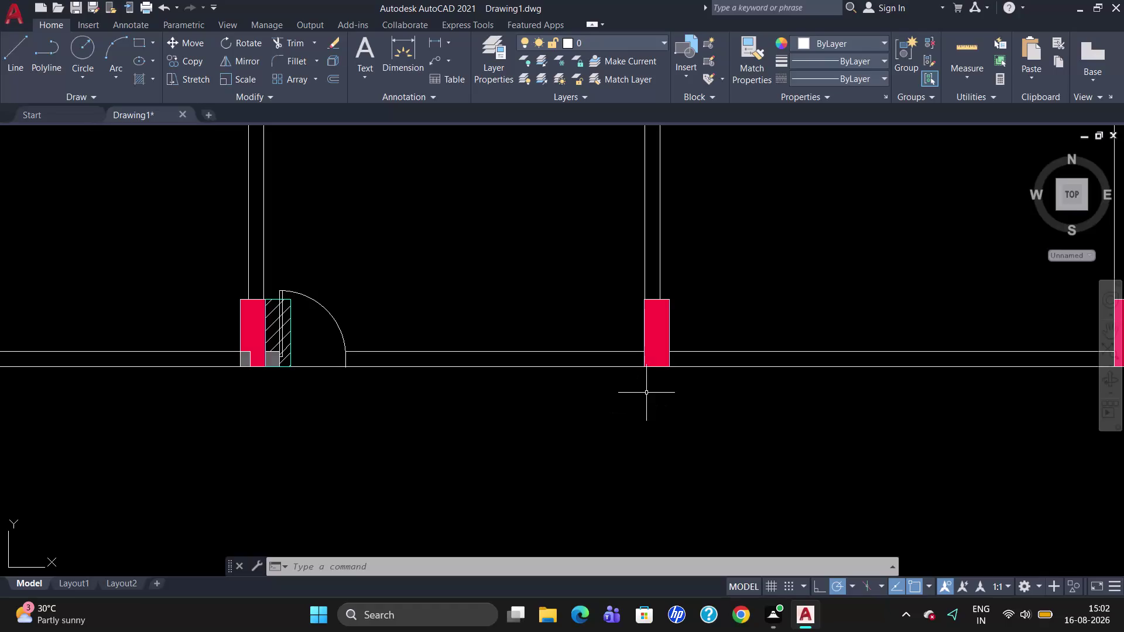
Explode the red column's hatch and break its left edge at the corner point.
scroll(up, 3)
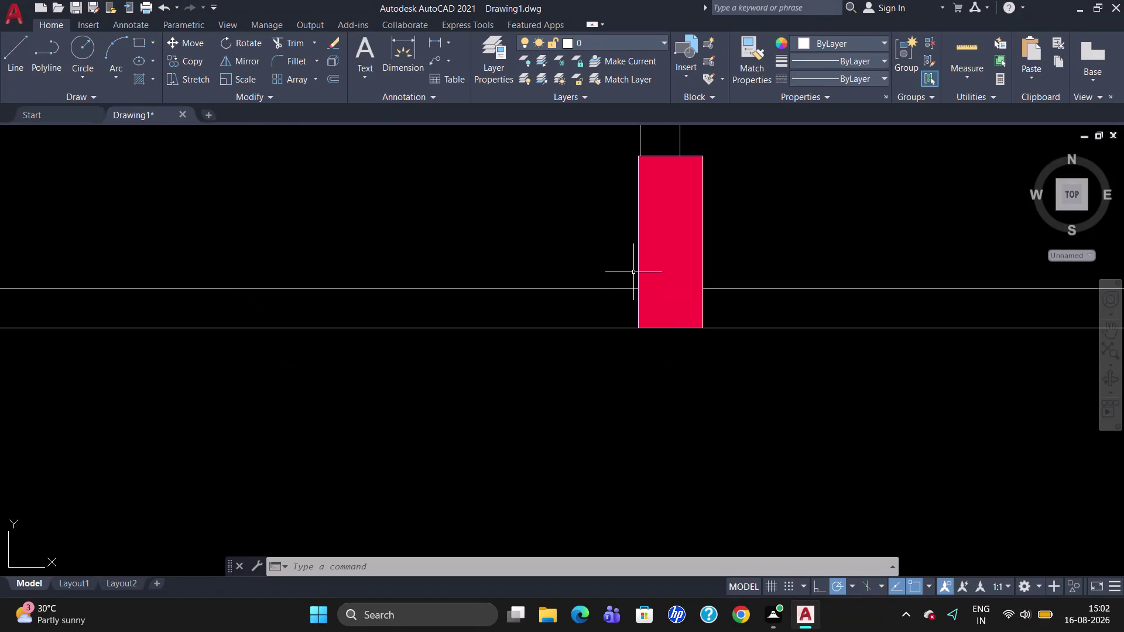
click(639, 272)
key(x)
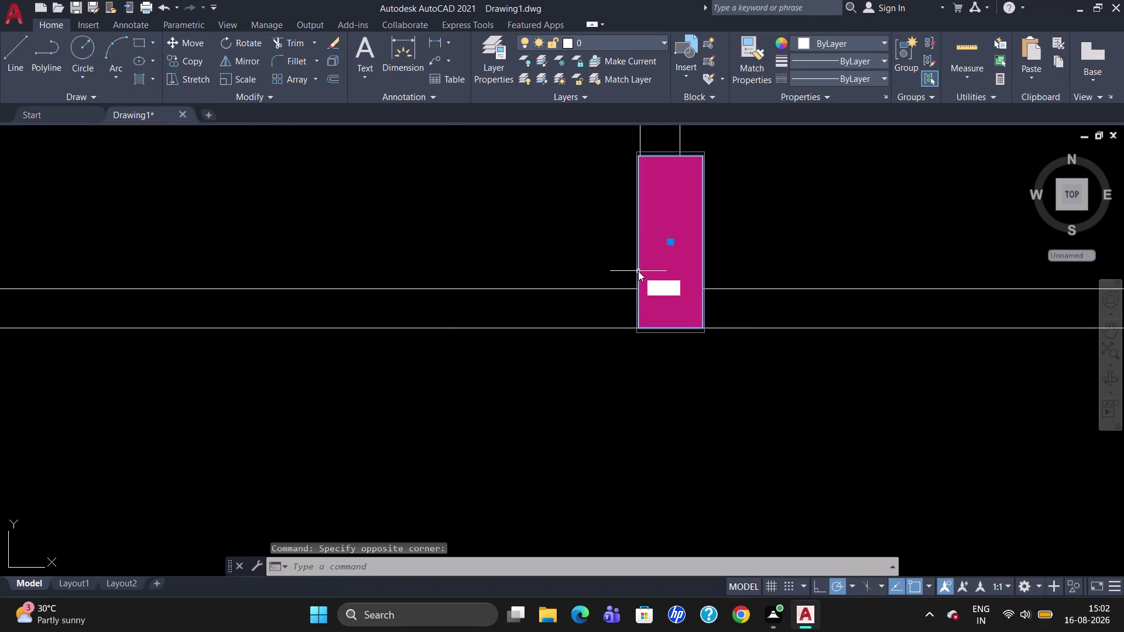
key(Return)
click(638, 268)
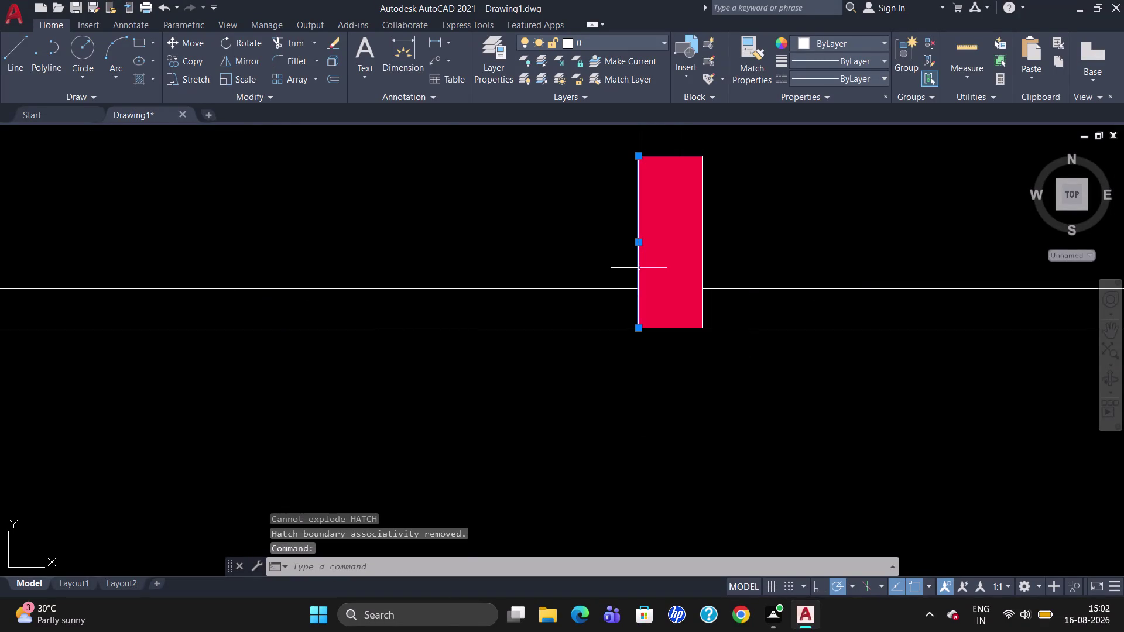
key(Escape)
text(BR)
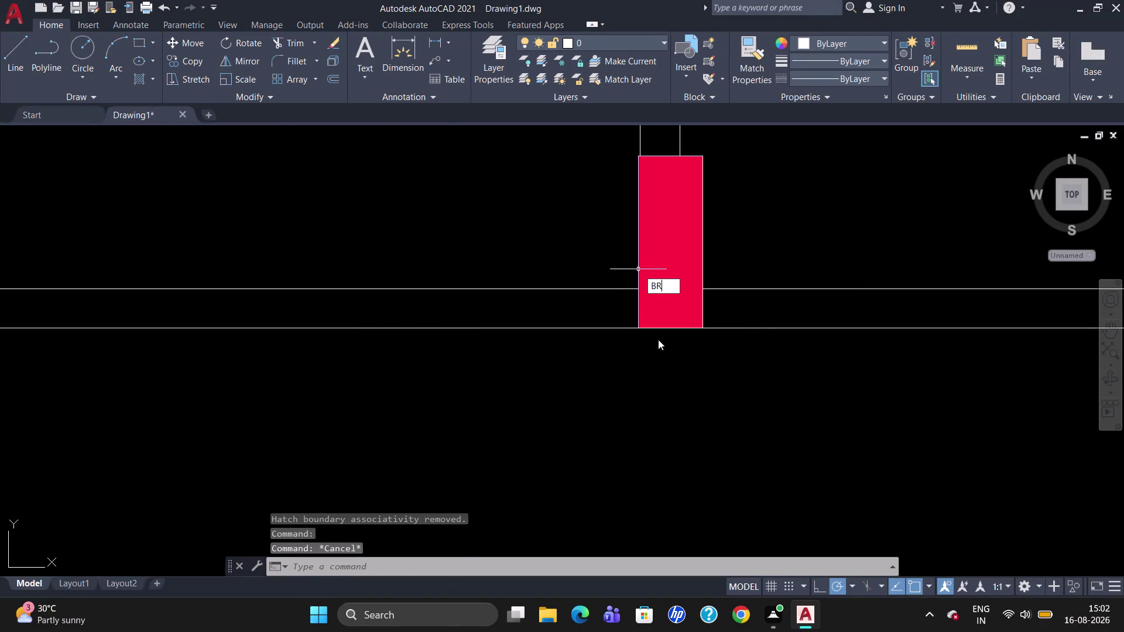
click(662, 316)
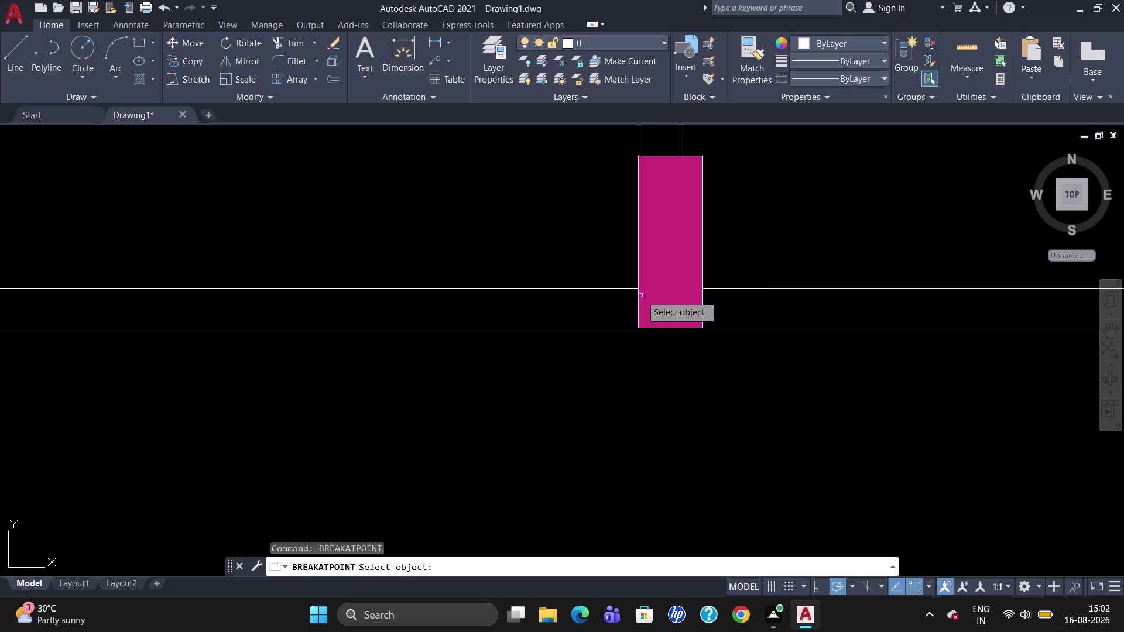
click(638, 283)
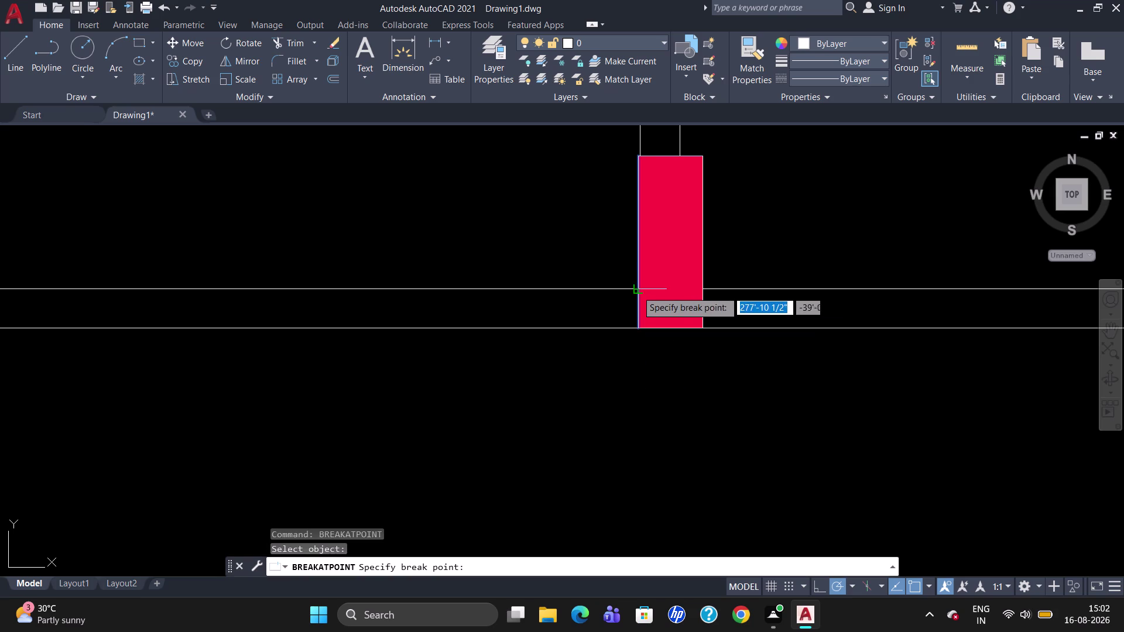
click(637, 291)
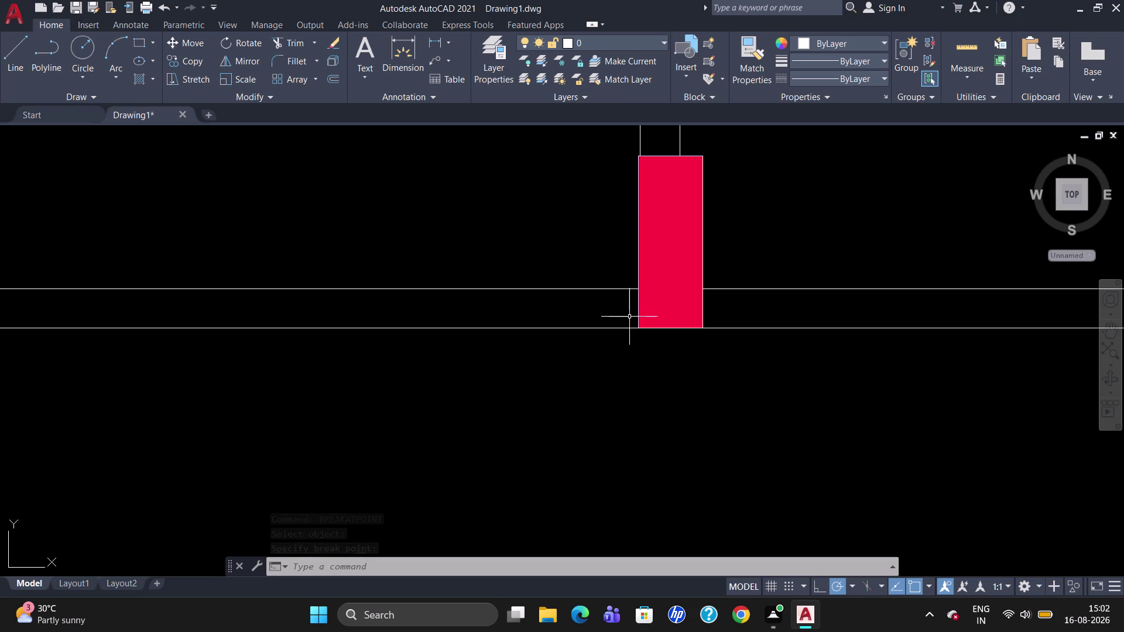
Offset the column's left edge 5.5 inches inward.
key(o)
key(Return)
text(5.5)
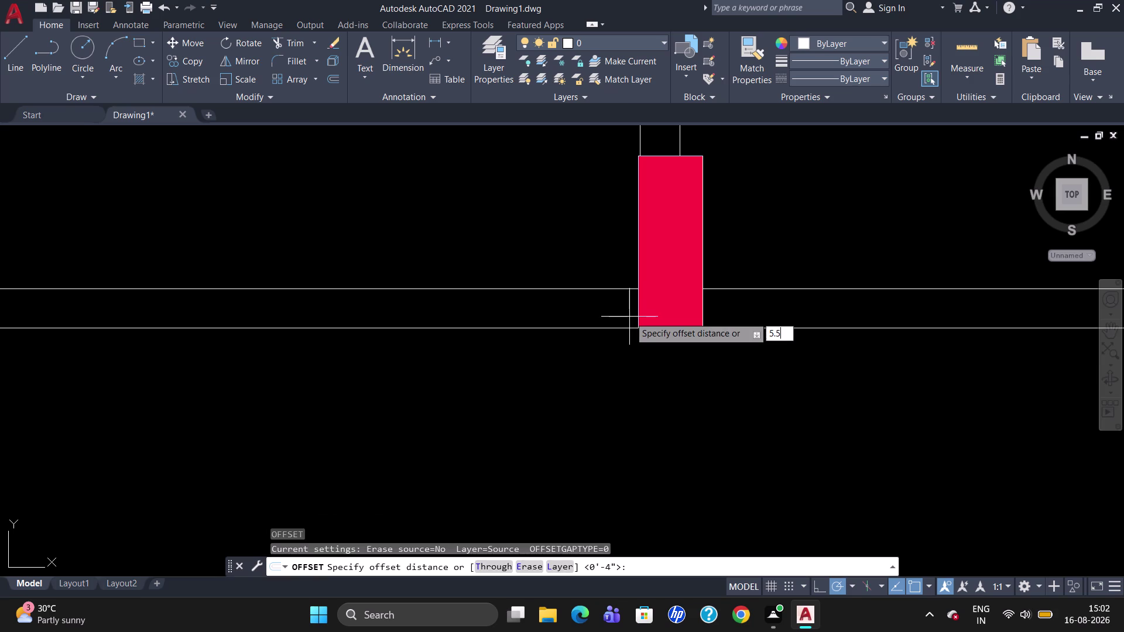
text(")
key(Return)
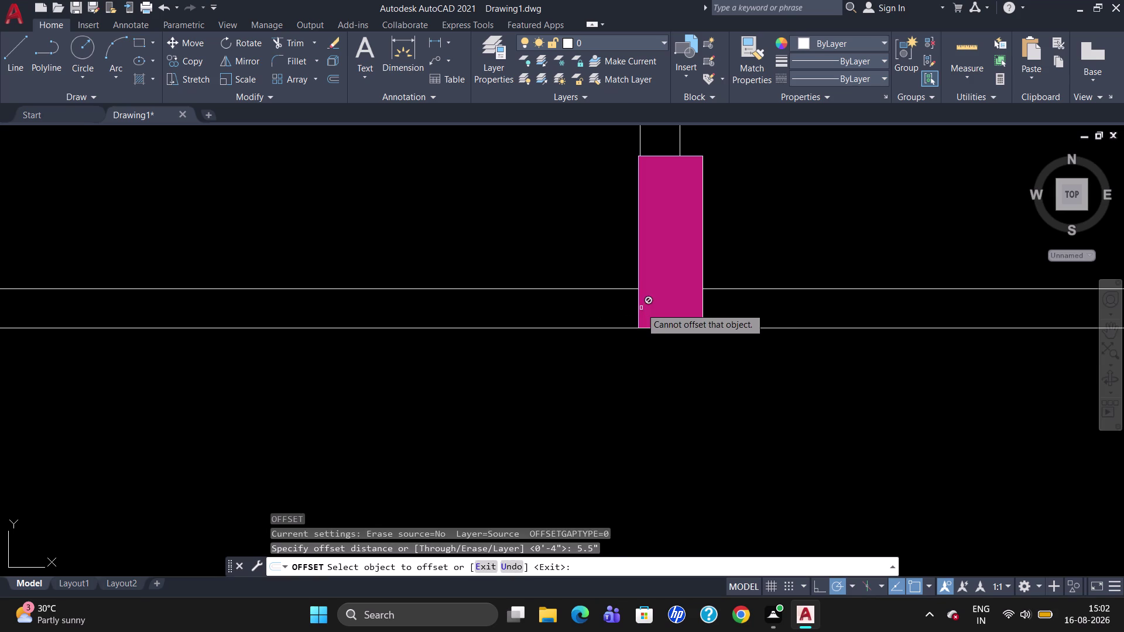
click(638, 308)
drag(638, 308, 662, 308)
double_click(662, 309)
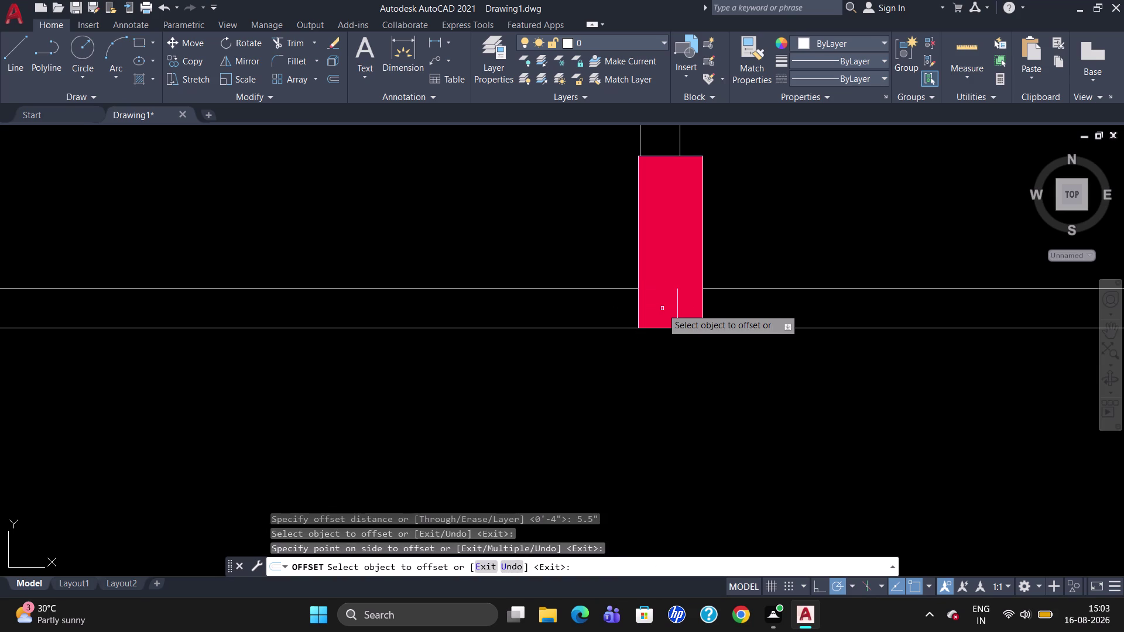
key(Escape)
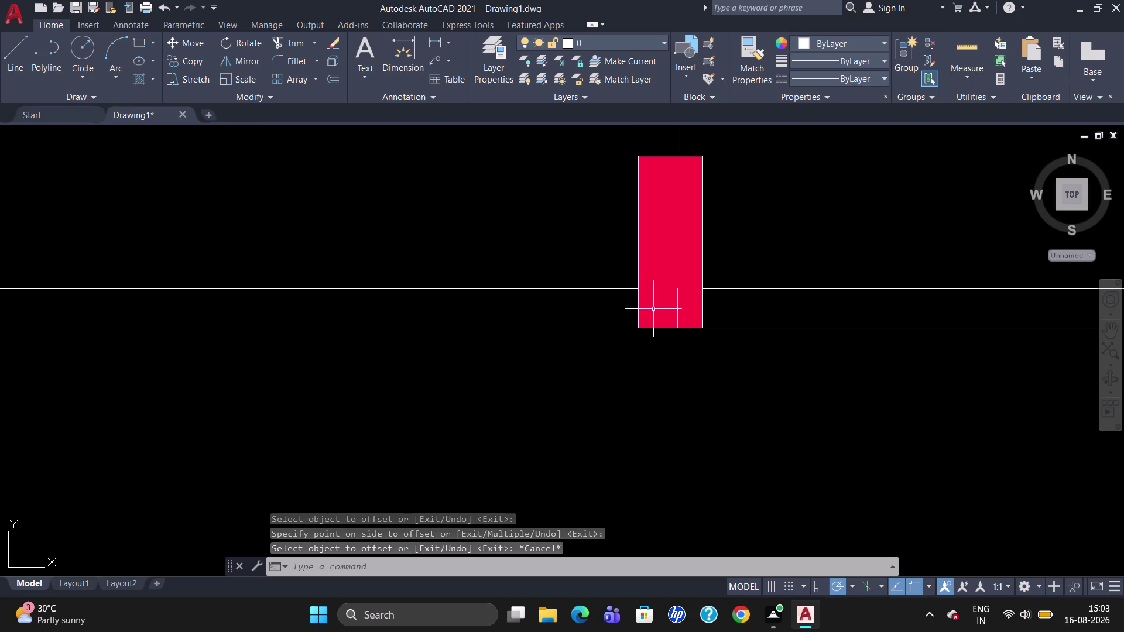
Draw a line from the left-edge break point across to the offset line.
key(l)
key(Return)
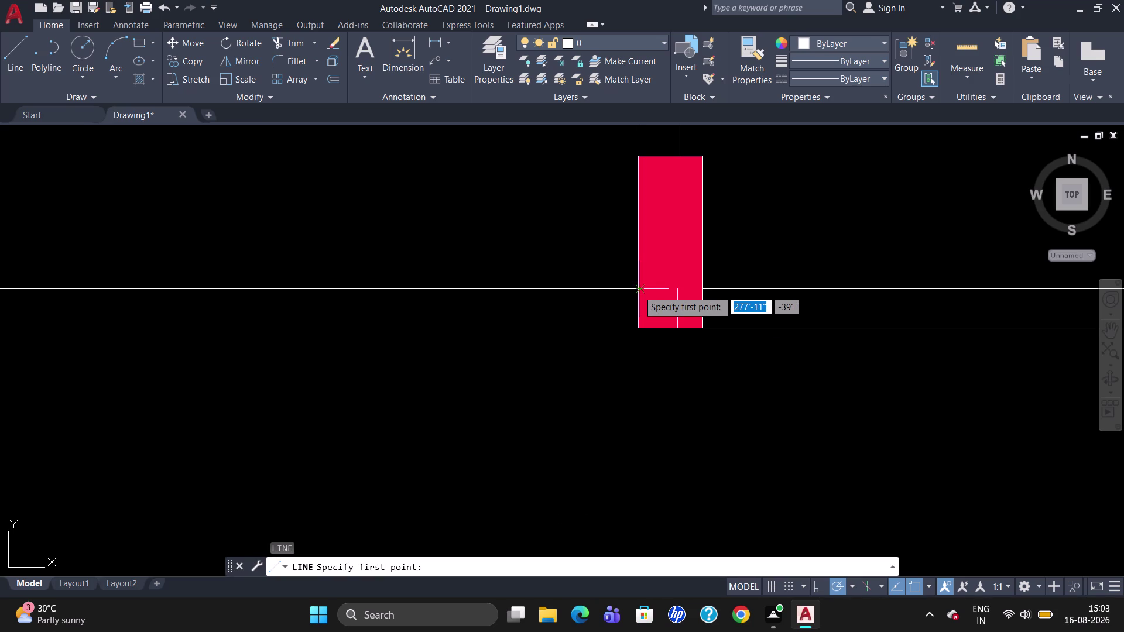
scroll(up, 3)
click(637, 290)
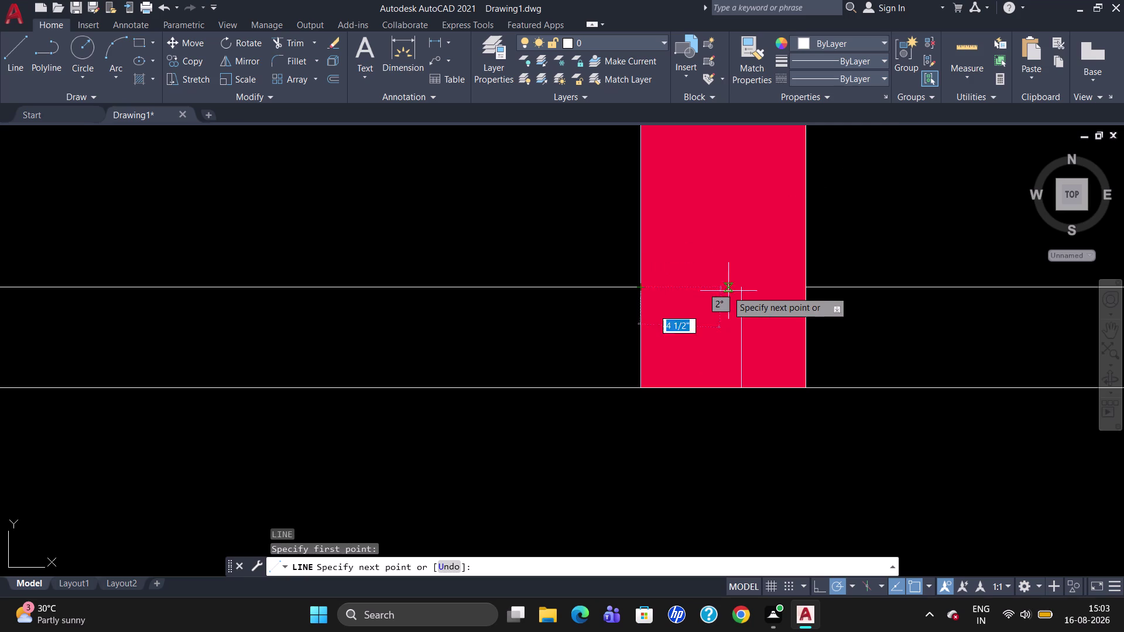
scroll(up, 3)
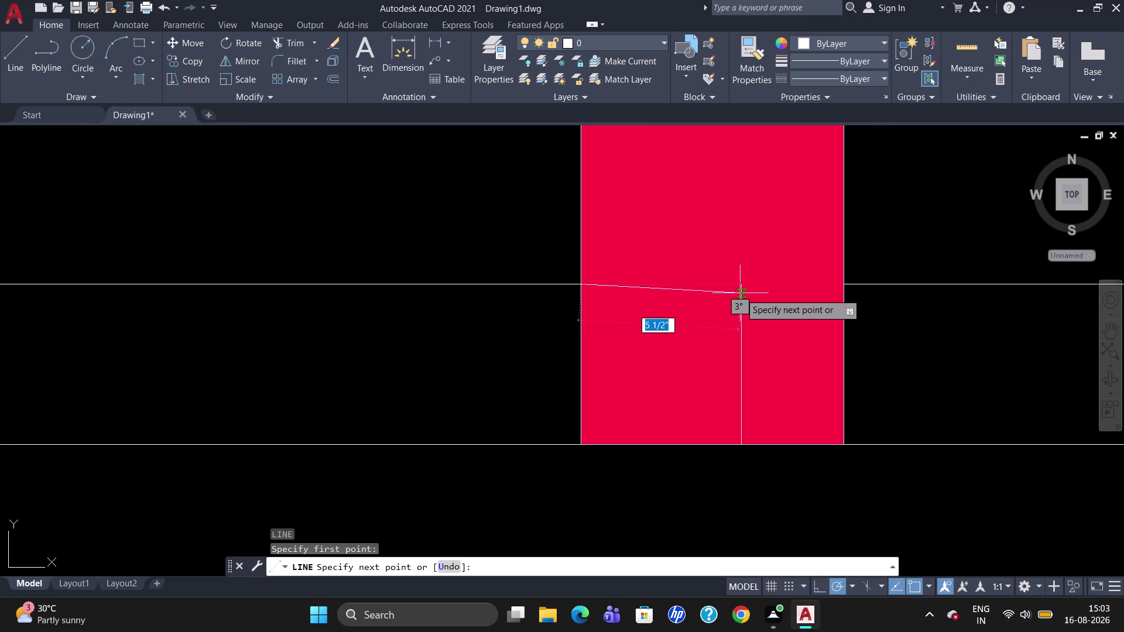
click(740, 288)
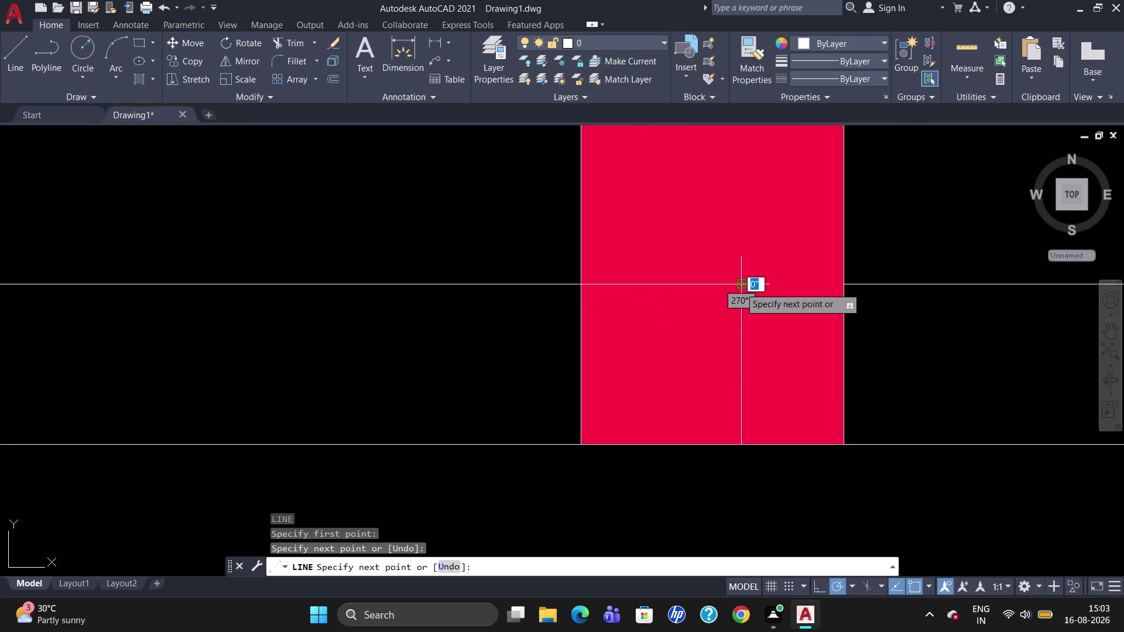
key(Escape)
scroll(down, 3)
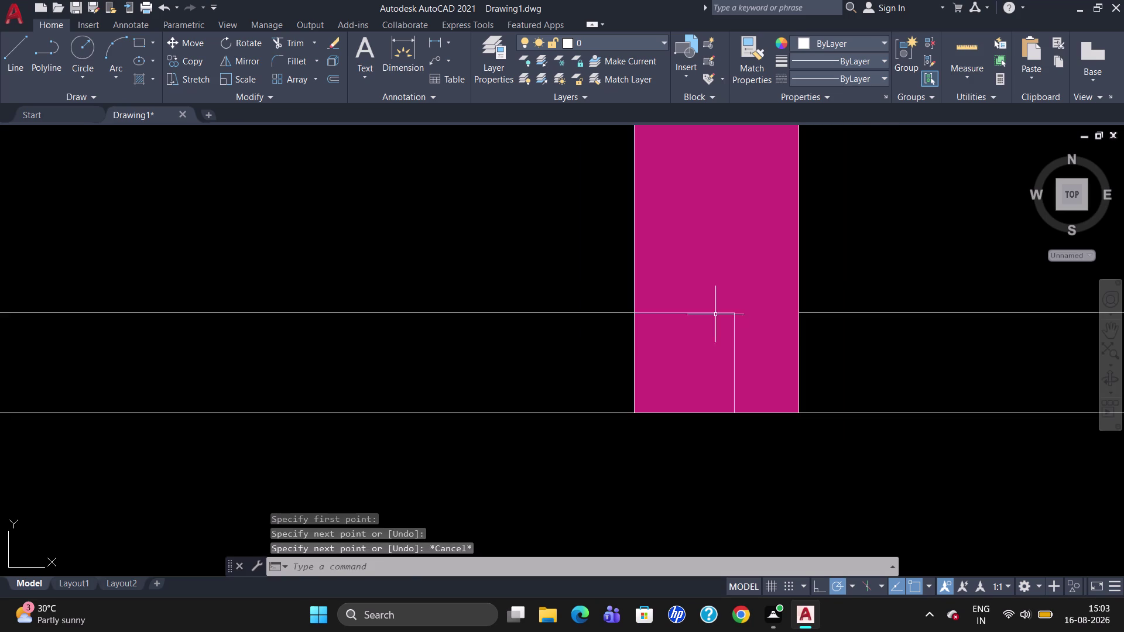
click(706, 277)
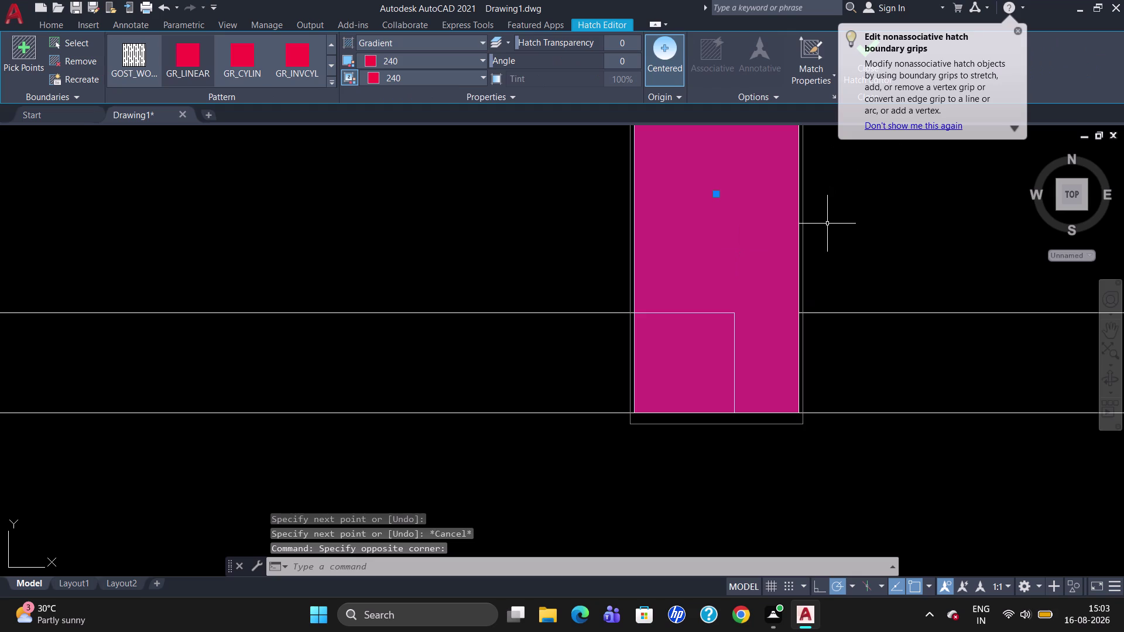
Ungroup the selected red column objects with UNG.
text(UNG)
key(Return)
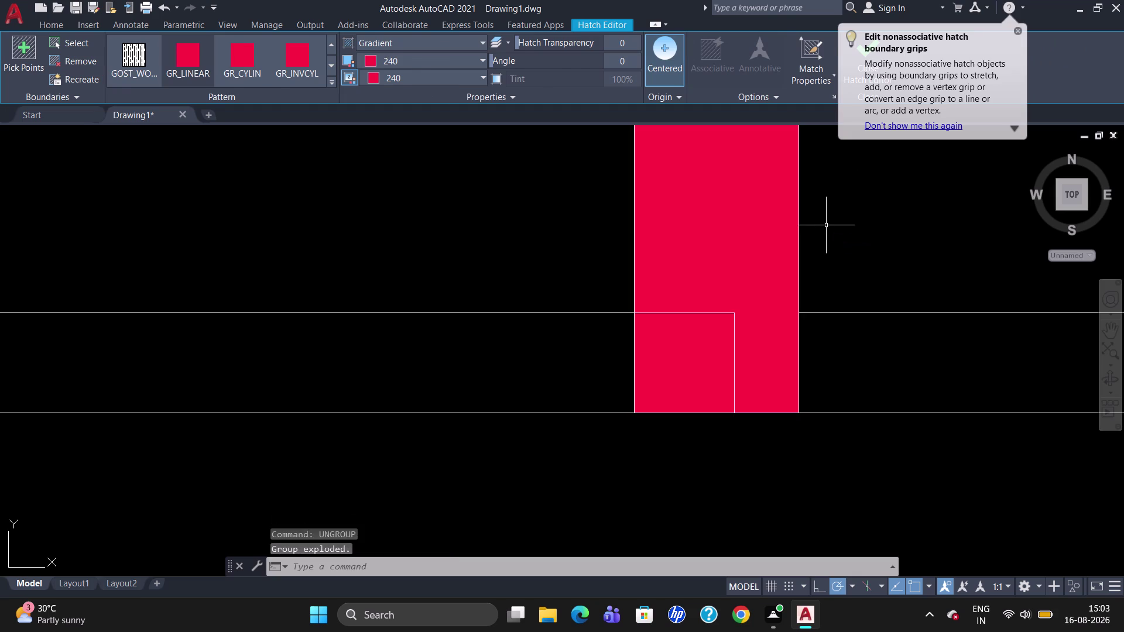
click(1020, 32)
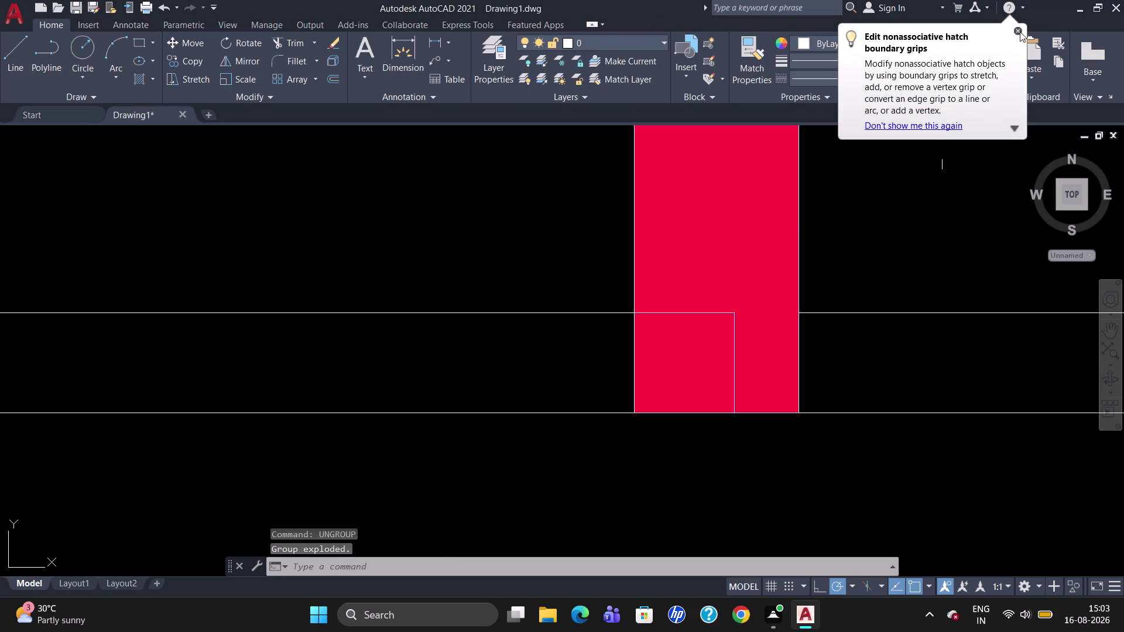
Fill the lower-left corner square with a grey Gradient hatch.
click(142, 85)
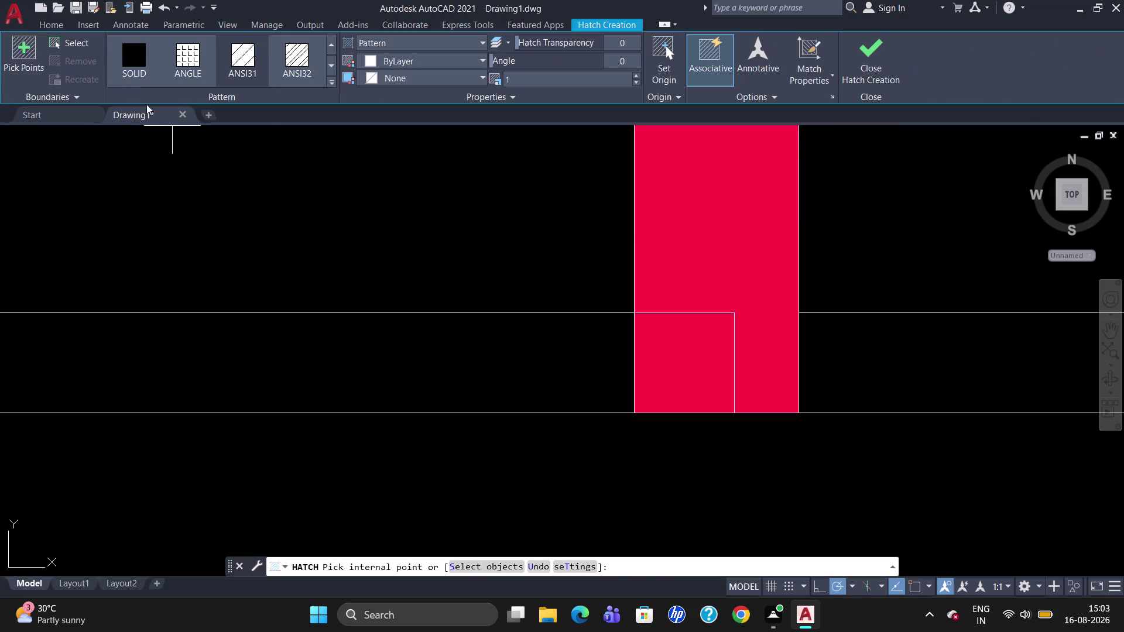
click(398, 45)
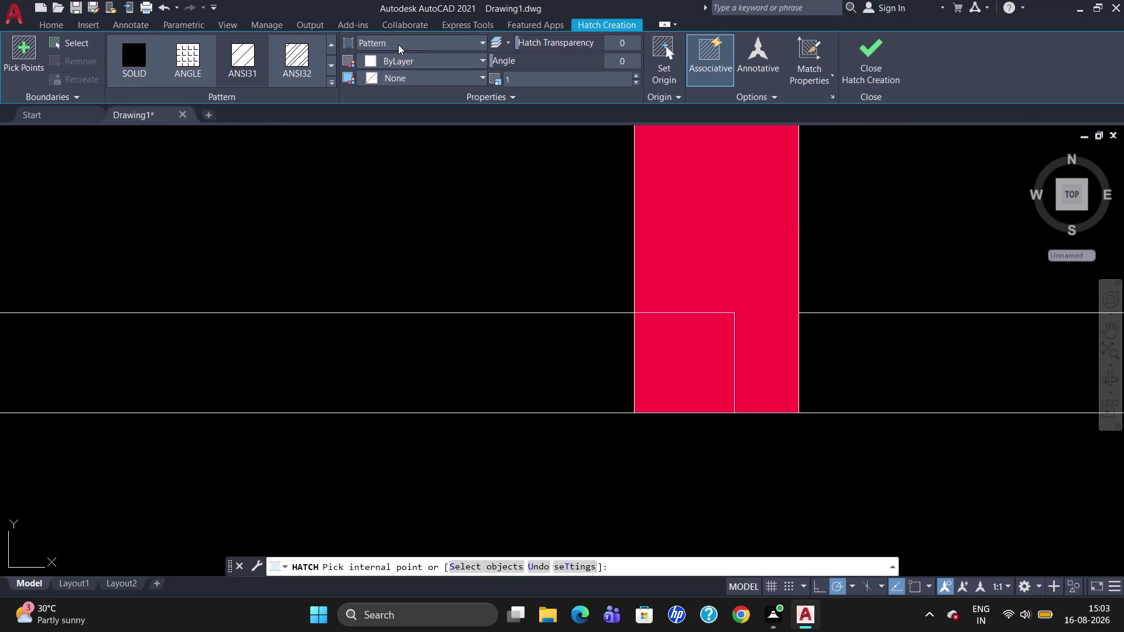
click(403, 66)
click(408, 41)
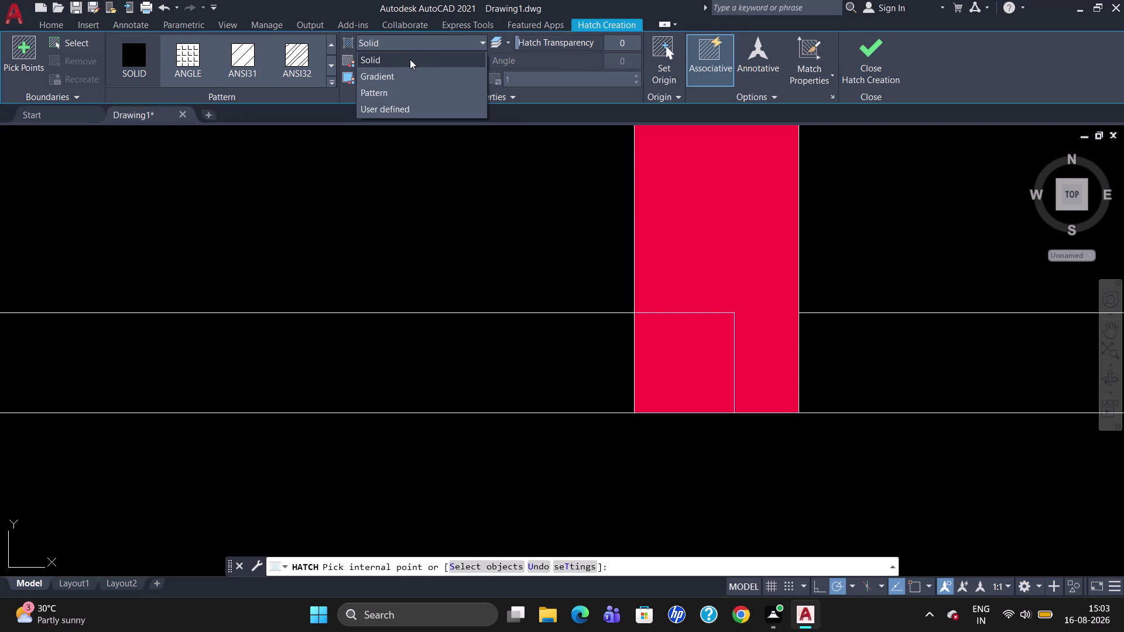
click(411, 77)
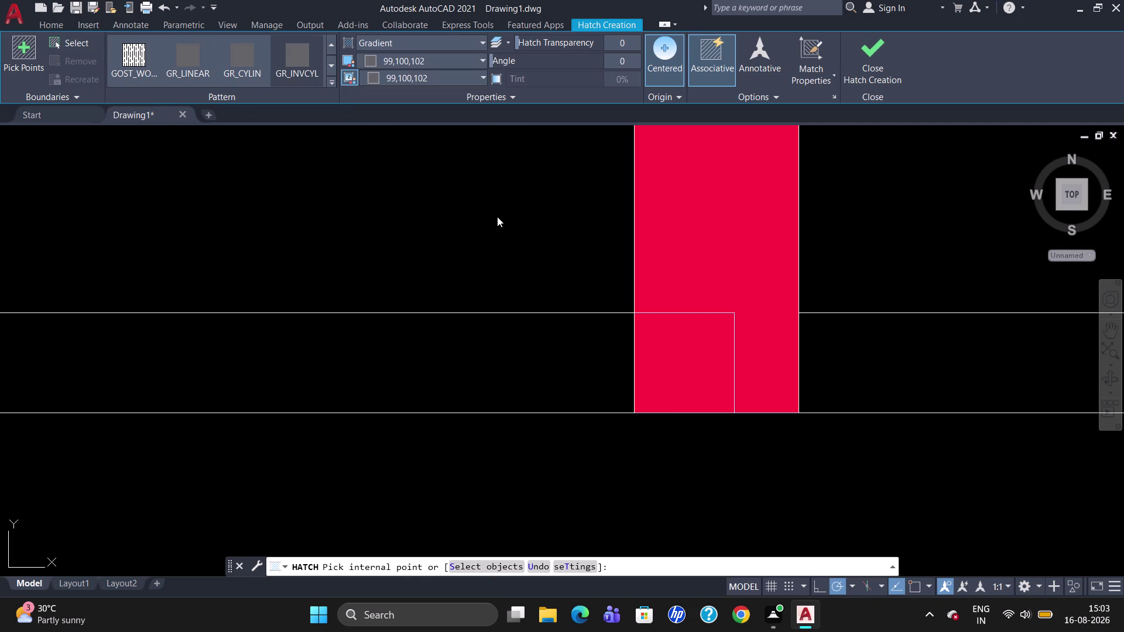
click(676, 360)
key(Escape)
scroll(down, 3)
scroll(up, 3)
scroll(down, 3)
scroll(up, 3)
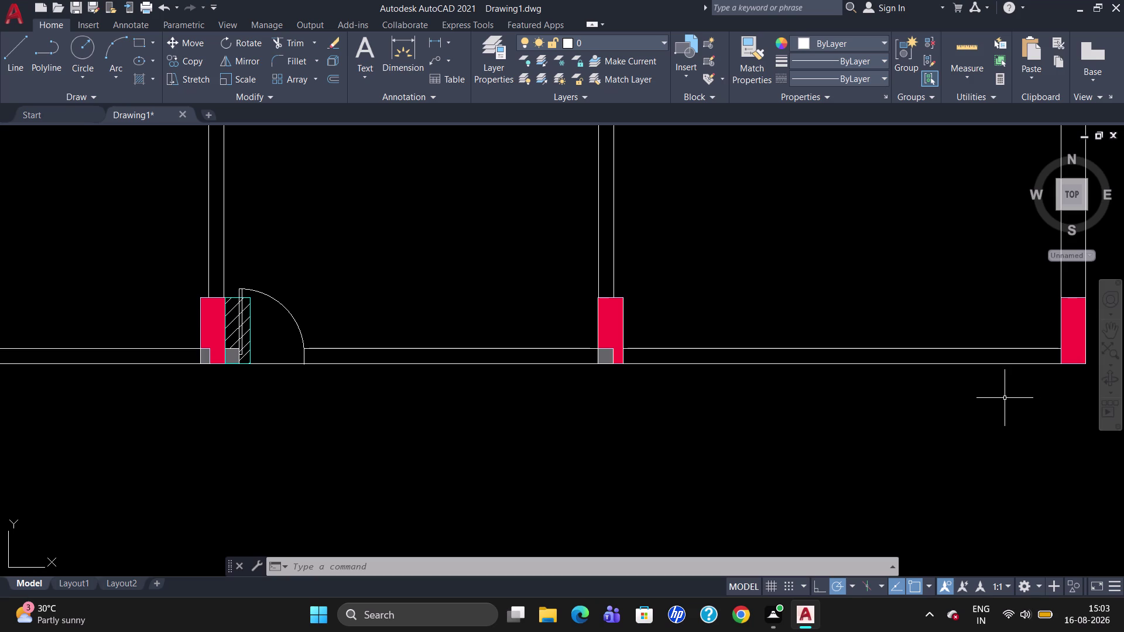
scroll(down, 3)
scroll(up, 3)
scroll(down, 3)
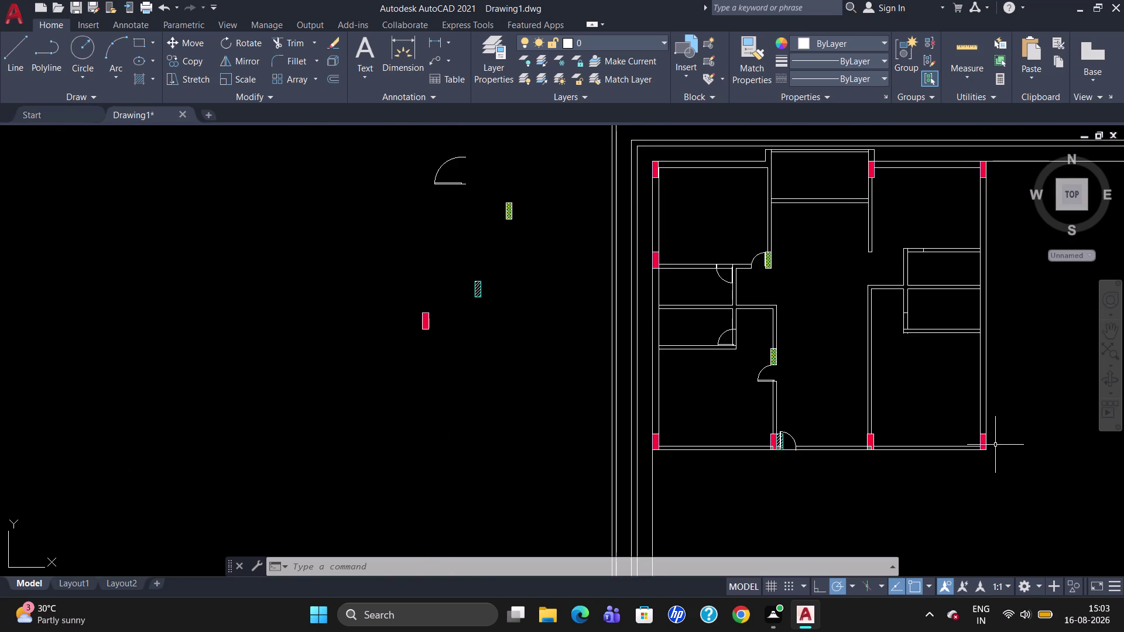
scroll(up, 3)
scroll(down, 3)
scroll(up, 3)
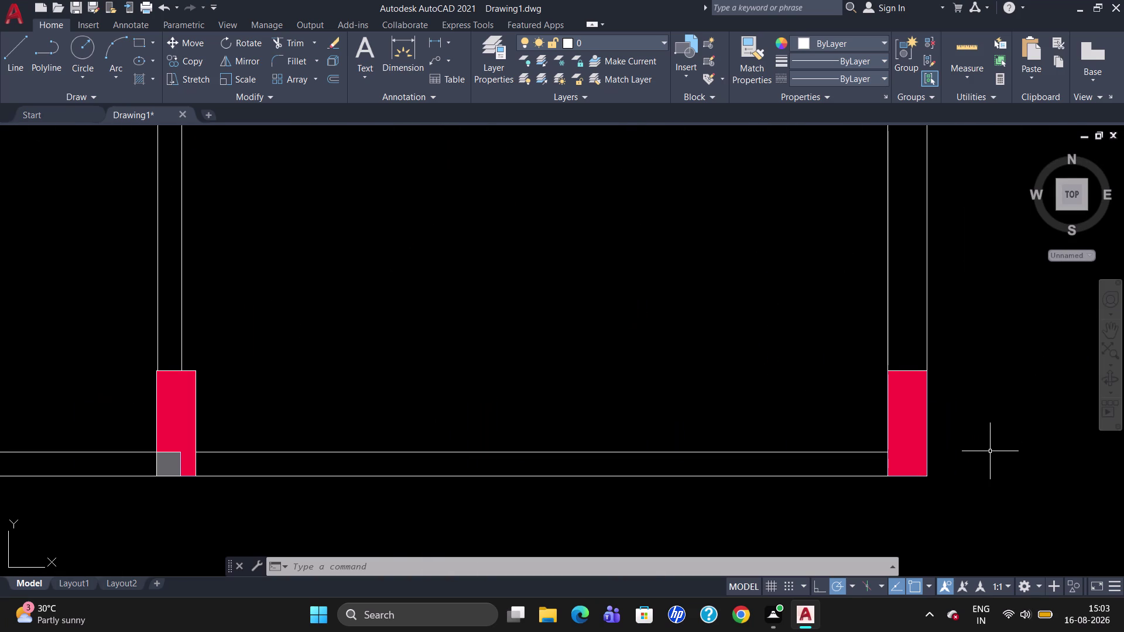
click(888, 399)
key(x)
key(Return)
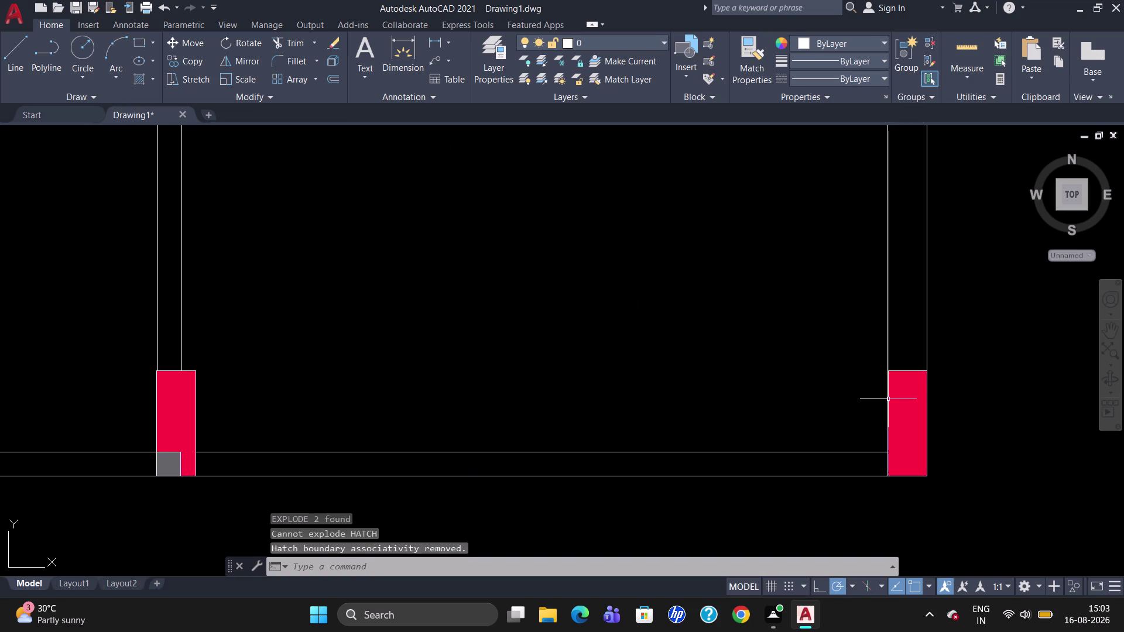
scroll(up, 3)
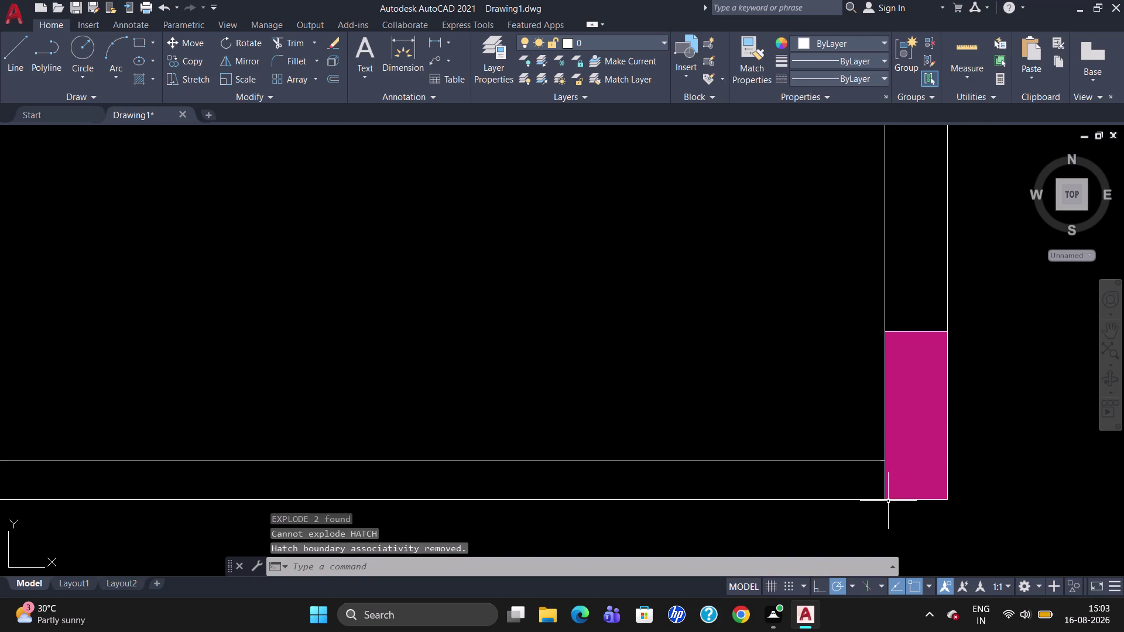
text(BR)
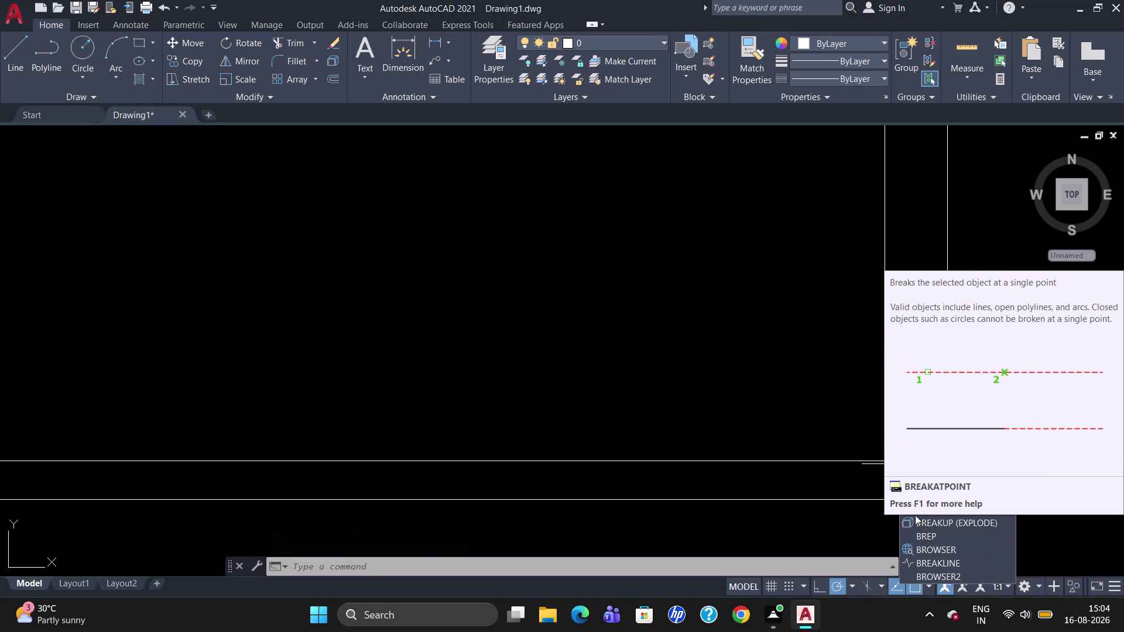
key(Escape)
scroll(down, 3)
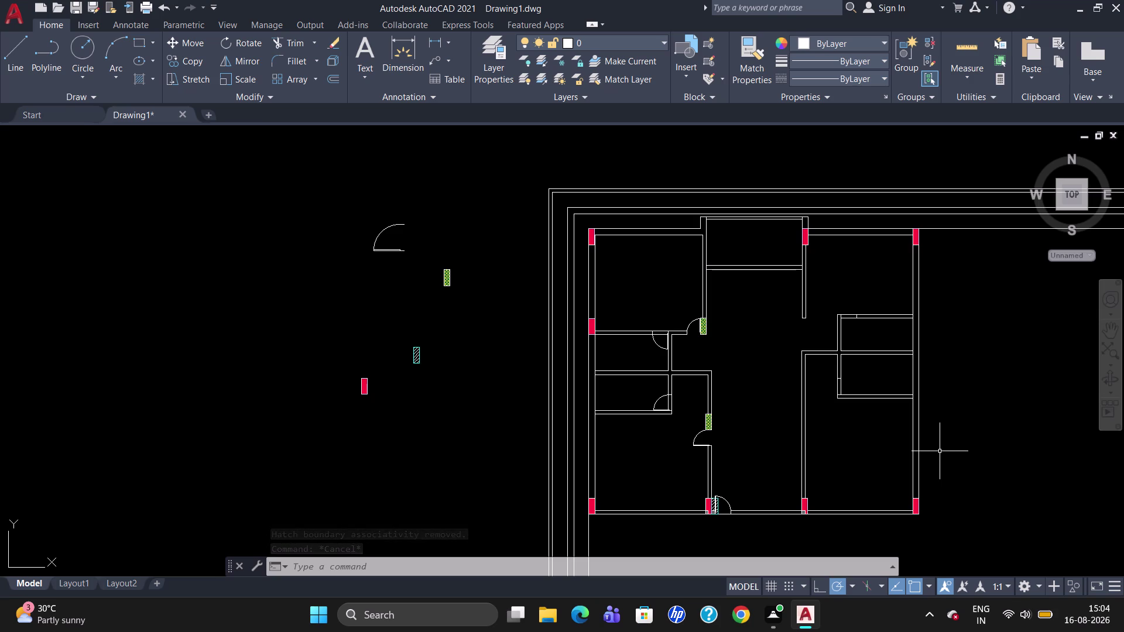
scroll(up, 3)
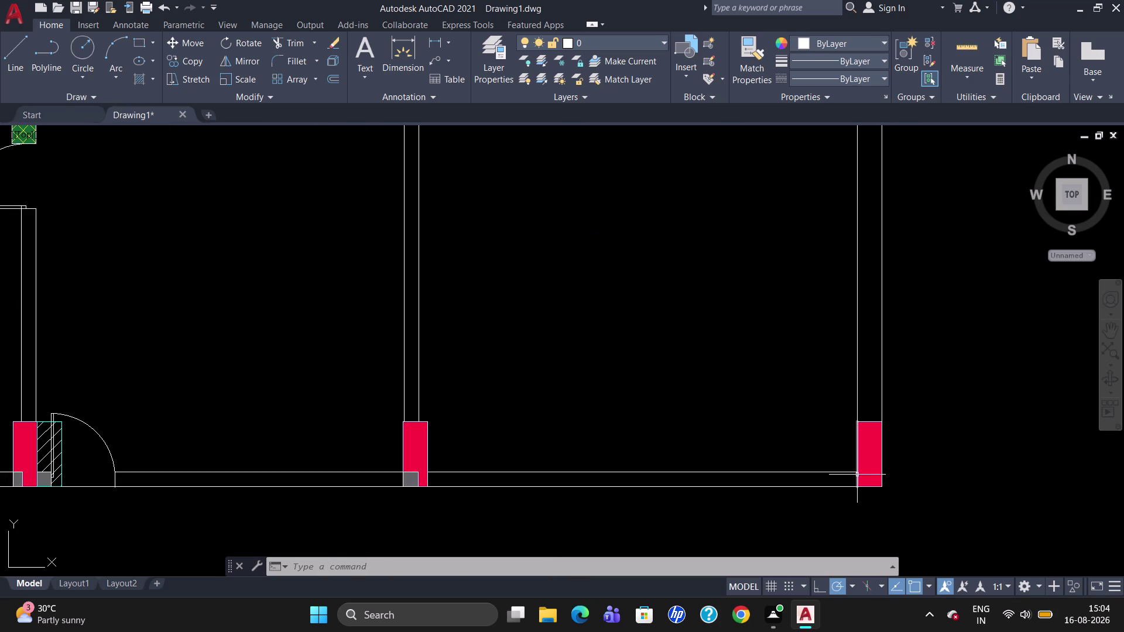
scroll(up, 3)
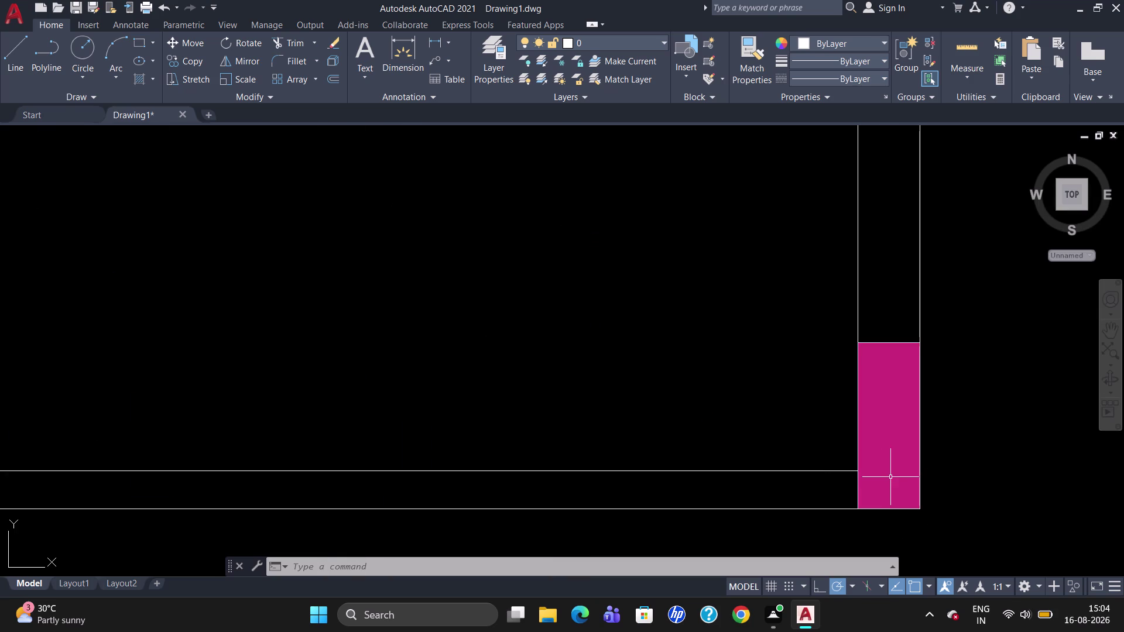
text(BR)
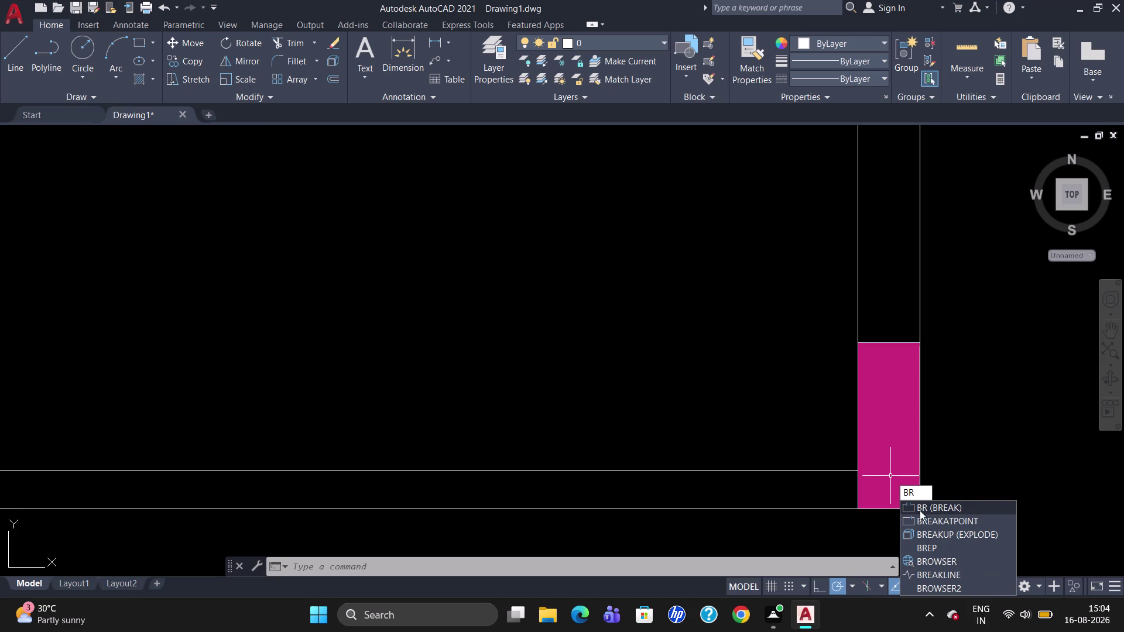
Break the wall line at the column edge and offset the edge 5.5 inches inward.
click(929, 521)
click(855, 485)
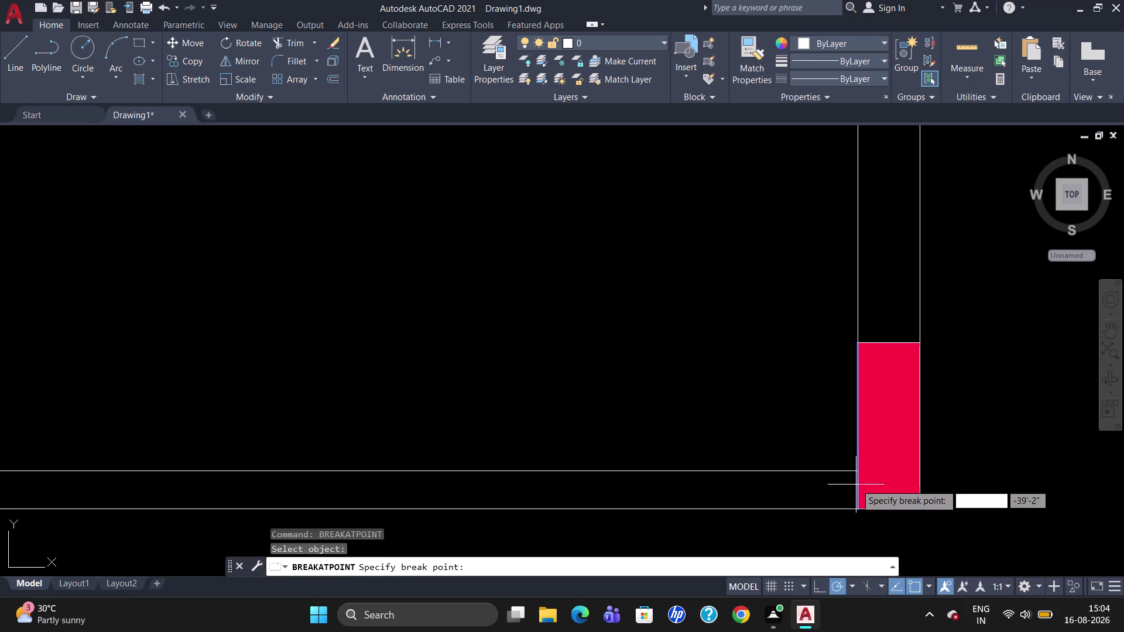
click(858, 473)
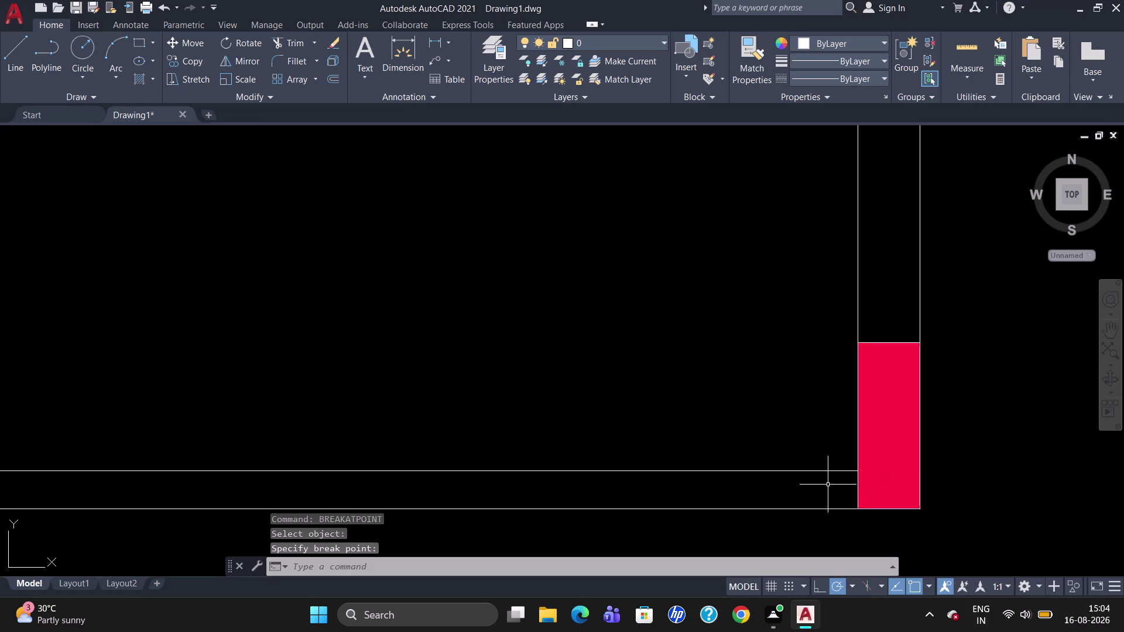
key(o)
key(Return)
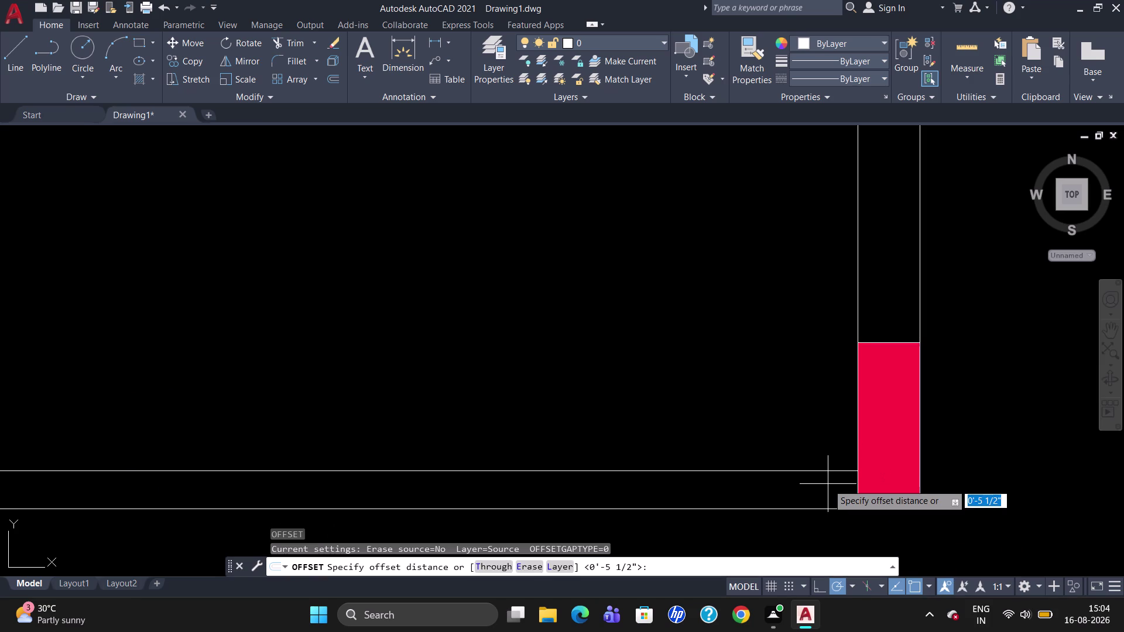
text(5.5")
key(Return)
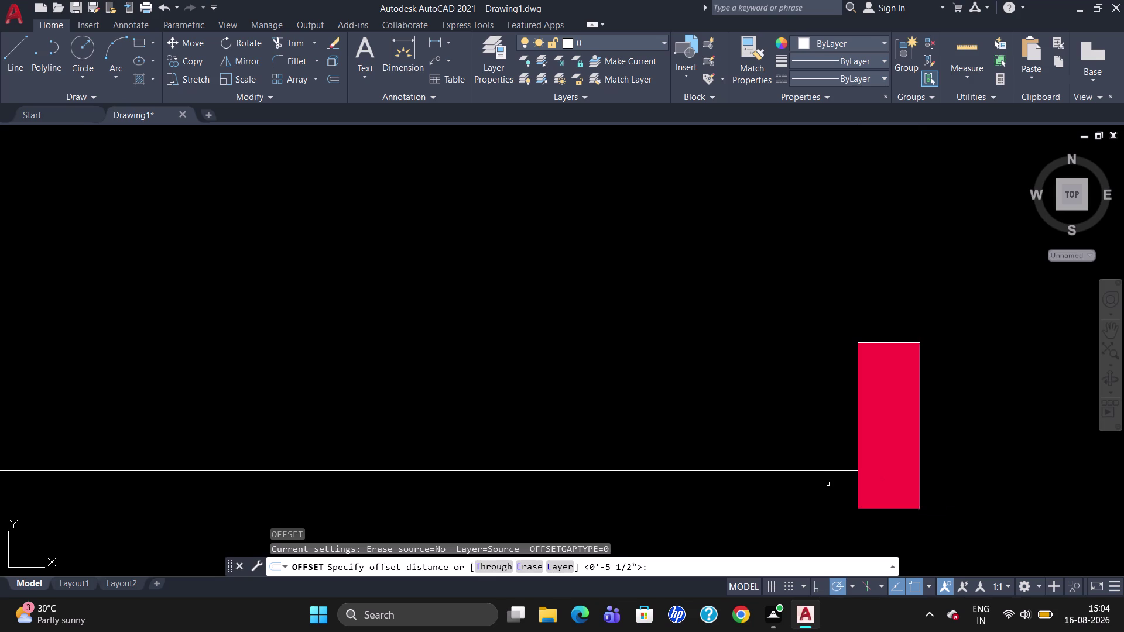
click(857, 480)
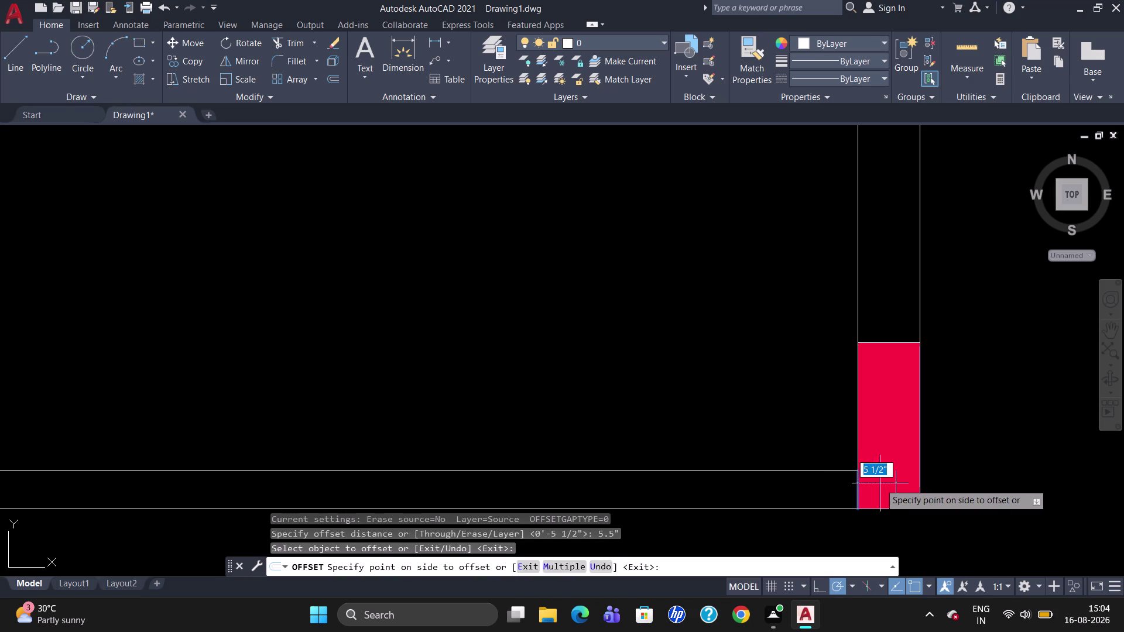
click(888, 484)
key(Escape)
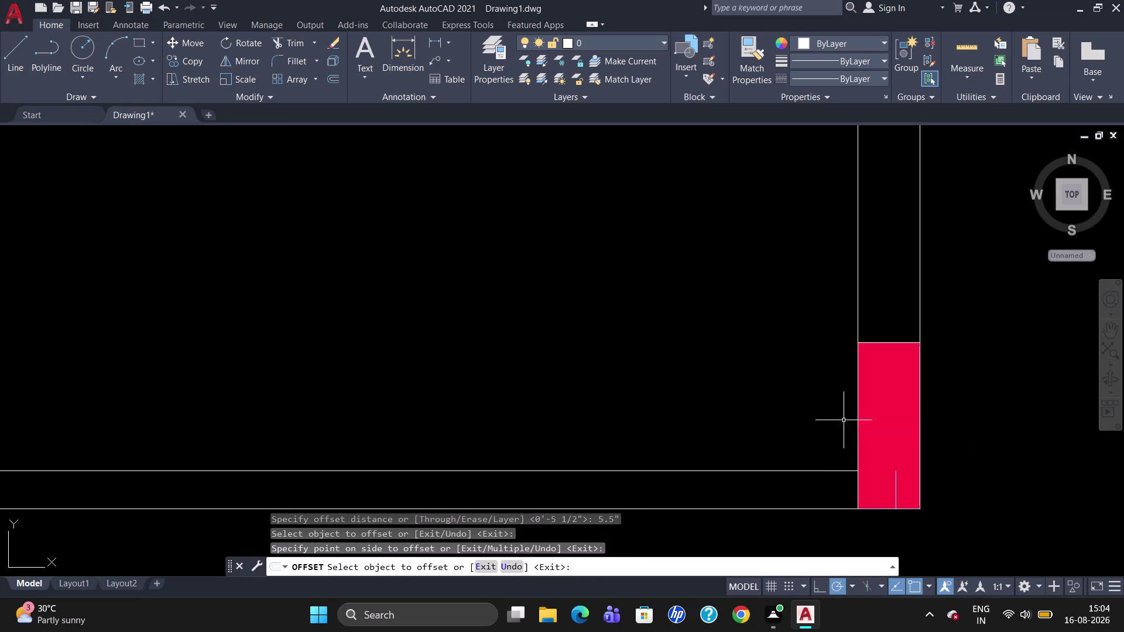
Draw a line from the column's left edge to the offset edge, closing the corner.
key(l)
key(Return)
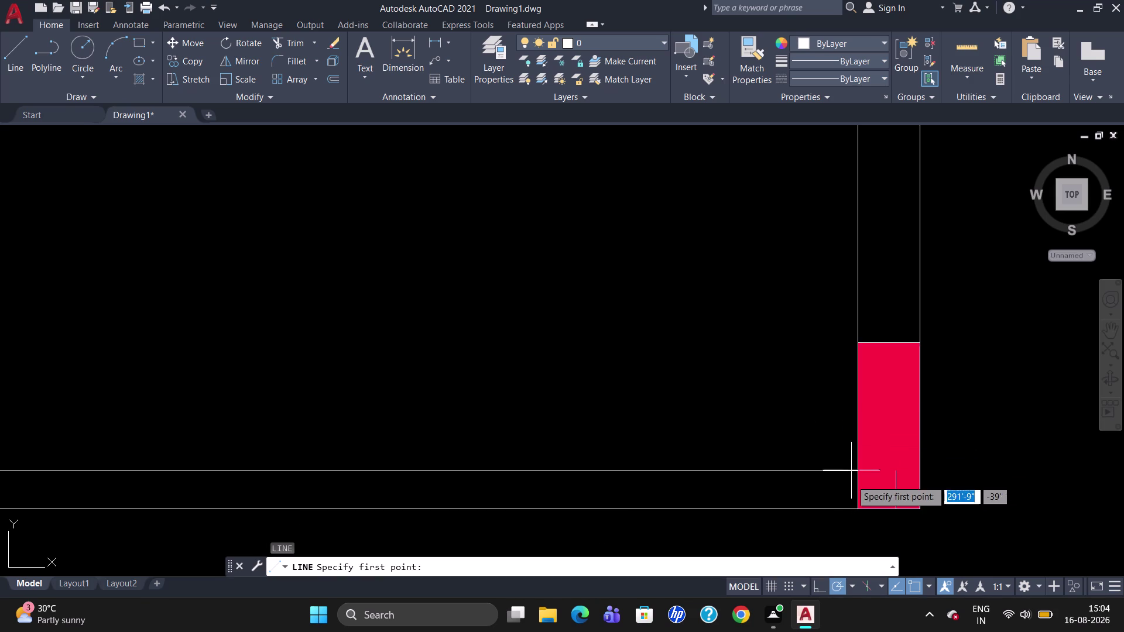
click(856, 471)
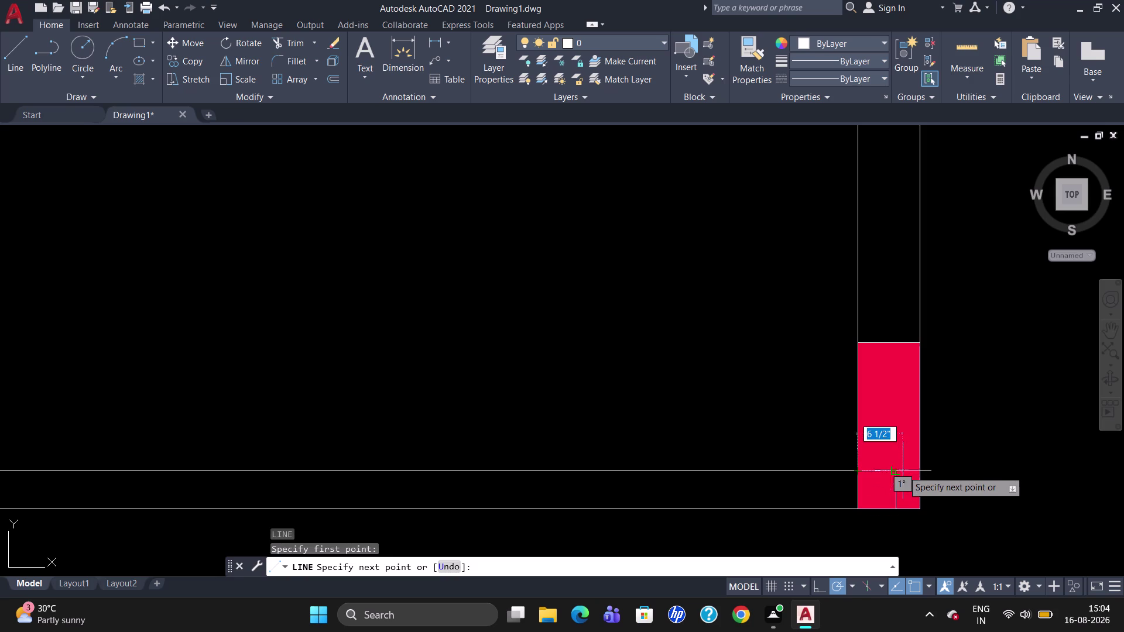
click(901, 470)
key(Escape)
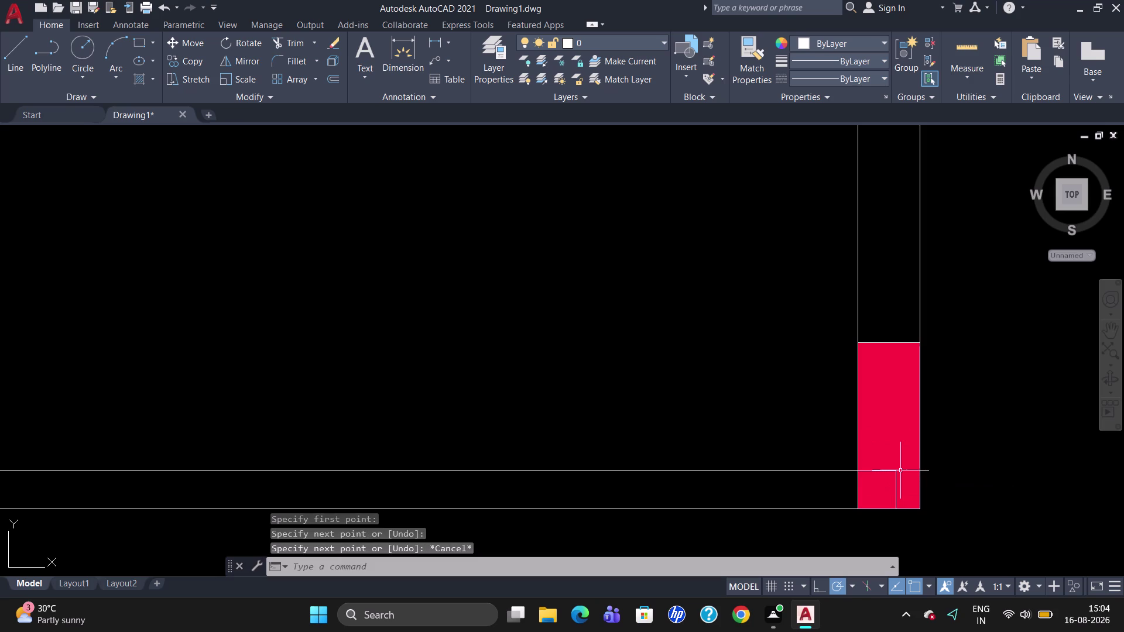
Ungroup the far-right red column.
click(903, 400)
text(UNG)
key(Return)
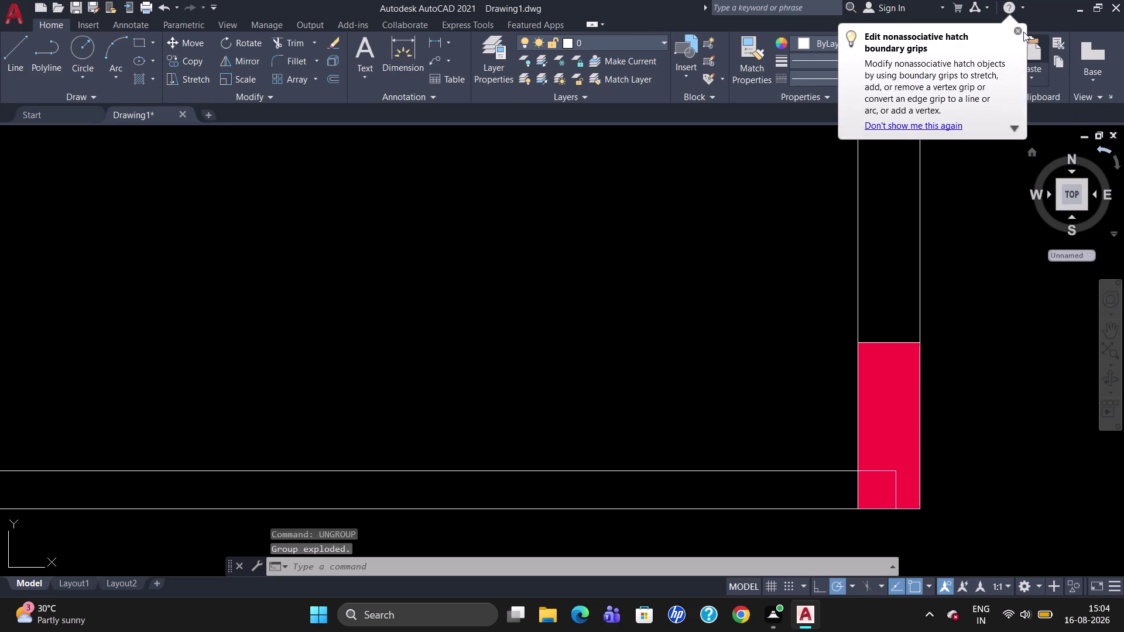
Hatch the far-right column's small lower-left corner patch using the Gradient type.
click(1023, 31)
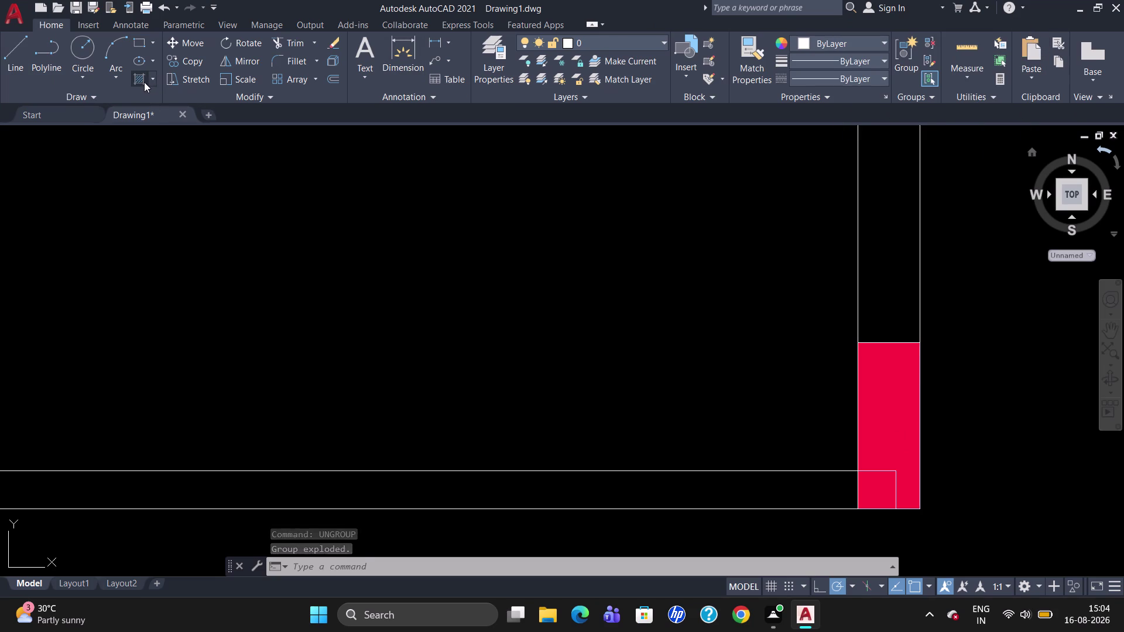
click(144, 82)
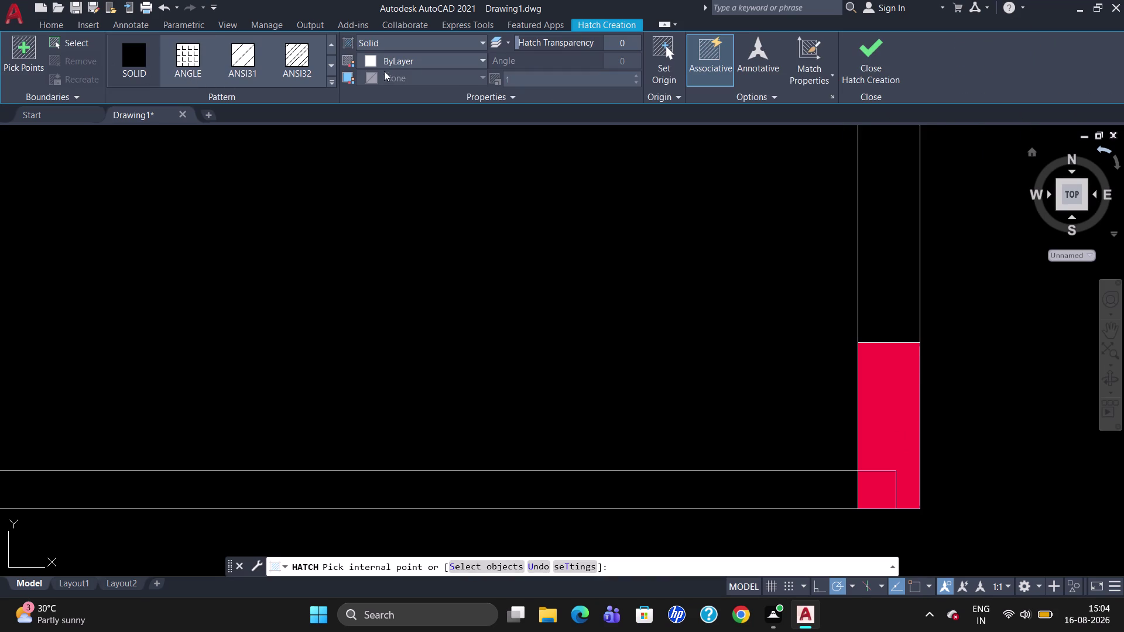
click(397, 43)
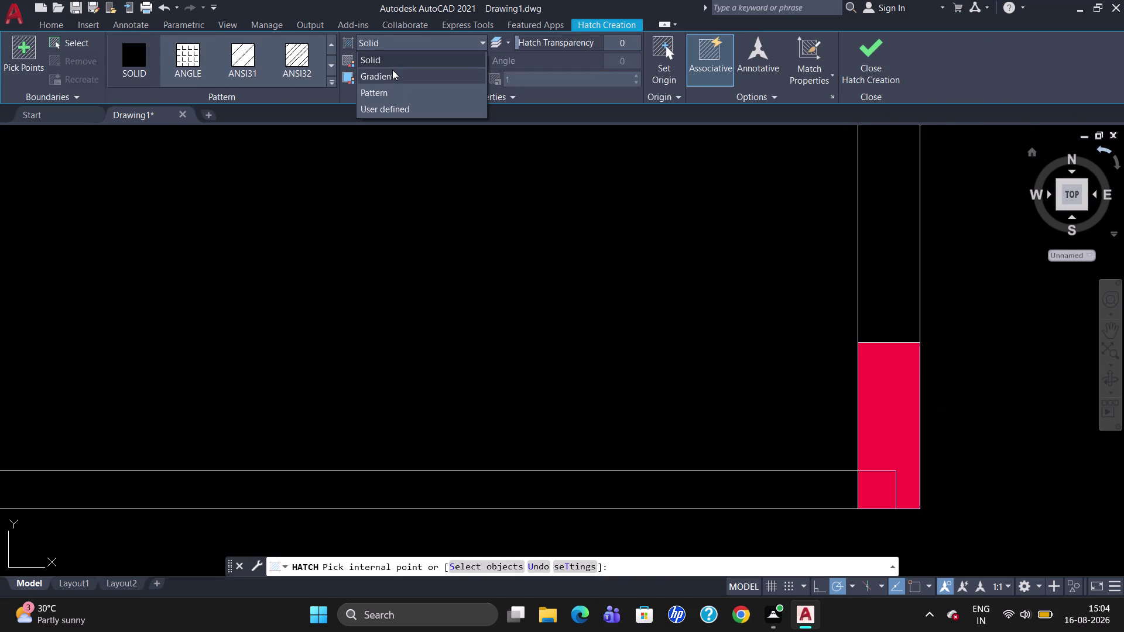
click(394, 75)
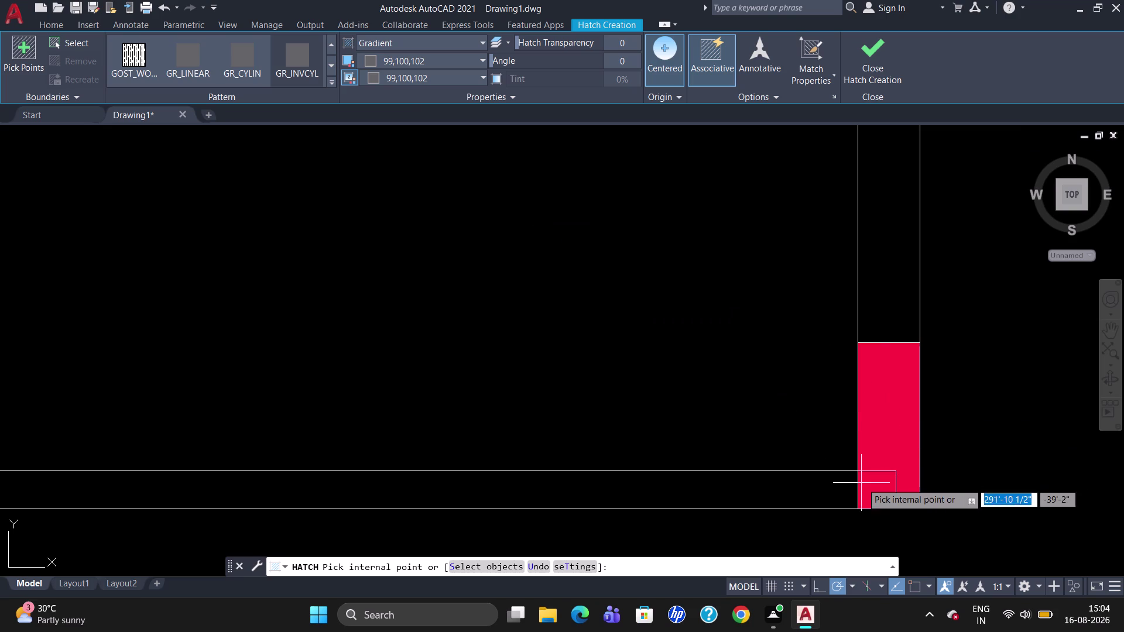
click(875, 491)
key(Escape)
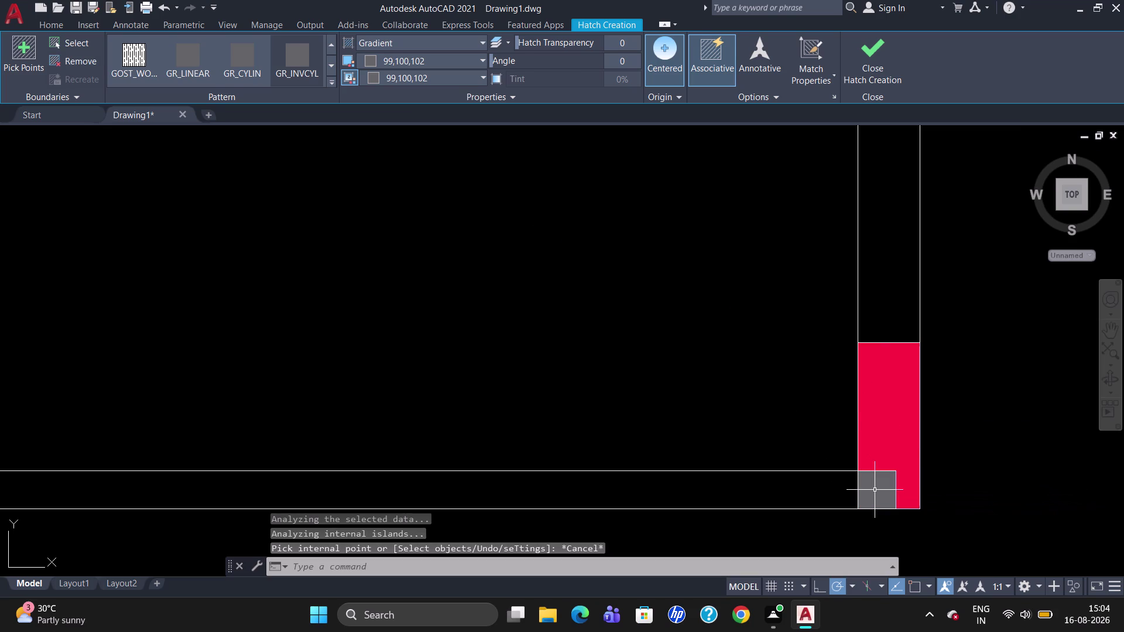
scroll(down, 3)
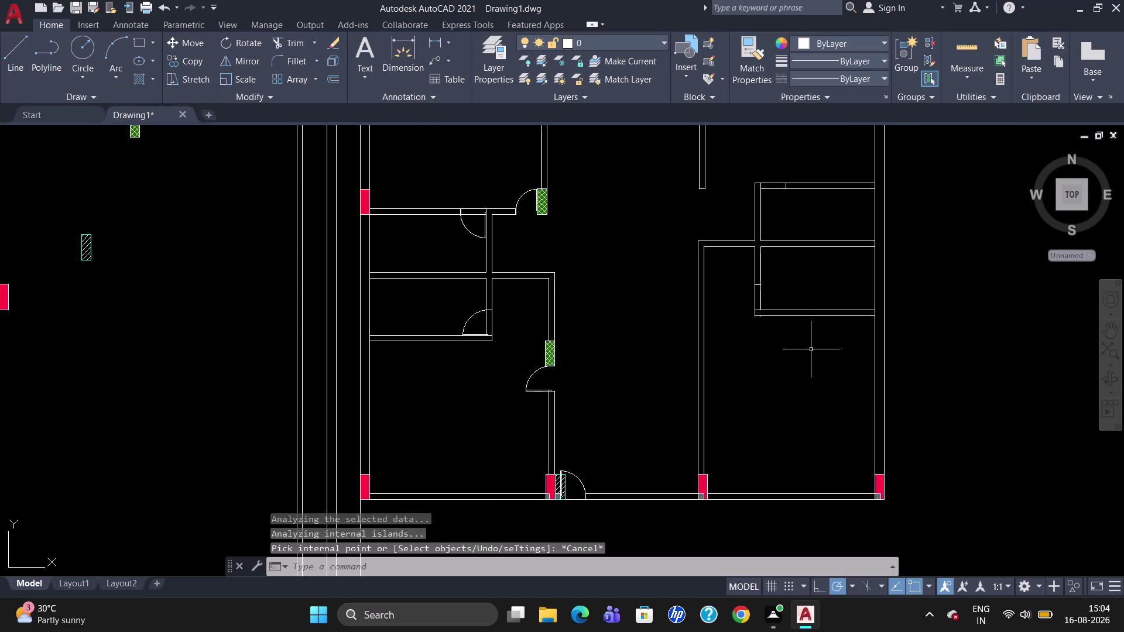
scroll(down, 3)
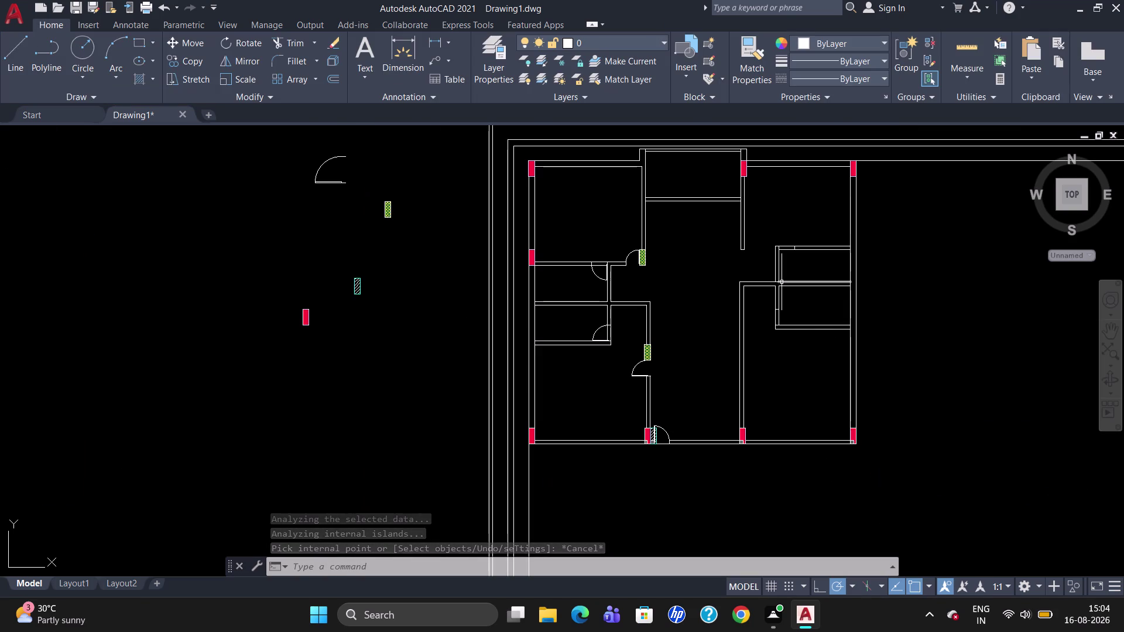
scroll(down, 3)
scroll(up, 3)
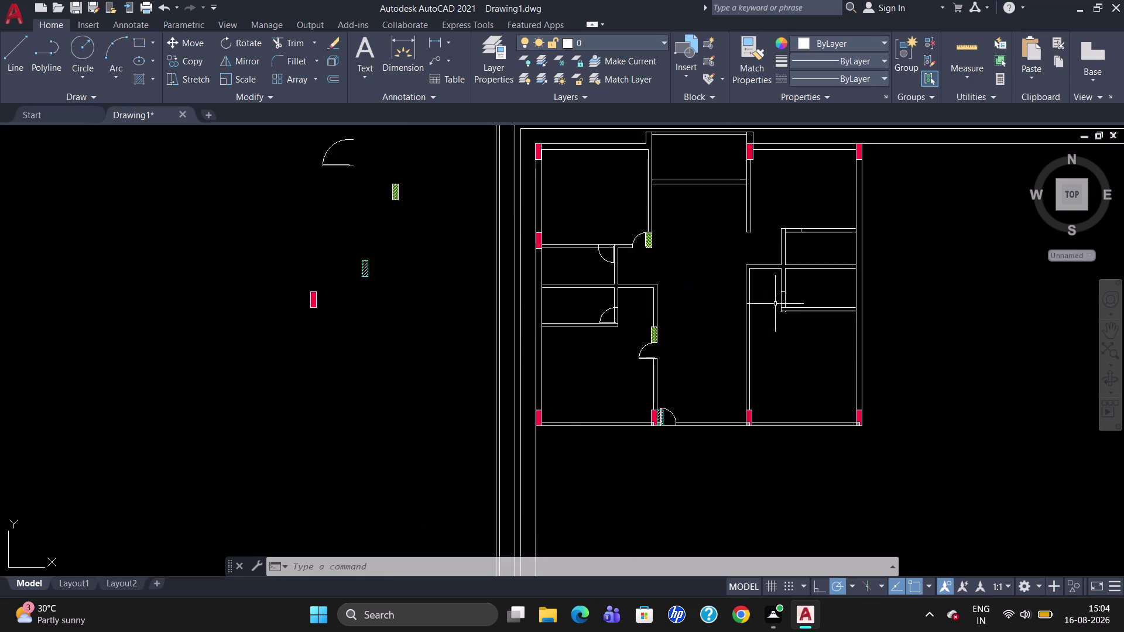
scroll(up, 3)
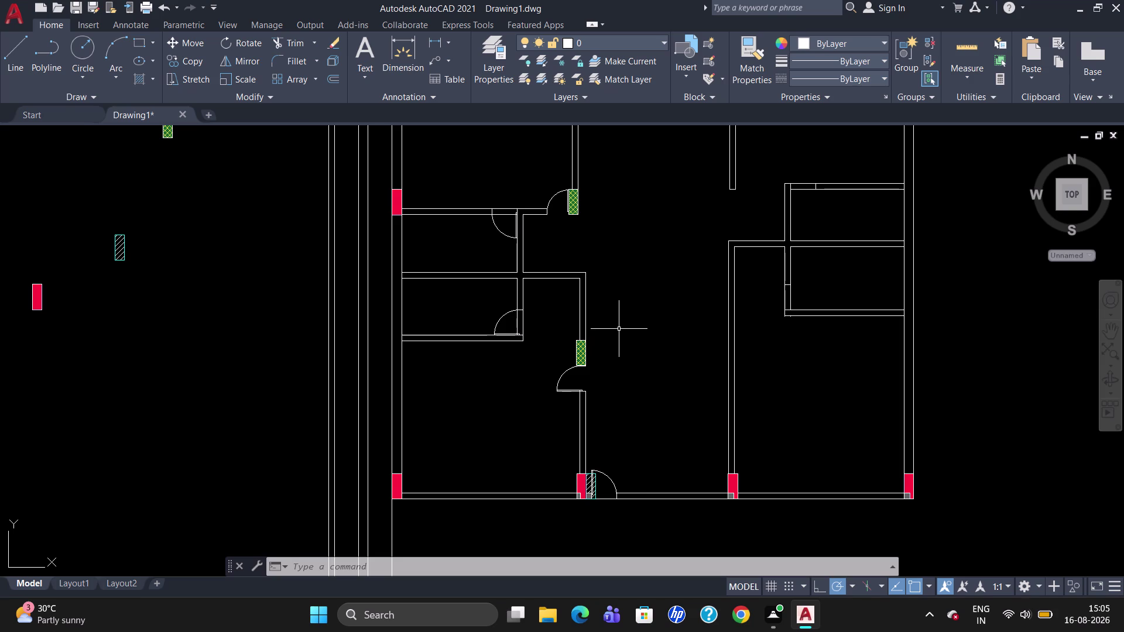
scroll(down, 3)
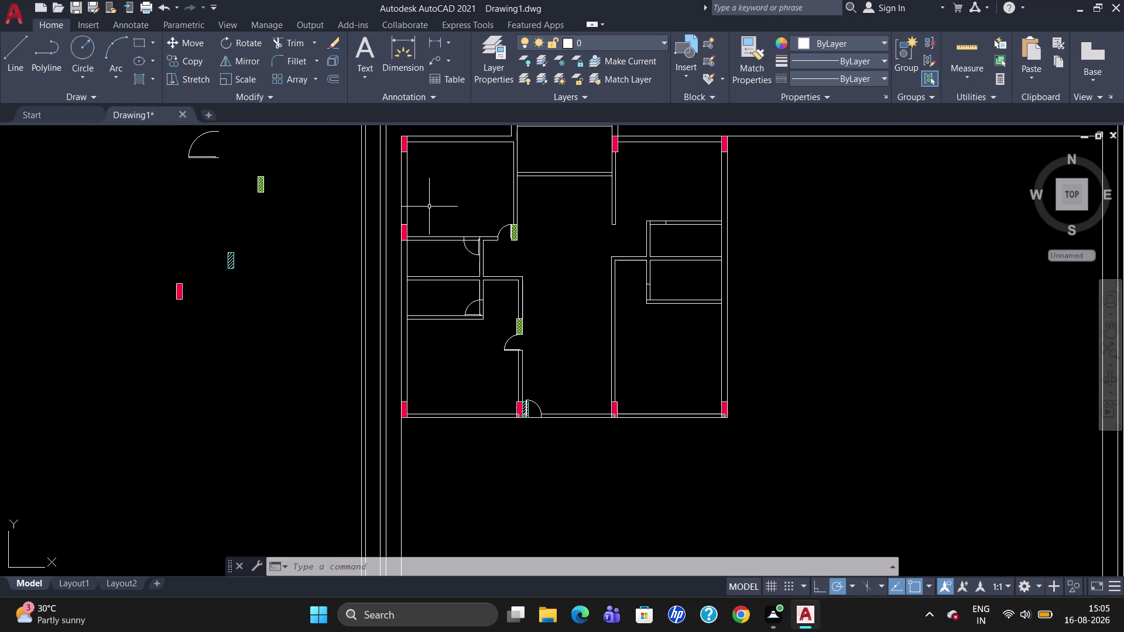
scroll(up, 3)
scroll(down, 3)
scroll(down, 3)
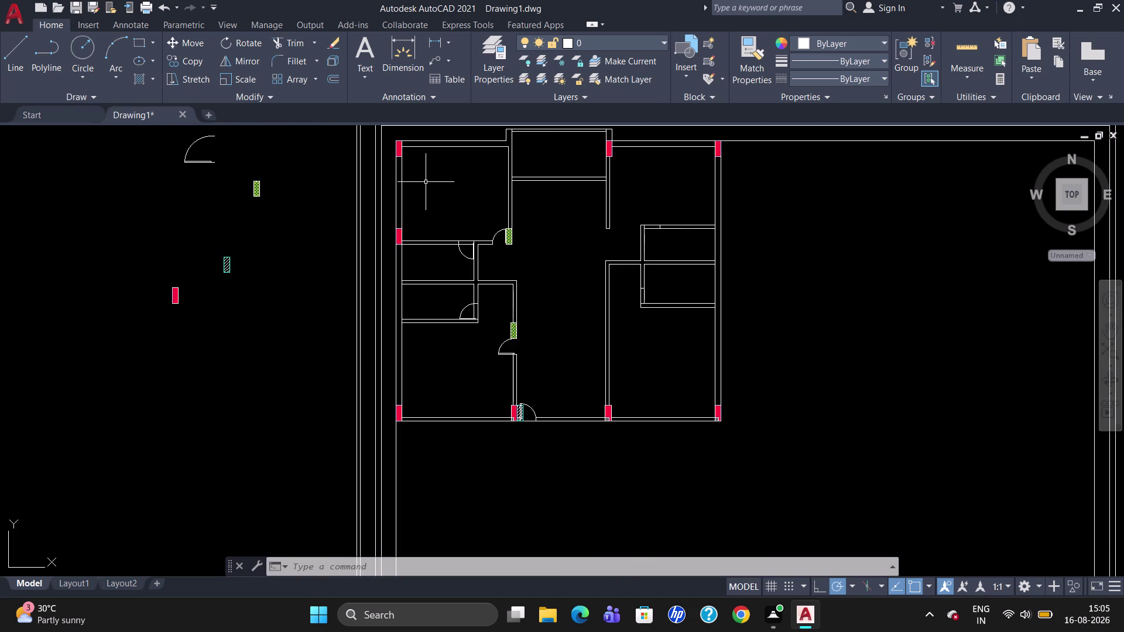
scroll(up, 3)
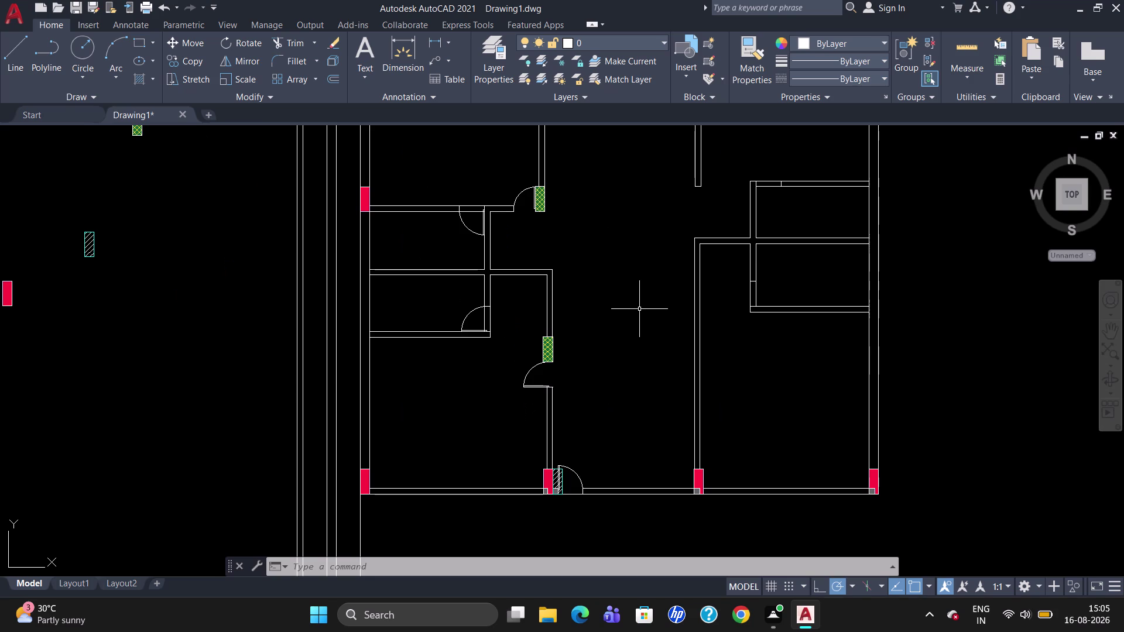
scroll(down, 3)
scroll(up, 3)
scroll(up, 3)
scroll(down, 3)
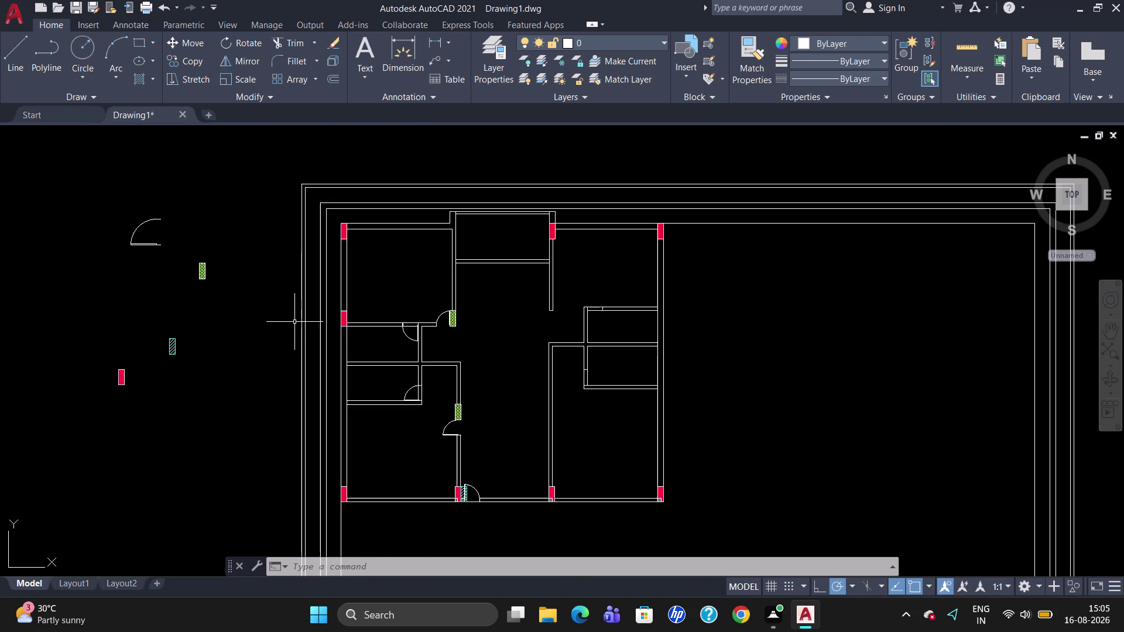
click(172, 344)
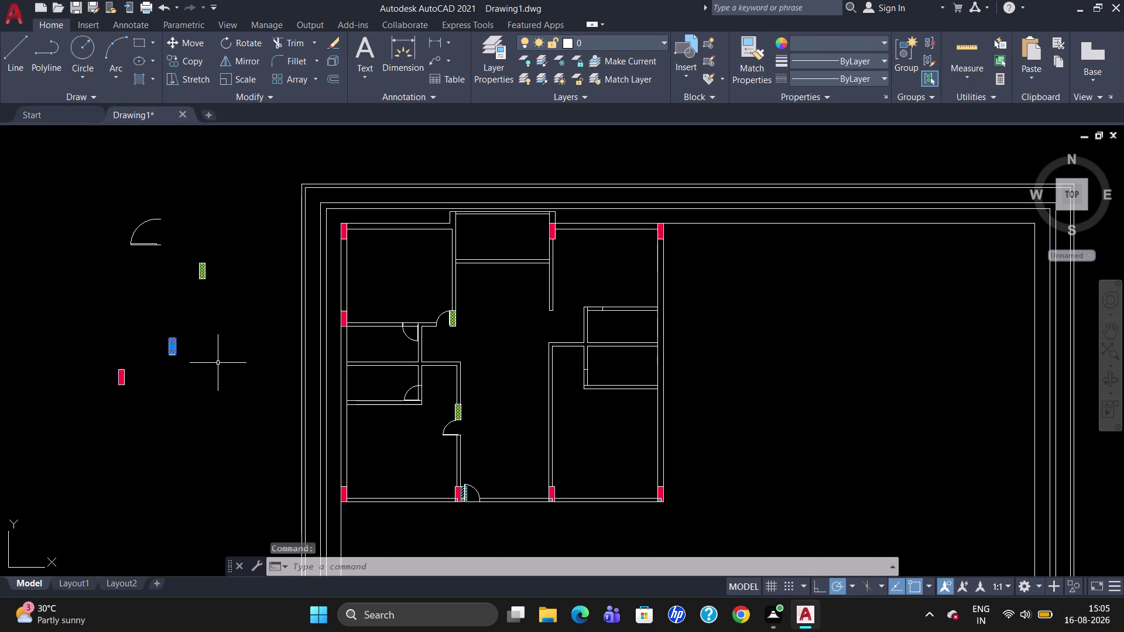
Copy the hatched column piece to the red column's top corner and beside the lower red column.
text(CO)
key(Return)
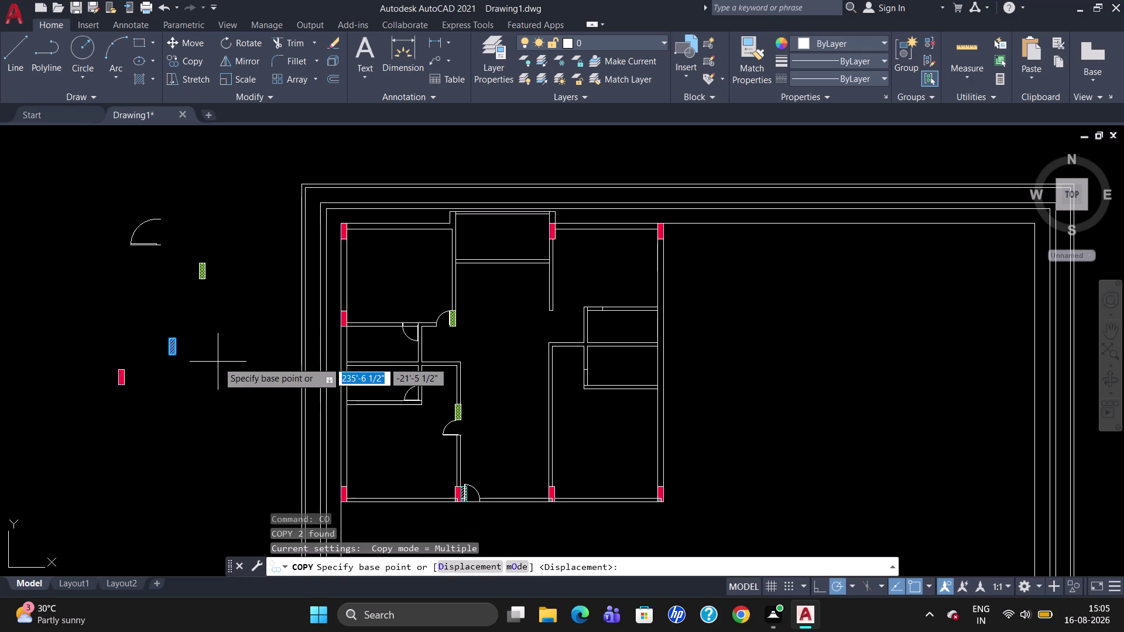
scroll(up, 3)
click(166, 333)
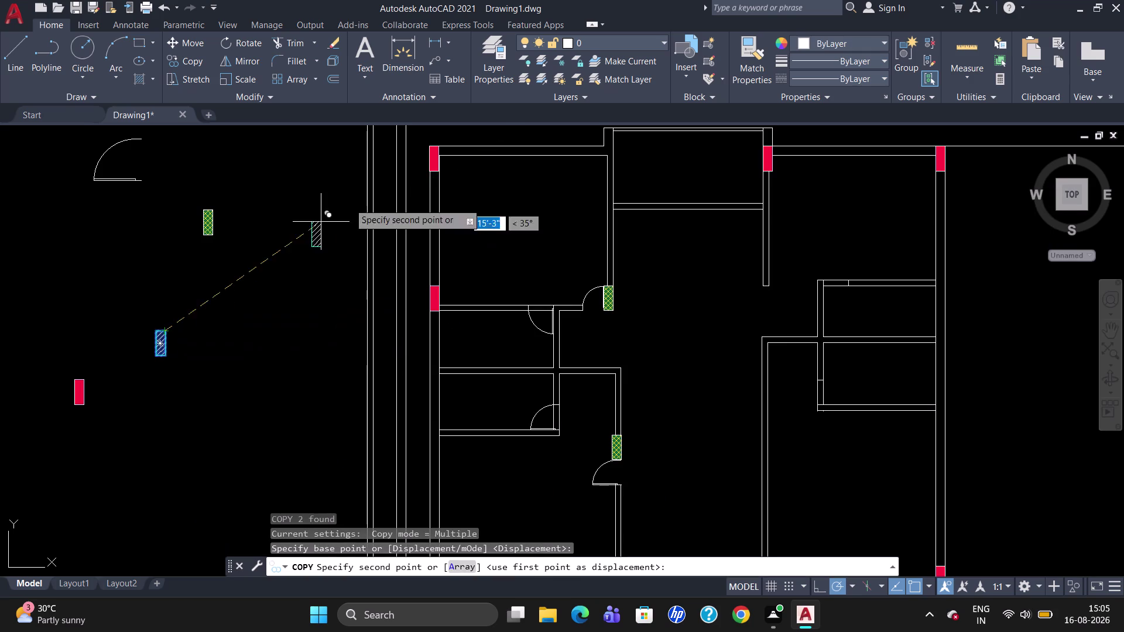
scroll(up, 3)
scroll(down, 3)
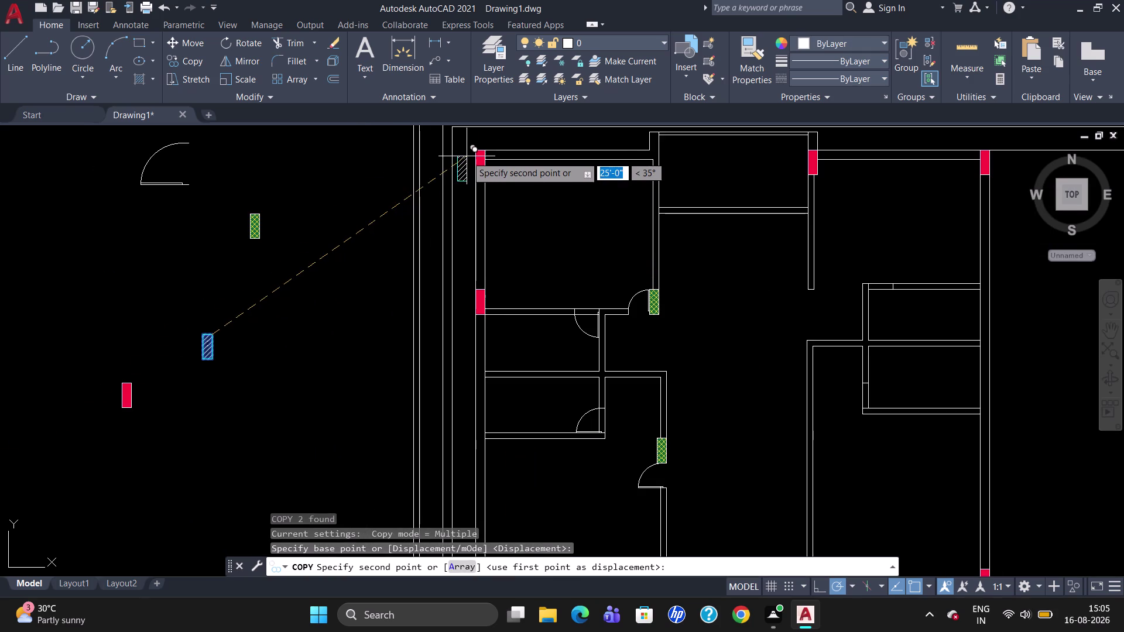
scroll(up, 3)
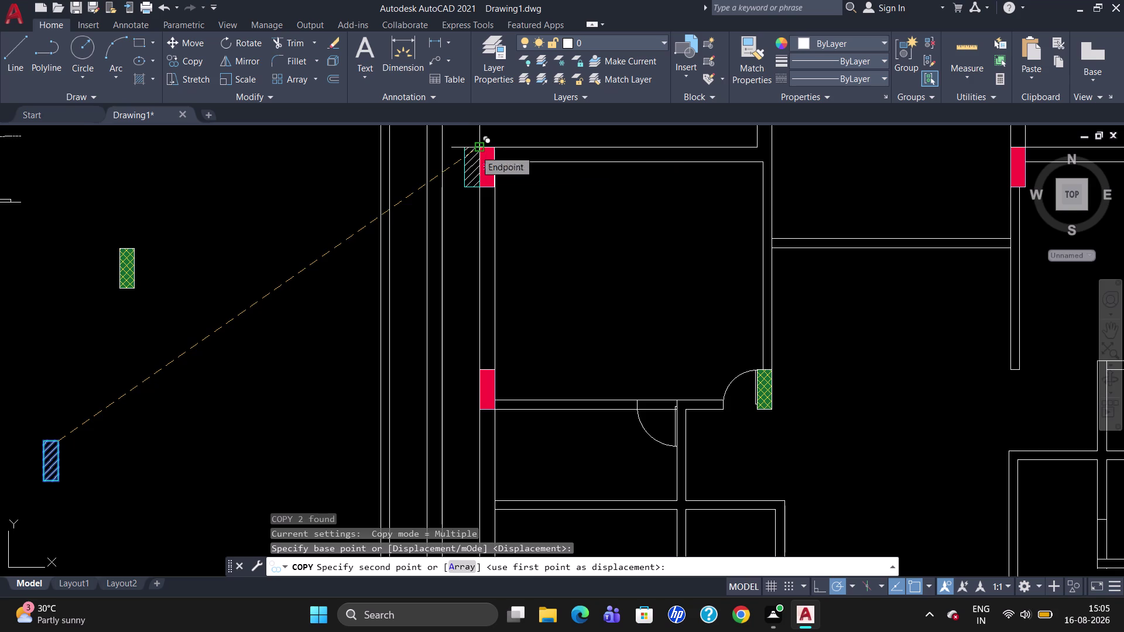
click(477, 150)
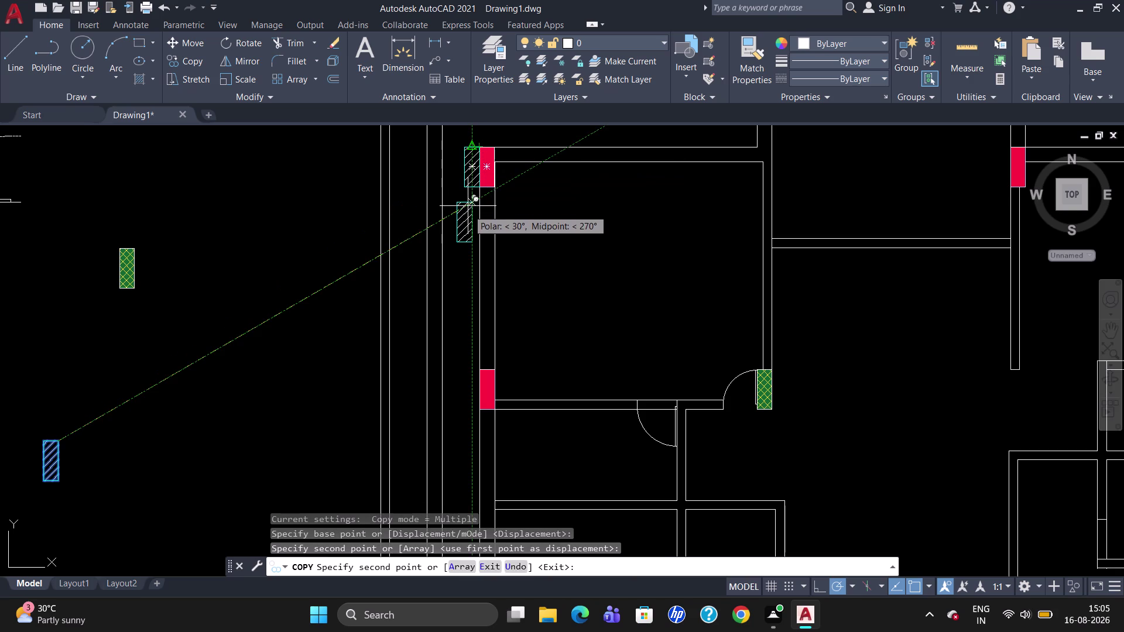
scroll(up, 3)
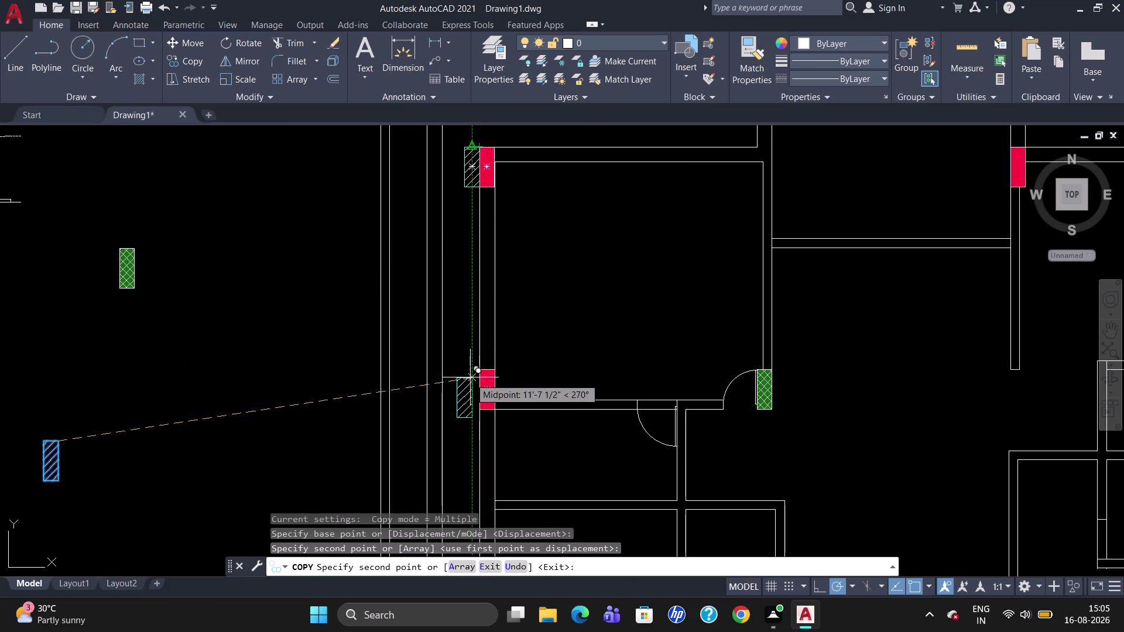
click(481, 364)
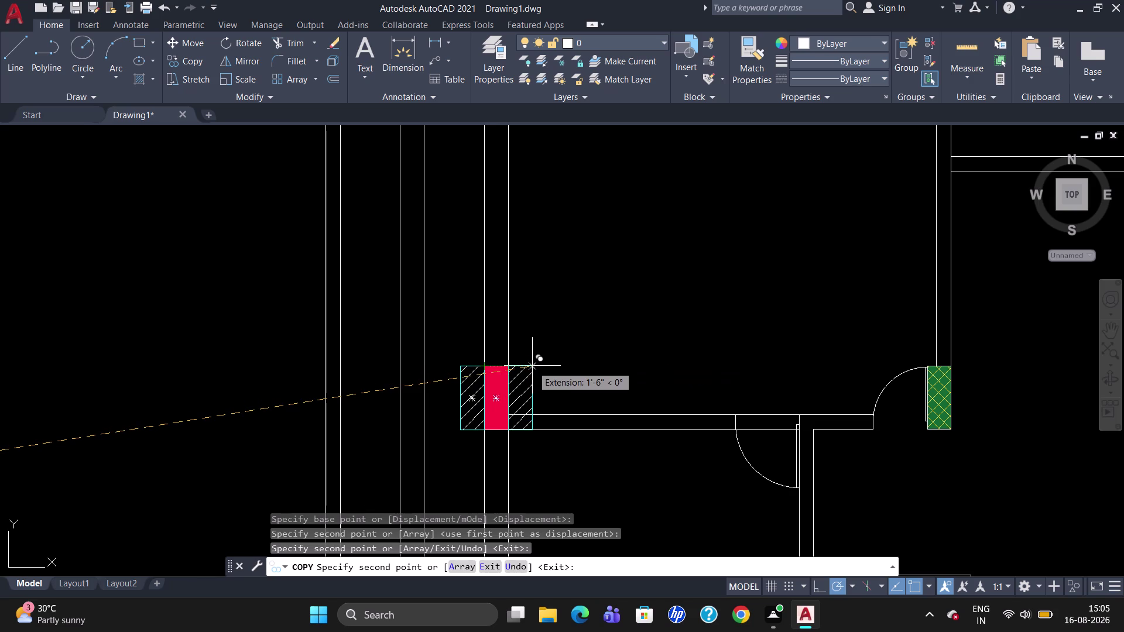
click(532, 366)
key(Escape)
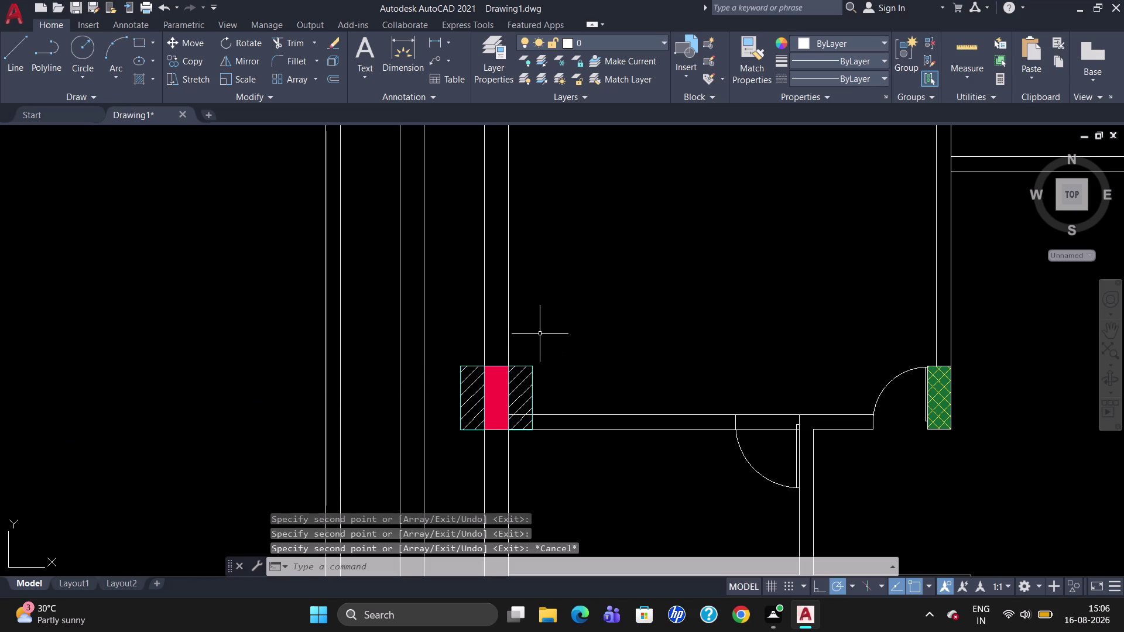
scroll(down, 3)
scroll(up, 3)
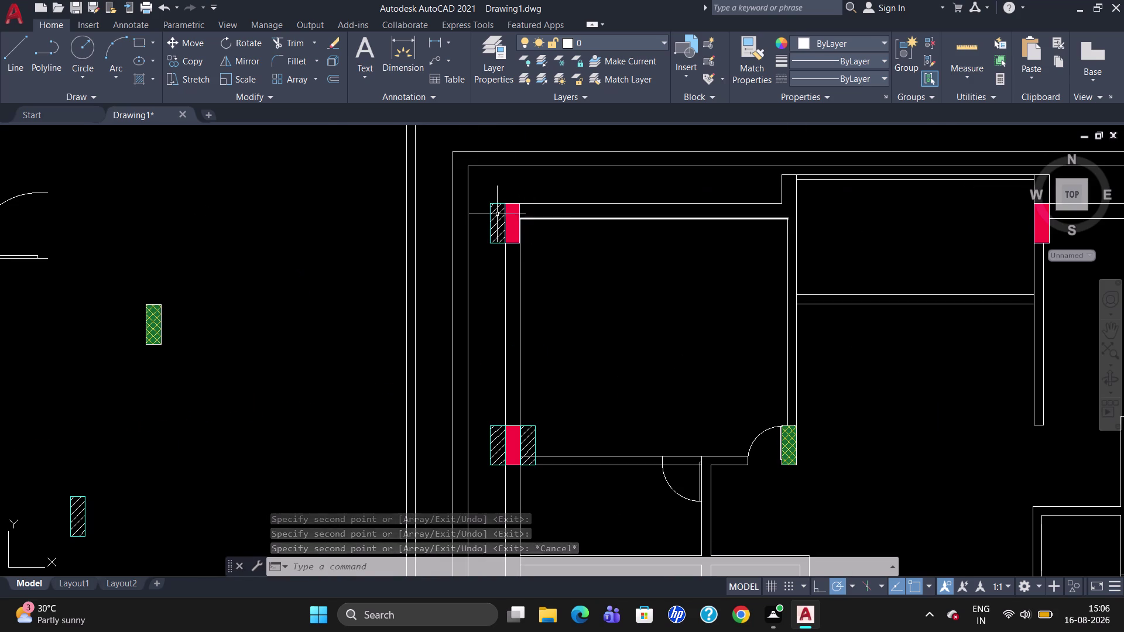
Copy the left hatch strip to the upper red column's right edge.
click(491, 204)
text(C)
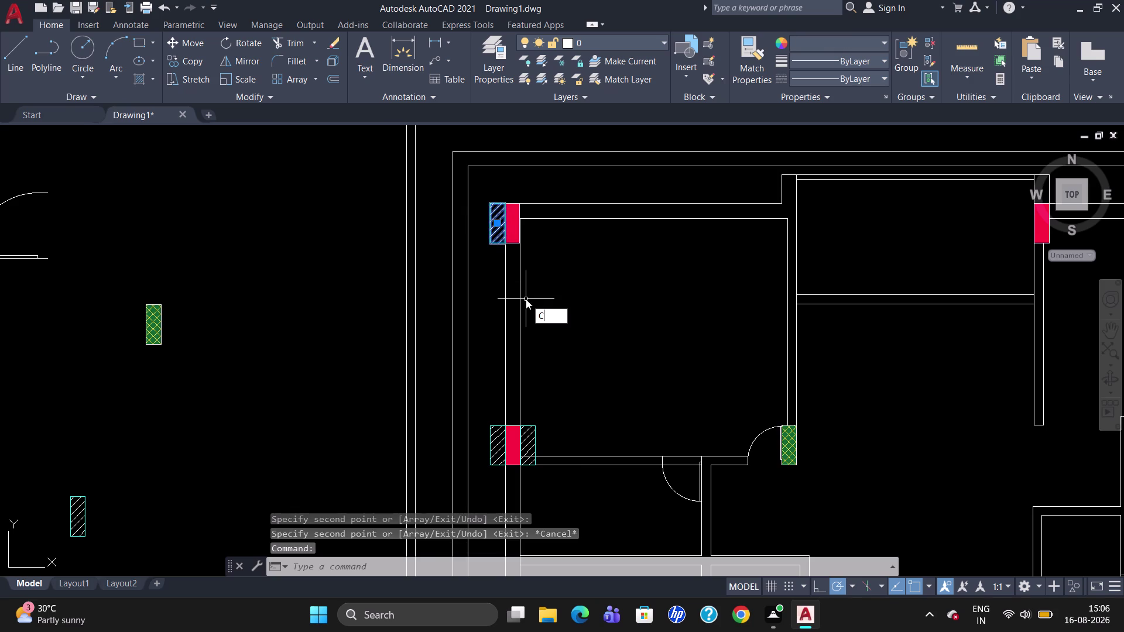
text(O)
key(Return)
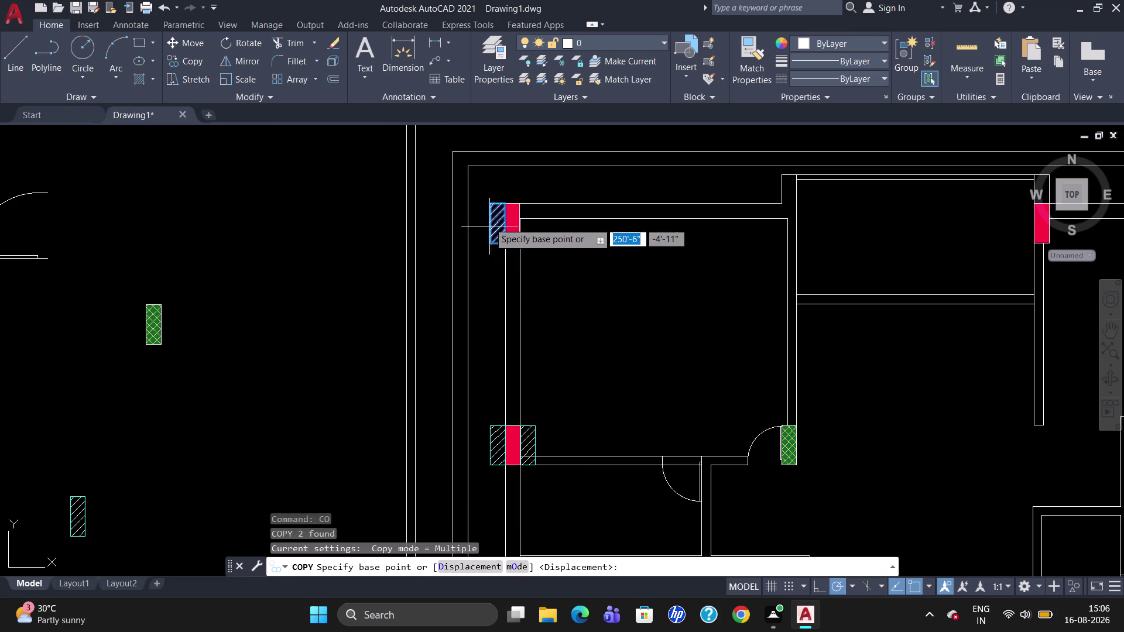
click(505, 203)
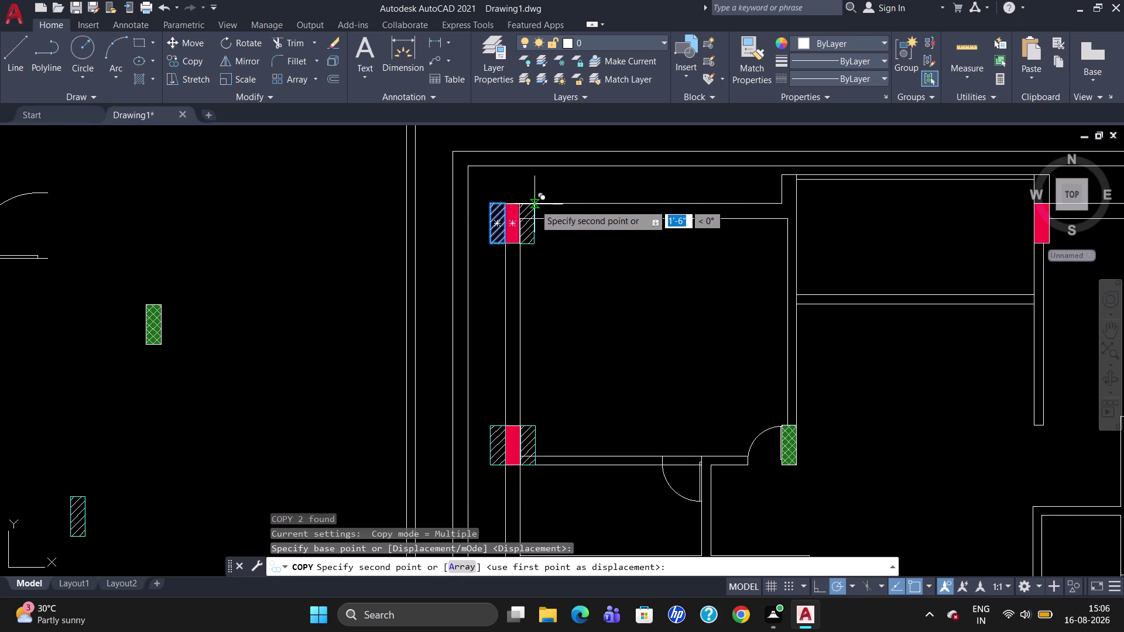
scroll(up, 3)
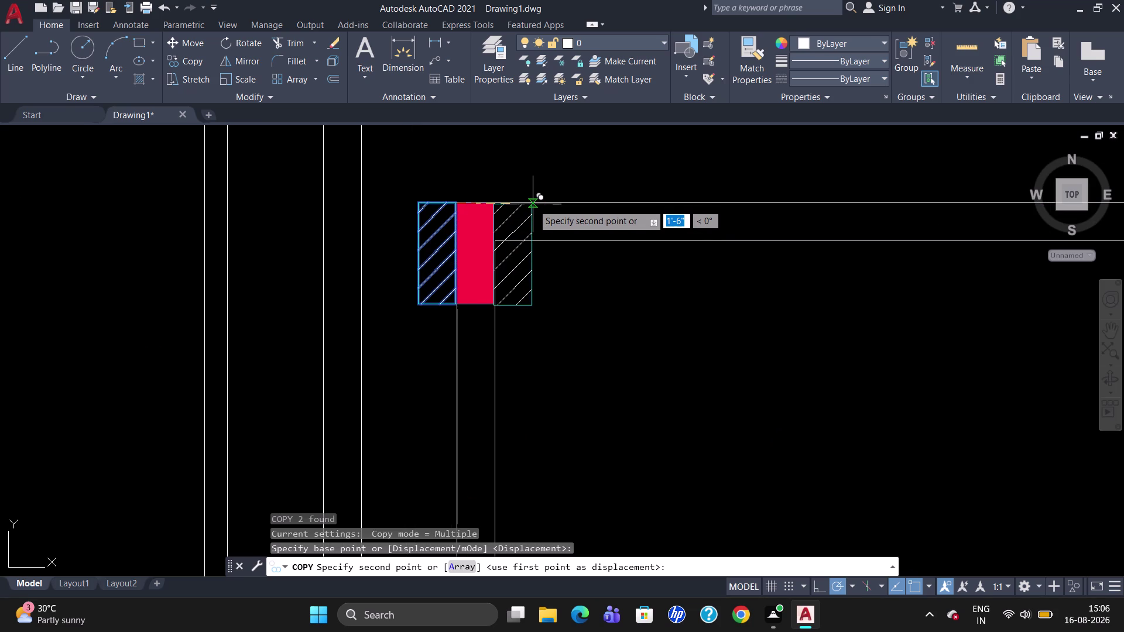
click(533, 203)
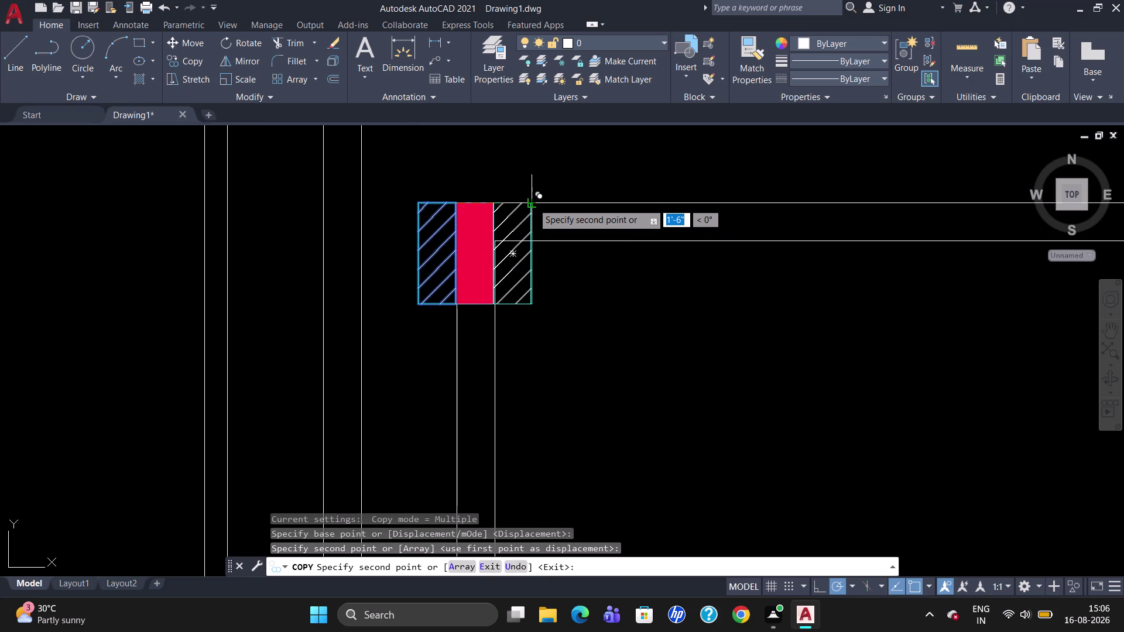
key(Escape)
Move the hatch copy so it sits flush beside the column.
key(m)
key(Return)
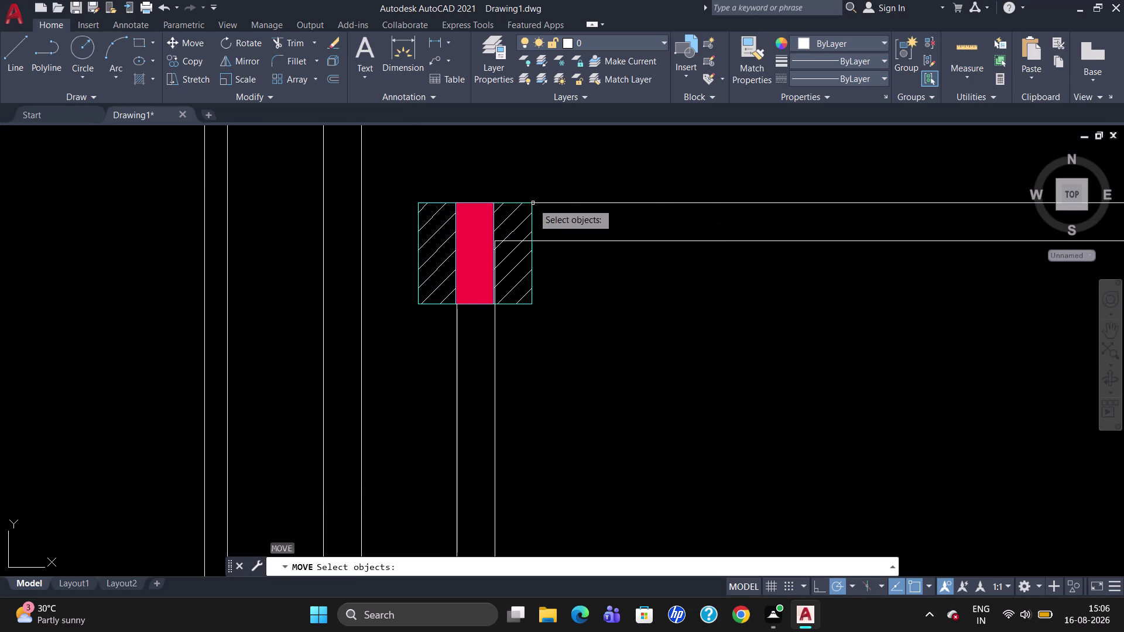
click(533, 230)
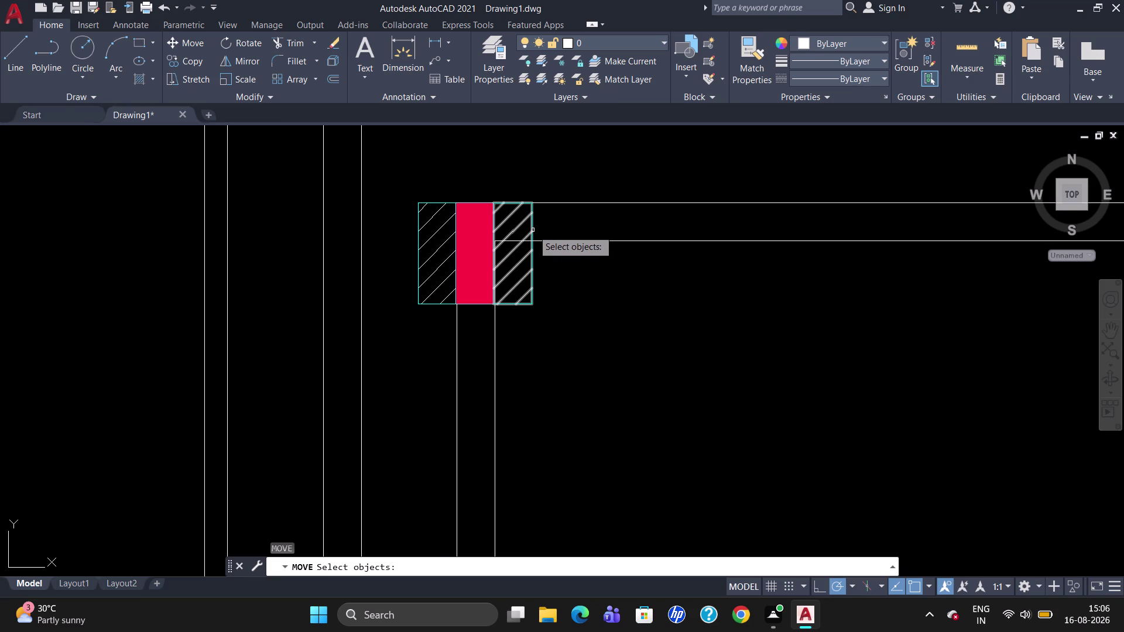
key(Return)
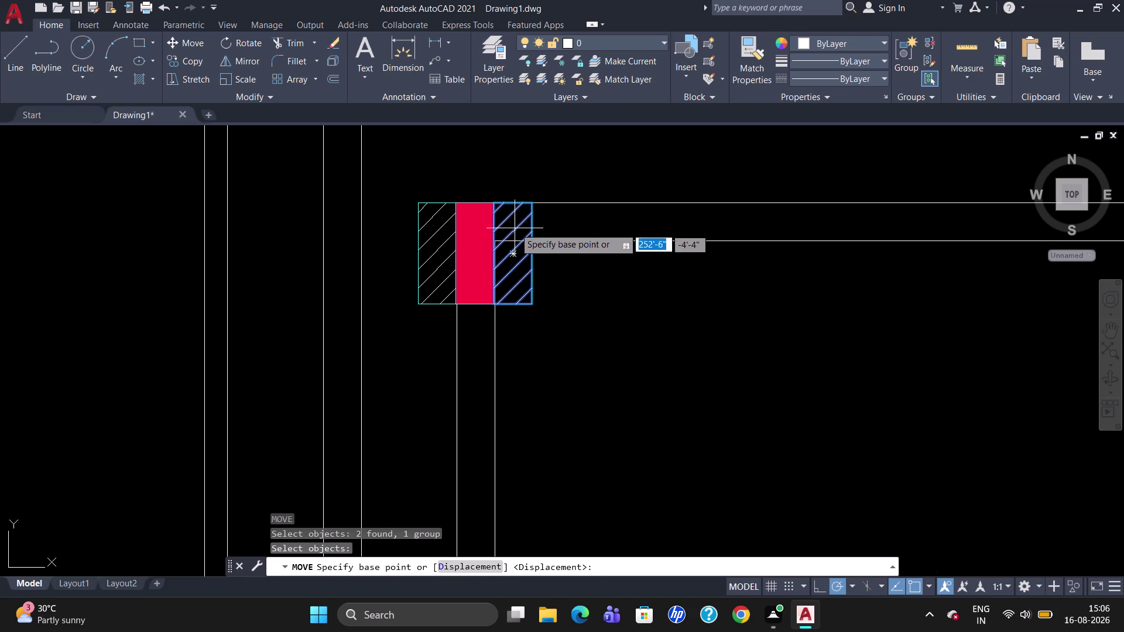
click(493, 204)
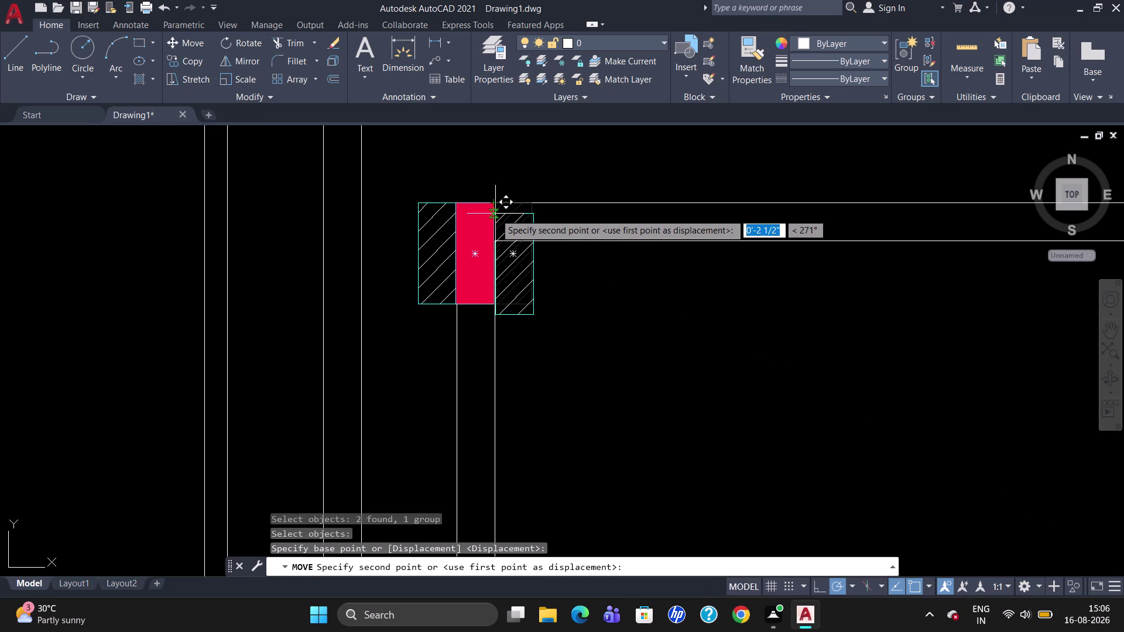
click(496, 208)
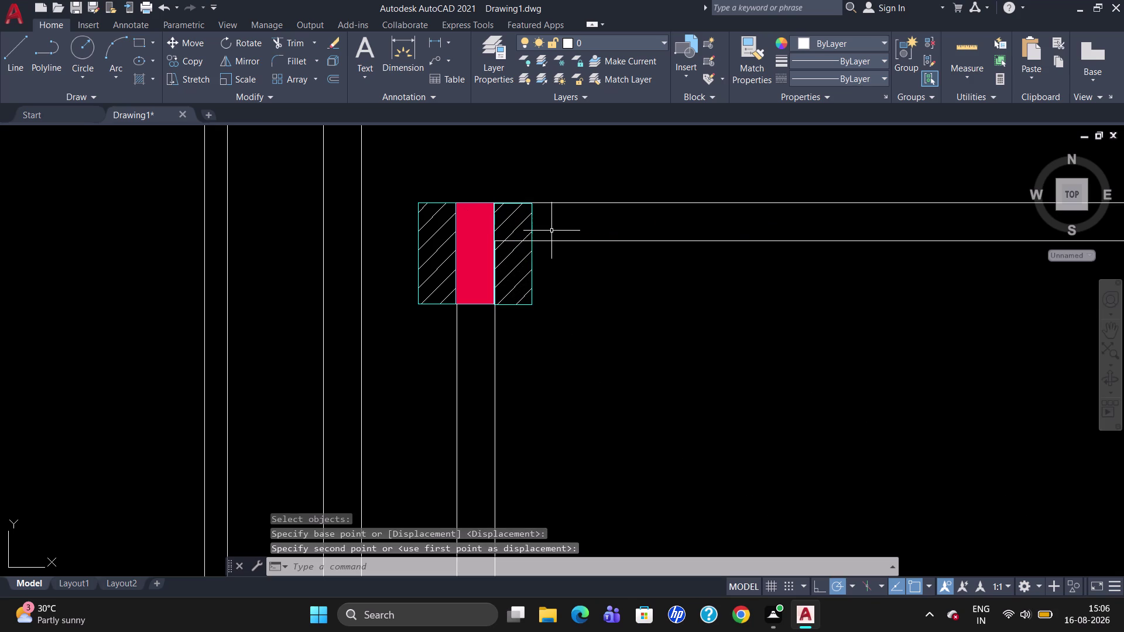
key(Escape)
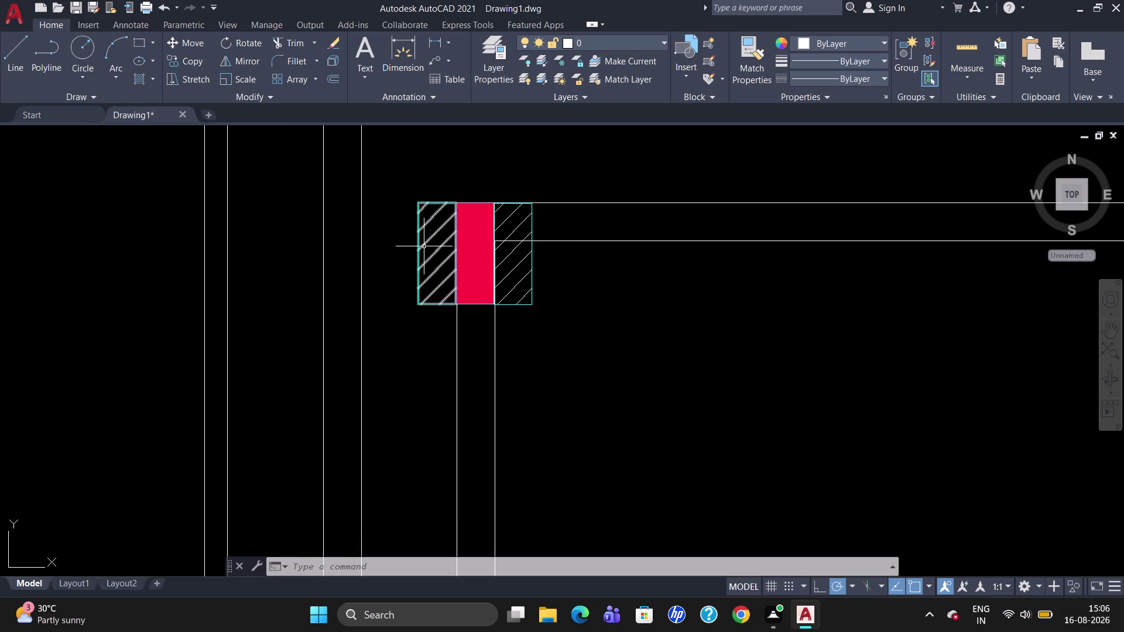
scroll(up, 3)
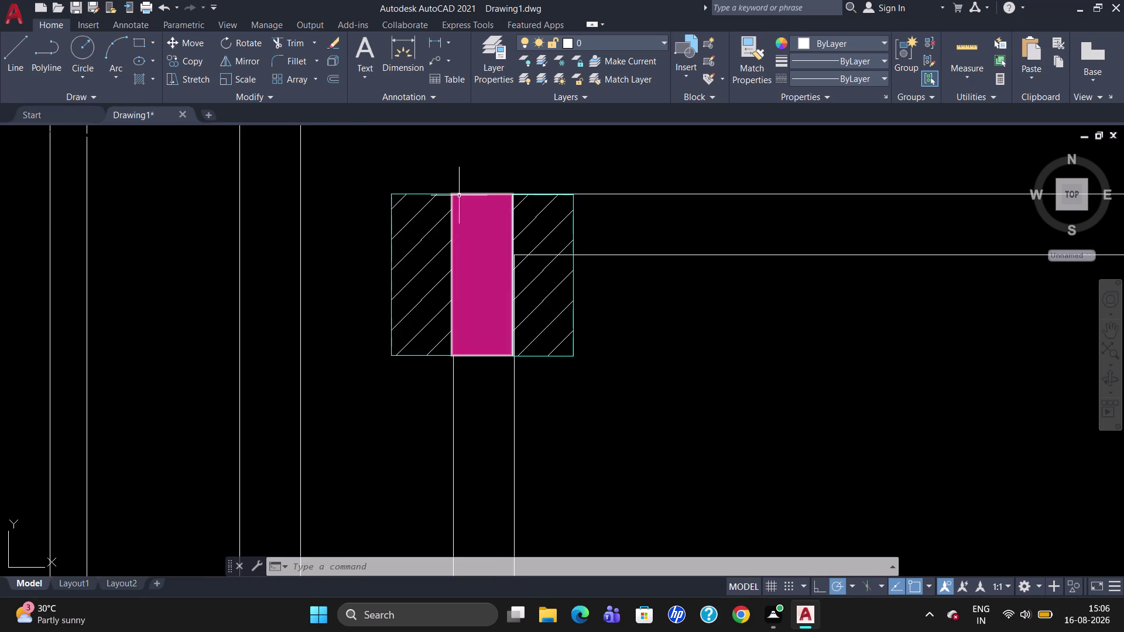
Ungroup the upper red column and explode its red fill.
click(460, 194)
text(UN)
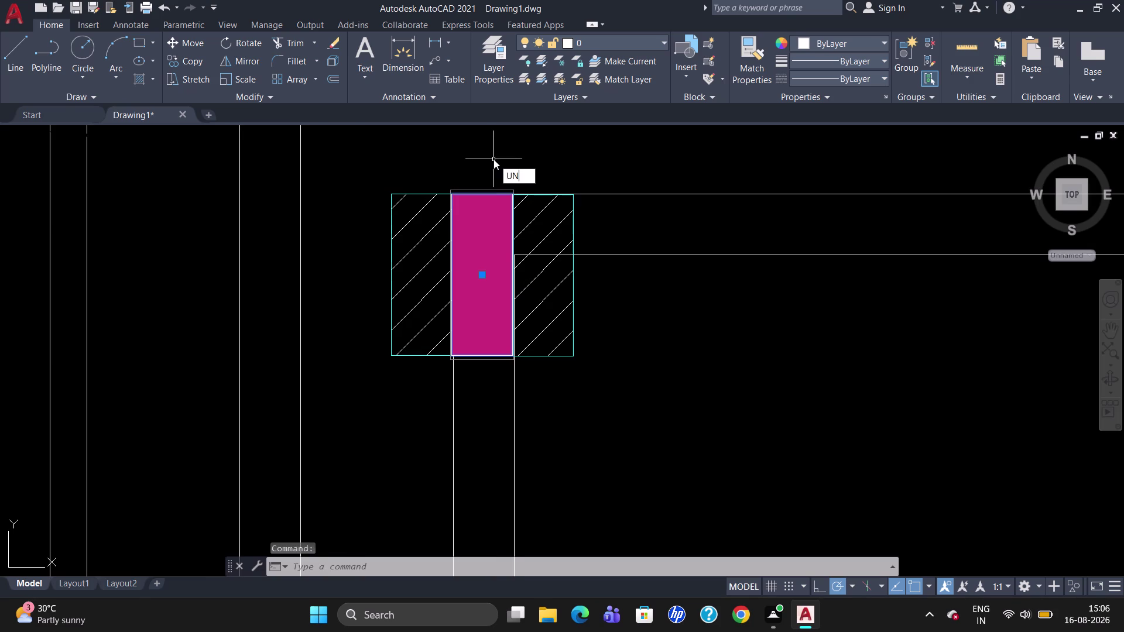
text(G)
key(Return)
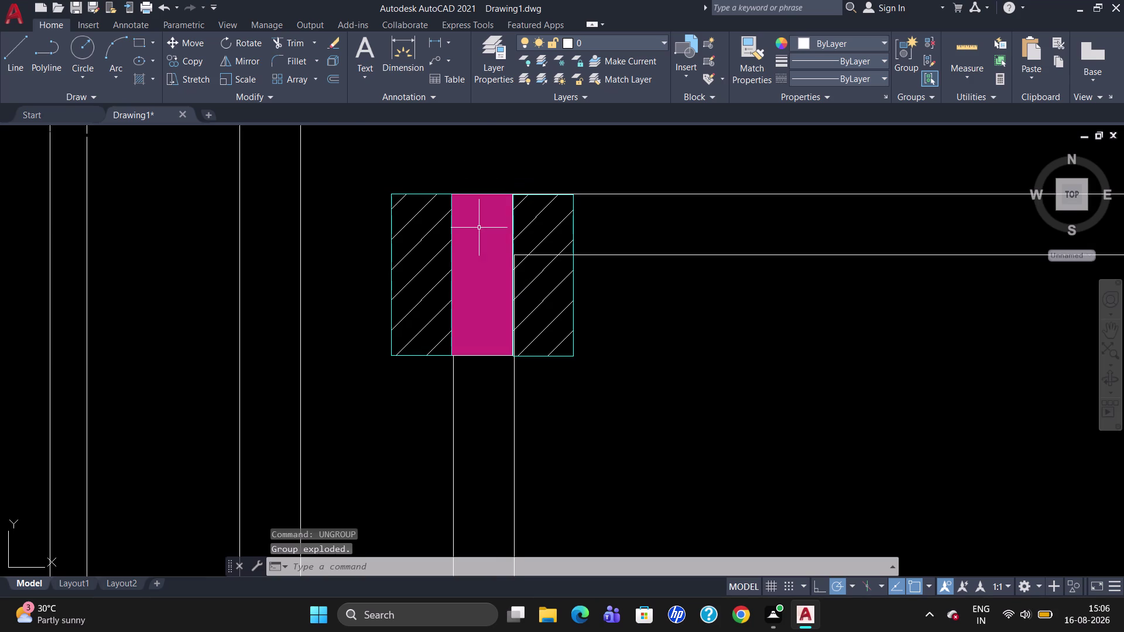
click(480, 195)
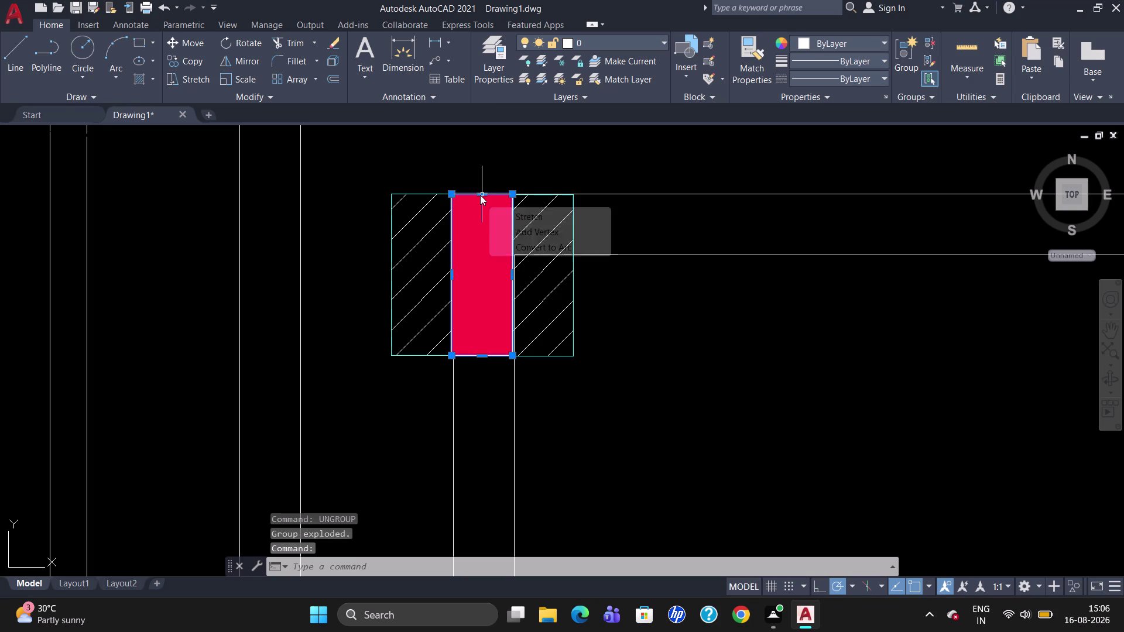
key(x)
key(Return)
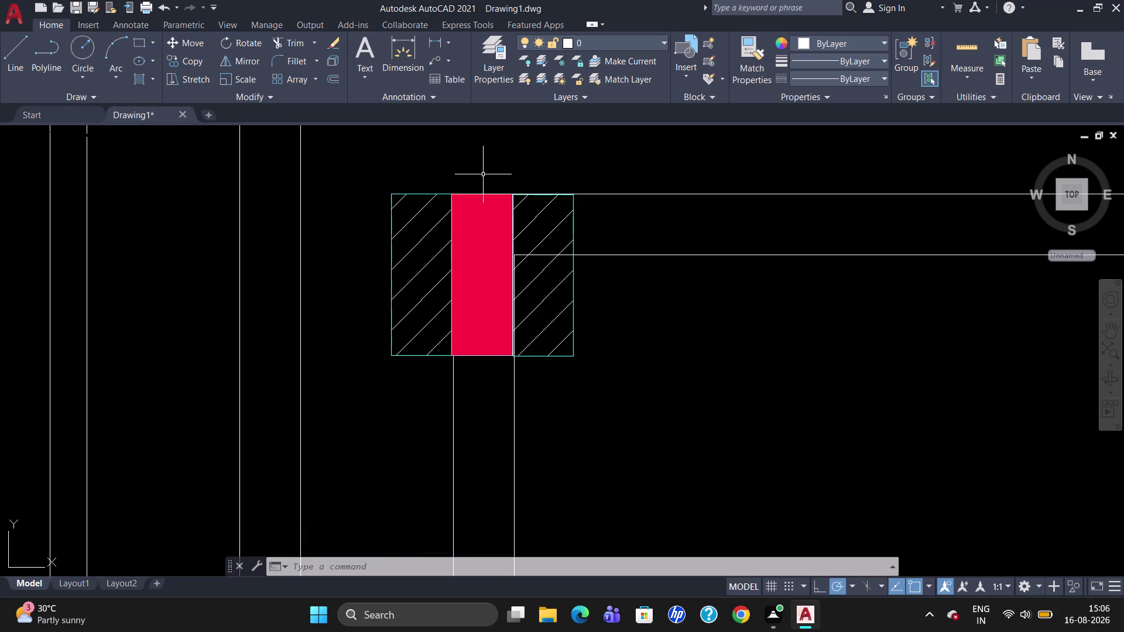
Start a line tracked 5.5 inches right from the column's top-left corner.
key(l)
key(Return)
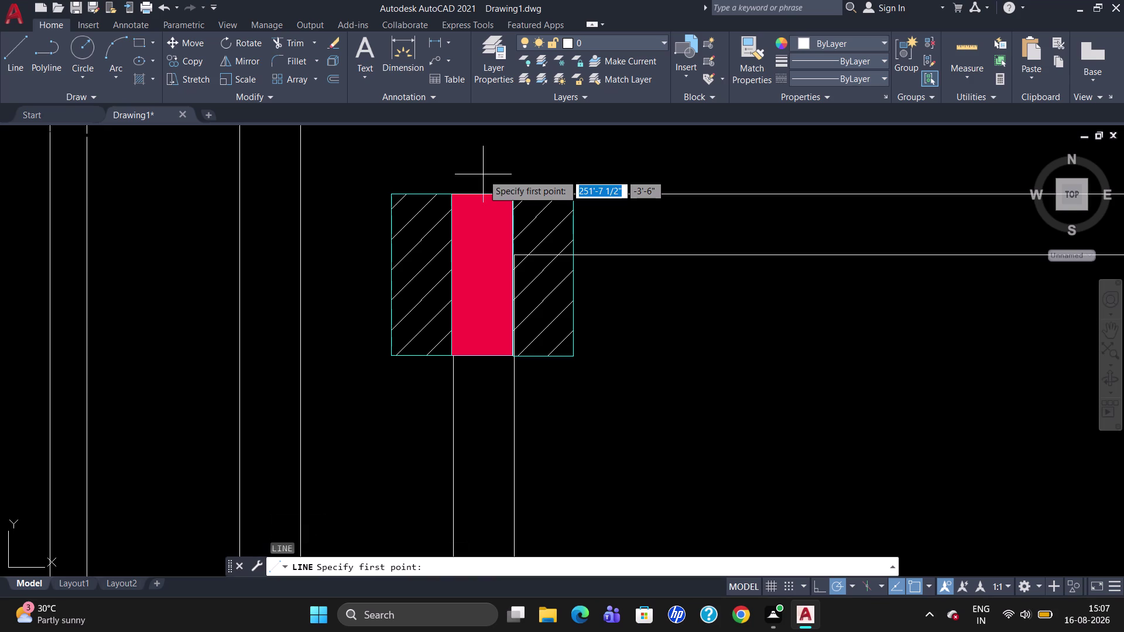
text(TK)
key(Return)
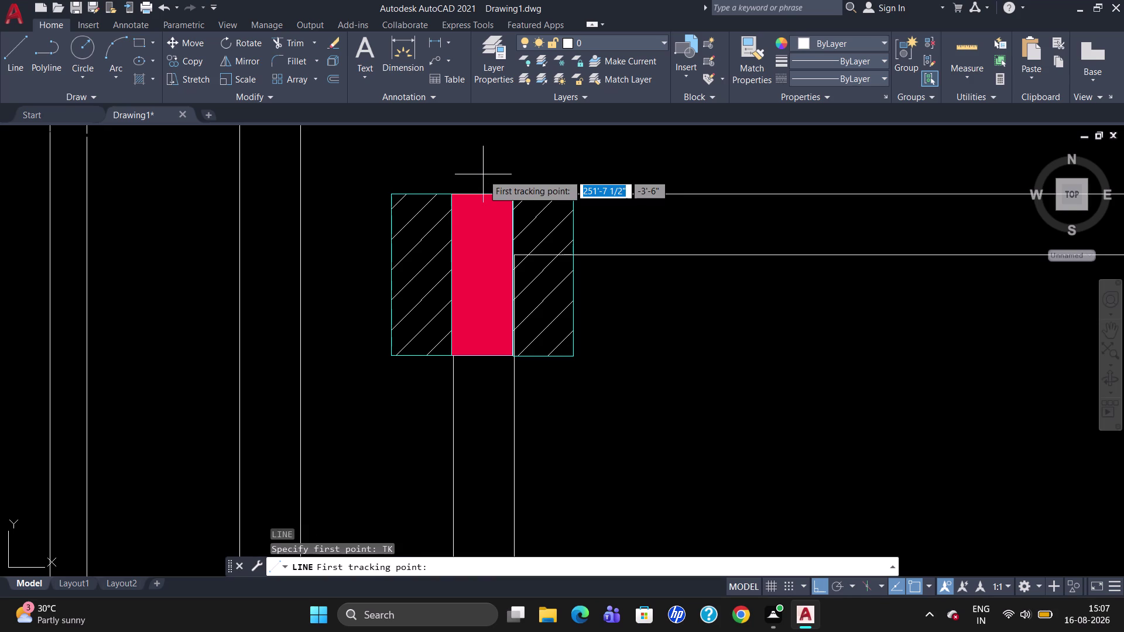
click(453, 195)
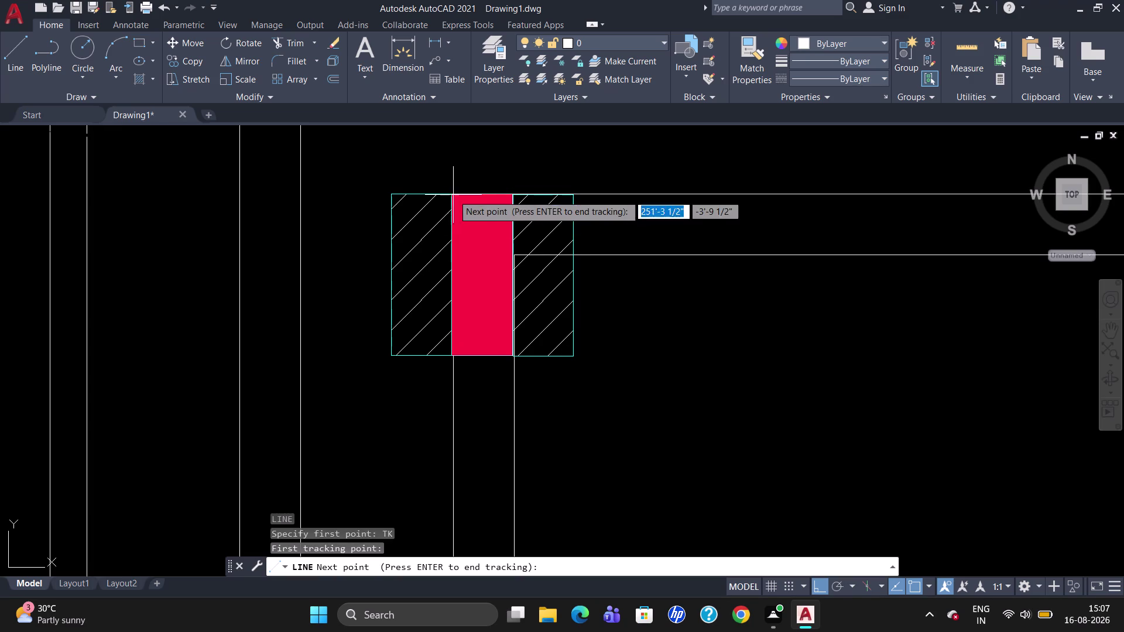
text(5.)
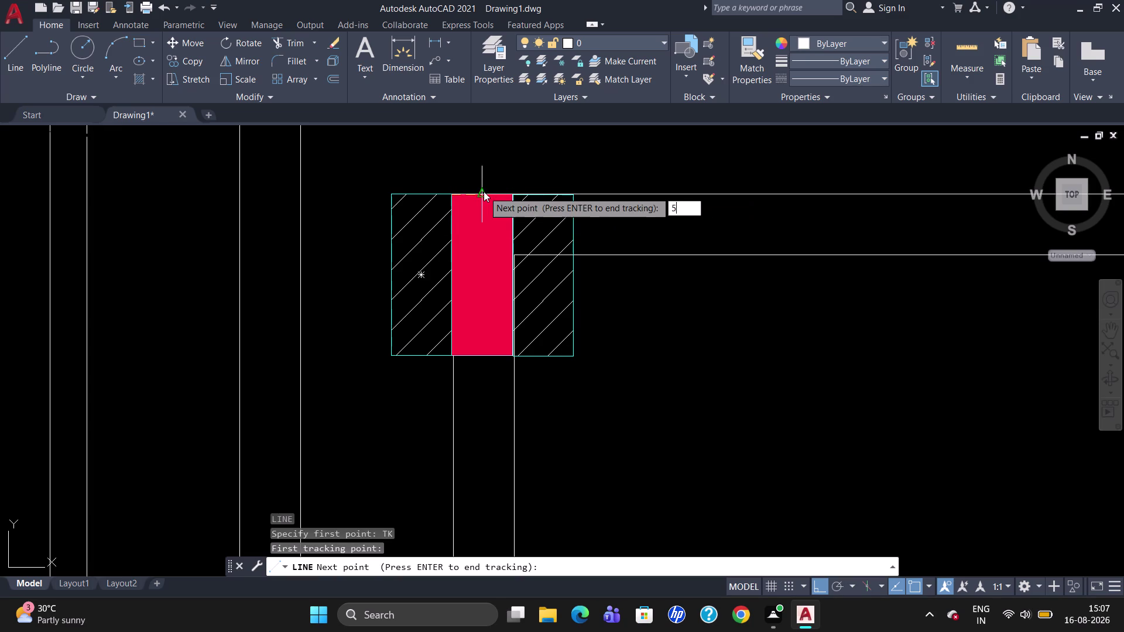
text(5")
key(Return)
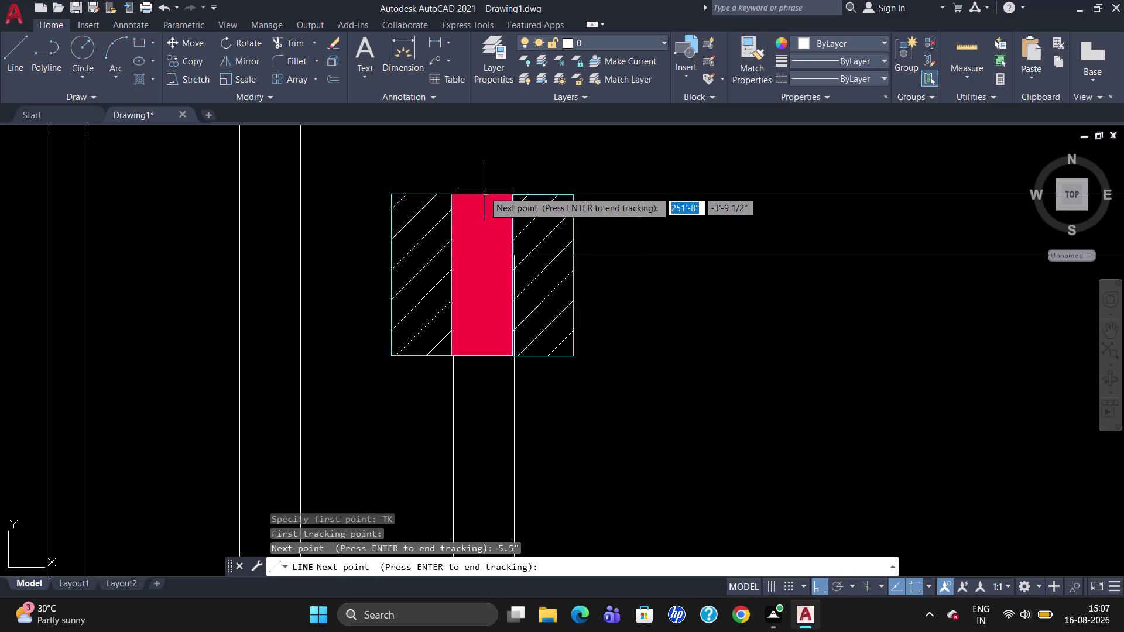
key(Return)
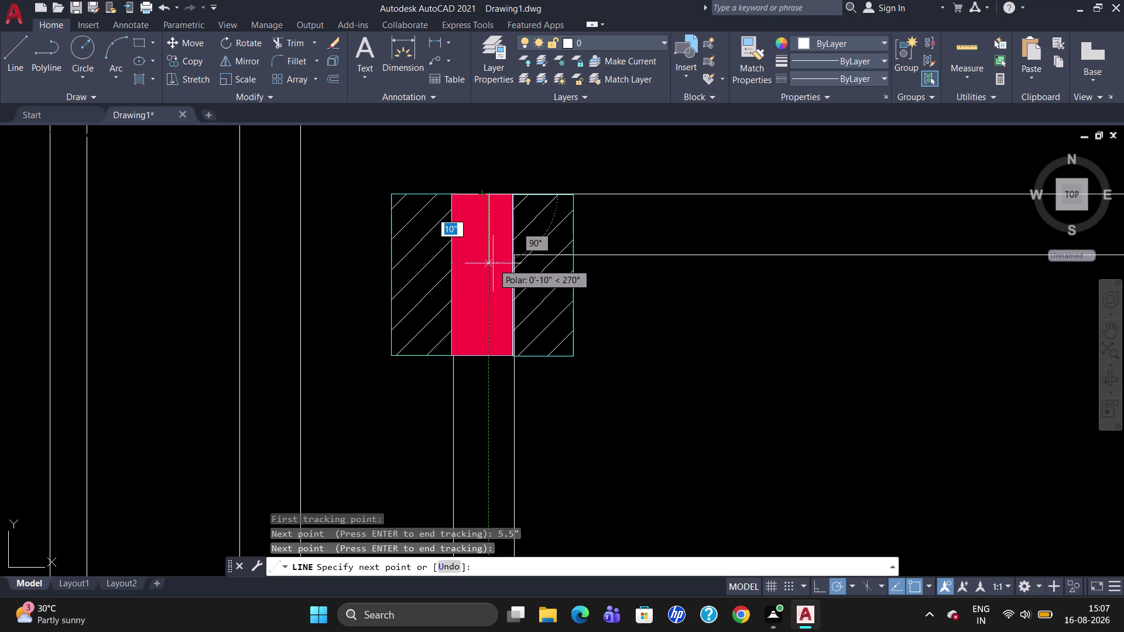
Draw the line 5.5 inches down, then left to the column's edge.
key(5)
text(.)
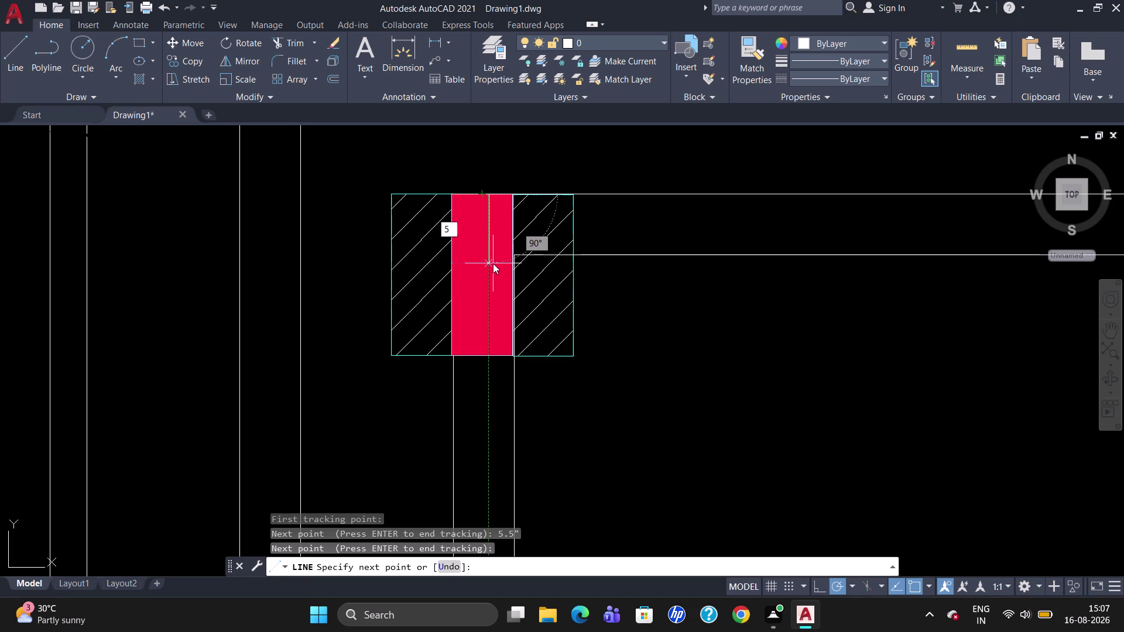
text(5)
key(Return)
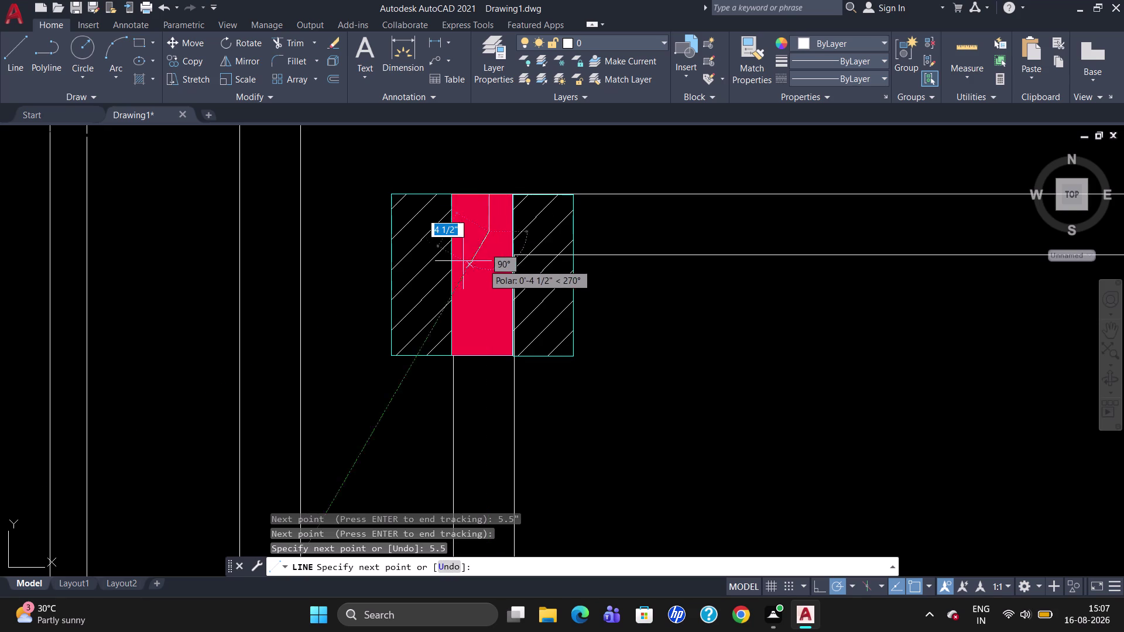
click(451, 230)
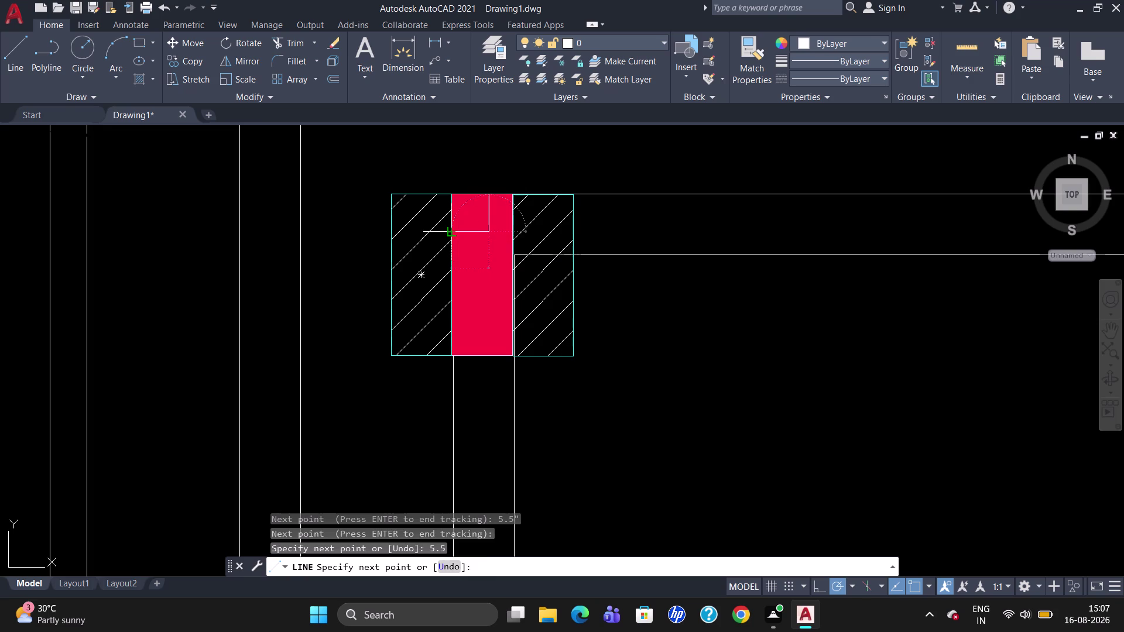
key(Escape)
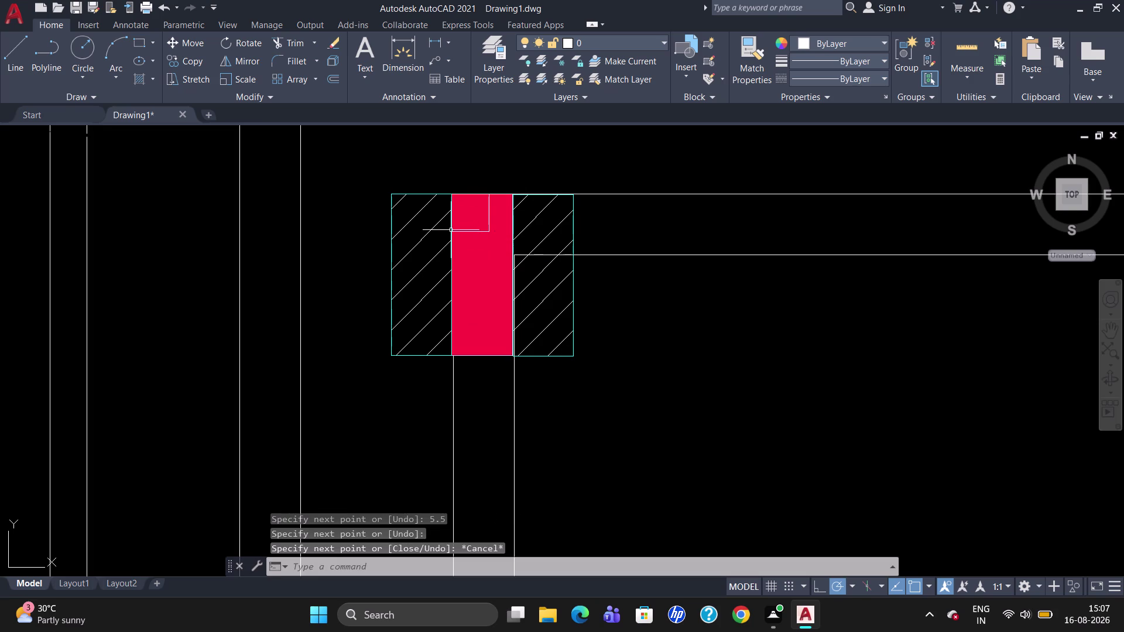
click(472, 195)
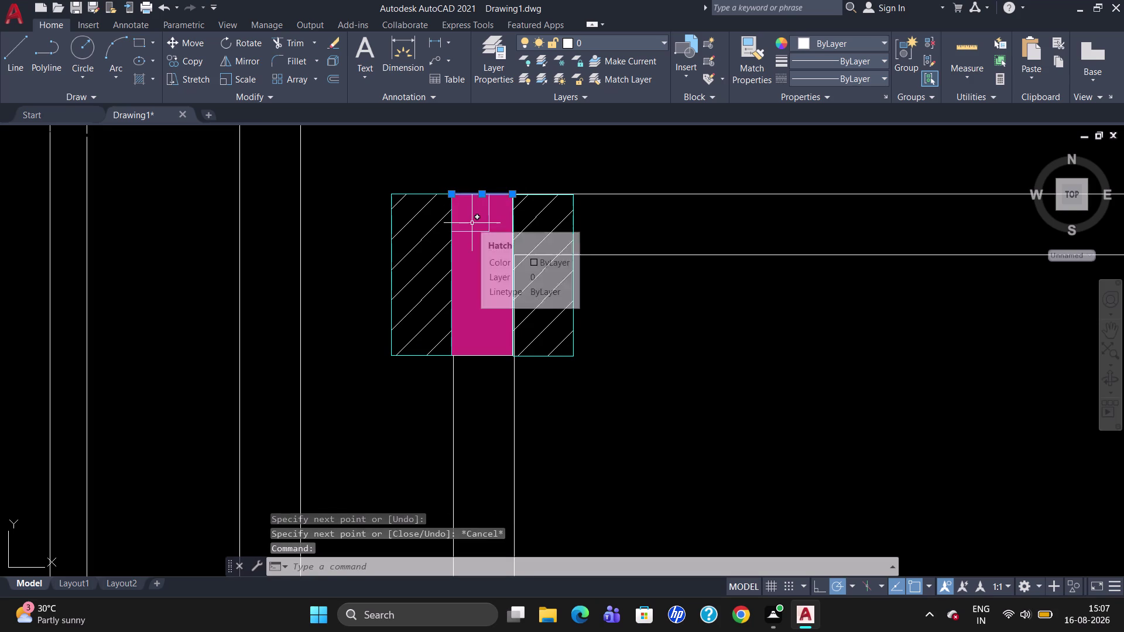
key(Escape)
scroll(up, 3)
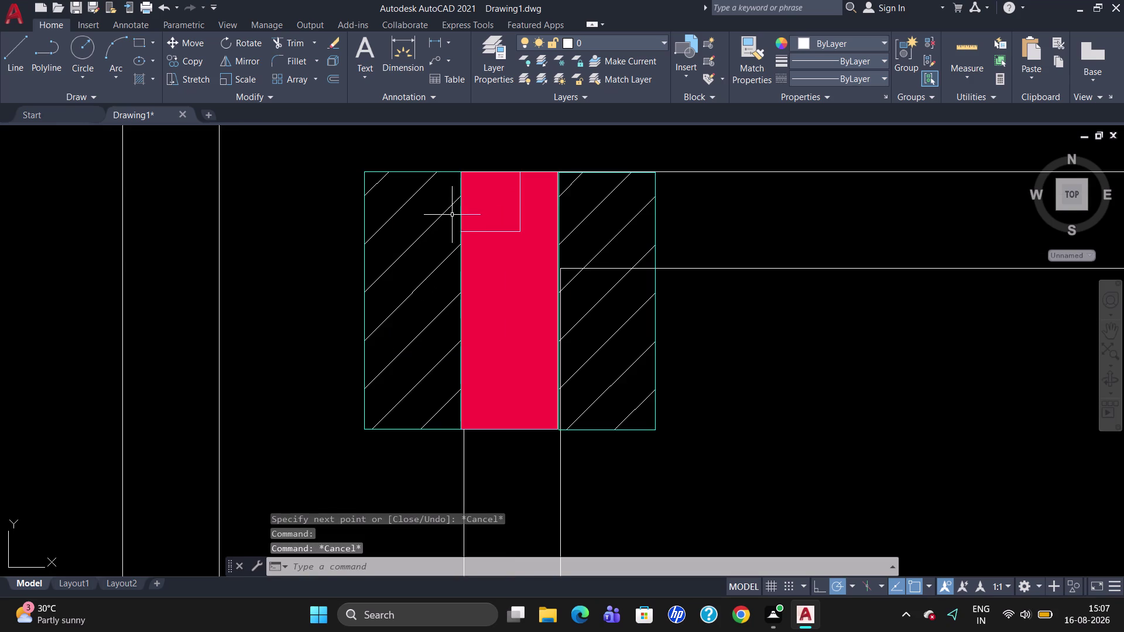
click(460, 211)
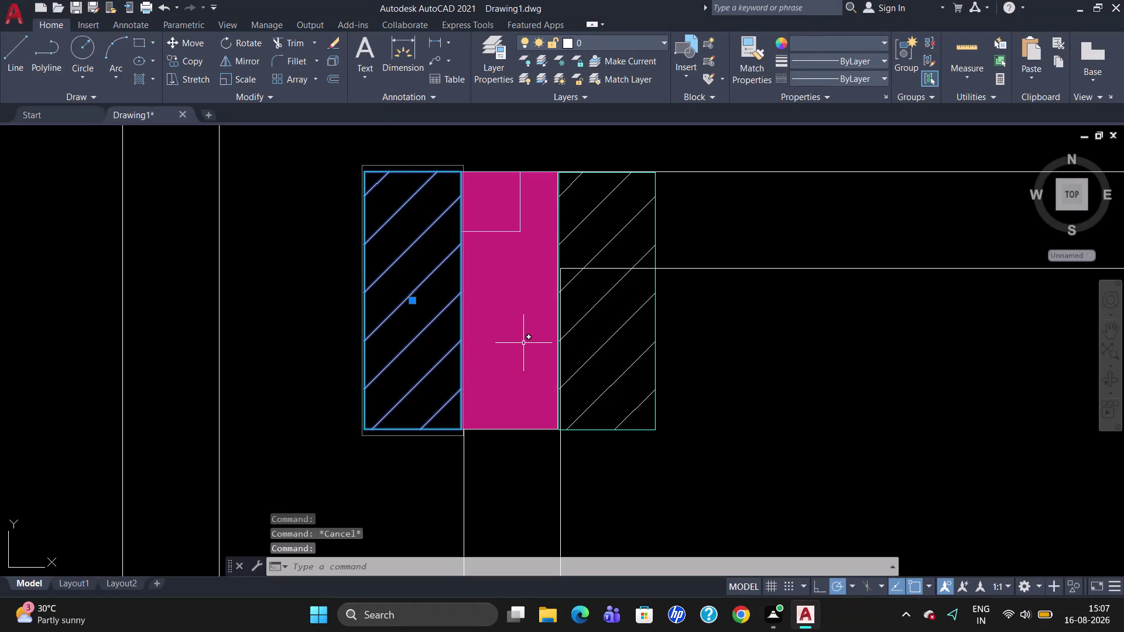
Ungroup the red column, then select the corner patch and column pieces and clear the selection.
text(UNG)
key(Return)
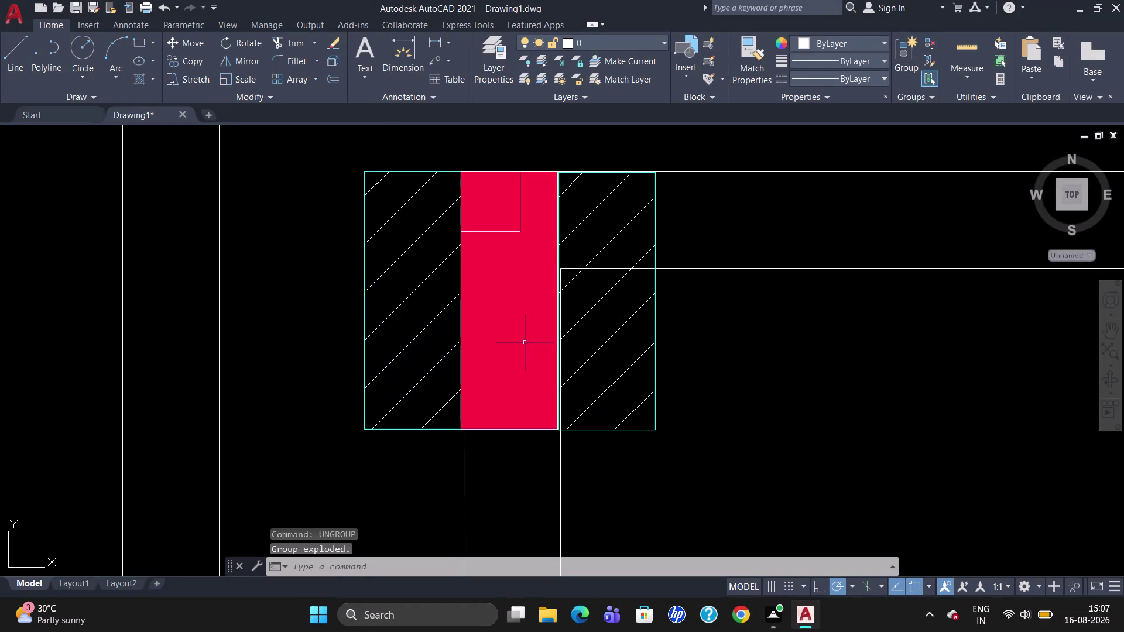
click(509, 231)
click(518, 212)
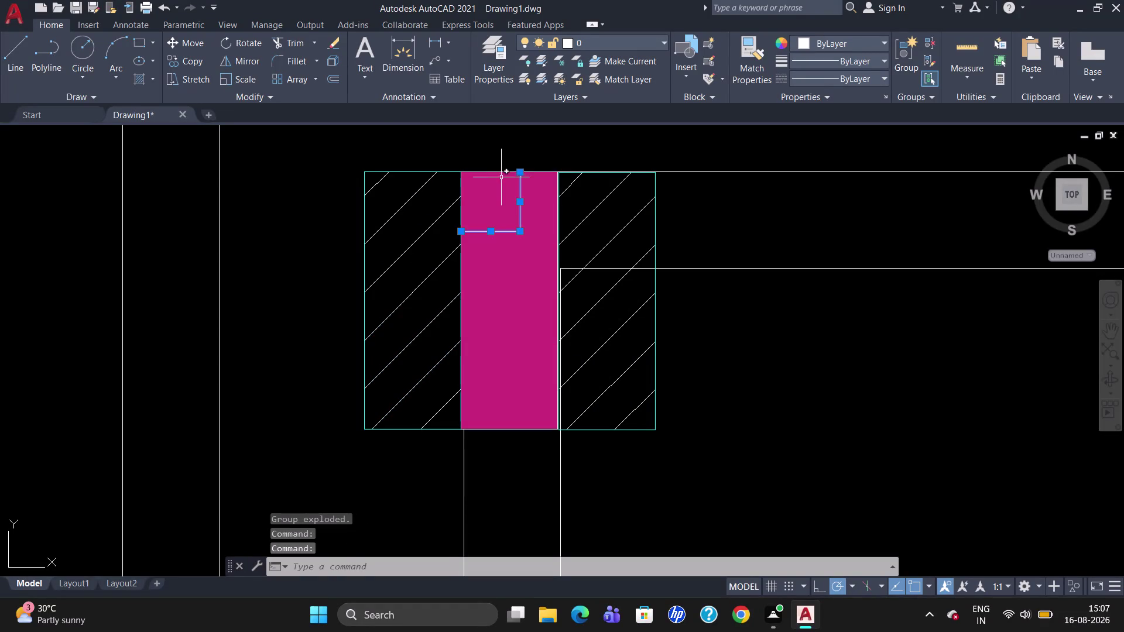
click(502, 171)
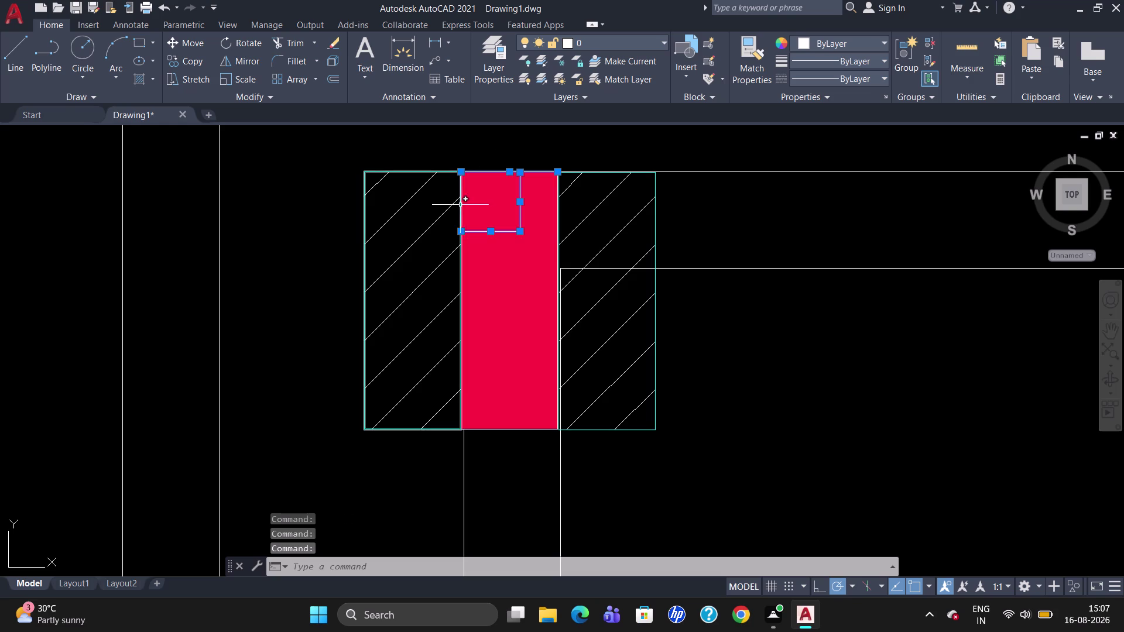
click(460, 205)
key(Escape)
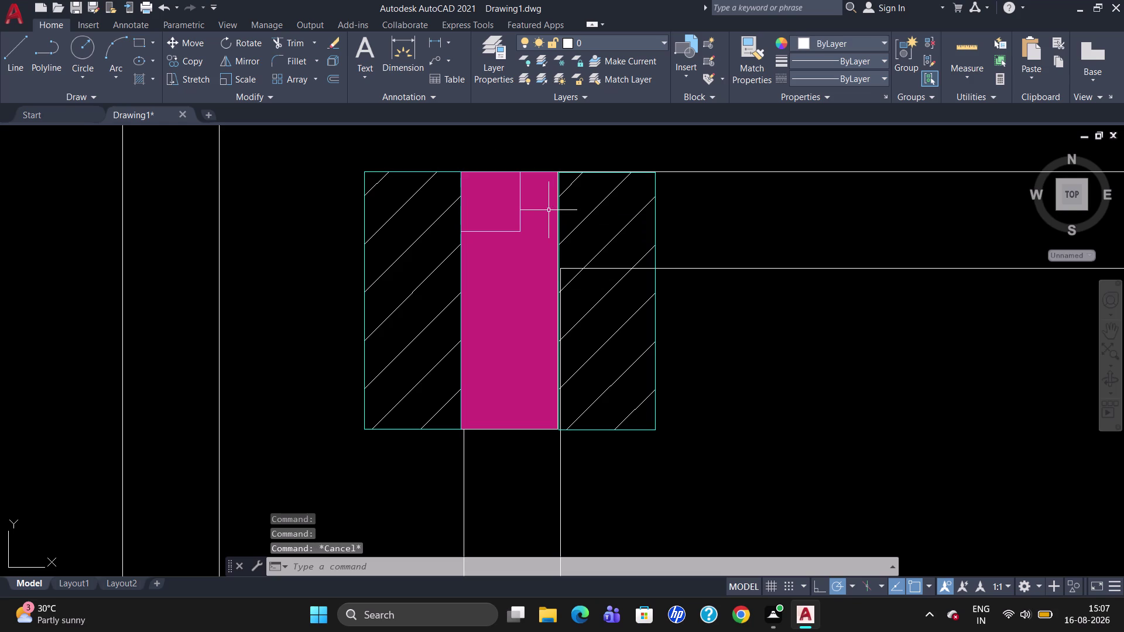
Break the column outline at a point on its top edge and explode the hatch.
text(BR)
click(533, 246)
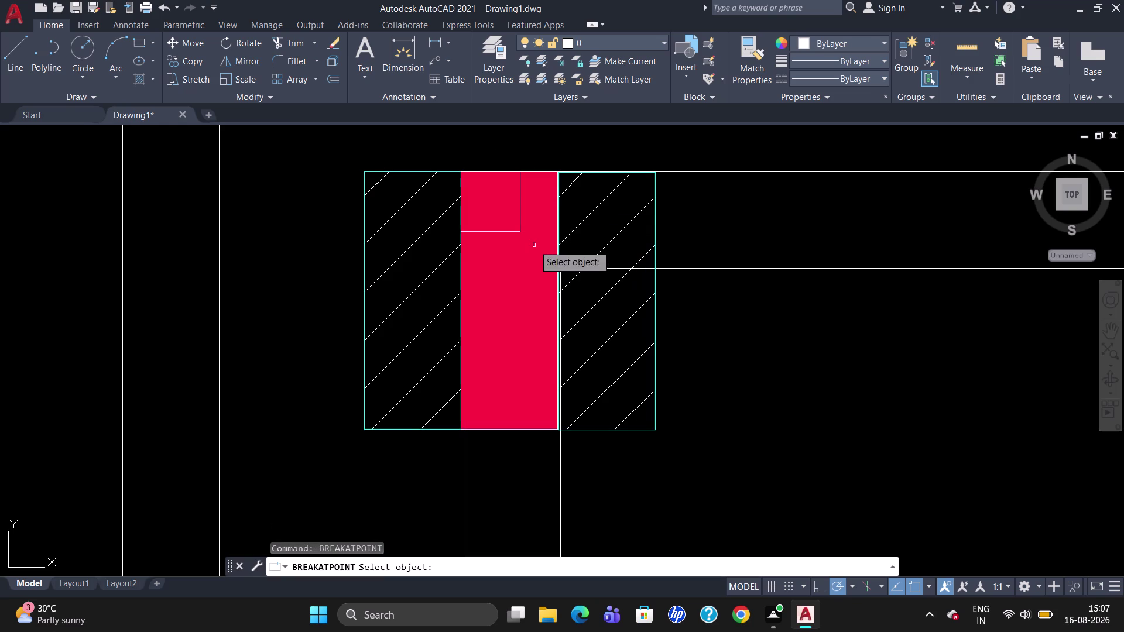
click(531, 170)
click(516, 172)
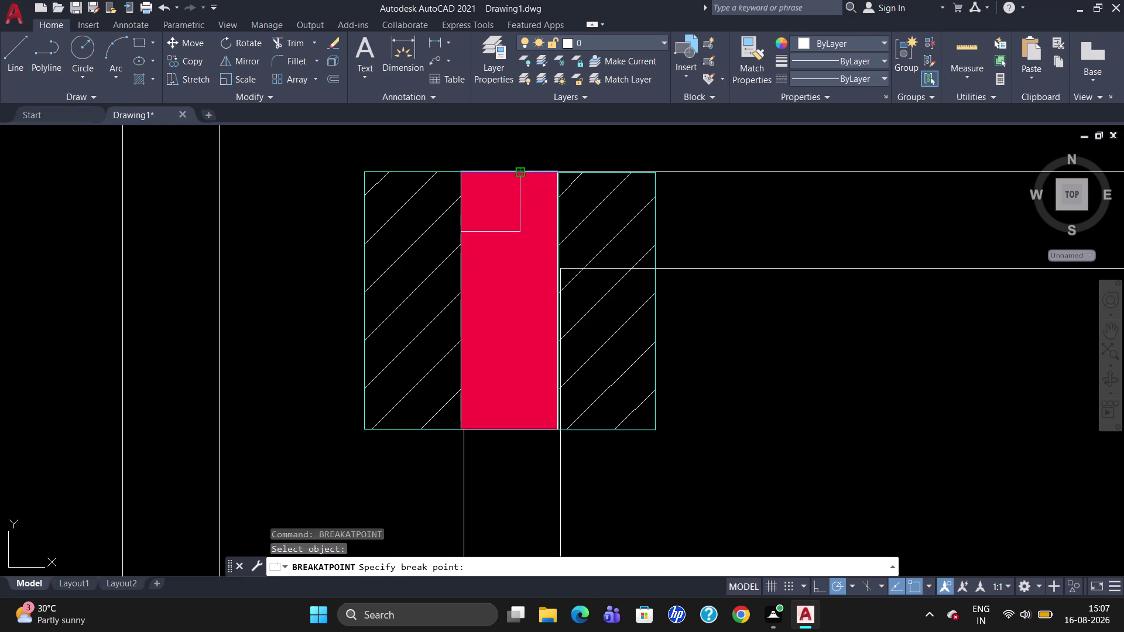
click(447, 172)
key(x)
key(Return)
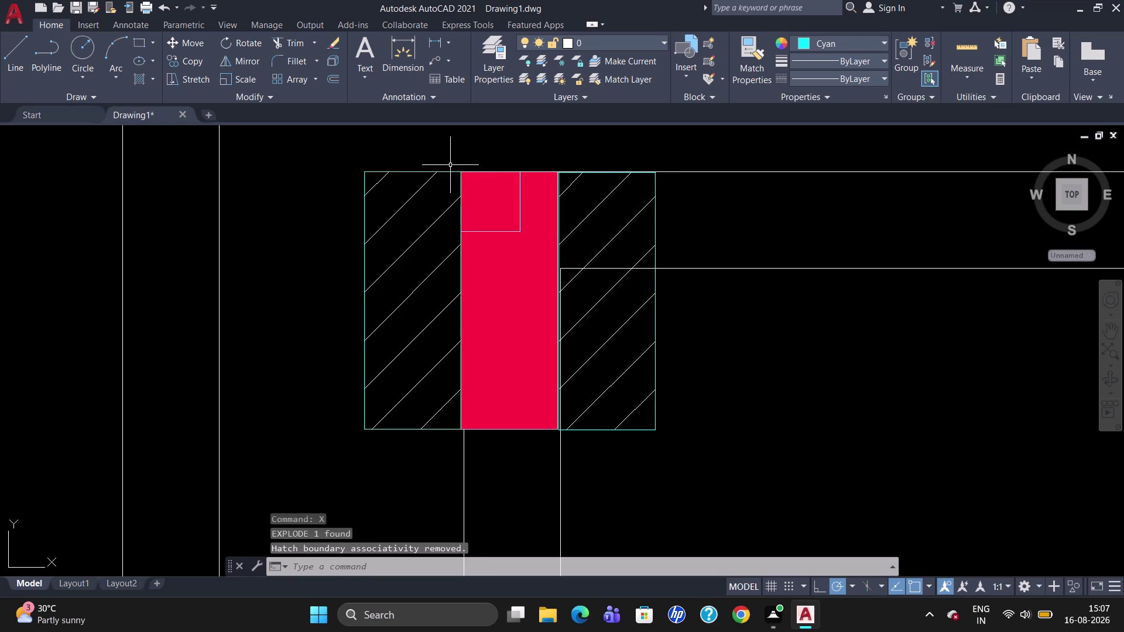
Break the corner patch's left edge at a point.
text(BR)
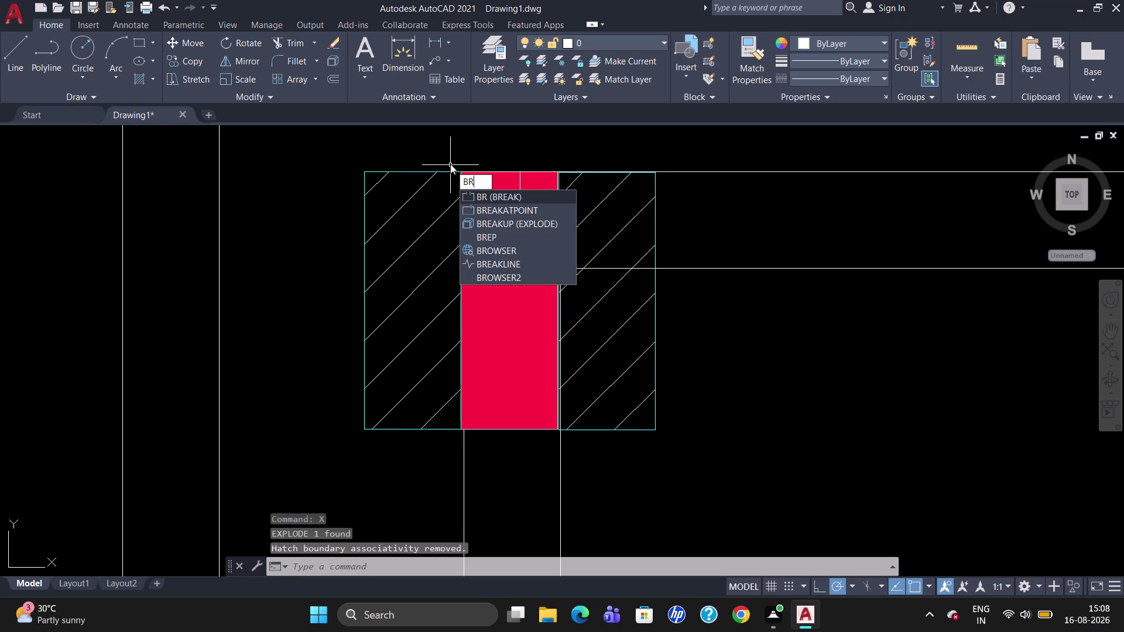
click(474, 211)
click(460, 191)
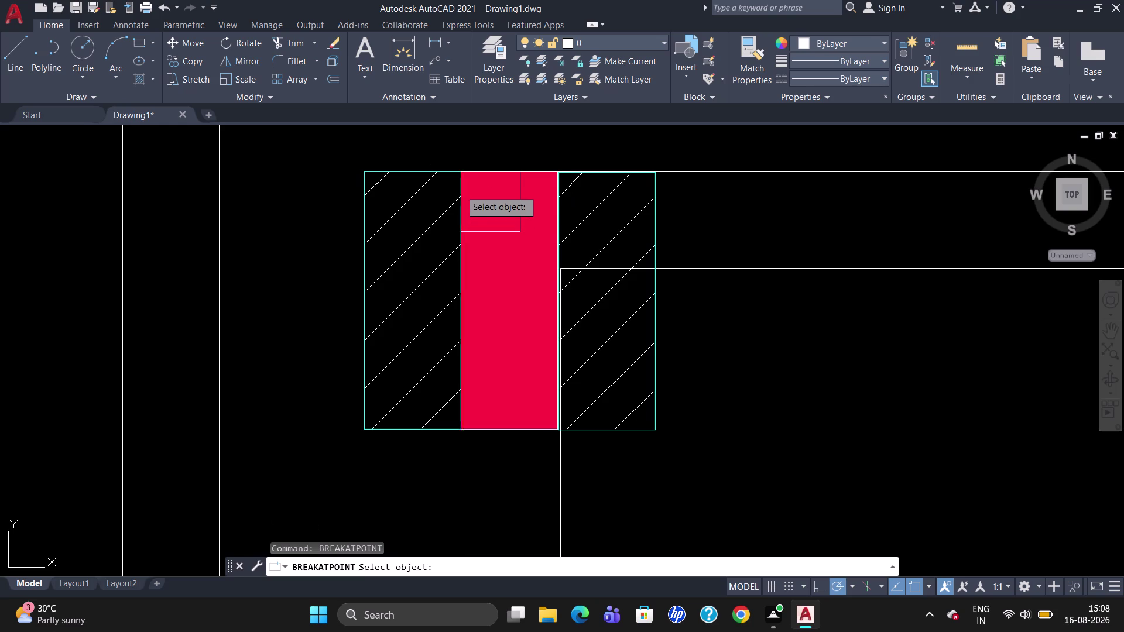
click(461, 232)
click(460, 191)
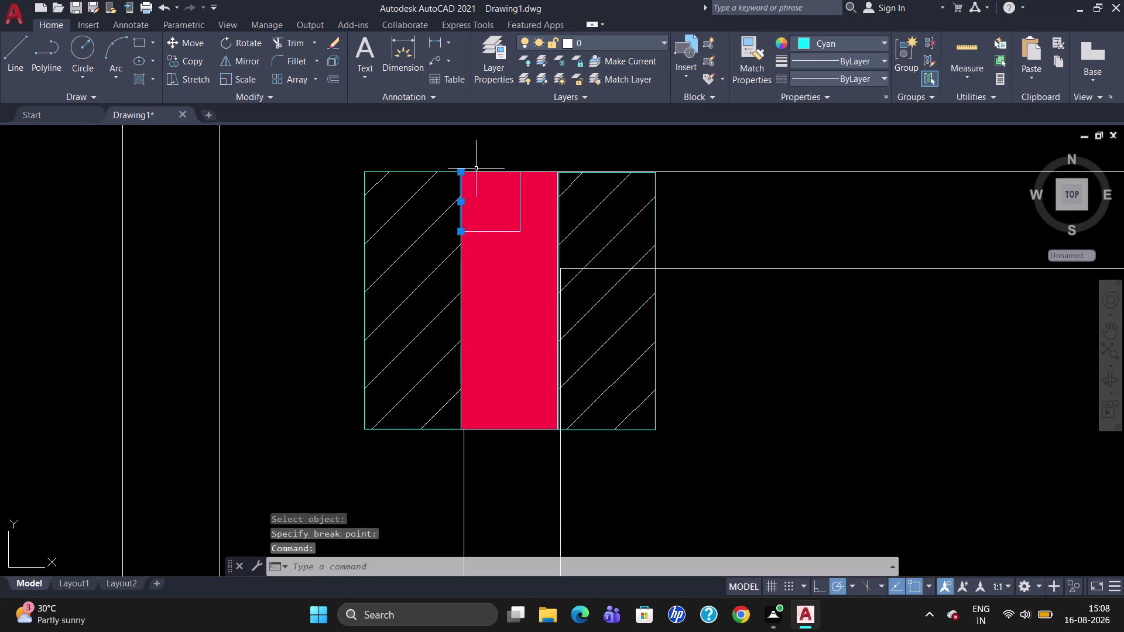
Group the four selected corner and column pieces into one unnamed group.
click(477, 171)
click(490, 231)
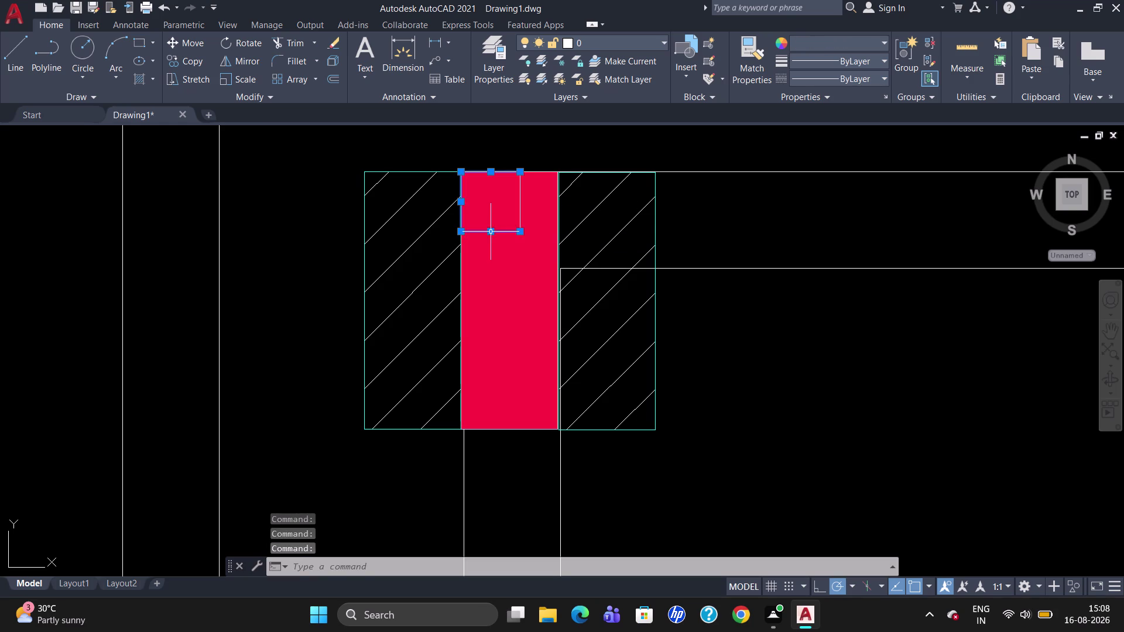
click(520, 208)
click(911, 72)
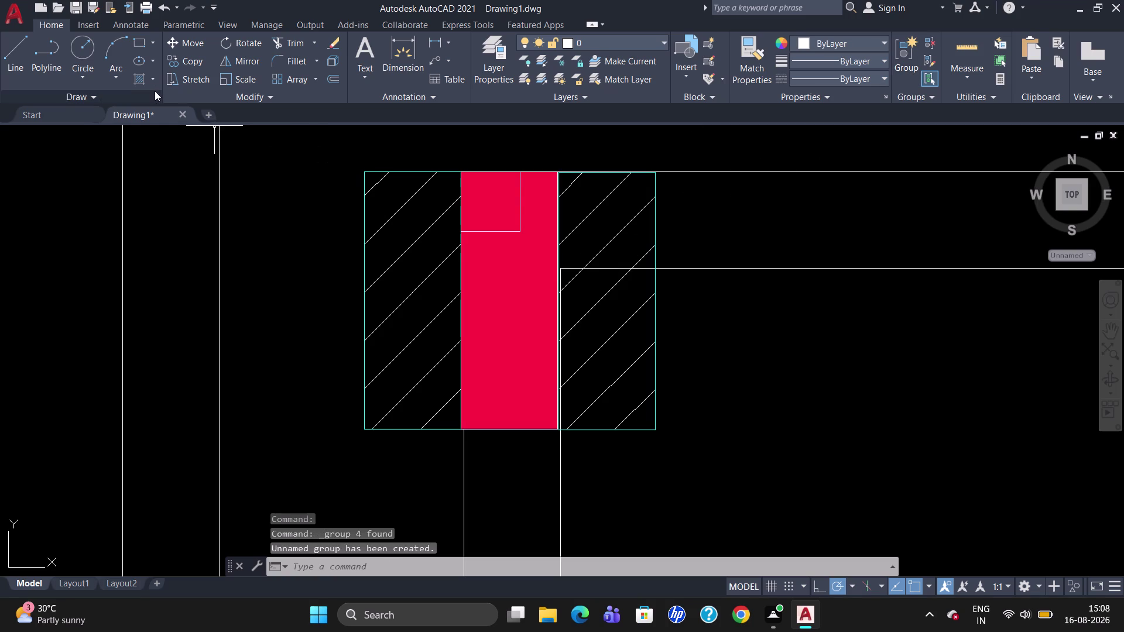
click(140, 78)
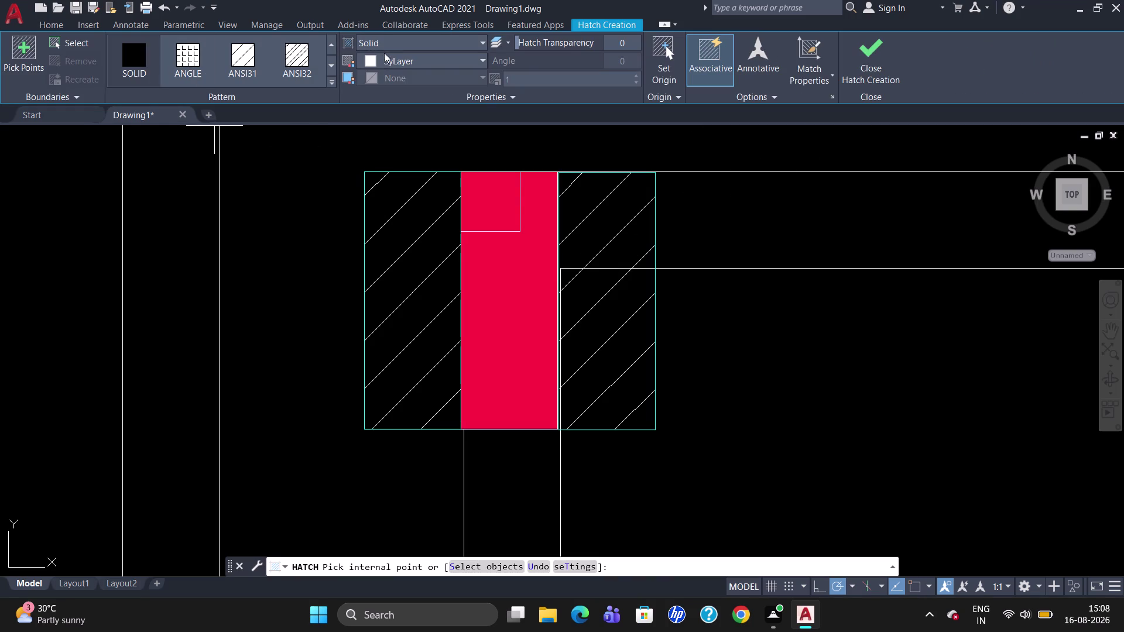
click(387, 44)
click(384, 76)
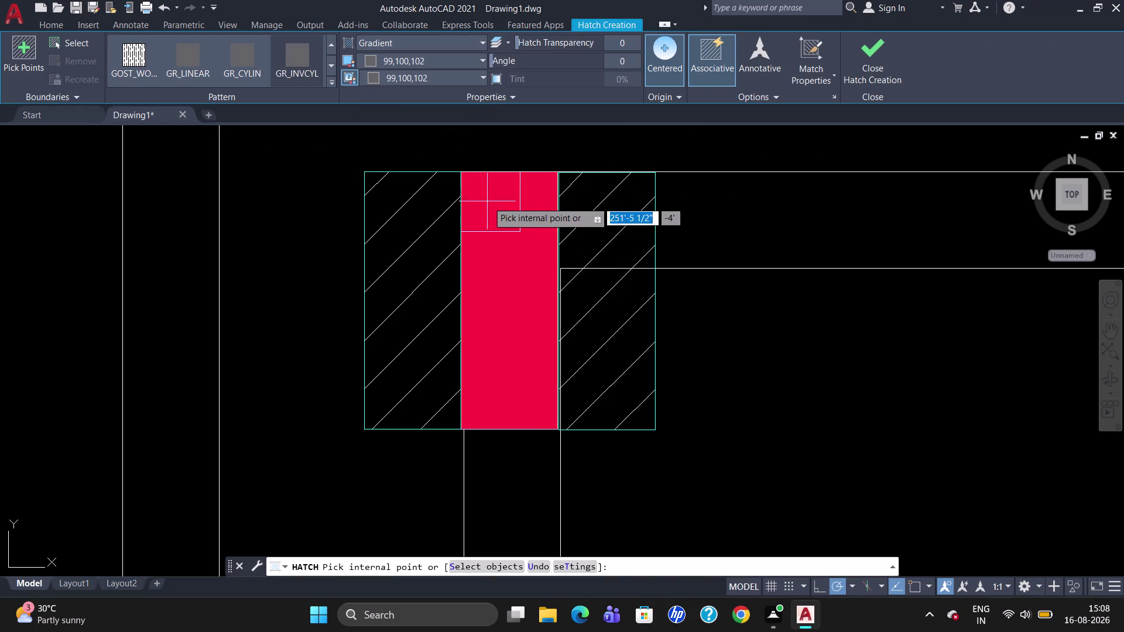
click(488, 202)
click(478, 200)
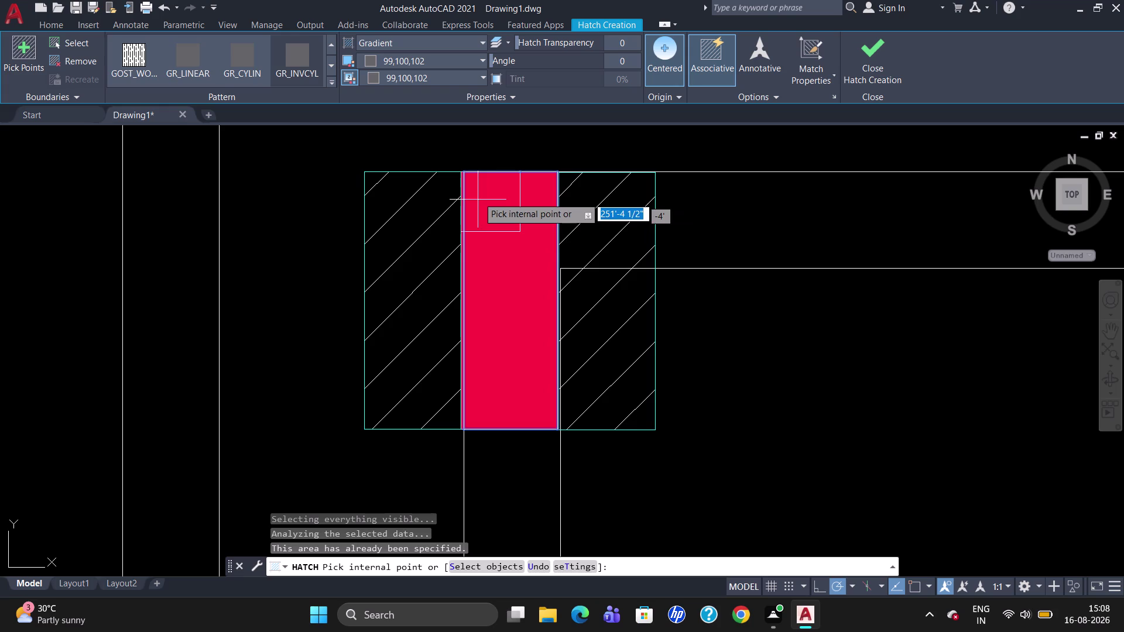
key(Escape)
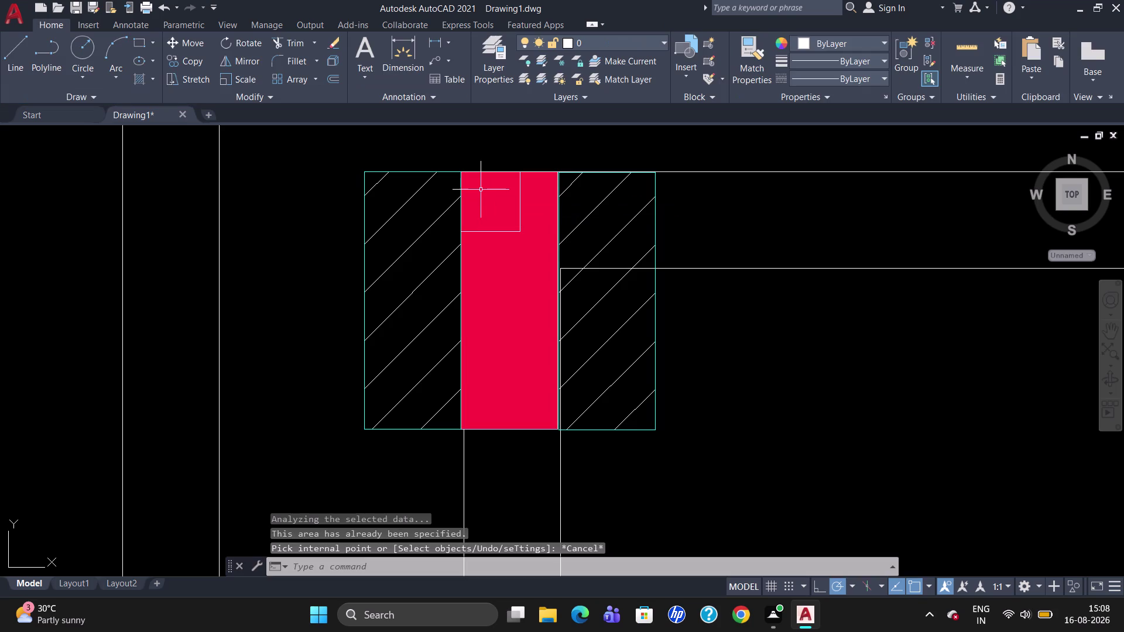
scroll(up, 3)
click(483, 193)
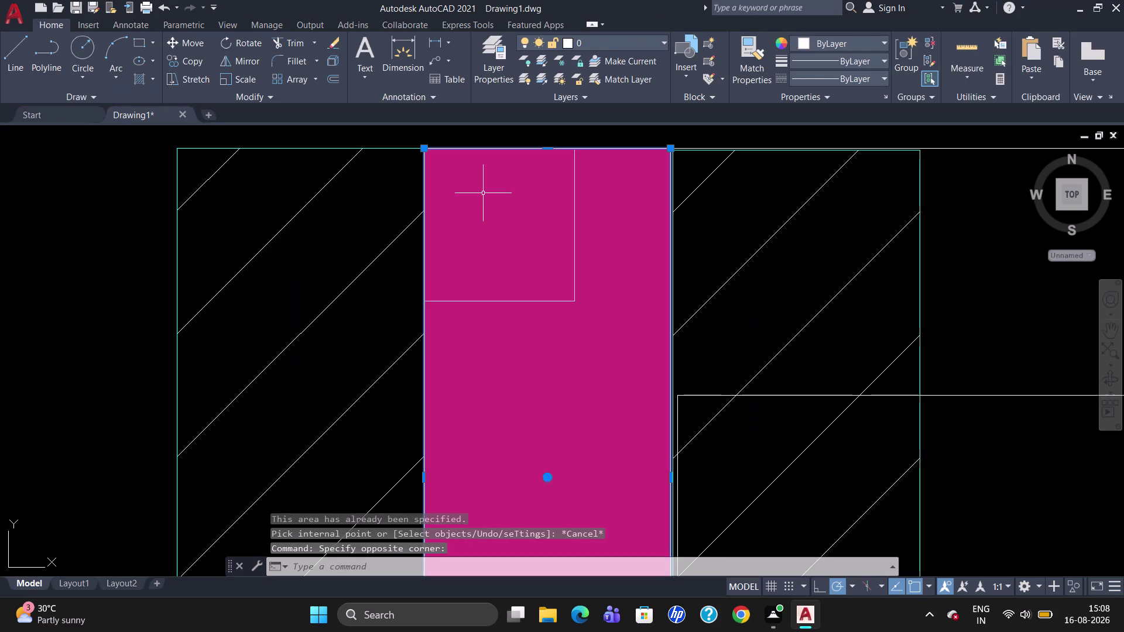
Cancel the pending selection and undo the last operation with U.
key(Escape)
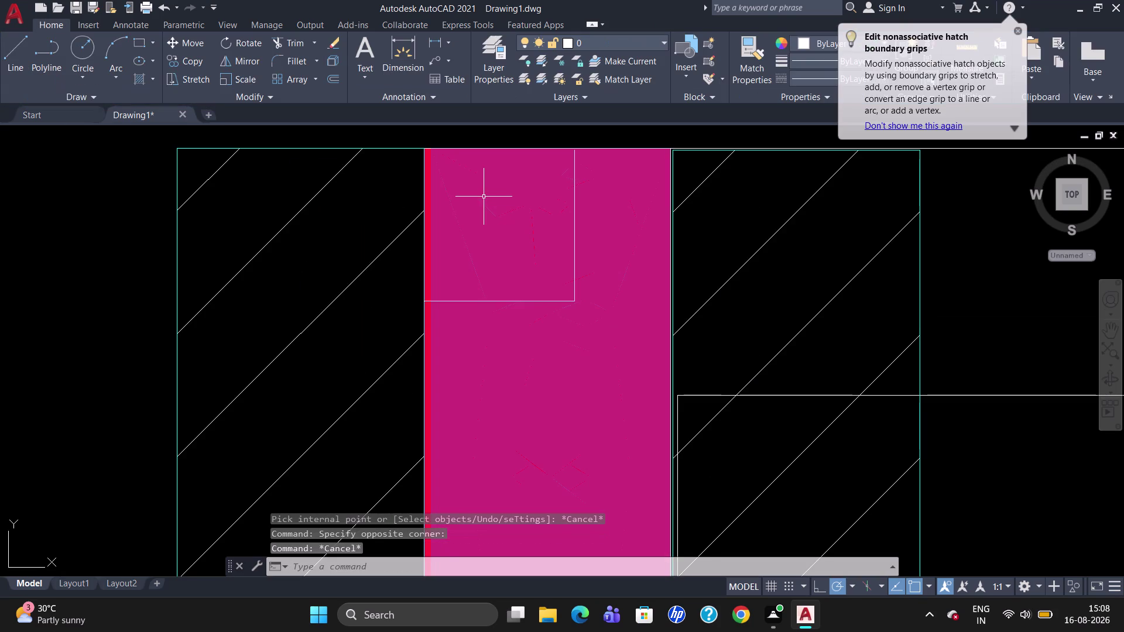
scroll(down, 3)
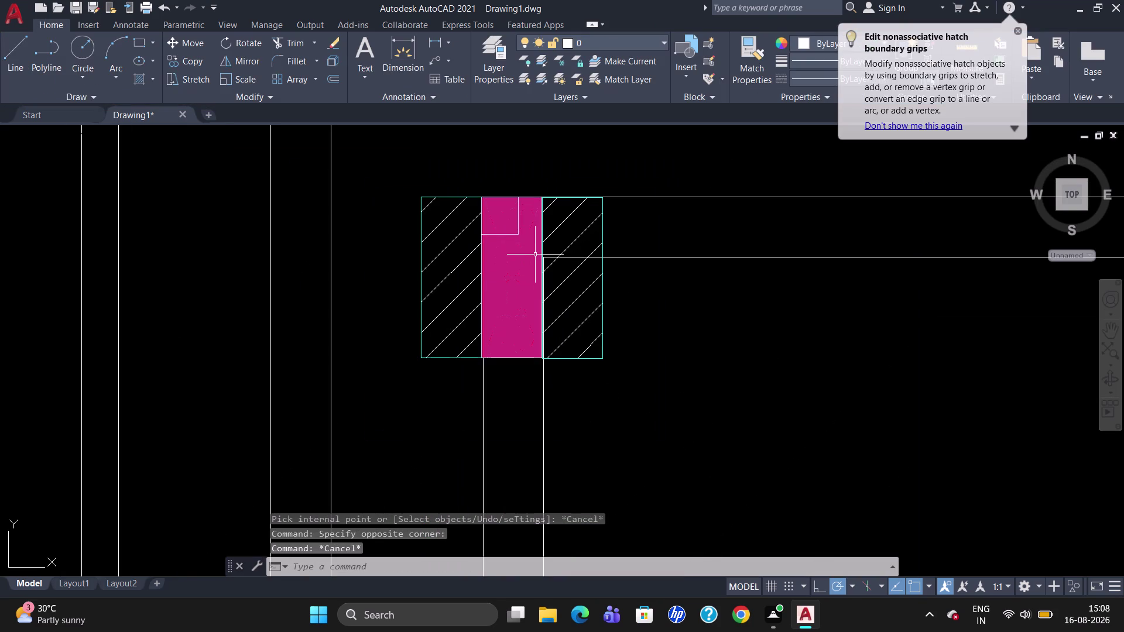
key(Escape)
key(u)
key(Return)
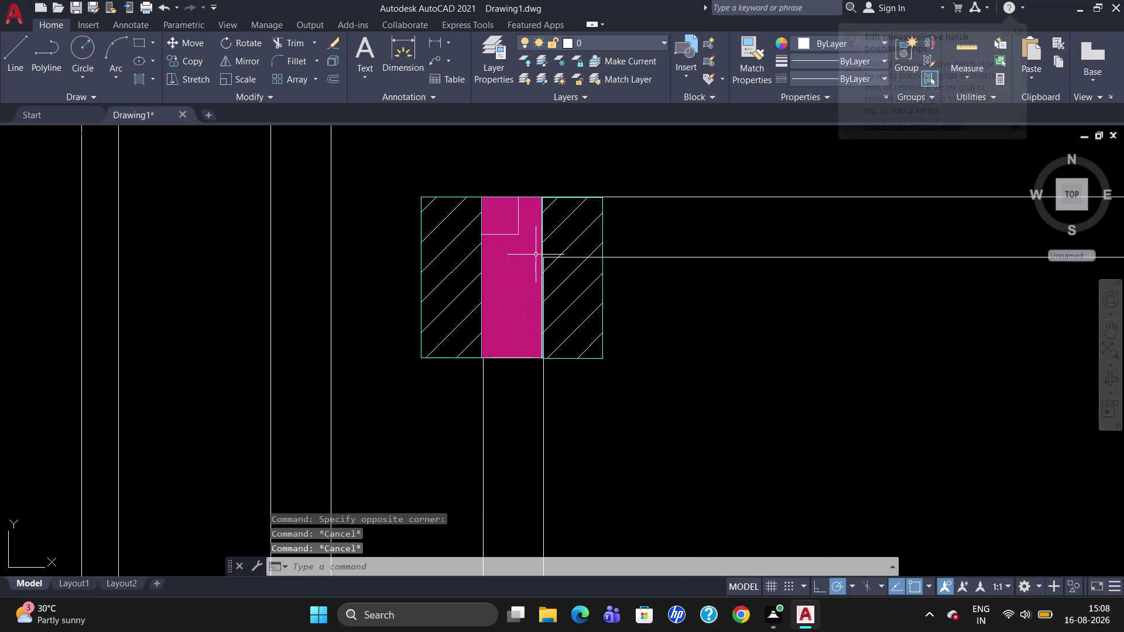
key(u)
key(BackSpace)
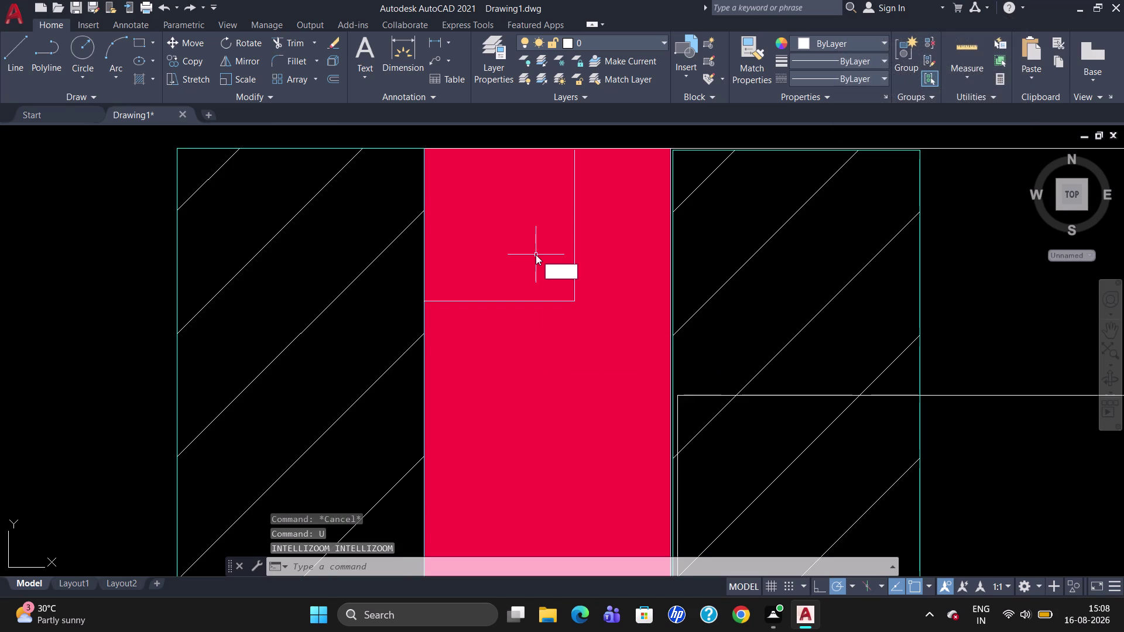
key(Escape)
scroll(down, 3)
scroll(up, 3)
scroll(down, 3)
scroll(up, 3)
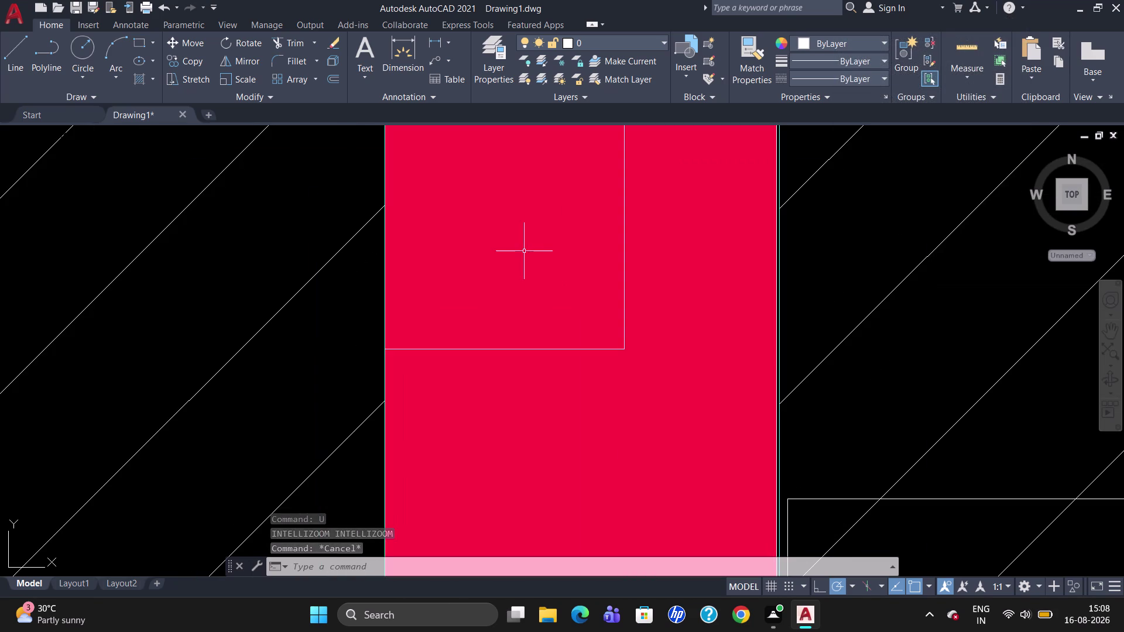
Select the red column hatch and run UNG on it, finding it in no group.
click(479, 246)
scroll(down, 3)
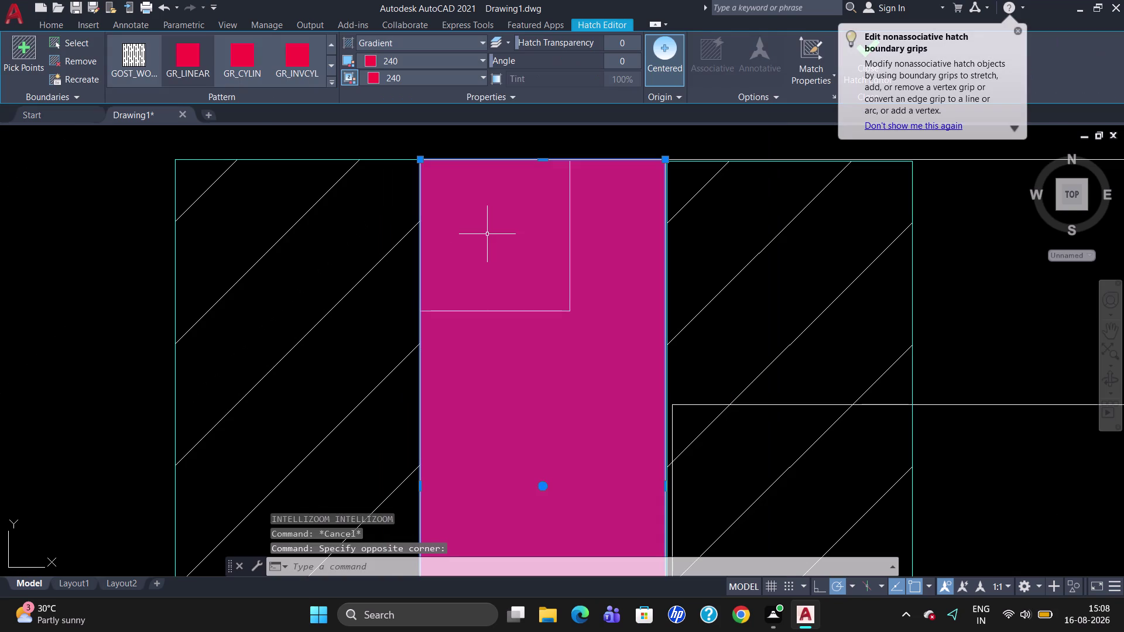
key(Escape)
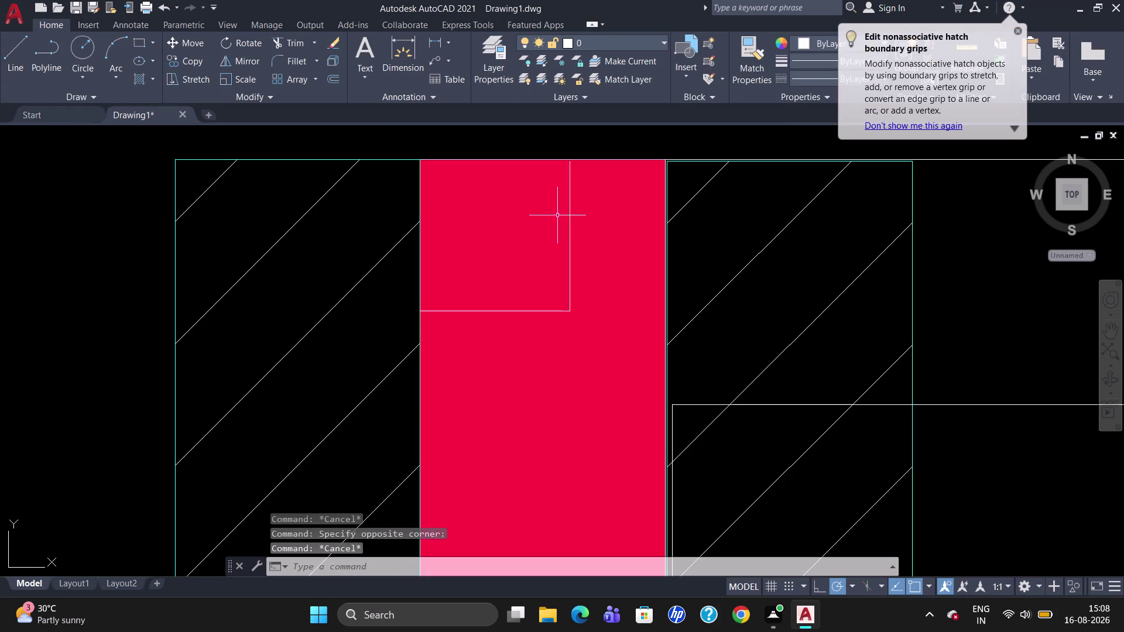
scroll(down, 3)
scroll(up, 3)
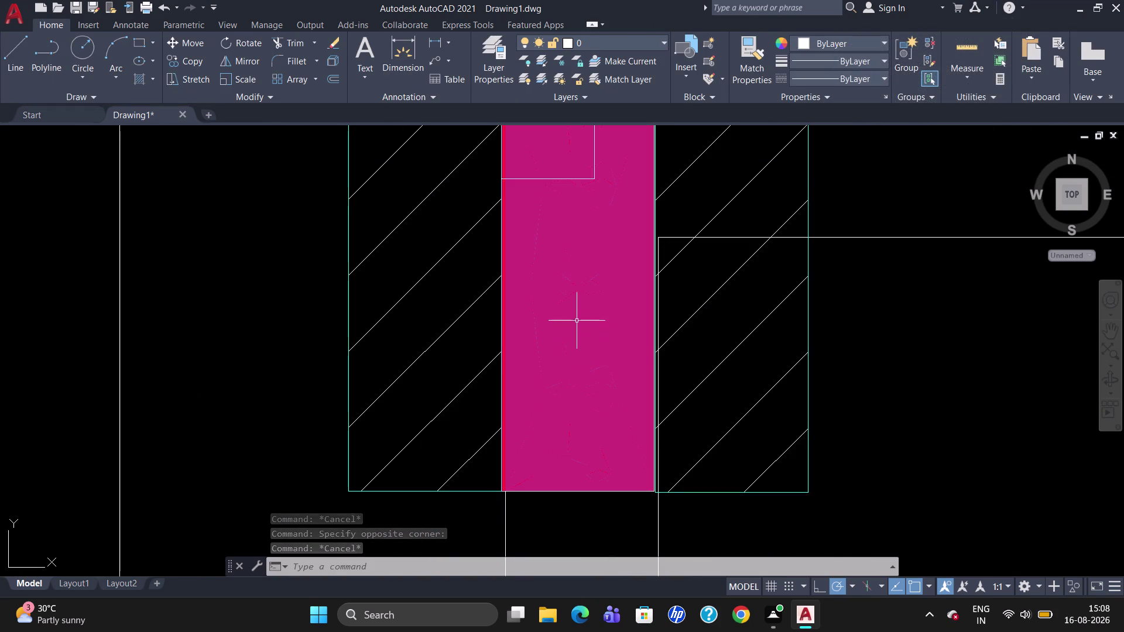
click(577, 320)
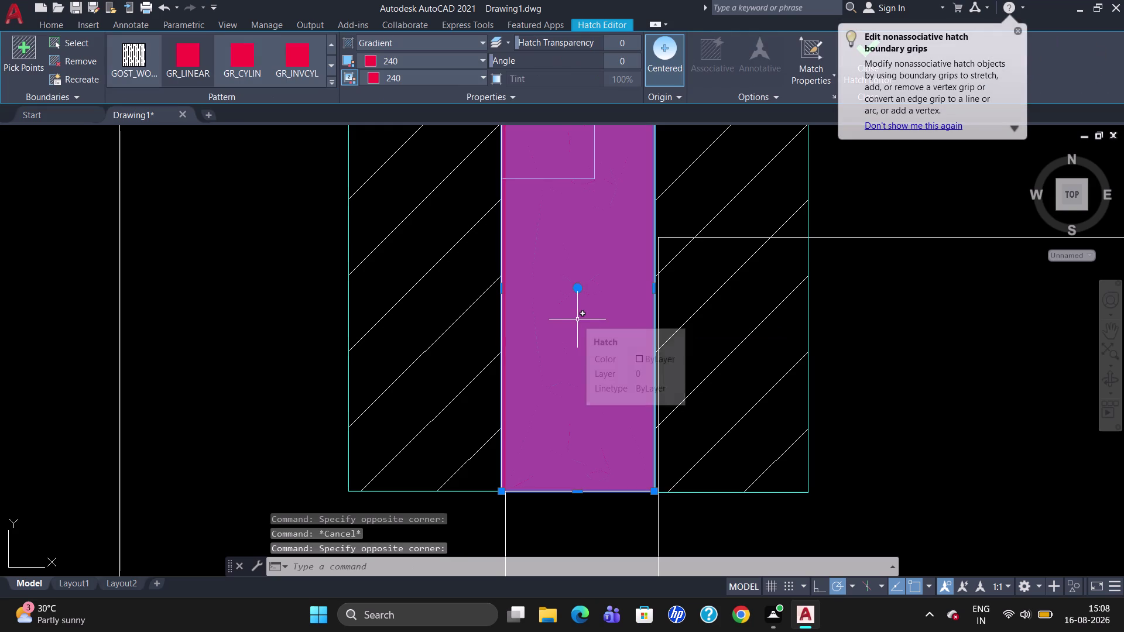
text(UNG)
key(Return)
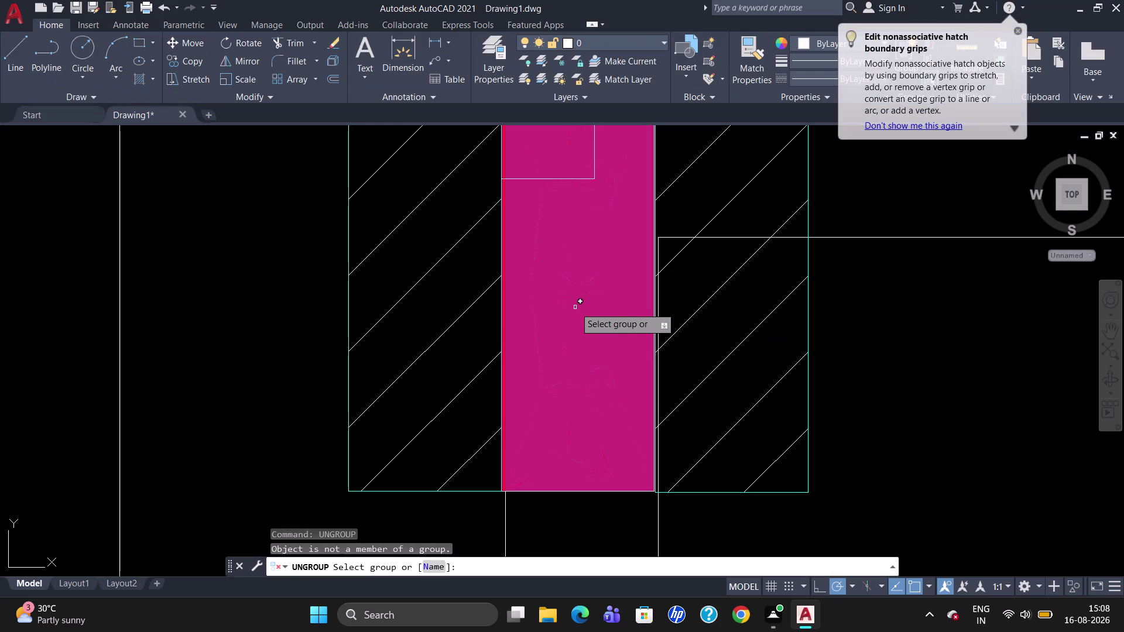
click(558, 144)
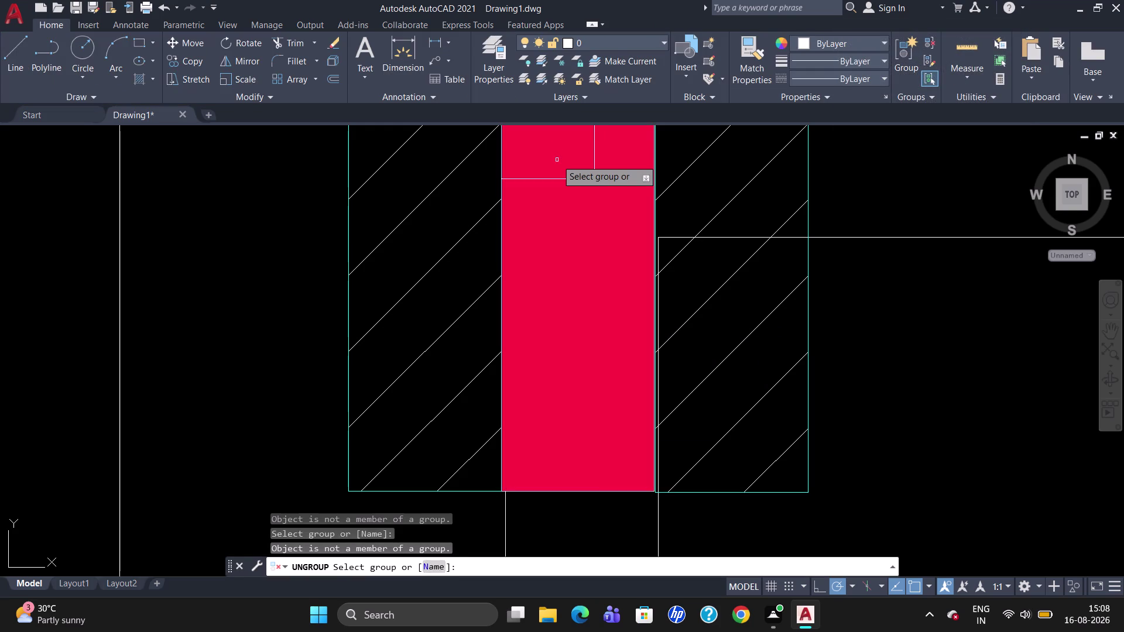
Cancel the ungroup, select the corner patch, and start a new hatch's fill-type list.
key(Escape)
scroll(down, 3)
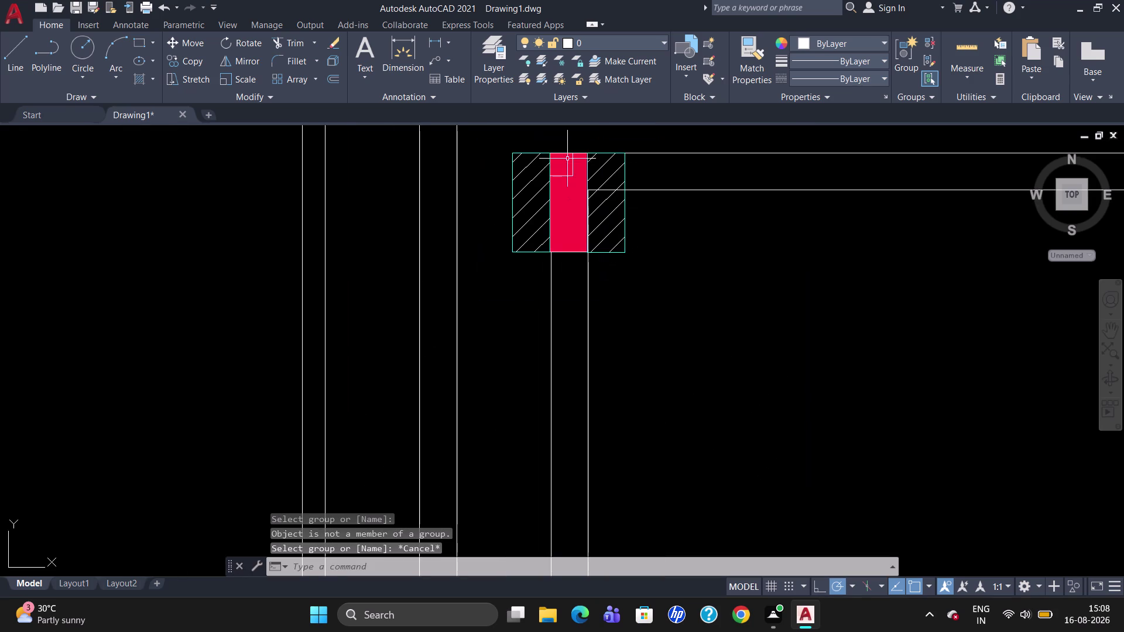
scroll(up, 3)
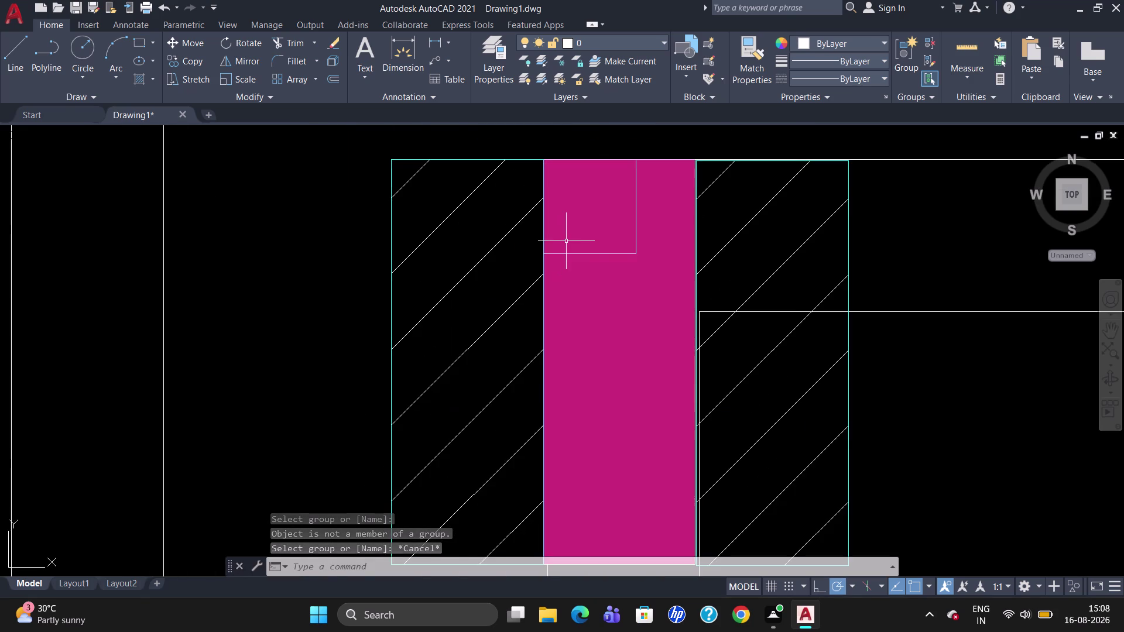
click(573, 255)
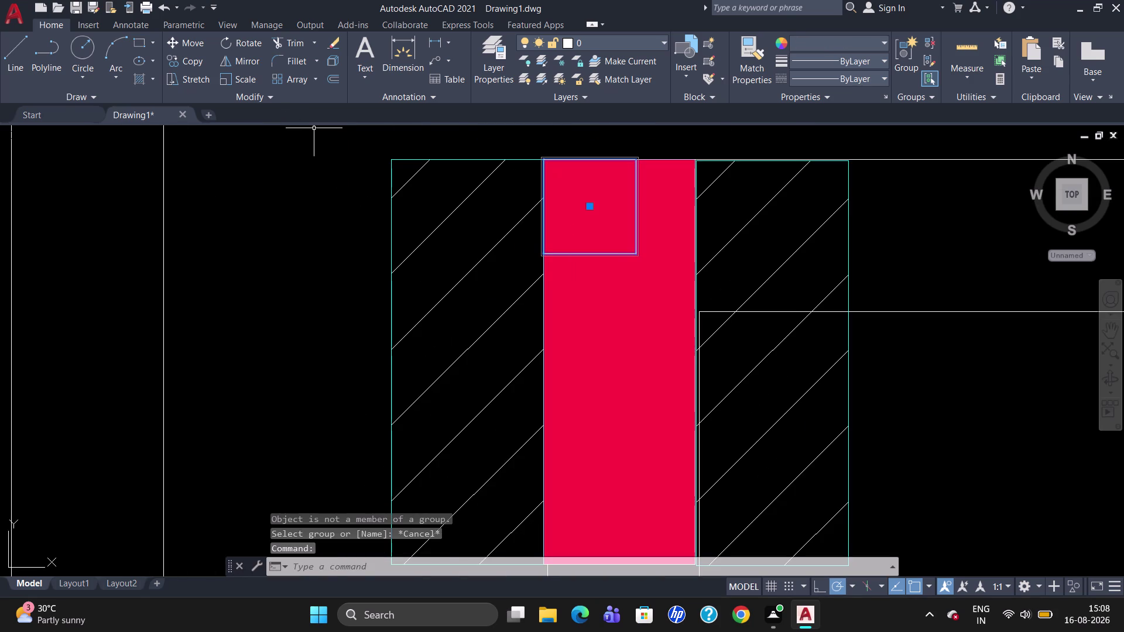
click(139, 81)
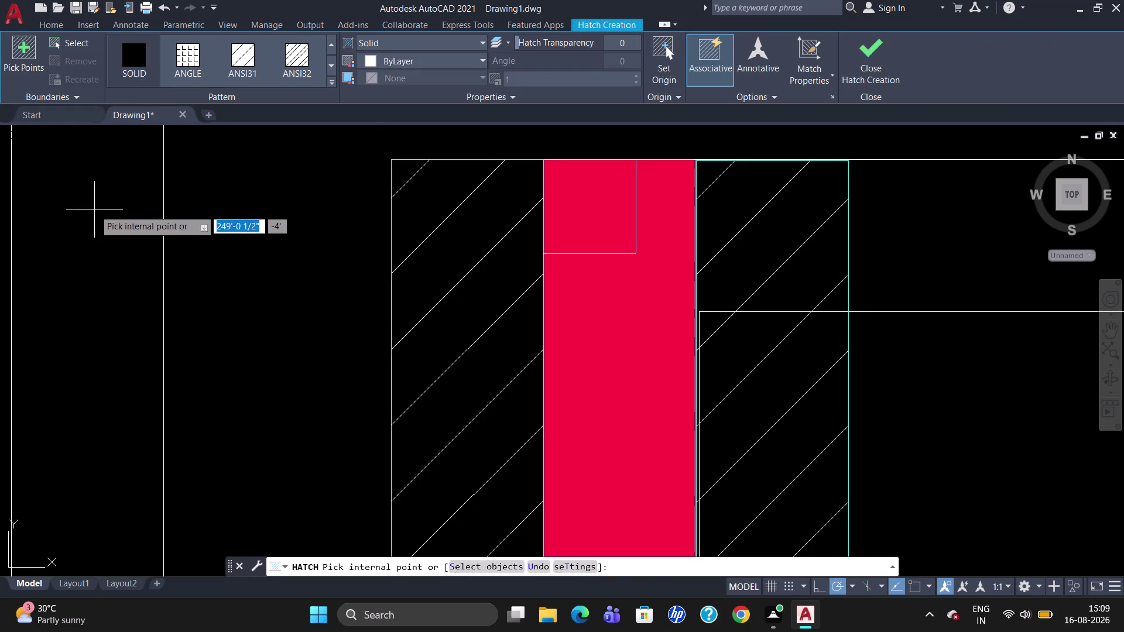
click(394, 44)
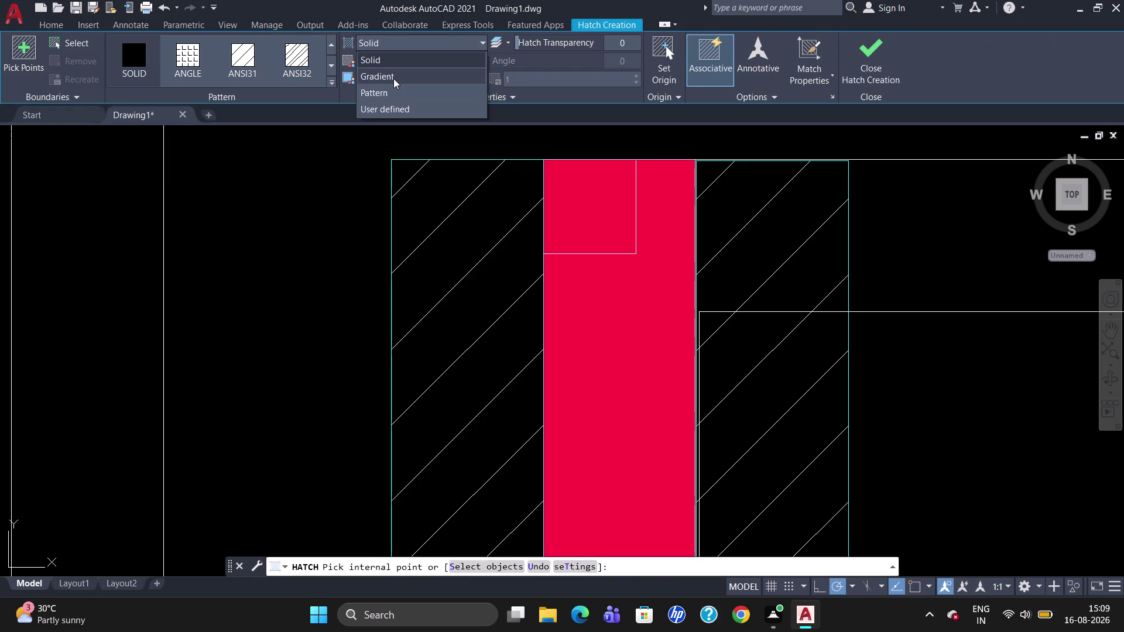
Try a gradient fill inside the red column, then end the hatch command.
click(393, 76)
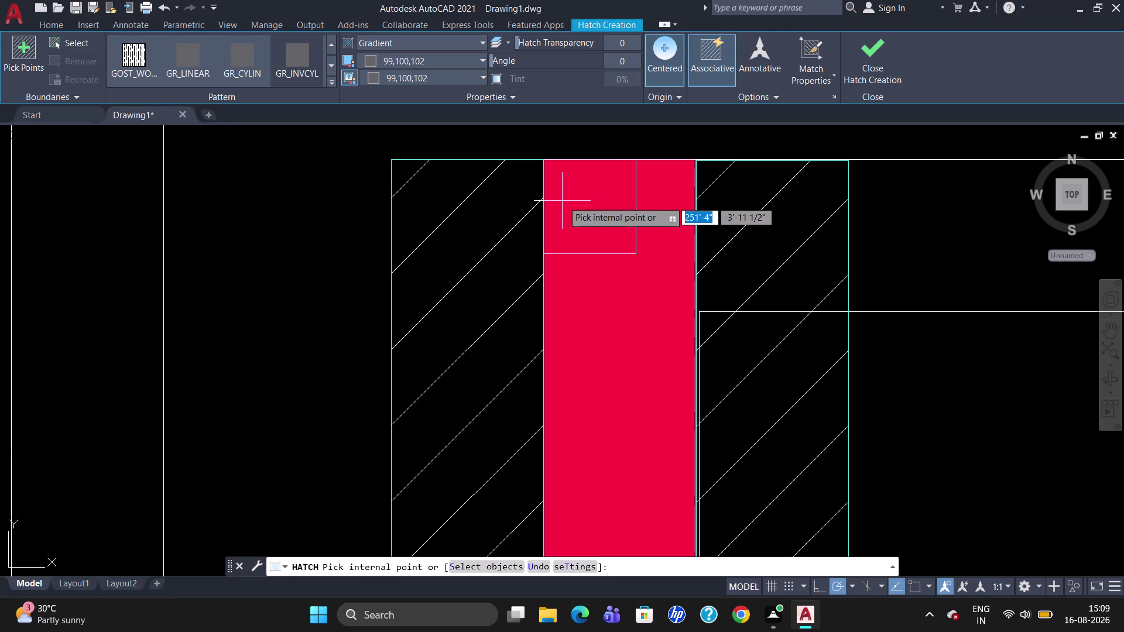
click(564, 200)
double_click(583, 203)
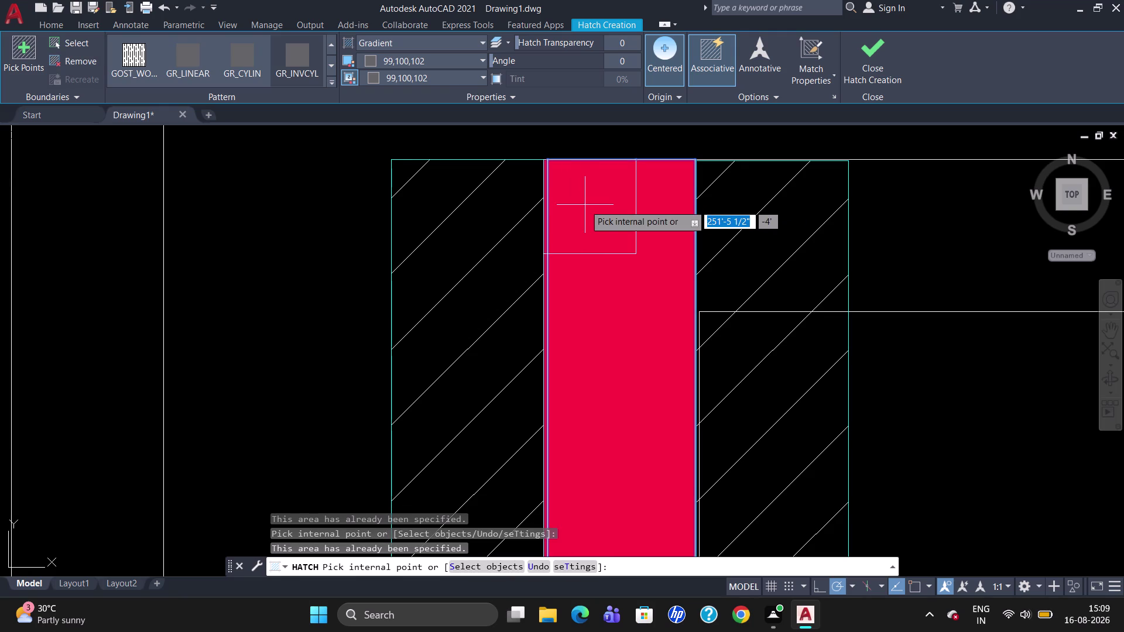
key(Escape)
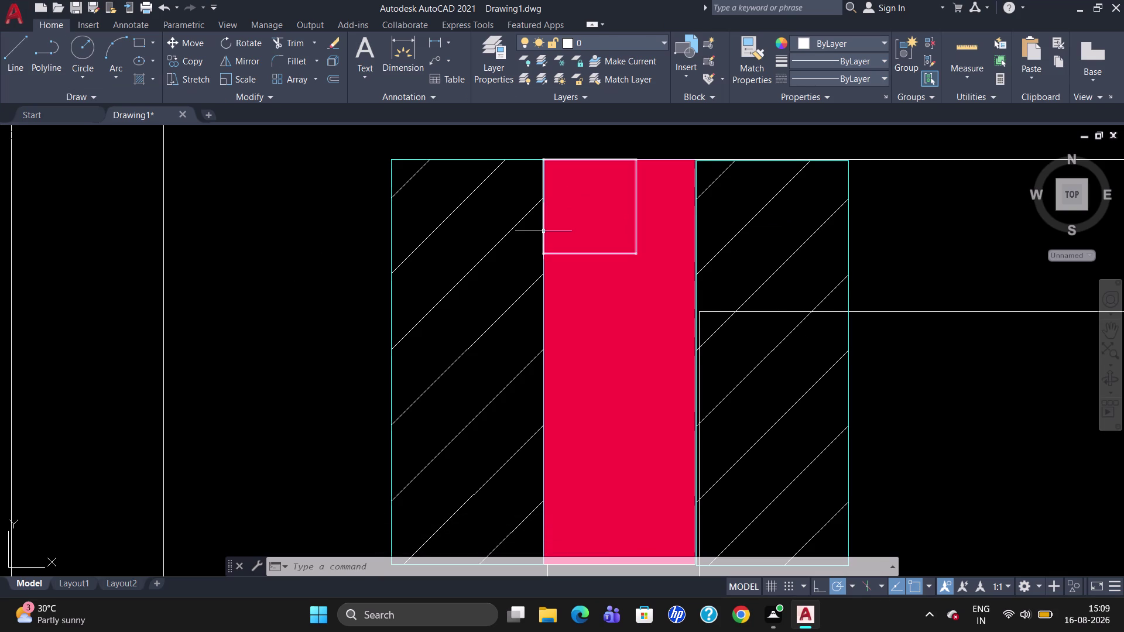
Select the red column's fill, cancel the selection, and dismiss the hatch grip tip.
click(592, 226)
double_click(594, 226)
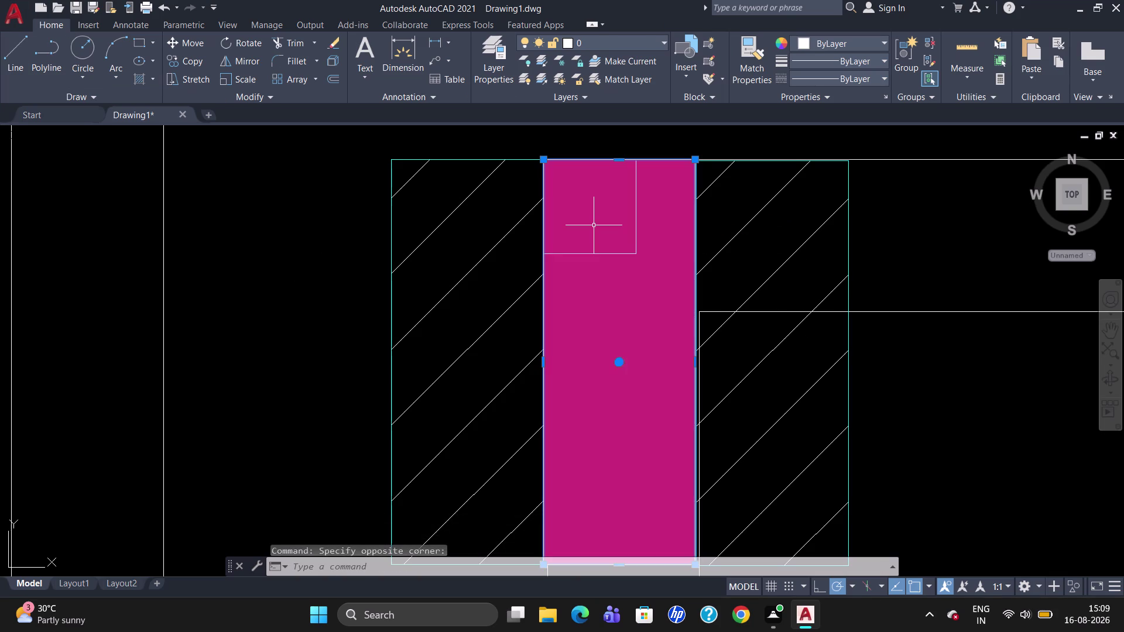
key(Escape)
key(Escape)
key(Escape)
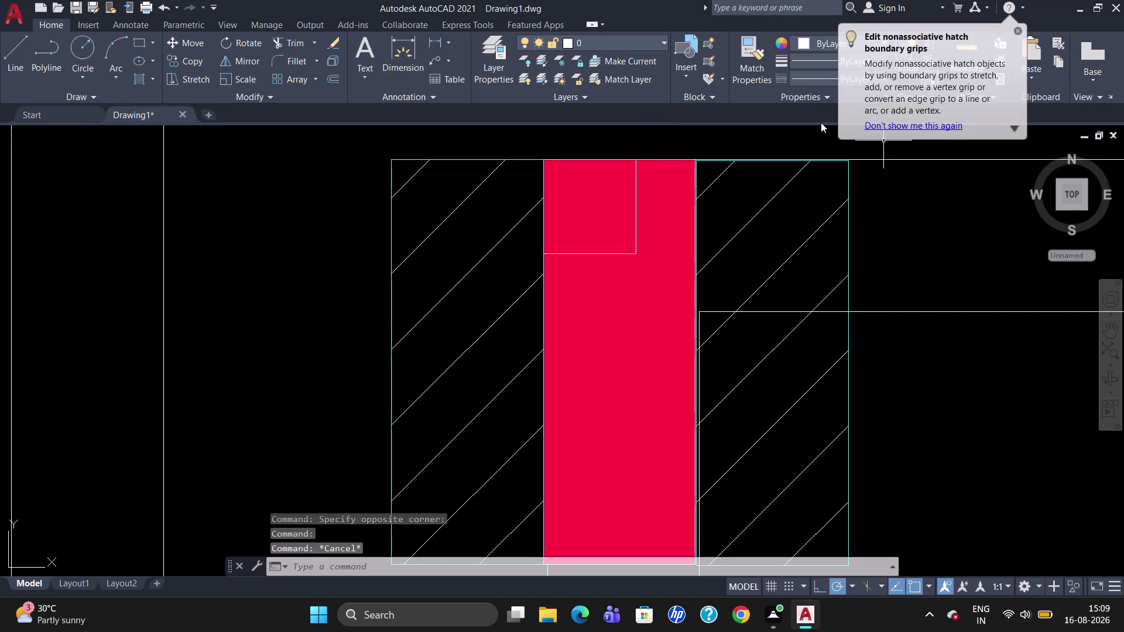
click(1018, 30)
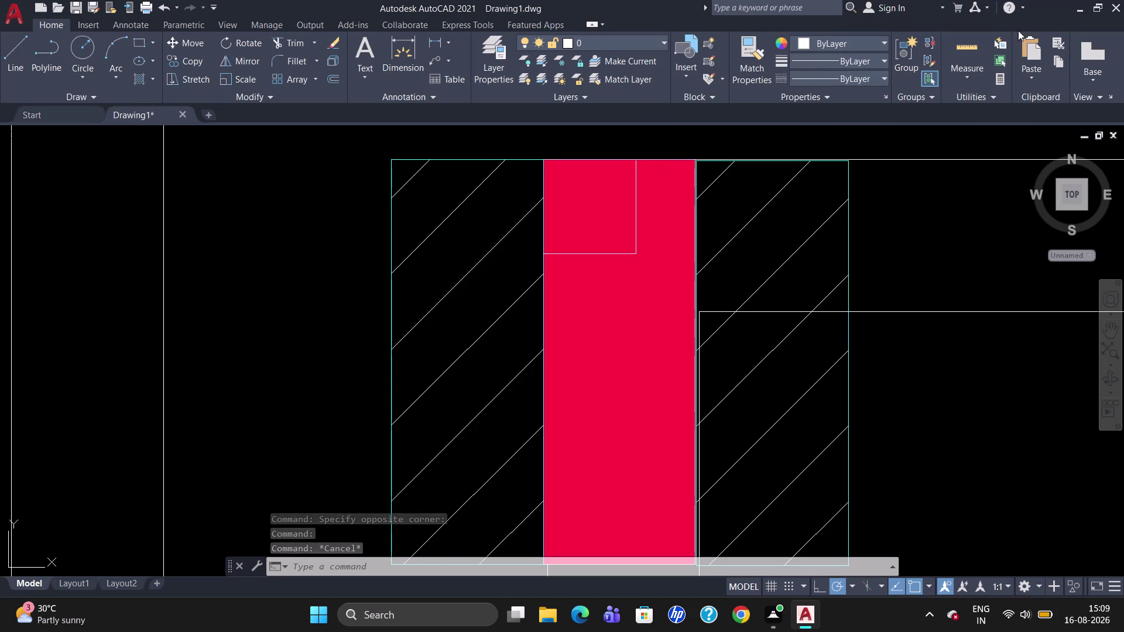
Undo 27 commands in a row, removing the corner outline from the red column.
key(u)
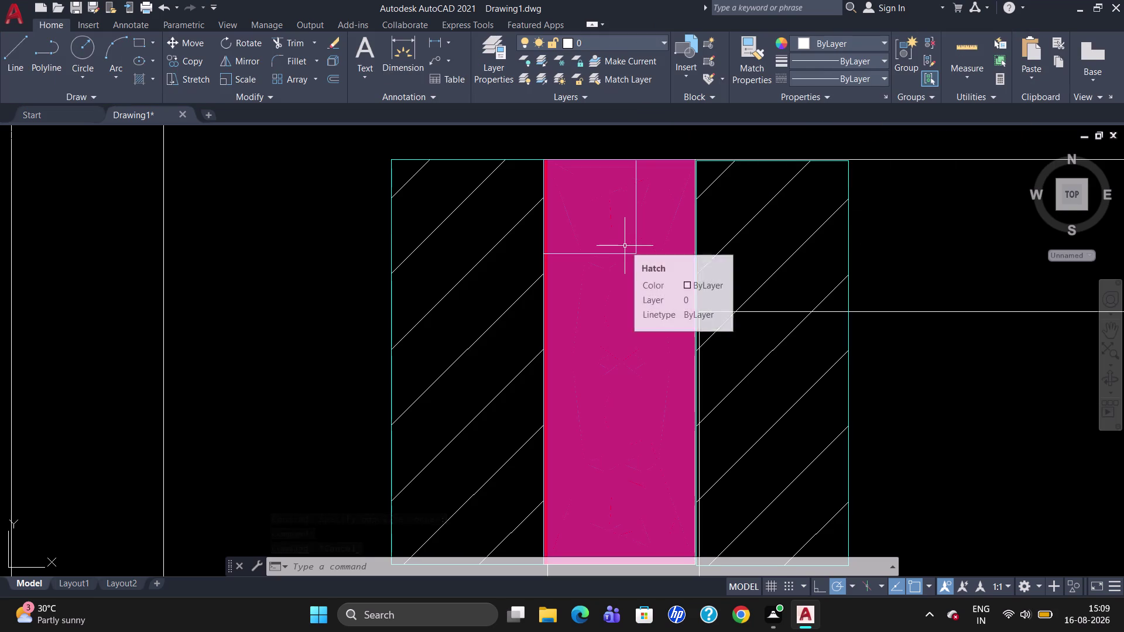
key(Return)
key(u)
key(Return)
key(u)
key(Return)
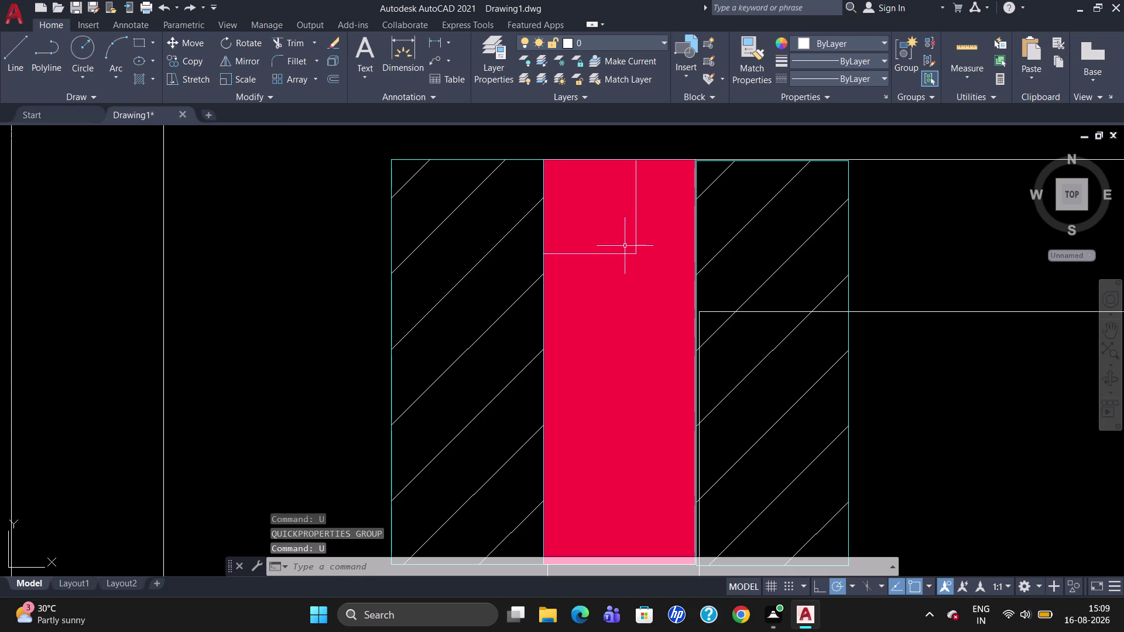
key(u)
key(Return)
key(u)
key(Return)
key(u)
key(Return)
key(u)
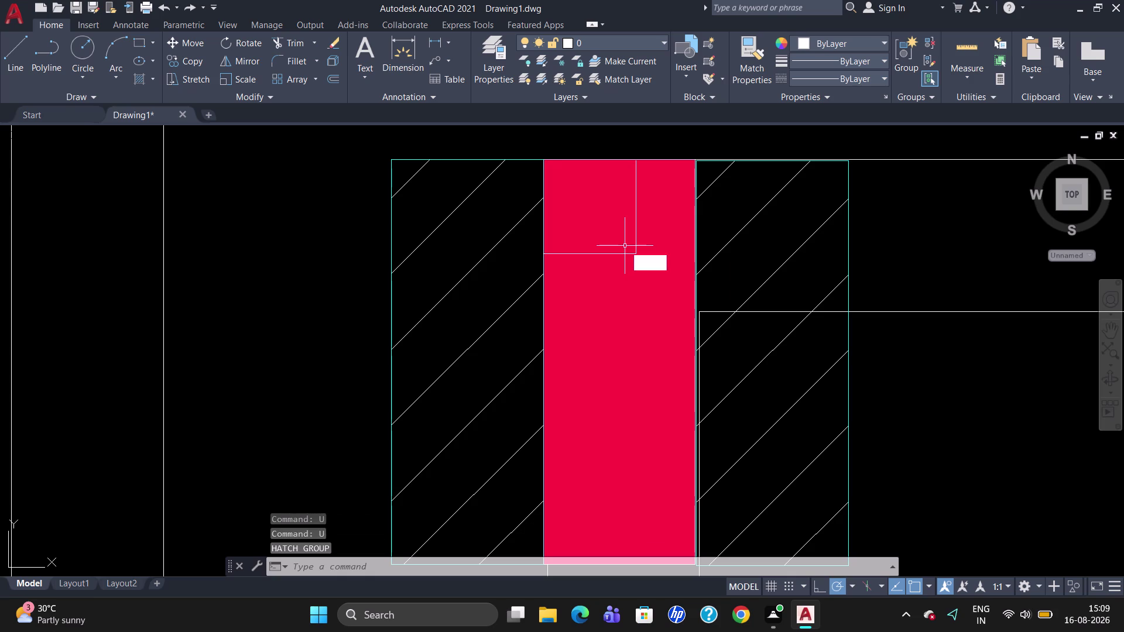
key(Return)
key(u)
key(Return)
key(u)
key(Return)
key(u)
key(Return)
key(u)
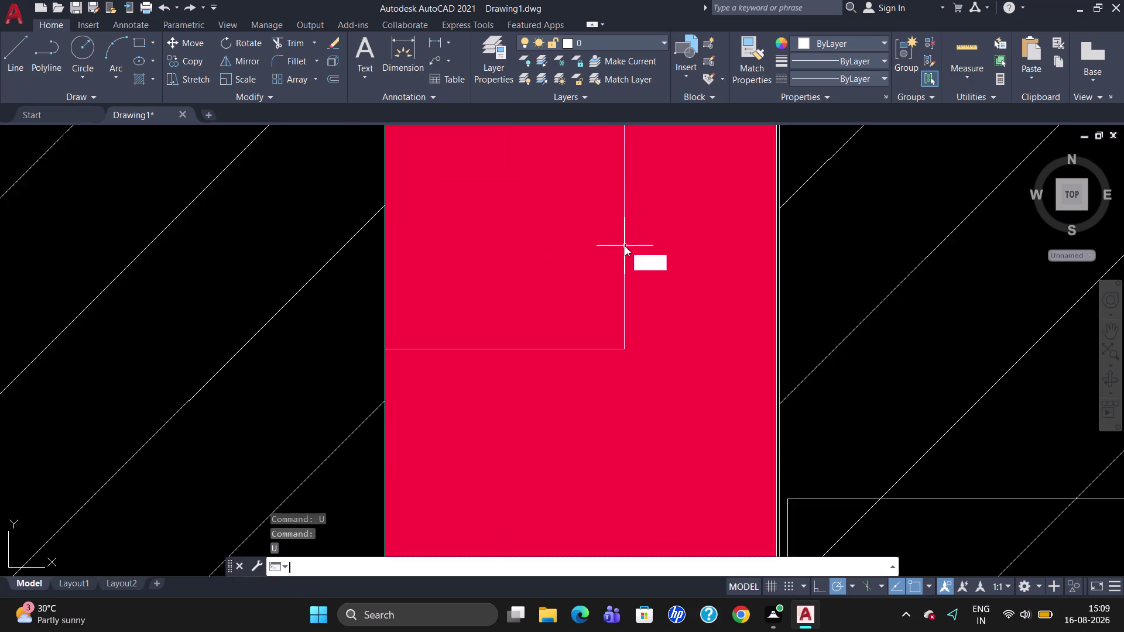
key(Return)
key(u)
key(Return)
key(u)
key(Return)
key(u)
key(Return)
key(u)
key(Return)
key(u)
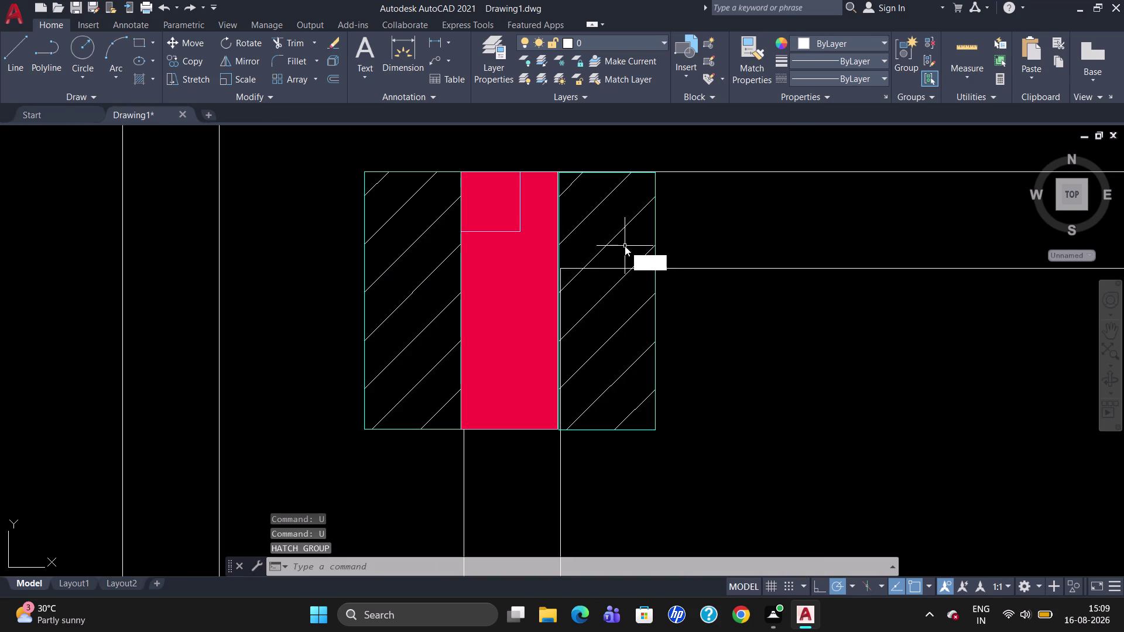
key(Return)
key(u)
key(Return)
key(u)
key(Return)
key(u)
key(Return)
key(u)
key(Return)
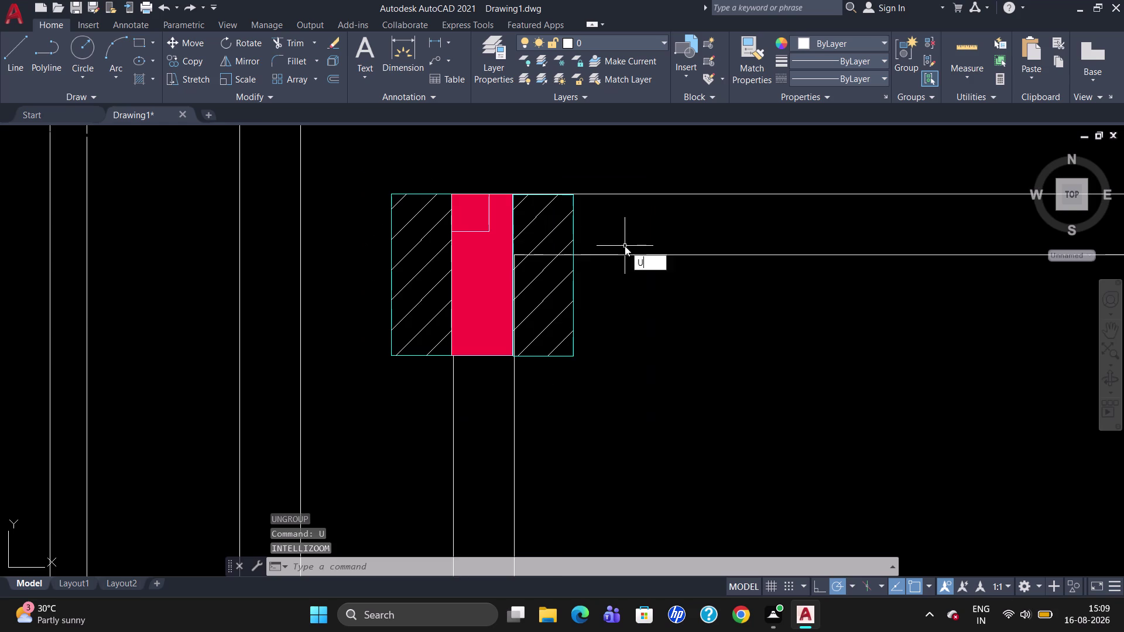
key(u)
key(Return)
key(u)
key(Return)
key(u)
key(Return)
key(u)
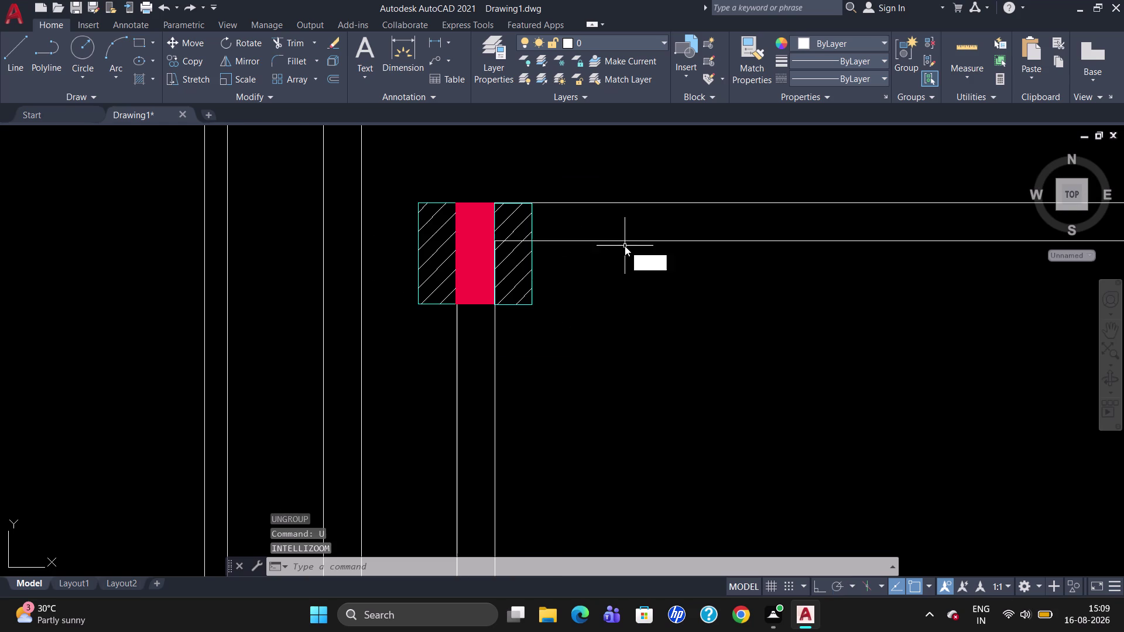
key(Return)
key(u)
key(Return)
key(u)
key(Return)
key(u)
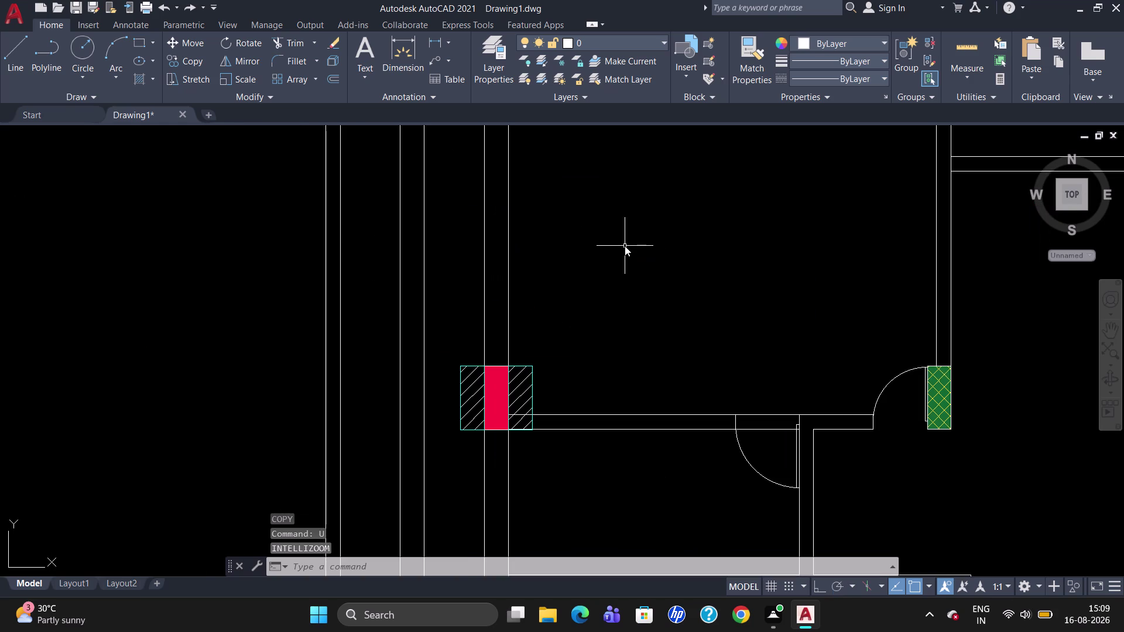
key(Return)
key(u)
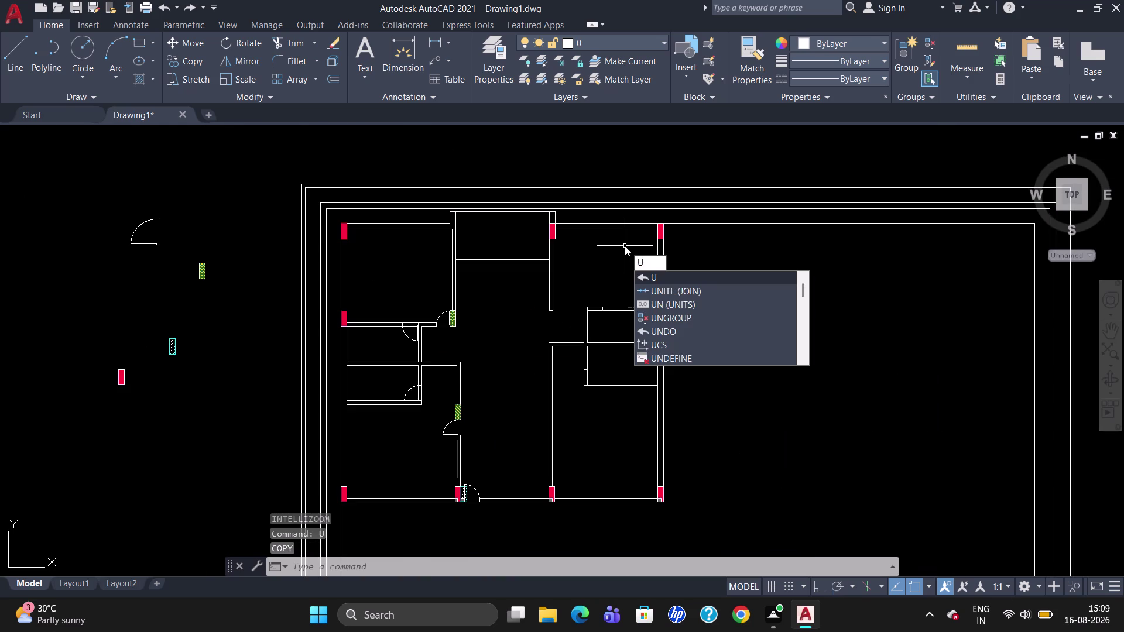
key(Escape)
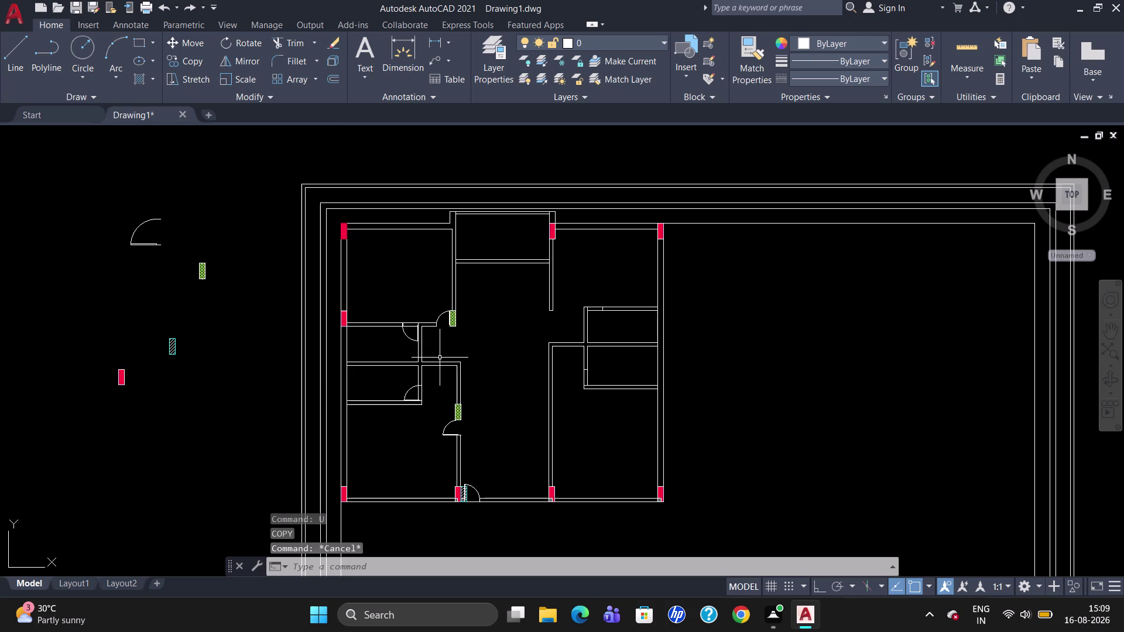
scroll(up, 3)
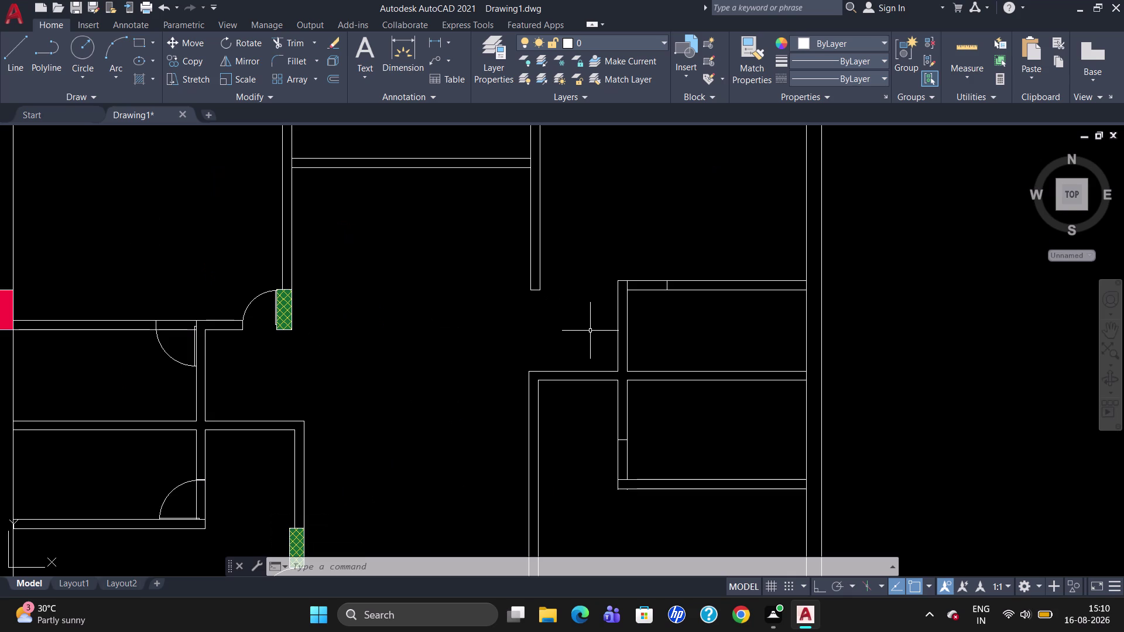
scroll(down, 3)
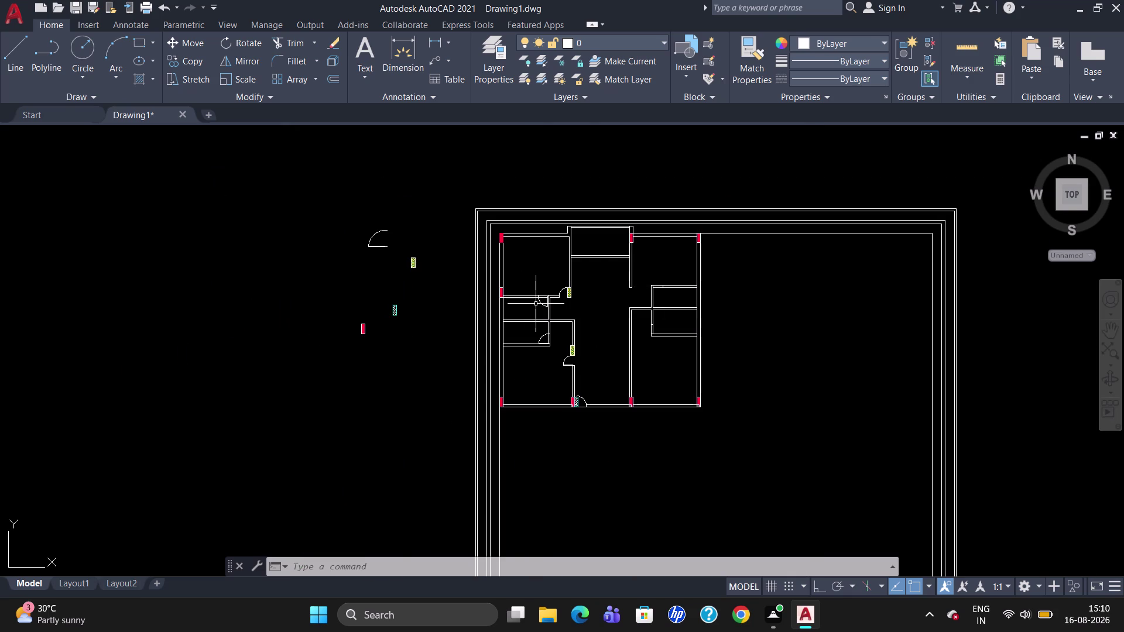
scroll(up, 3)
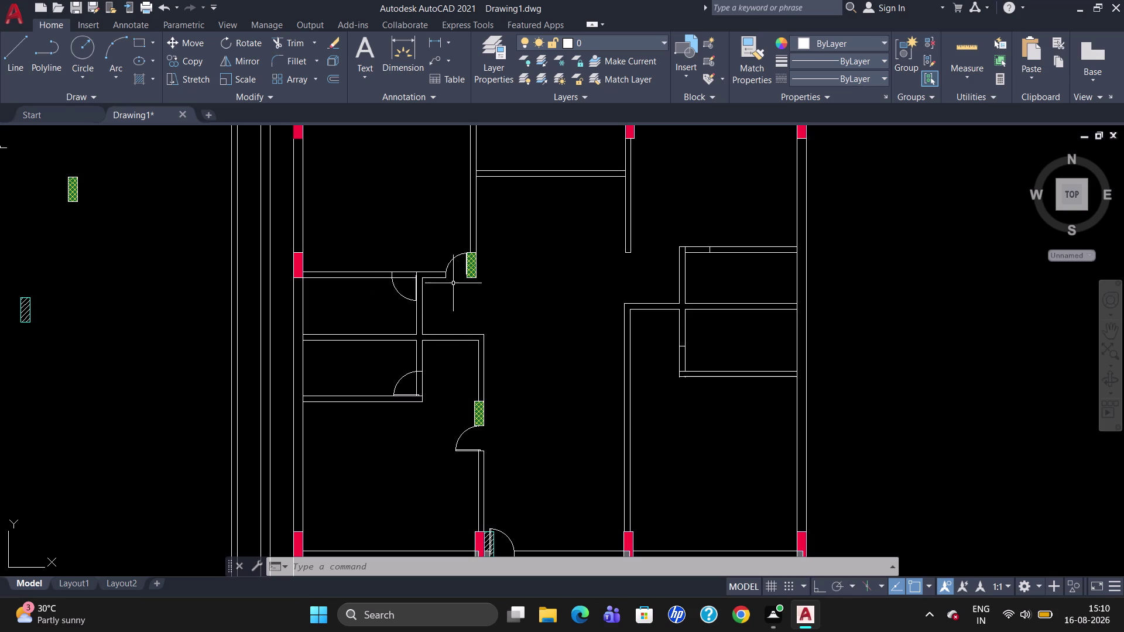
scroll(down, 3)
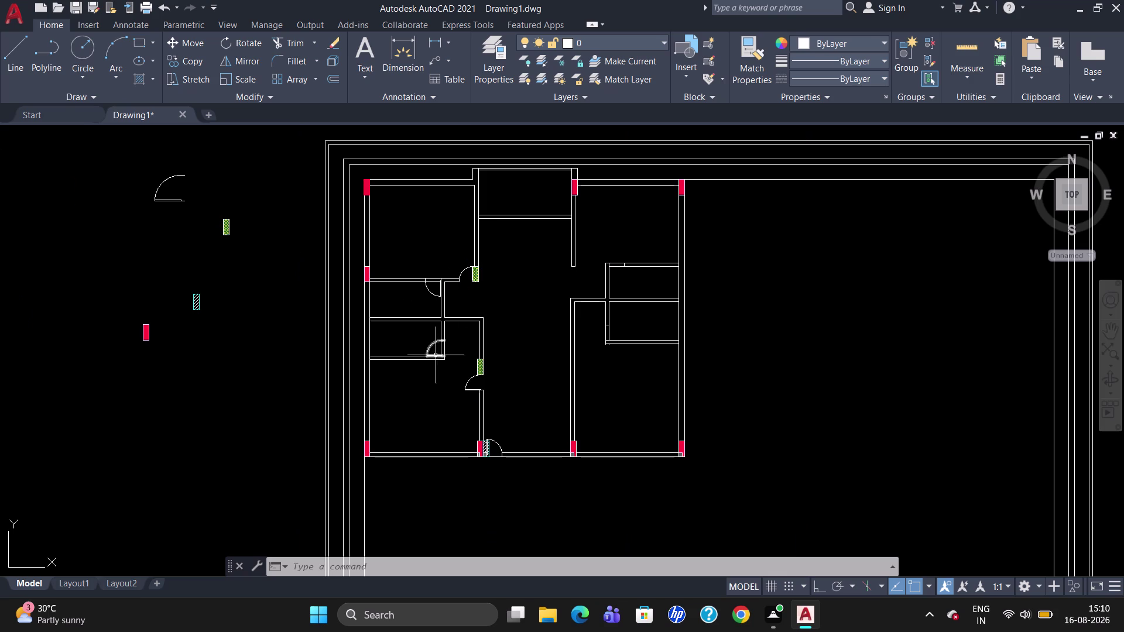
Copy the door swing from the small left room into the upper-right room.
click(430, 354)
text(C)
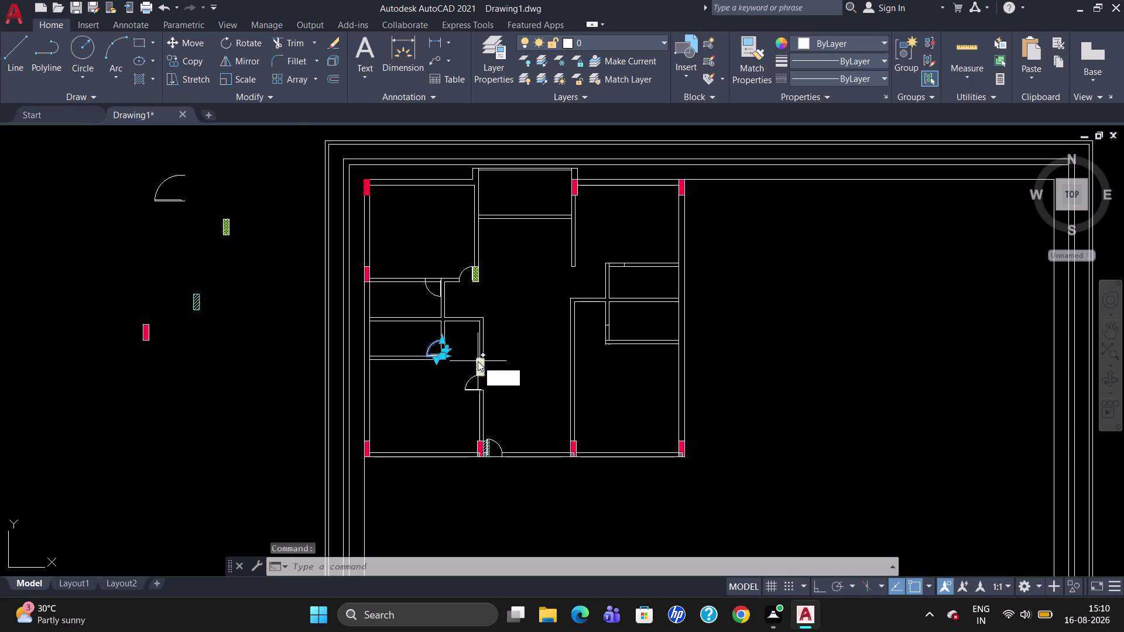
text(O)
key(Return)
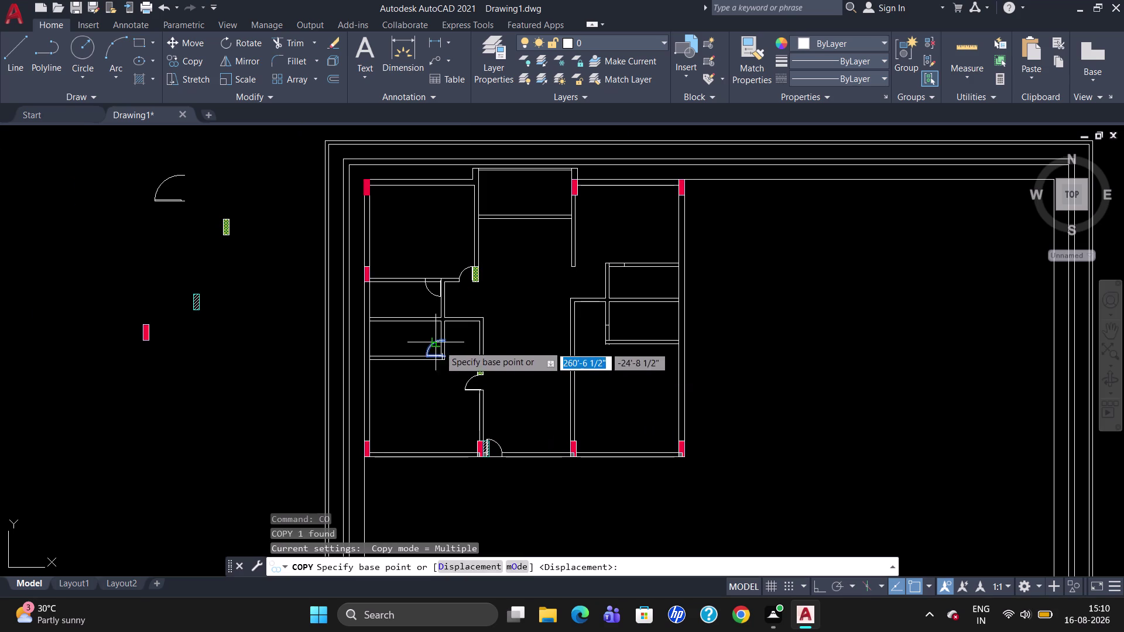
click(442, 339)
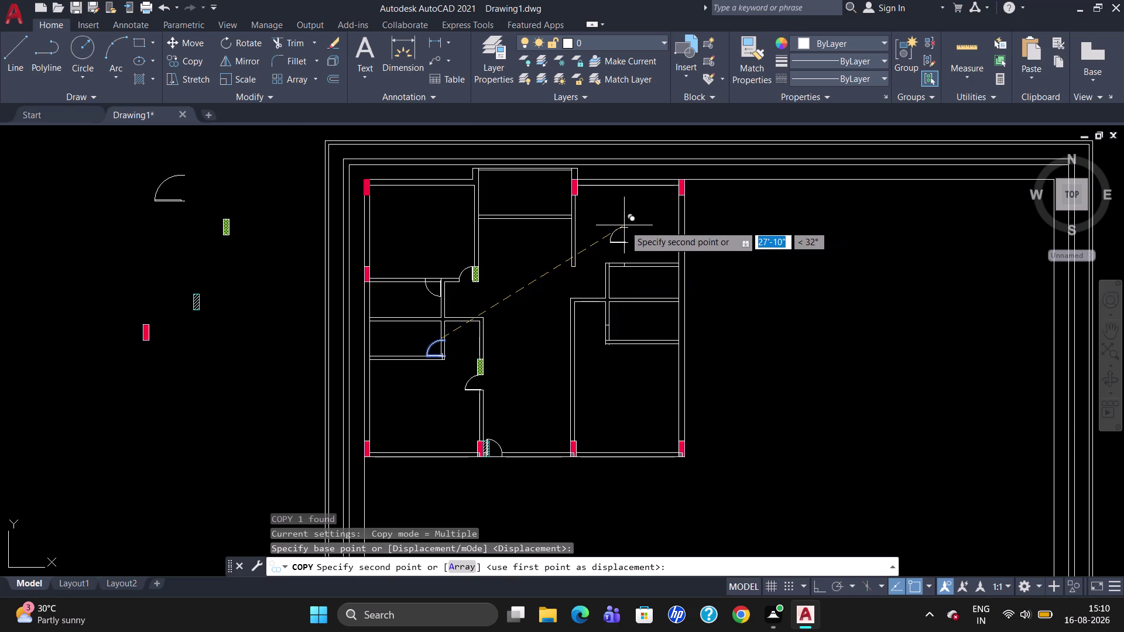
click(625, 226)
key(Escape)
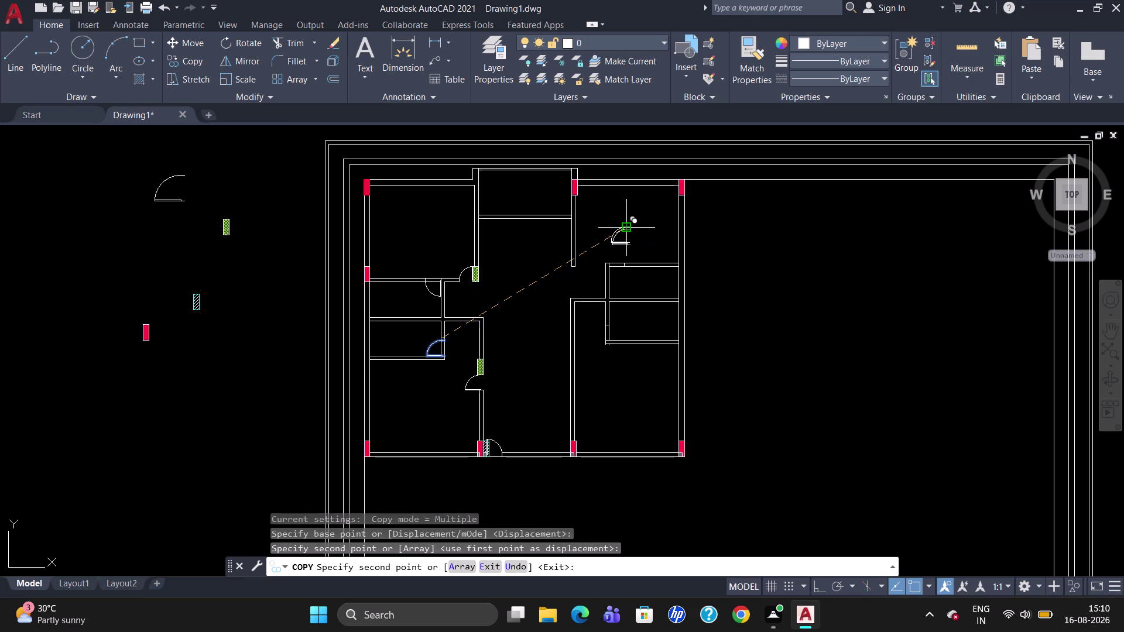
Rotate the copied door swing 270 degrees in the upper-right room.
click(618, 228)
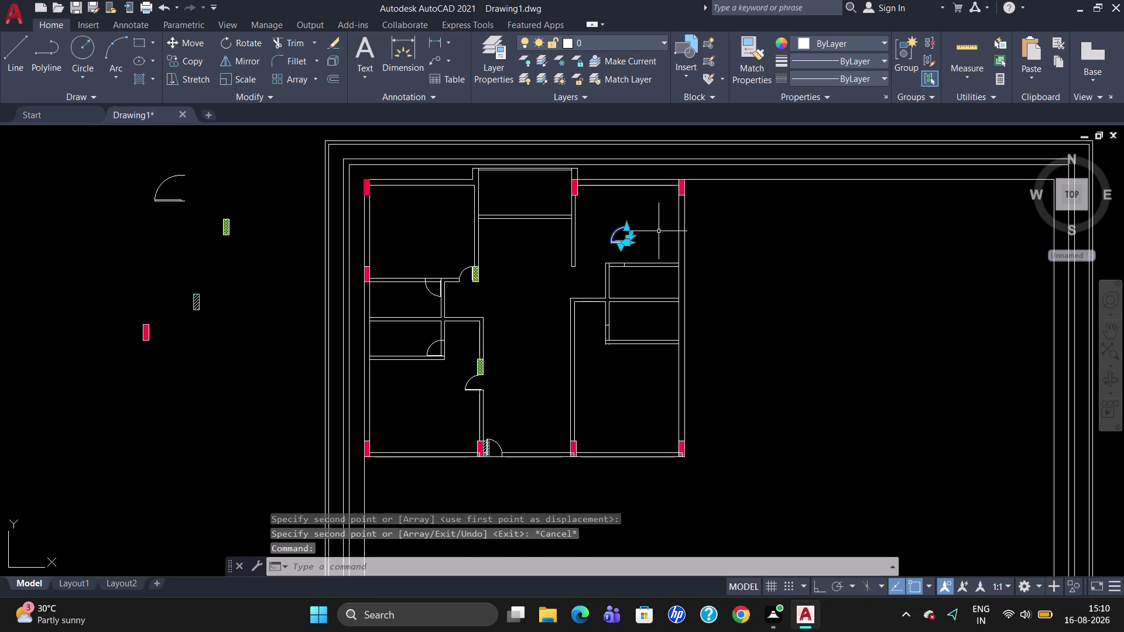
text(R)
text(O)
key(Return)
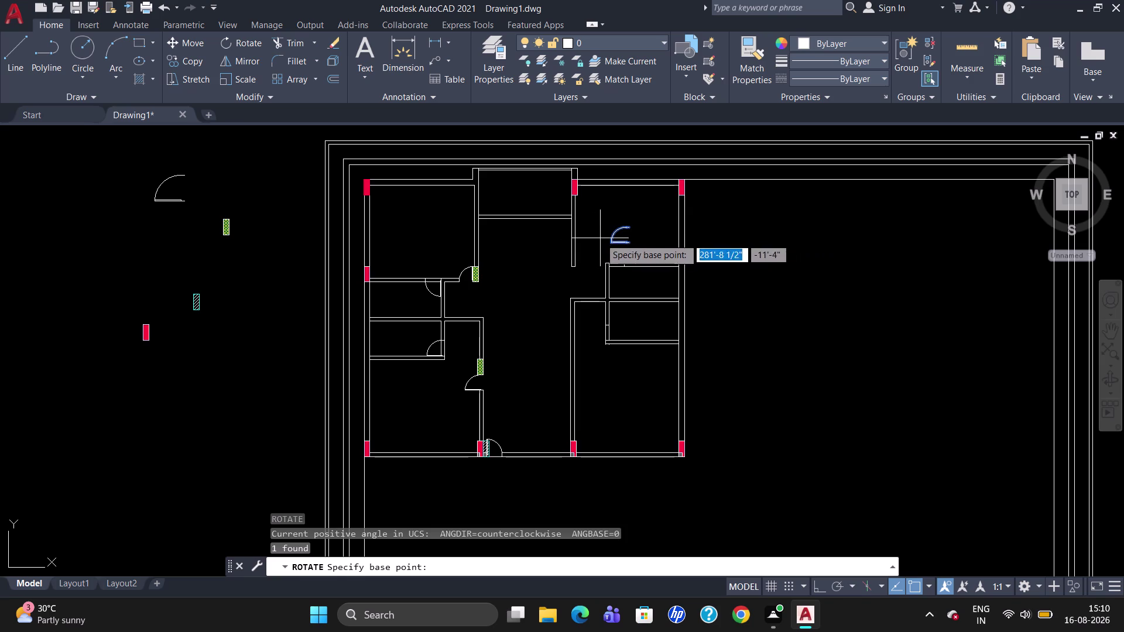
click(611, 244)
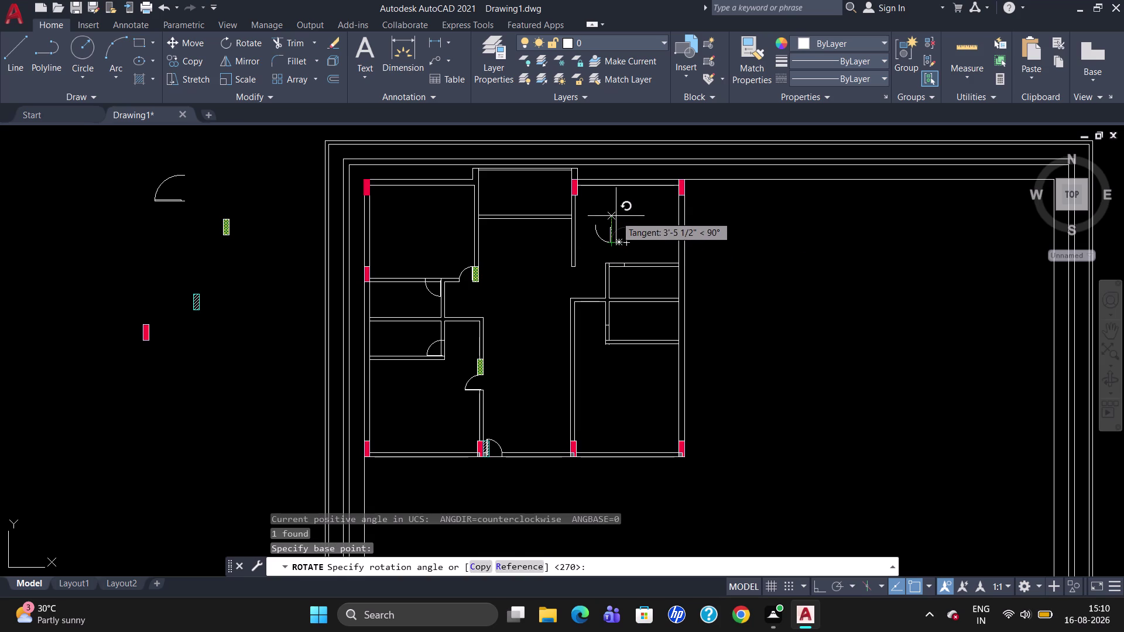
click(615, 216)
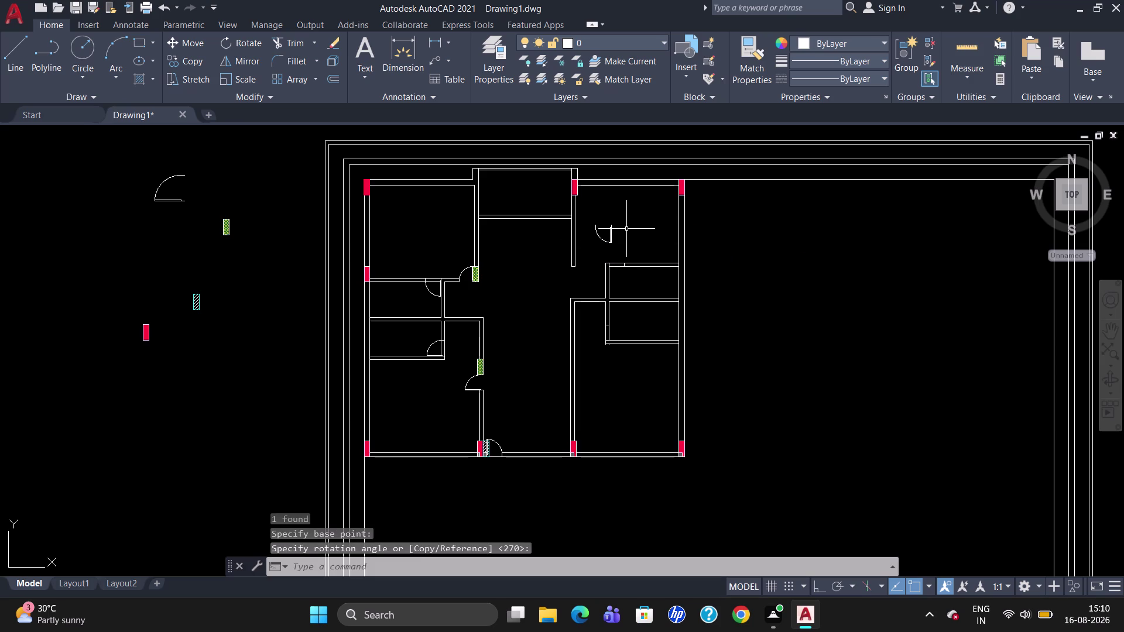
Mirror the copied door swing about a vertical line, keep the original, and delete the extra copy.
text(MI)
key(Return)
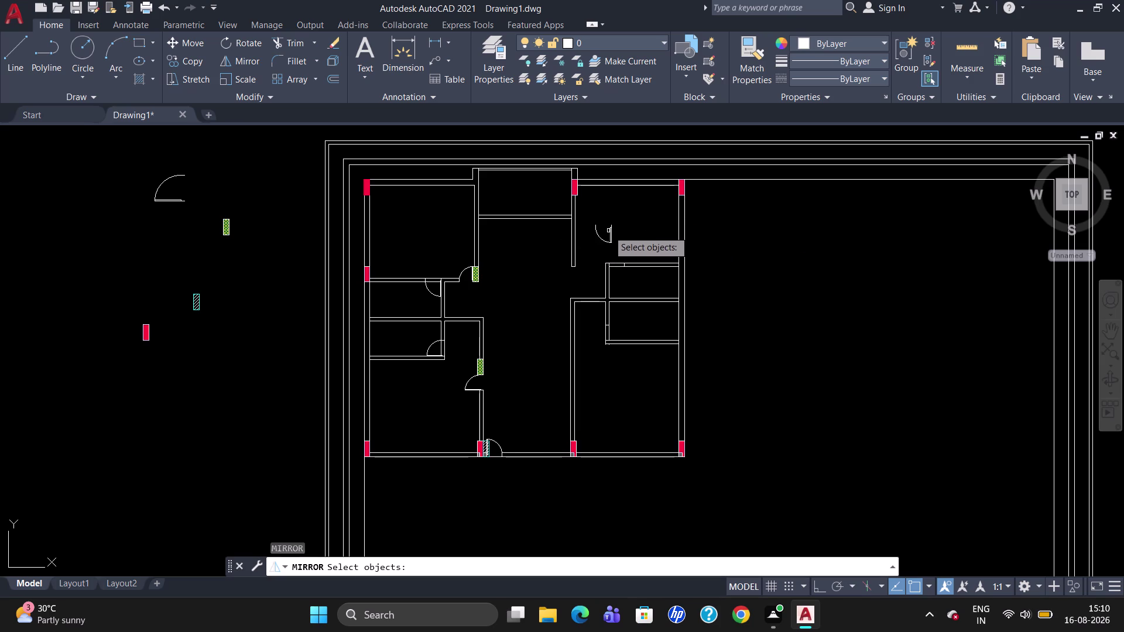
click(613, 227)
click(612, 231)
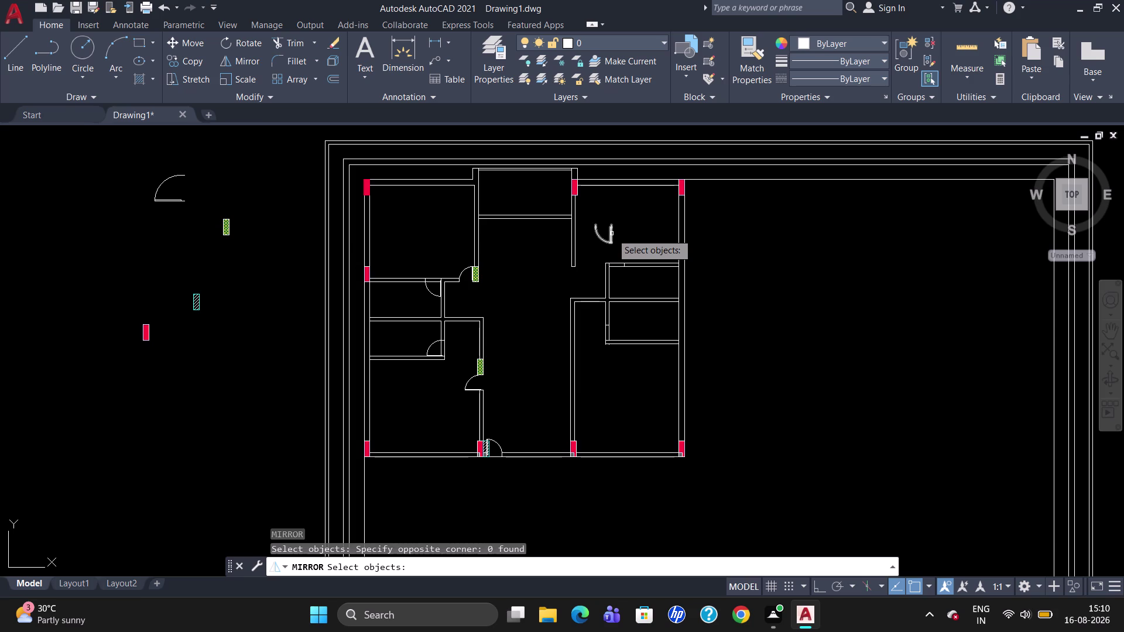
click(612, 233)
key(Return)
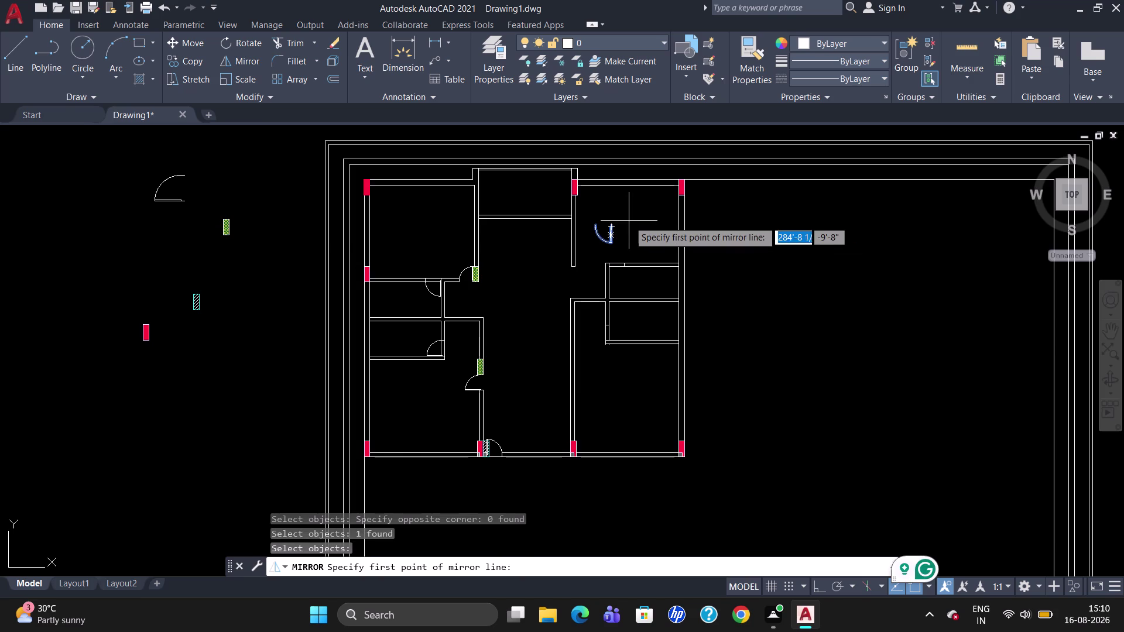
drag(633, 212, 636, 245)
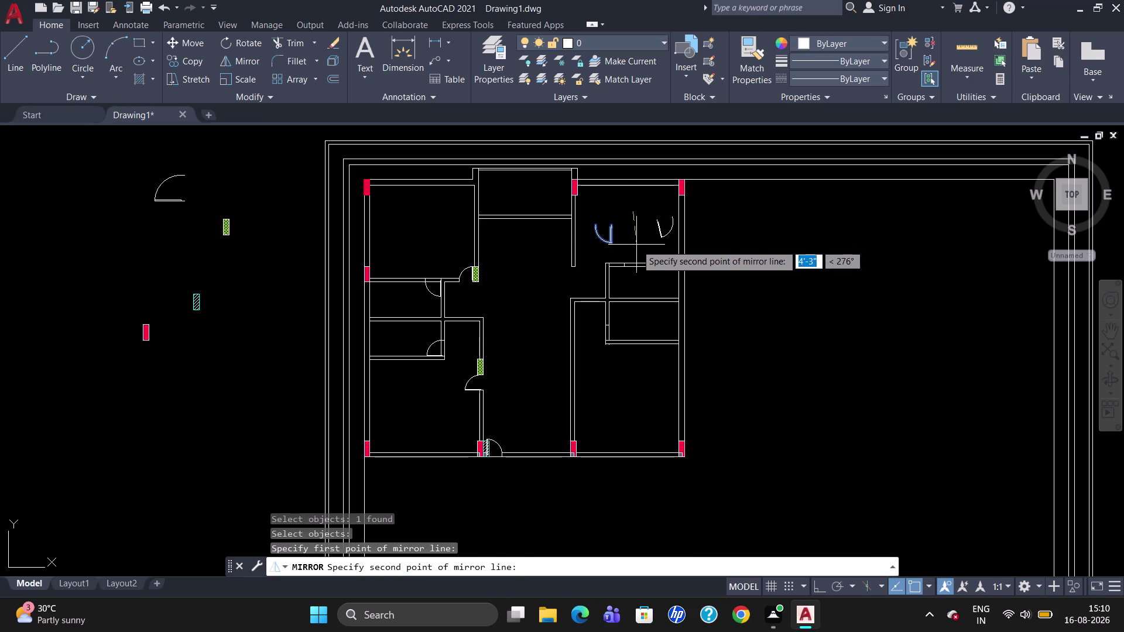
drag(636, 244, 638, 279)
click(639, 280)
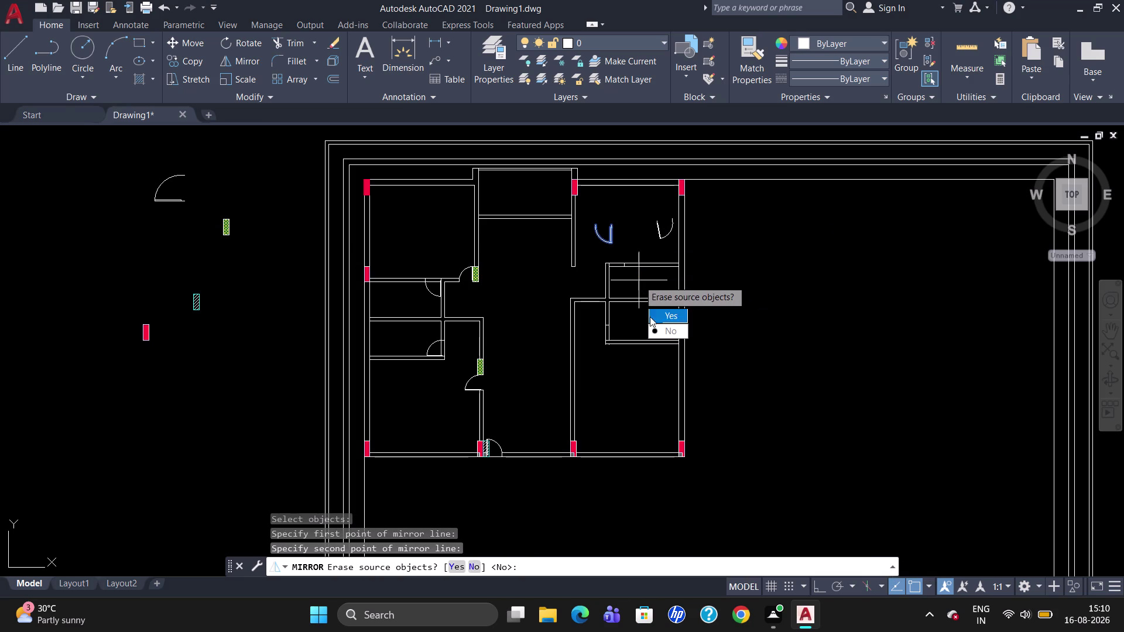
drag(656, 330, 639, 281)
click(660, 231)
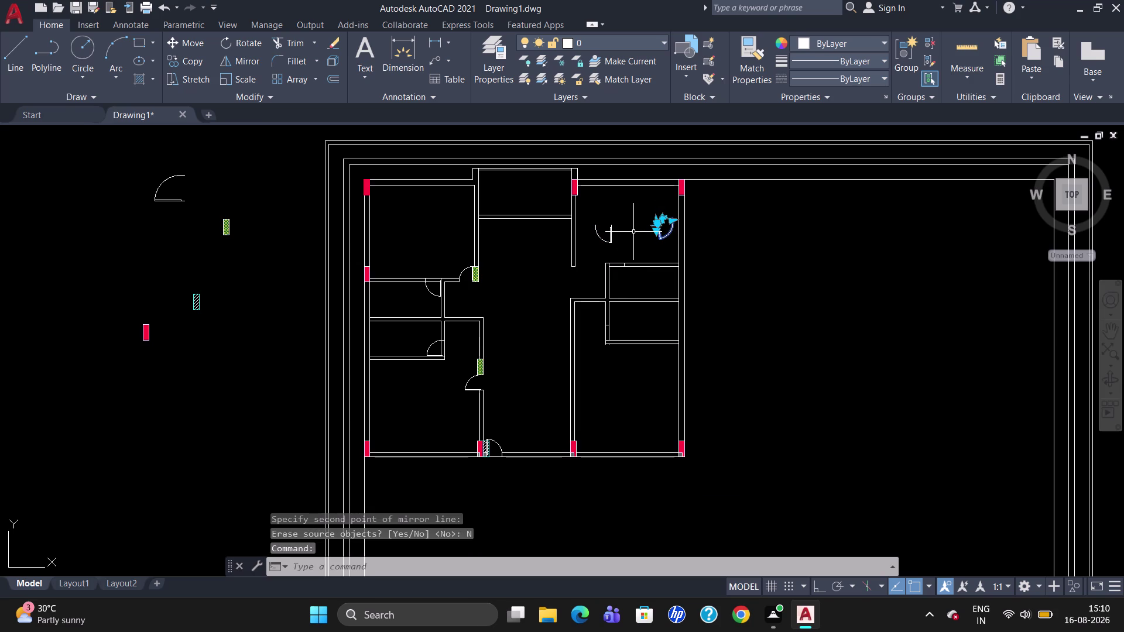
key(Delete)
Mirror the door swing again about a vertical line, keeping the original.
text(MI)
key(Return)
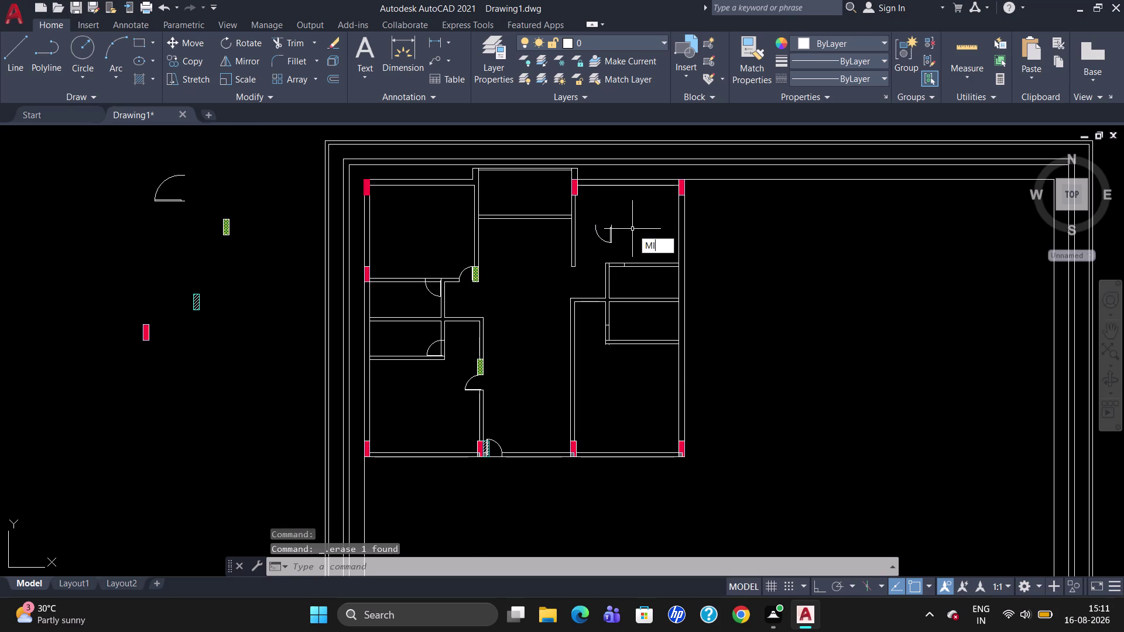
click(611, 229)
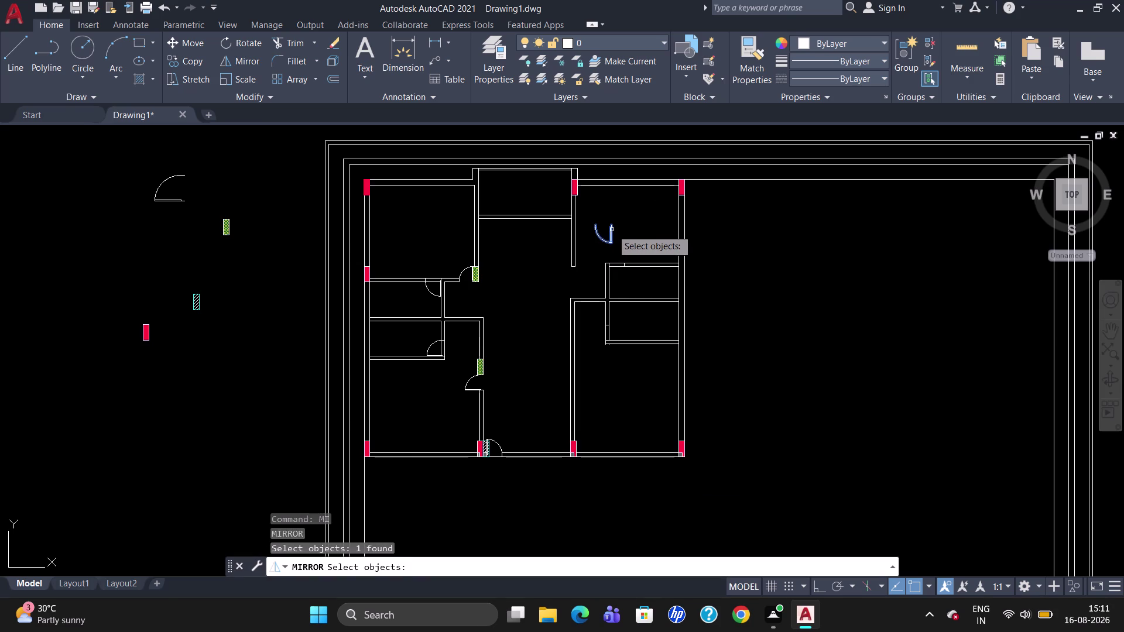
key(Return)
drag(632, 205, 629, 250)
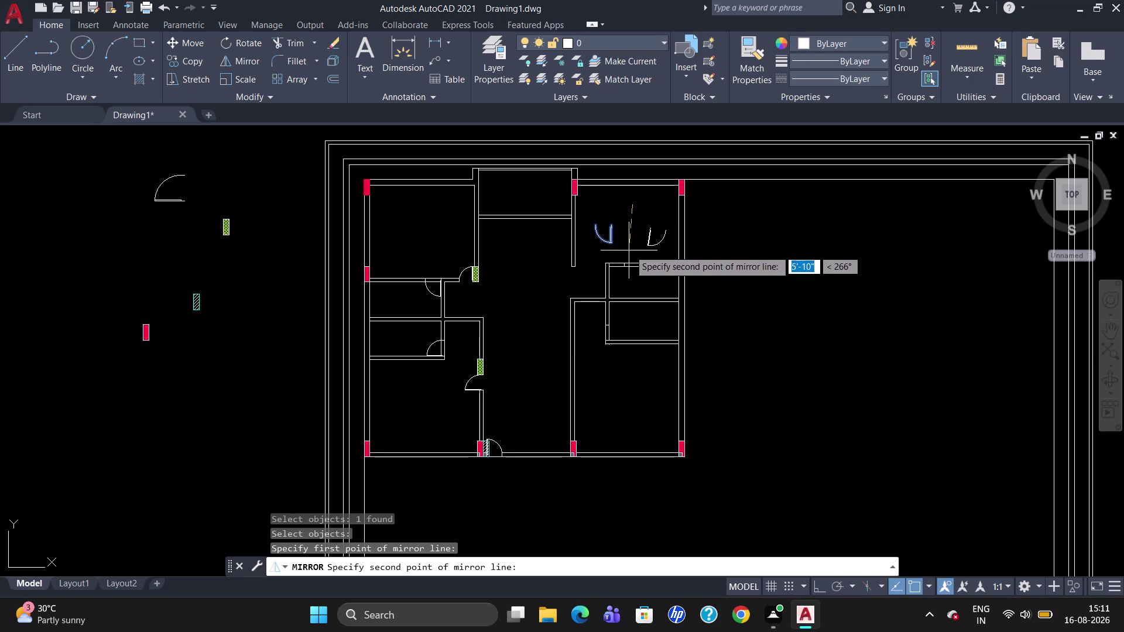
drag(629, 251, 630, 261)
double_click(635, 269)
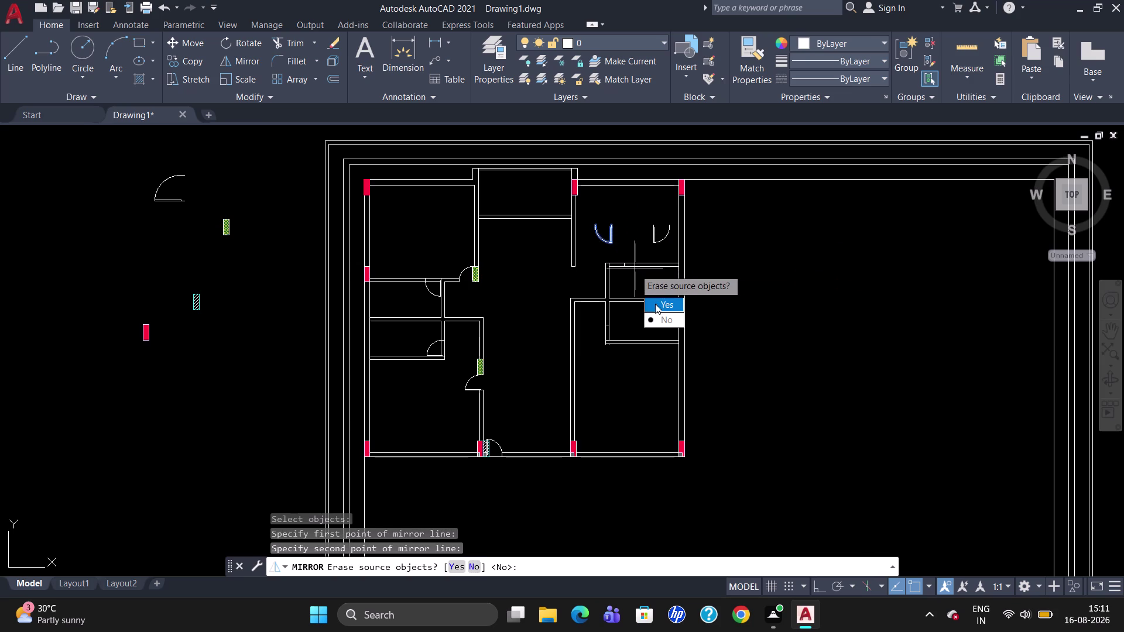
drag(655, 321, 634, 269)
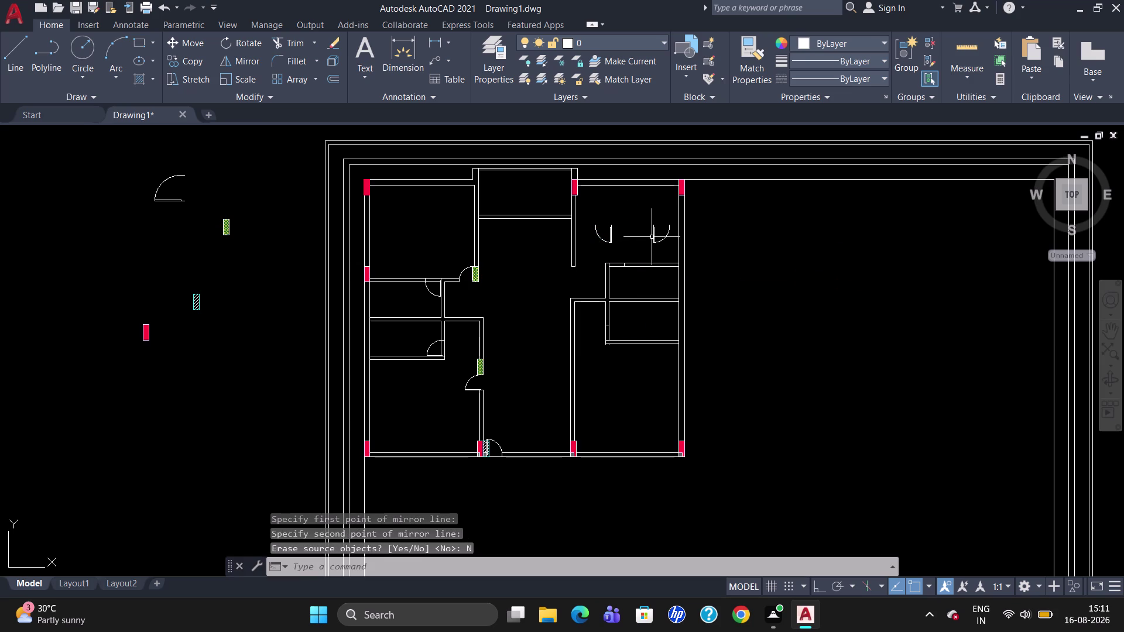
scroll(up, 3)
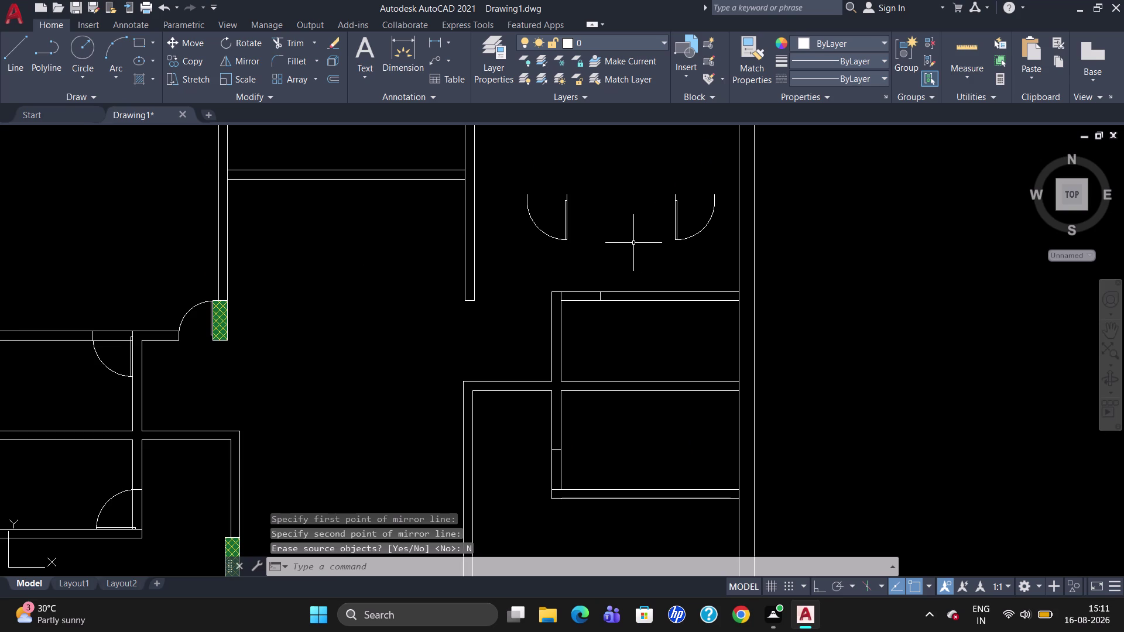
Move the right-hand door swing by its hinge end to the small room's doorway corner.
key(m)
key(Return)
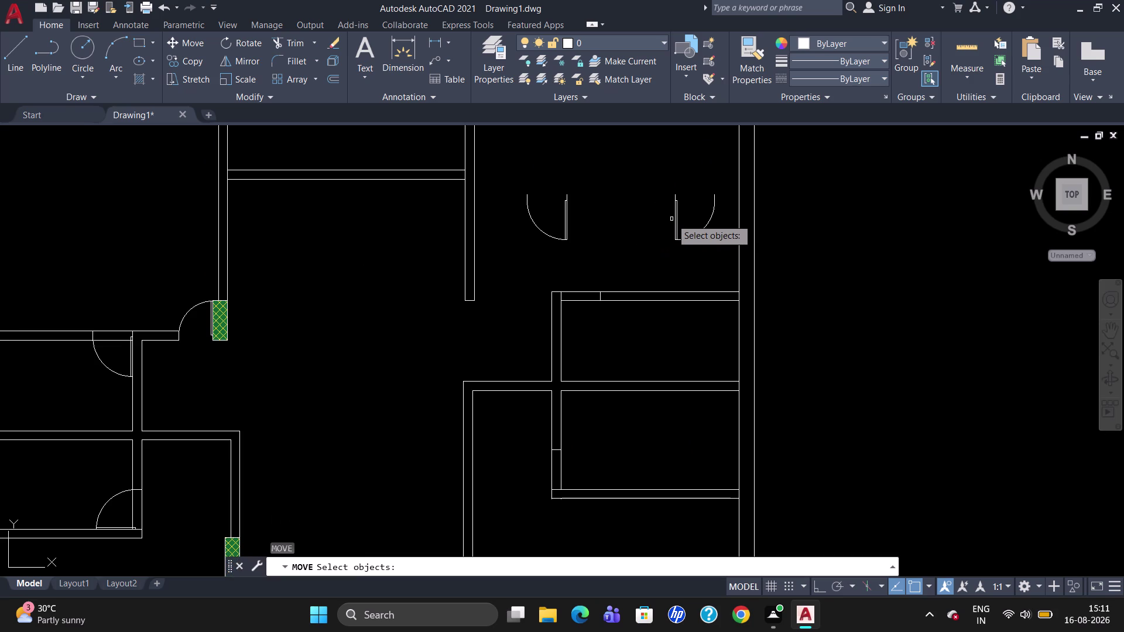
click(674, 218)
key(Return)
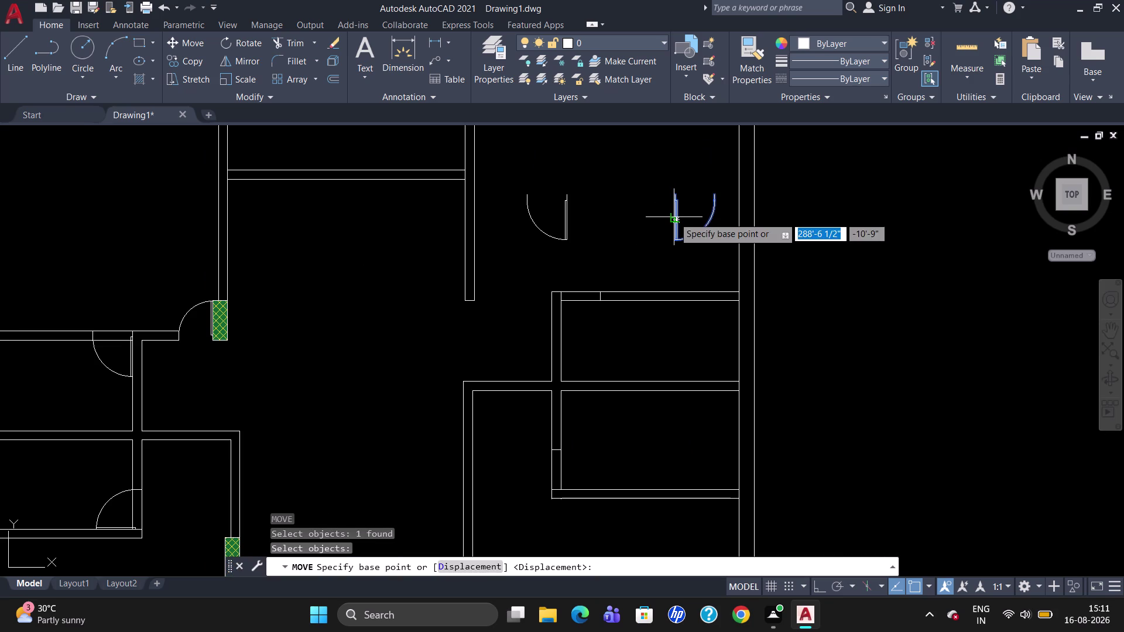
click(676, 192)
scroll(up, 3)
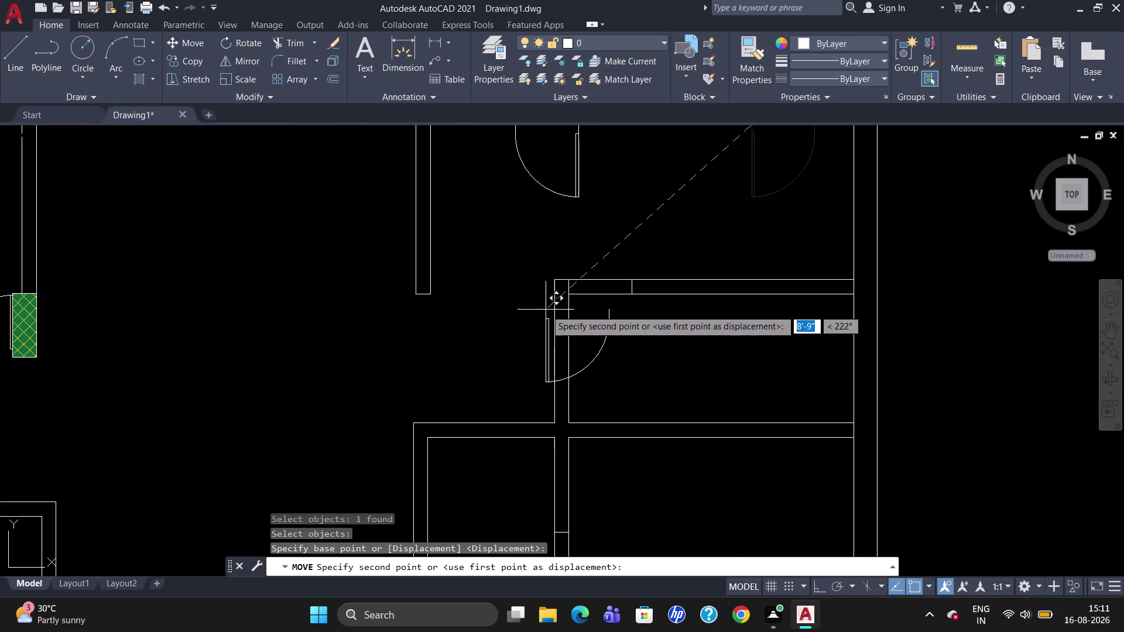
scroll(up, 3)
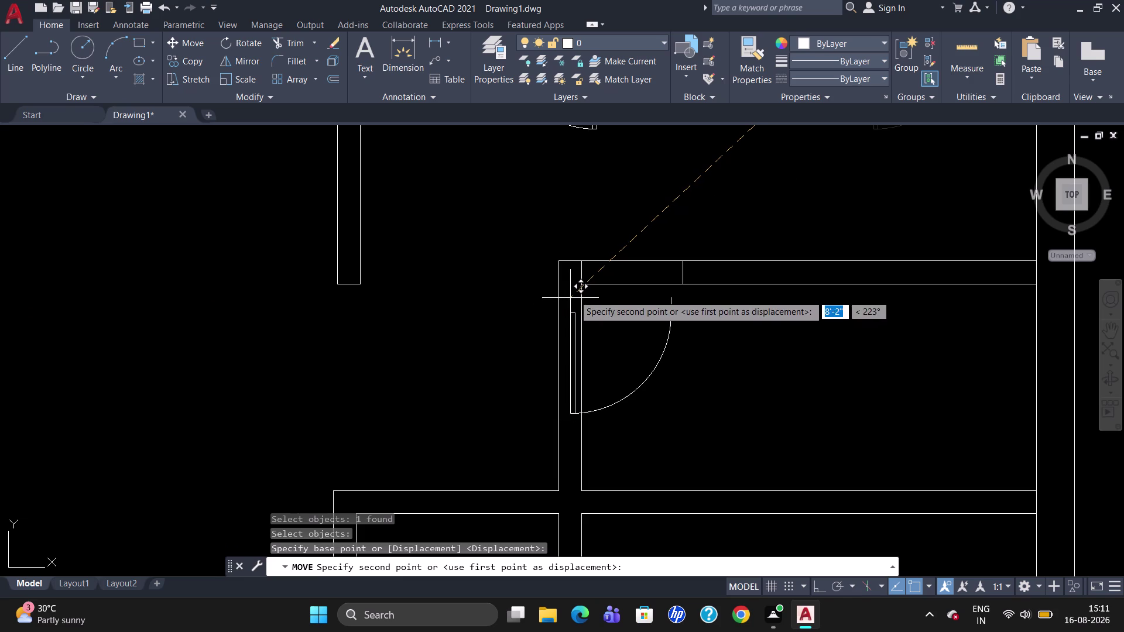
scroll(up, 3)
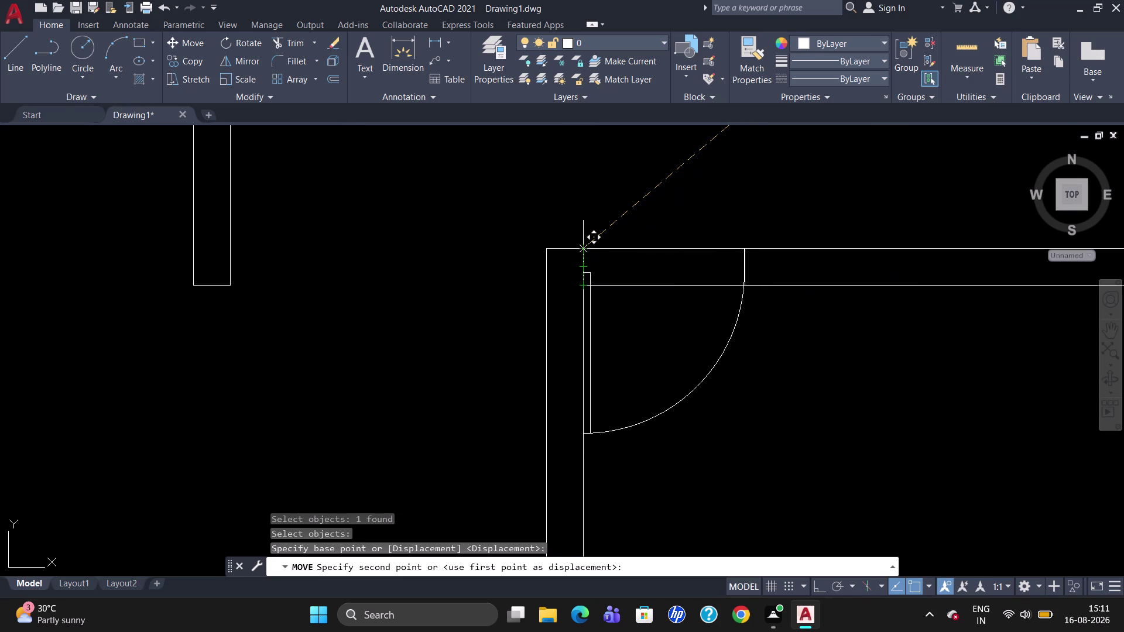
click(582, 249)
scroll(down, 3)
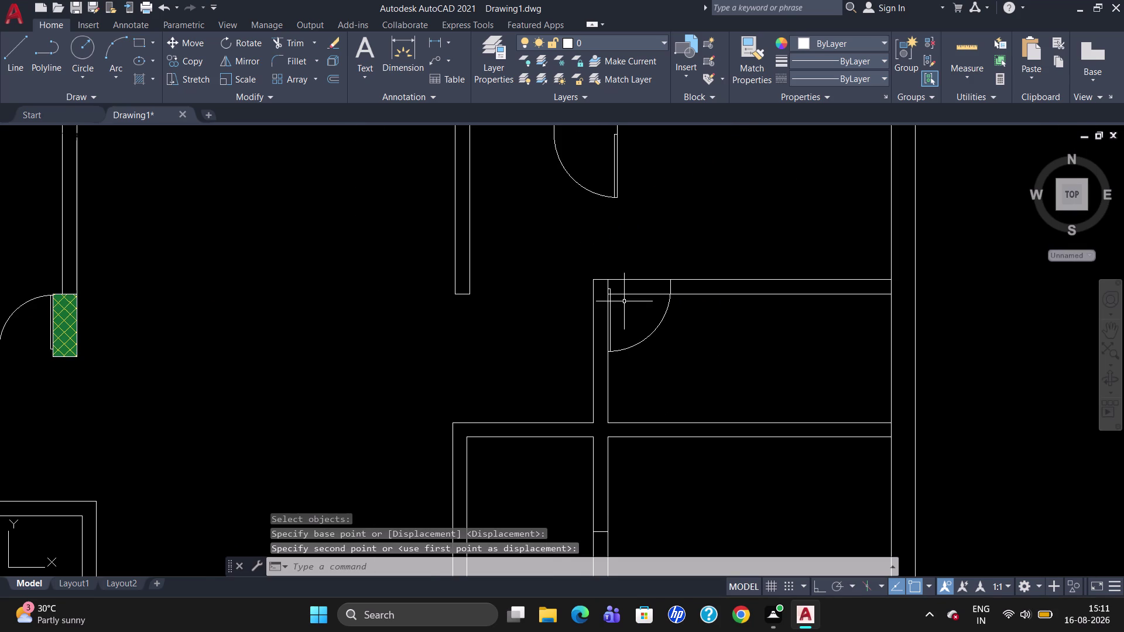
scroll(down, 3)
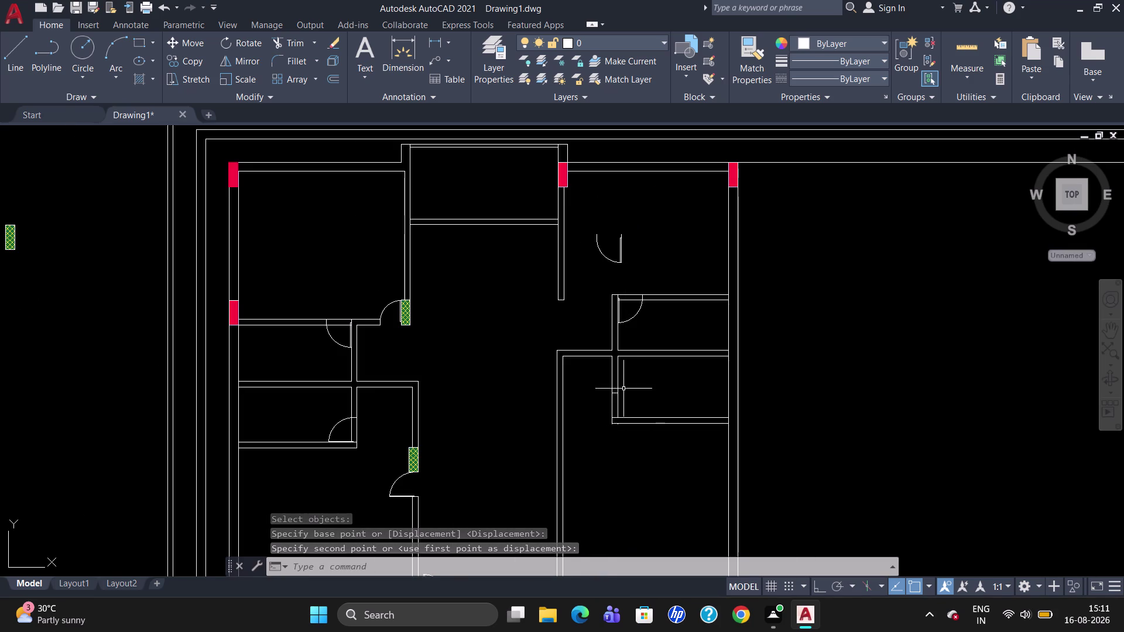
click(622, 243)
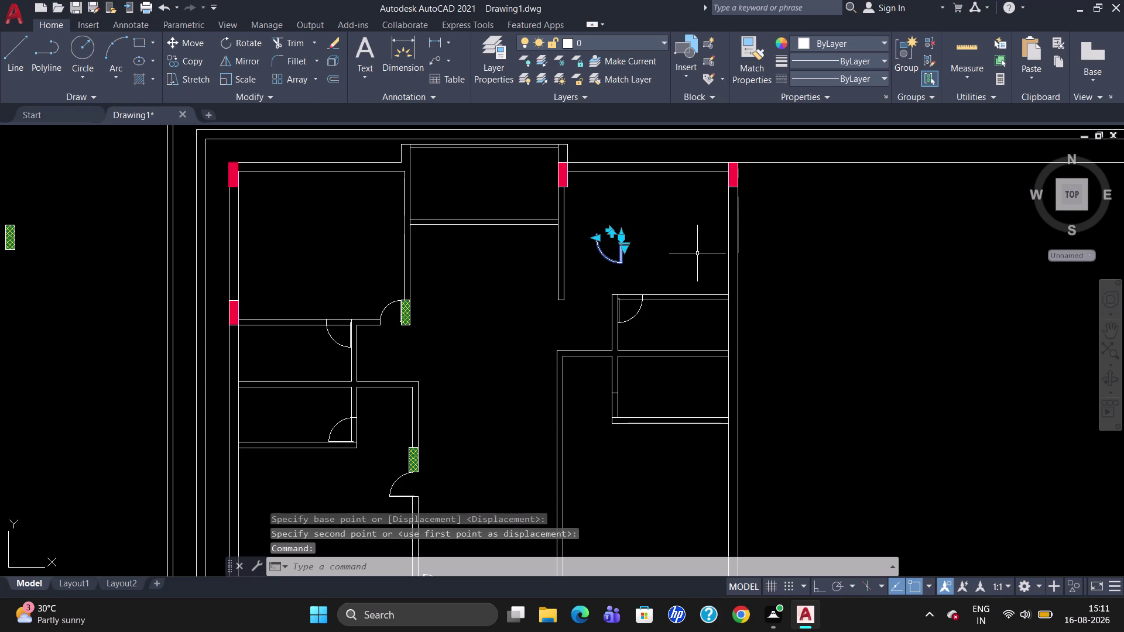
Mirror the remaining door swing about a vertical line, erasing the source.
text(MI)
key(Return)
drag(659, 201, 659, 204)
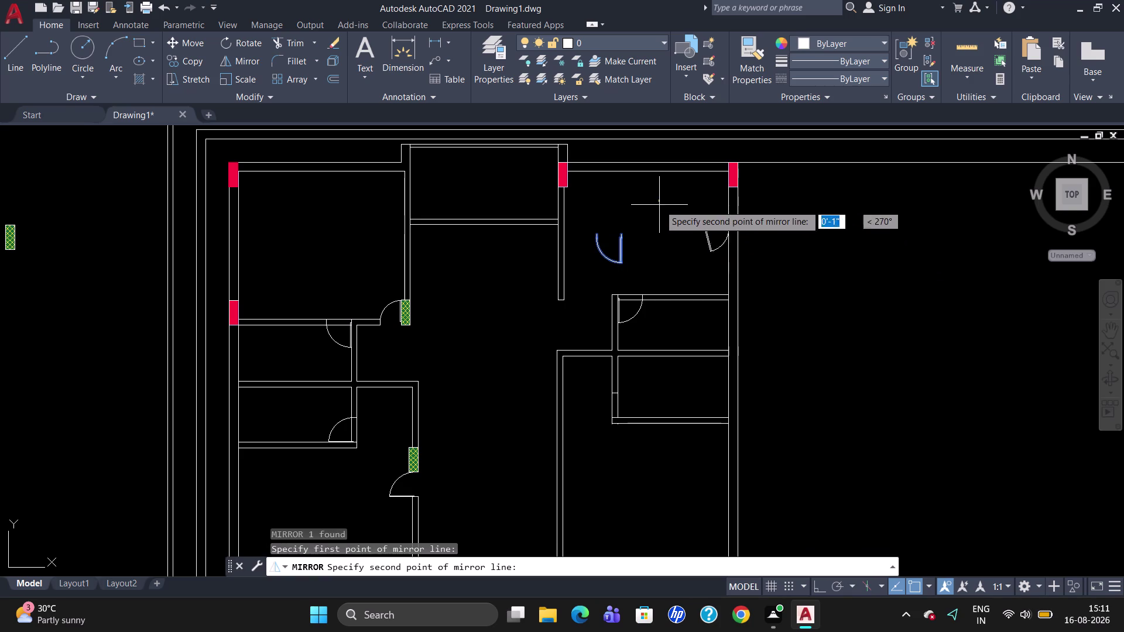
drag(659, 204, 659, 252)
click(659, 255)
click(660, 257)
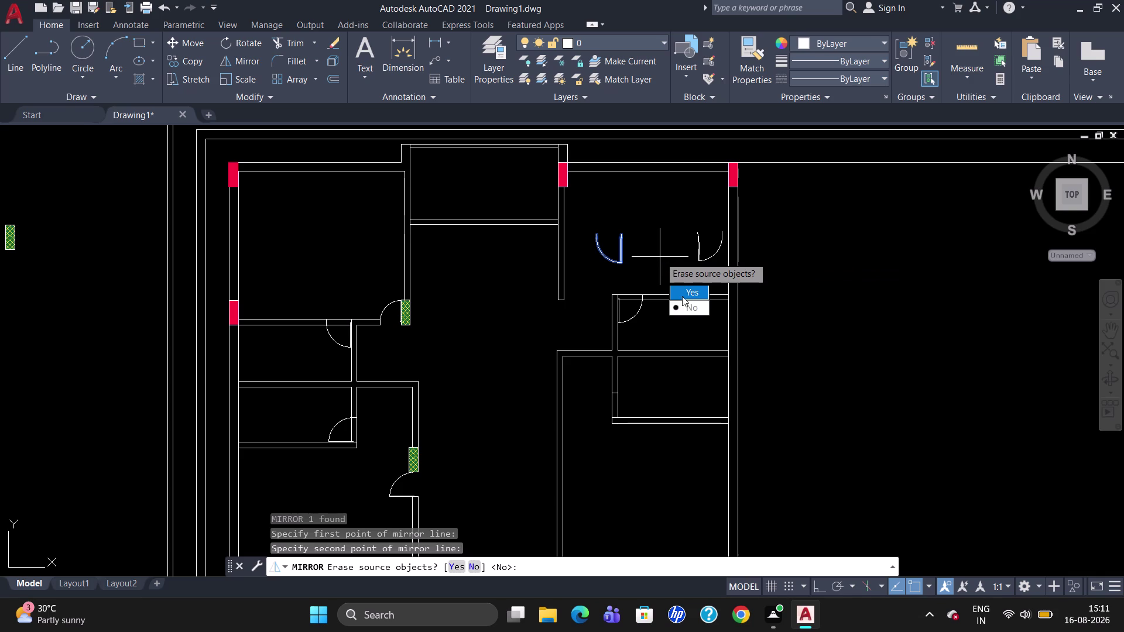
drag(684, 292, 660, 257)
click(698, 242)
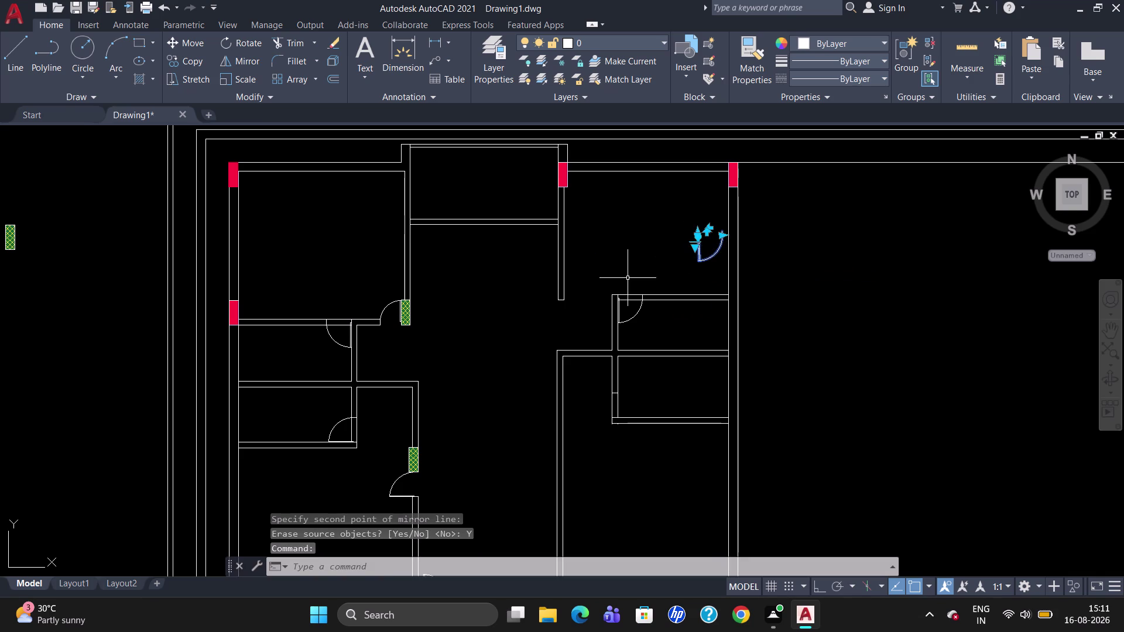
Delete the flipped swing and the small room's doorway swing.
key(Delete)
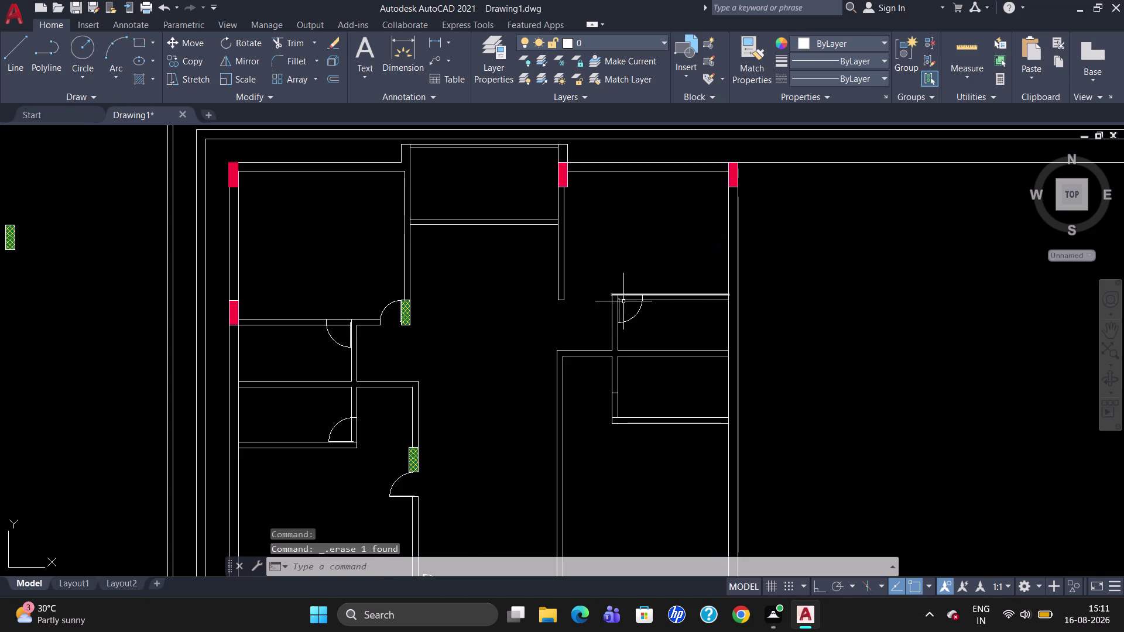
click(619, 310)
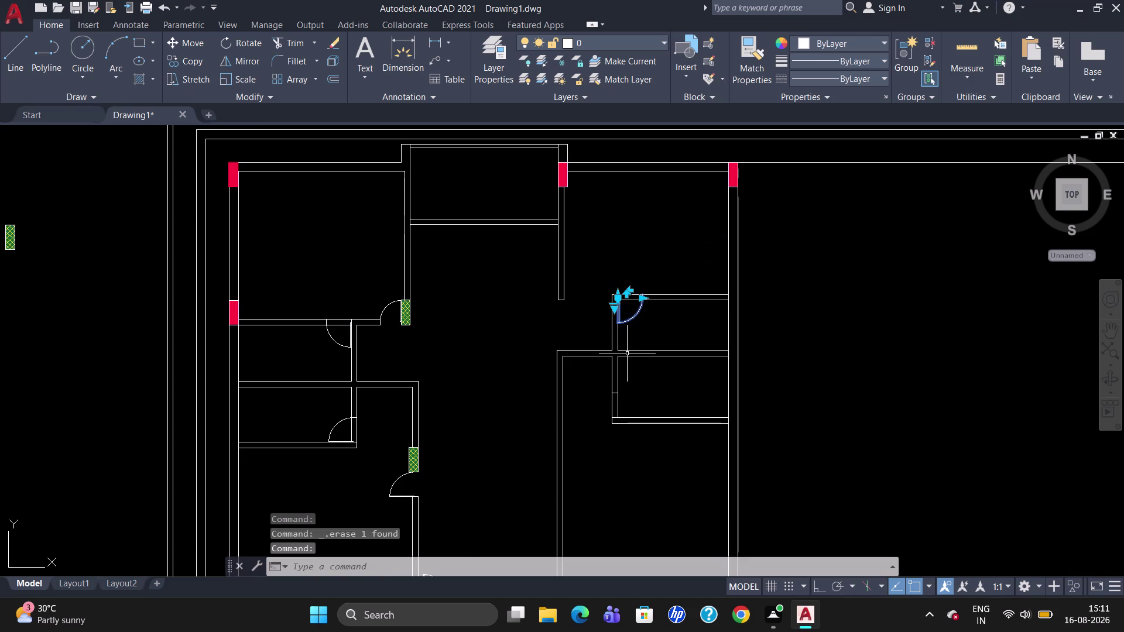
key(Delete)
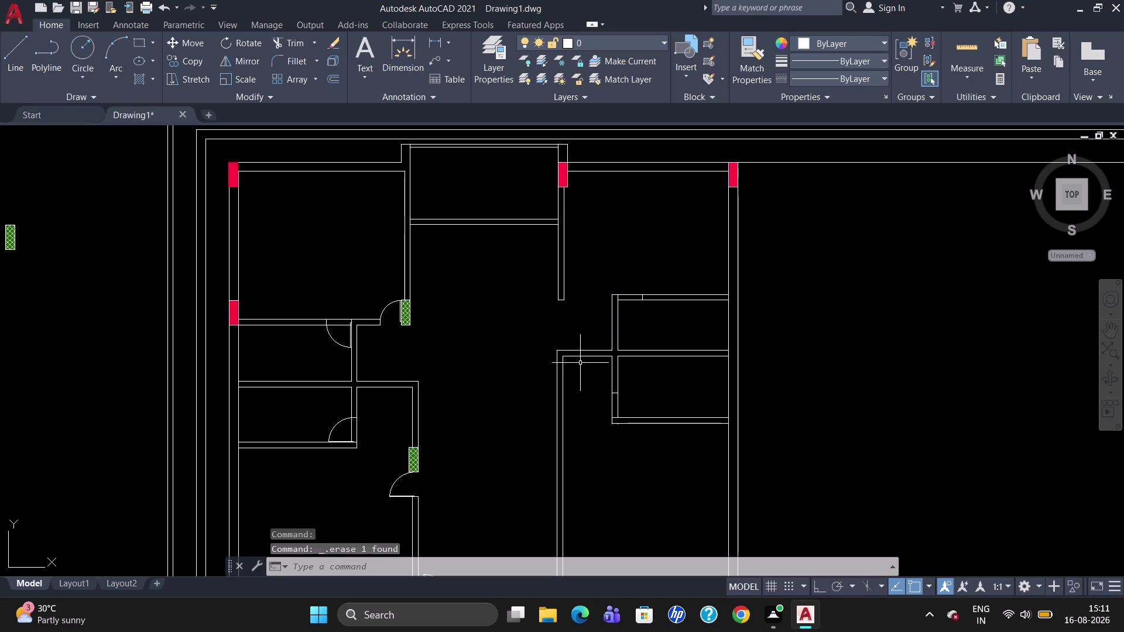
click(394, 493)
click(384, 495)
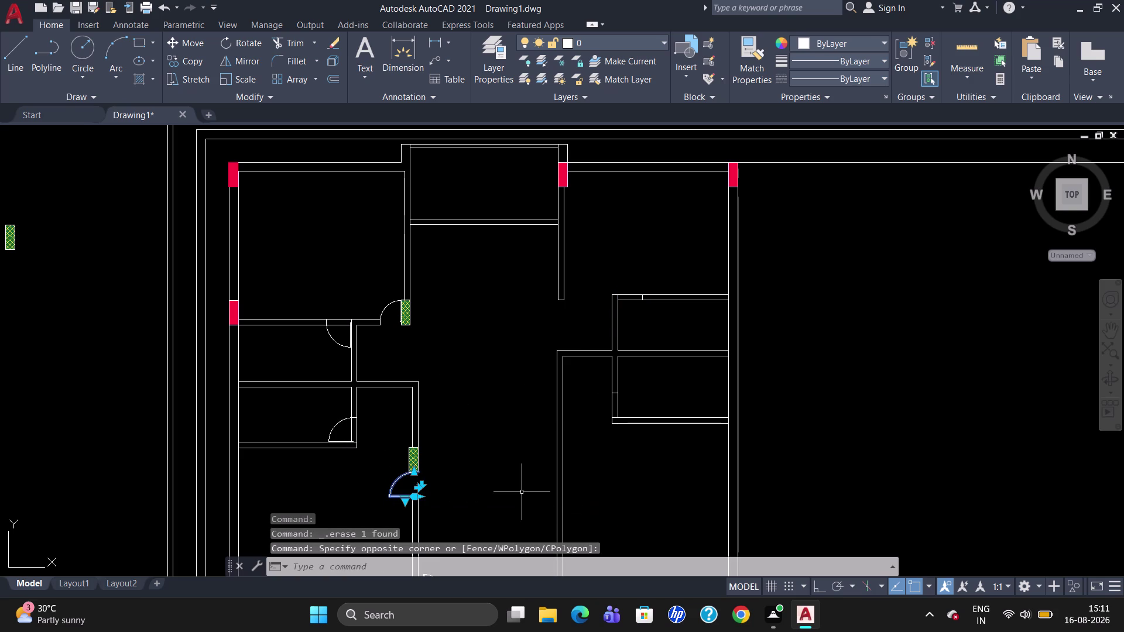
text(CO)
key(Return)
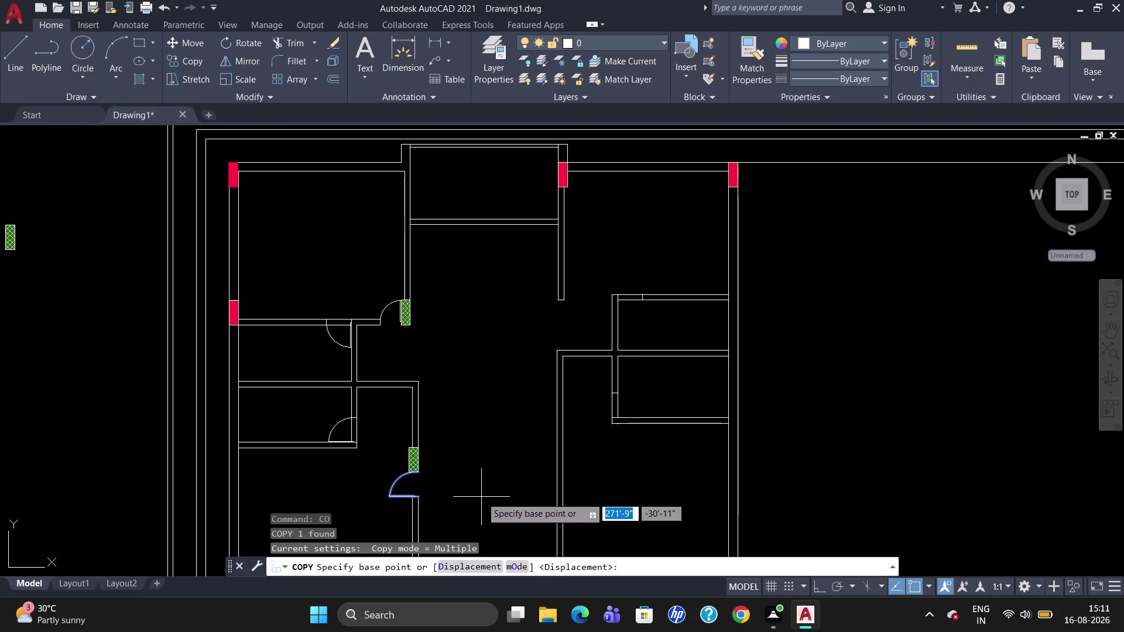
Copy the entrance door swing by its hinge into the upper and lower small rooms.
click(387, 496)
click(656, 397)
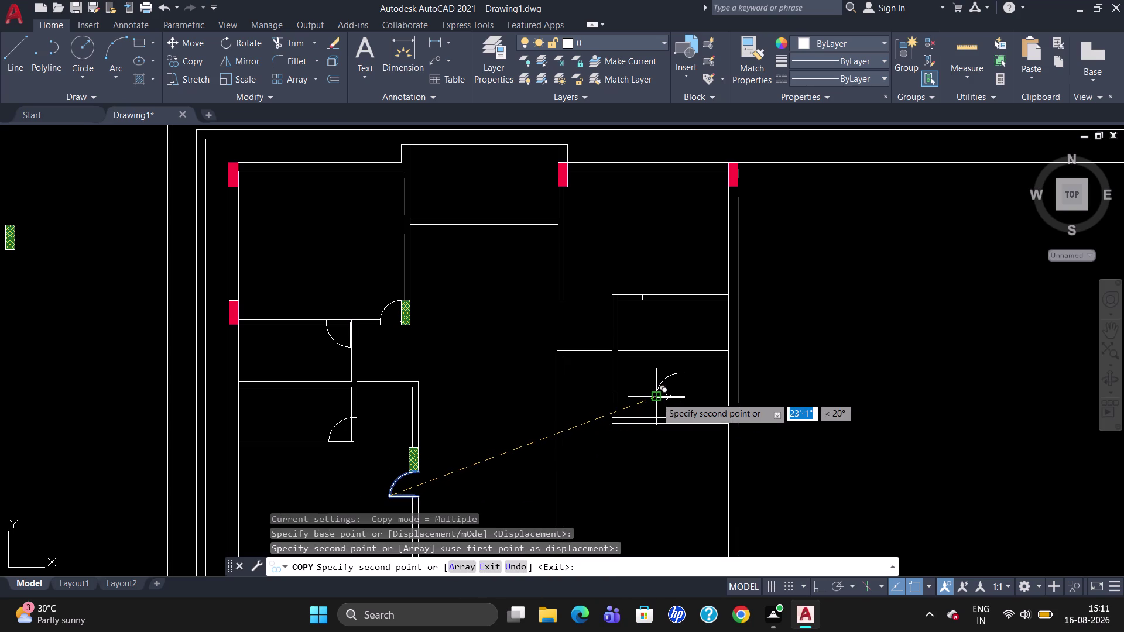
click(672, 325)
key(Escape)
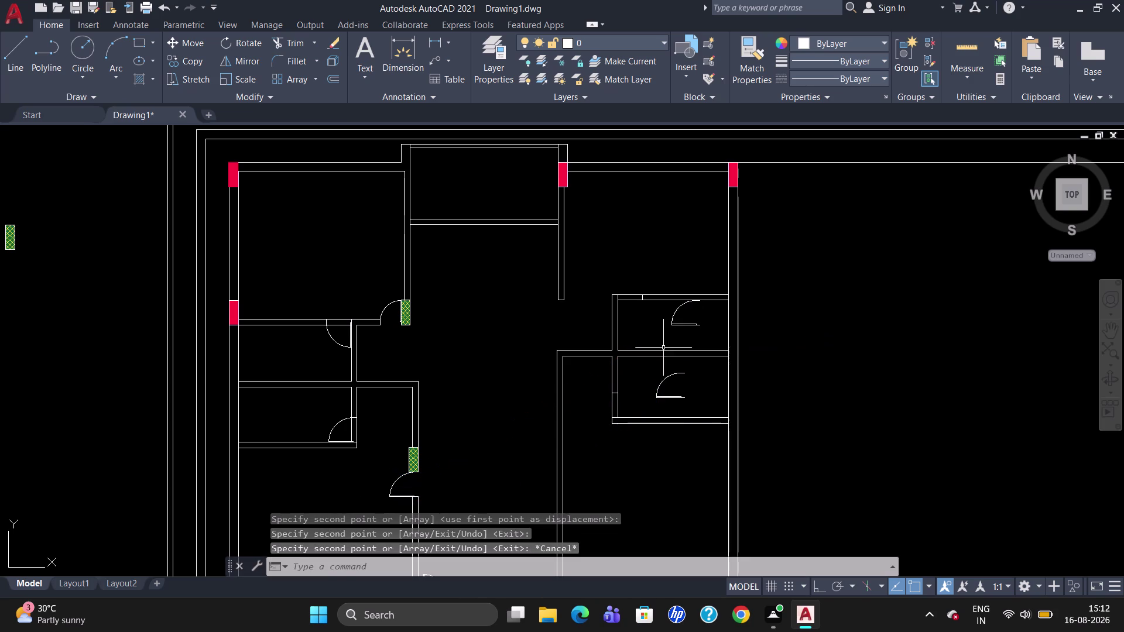
Mirror the lower small room's door swing, keeping the original to form a facing pair.
click(659, 397)
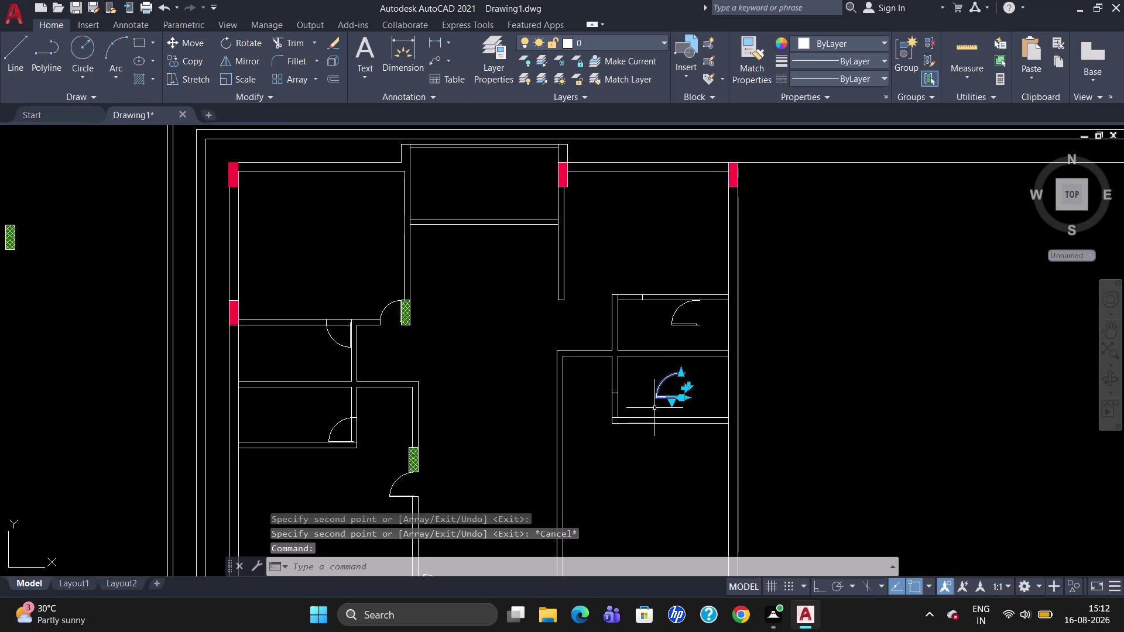
text(MI)
key(Return)
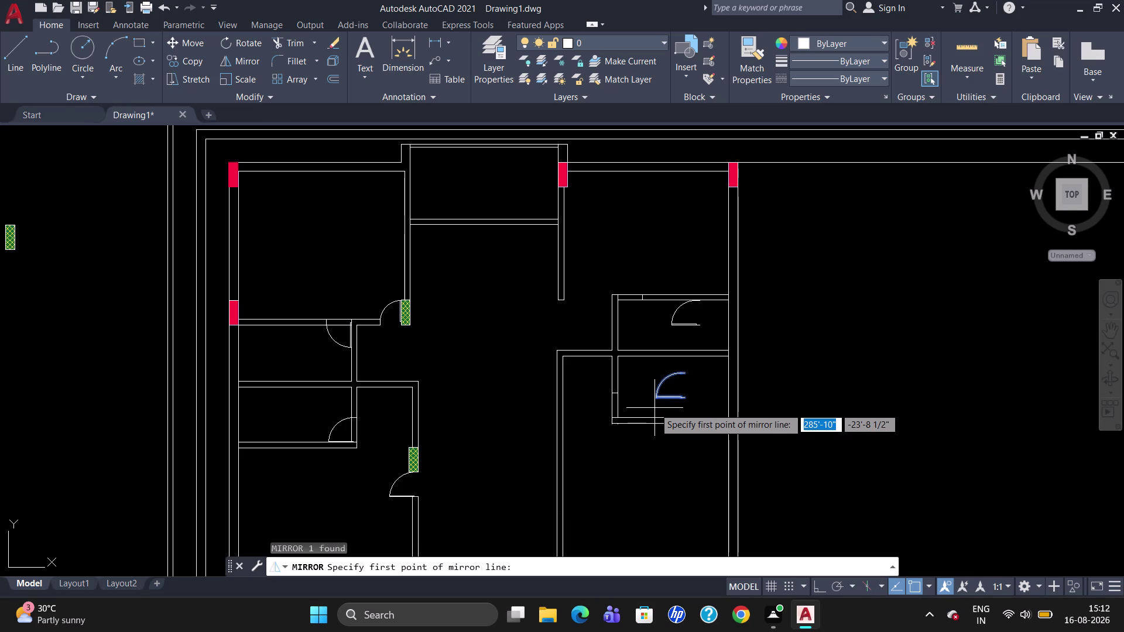
drag(647, 406, 689, 409)
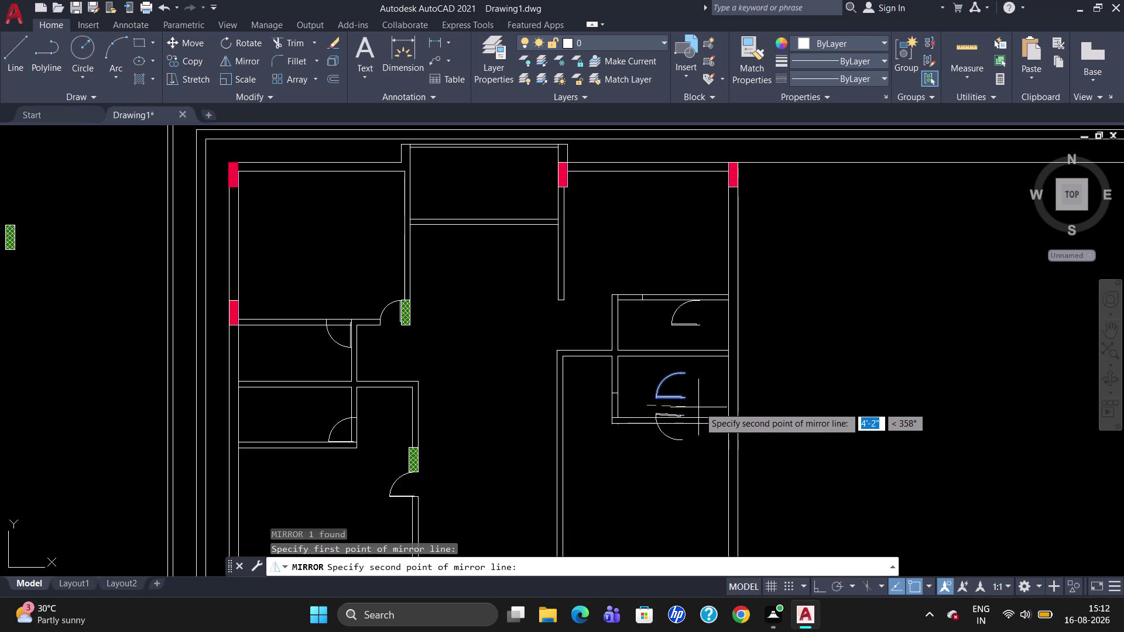
click(706, 402)
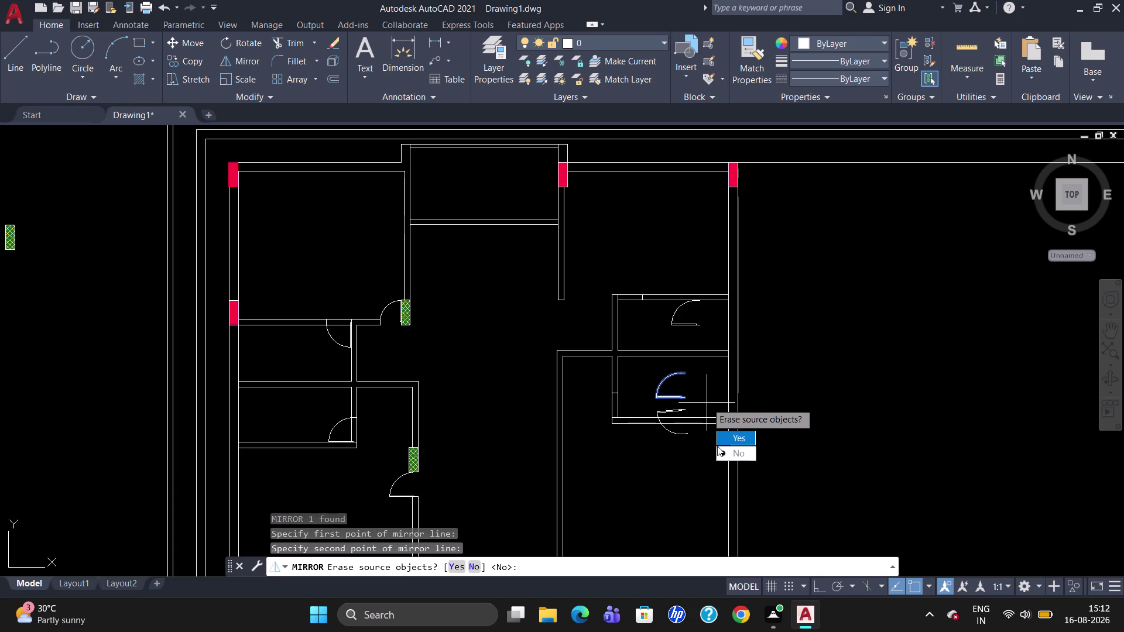
drag(721, 450, 707, 402)
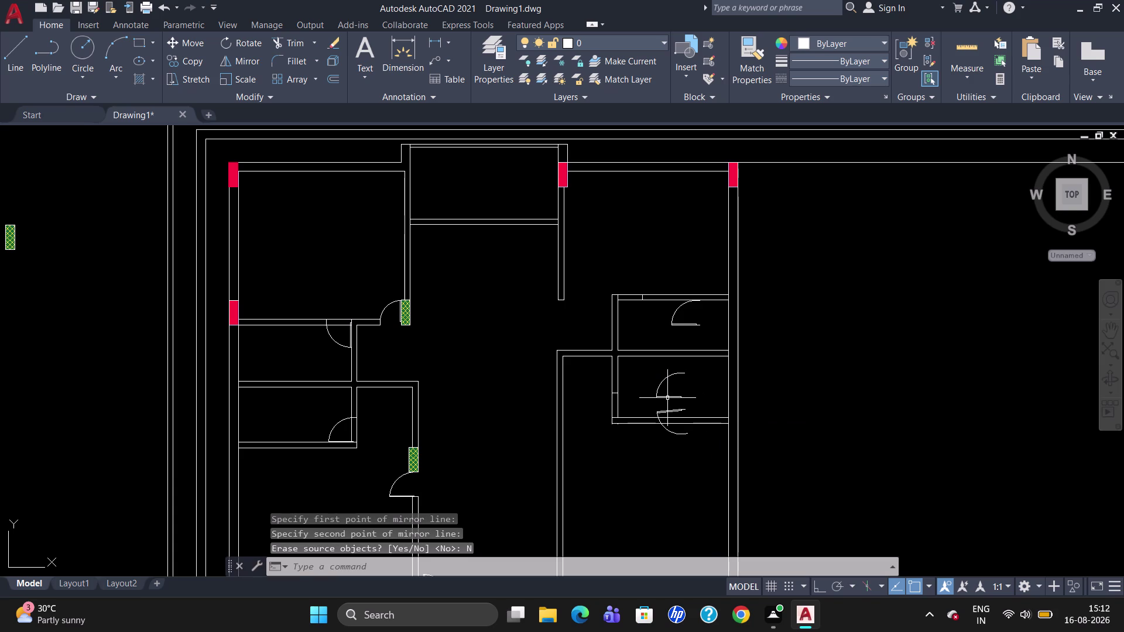
click(668, 397)
Rotate the selected door 90° about its pivot with RO.
text(RO)
key(Return)
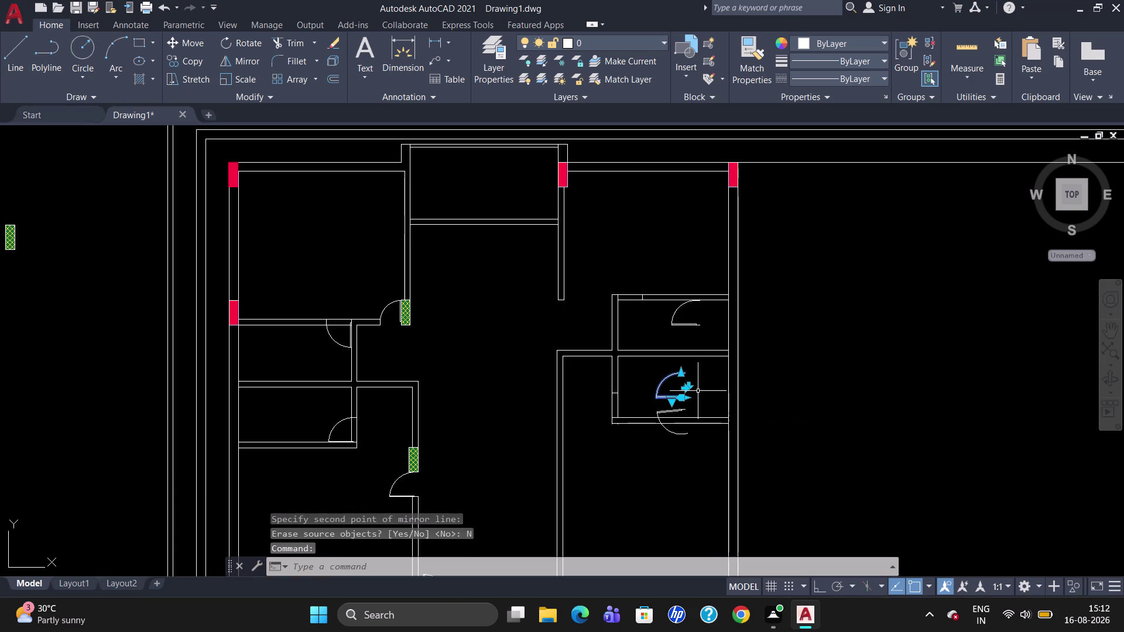
click(655, 398)
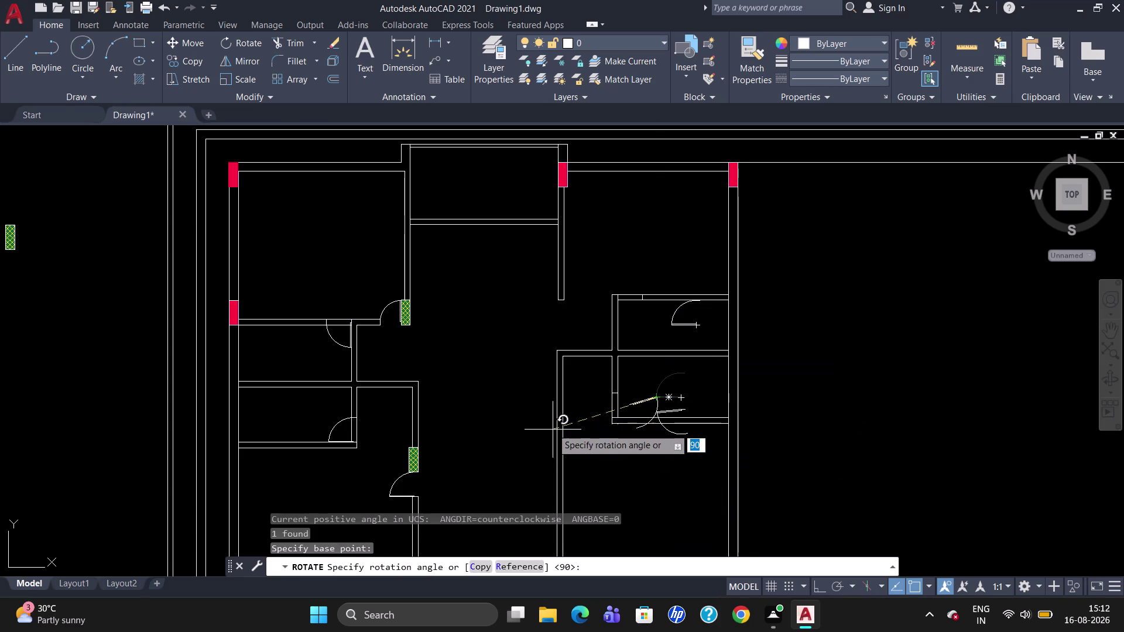
click(557, 401)
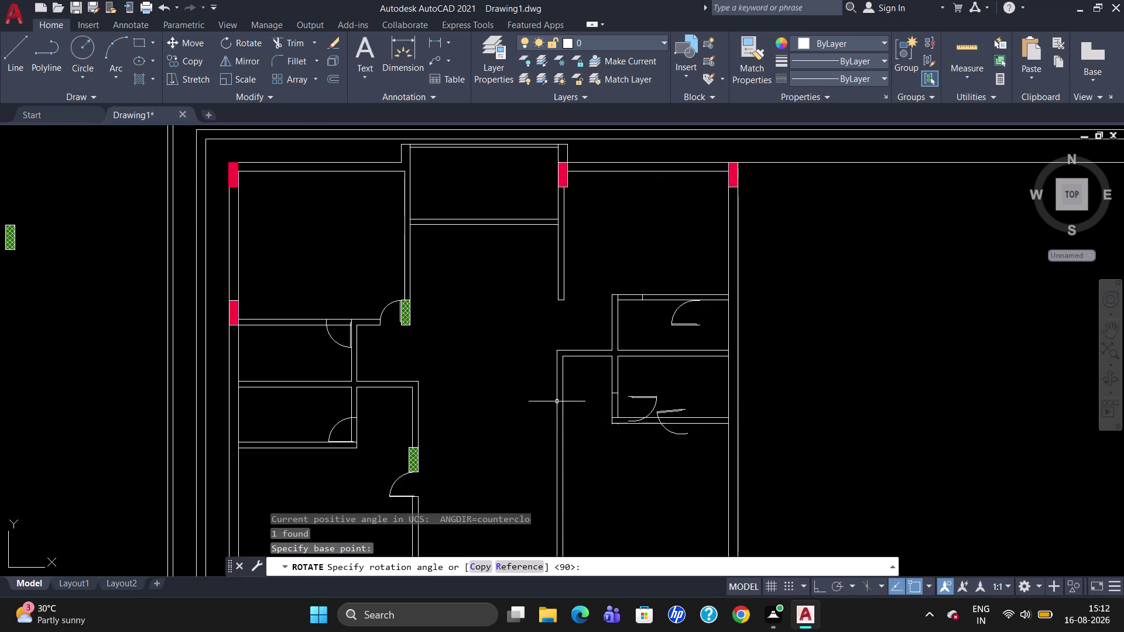
Move the rotated door into the wall opening and delete the leftover door on the right.
click(646, 397)
scroll(up, 3)
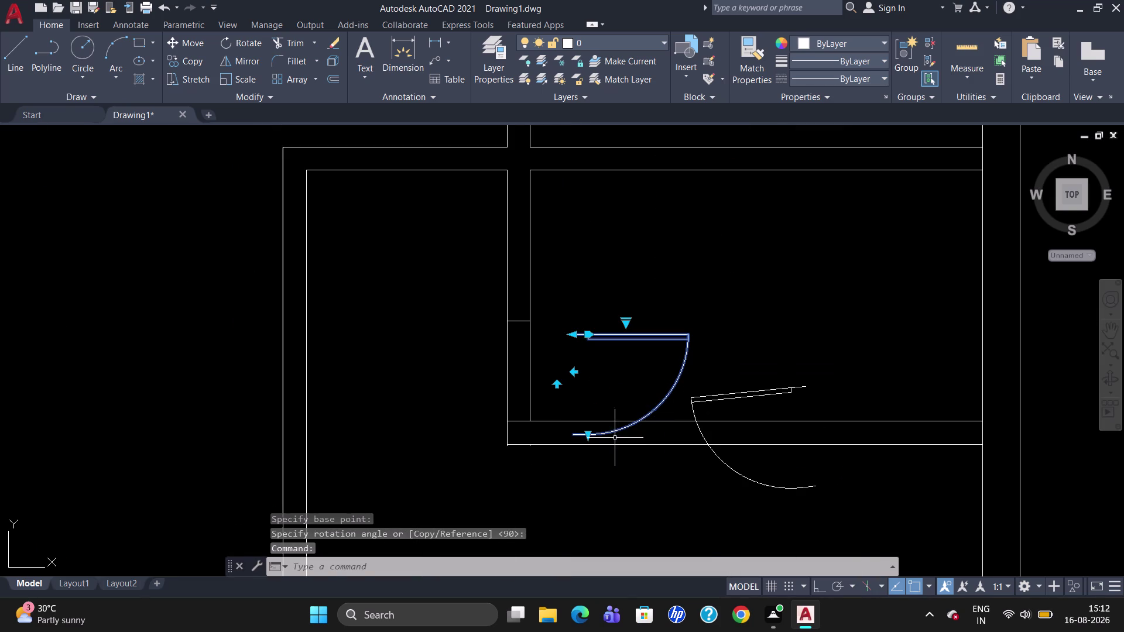
key(m)
key(Return)
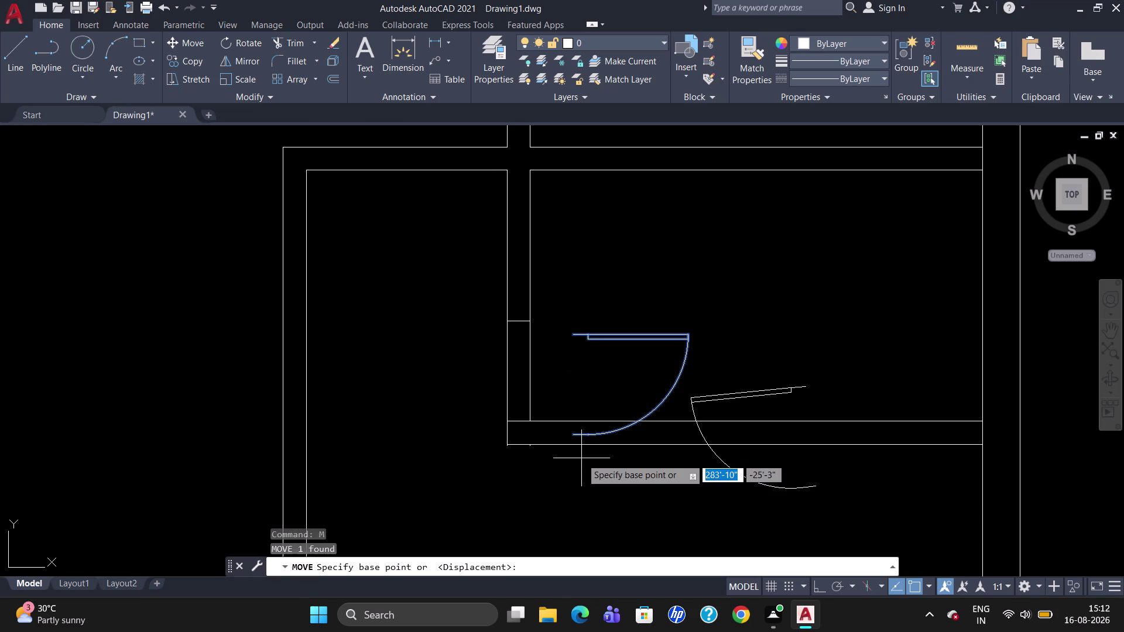
right_click(582, 458)
click(564, 371)
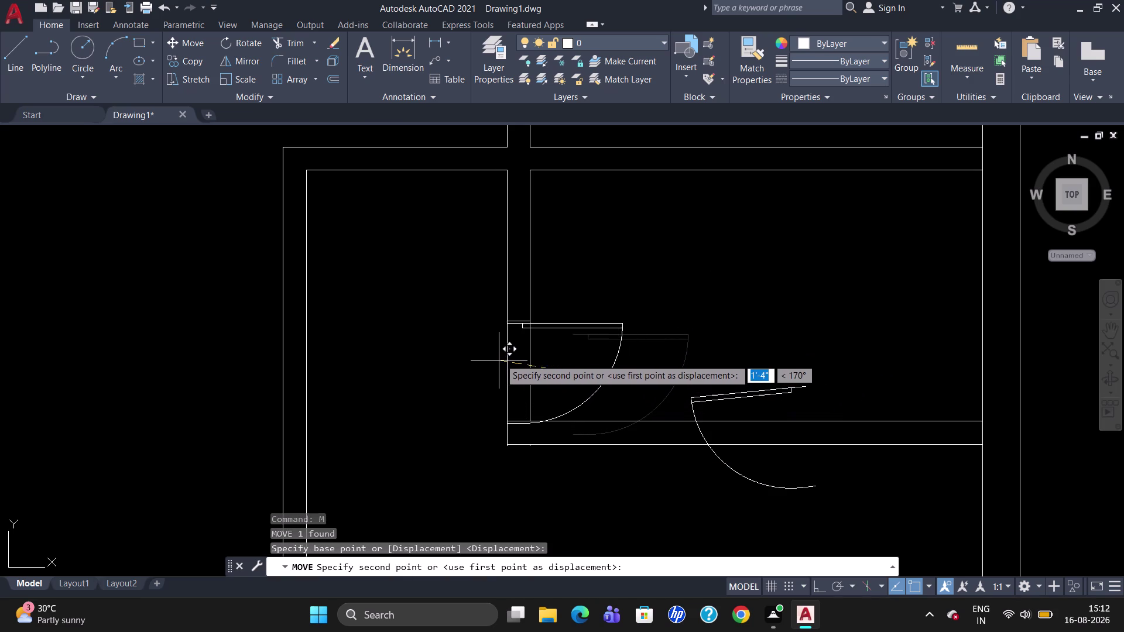
click(499, 358)
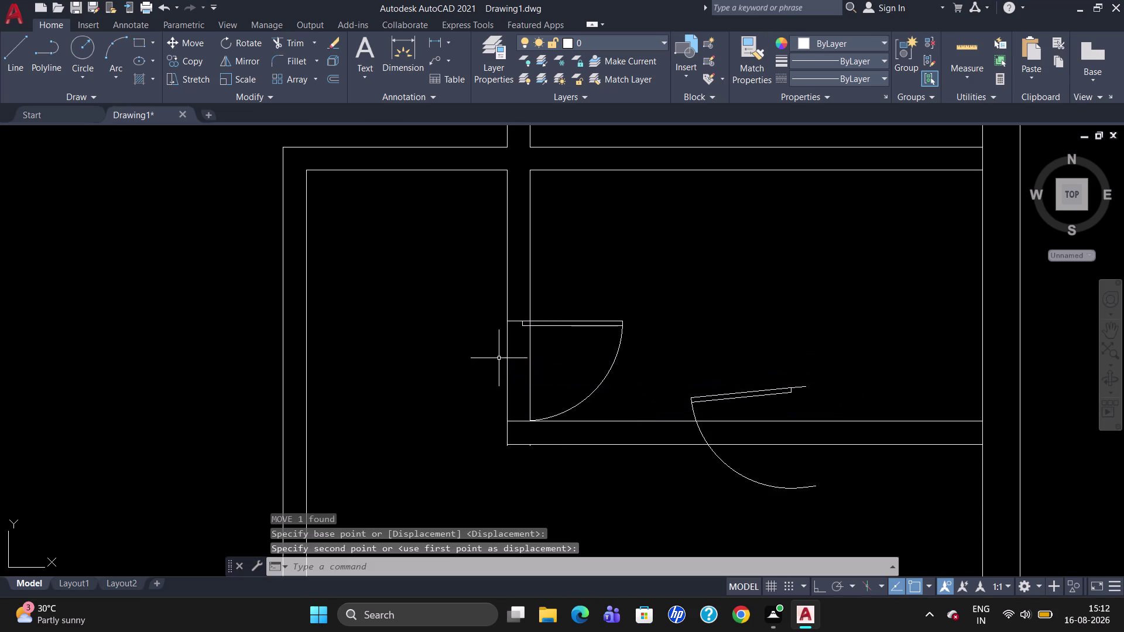
click(727, 395)
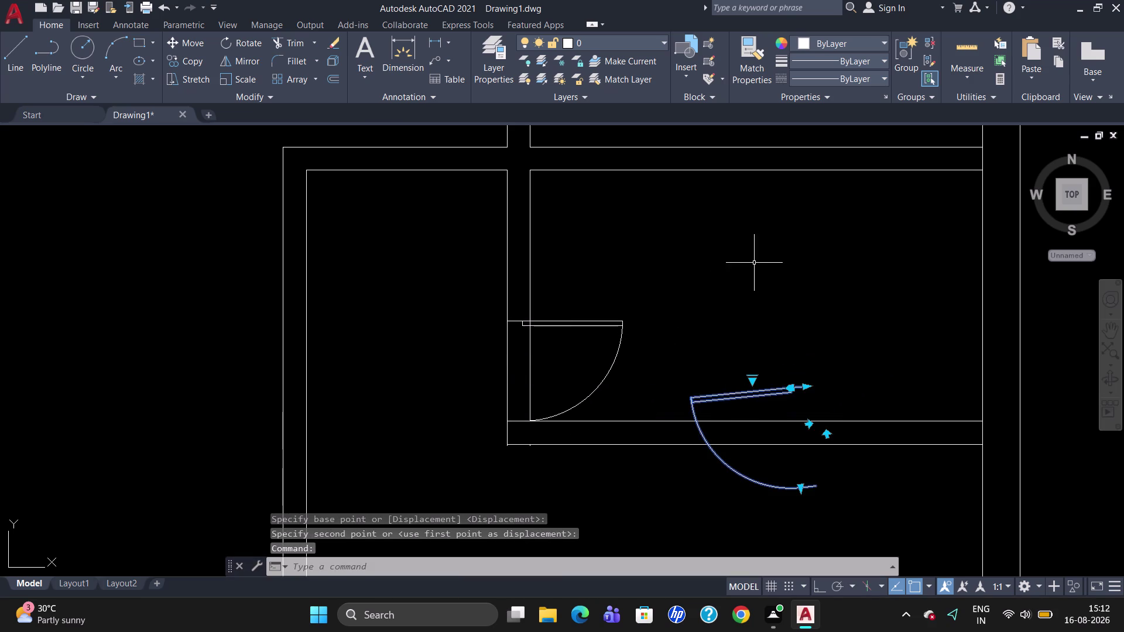
key(Delete)
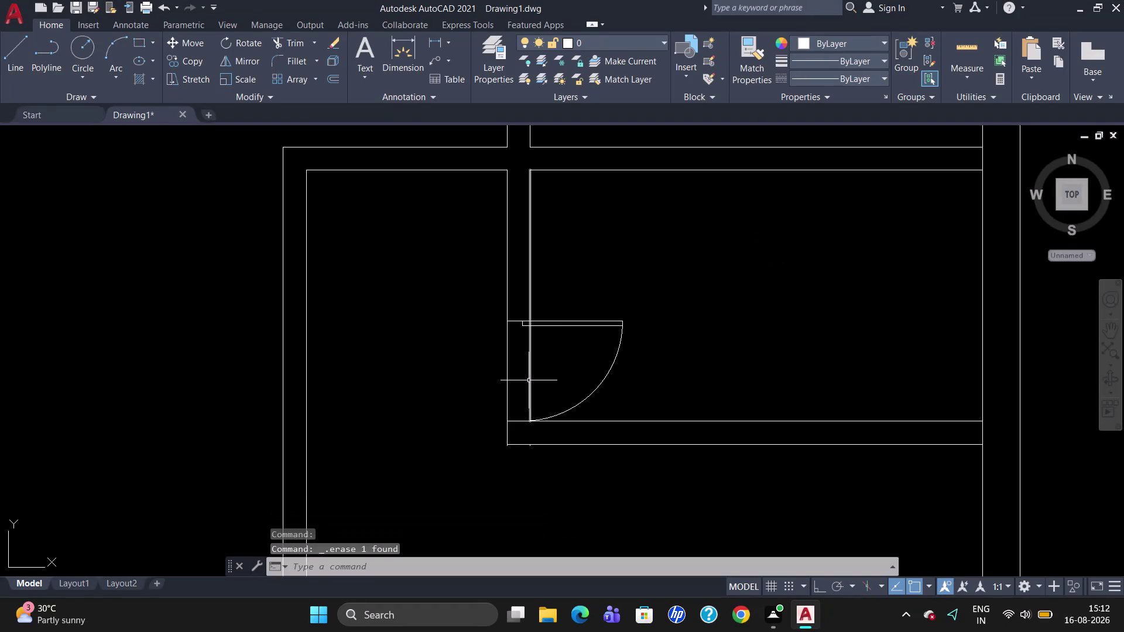
Trim the two wall lines crossing the doorway.
key(t)
key(r)
key(Return)
key(Return)
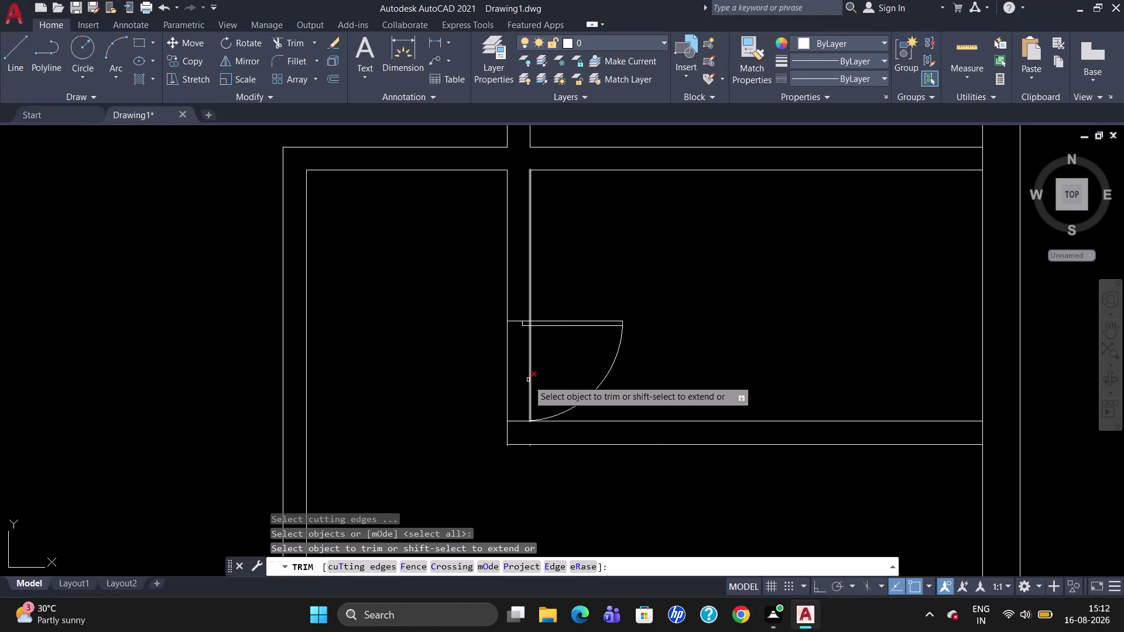
click(529, 377)
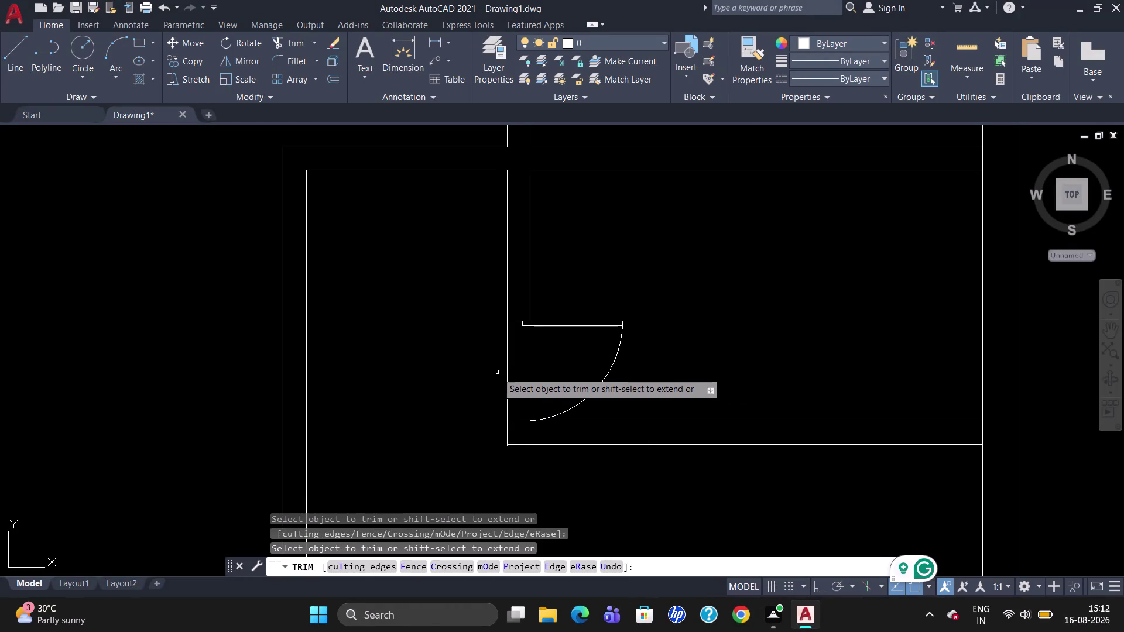
click(505, 372)
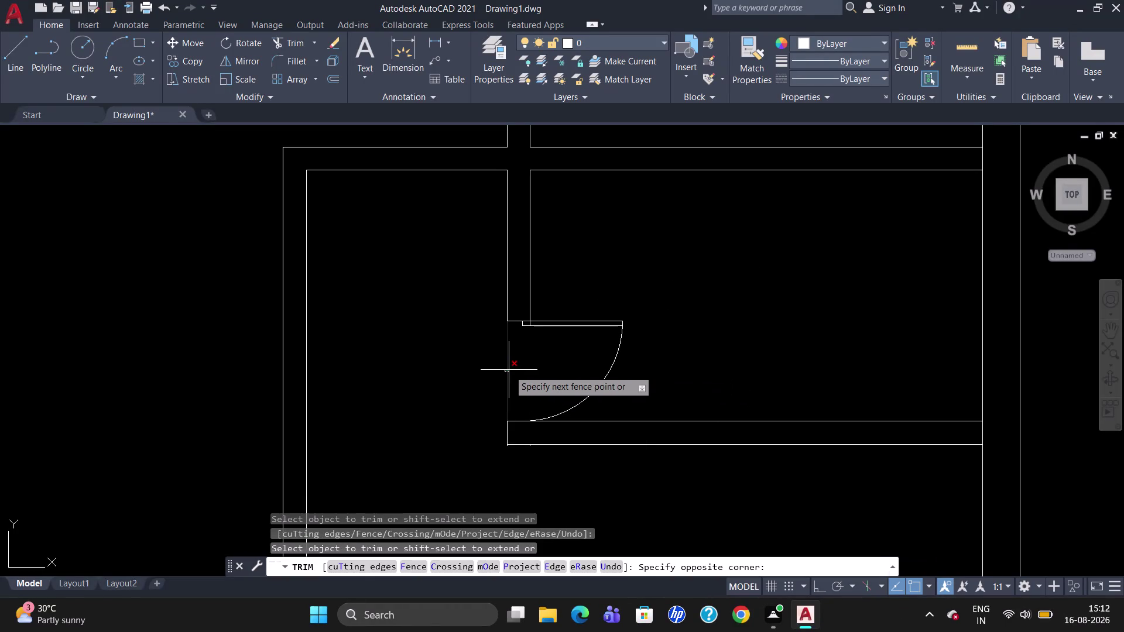
click(509, 370)
key(Escape)
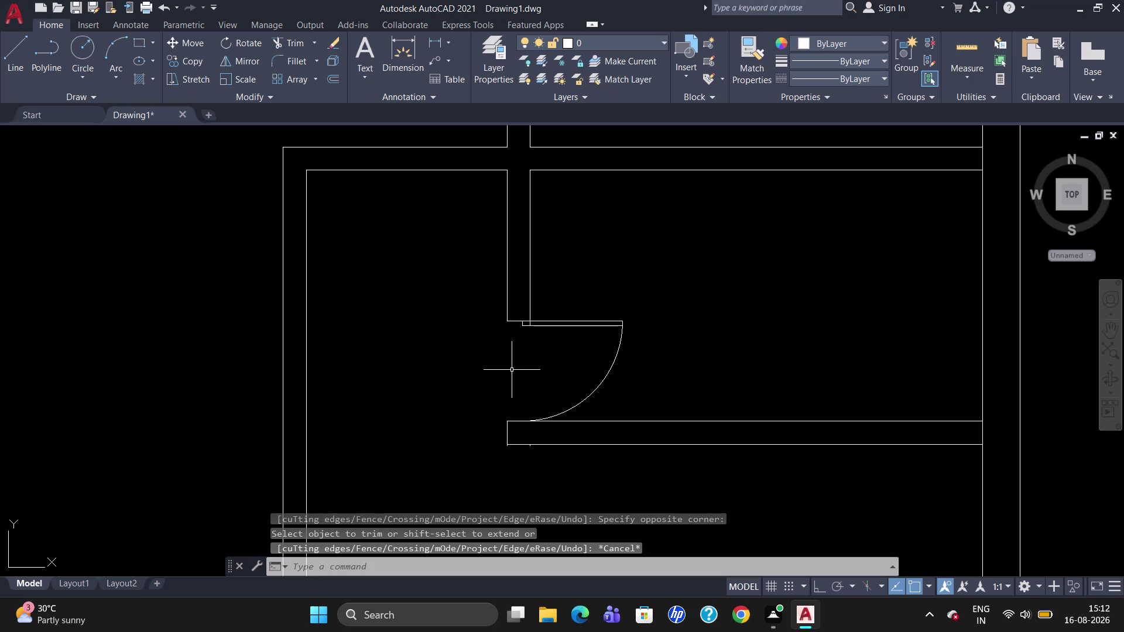
scroll(down, 3)
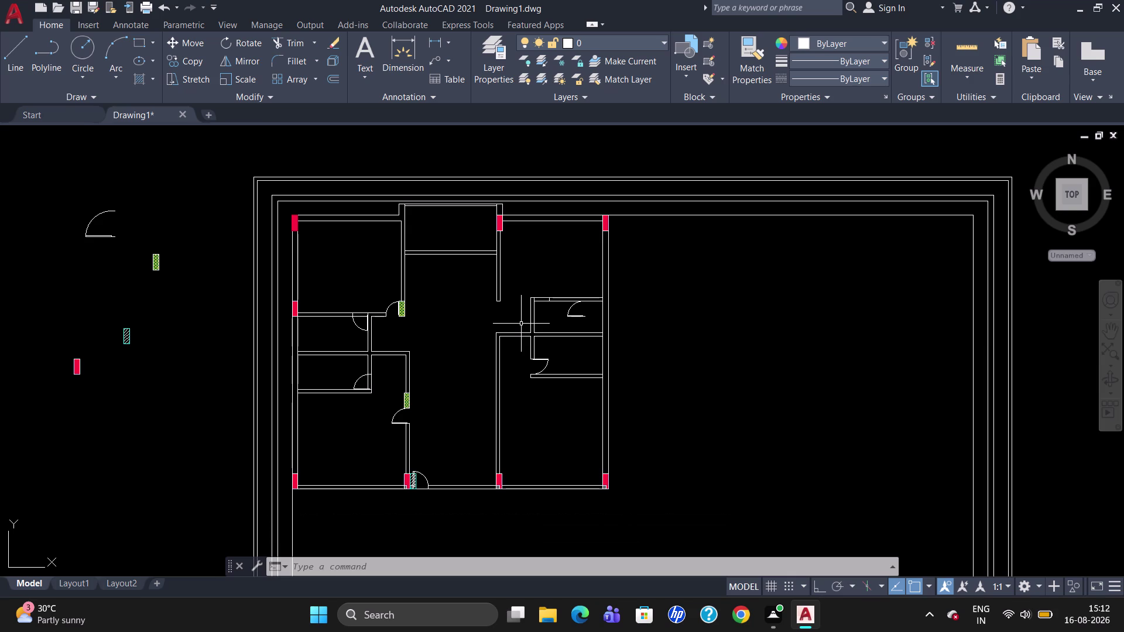
Mirror the lower right room's door about a horizontal line, keeping the original.
scroll(up, 3)
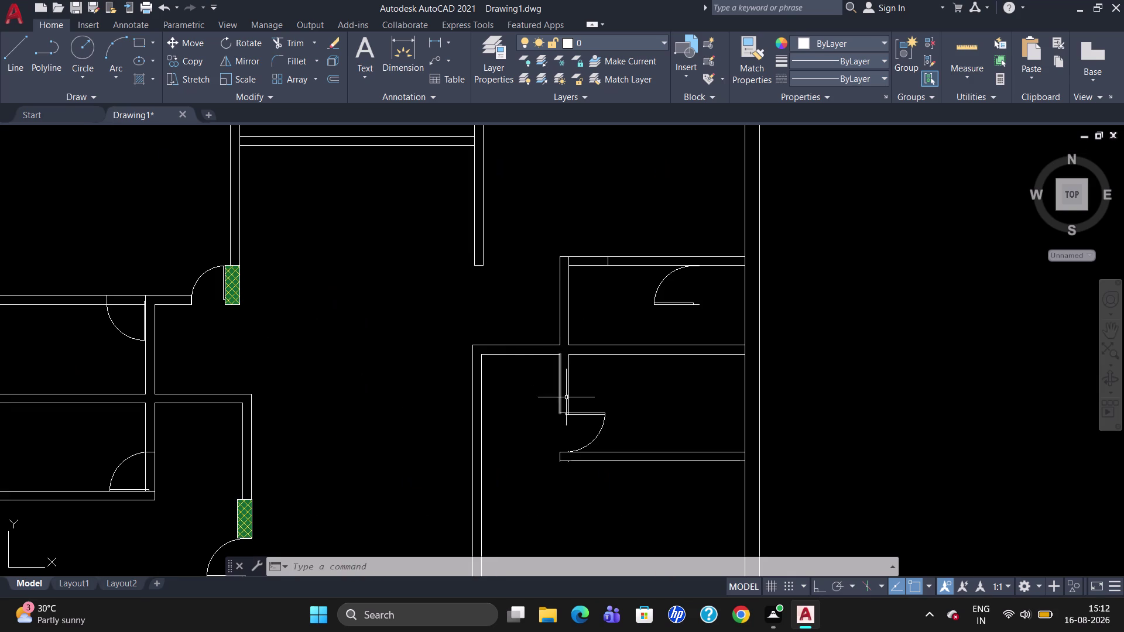
click(582, 412)
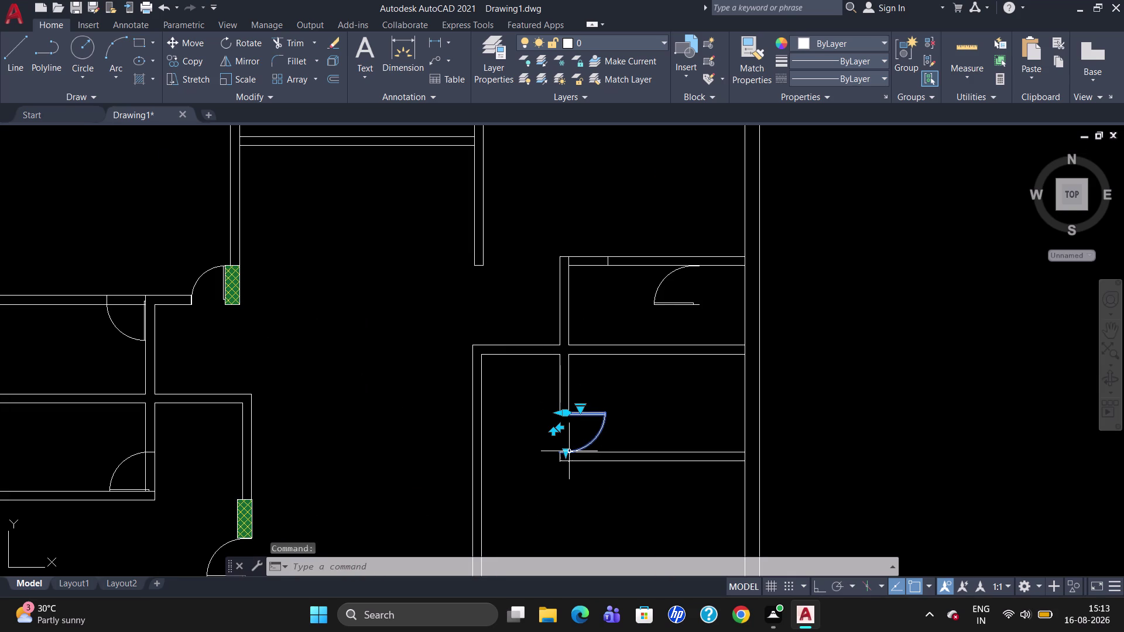
text(MI)
key(Return)
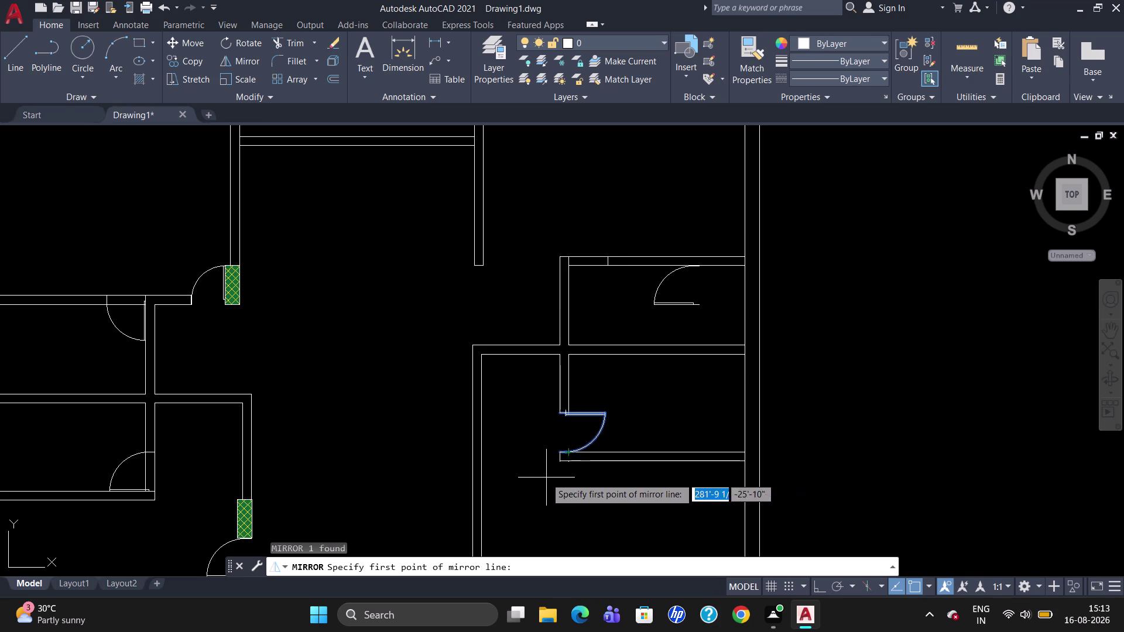
drag(541, 473, 615, 468)
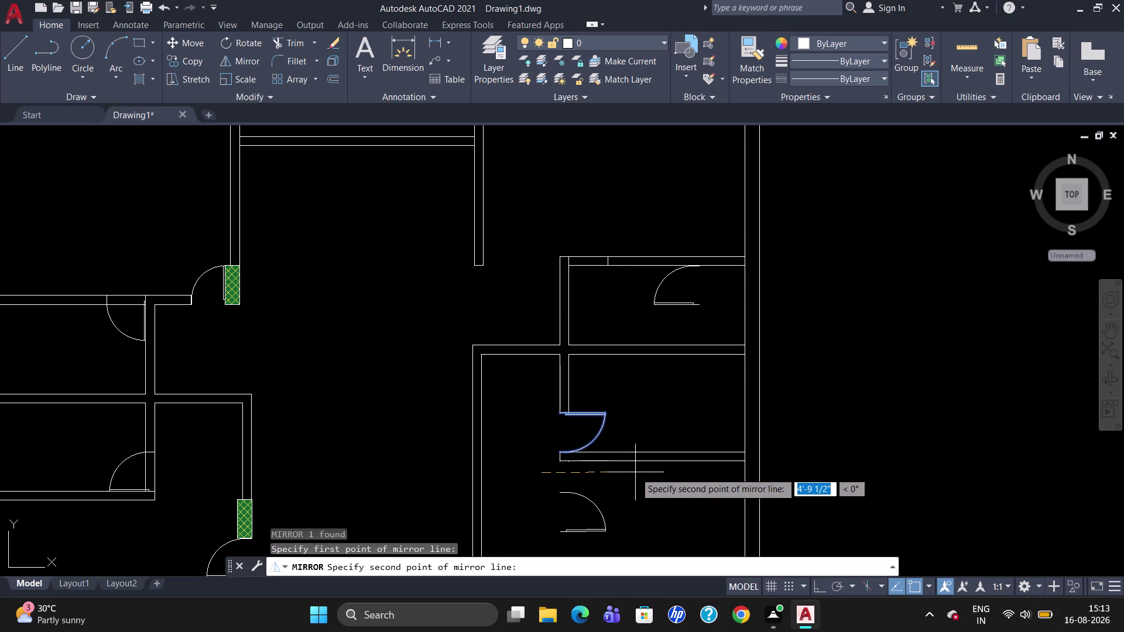
click(638, 472)
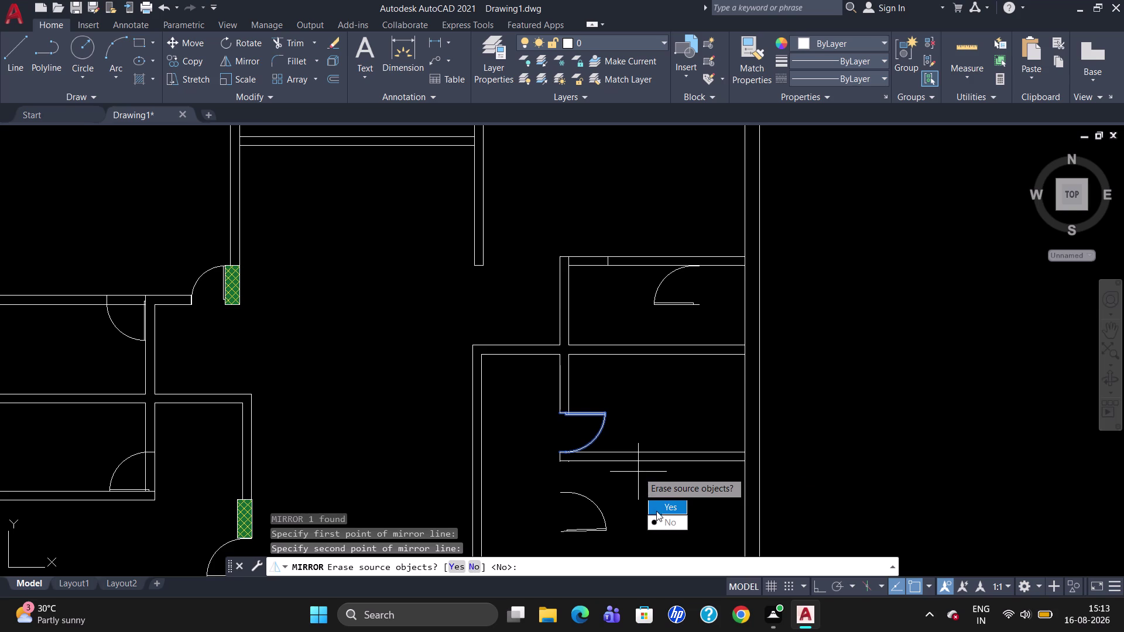
drag(657, 518, 638, 472)
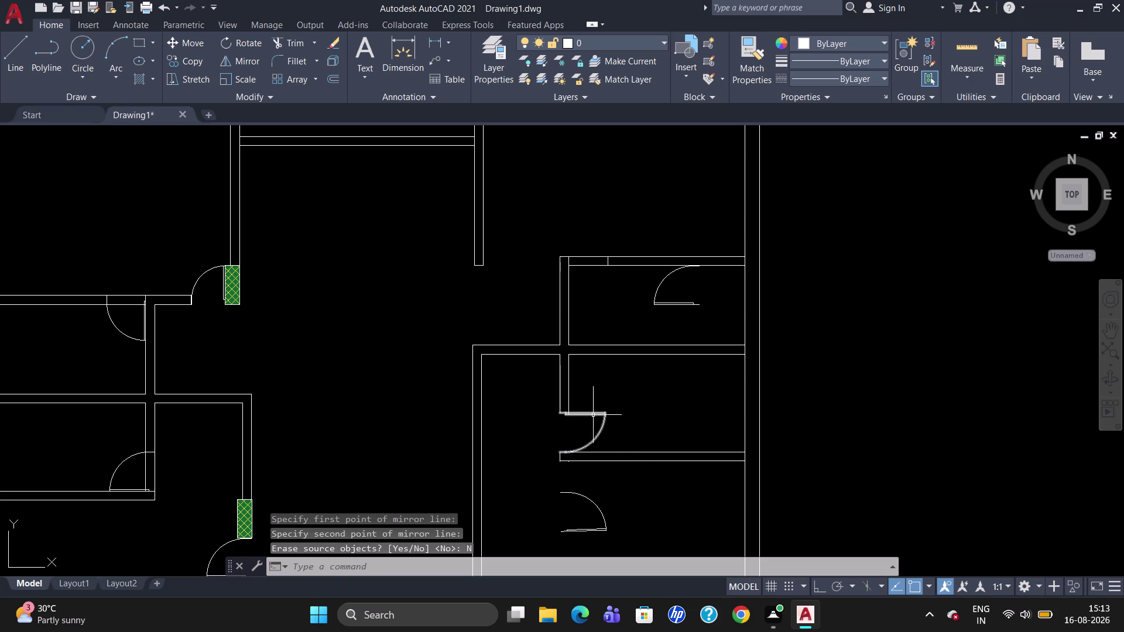
Delete the original door and move the mirrored copy into the wall opening.
click(593, 414)
key(Delete)
key(m)
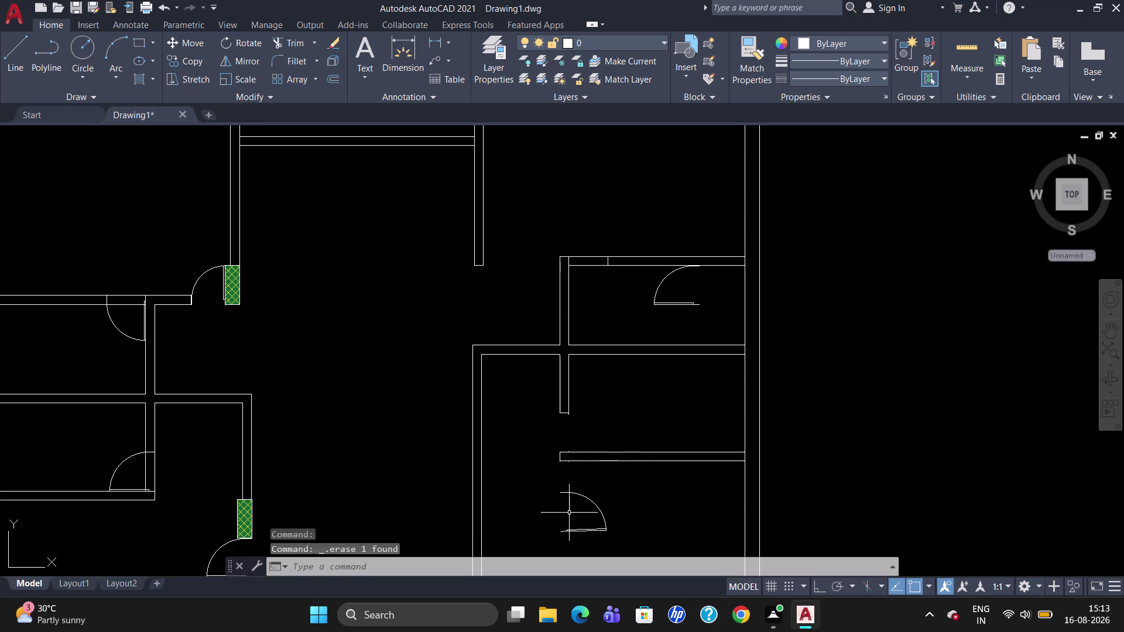
key(Return)
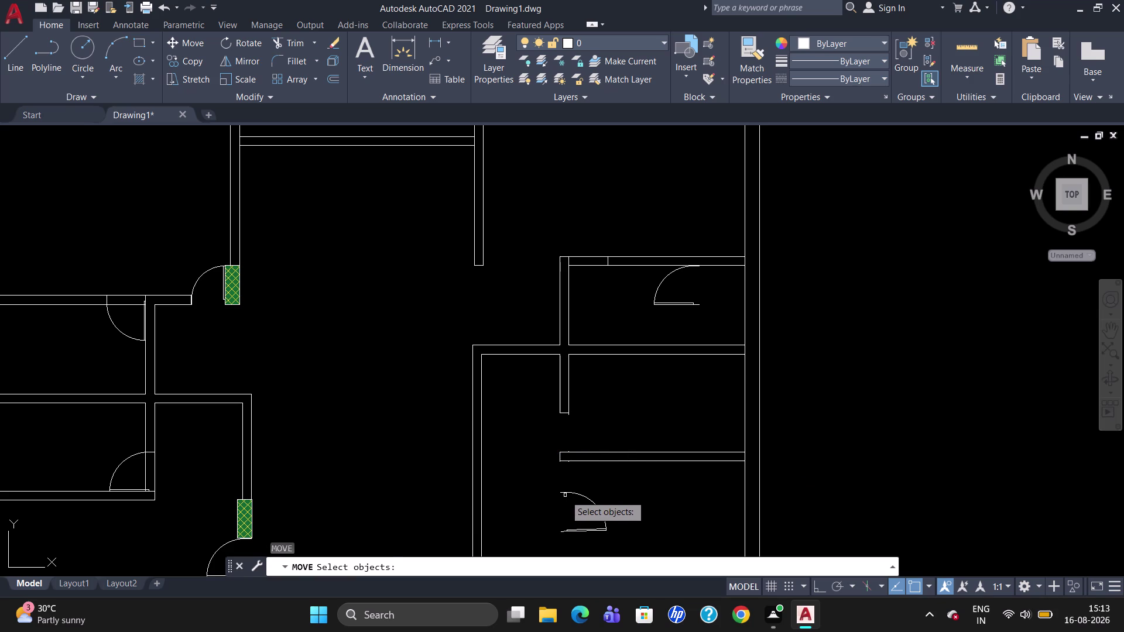
click(566, 493)
key(Return)
click(559, 495)
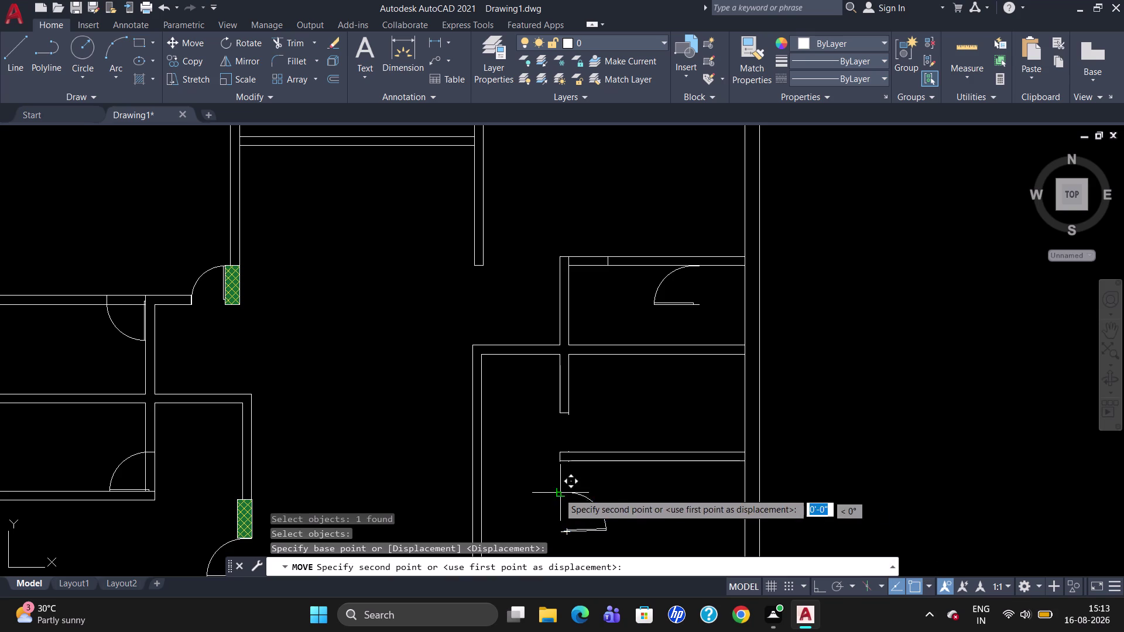
scroll(up, 3)
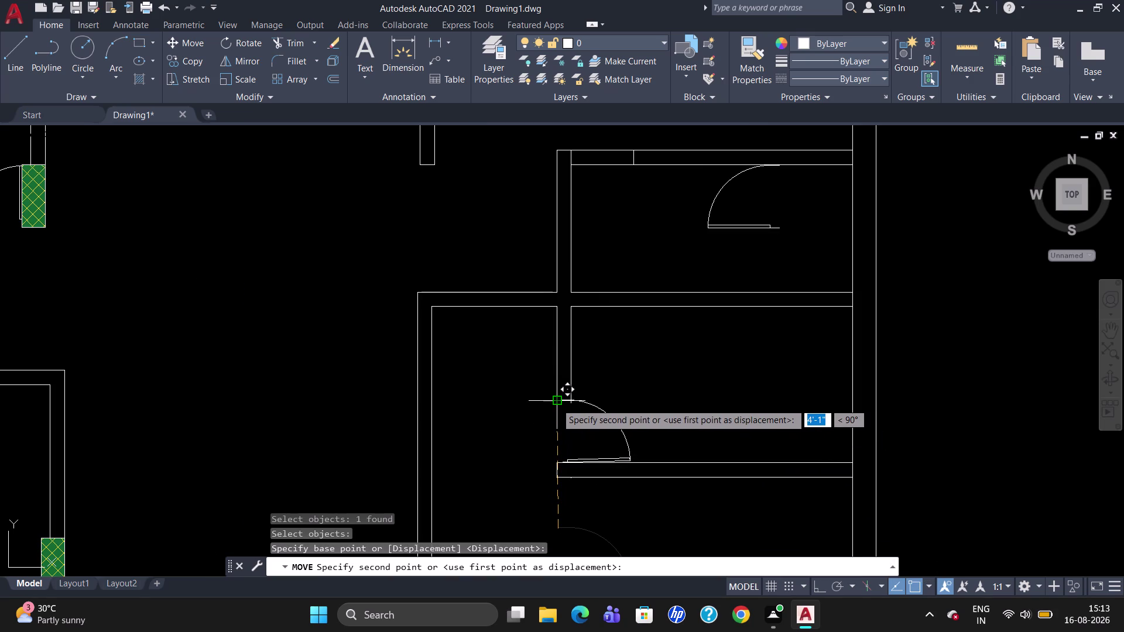
click(556, 402)
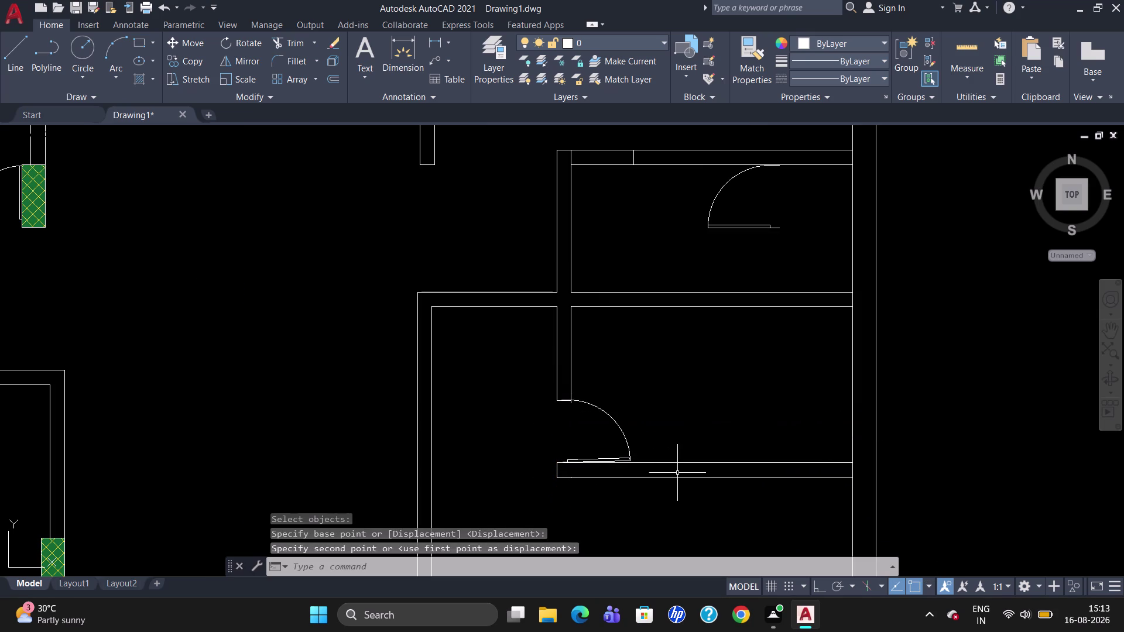
click(595, 407)
key(Escape)
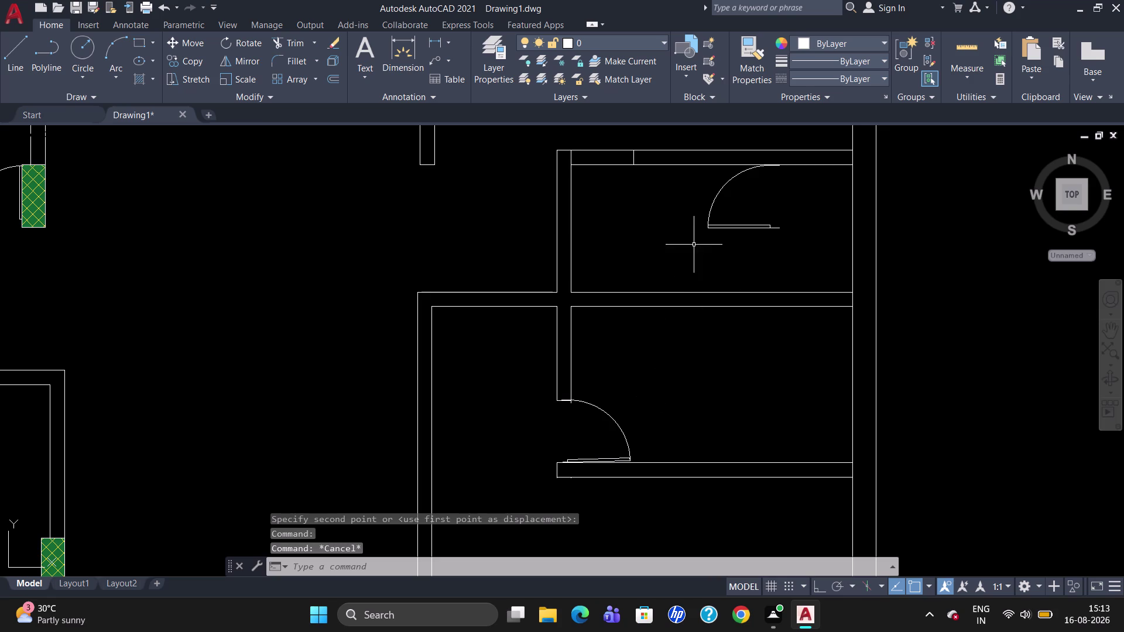
click(709, 228)
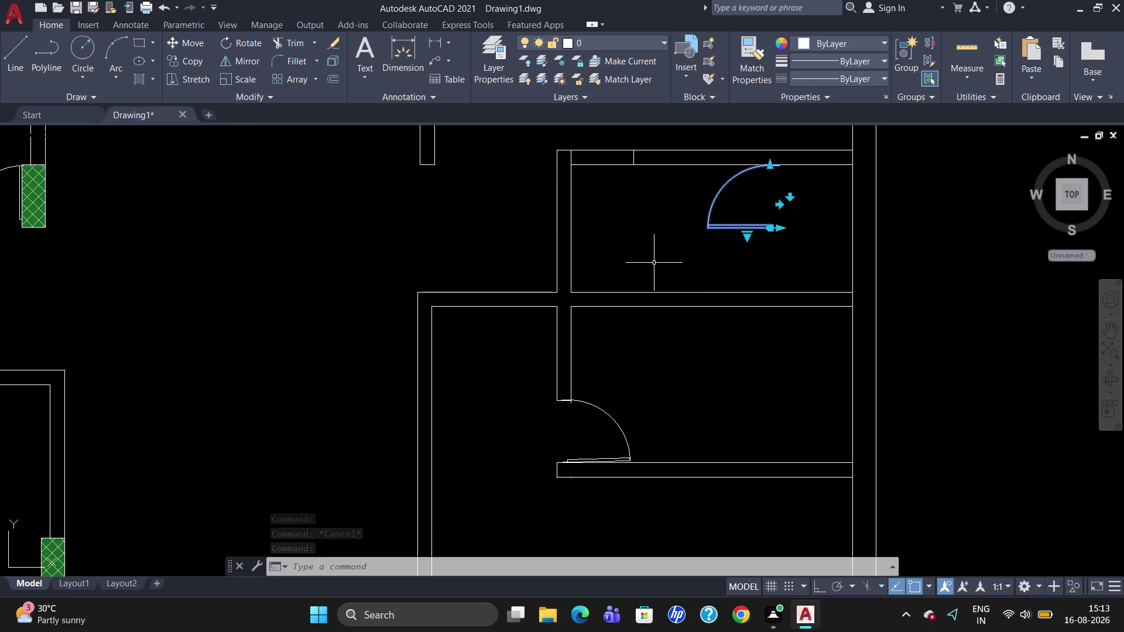
Rotate the upper right door, then mirror it about a vertical line, erasing the source.
text(RO)
key(Return)
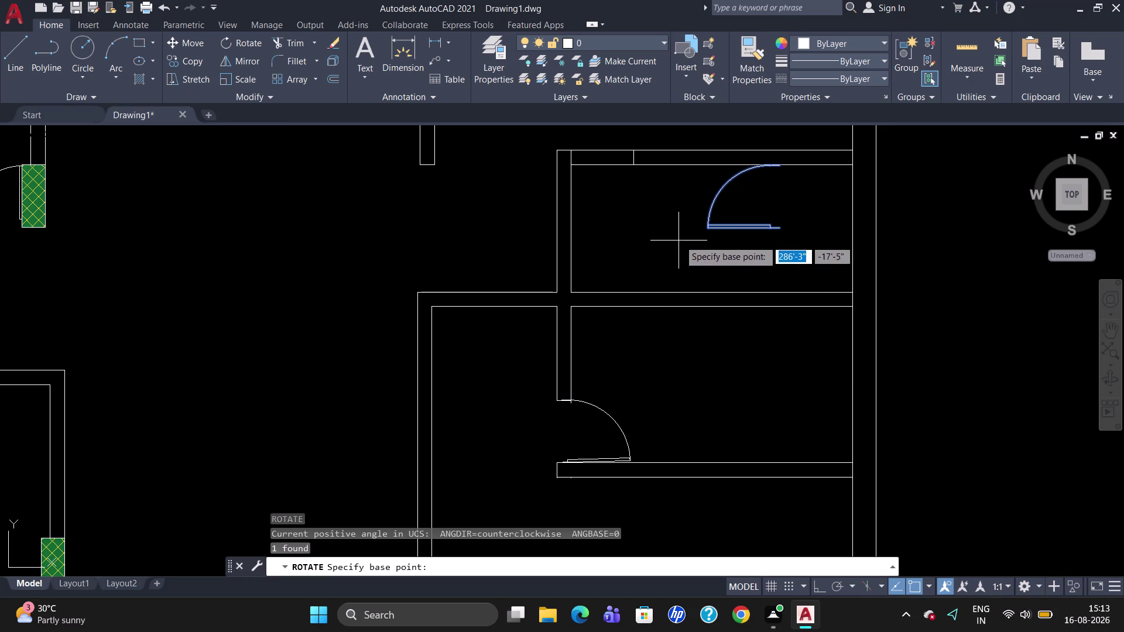
click(706, 228)
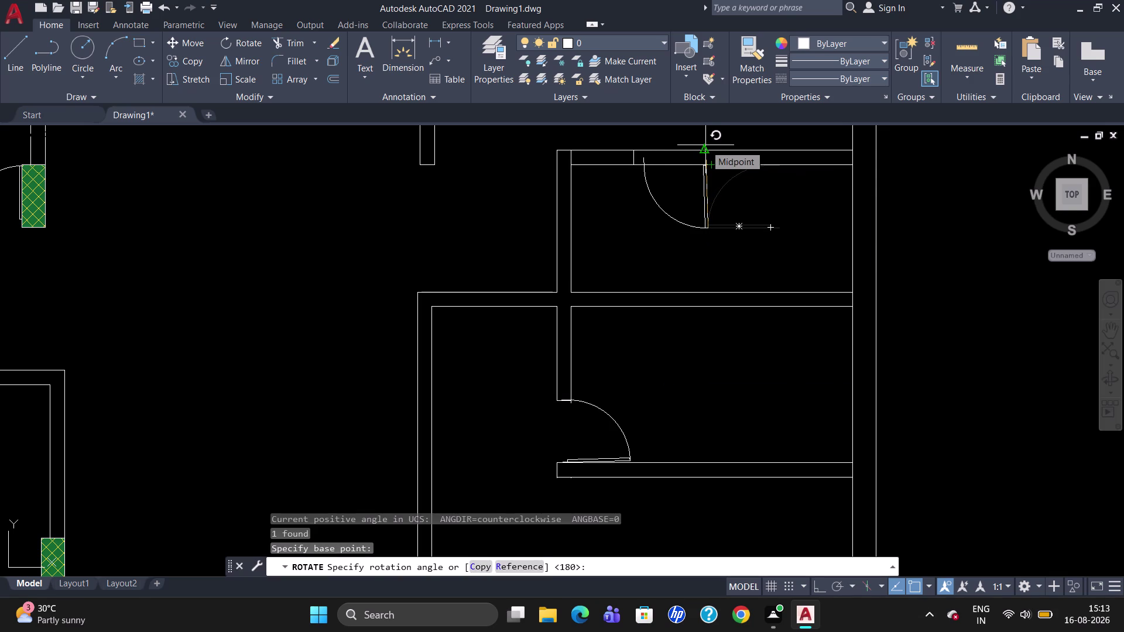
click(706, 145)
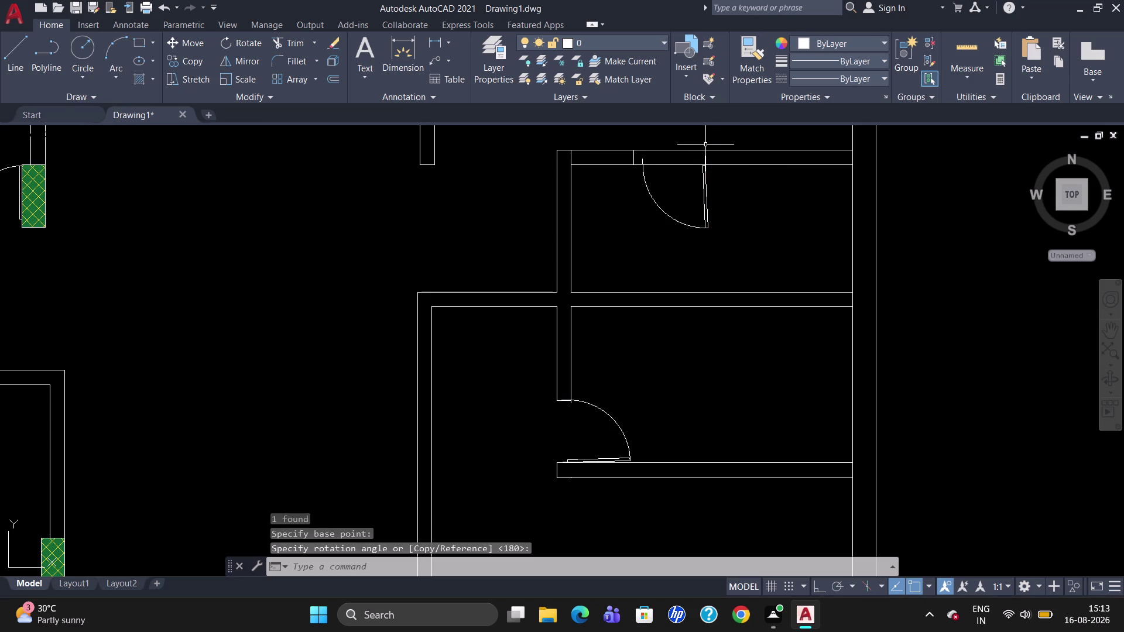
text(MI)
key(Return)
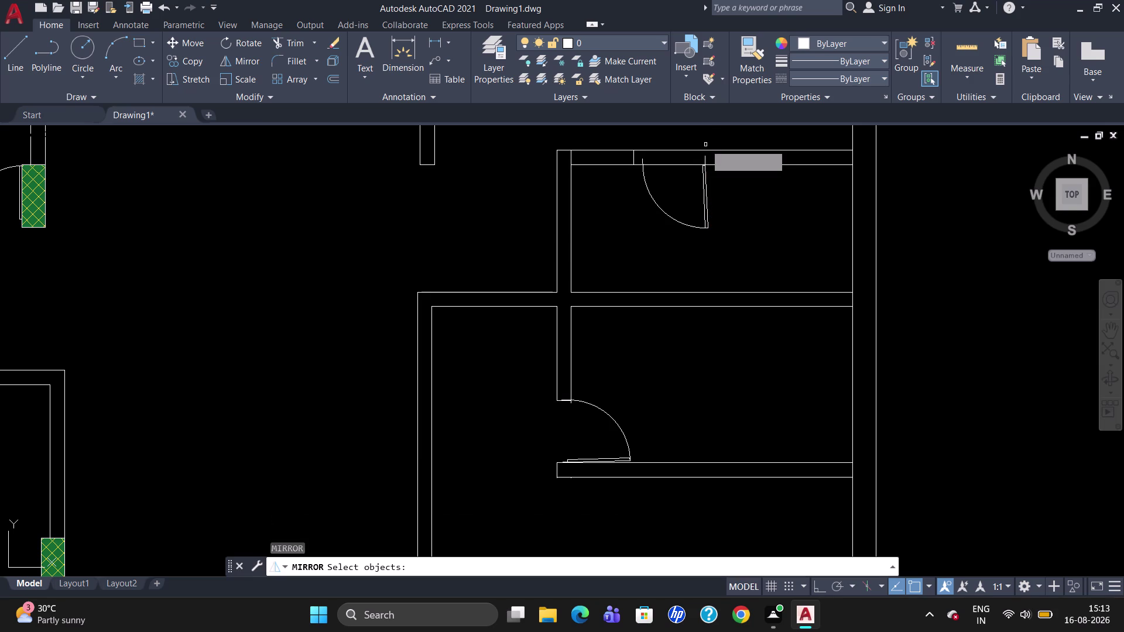
click(704, 197)
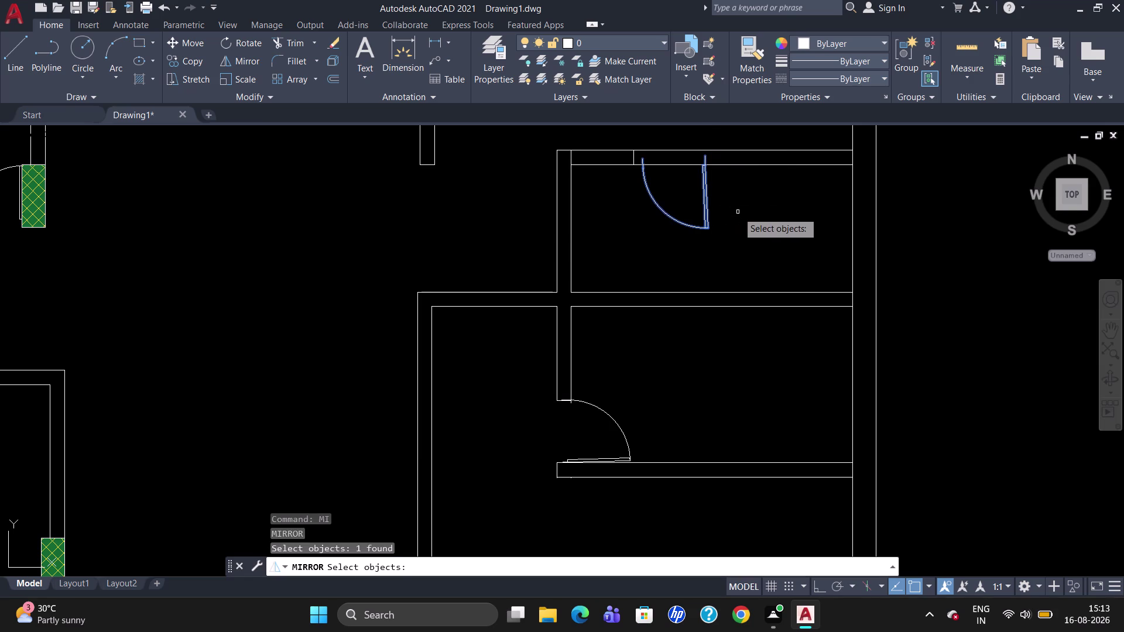
key(Return)
drag(734, 139, 746, 184)
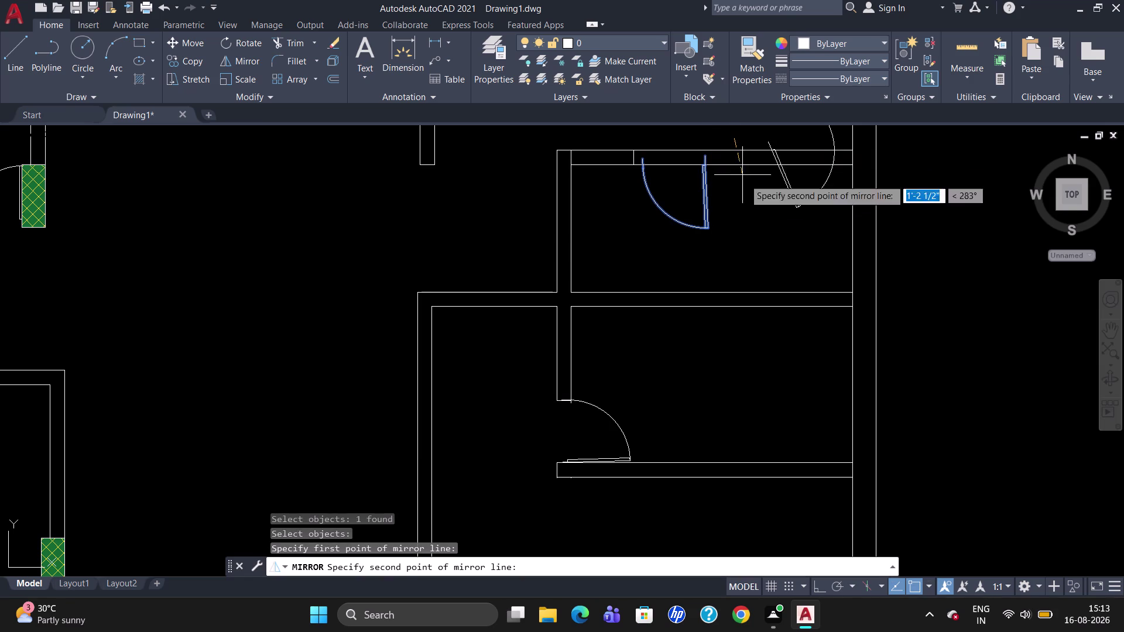
drag(745, 184, 740, 270)
click(739, 270)
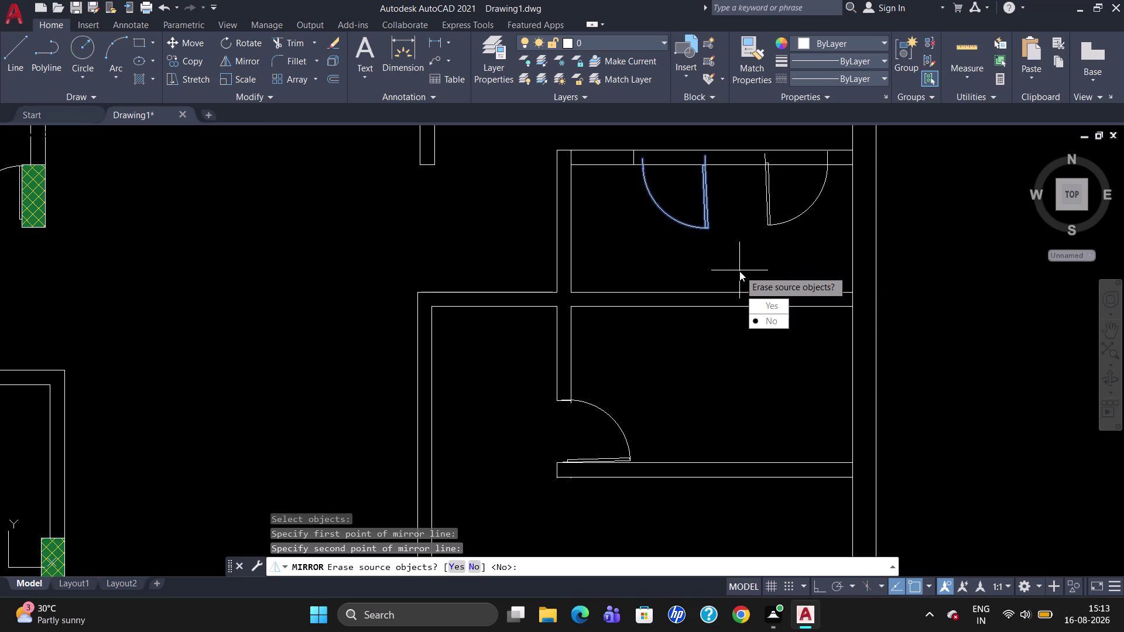
drag(762, 302, 739, 270)
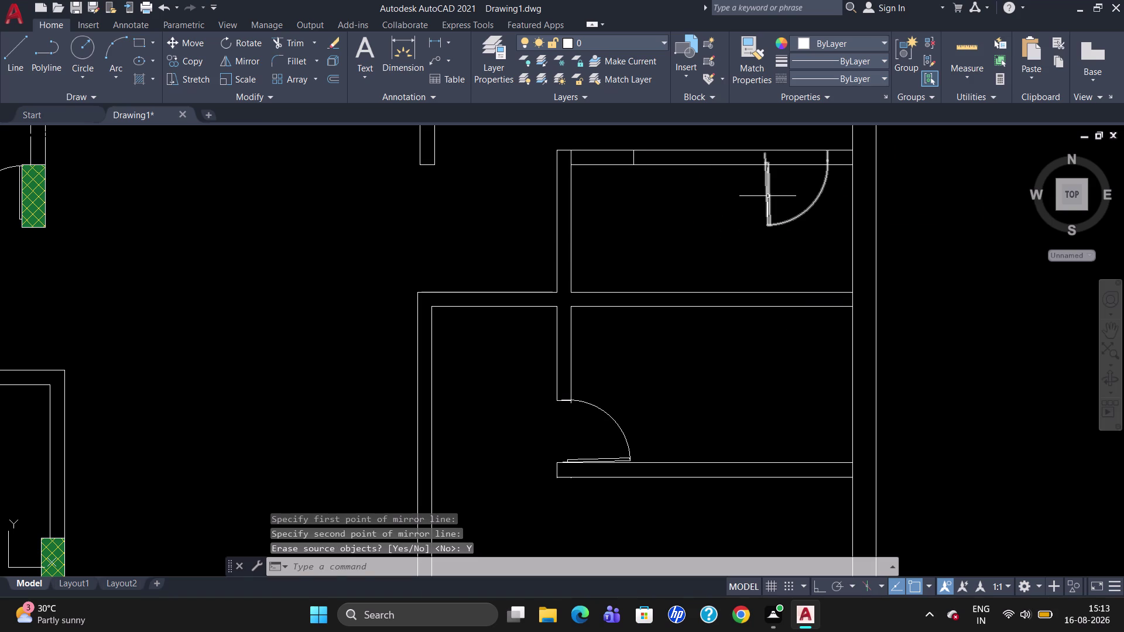
Move the flipped door by its corner to the small upper room's opening corner.
click(769, 196)
key(m)
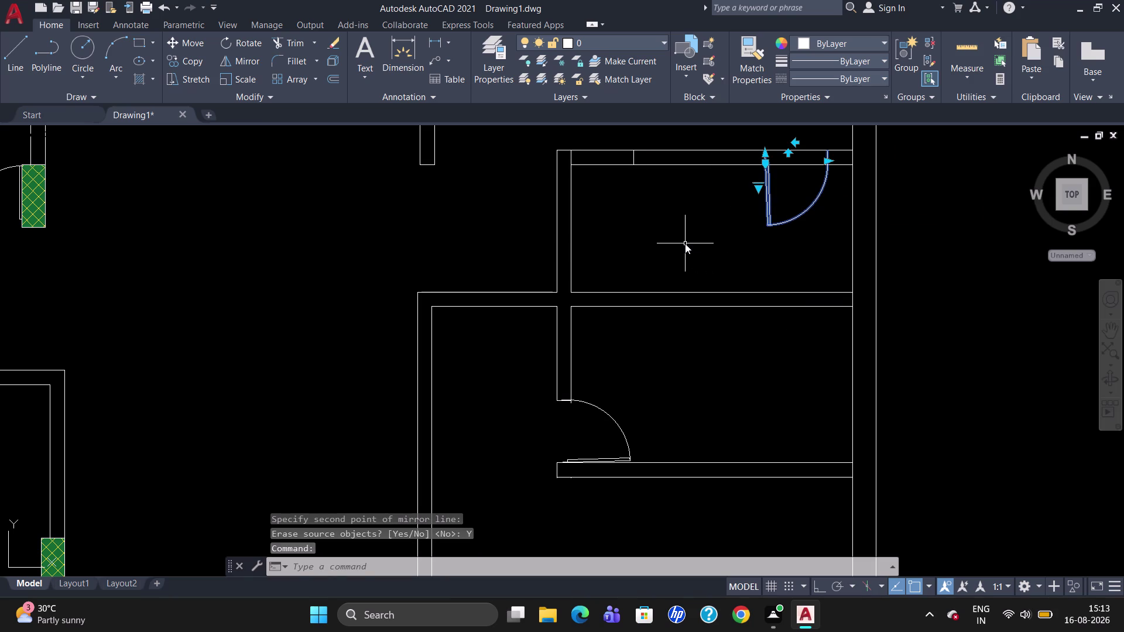
key(Return)
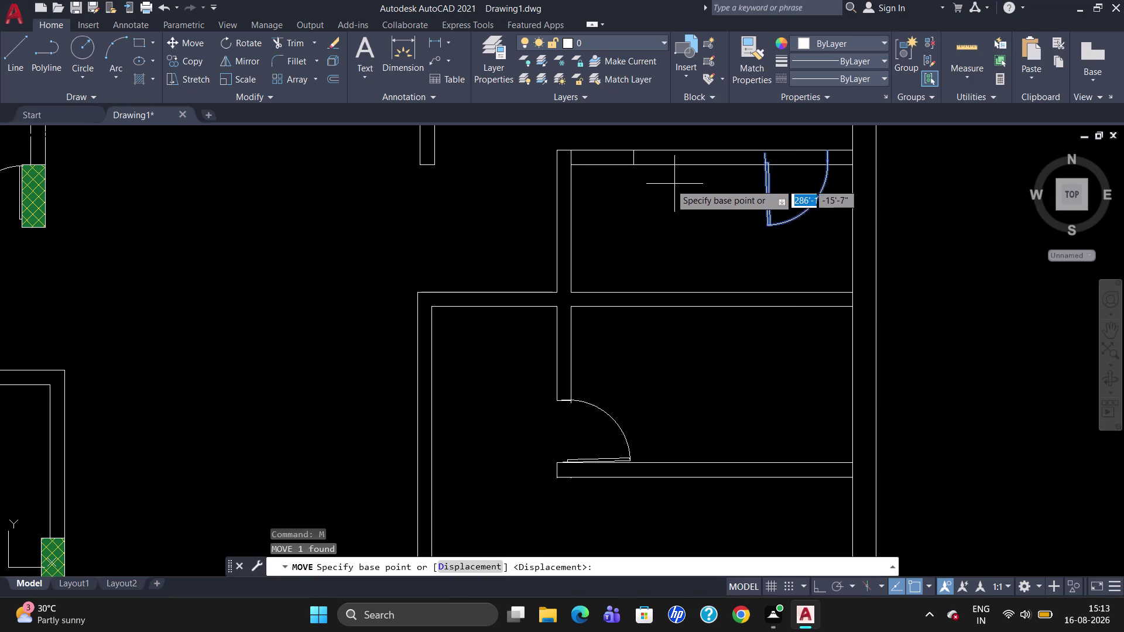
scroll(up, 3)
click(762, 152)
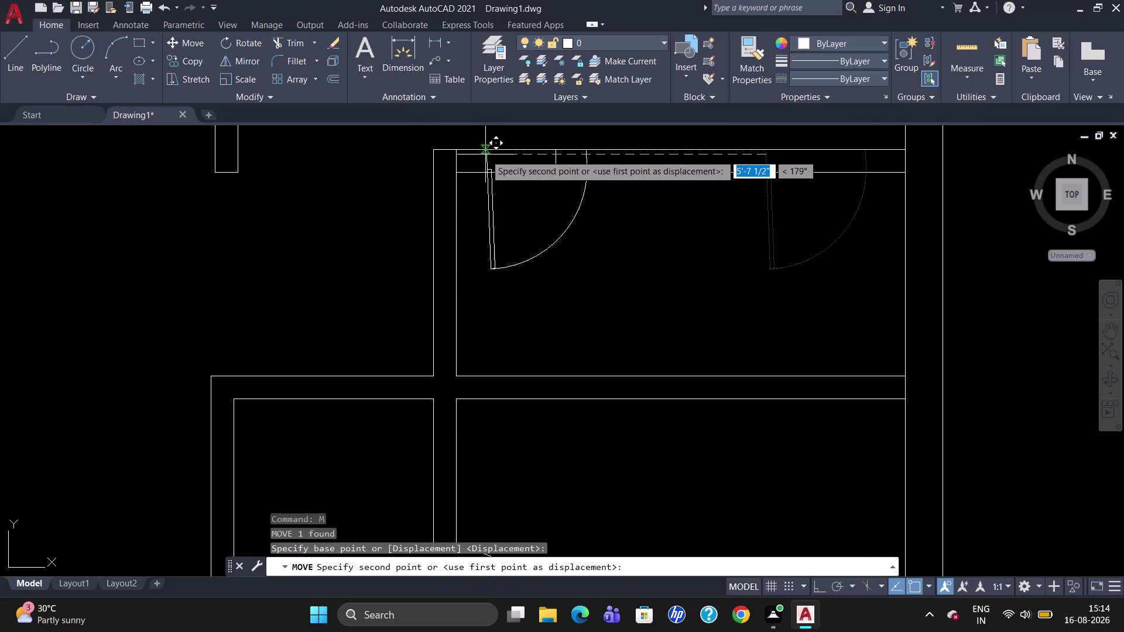
scroll(up, 3)
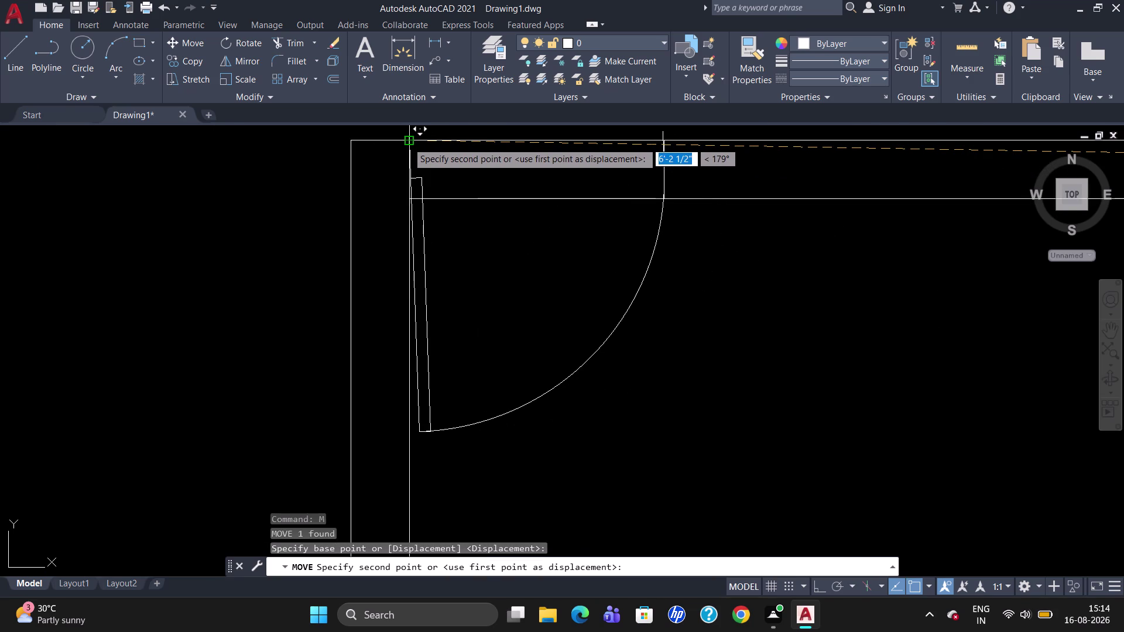
click(410, 140)
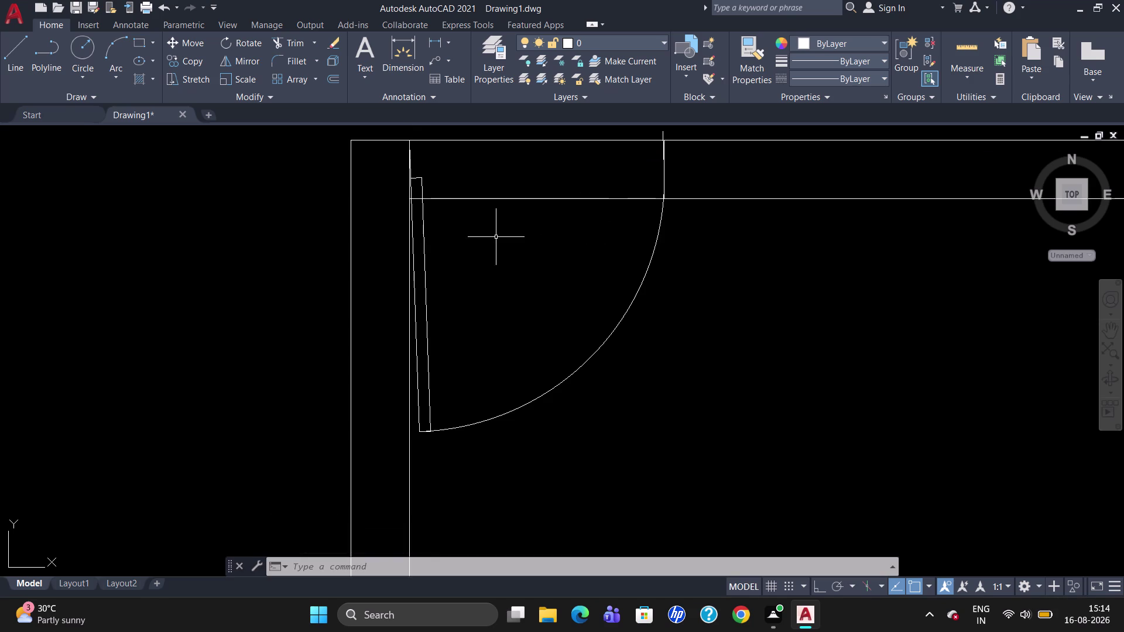
Delete the repositioned door swing from the opening.
click(409, 174)
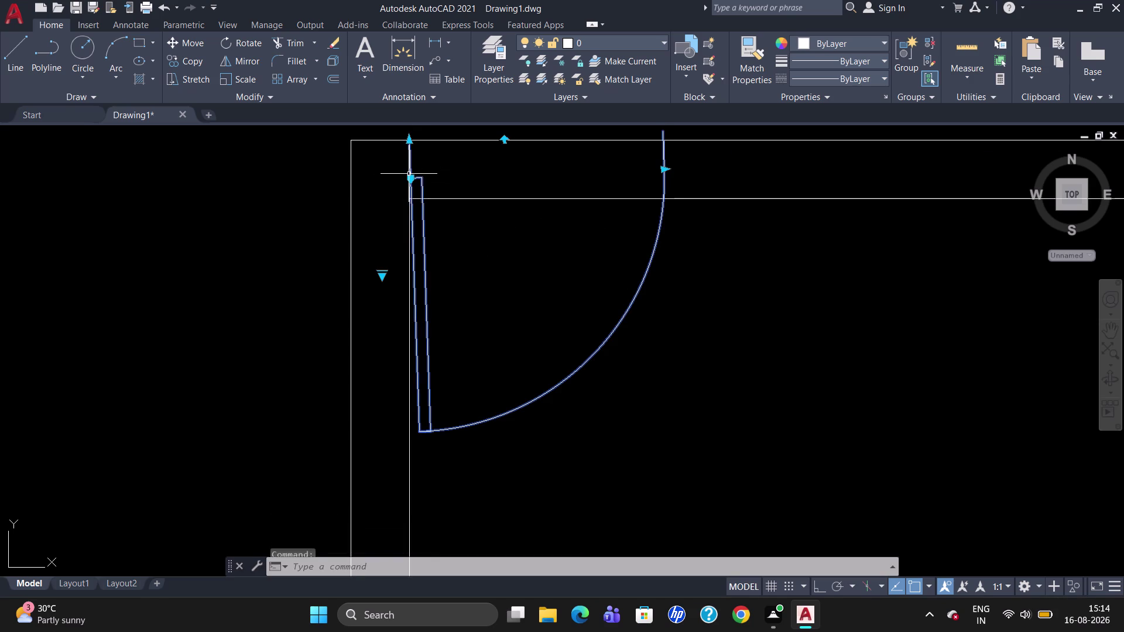
key(Delete)
scroll(down, 3)
scroll(down, 3)
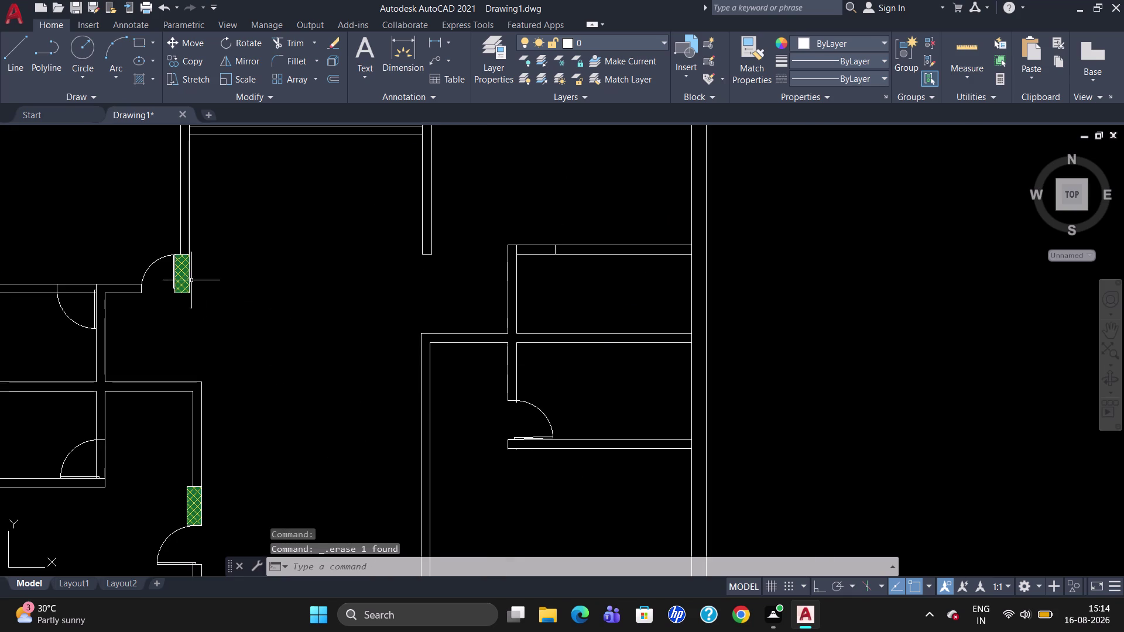
click(157, 262)
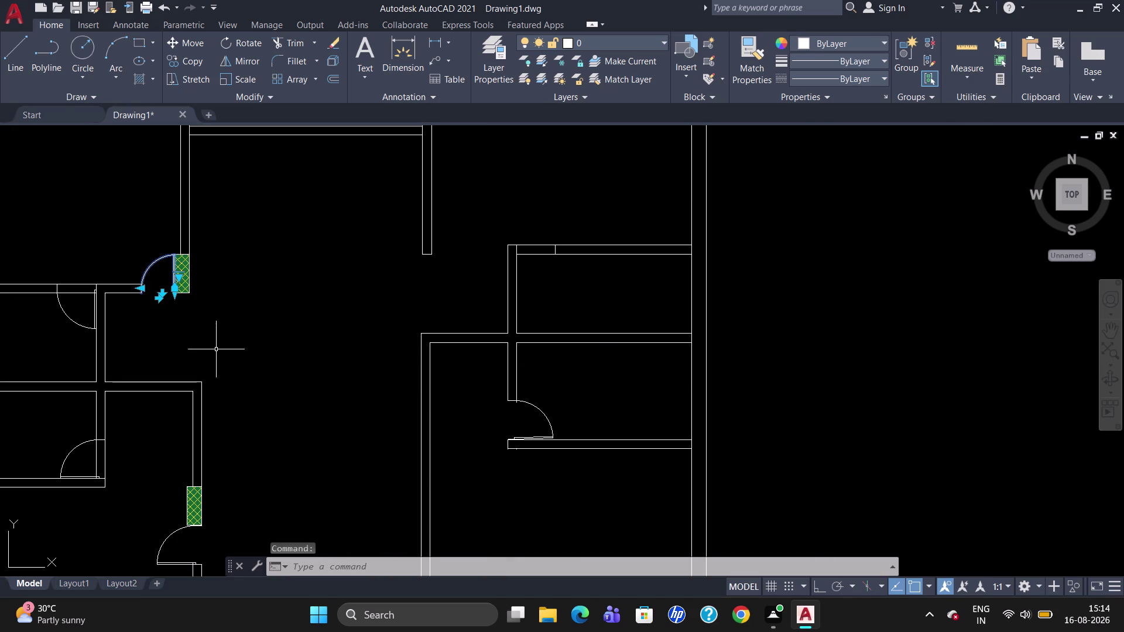
Copy the door beside the green column to the upper wall gap.
text(CO)
key(Return)
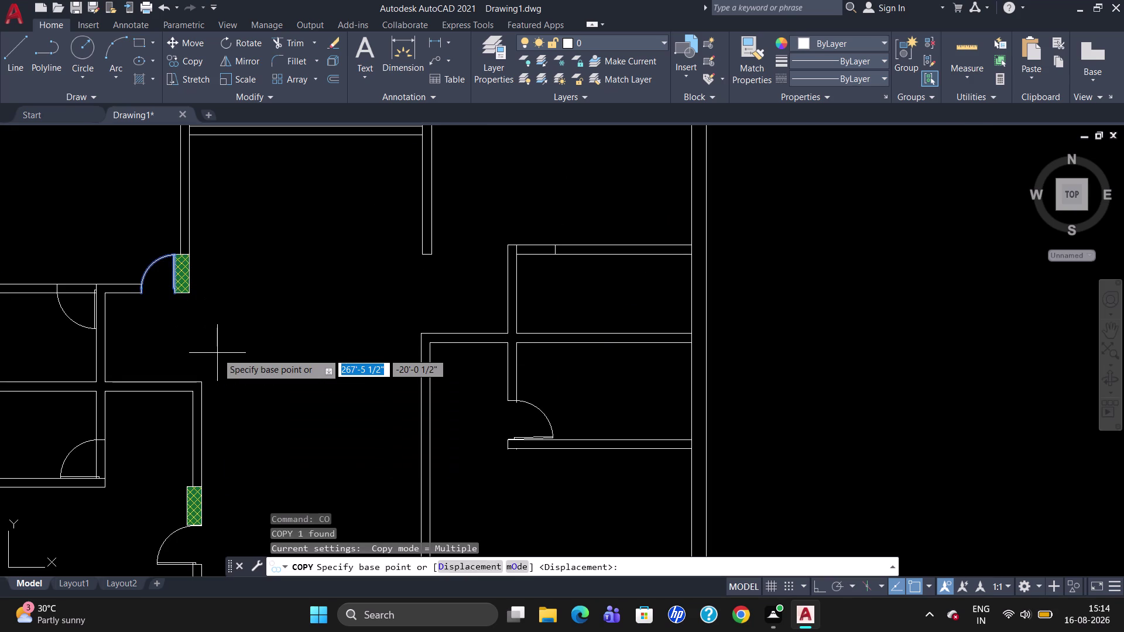
click(176, 251)
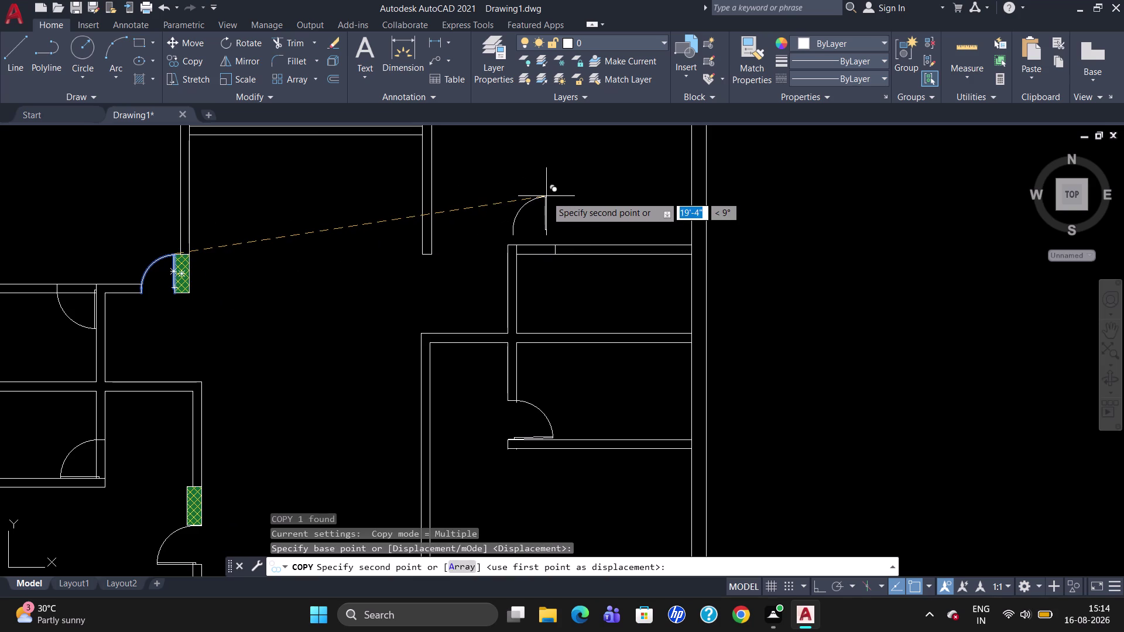
click(548, 196)
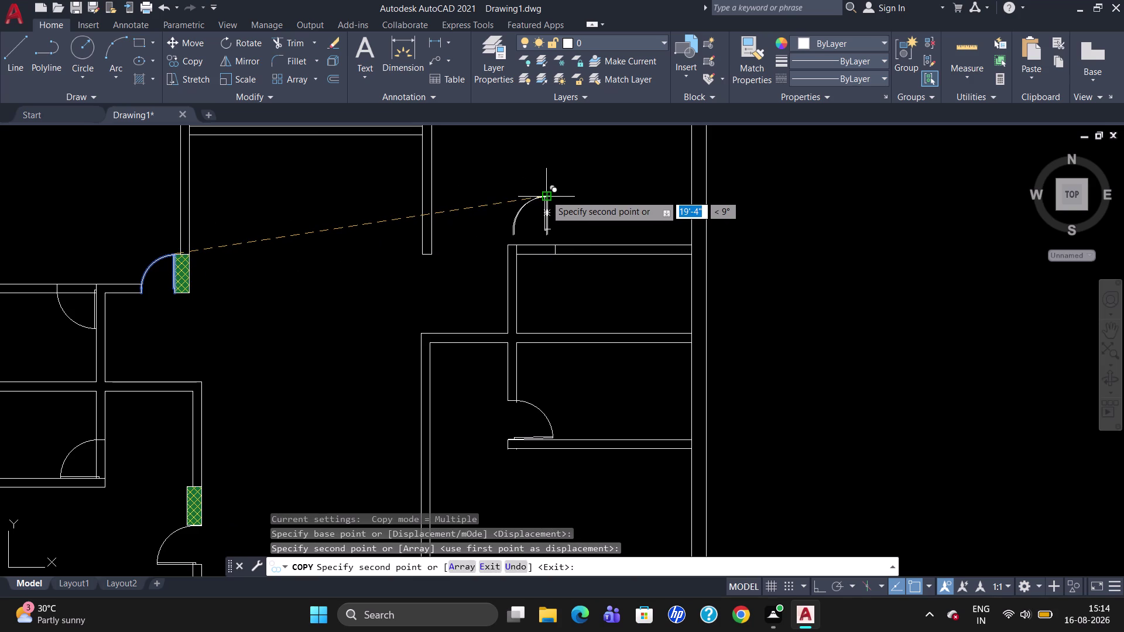
key(Escape)
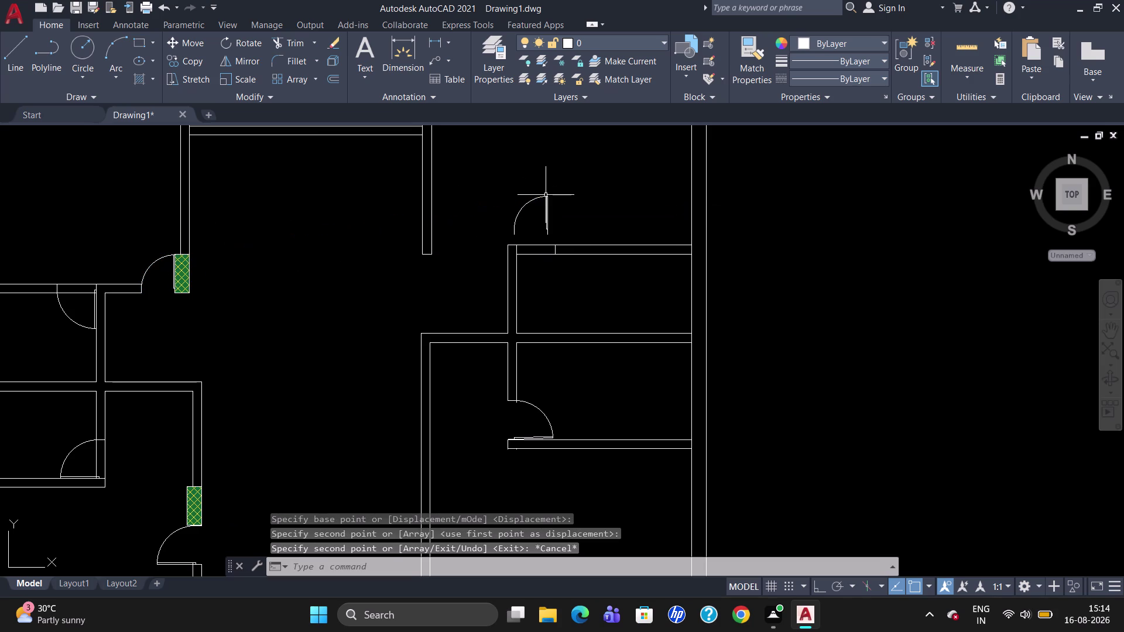
Rotate the copied door about its pivot to face the gap.
text(RO)
key(Return)
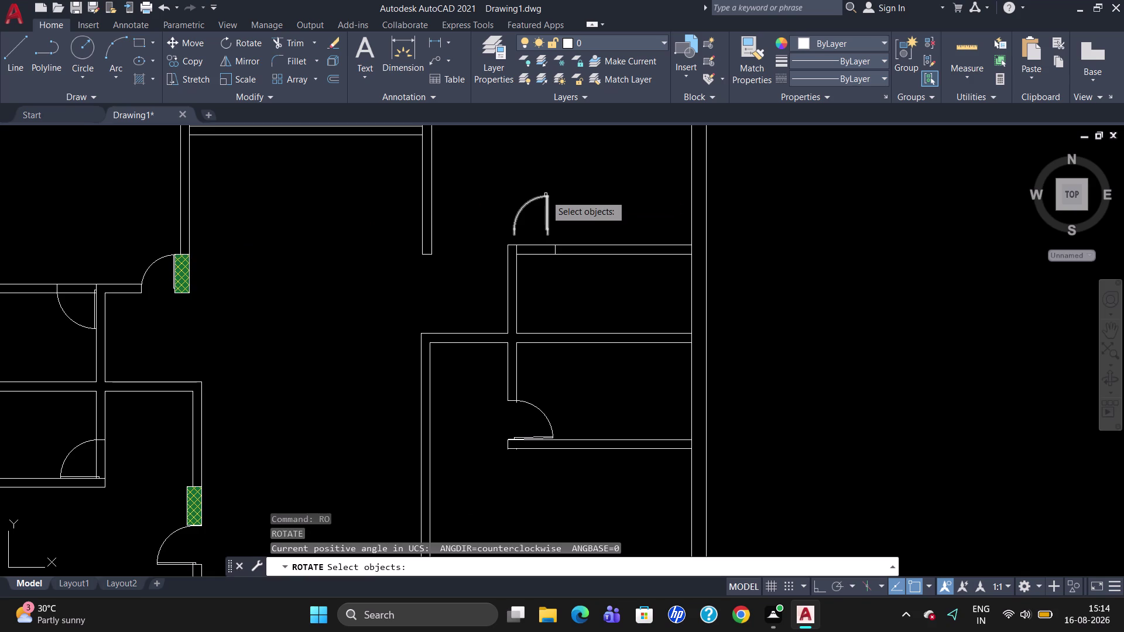
click(544, 195)
key(Return)
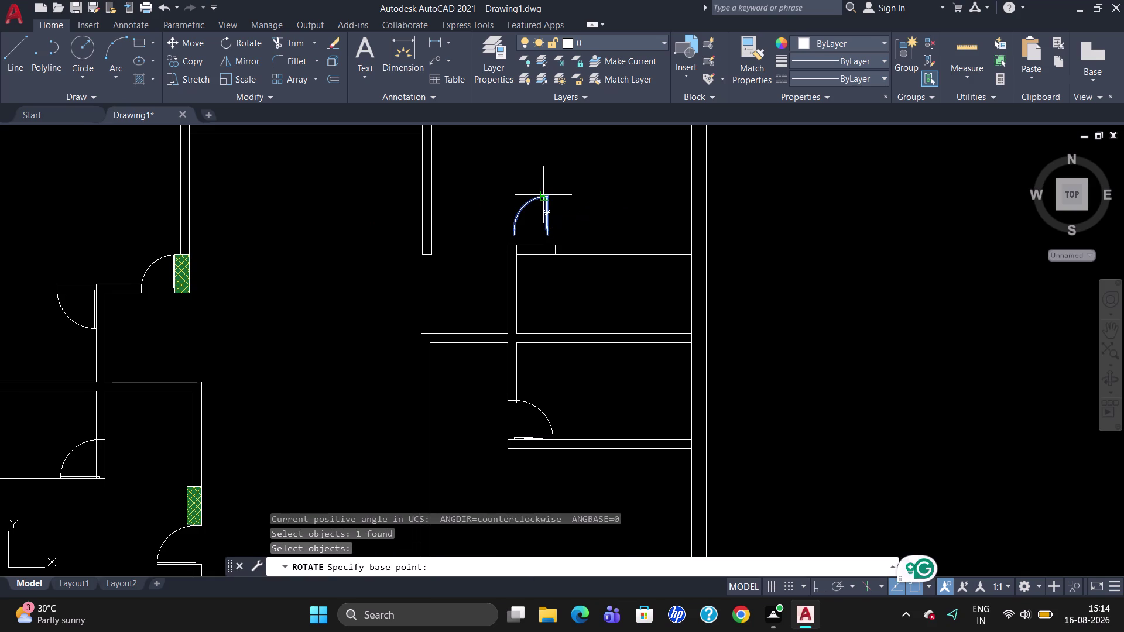
click(550, 194)
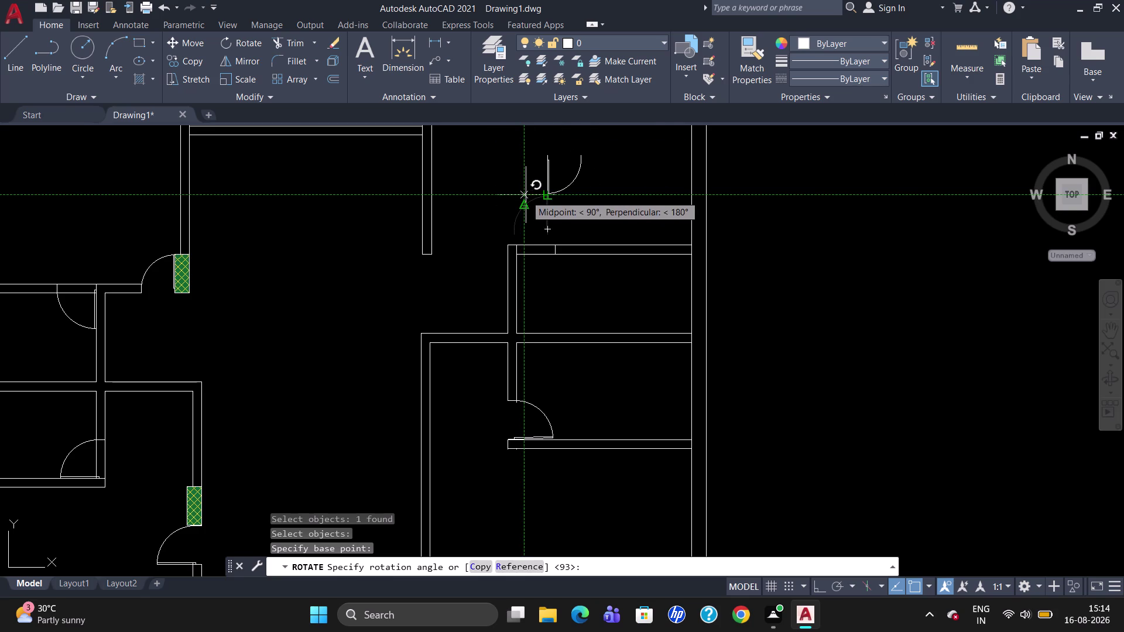
click(526, 195)
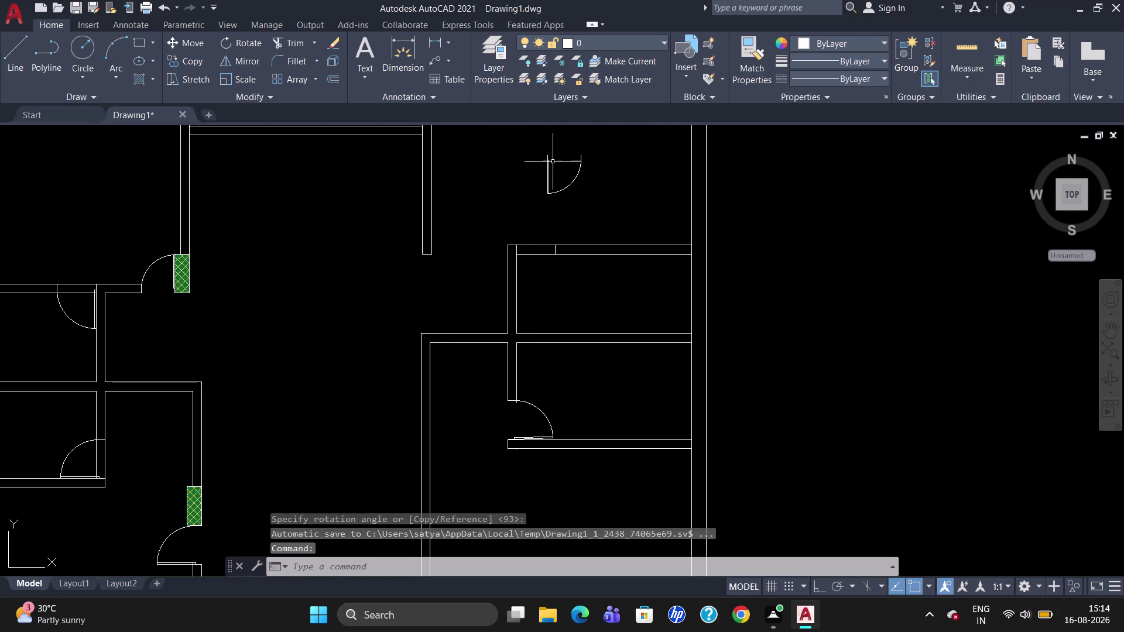
click(546, 168)
key(m)
key(Return)
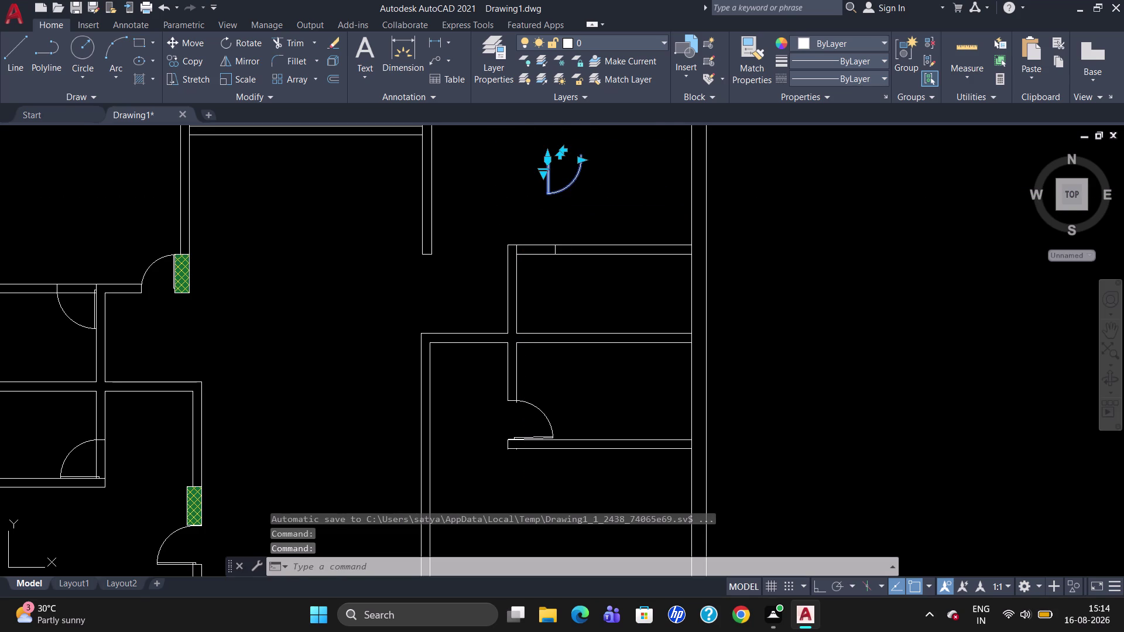
scroll(up, 3)
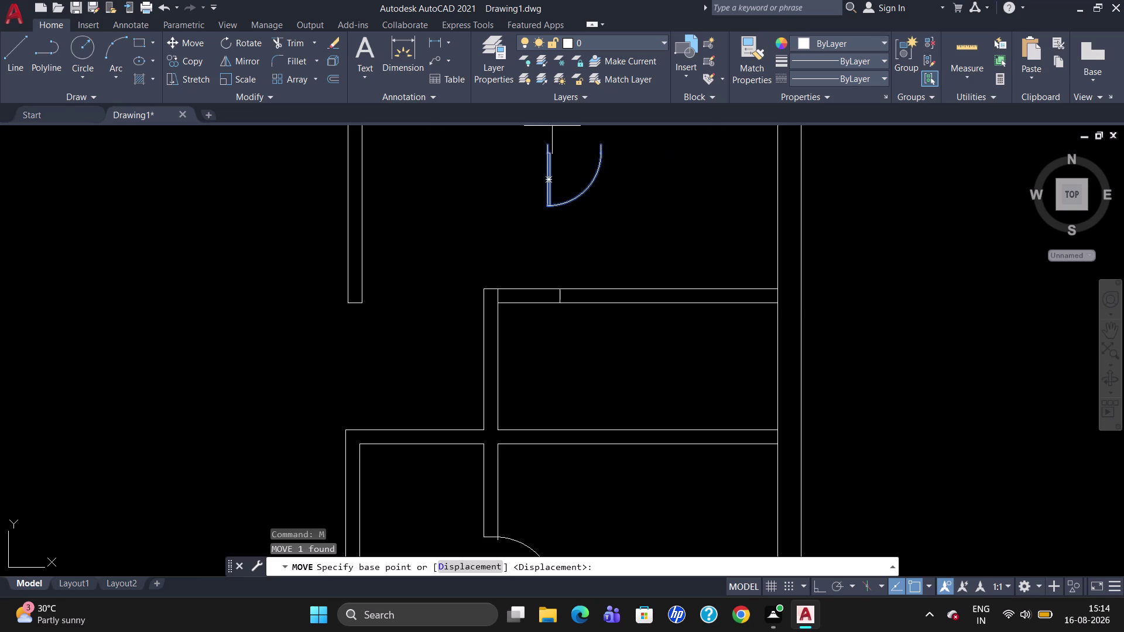
Move the copied door by its hinge corner to the upper opening's corner.
click(542, 143)
scroll(up, 3)
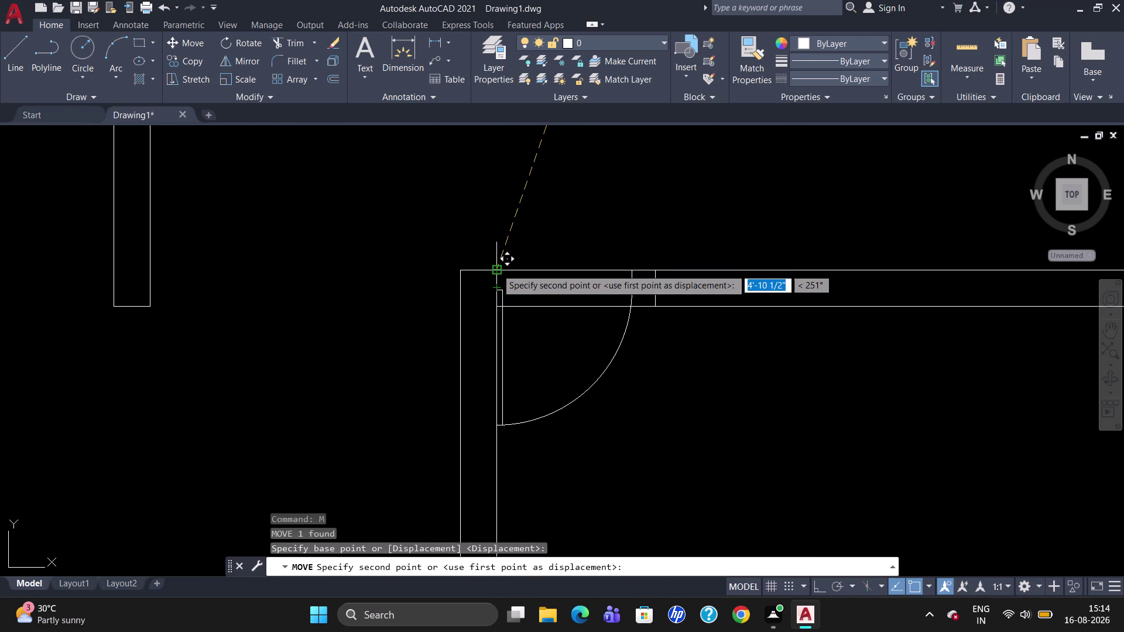
click(497, 268)
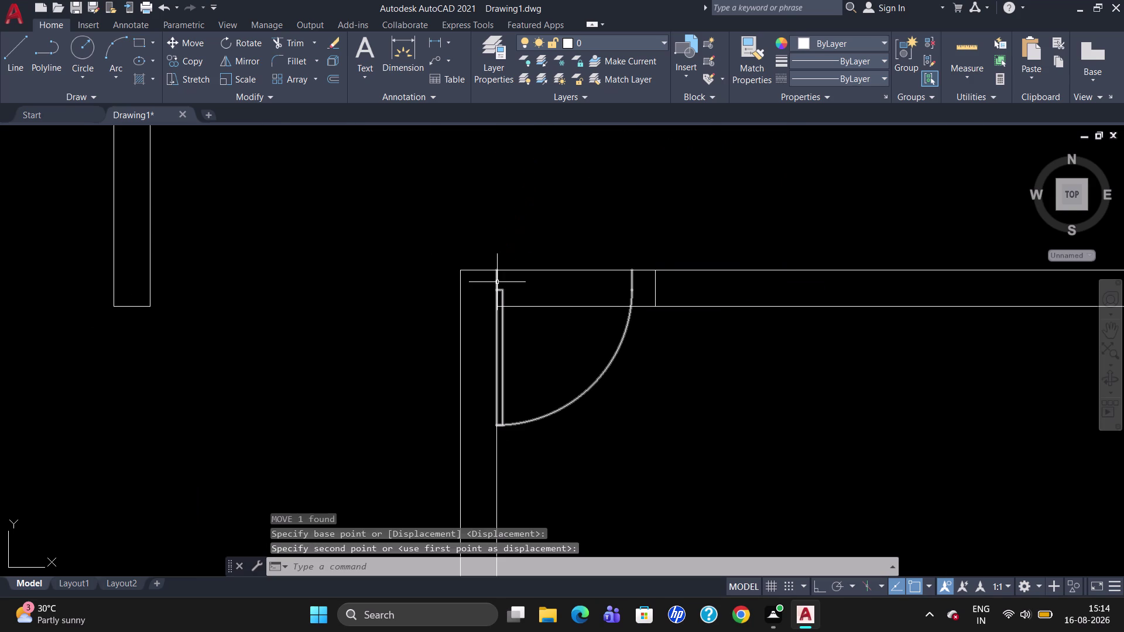
Scale the placed door from its hinge, then cancel that first attempt.
click(497, 283)
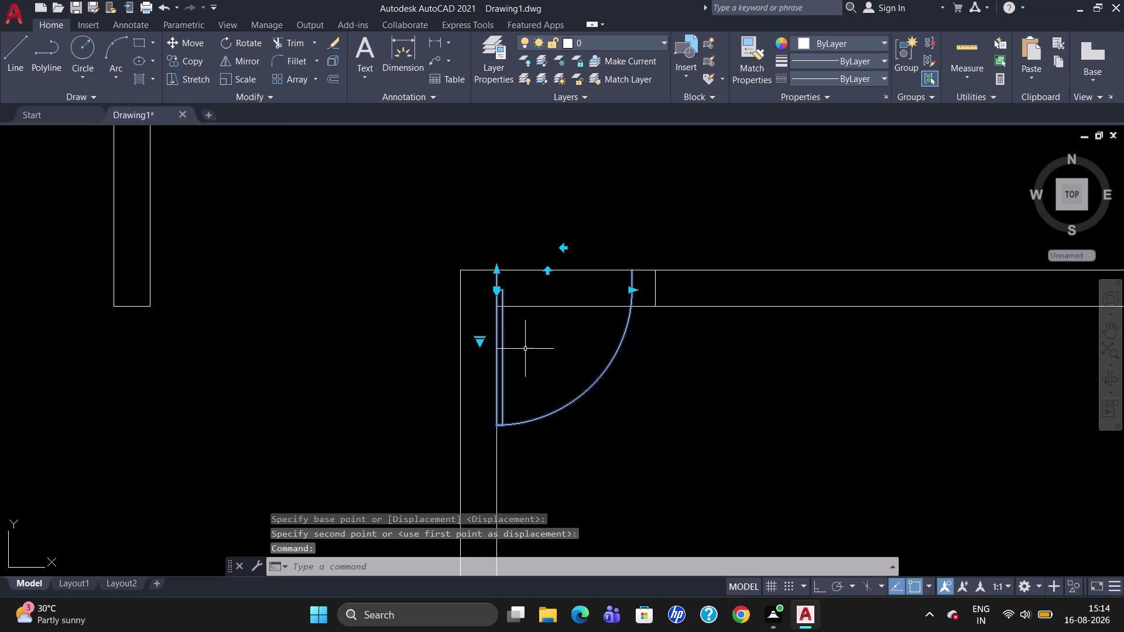
text(SC)
key(Return)
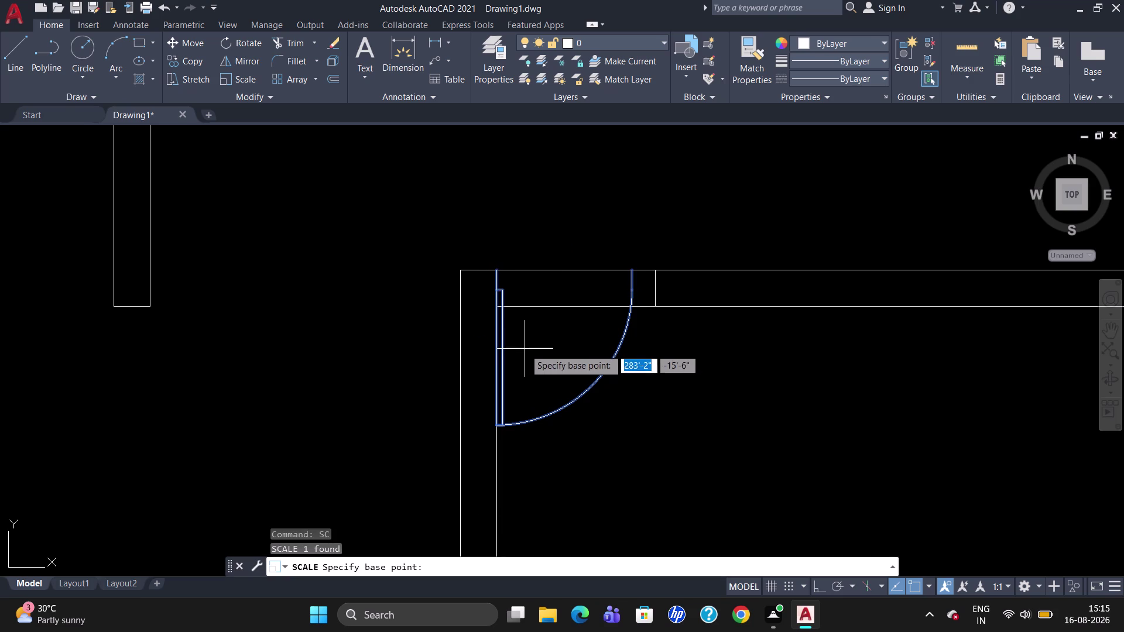
click(495, 271)
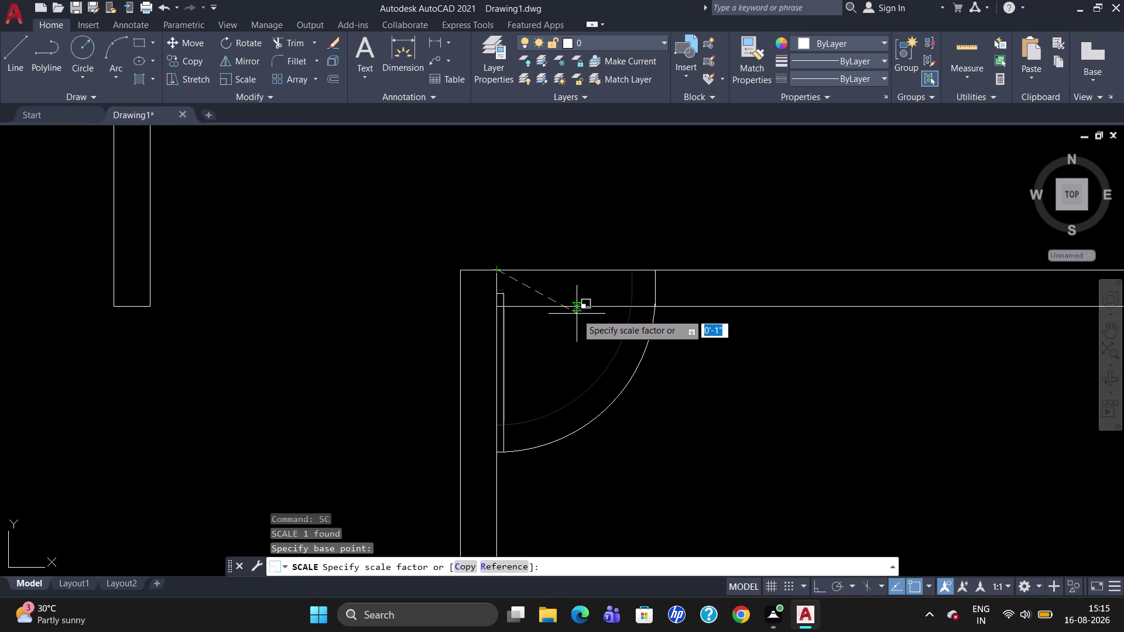
click(577, 314)
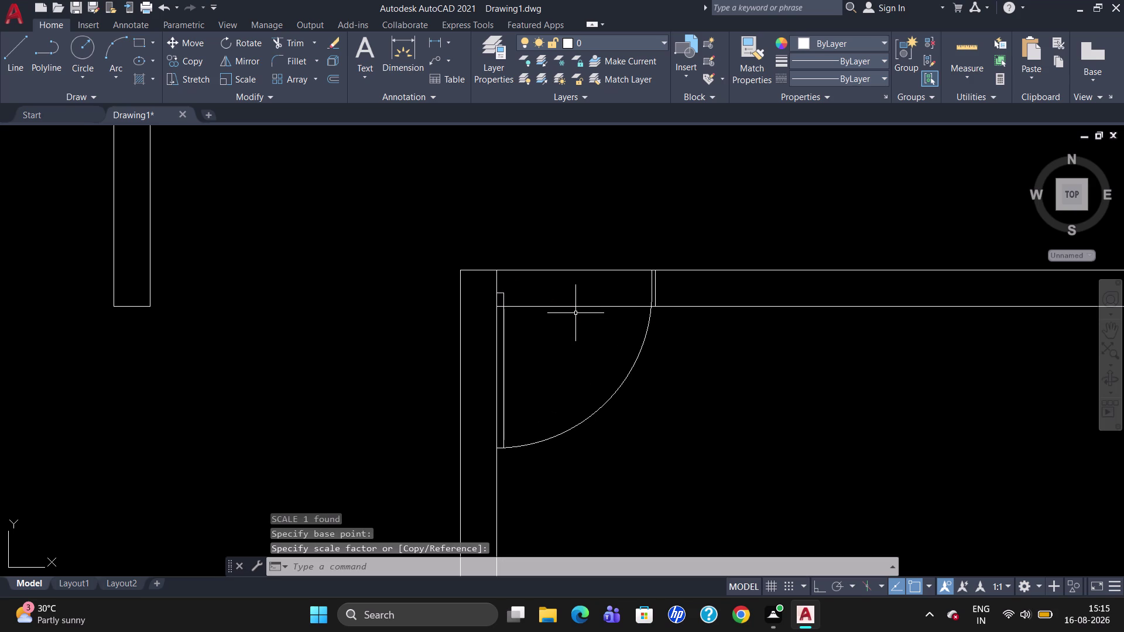
key(Escape)
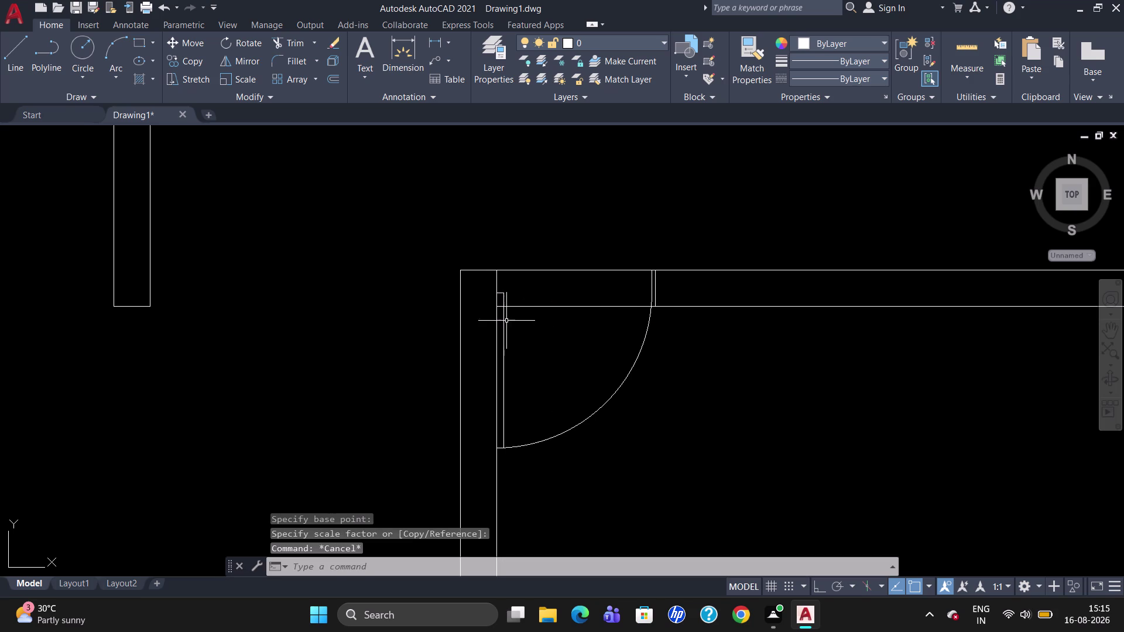
Scale the door again from its hinge so the swing reaches the far jamb.
click(503, 322)
text(SC)
key(Return)
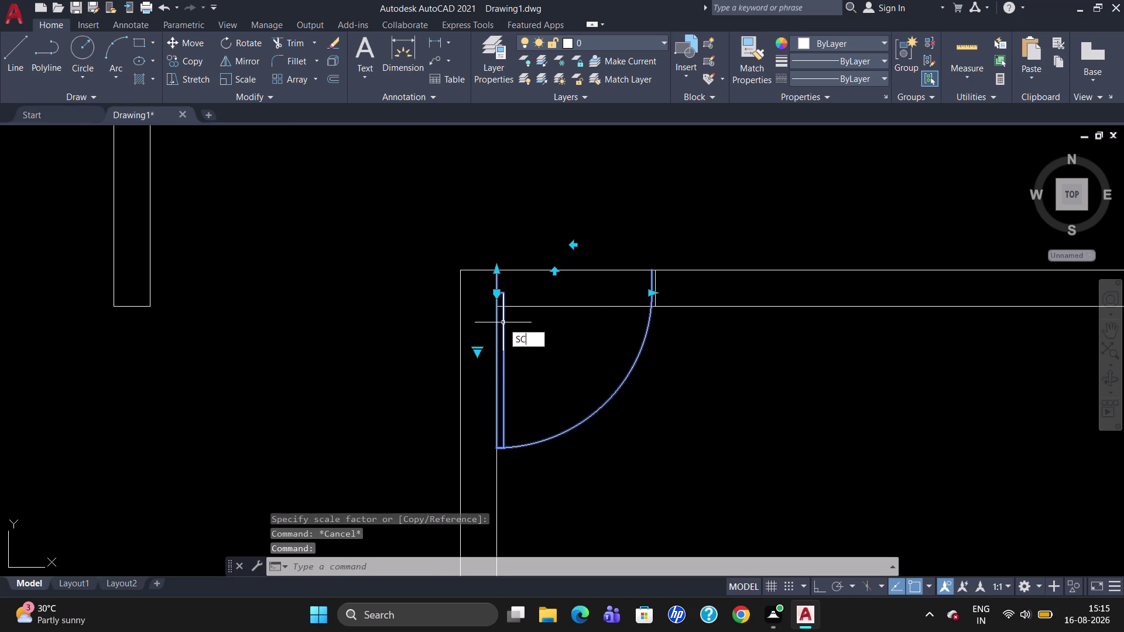
click(496, 272)
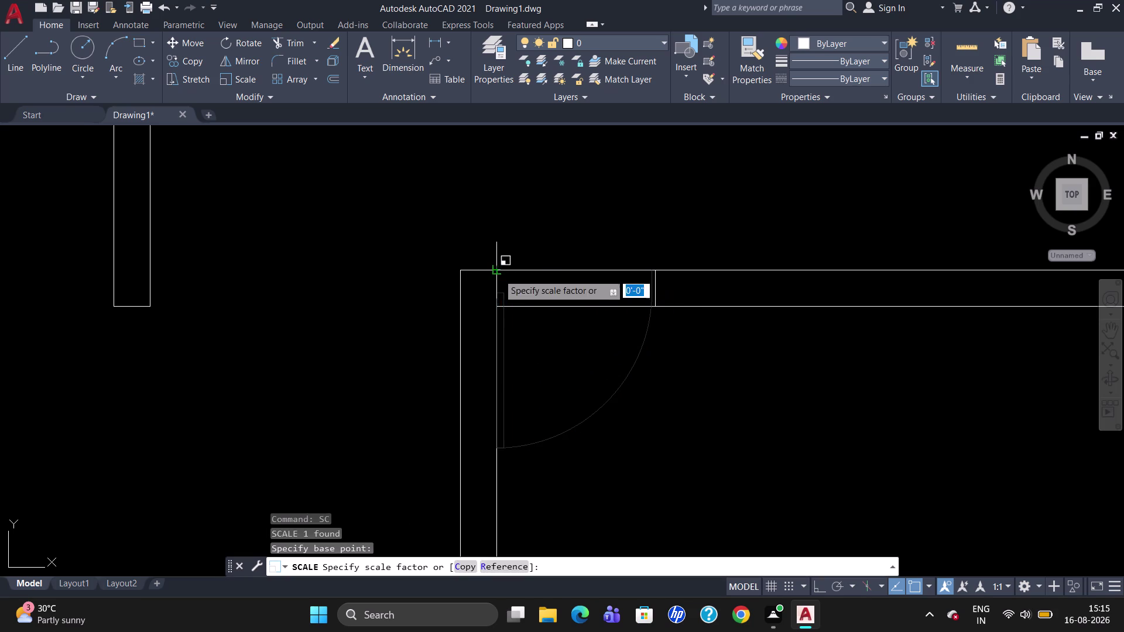
click(566, 328)
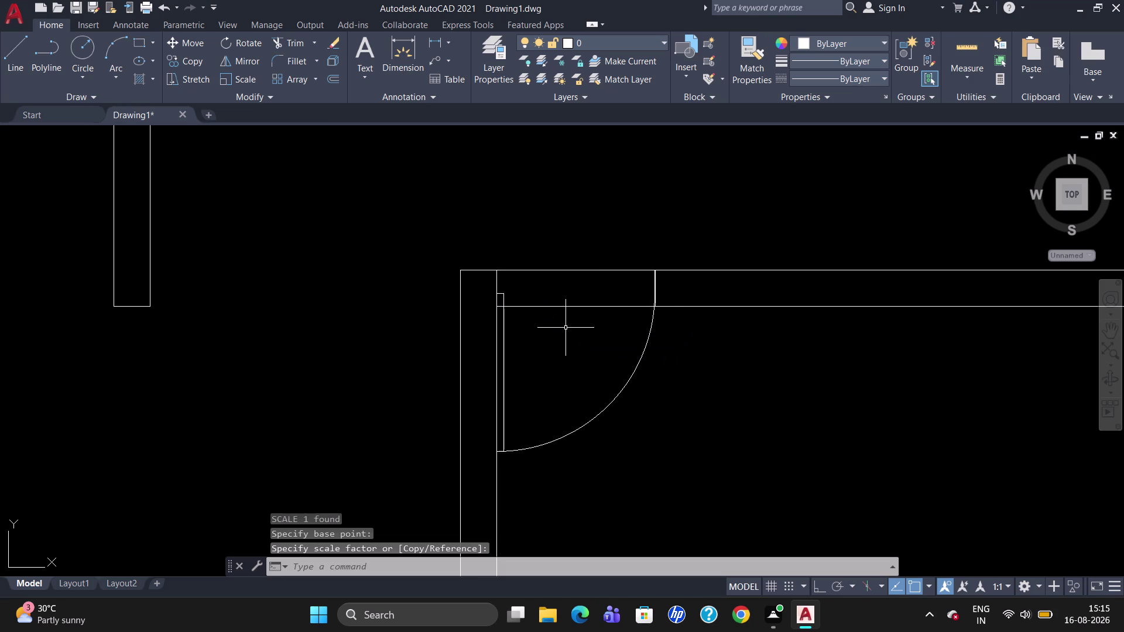
key(Escape)
scroll(down, 3)
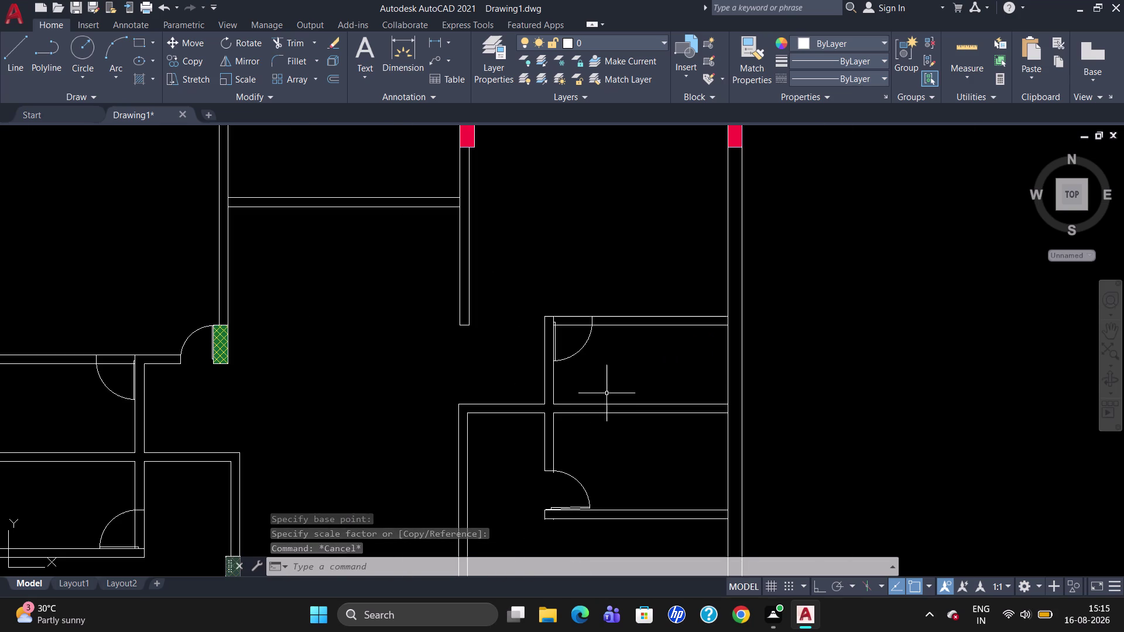
Copy the green hatched column from its corner to the wall end.
scroll(down, 3)
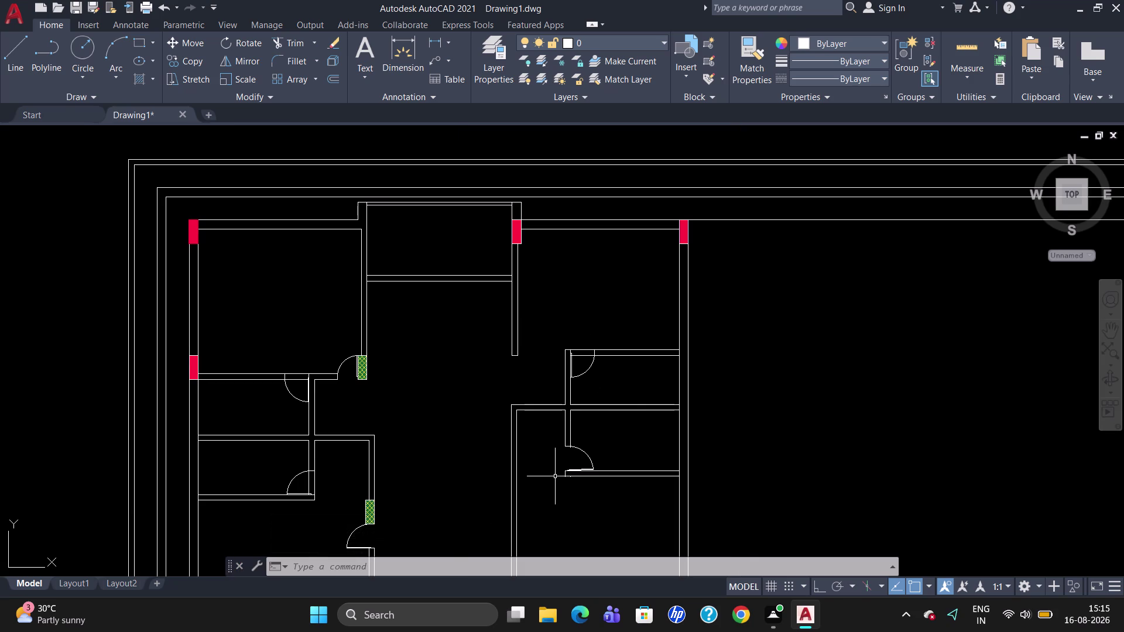
scroll(down, 3)
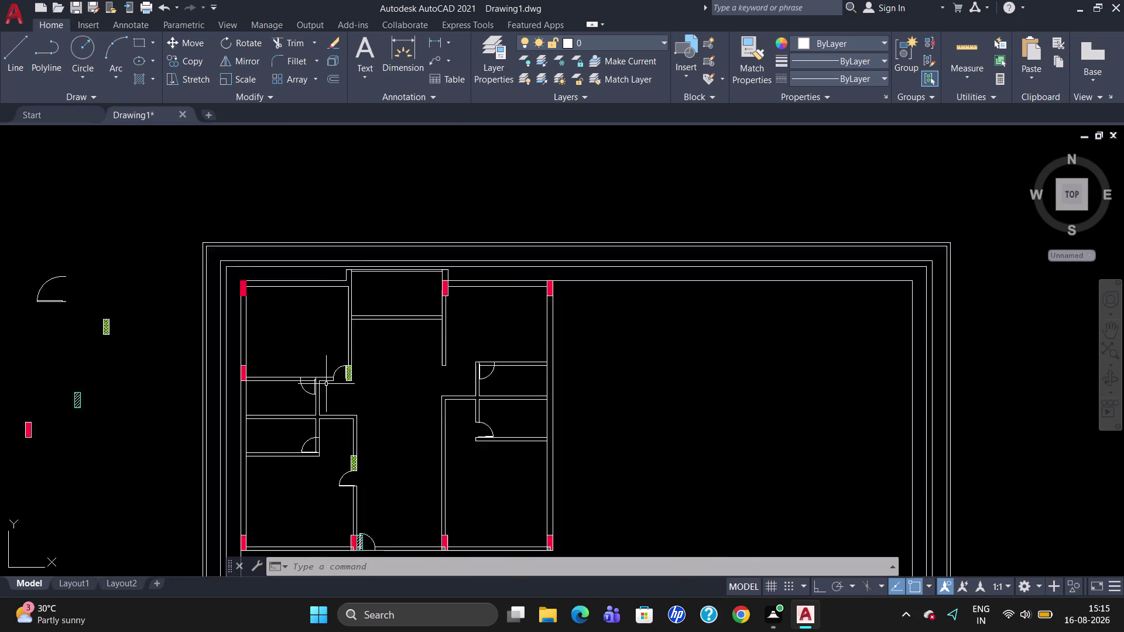
scroll(down, 3)
scroll(up, 3)
click(245, 285)
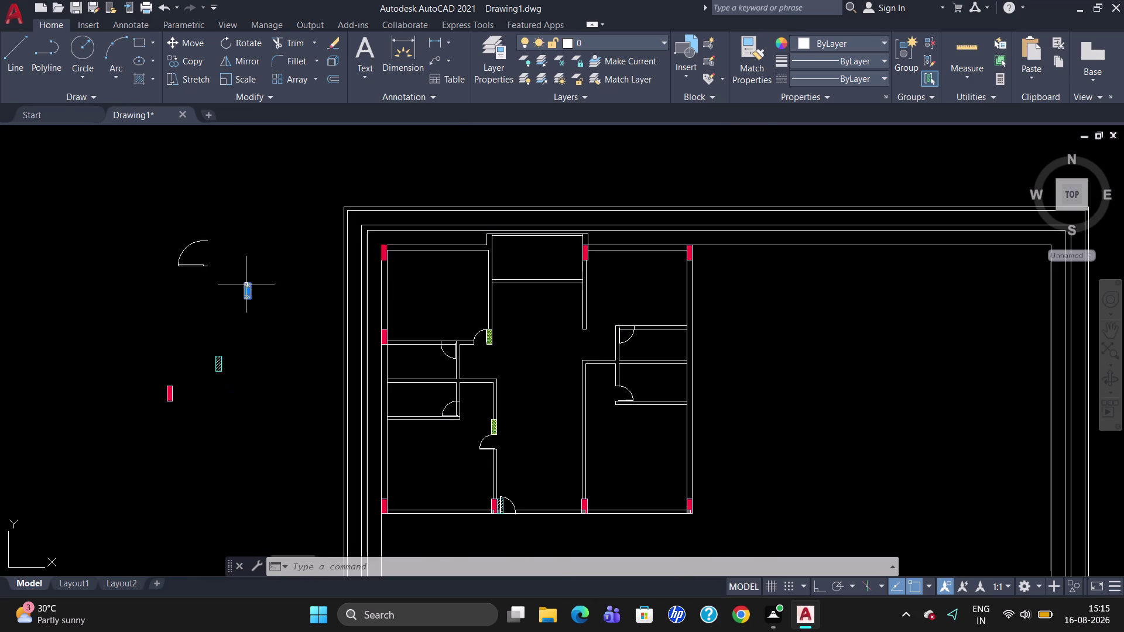
text(CO)
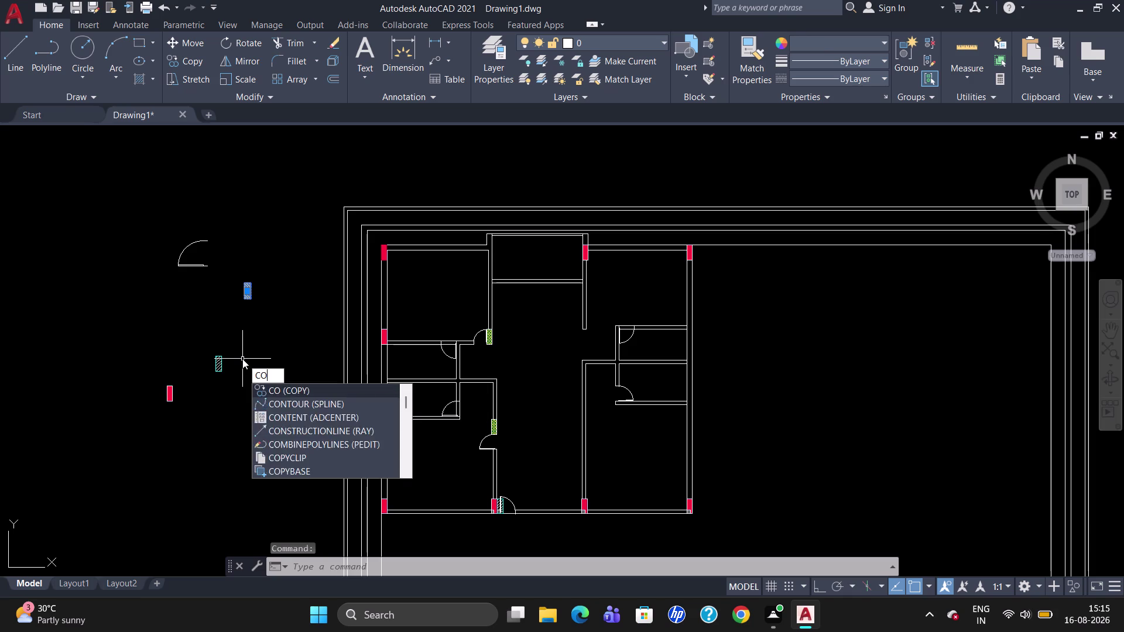
key(Return)
scroll(up, 3)
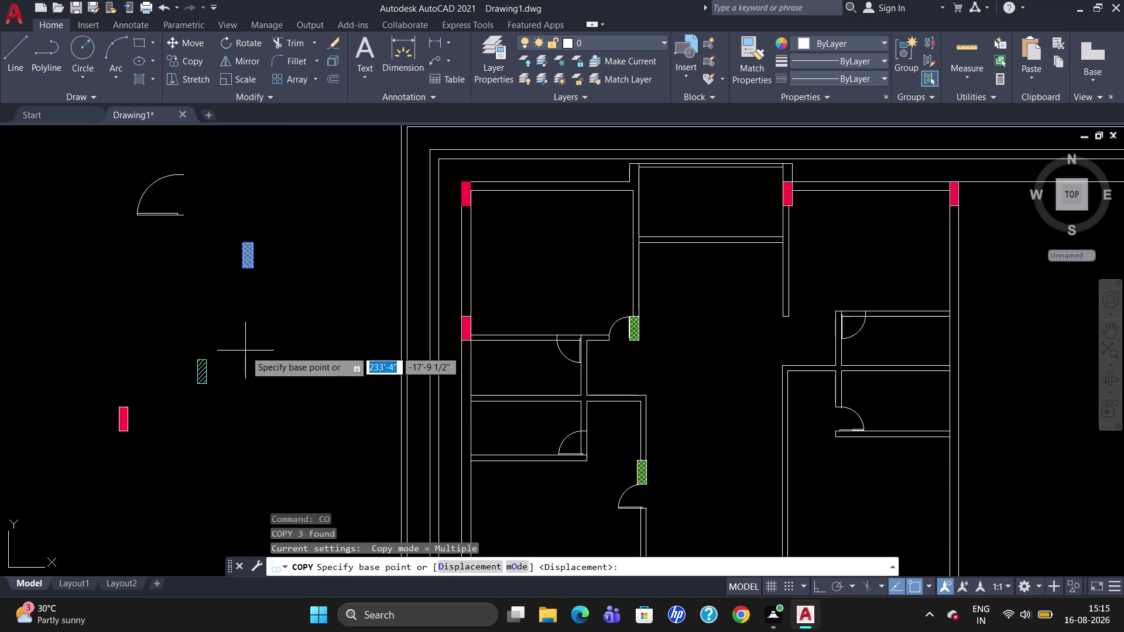
scroll(up, 3)
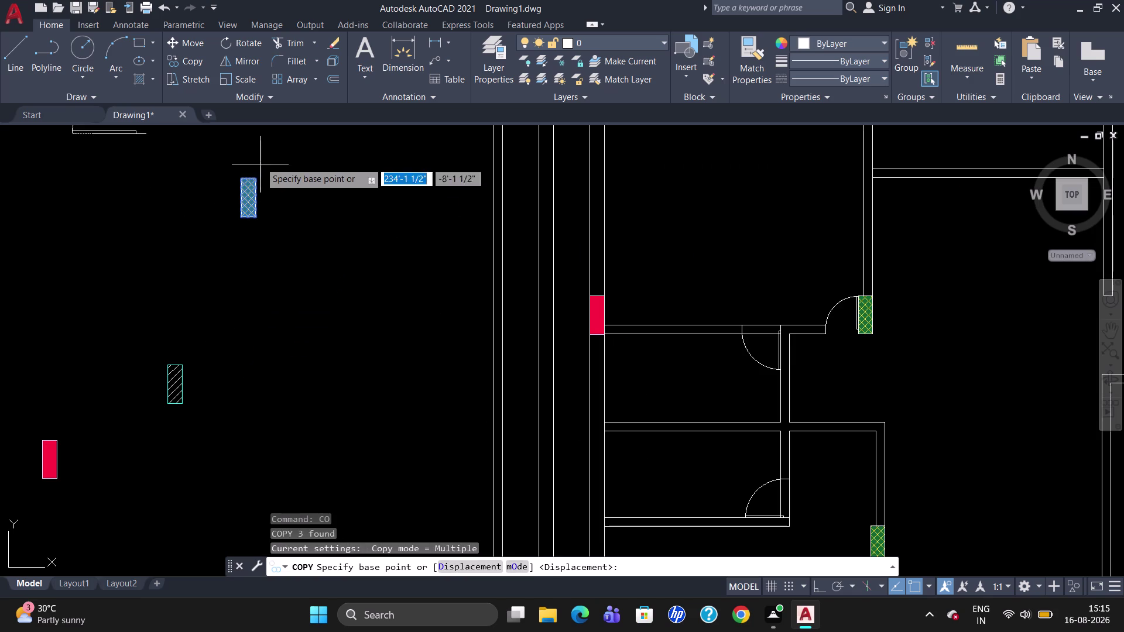
click(255, 216)
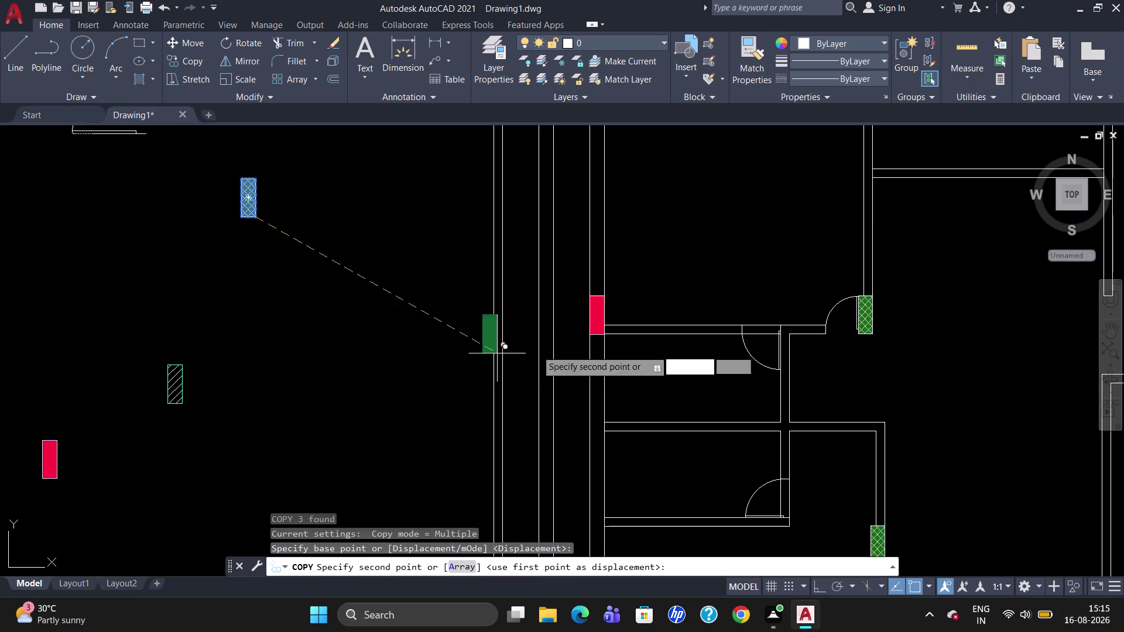
scroll(down, 3)
scroll(up, 3)
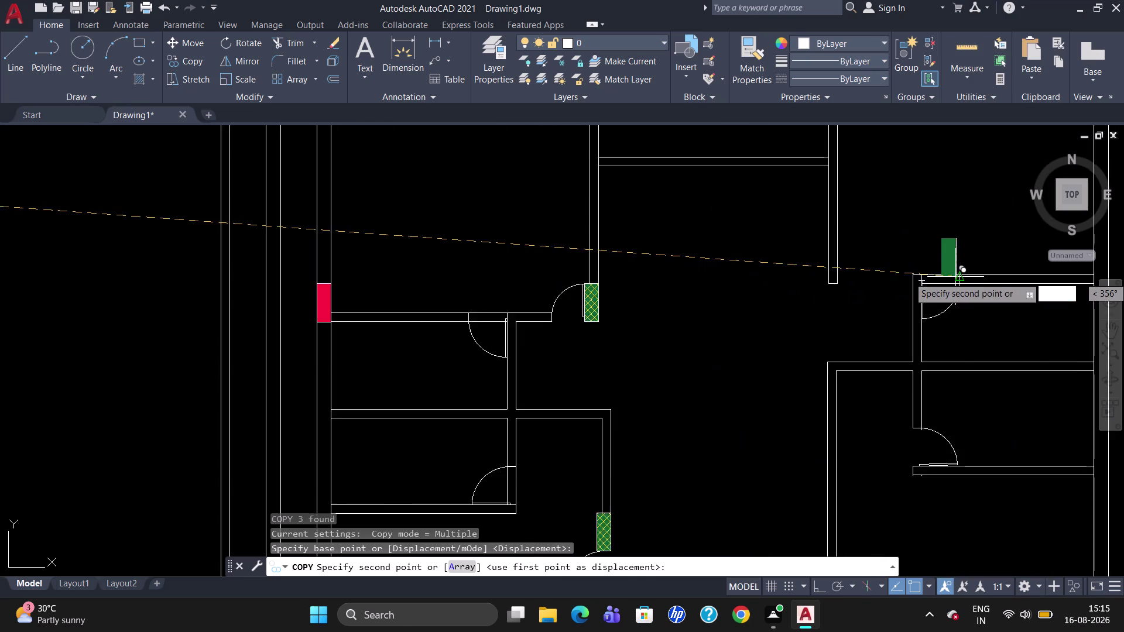
scroll(up, 3)
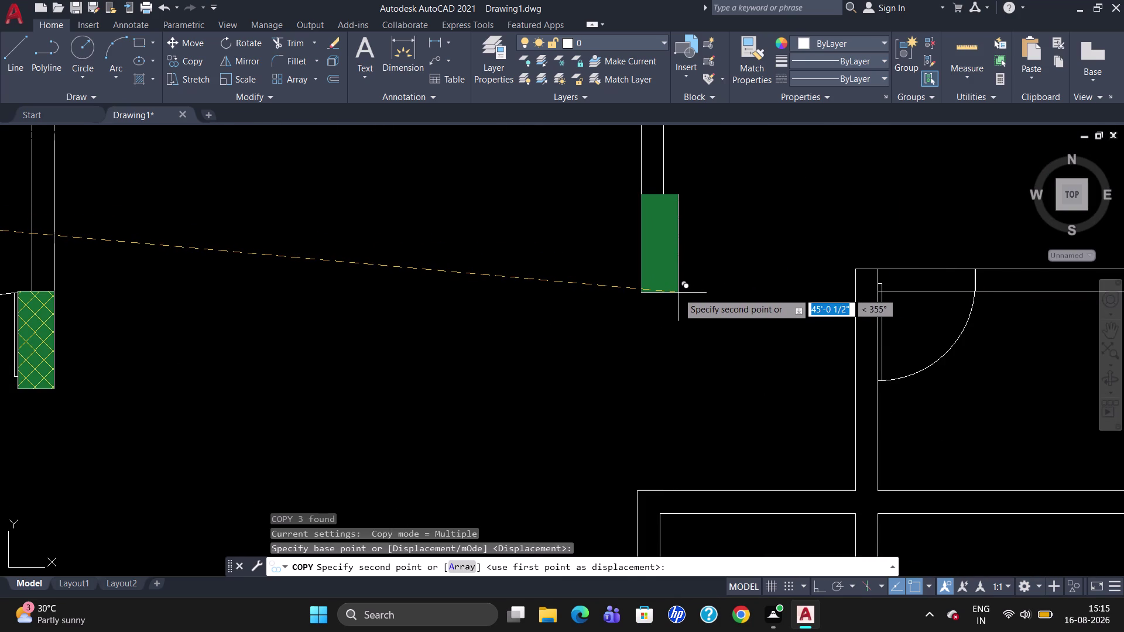
click(677, 292)
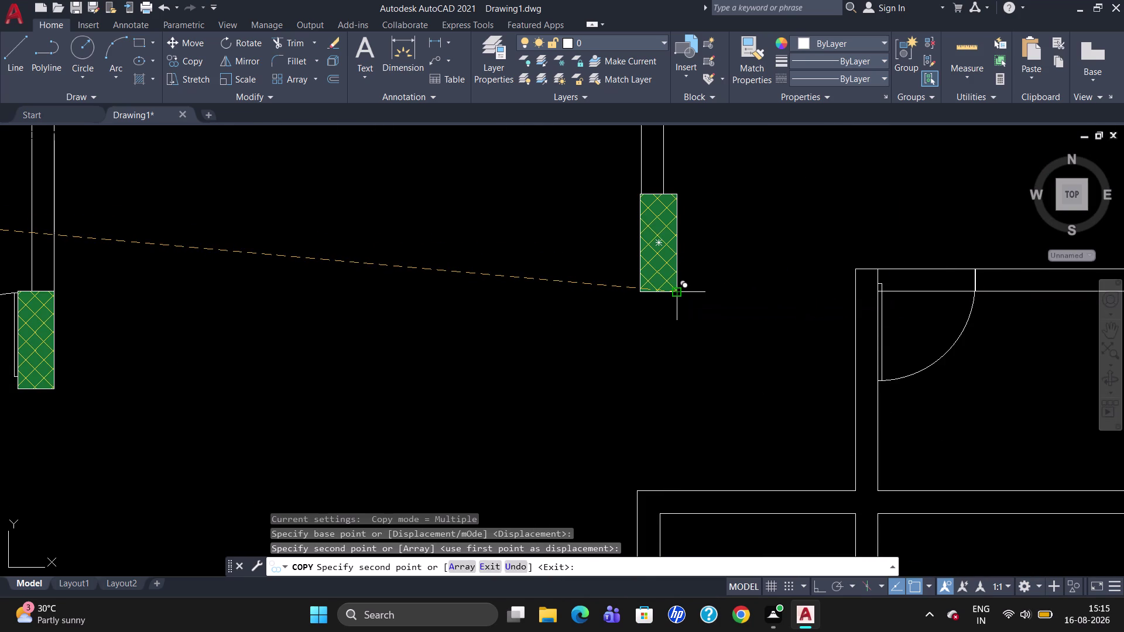
key(Escape)
Nudge the copied column with MOVE so it sits flush with the wall corner.
key(comma)
key(BackSpace)
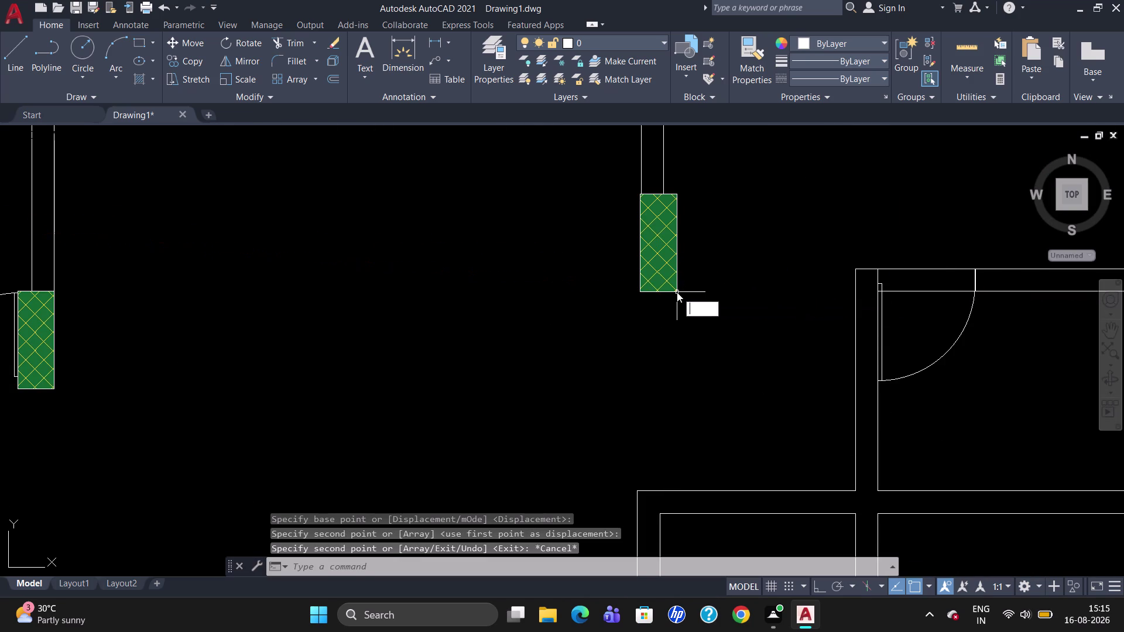
key(m)
key(Return)
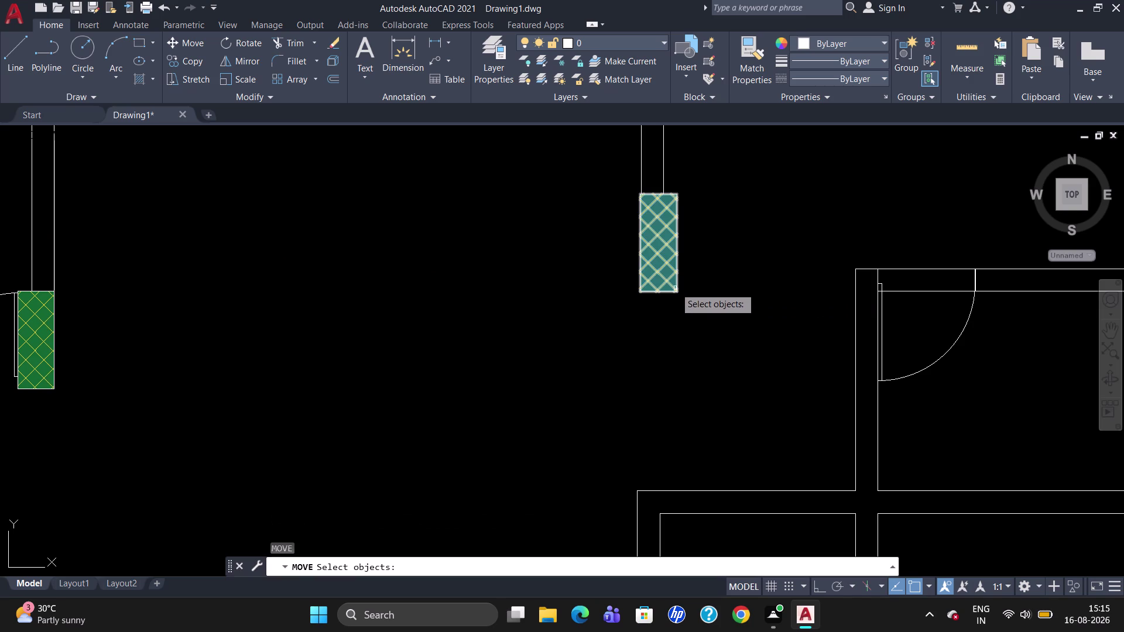
click(678, 268)
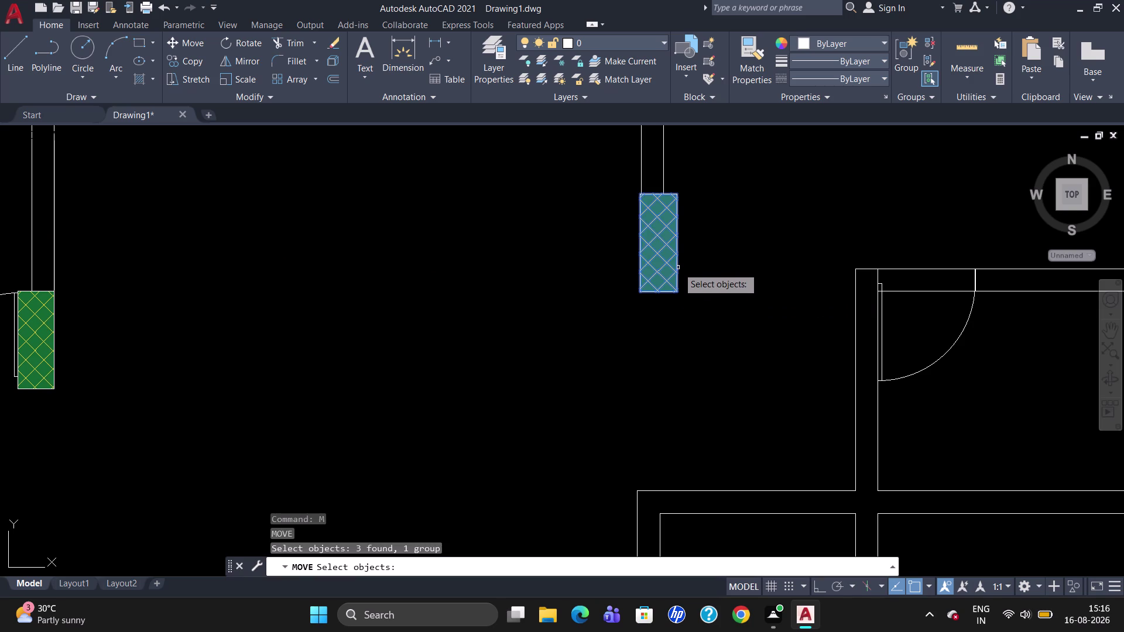
key(Return)
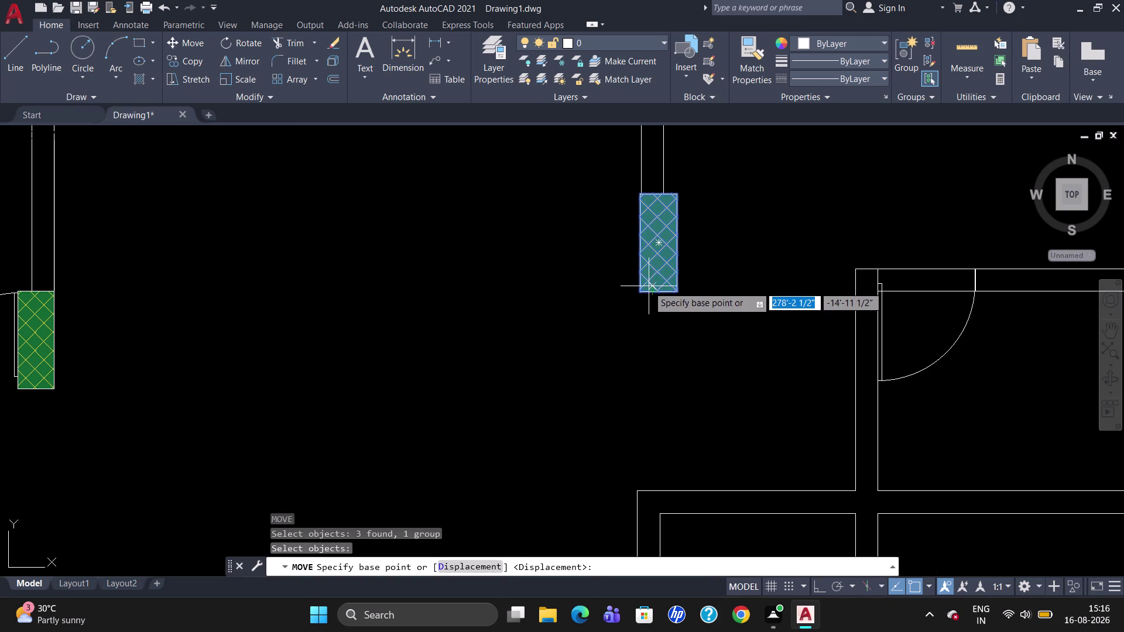
click(639, 291)
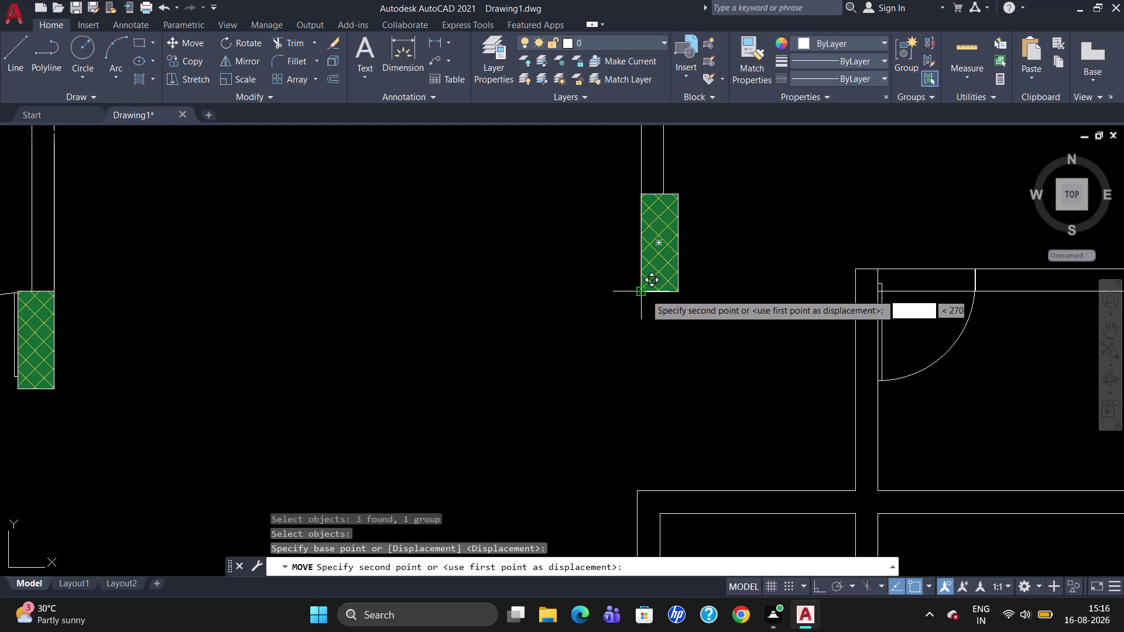
click(644, 295)
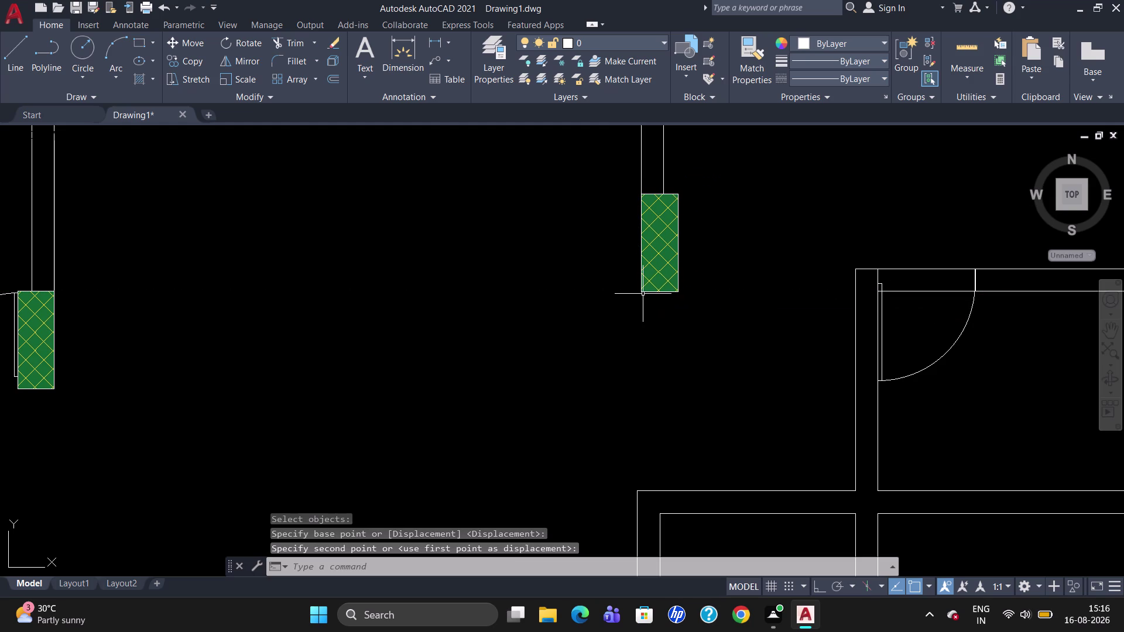
key(Escape)
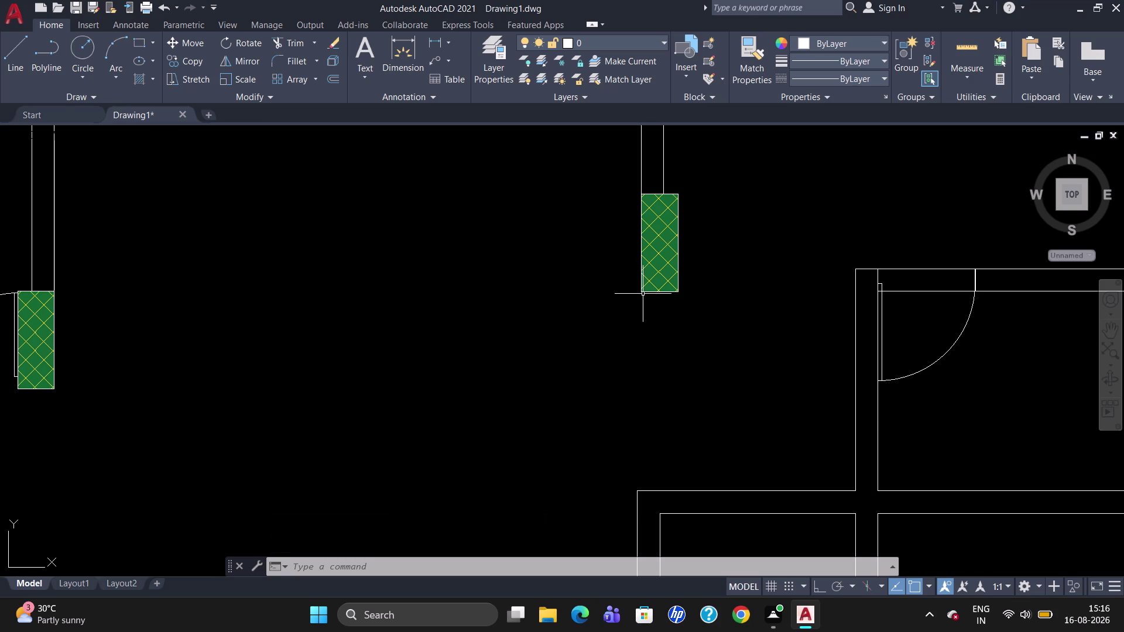
scroll(up, 3)
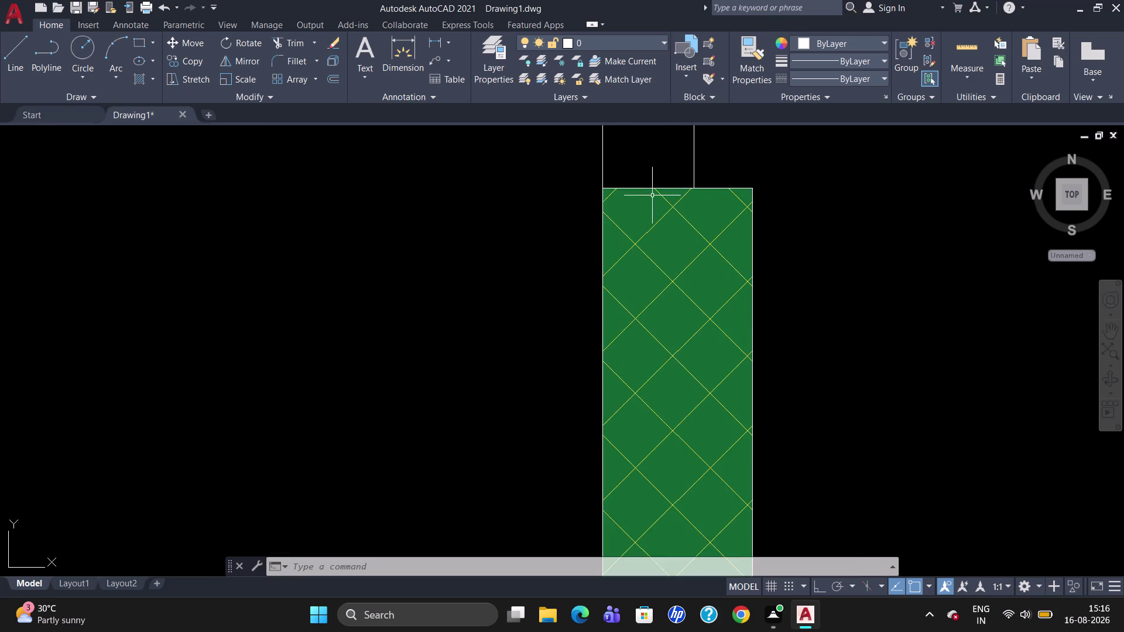
click(654, 188)
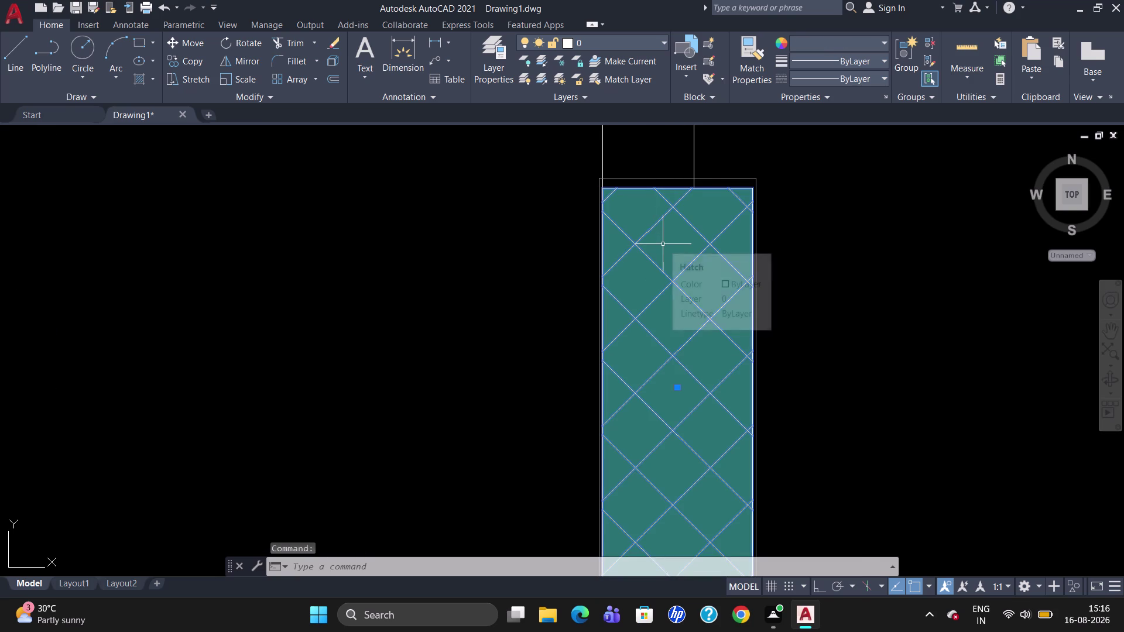
text(UNG)
key(Return)
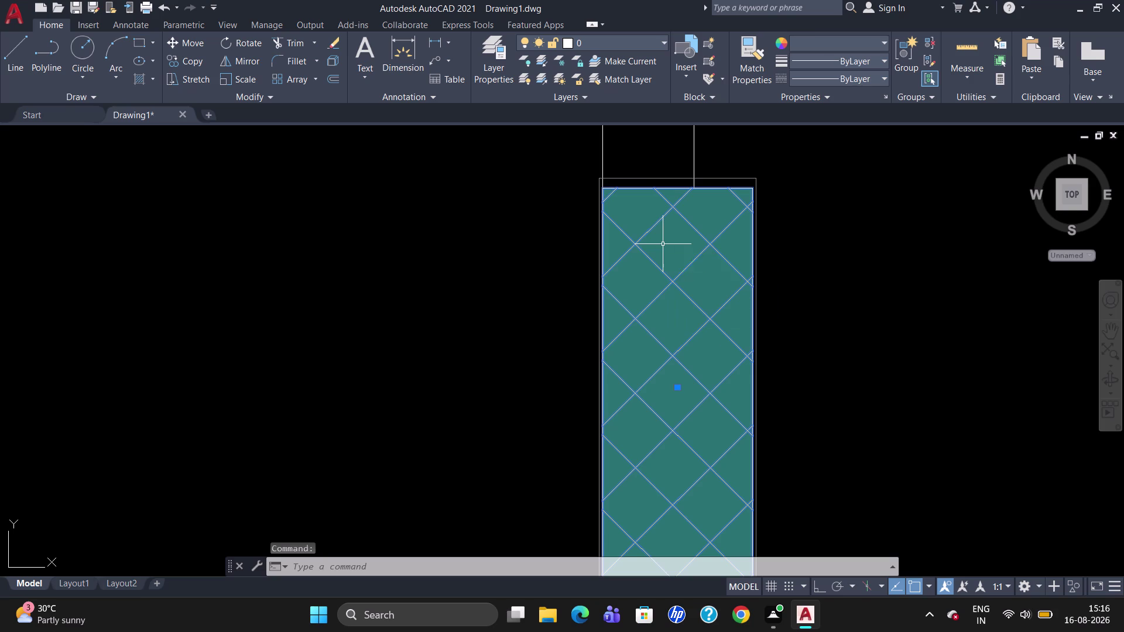
click(657, 188)
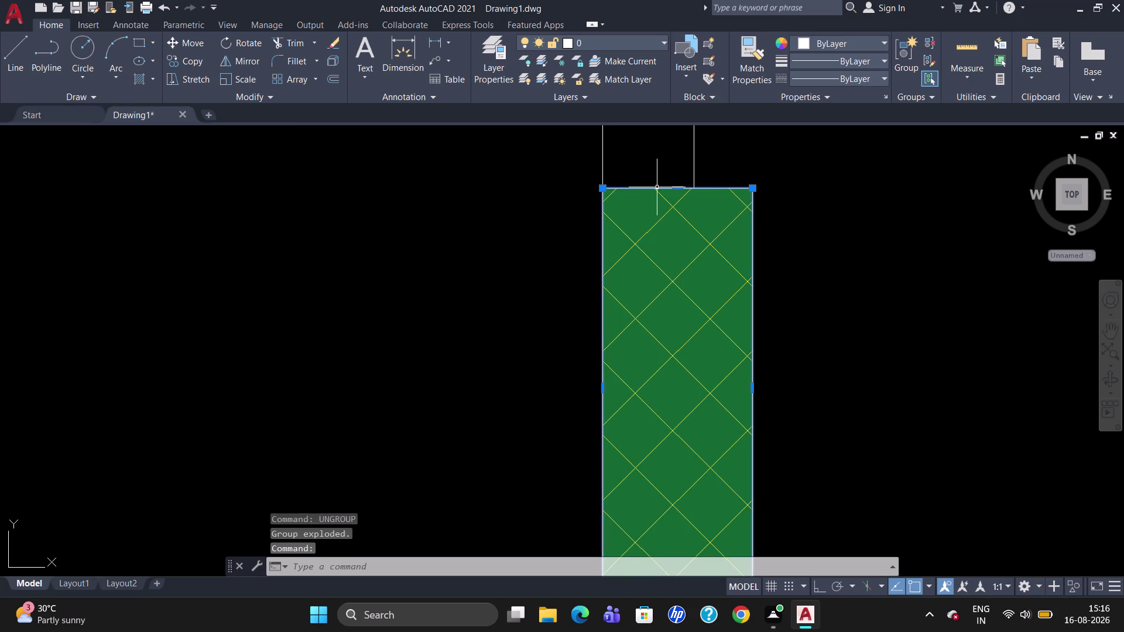
key(x)
key(Return)
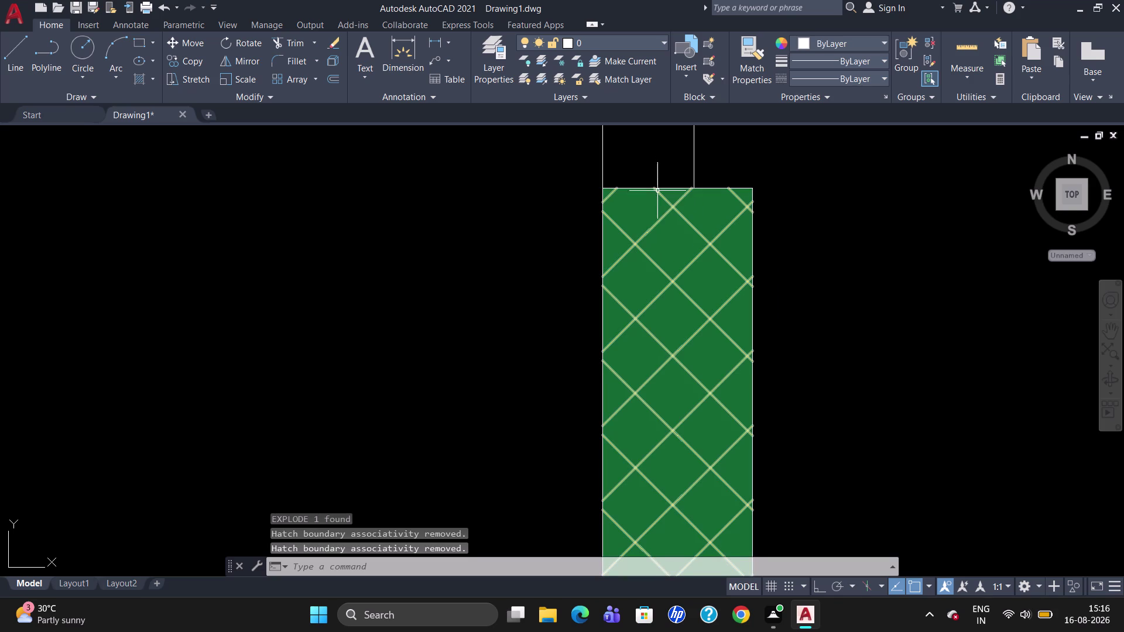
text(BR)
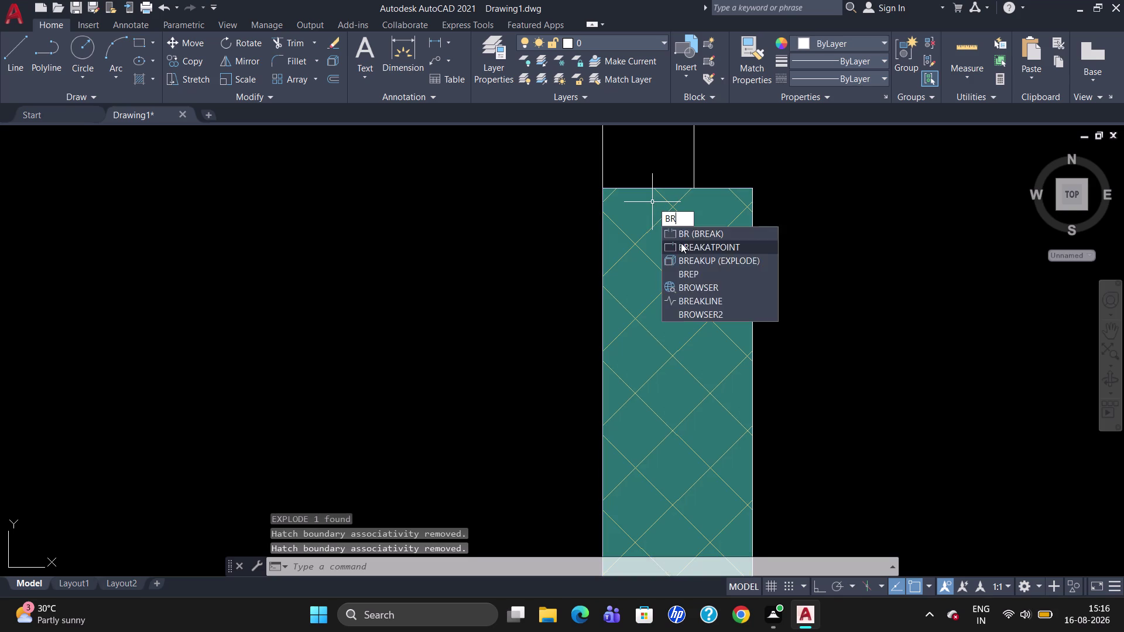
click(682, 243)
click(673, 187)
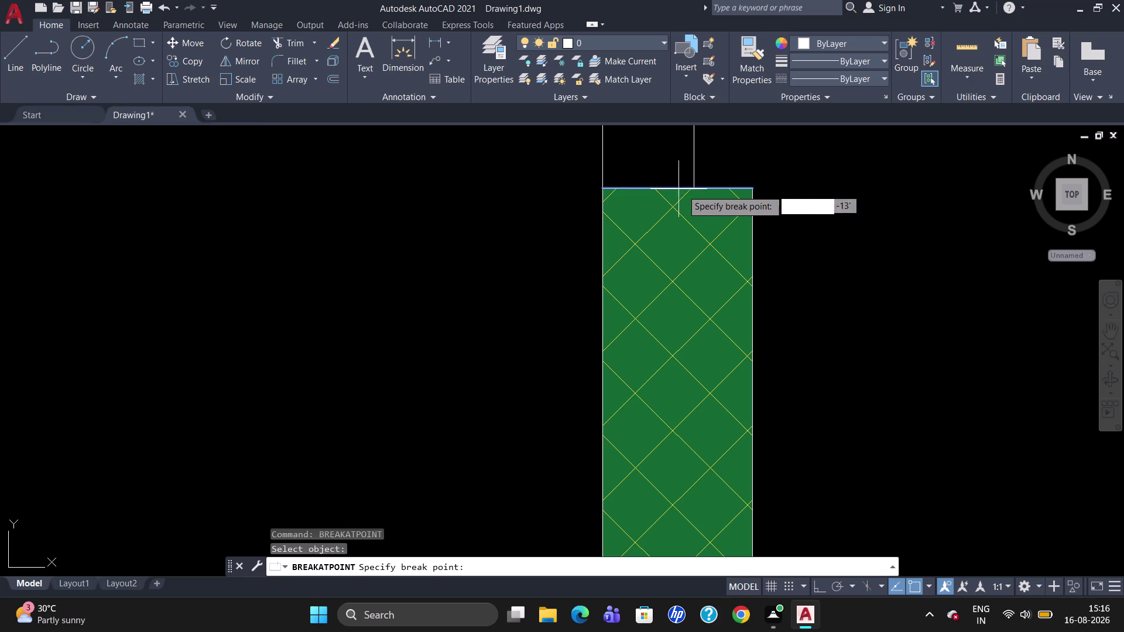
click(693, 185)
key(o)
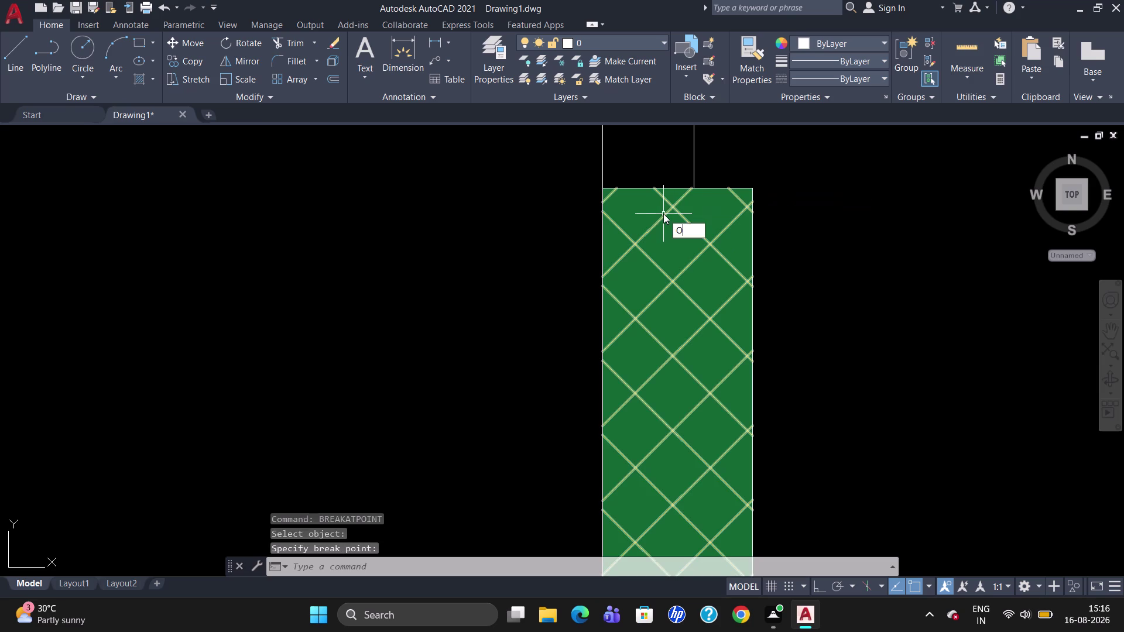
key(Return)
key(5)
text(.5)
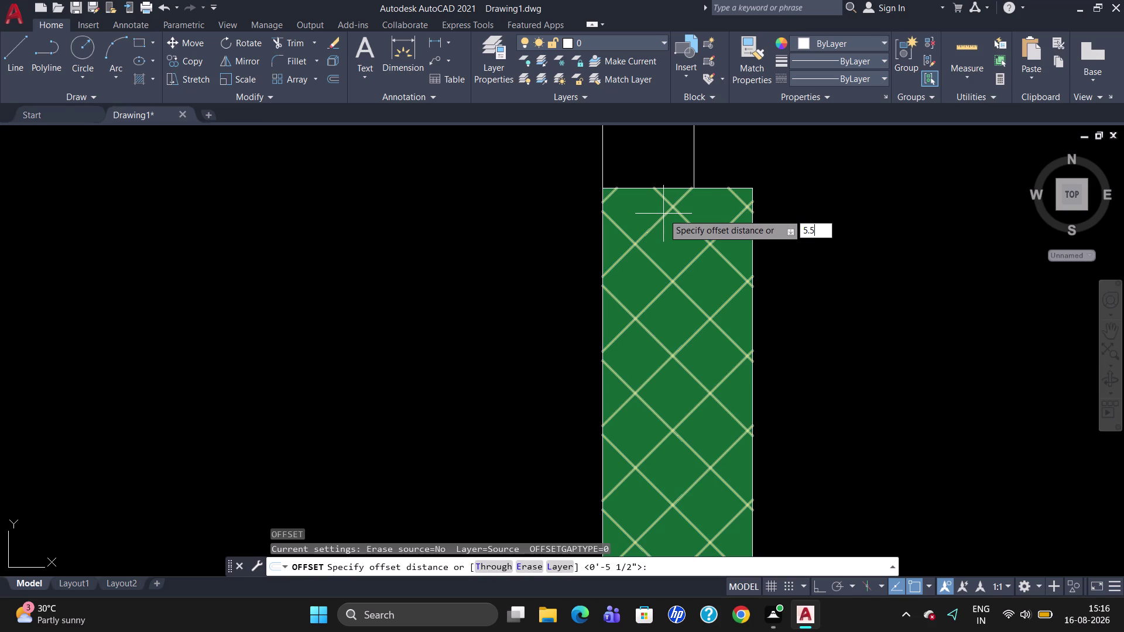
key(Return)
click(674, 188)
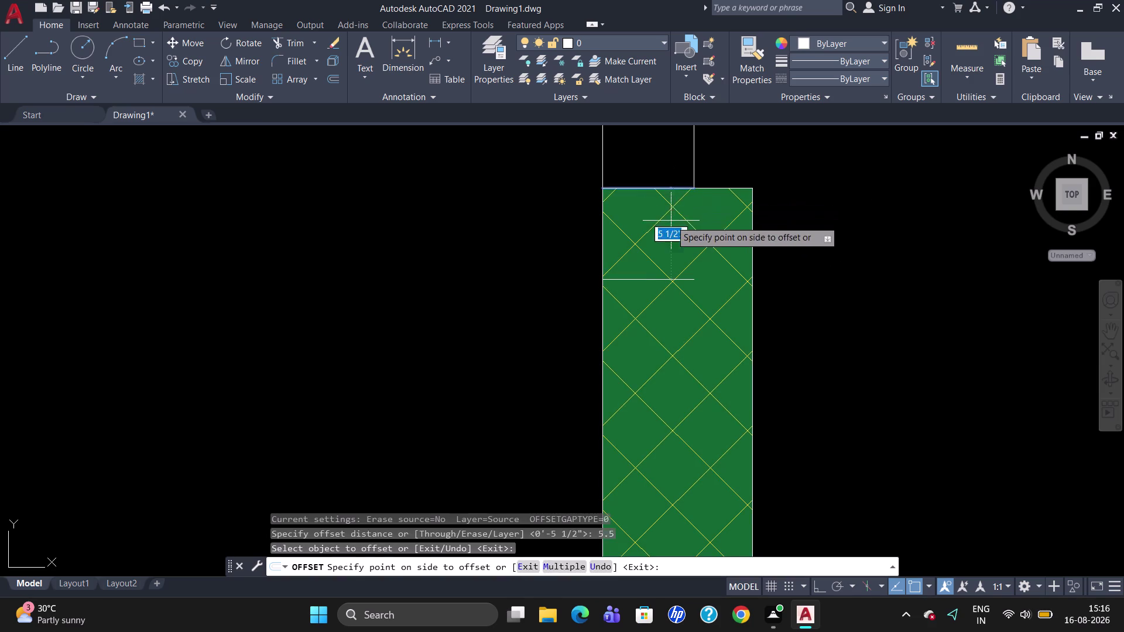
click(671, 226)
key(Escape)
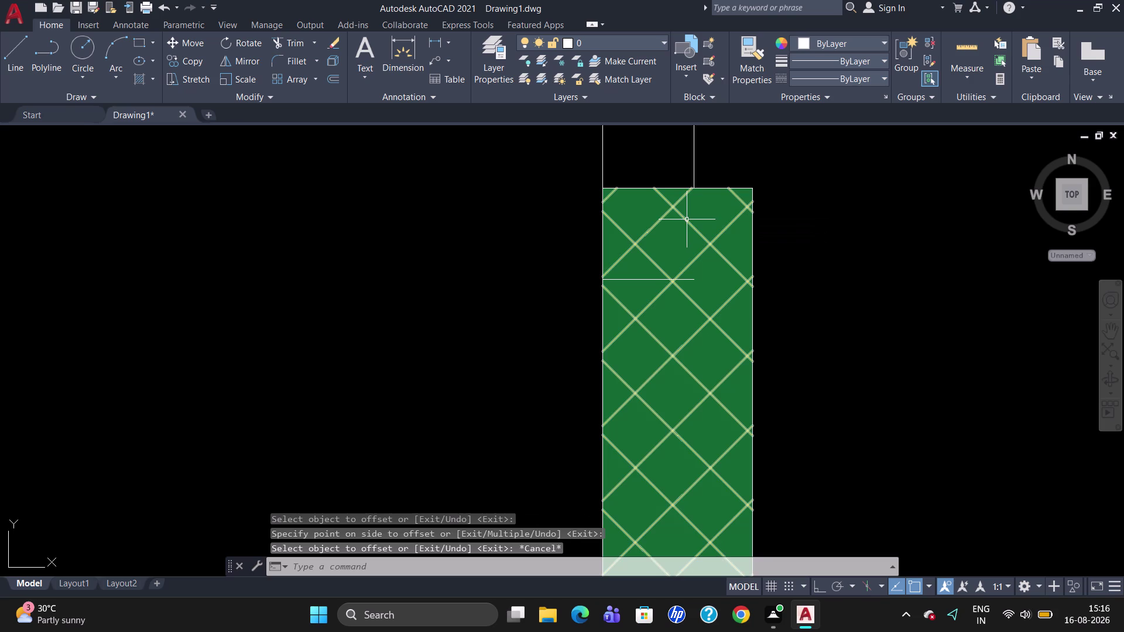
key(l)
key(Return)
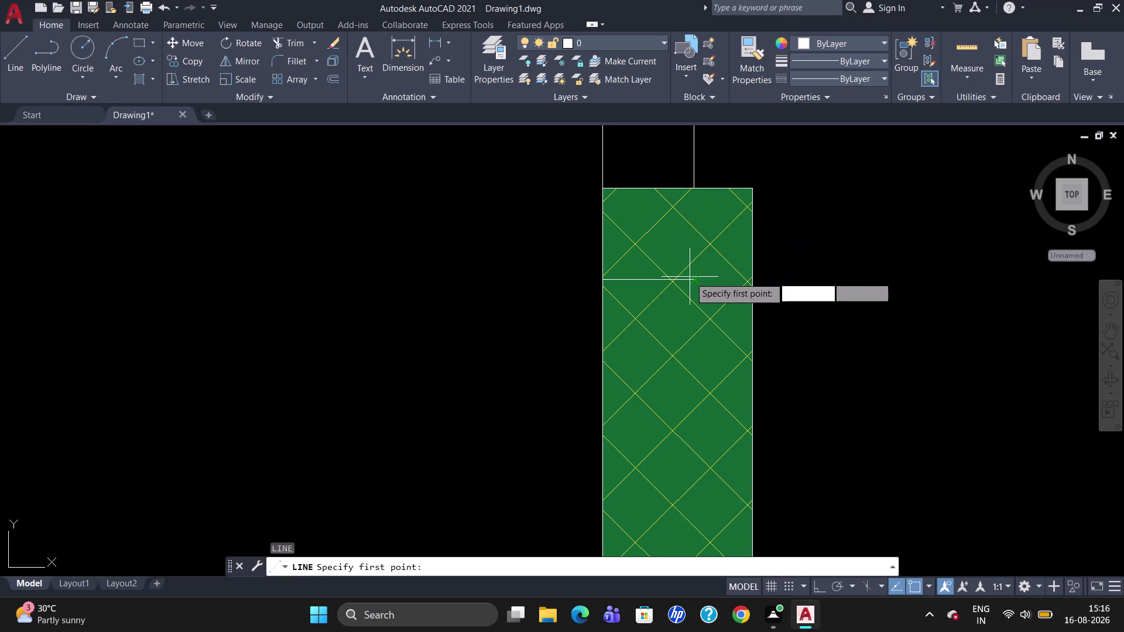
click(690, 277)
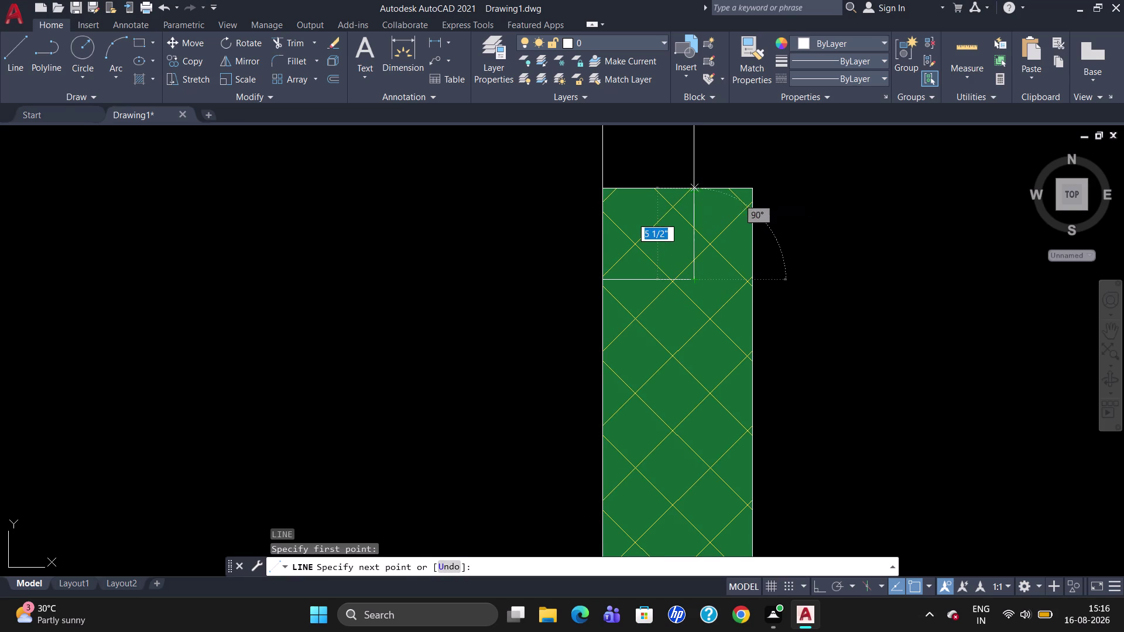
click(694, 187)
key(Escape)
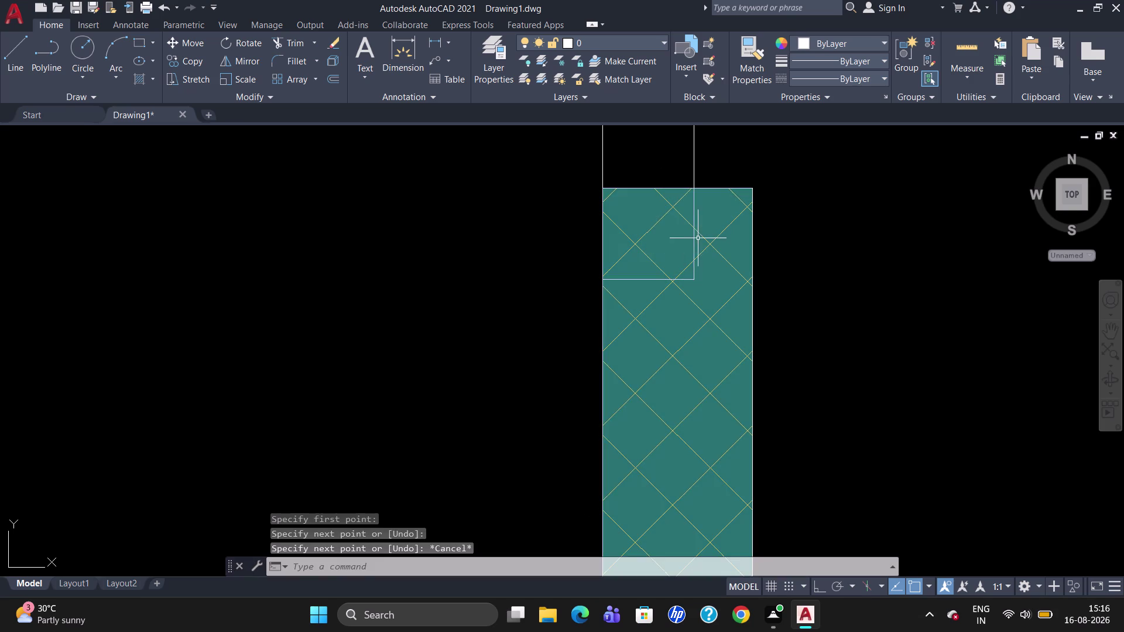
click(694, 236)
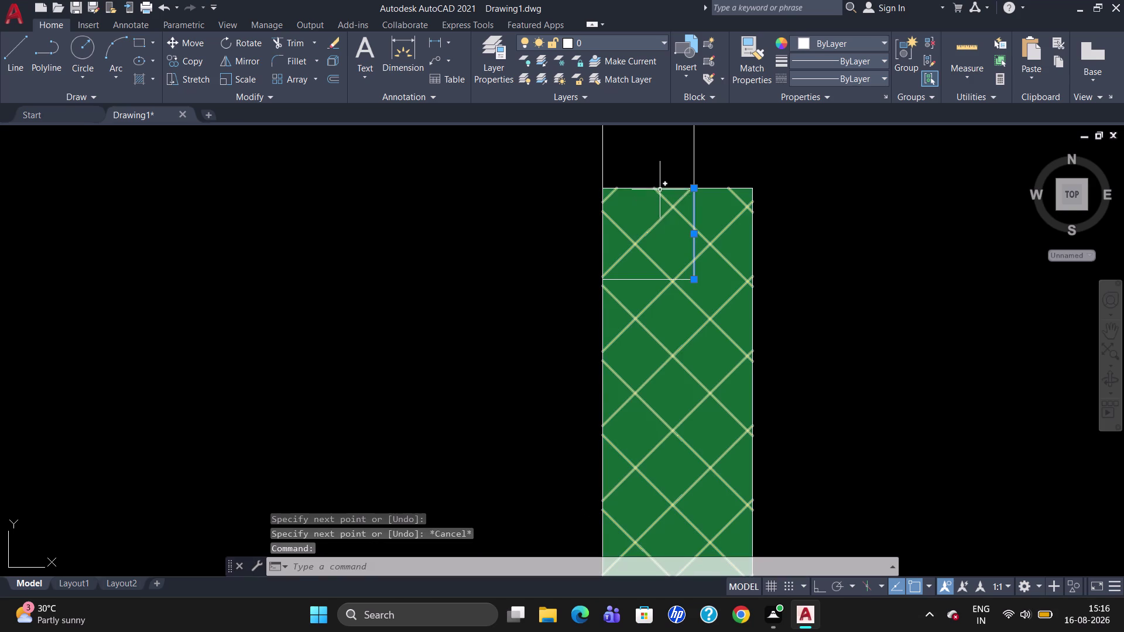
key(Escape)
text(B)
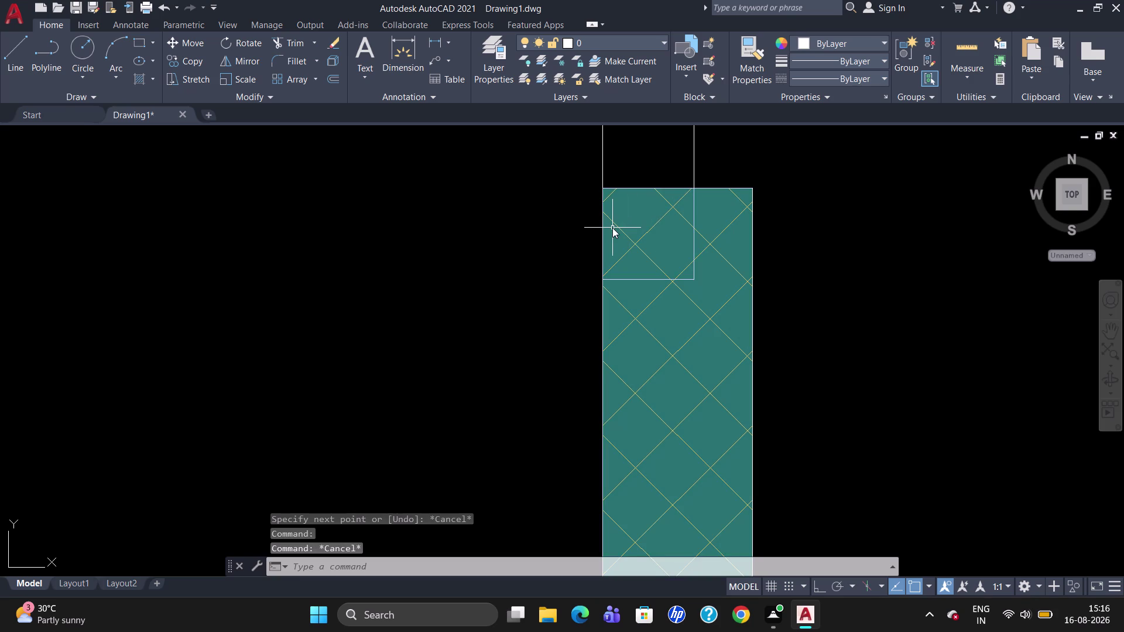
text(R)
click(643, 267)
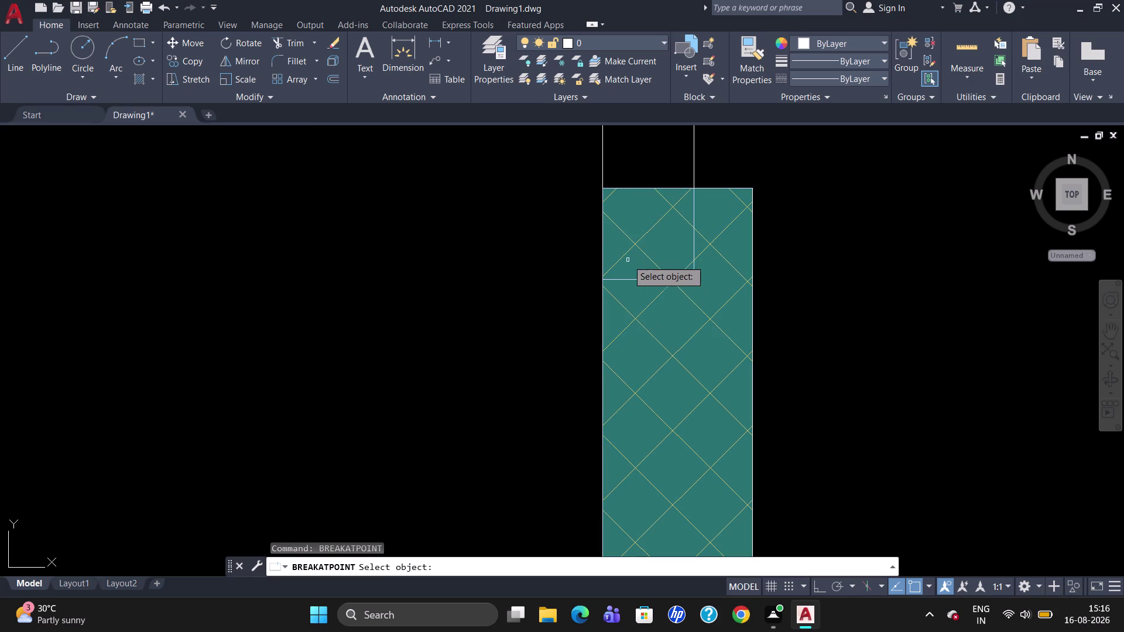
click(604, 236)
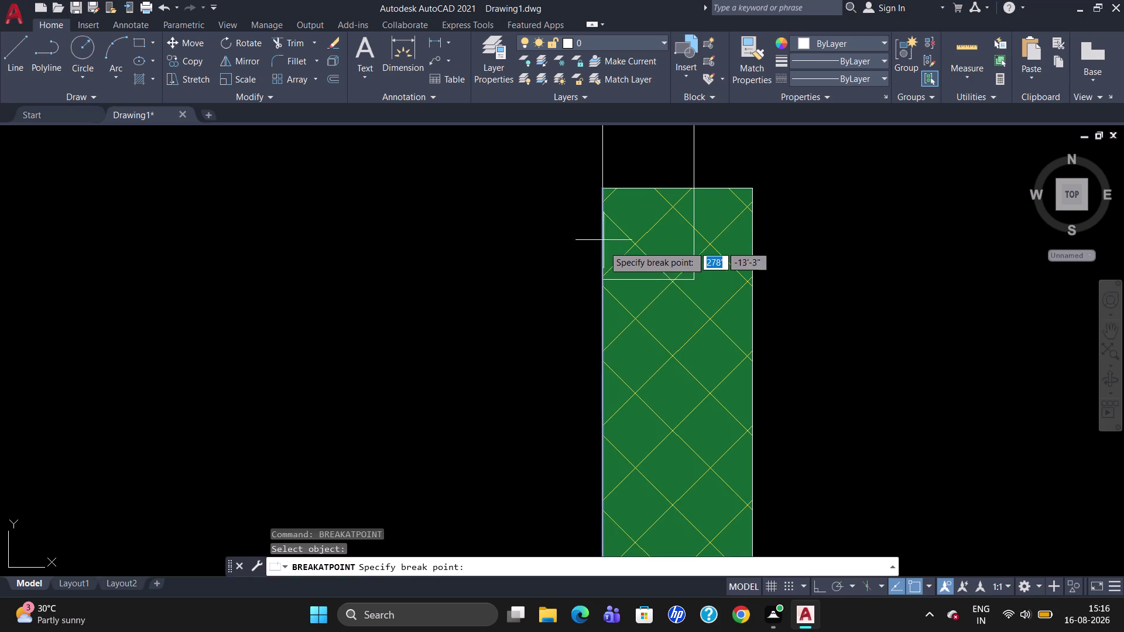
click(601, 280)
key(Escape)
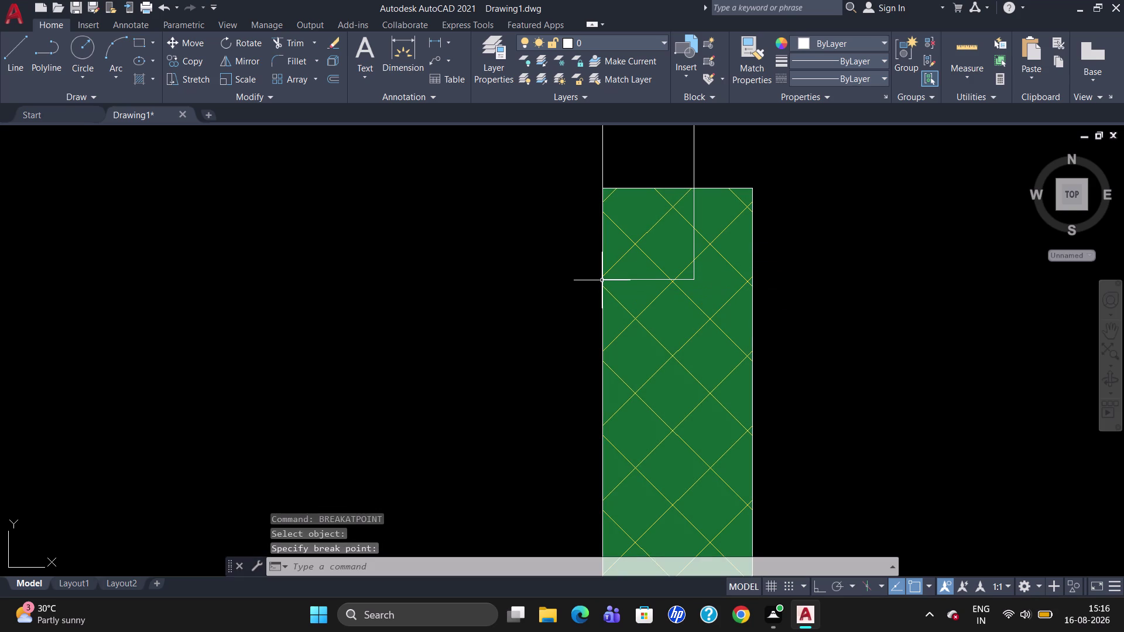
click(651, 245)
key(u)
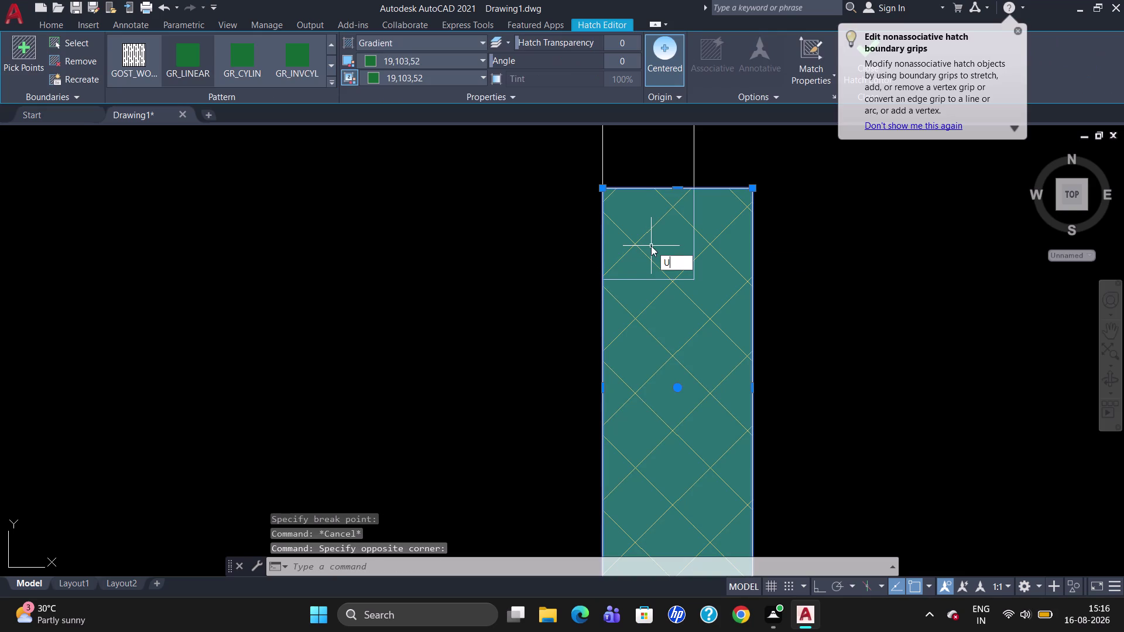
key(n)
key(g)
key(Return)
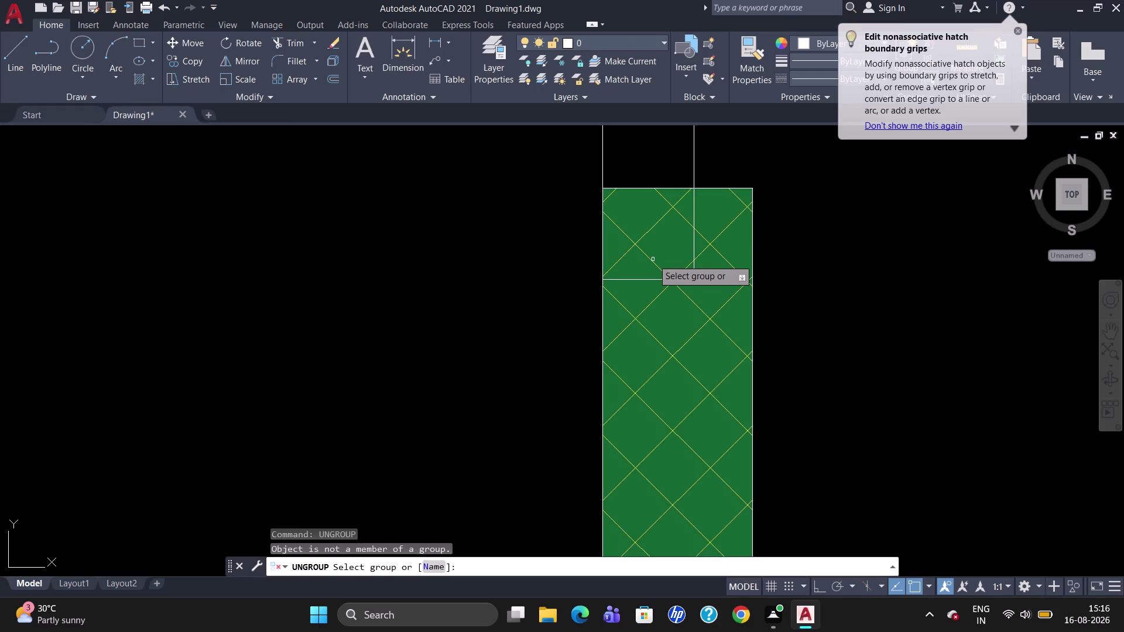
key(Escape)
click(655, 247)
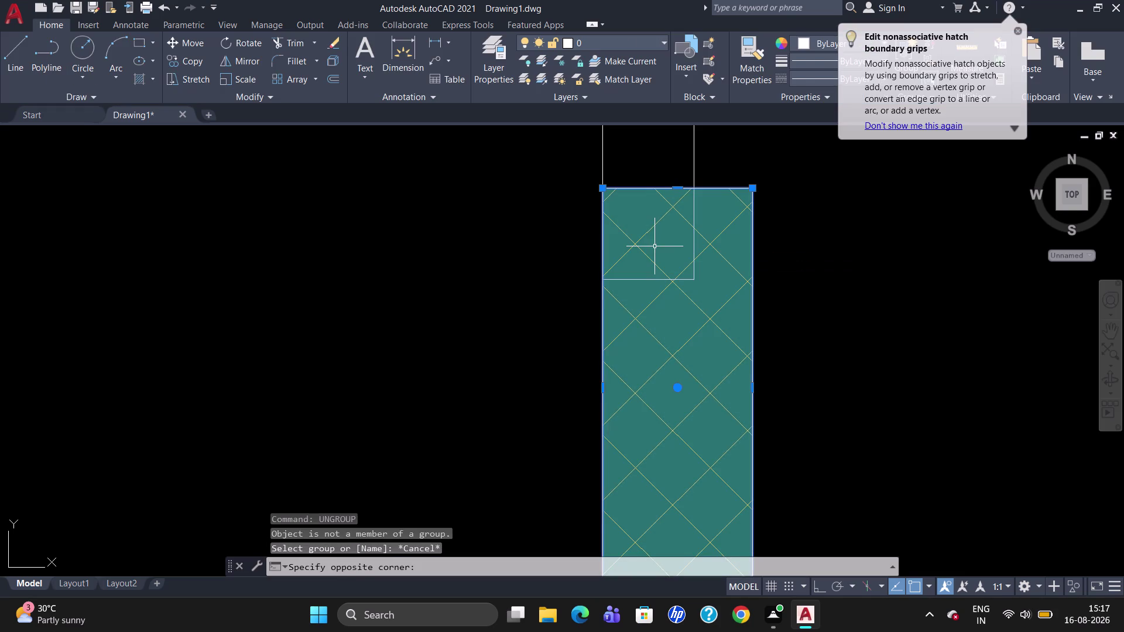
key(x)
key(Return)
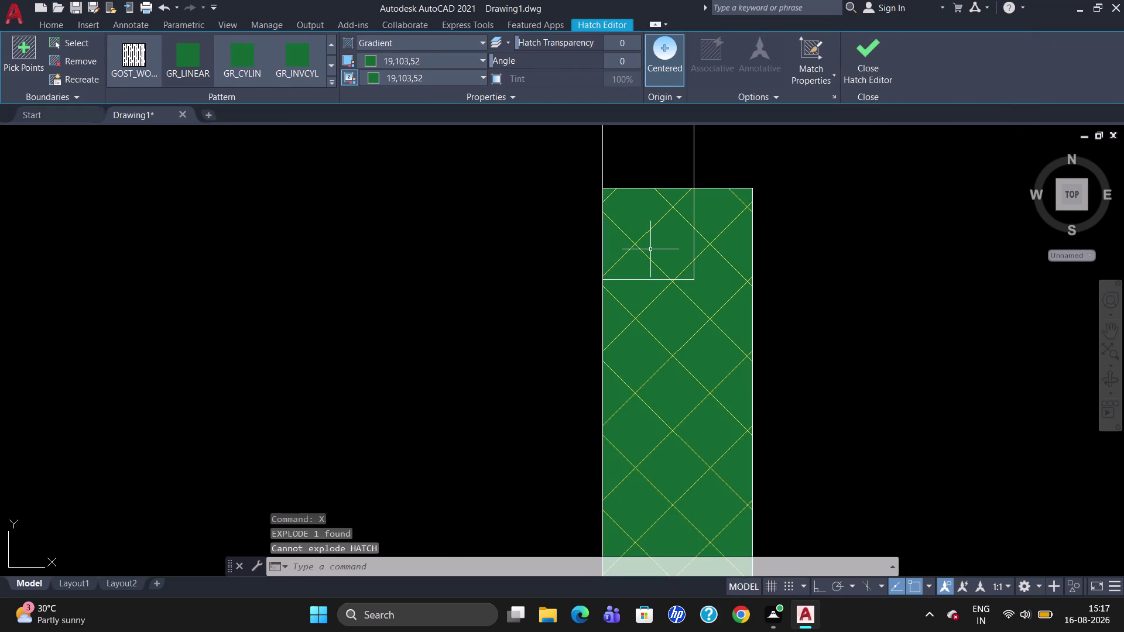
click(652, 242)
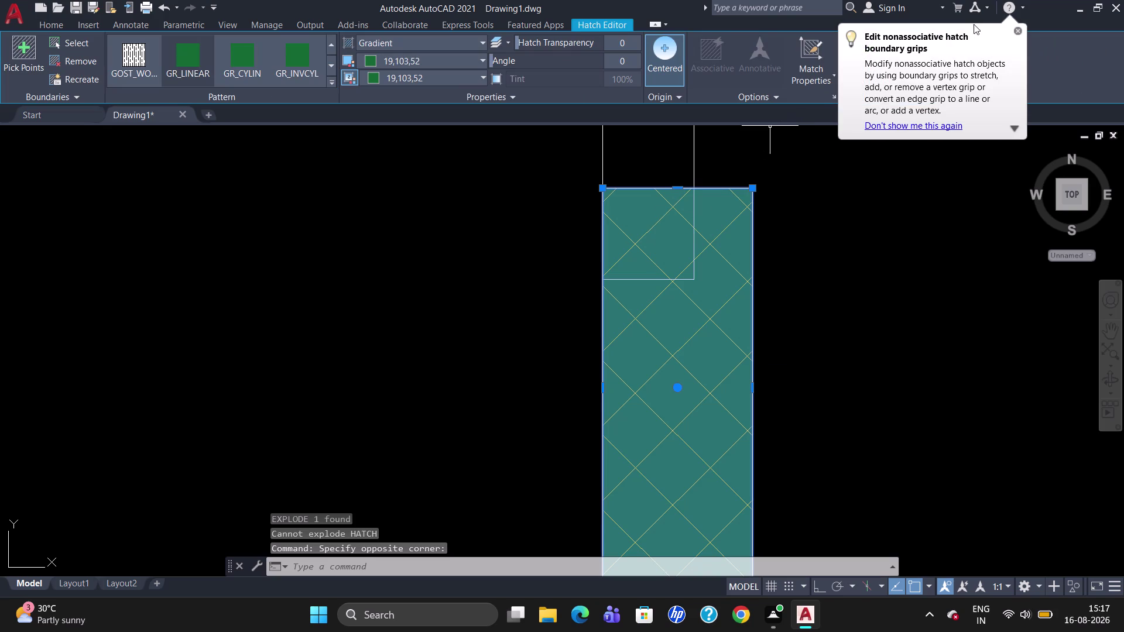
click(1018, 33)
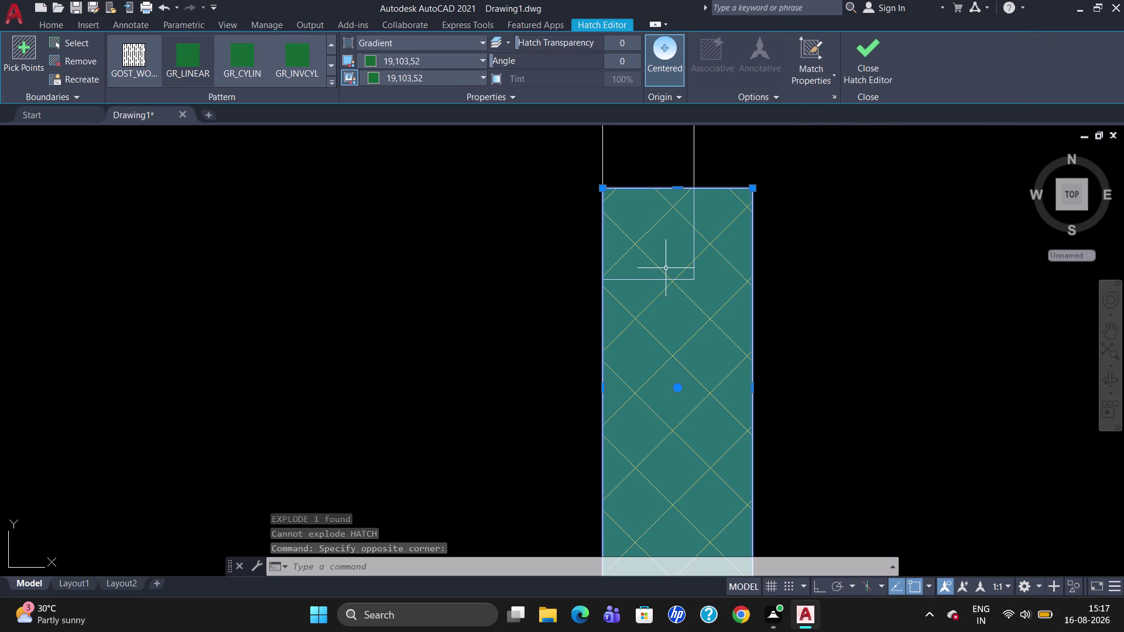
text(UNG)
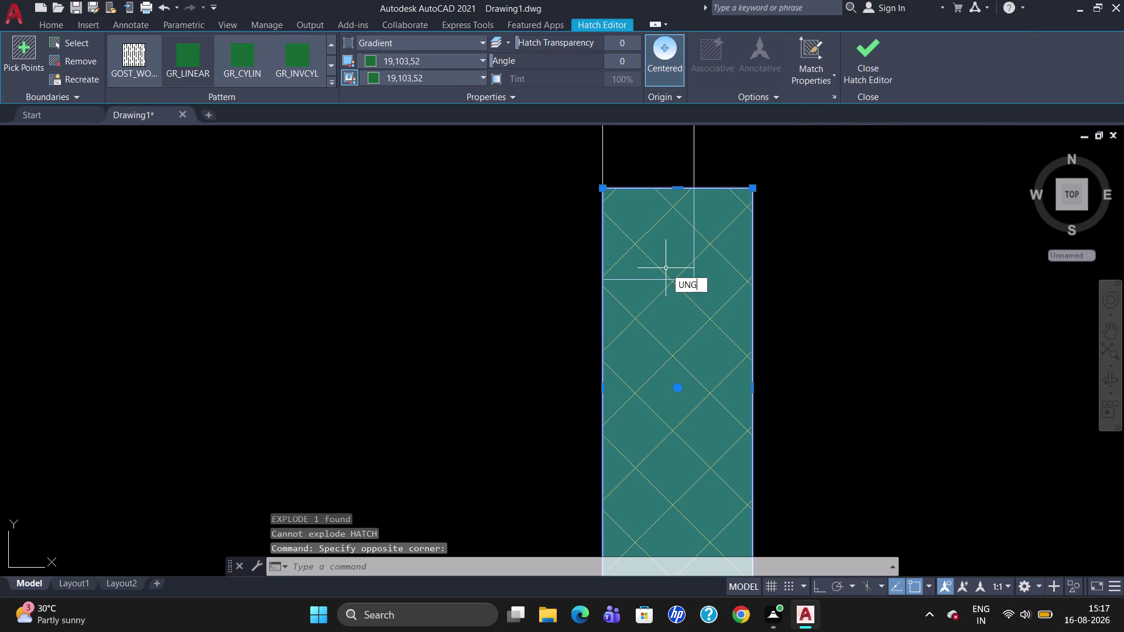
key(Return)
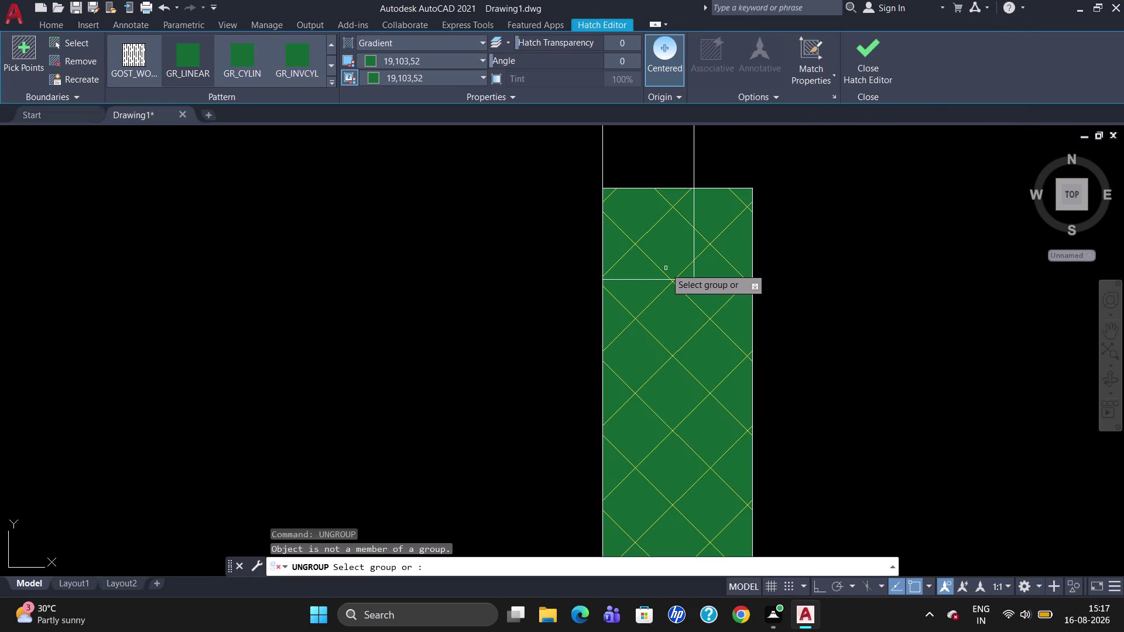
click(665, 268)
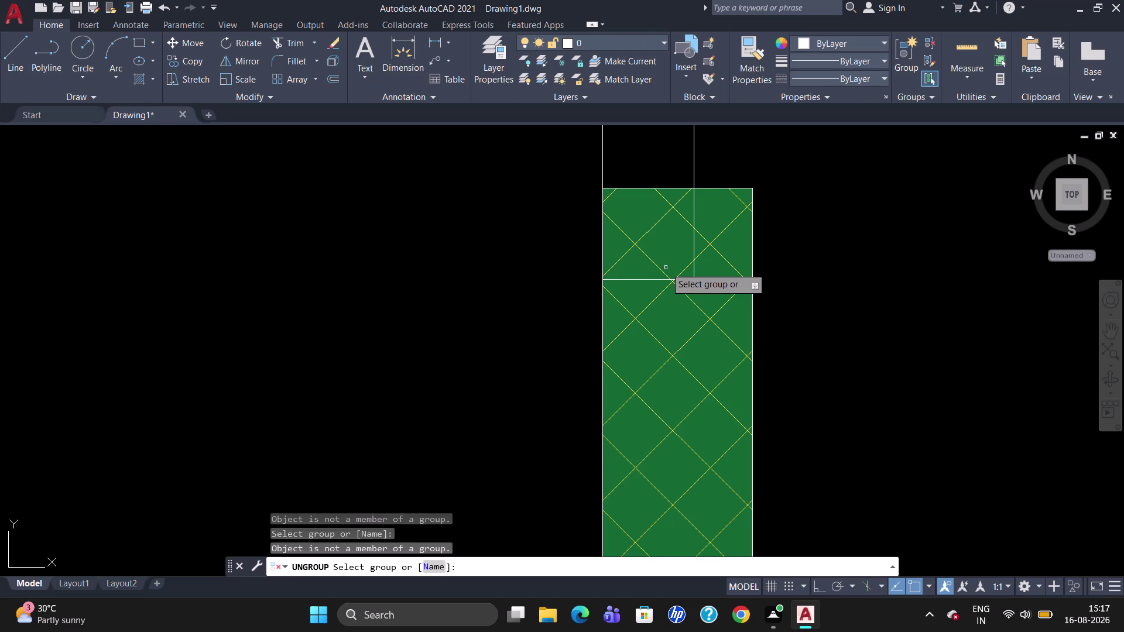
key(Escape)
scroll(down, 3)
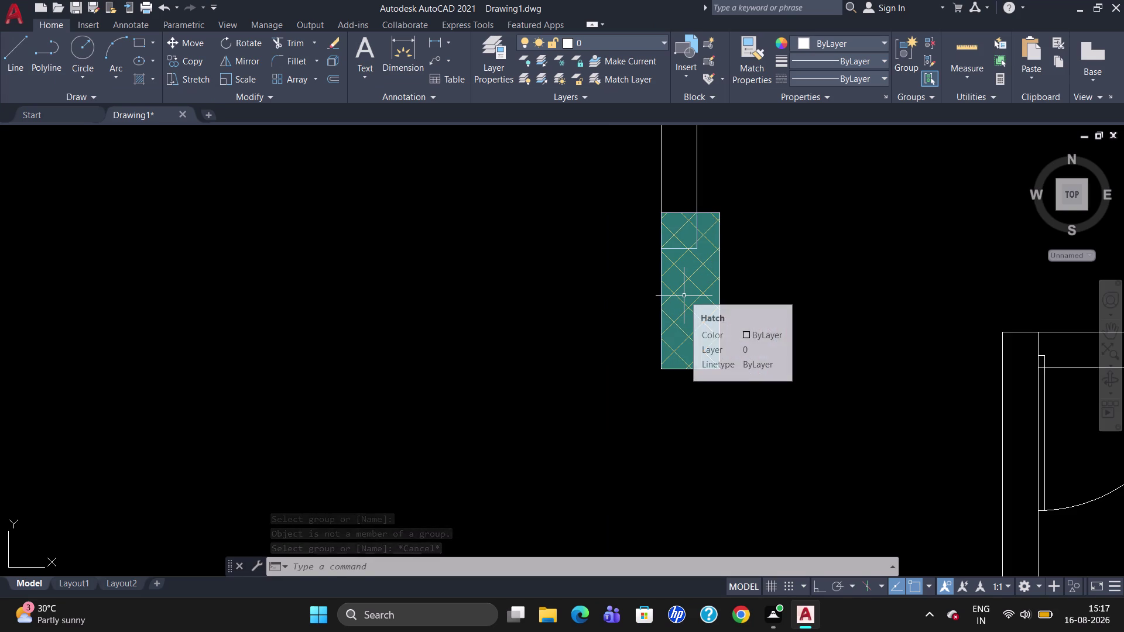
key(Escape)
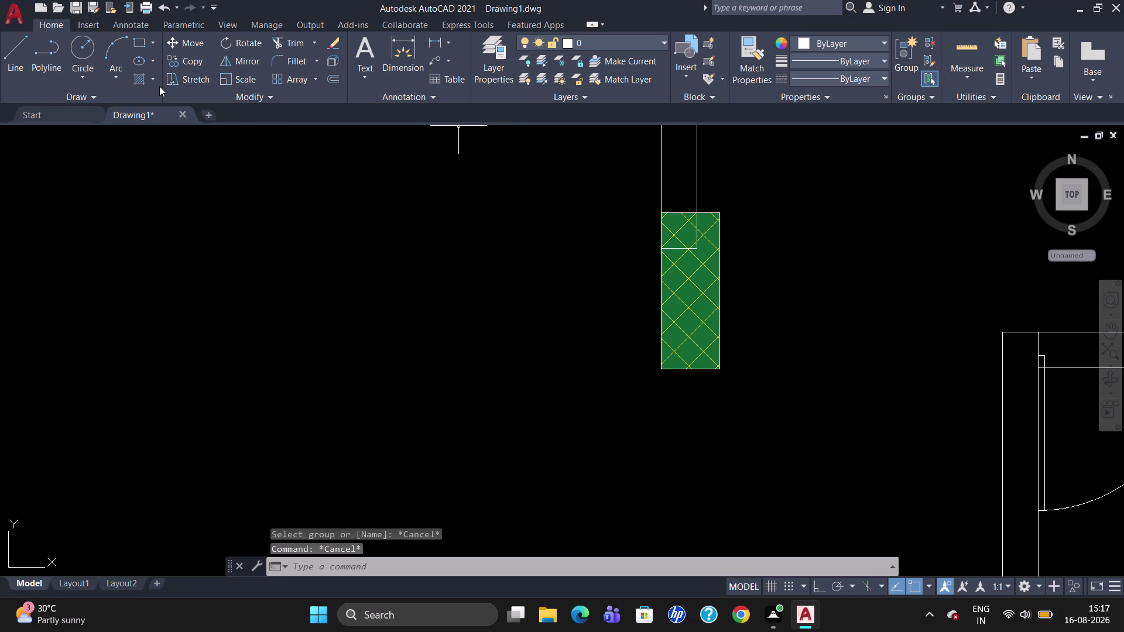
click(137, 84)
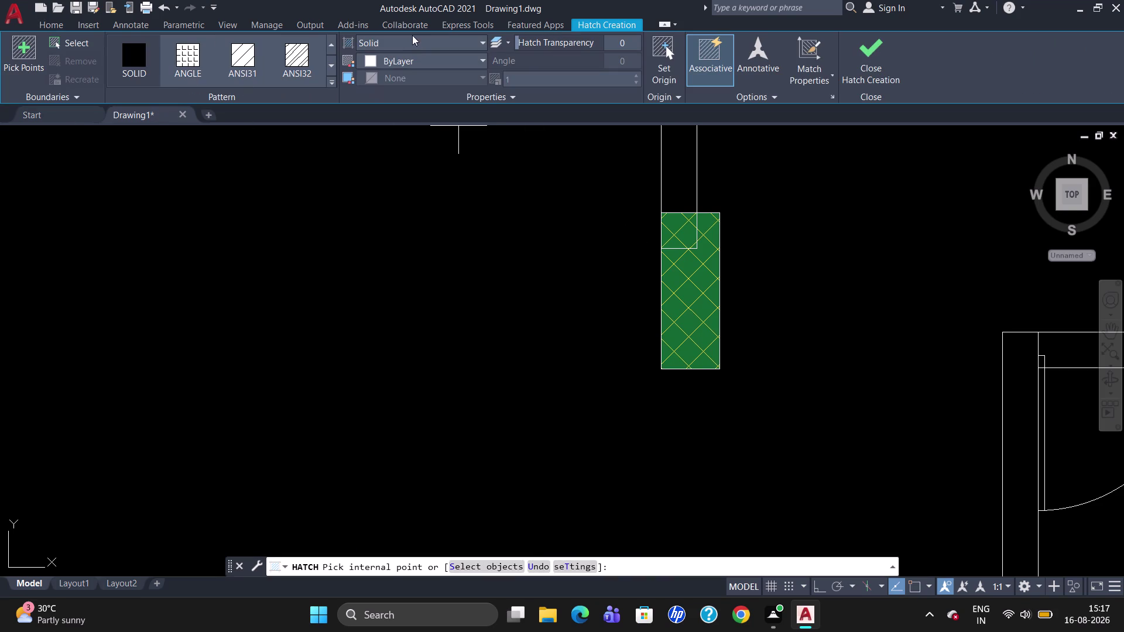
Fill the column's top-left corner square with a grey gradient (99,100,102), then zoom out.
click(412, 42)
click(412, 75)
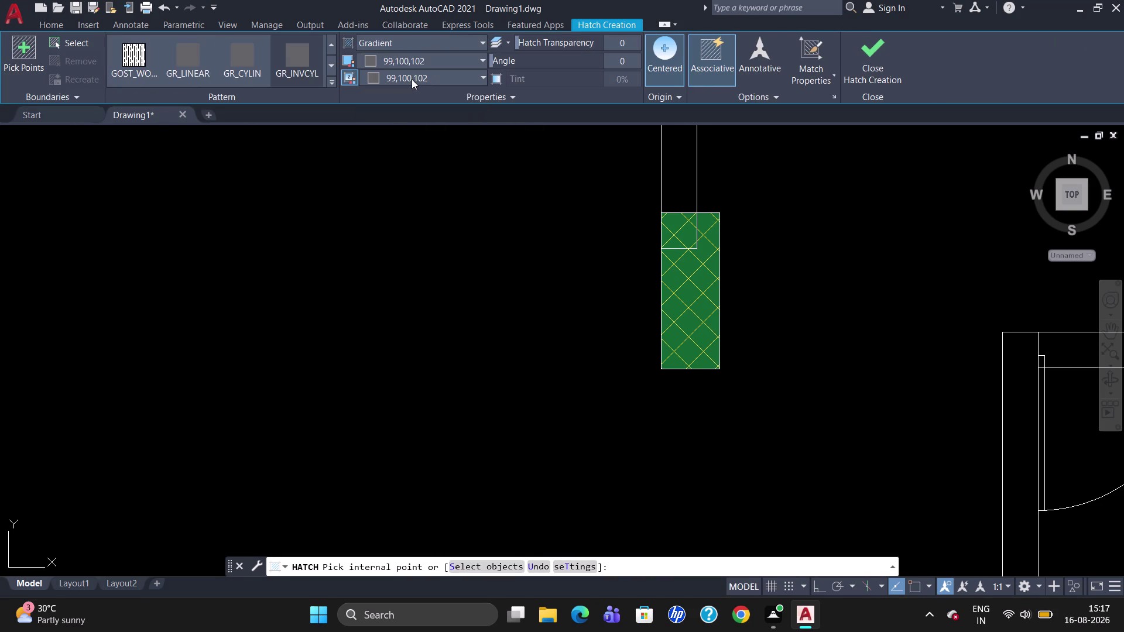
click(675, 228)
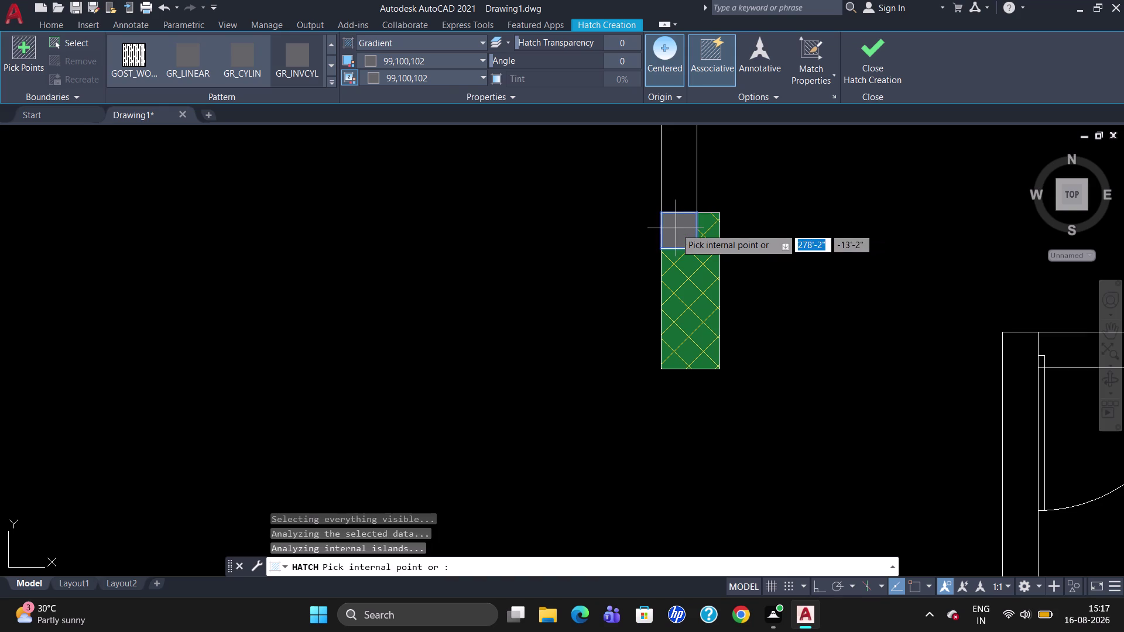
key(Escape)
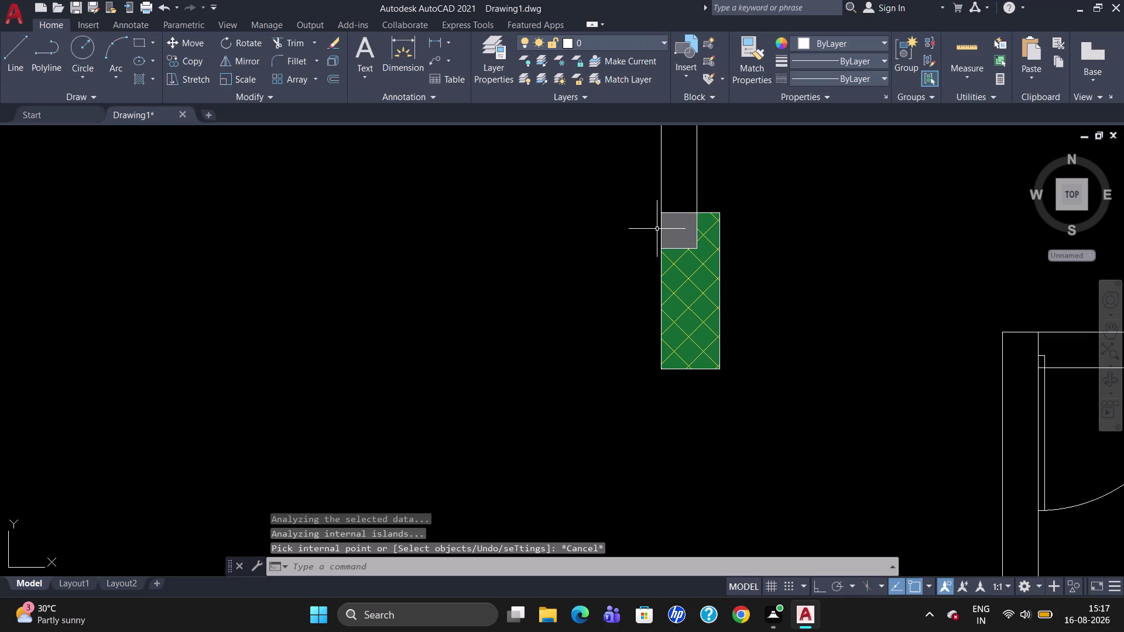
scroll(up, 3)
scroll(down, 3)
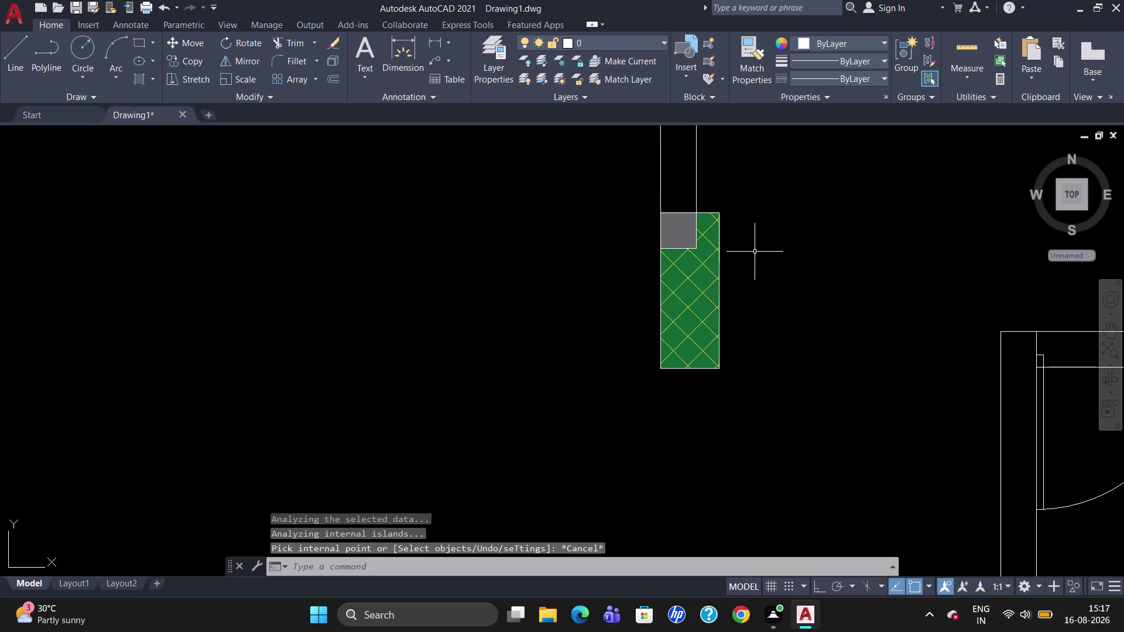
scroll(down, 3)
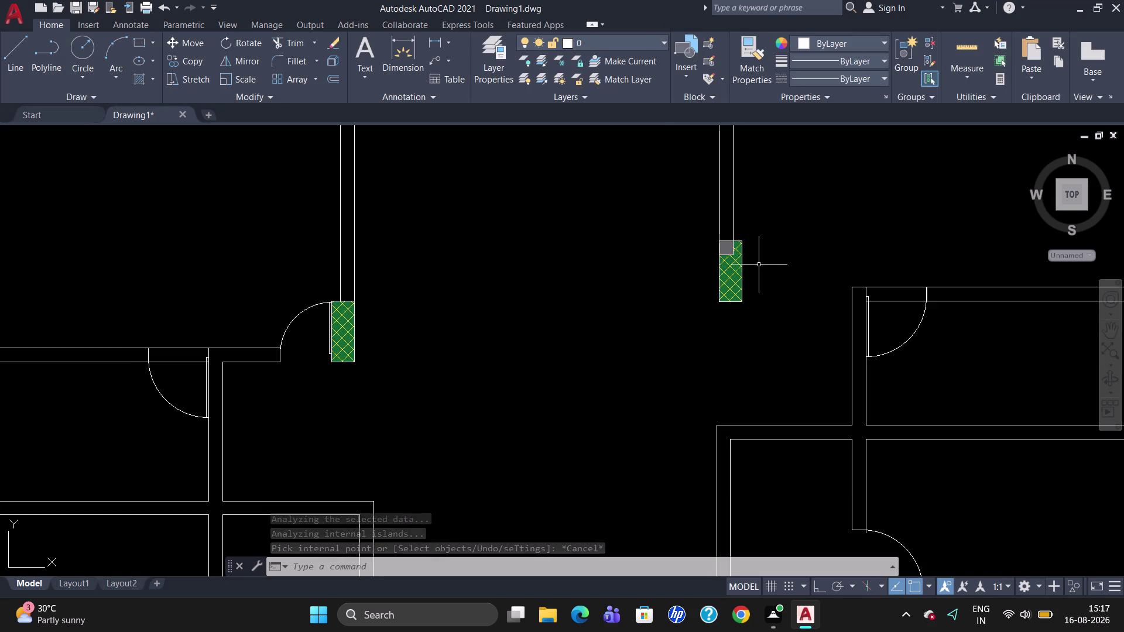
scroll(down, 3)
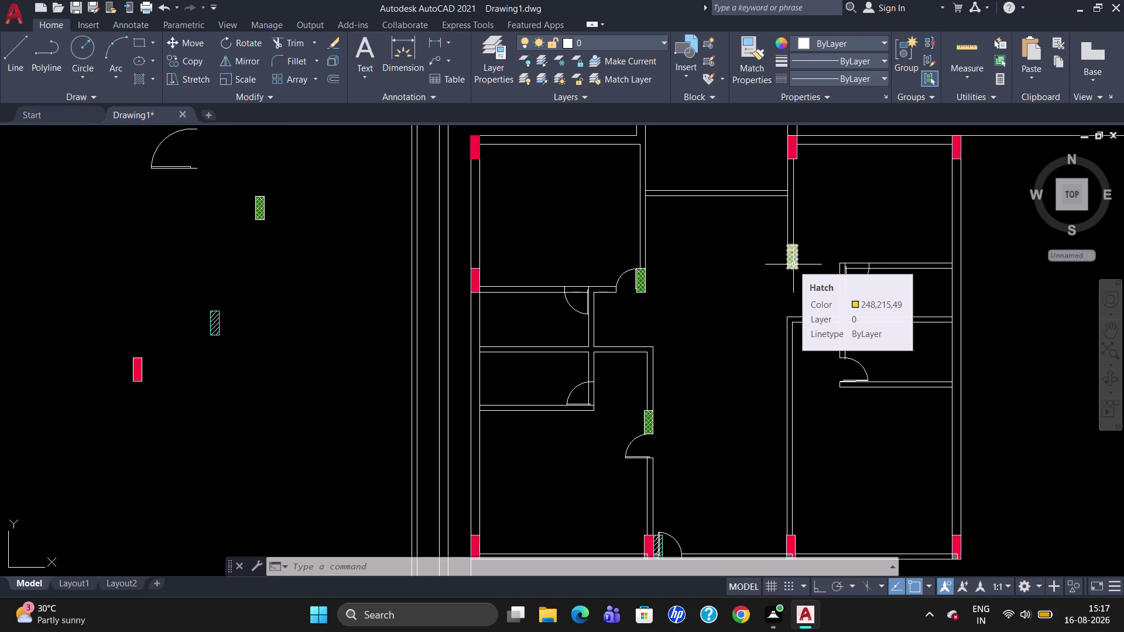
Try crossing-selecting the copied column and its wall lines, clearing each attempt.
key(Escape)
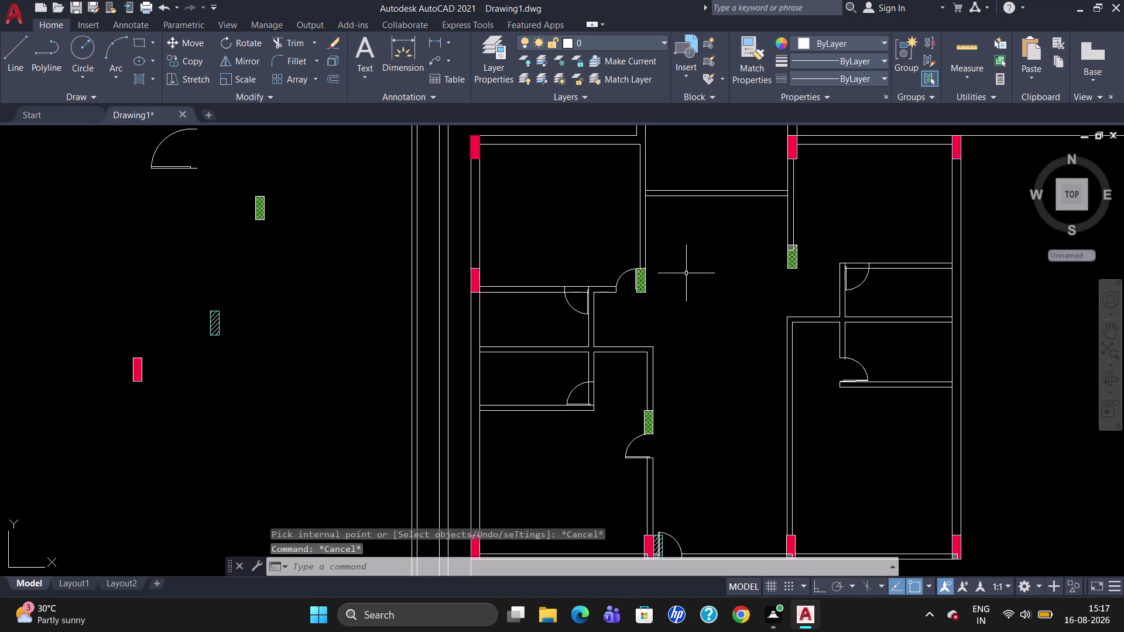
drag(804, 271, 759, 260)
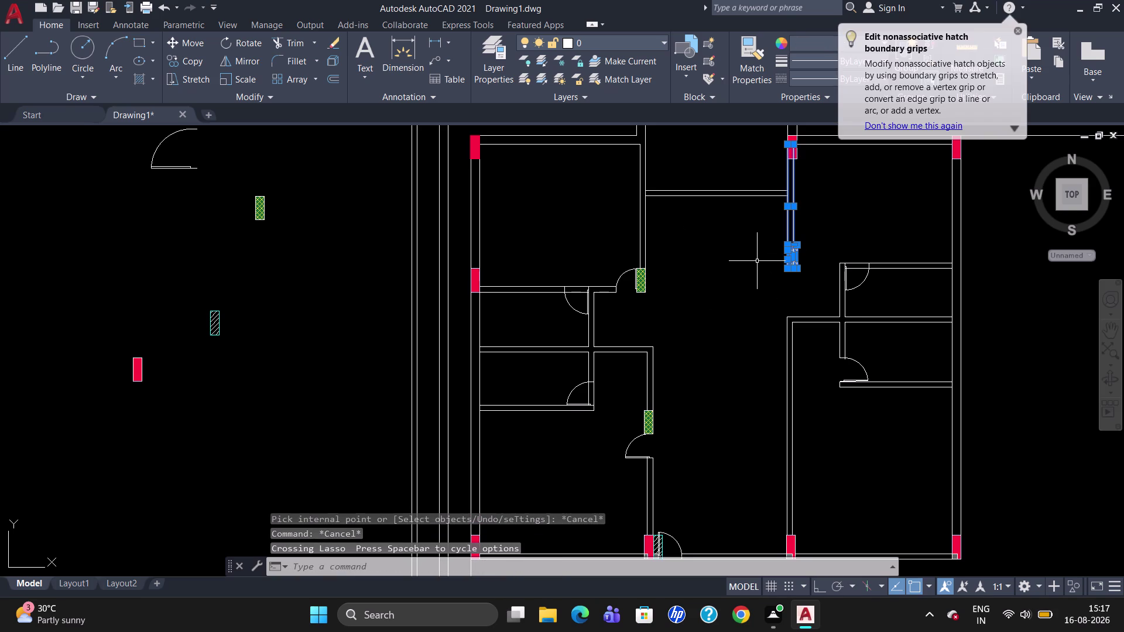
key(Escape)
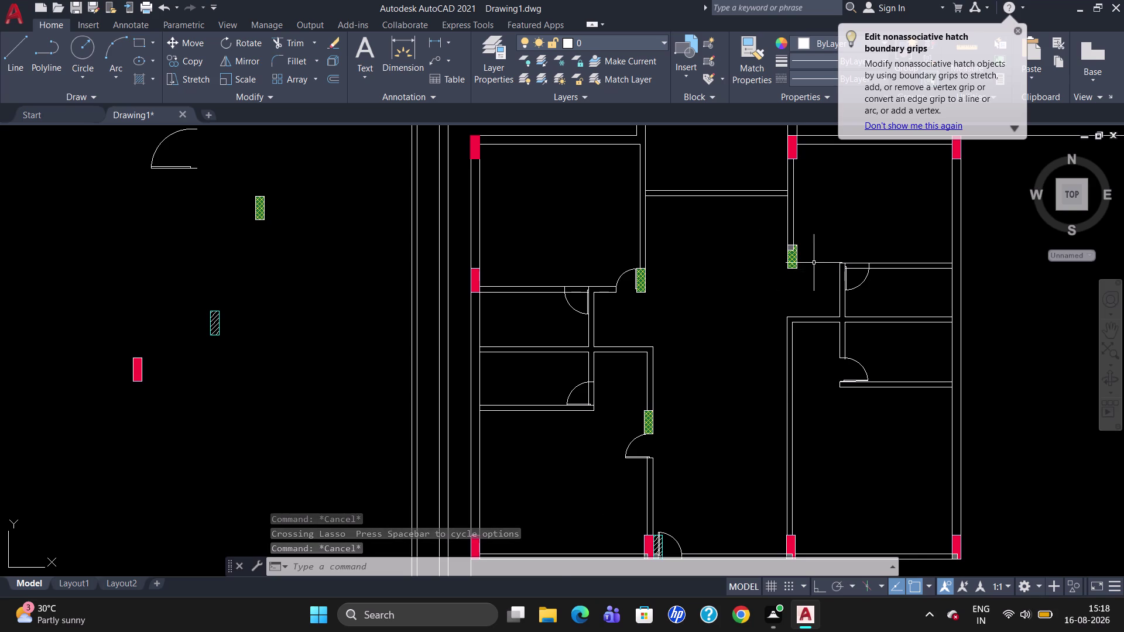
drag(814, 261, 779, 259)
key(Escape)
scroll(up, 3)
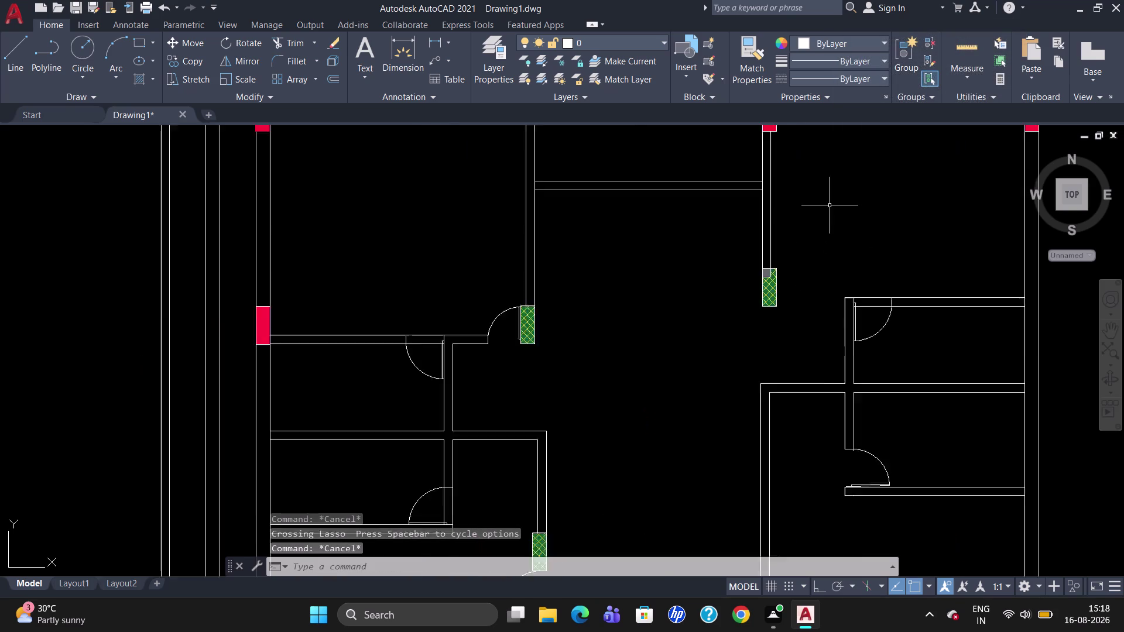
scroll(up, 3)
click(676, 366)
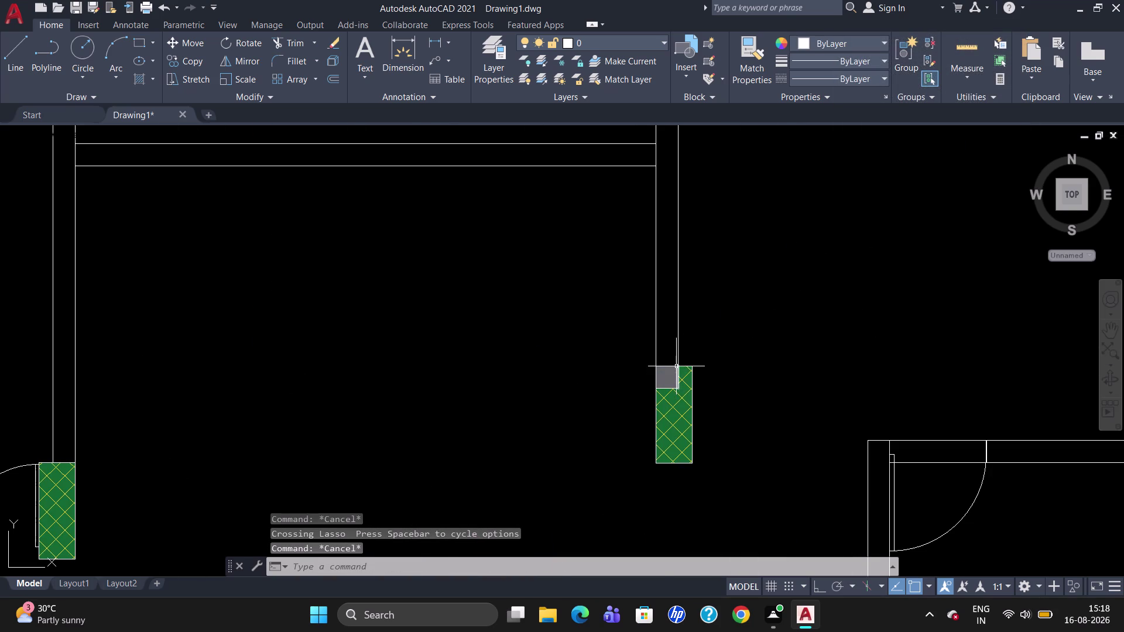
scroll(up, 3)
Pick the grey corner patch and the green column pieces.
click(663, 363)
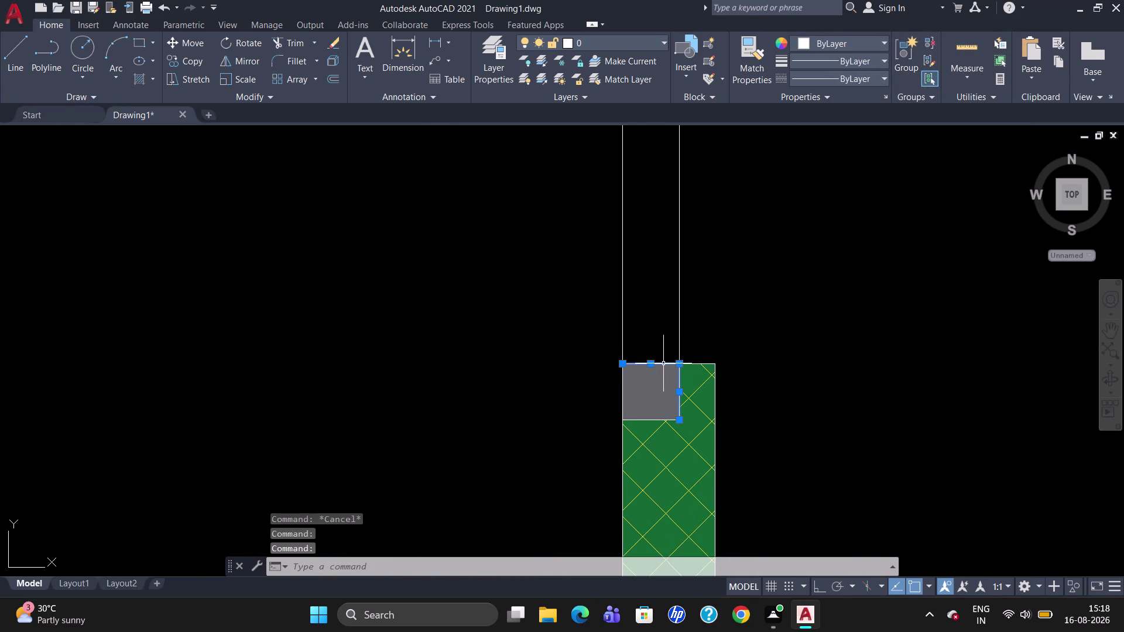
click(622, 385)
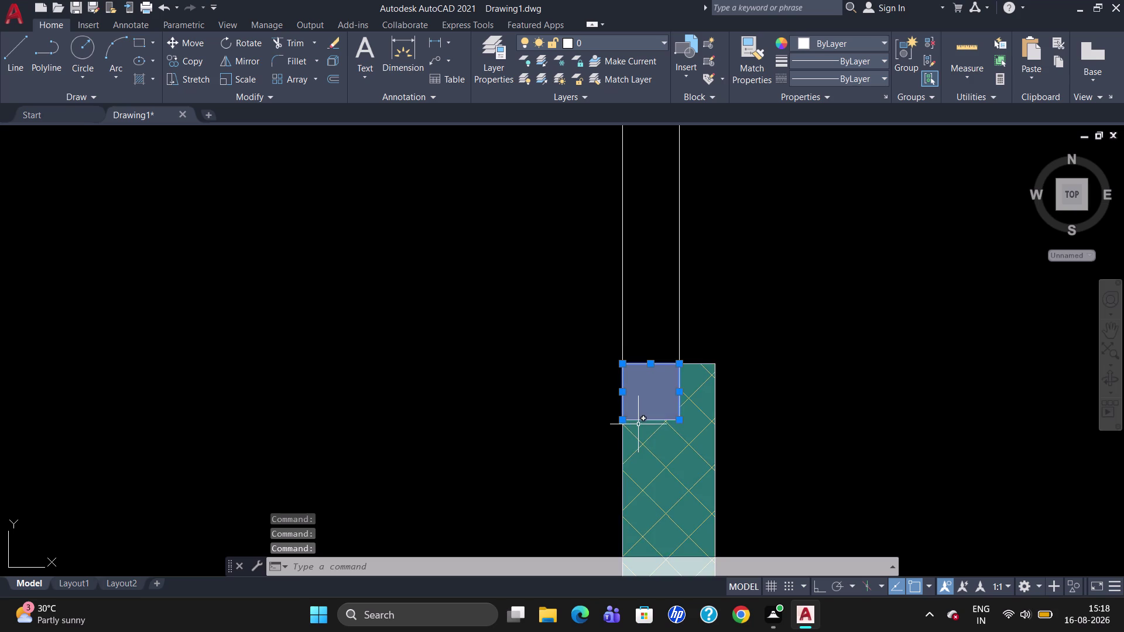
click(639, 421)
click(696, 363)
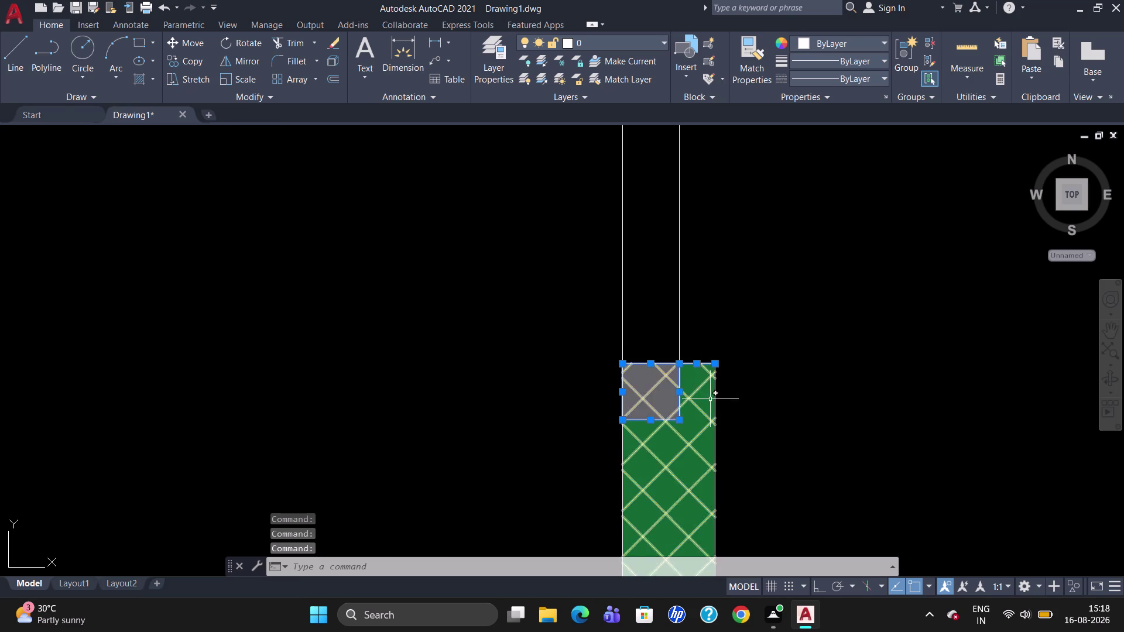
click(715, 403)
scroll(down, 3)
click(689, 447)
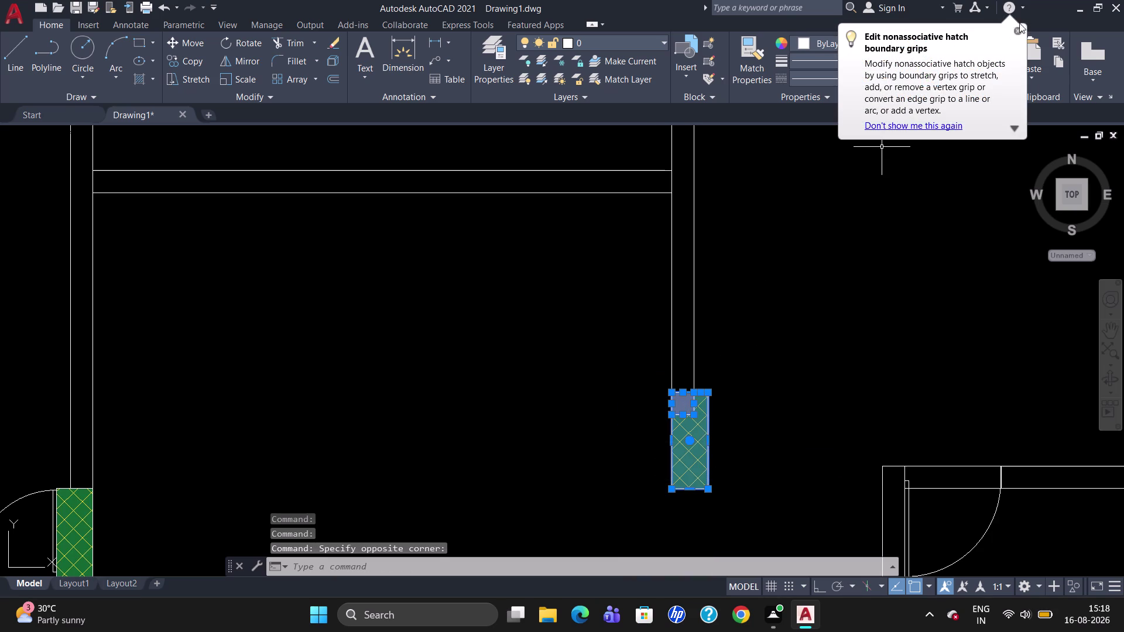
Group the green column with its grey corner patch, then pick its hatch for editing.
click(1020, 31)
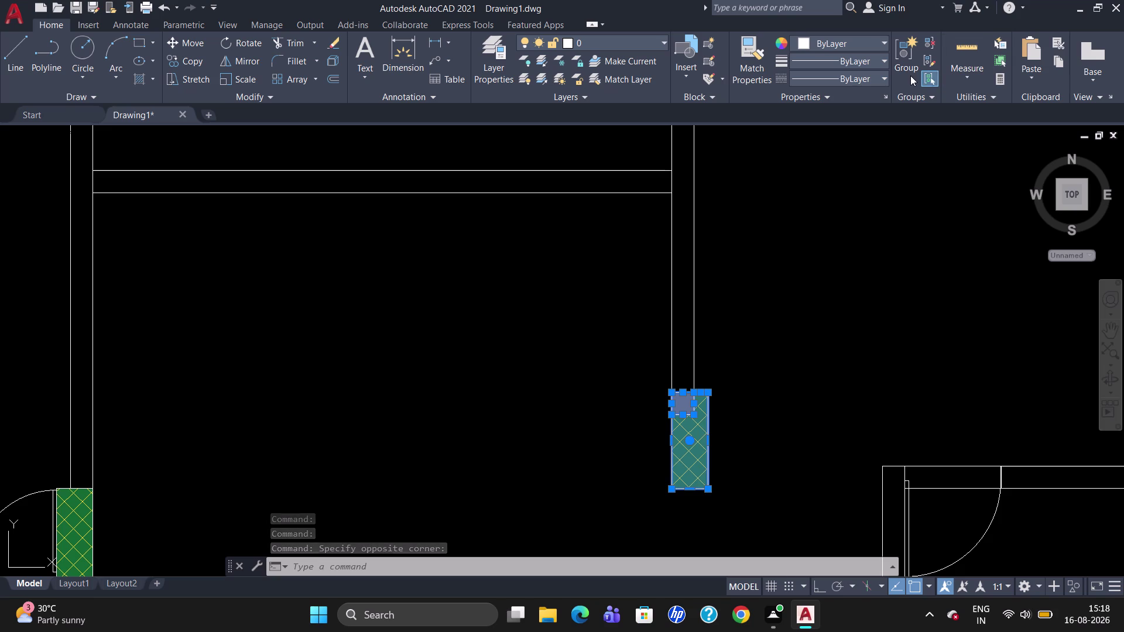
click(910, 71)
drag(753, 449, 659, 456)
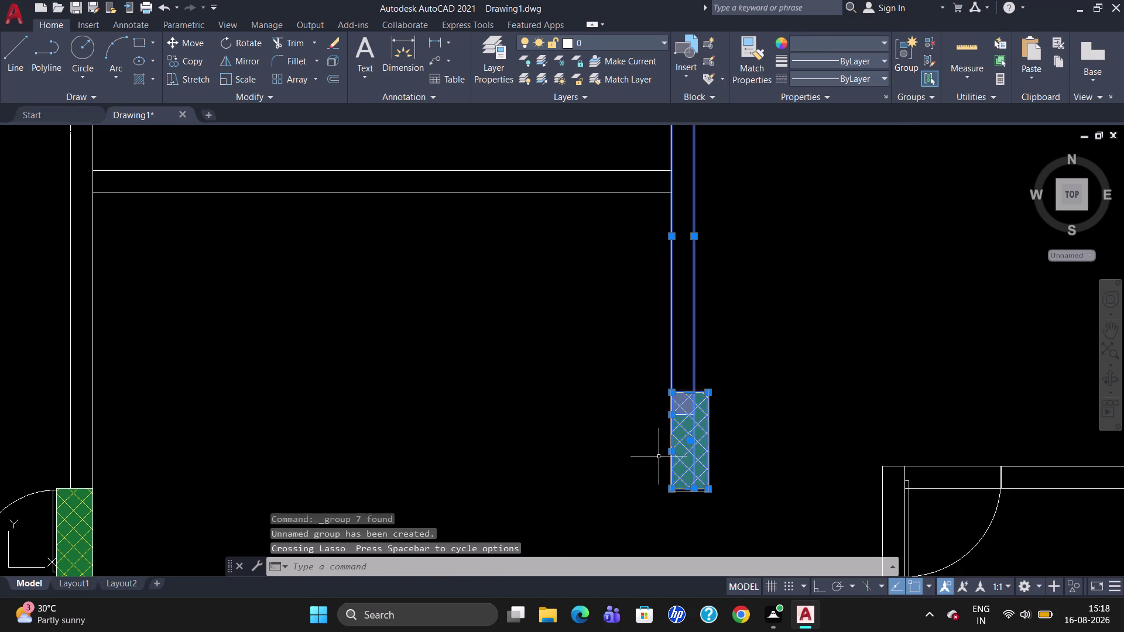
key(Escape)
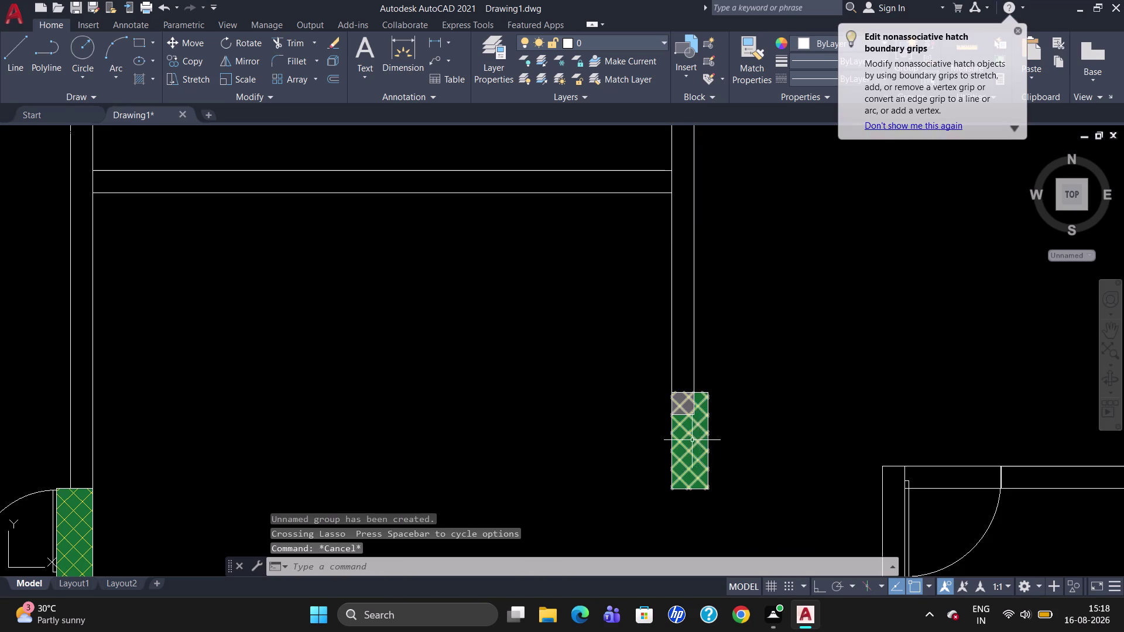
click(691, 440)
key(Escape)
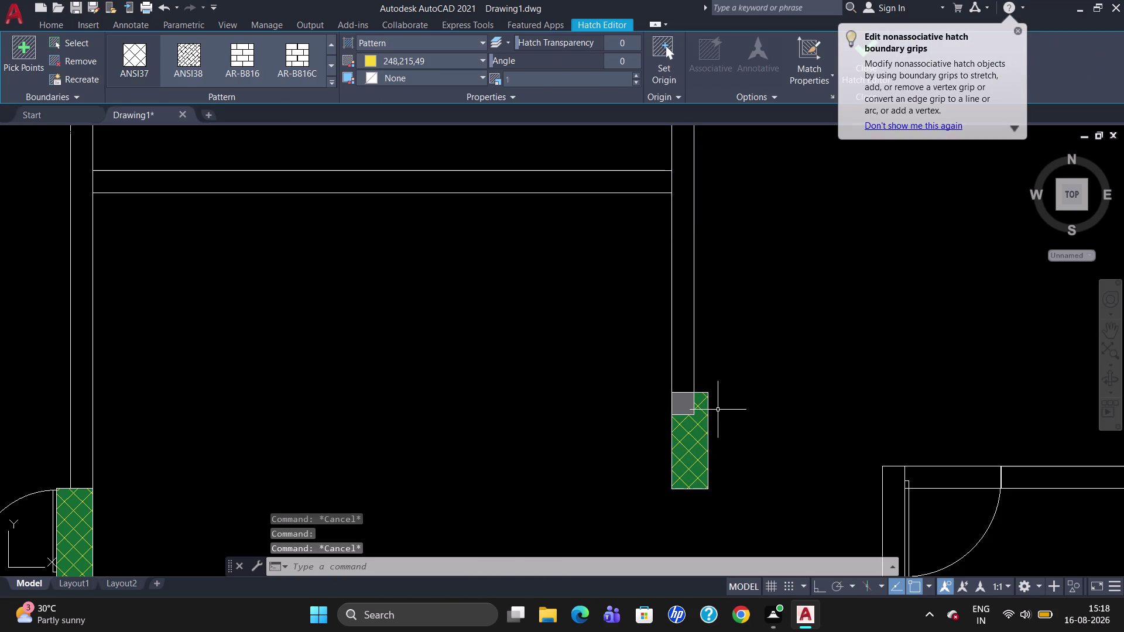
Zoom out to the full plan, then zoom in on the right-room door arc.
scroll(down, 3)
scroll(down, 3)
scroll(up, 3)
scroll(down, 3)
scroll(up, 3)
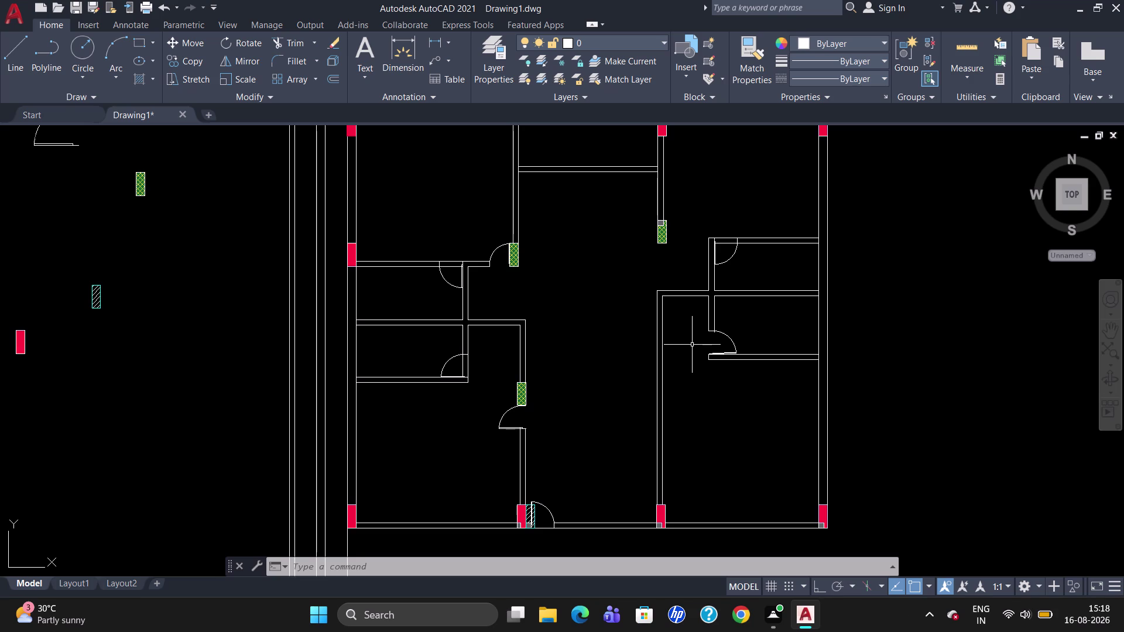
scroll(up, 3)
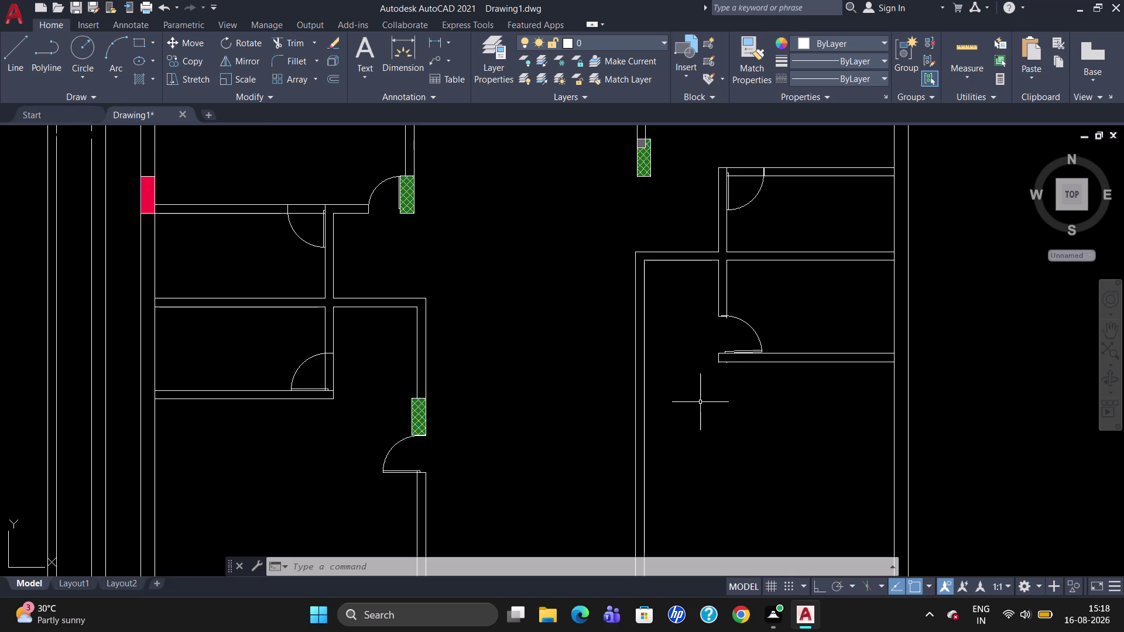
scroll(up, 3)
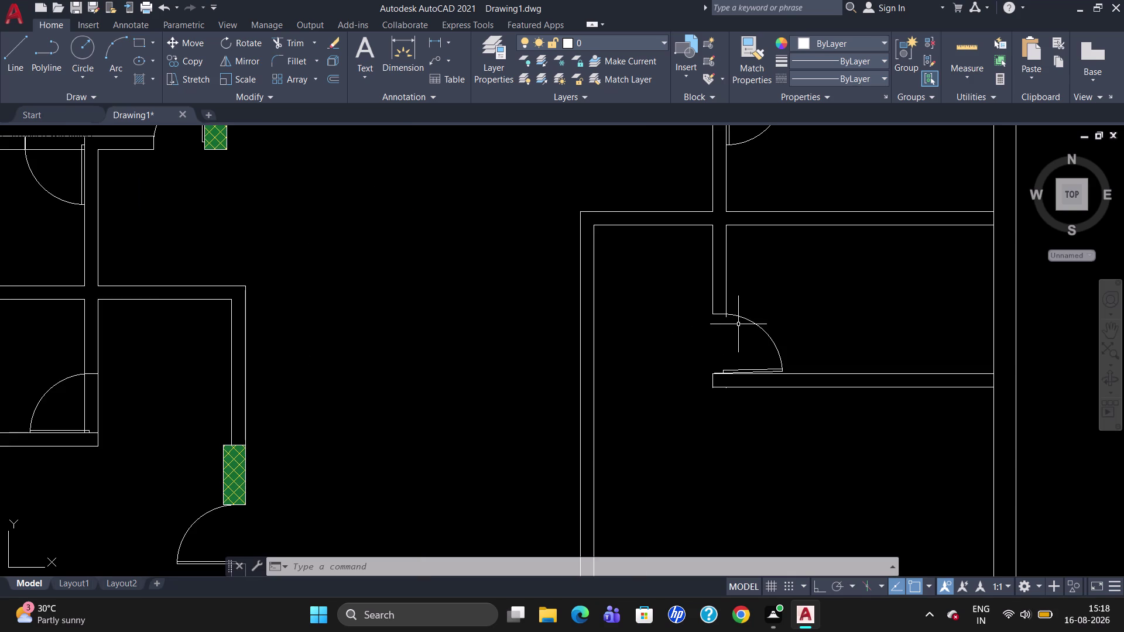
scroll(down, 3)
scroll(up, 3)
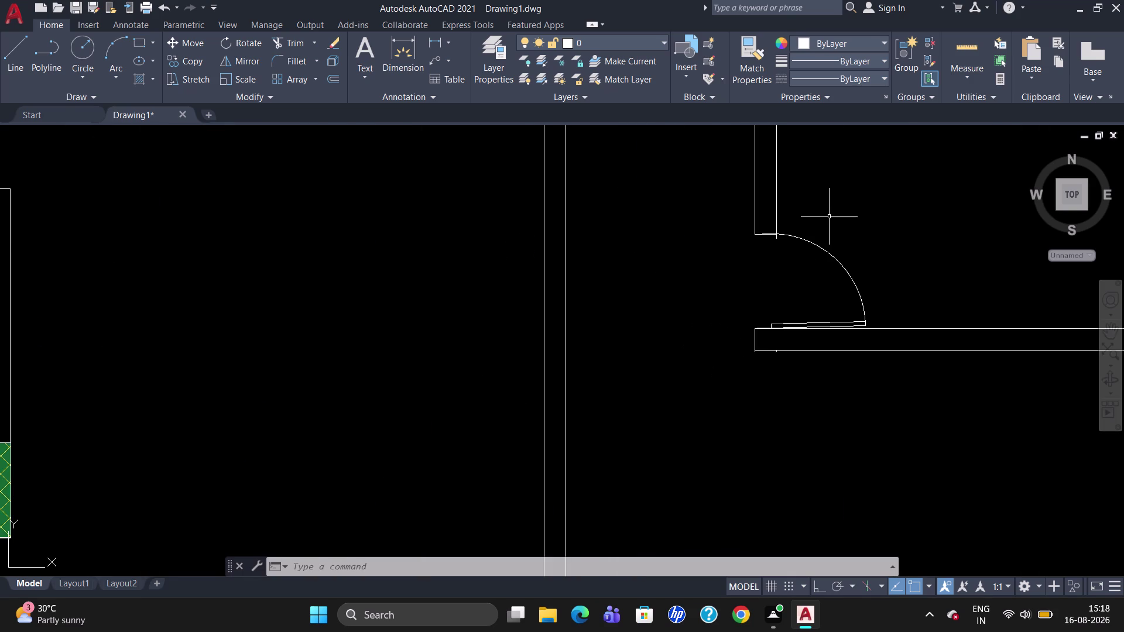
scroll(up, 3)
Select the door swing arc for moving, then abandon the move.
click(793, 255)
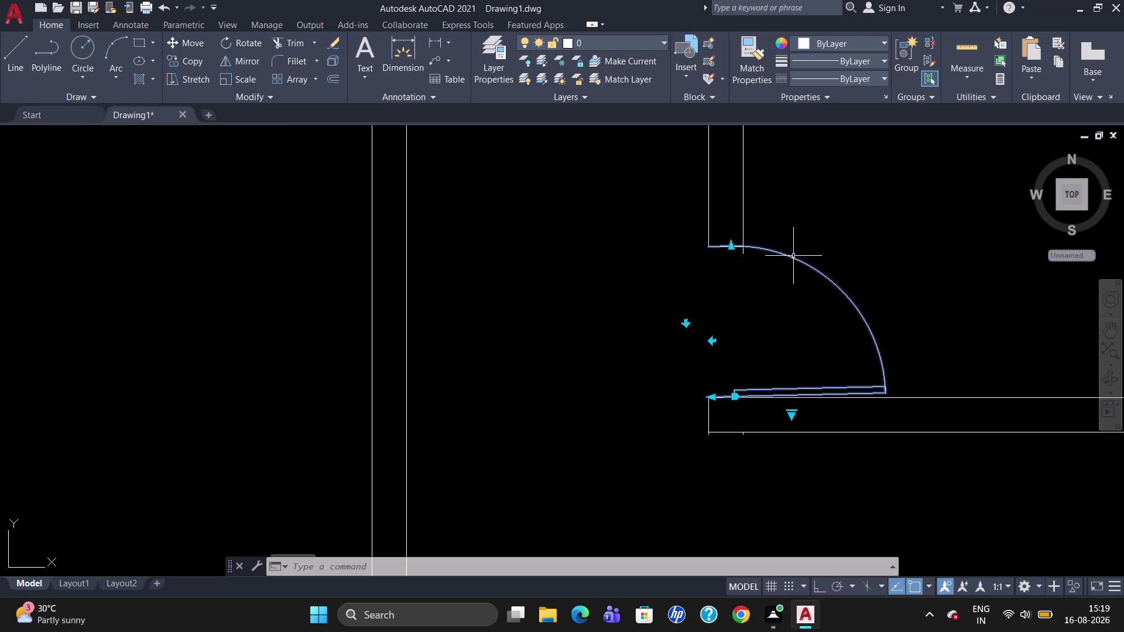
key(m)
key(Return)
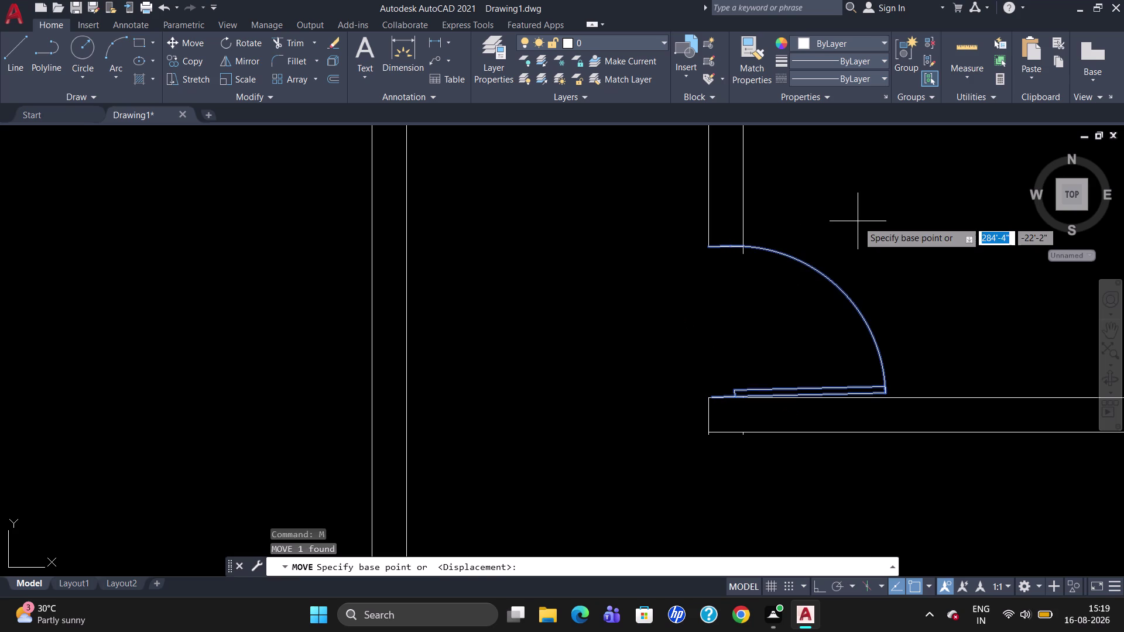
scroll(up, 3)
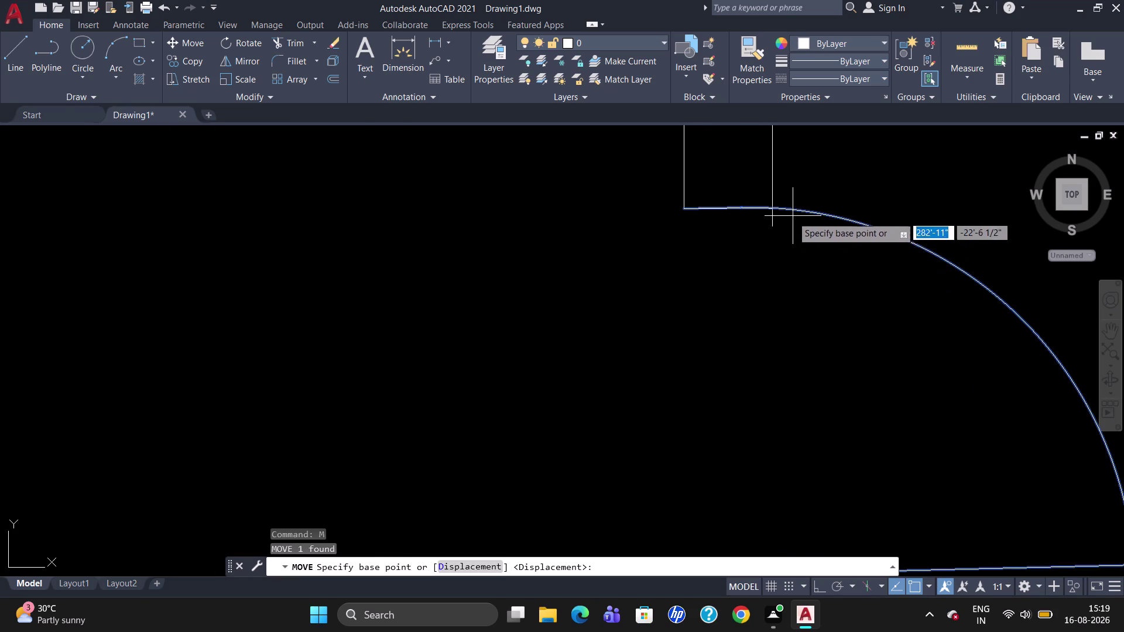
scroll(down, 3)
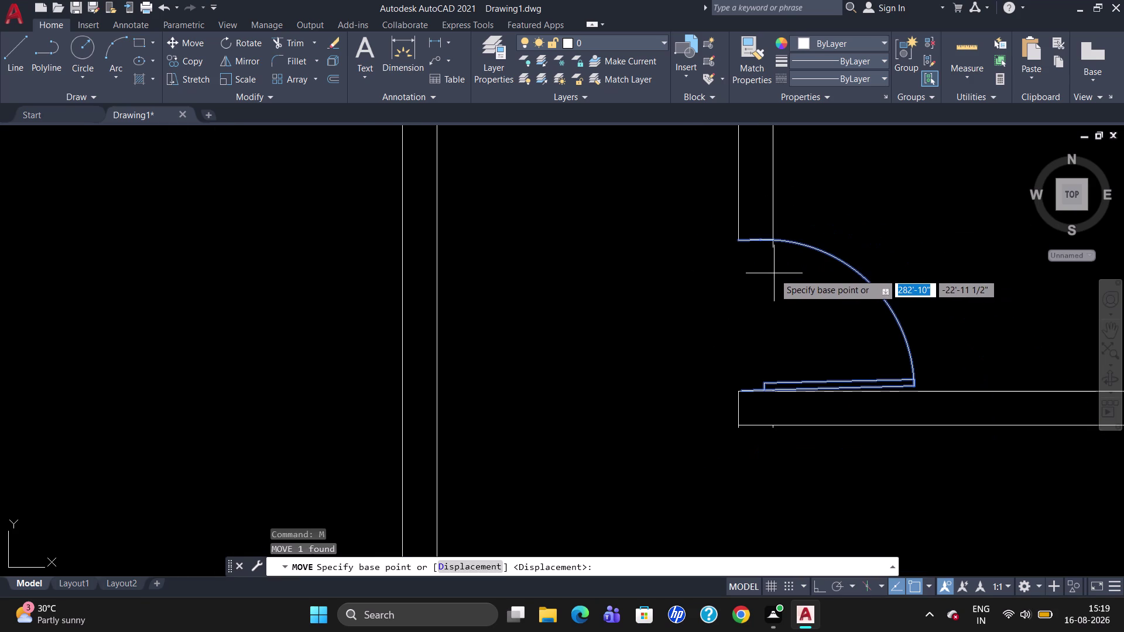
key(Escape)
Trim the wall stubs around the door arc using all objects as edges.
text(TR)
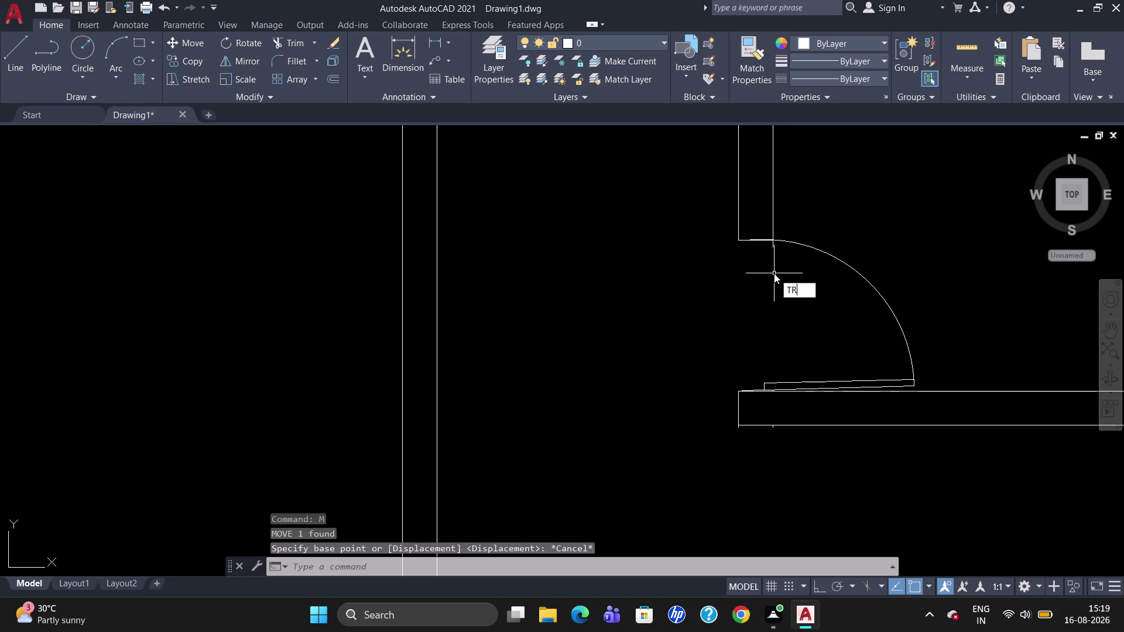
key(Return)
key(Return)
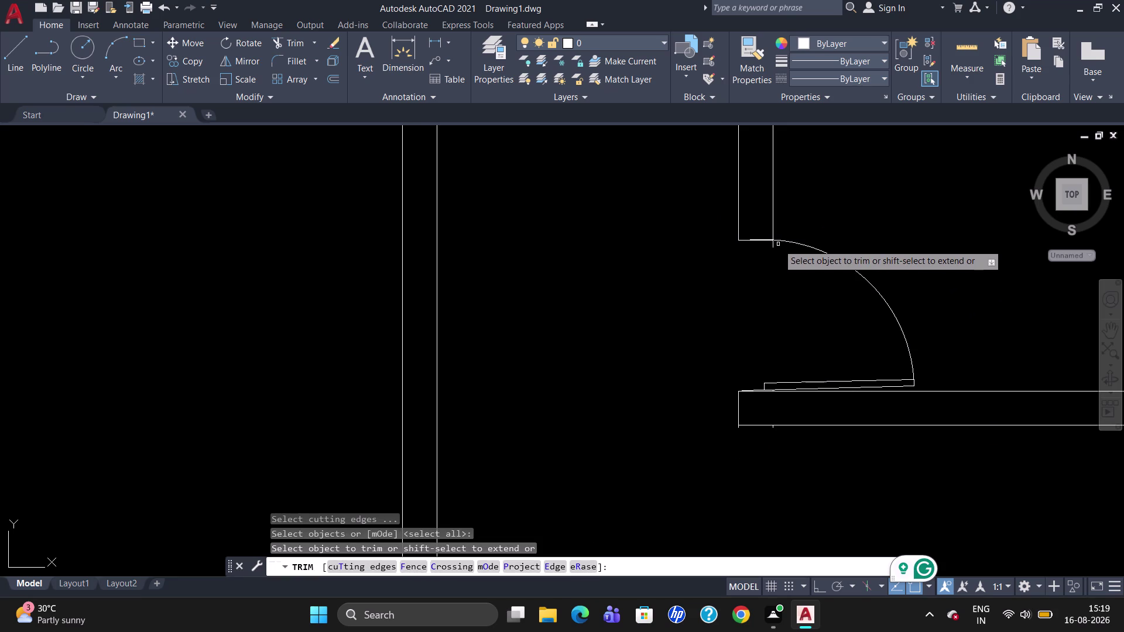
click(773, 246)
scroll(up, 3)
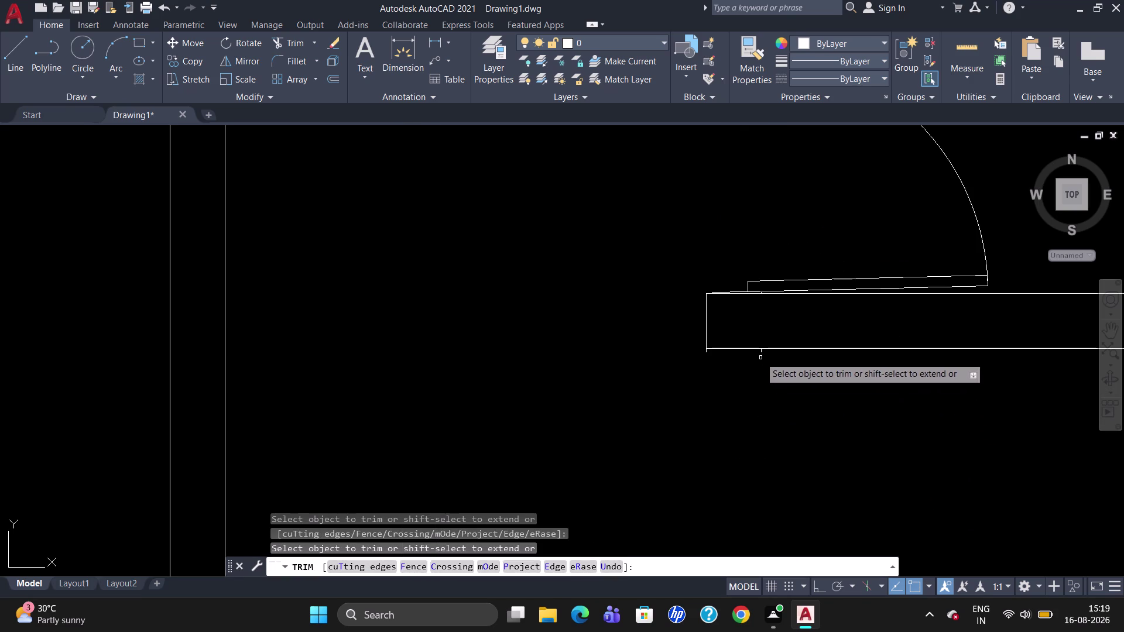
click(762, 352)
scroll(up, 3)
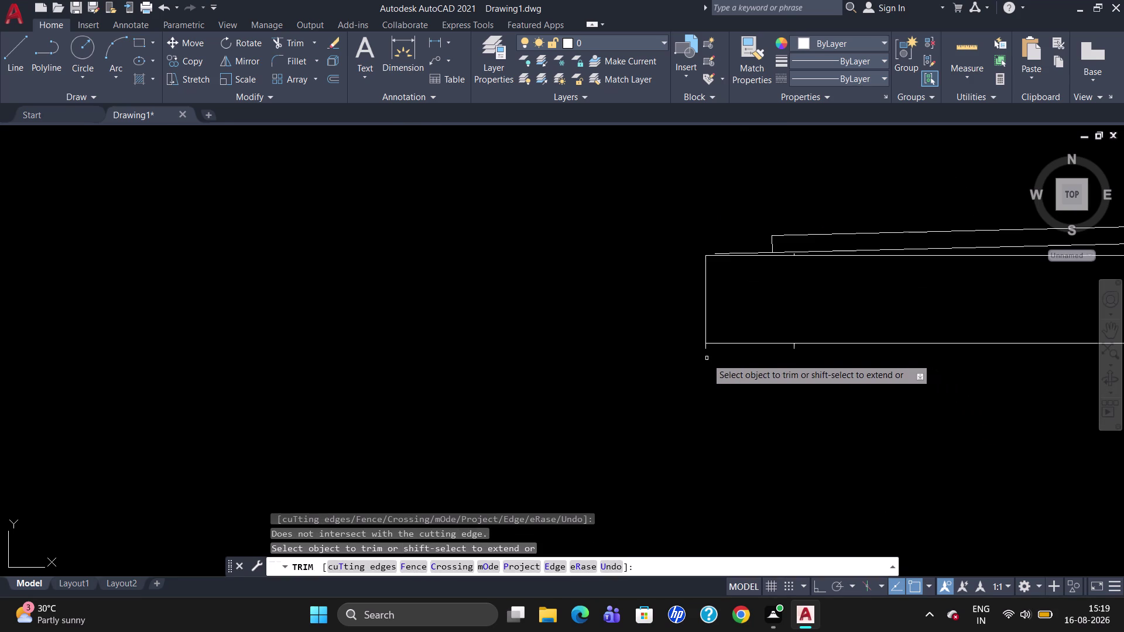
click(706, 350)
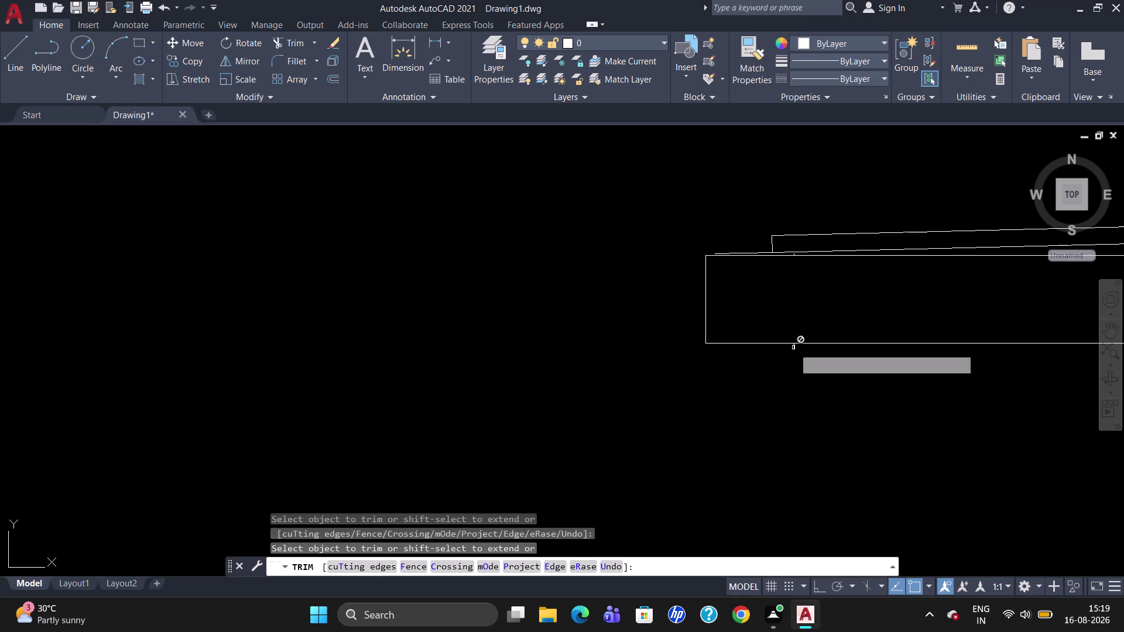
click(792, 347)
key(Escape)
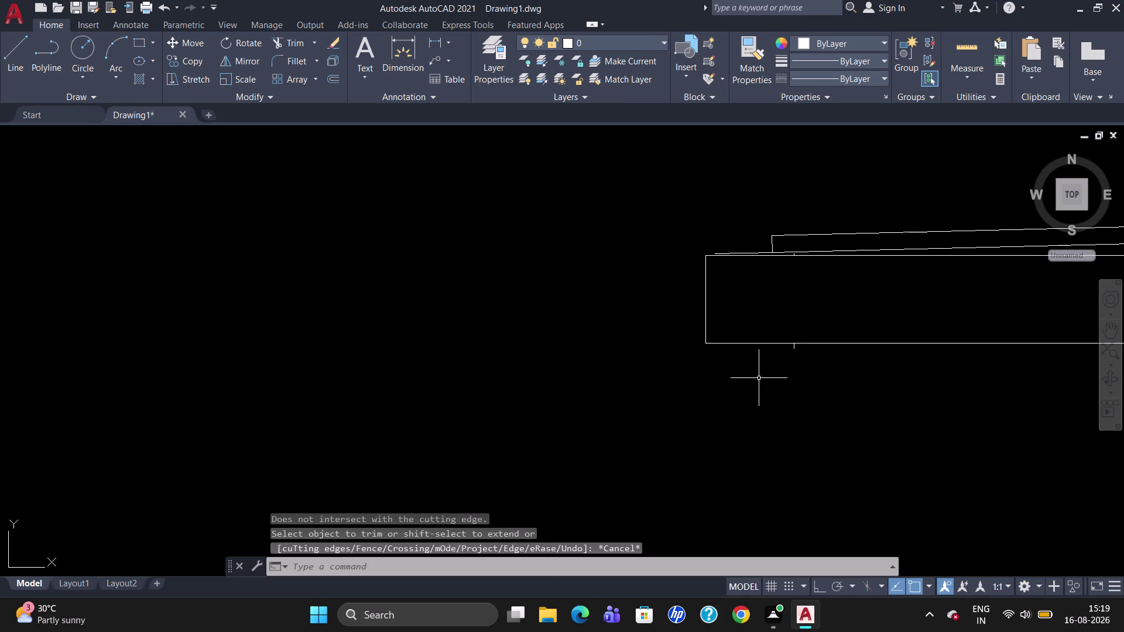
Delete the tiny stray object below the wall and zoom back out.
click(794, 346)
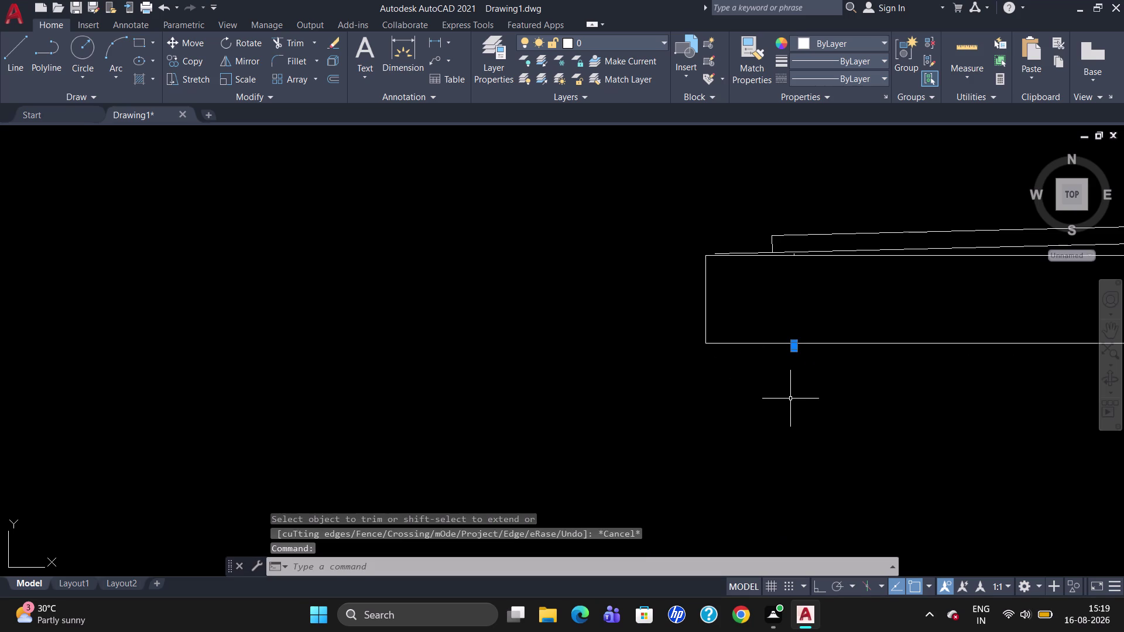
key(Delete)
scroll(down, 3)
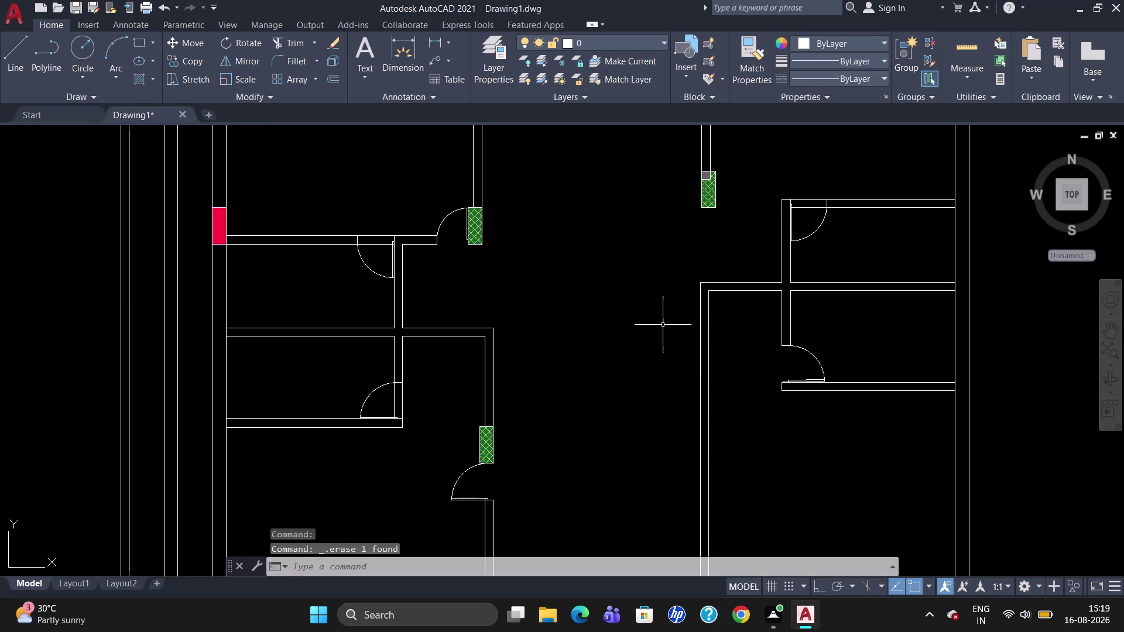
scroll(down, 3)
scroll(up, 3)
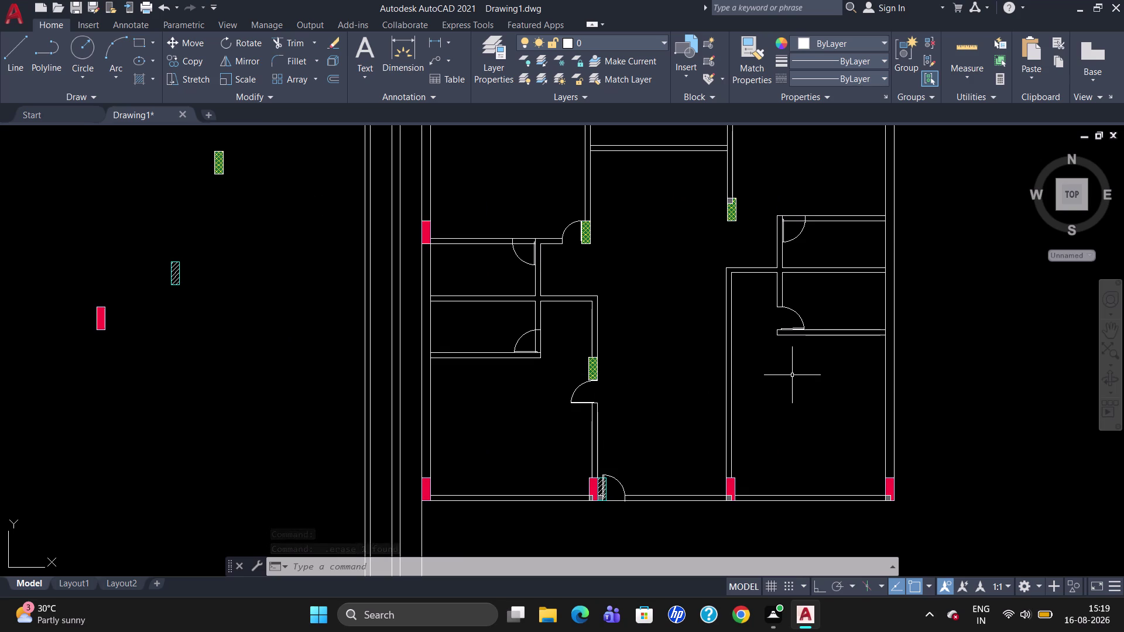
scroll(down, 3)
scroll(up, 3)
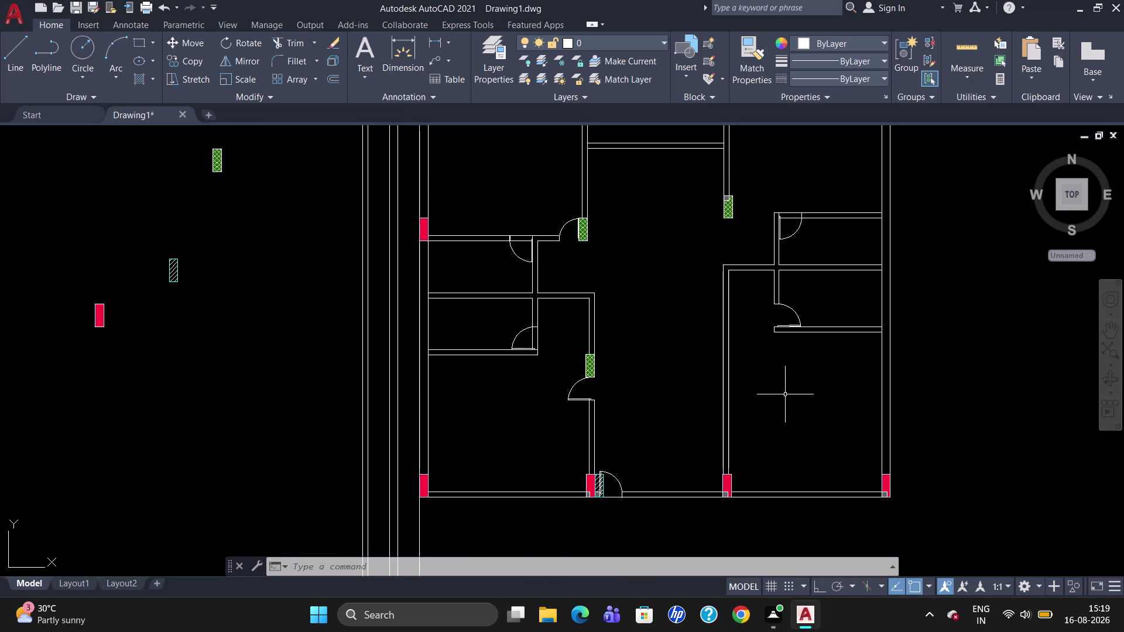
Draw a line starting from a point tracked 4' along the right-room wall.
key(l)
key(Return)
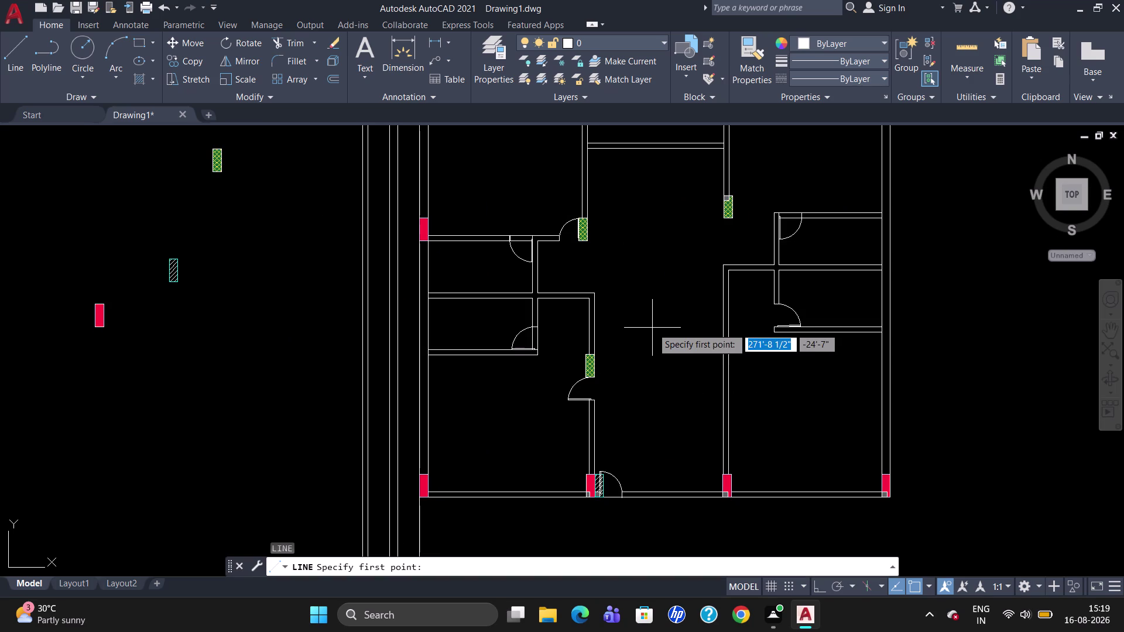
text(TK)
key(Return)
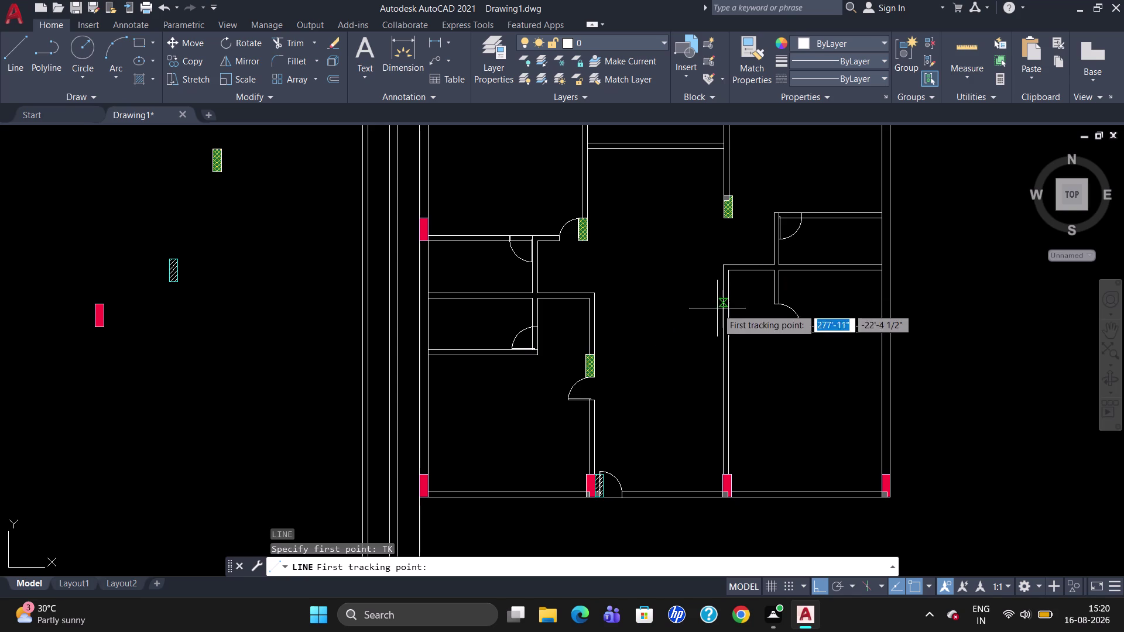
click(730, 273)
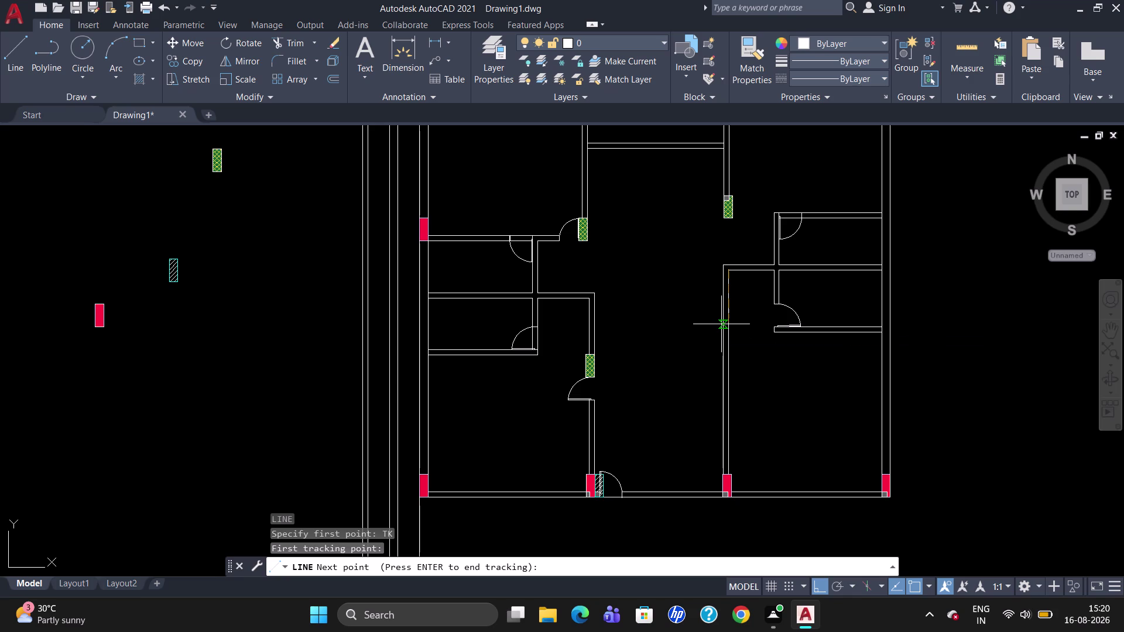
text(4')
key(Return)
key(Return)
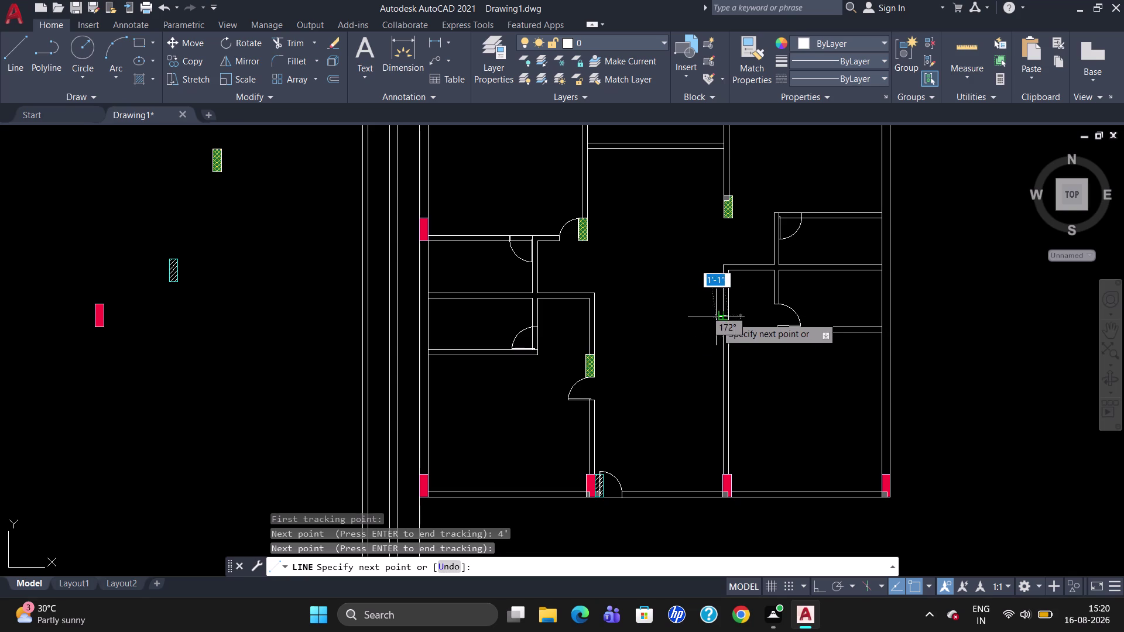
click(719, 313)
key(Escape)
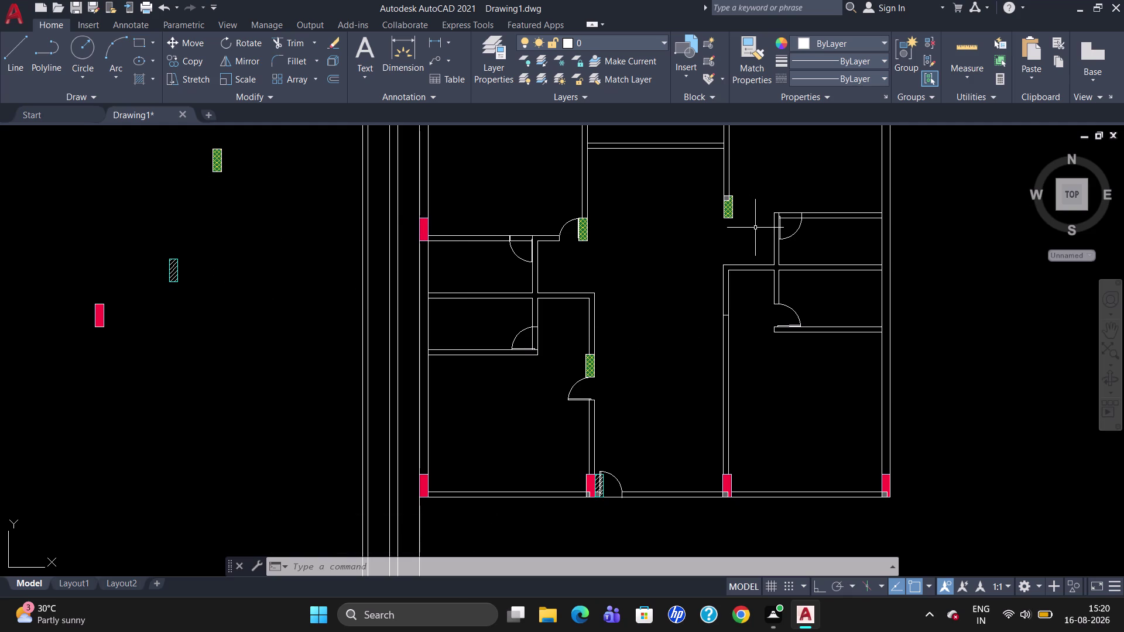
drag(749, 221, 693, 208)
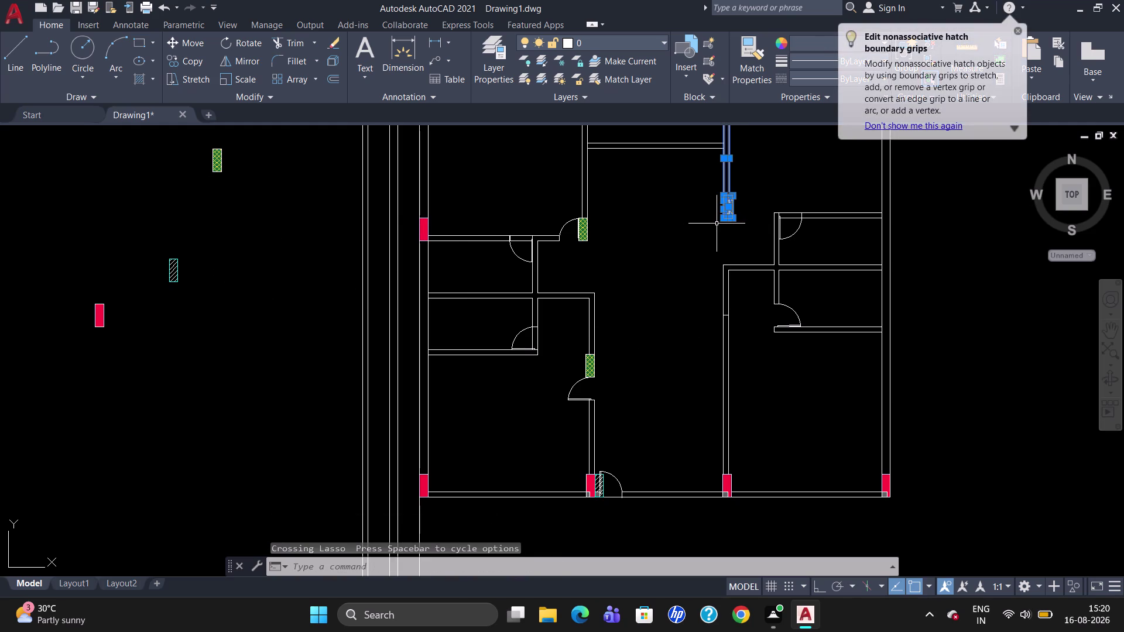
Copy the green column's hatch down against the right-room wall.
key(Escape)
click(727, 209)
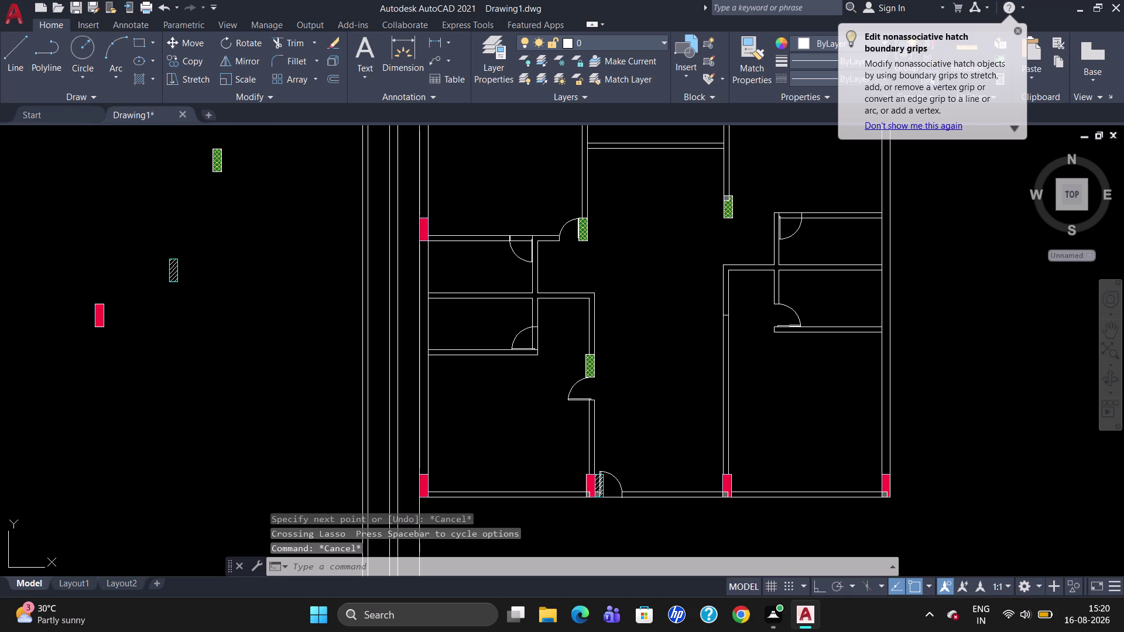
text(CO)
key(Return)
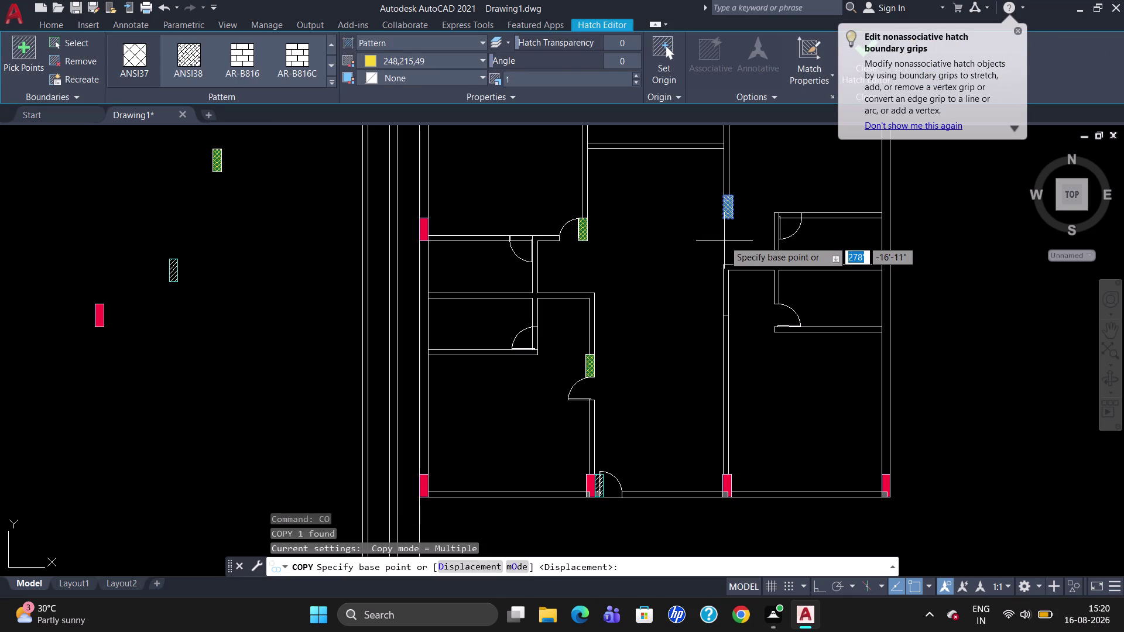
click(735, 196)
scroll(up, 3)
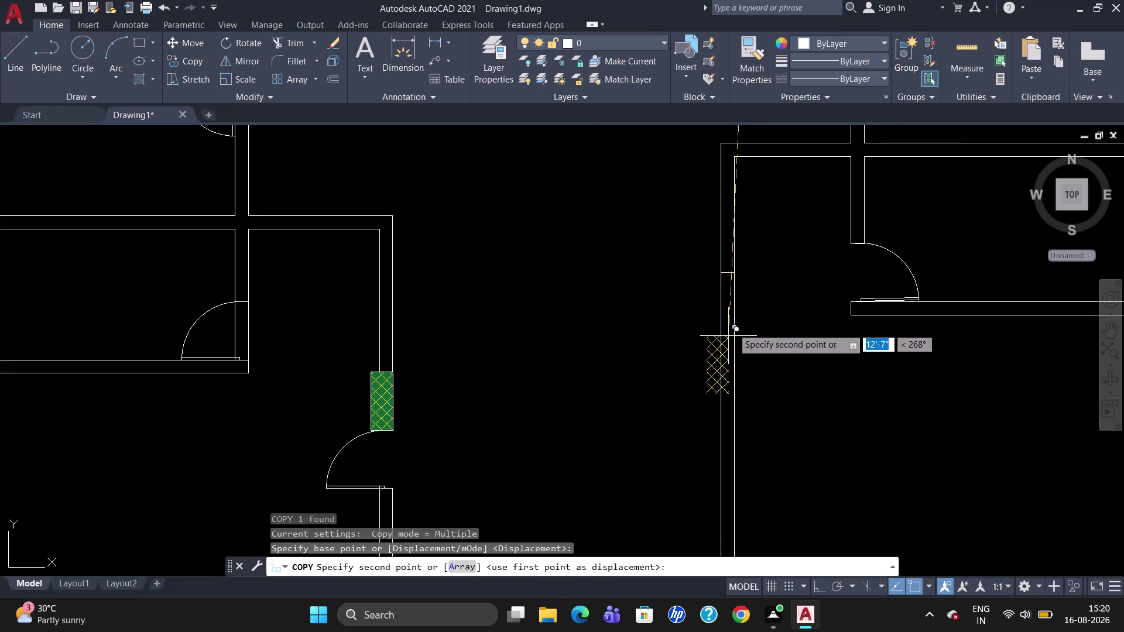
click(735, 275)
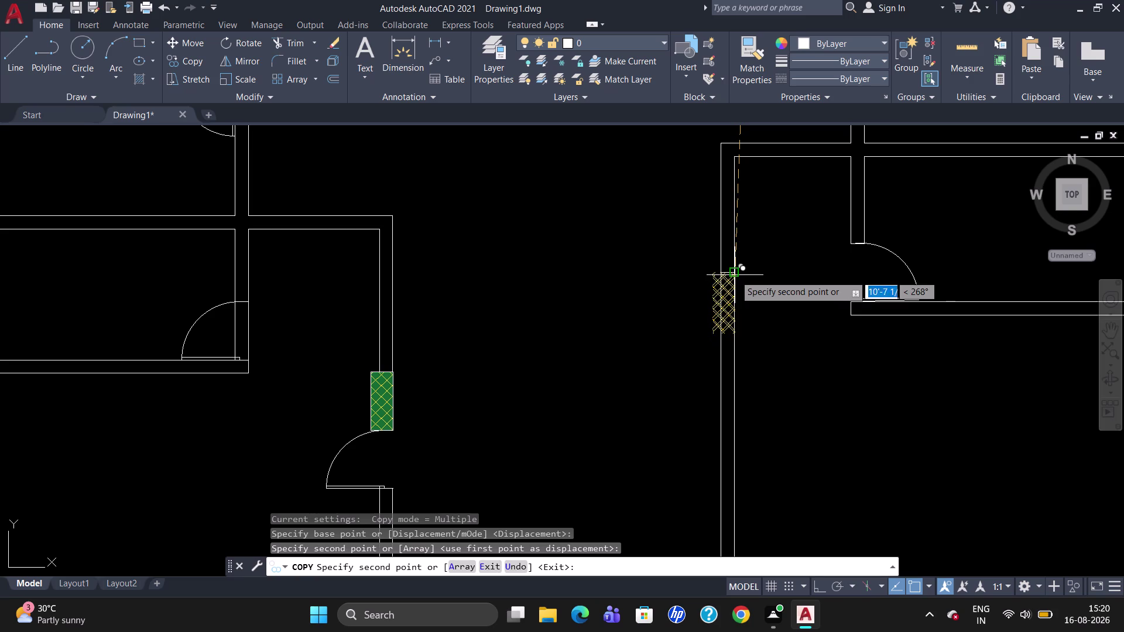
key(Escape)
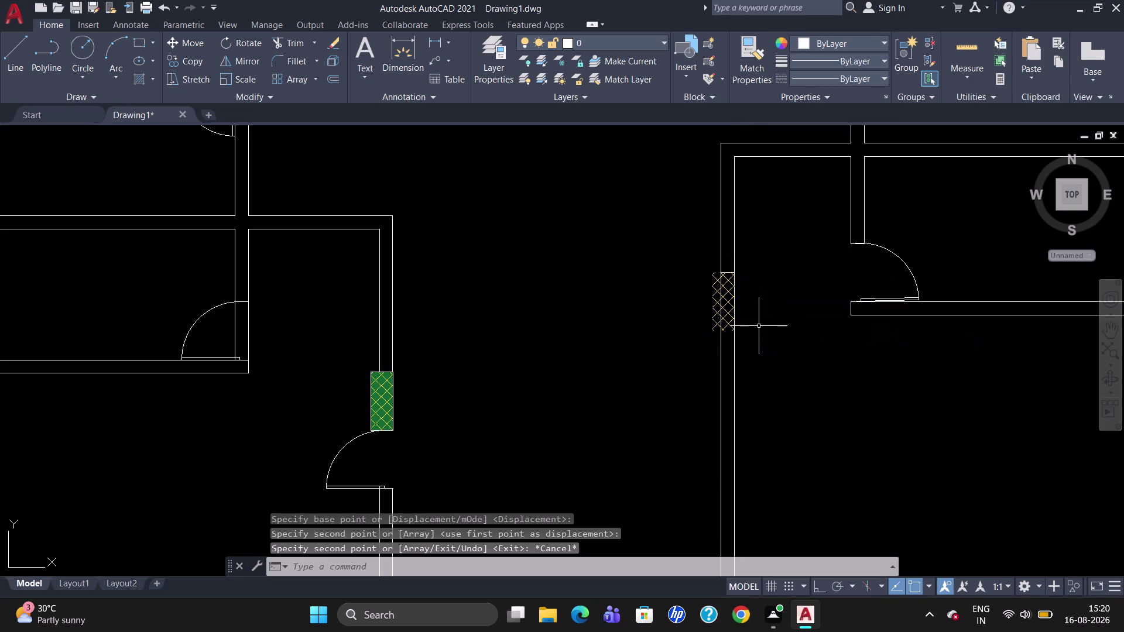
Delete only the cross-hatched column and dismiss the hatch grips tip.
drag(752, 314, 688, 313)
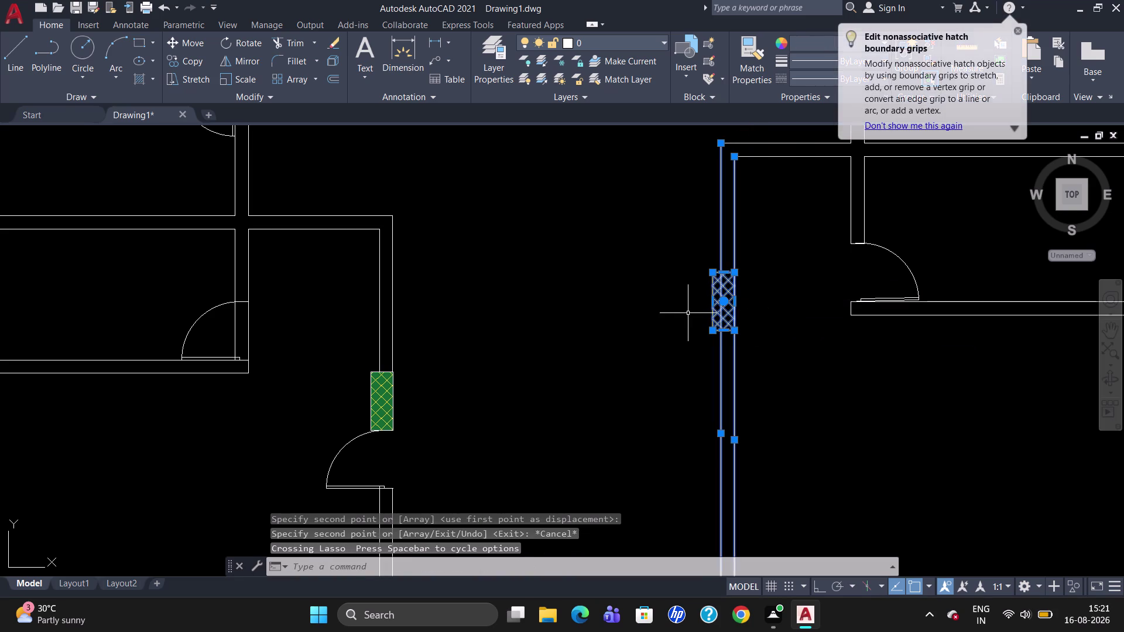
key(Escape)
click(729, 292)
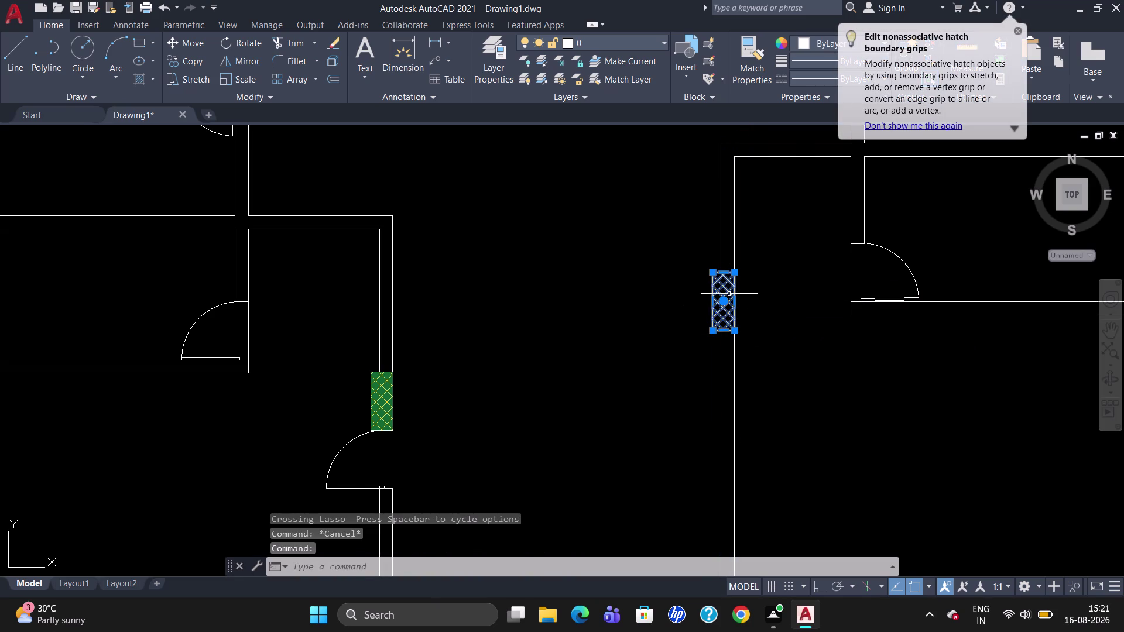
key(Delete)
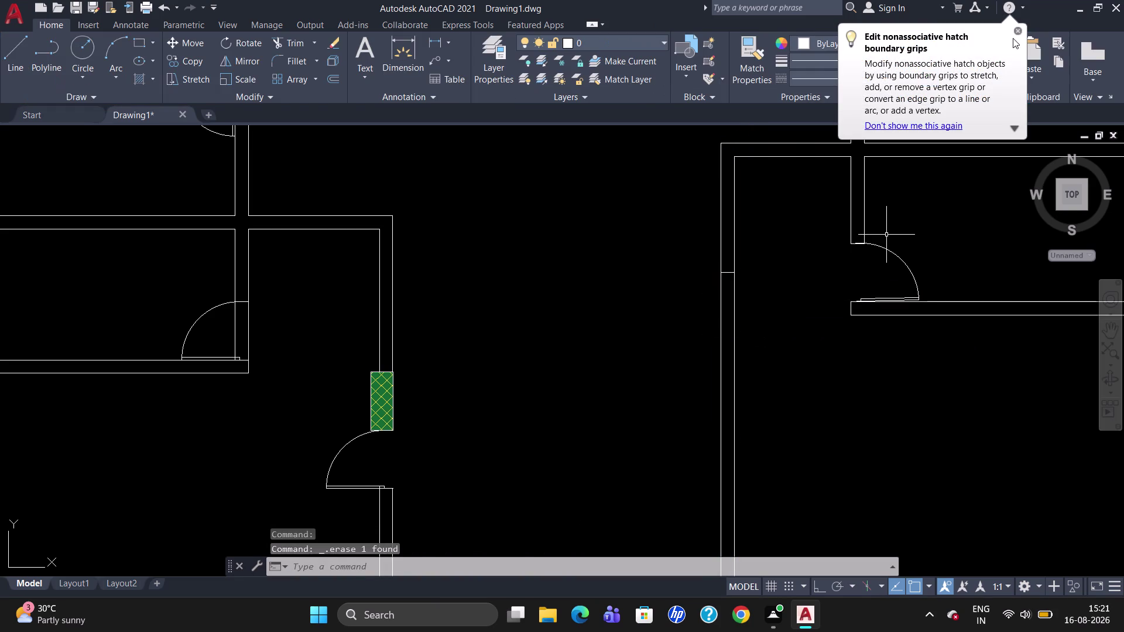
click(1016, 29)
scroll(down, 3)
scroll(up, 3)
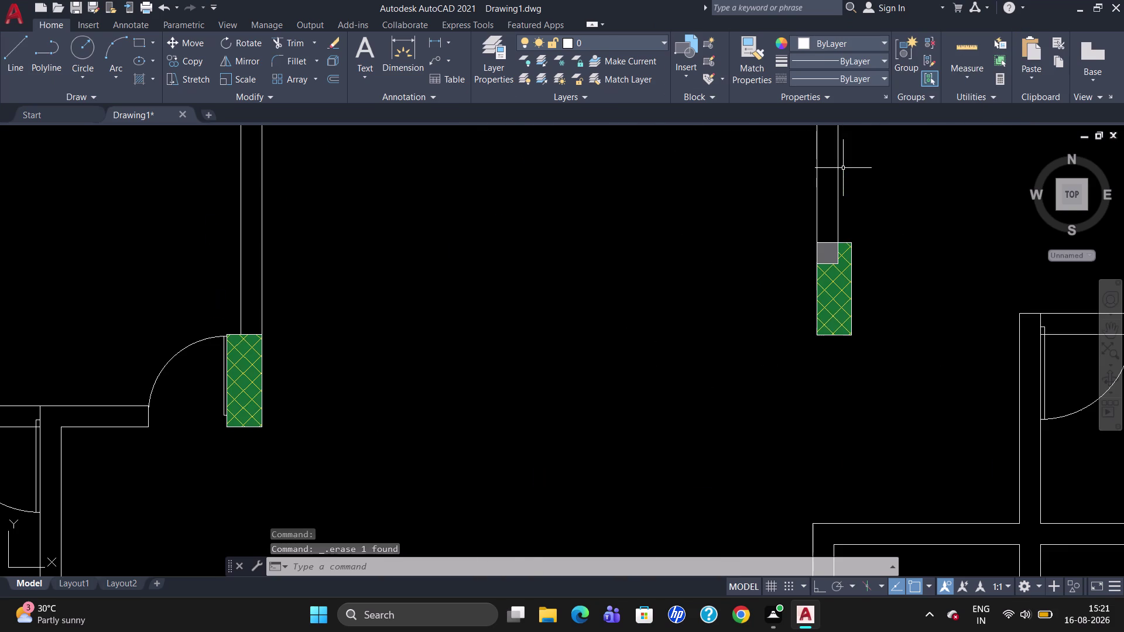
click(835, 318)
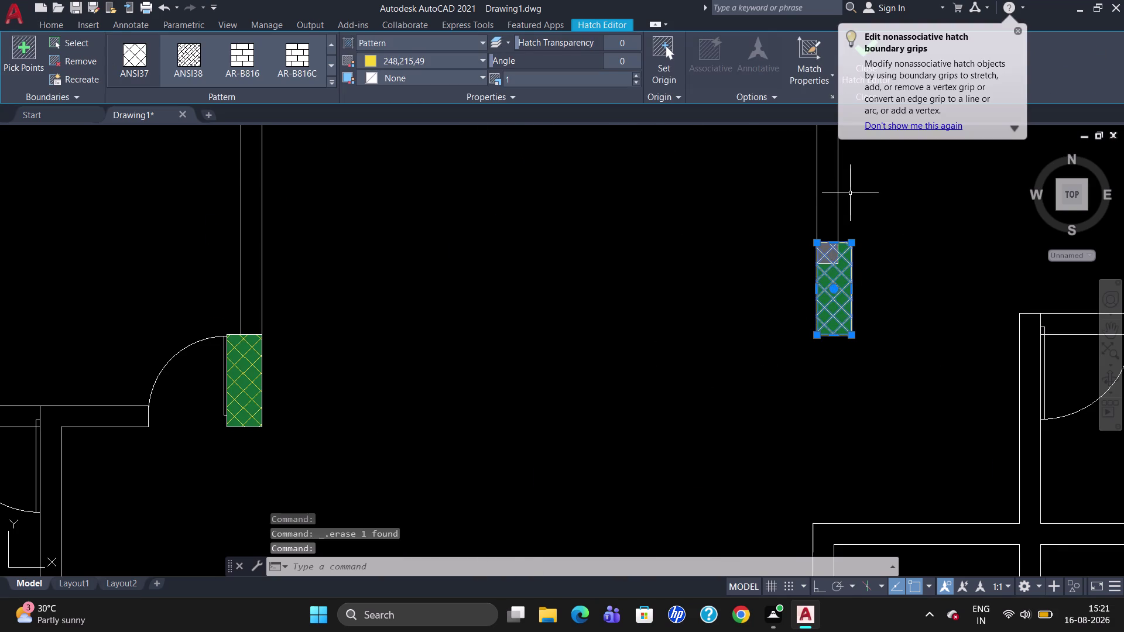
Group the copied green column, then start a copy of it and cancel.
key(g)
key(Return)
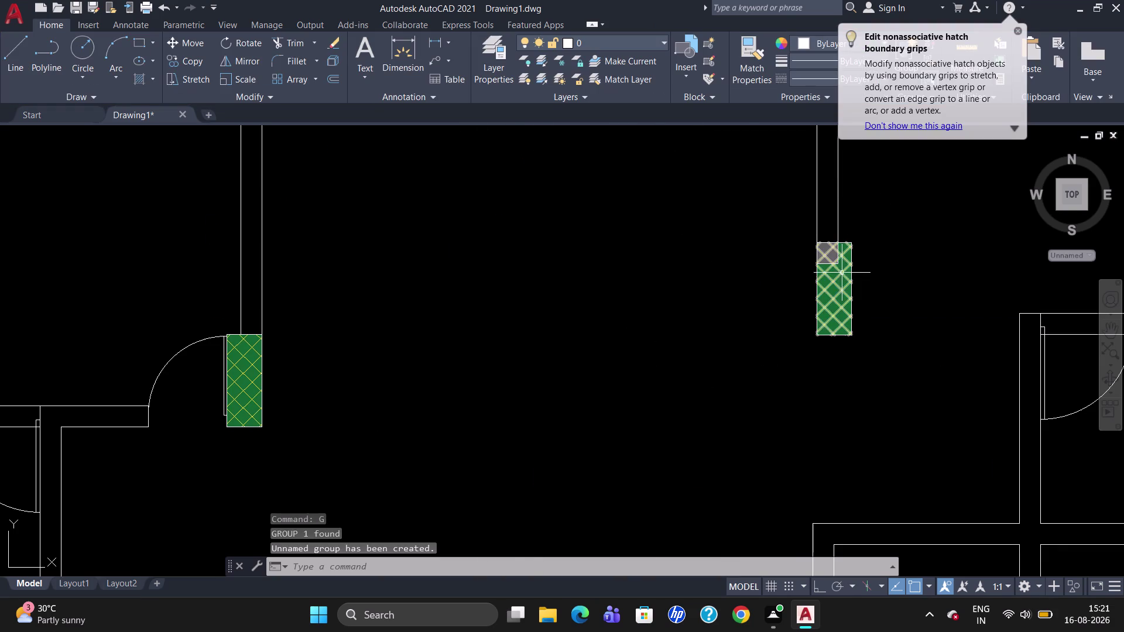
click(843, 272)
text(C)
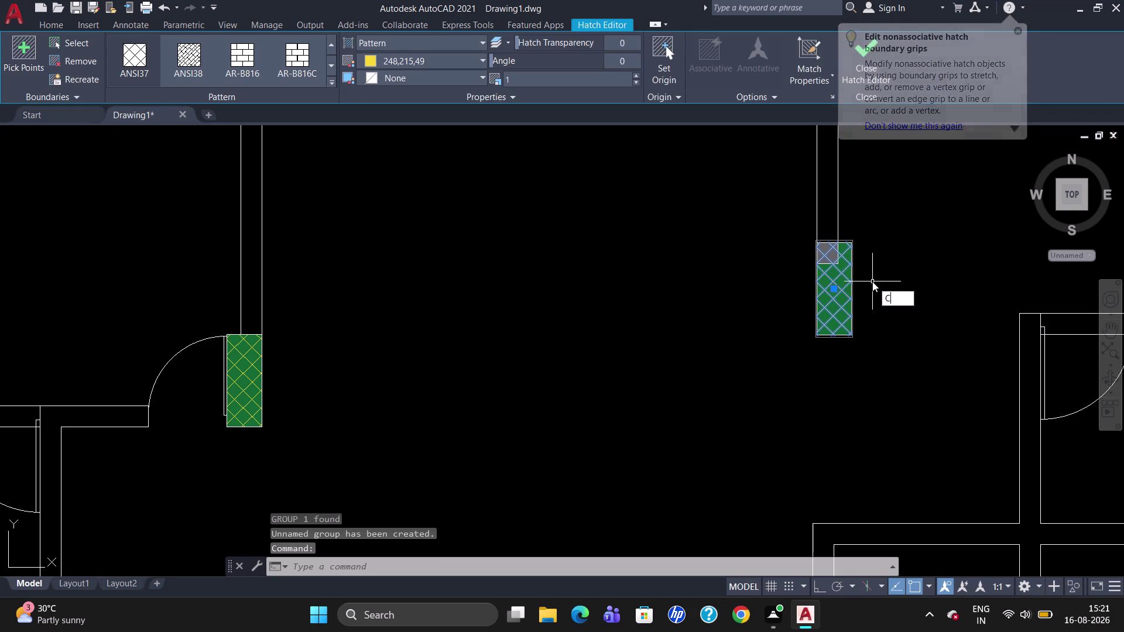
text(O)
key(Return)
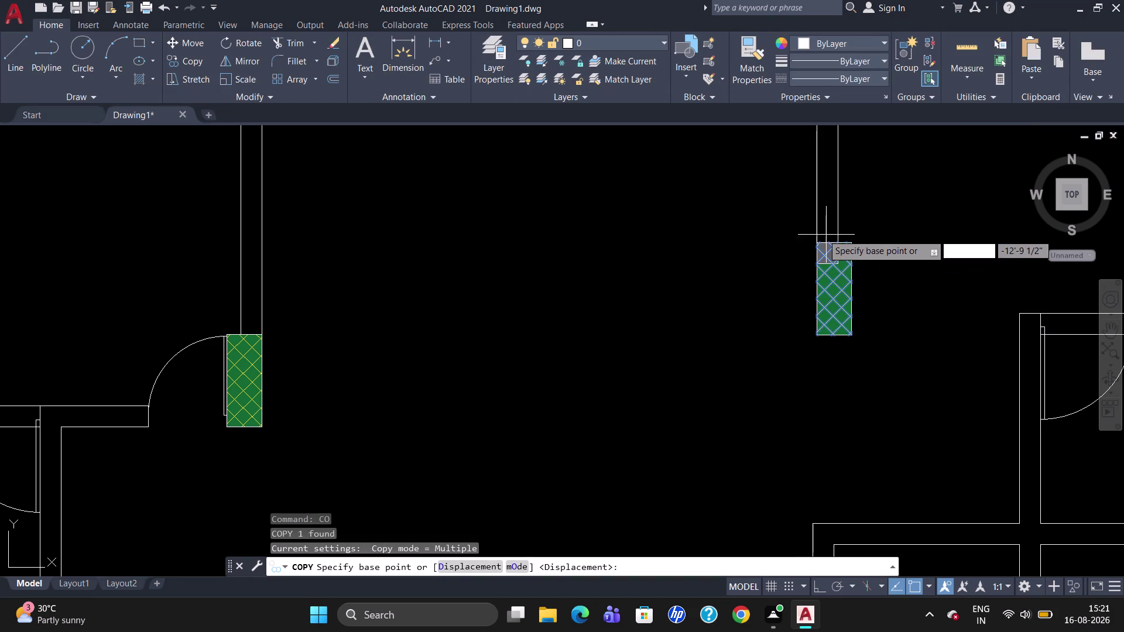
click(853, 246)
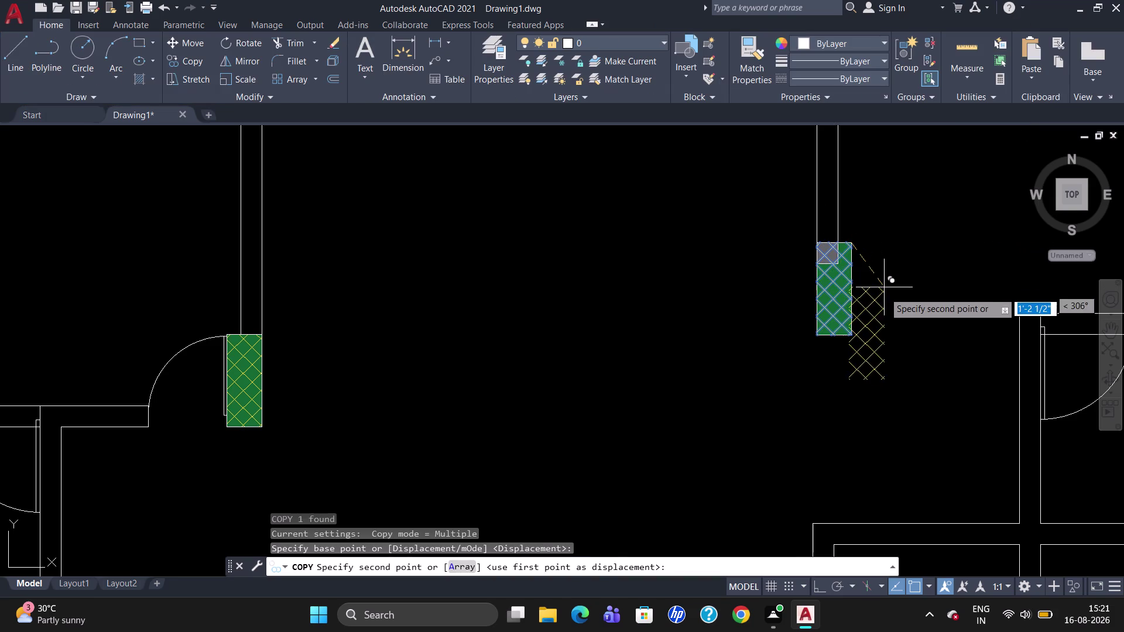
key(Escape)
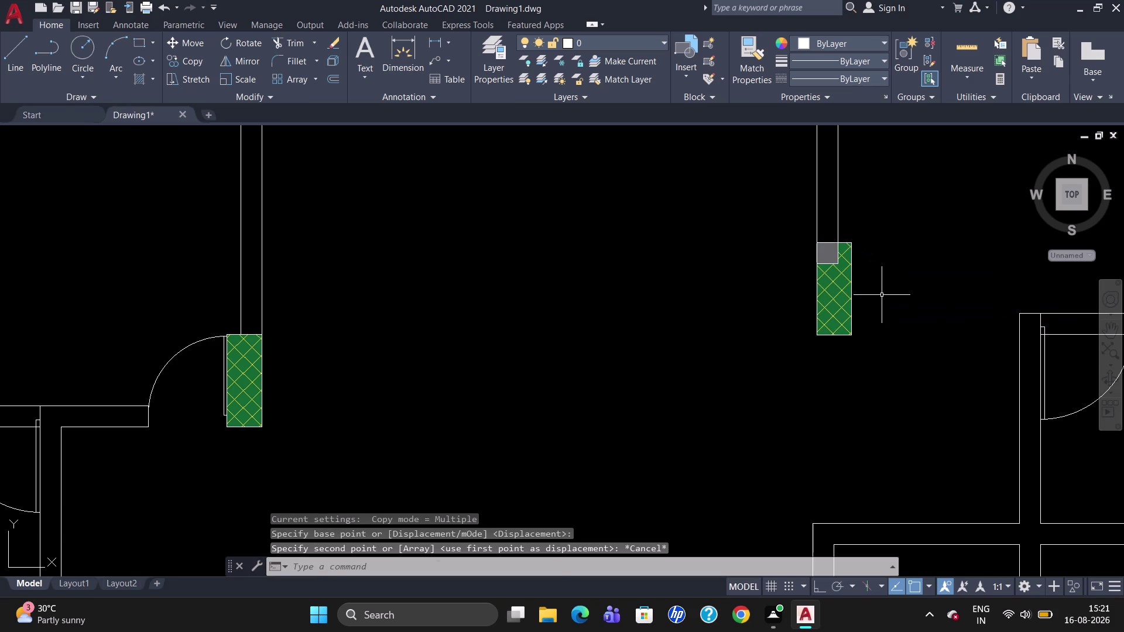
Delete the grey gradient corner patch, keeping only its square outline.
click(882, 293)
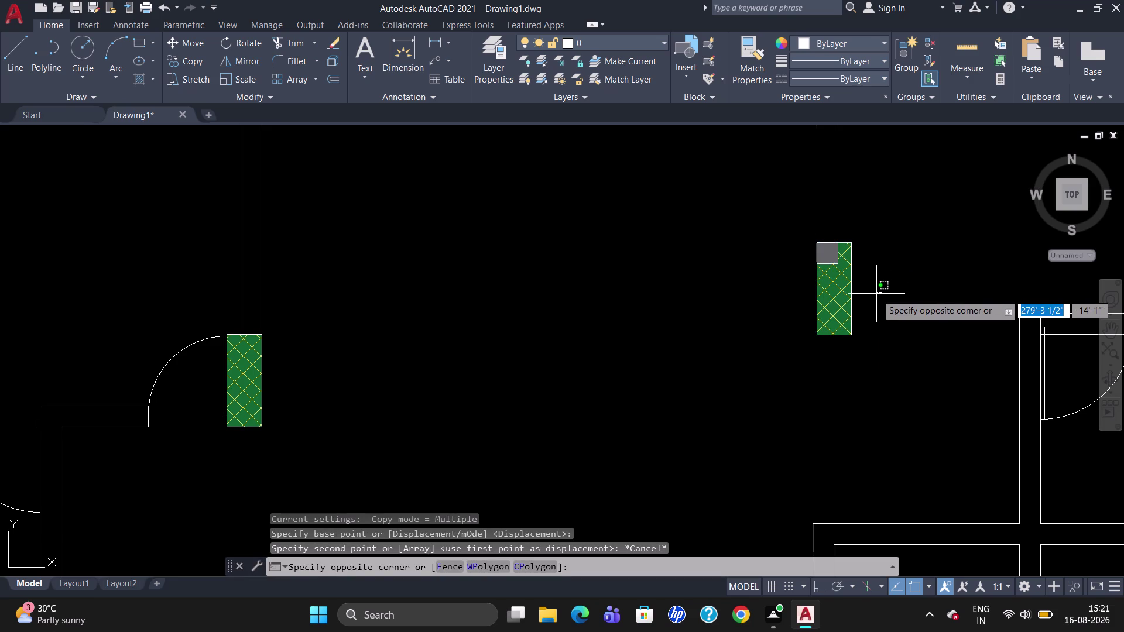
key(Escape)
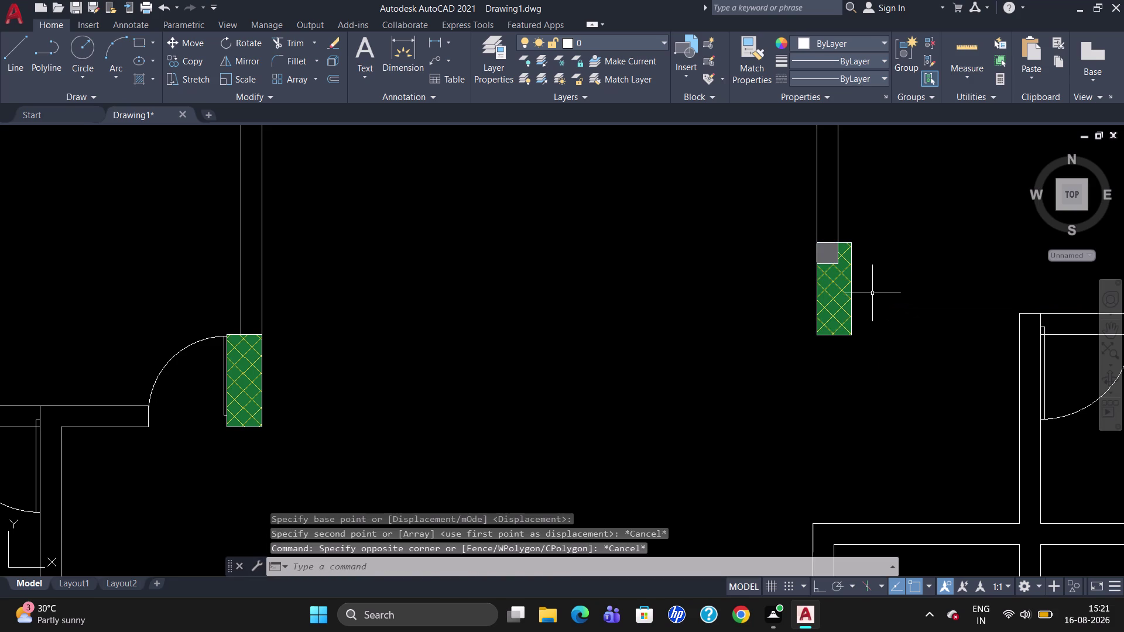
click(829, 254)
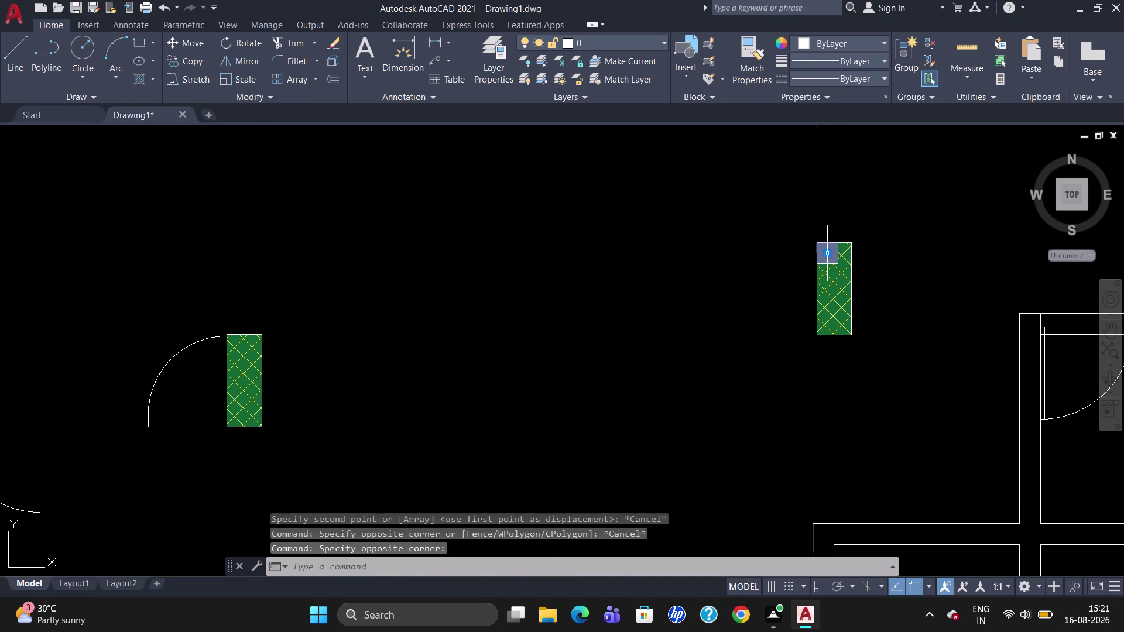
key(Delete)
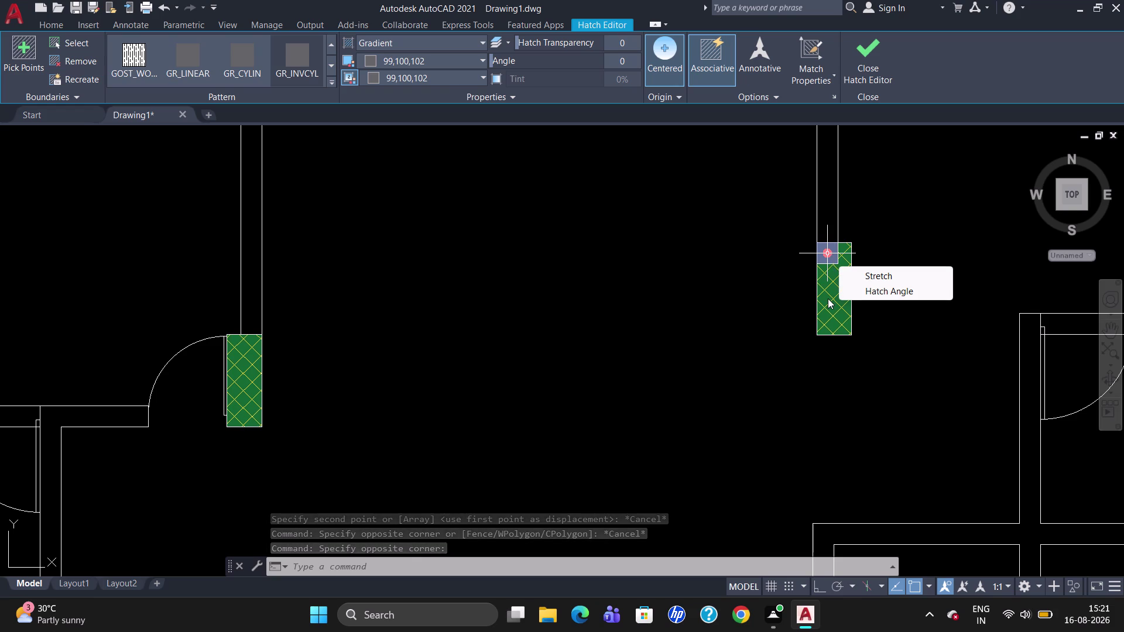
key(Escape)
key(Delete)
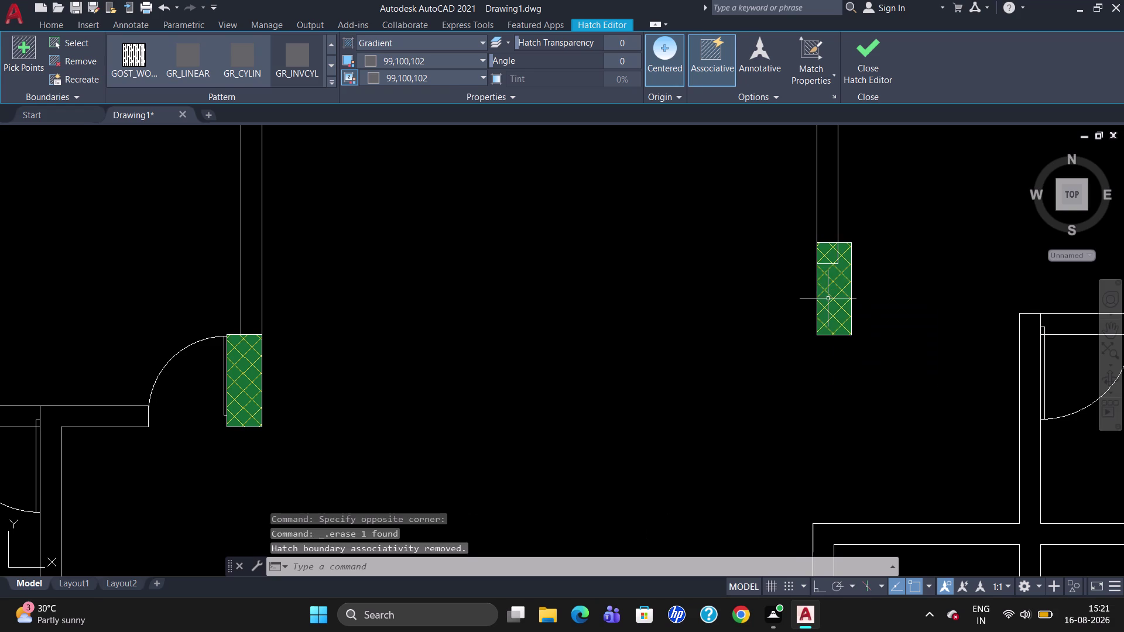
click(835, 263)
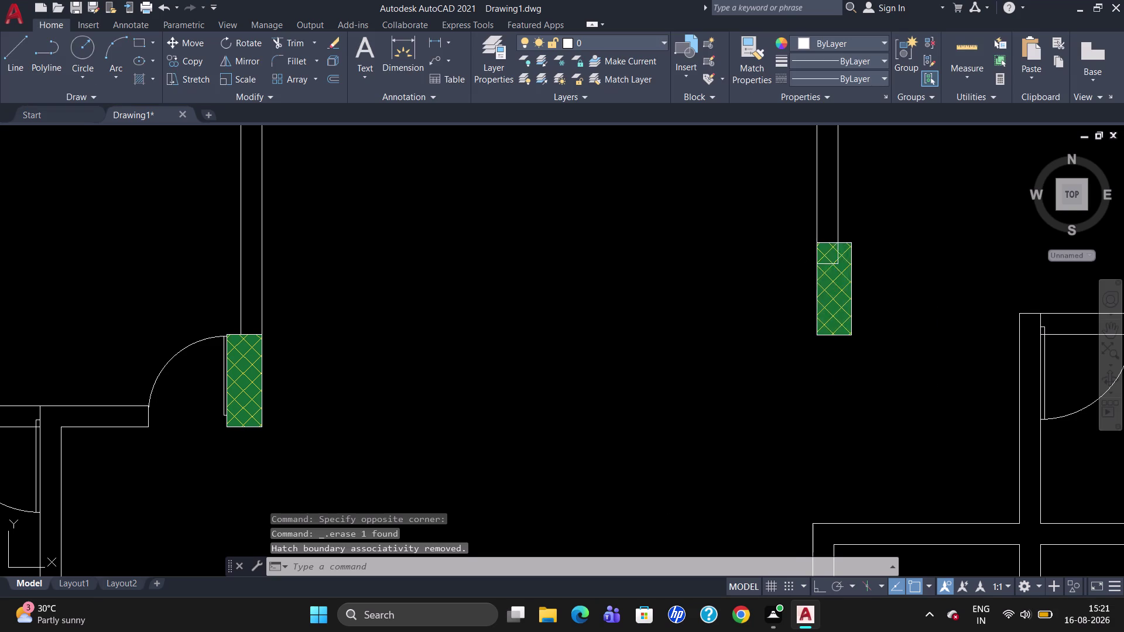
key(Escape)
scroll(up, 3)
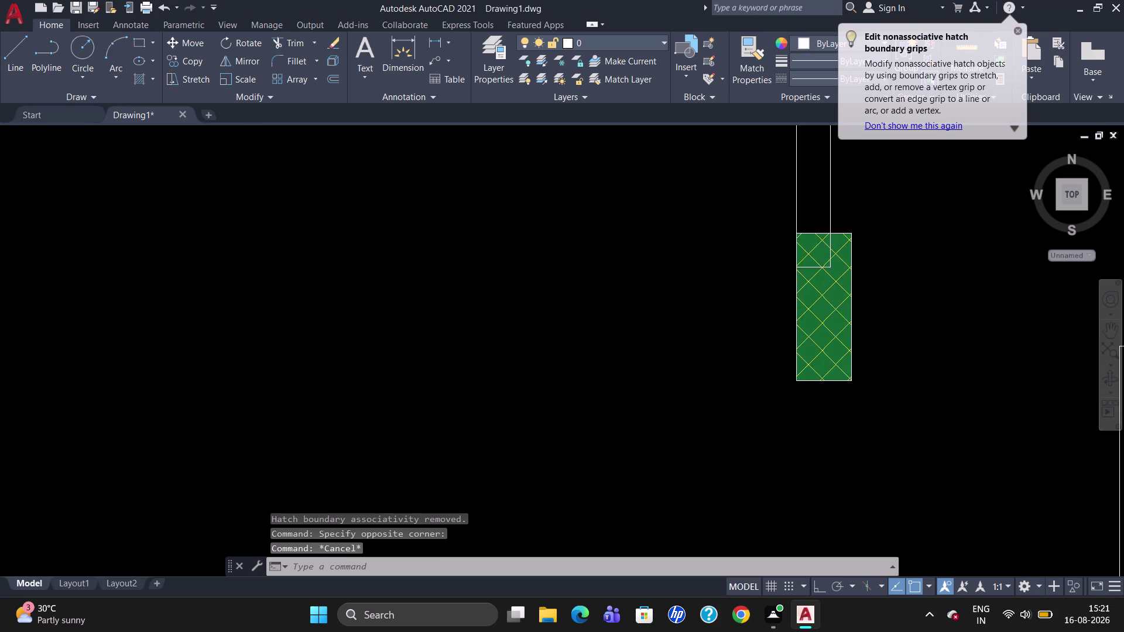
click(817, 253)
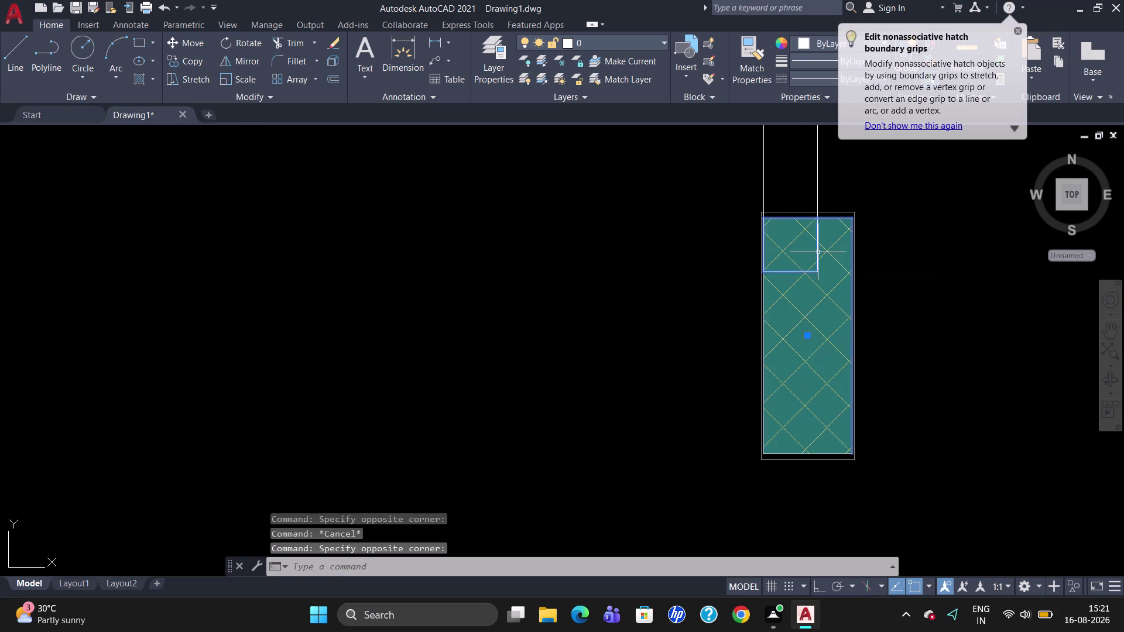
key(super+F1)
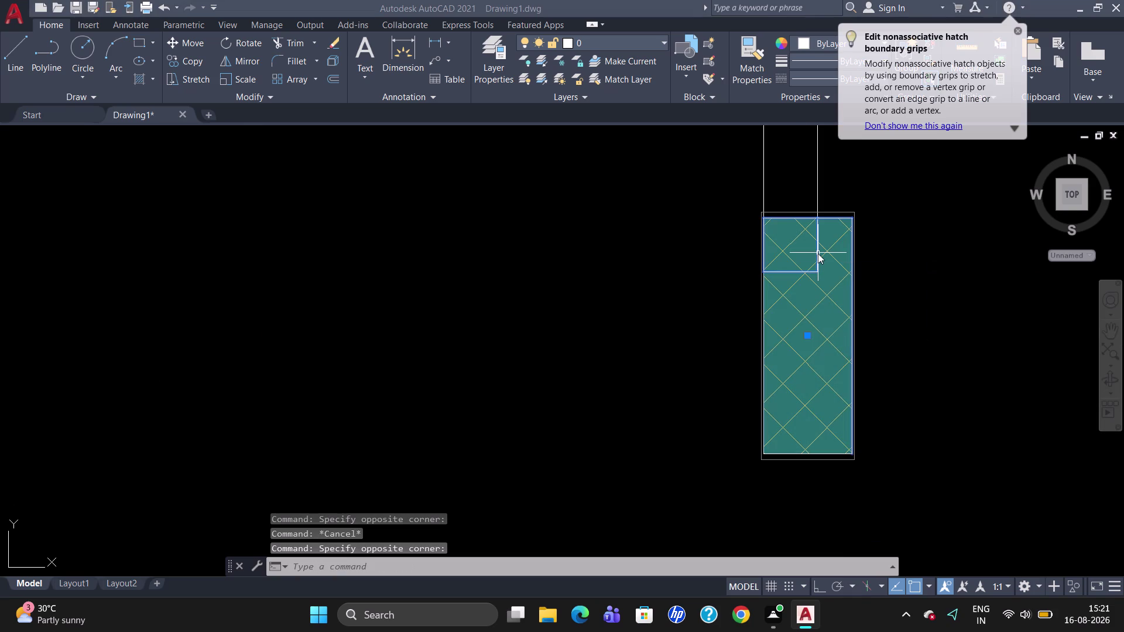
text(UNH)
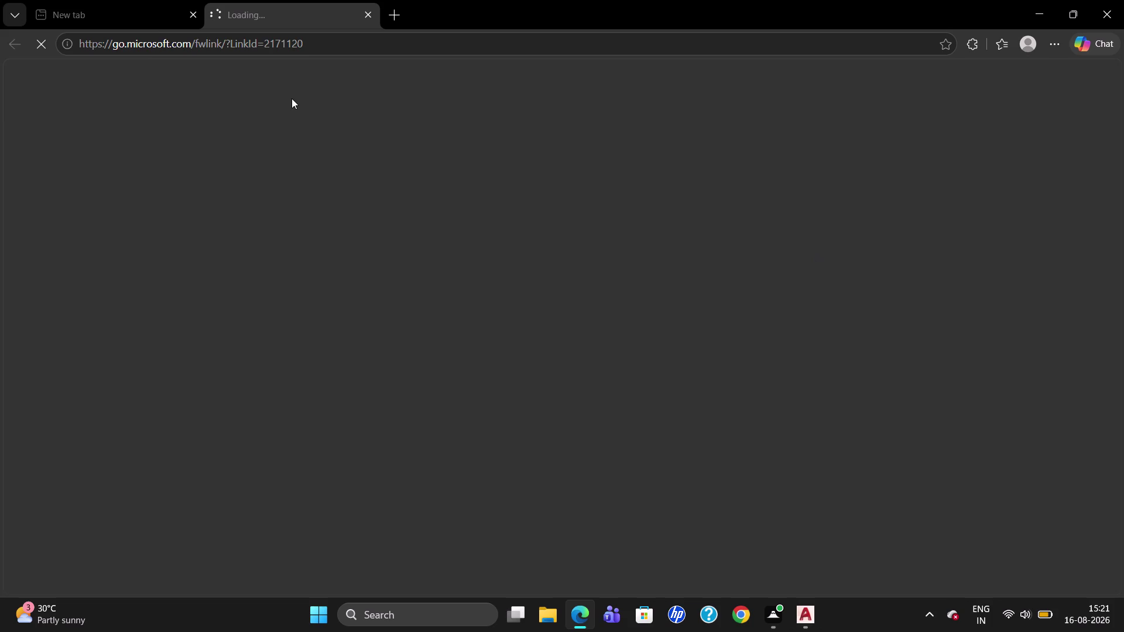
click(798, 611)
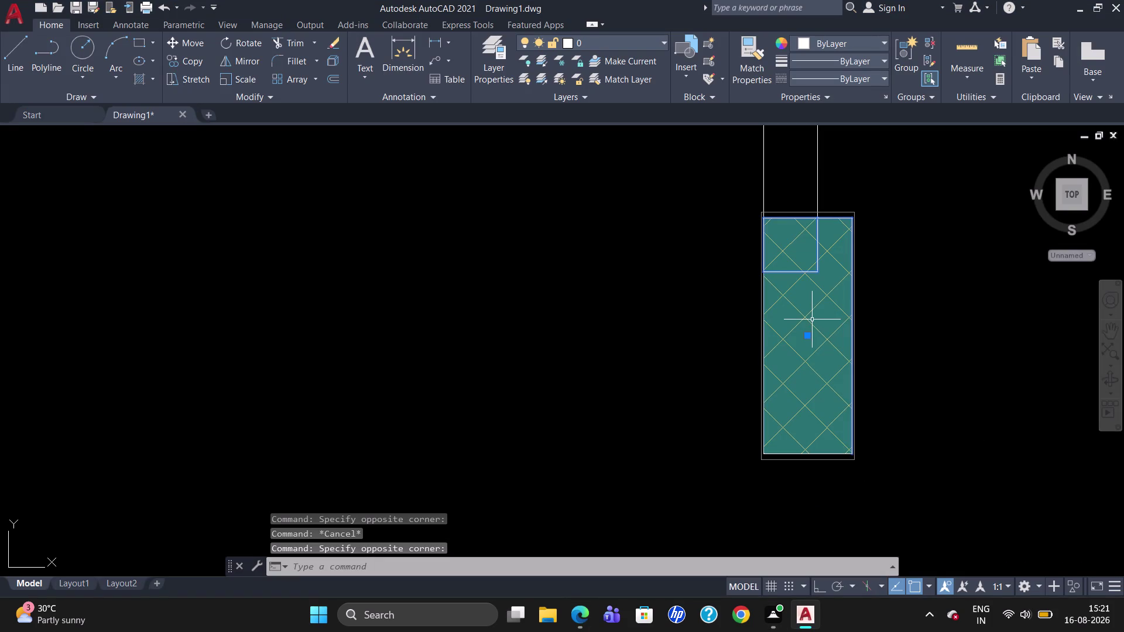
Abandon a trim attempt and ungroup the green column with UNGROUP.
key(Escape)
scroll(up, 3)
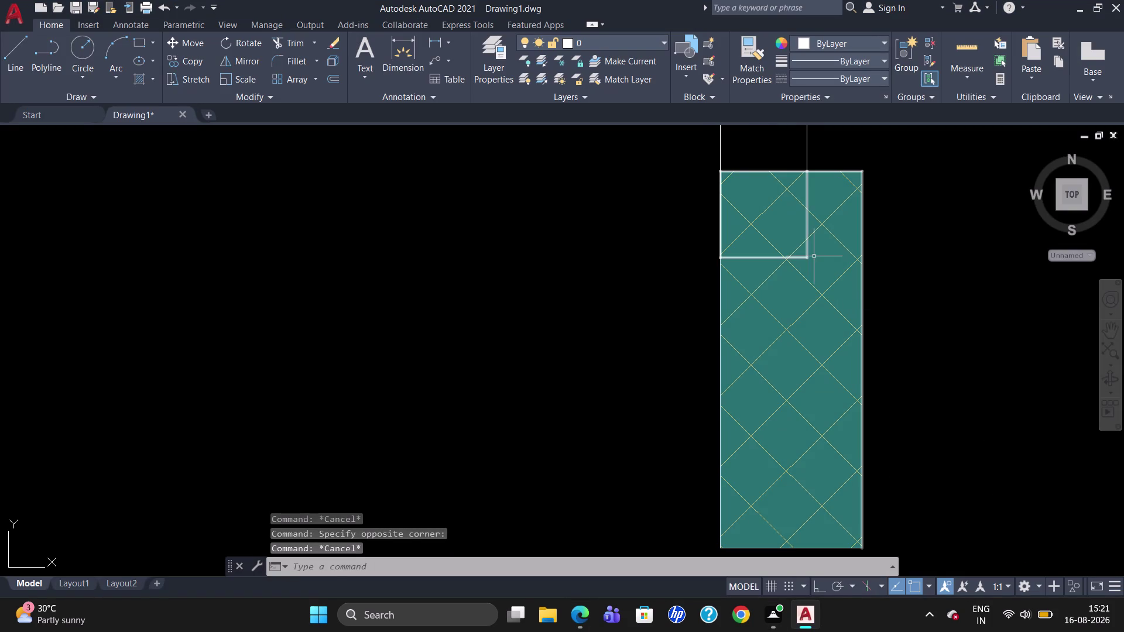
key(t)
key(r)
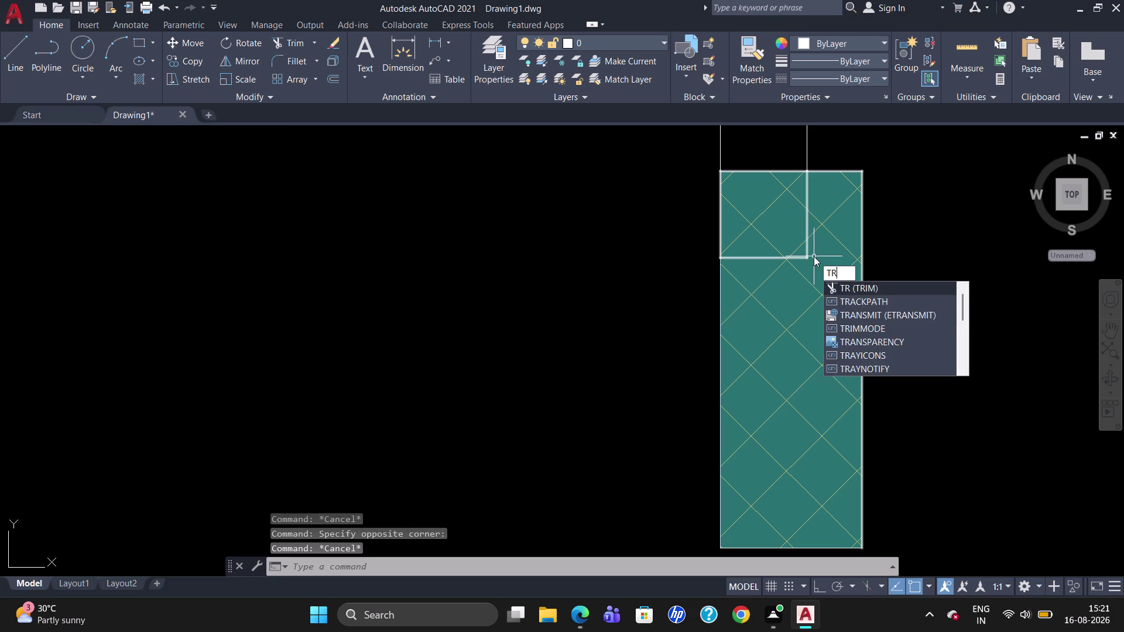
key(Escape)
click(847, 296)
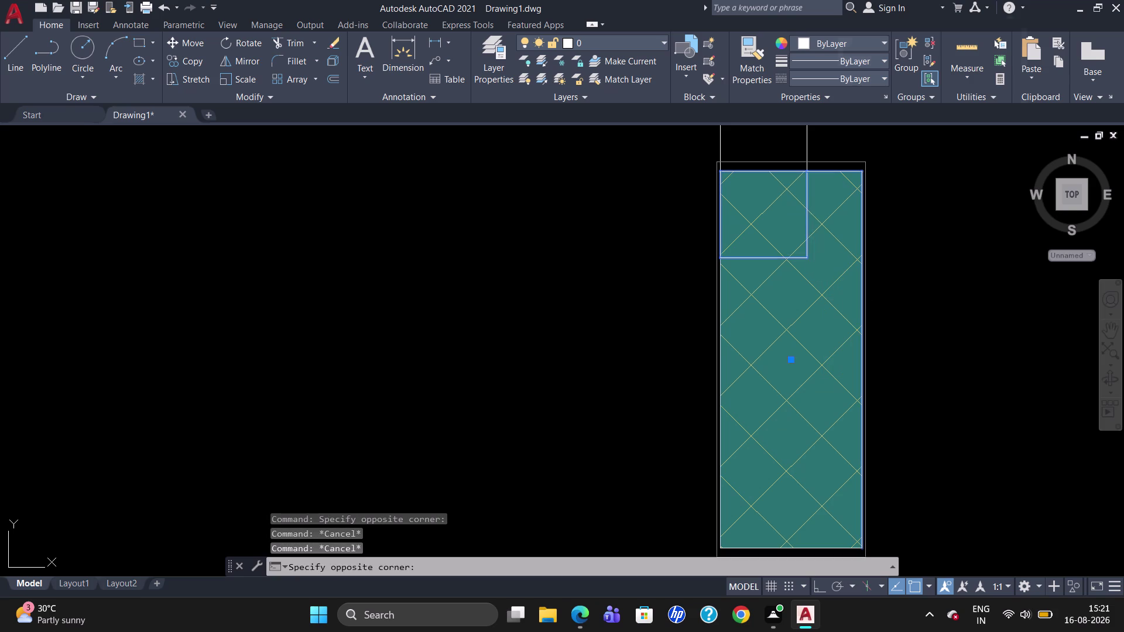
key(u)
text(NG)
key(Return)
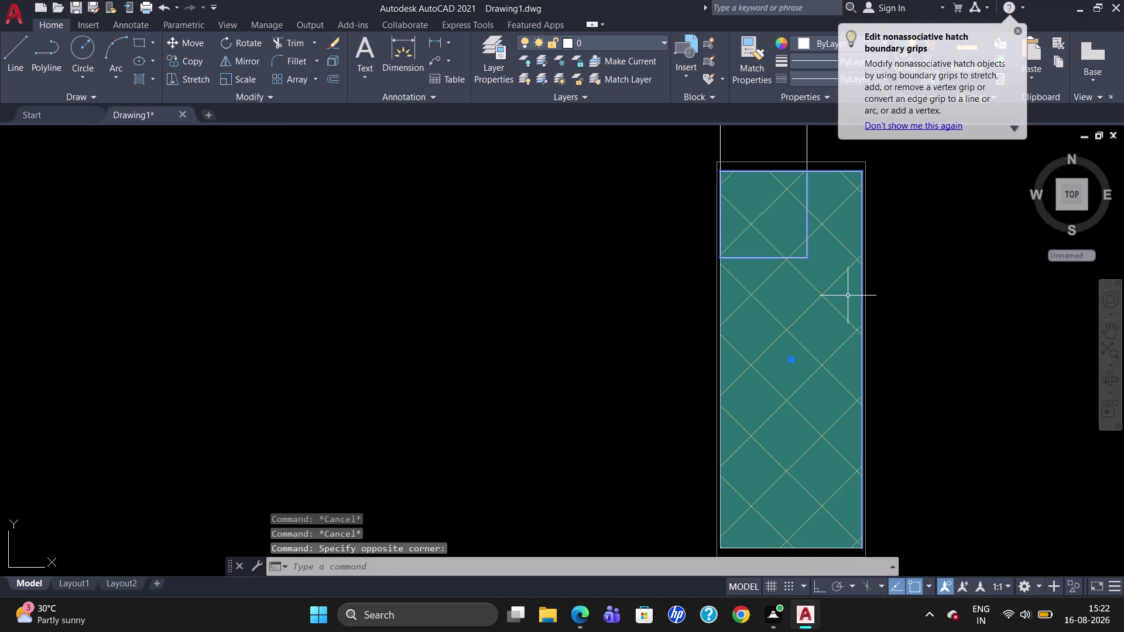
Erase the leftover square corner outline lines, then zoom out.
click(807, 218)
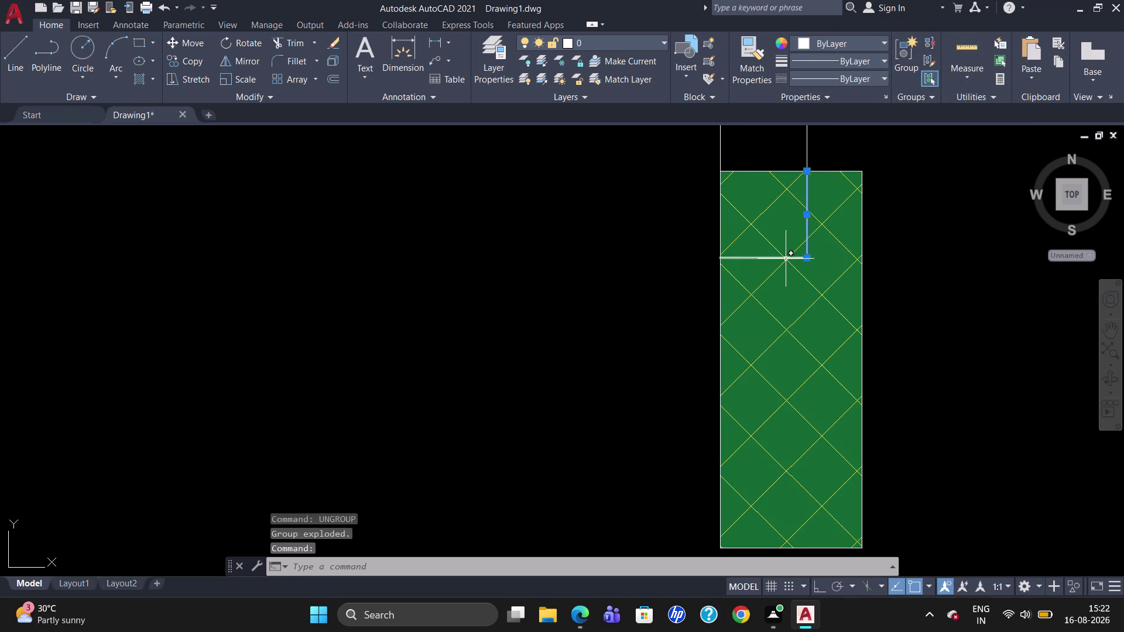
click(785, 257)
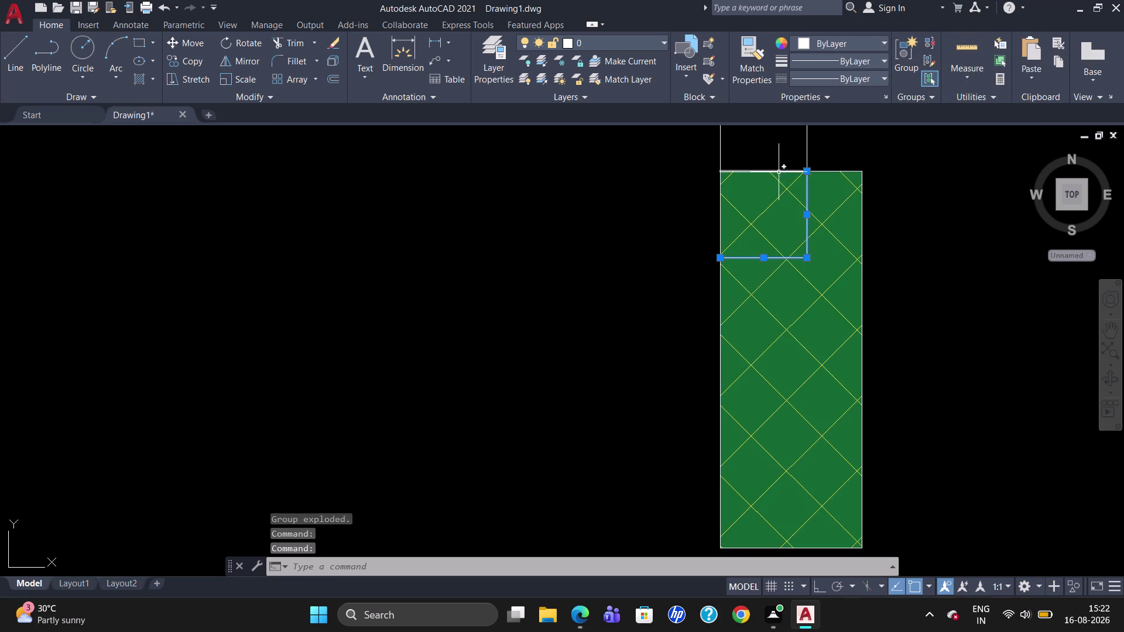
click(781, 171)
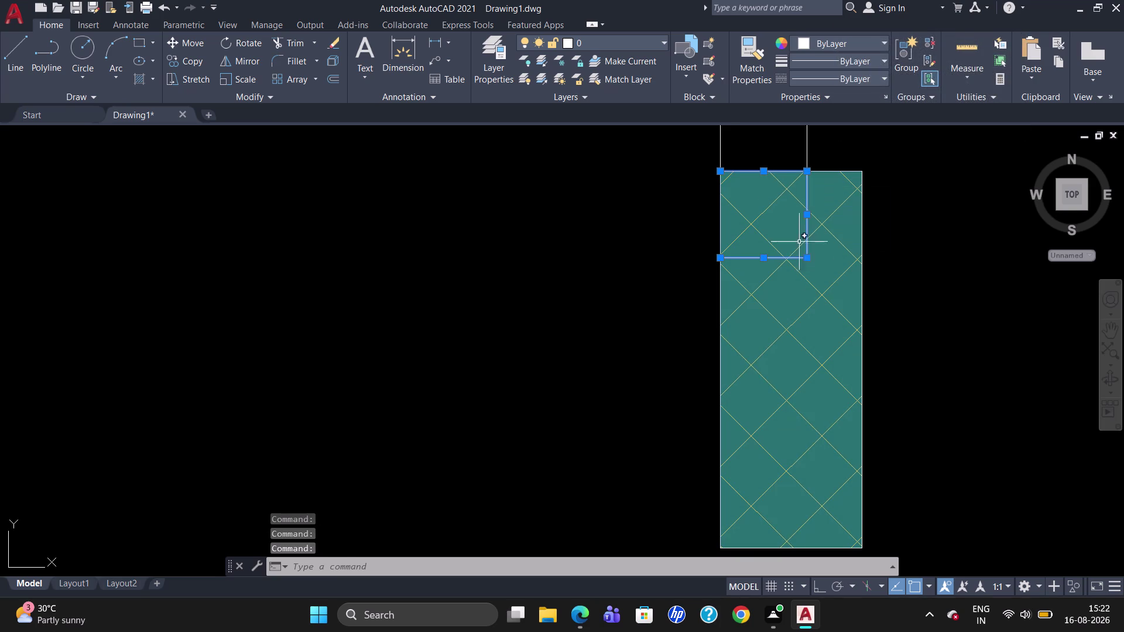
key(Escape)
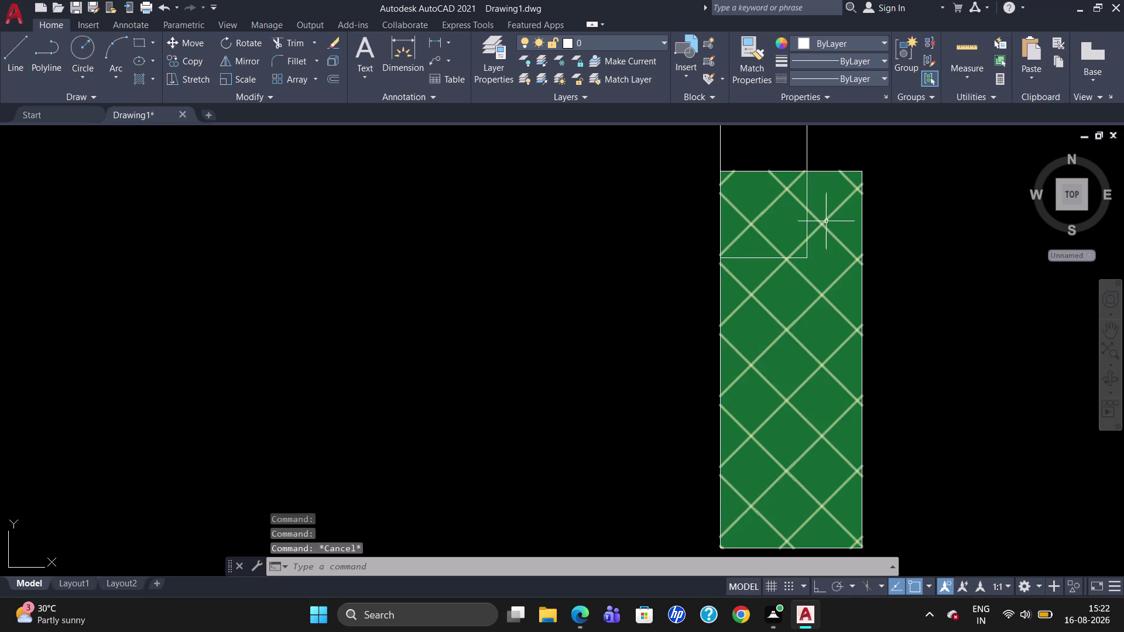
click(809, 216)
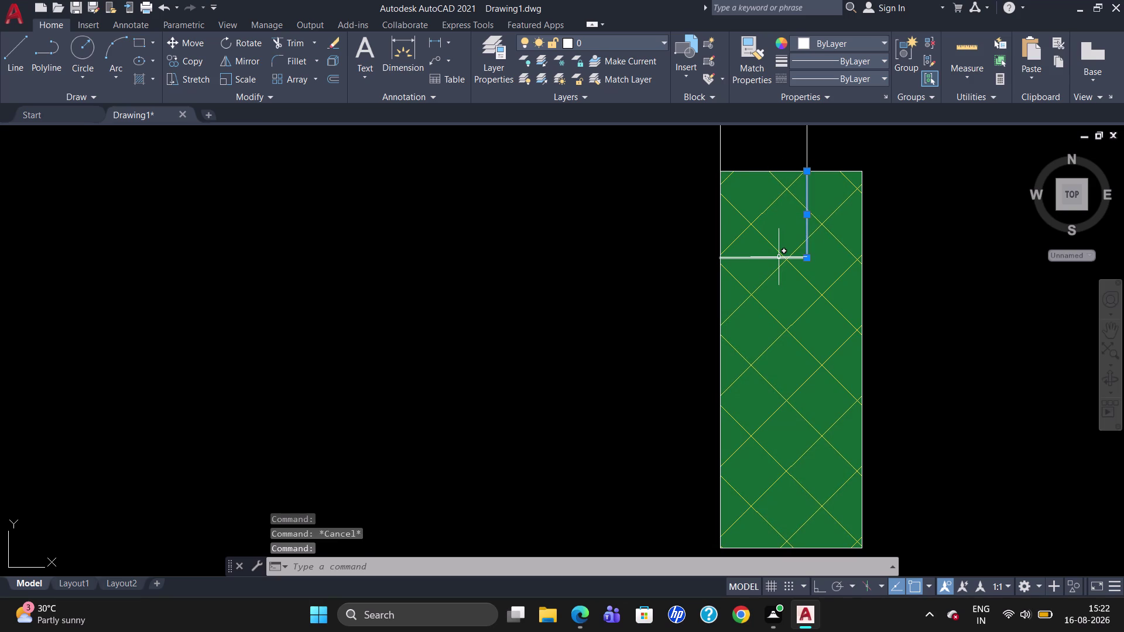
click(778, 258)
key(Delete)
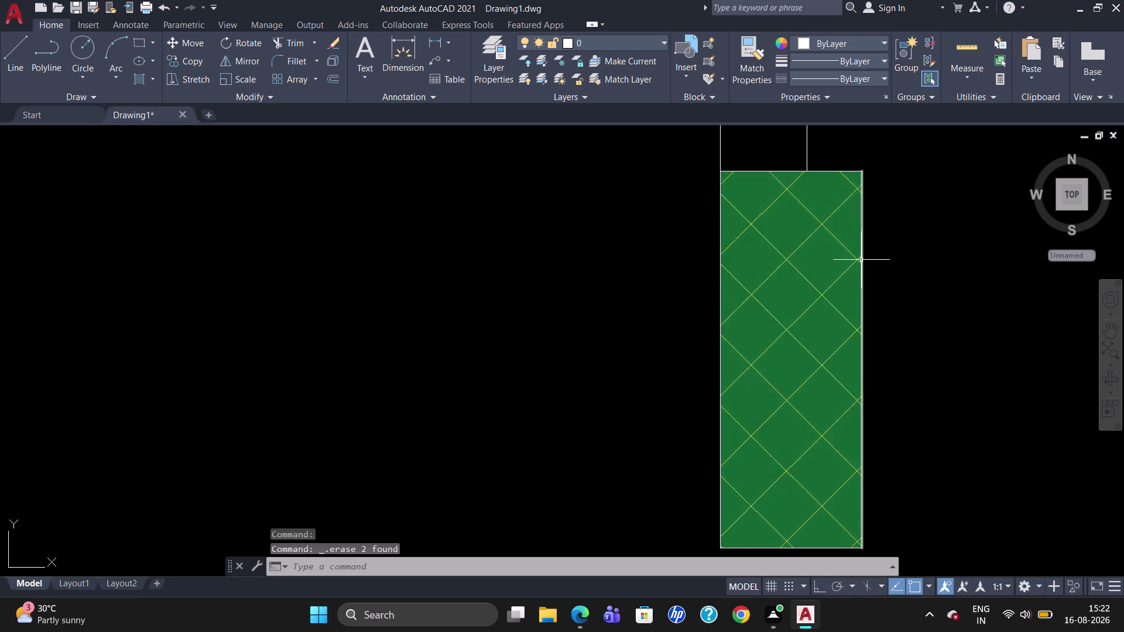
scroll(down, 3)
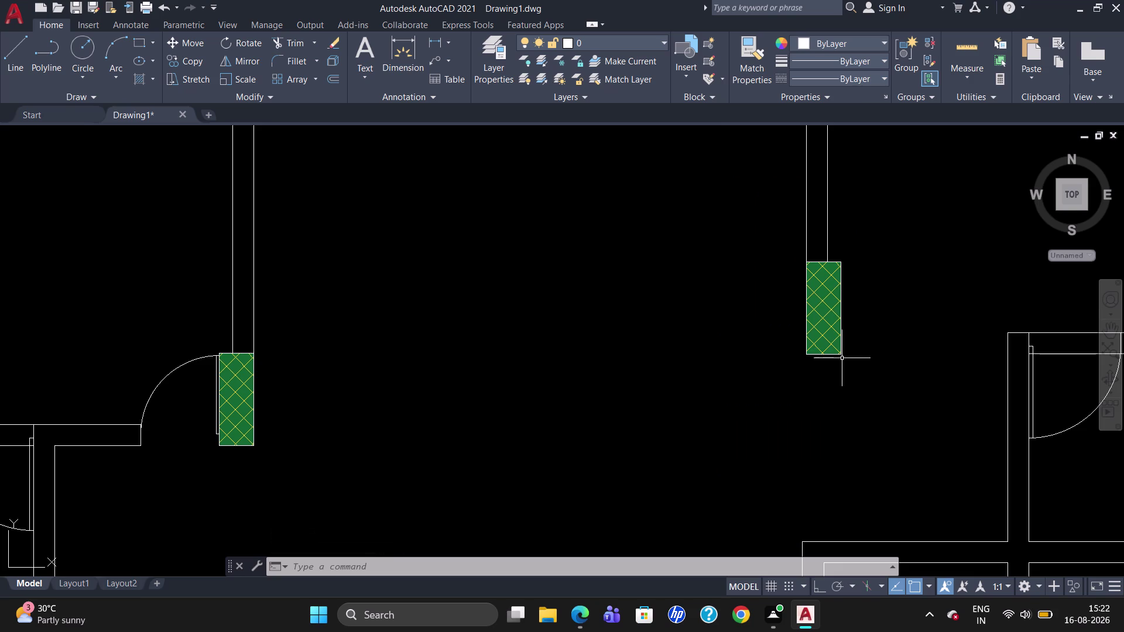
scroll(down, 3)
Copy the green hatched column from its corner into the lower-right wall opening.
scroll(up, 3)
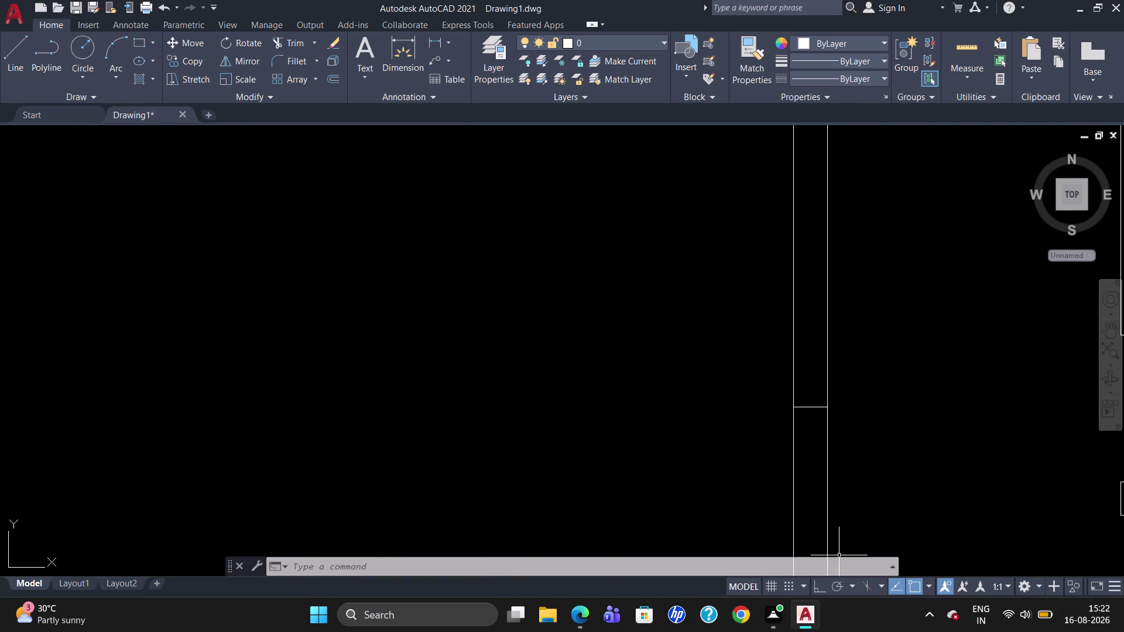
scroll(down, 3)
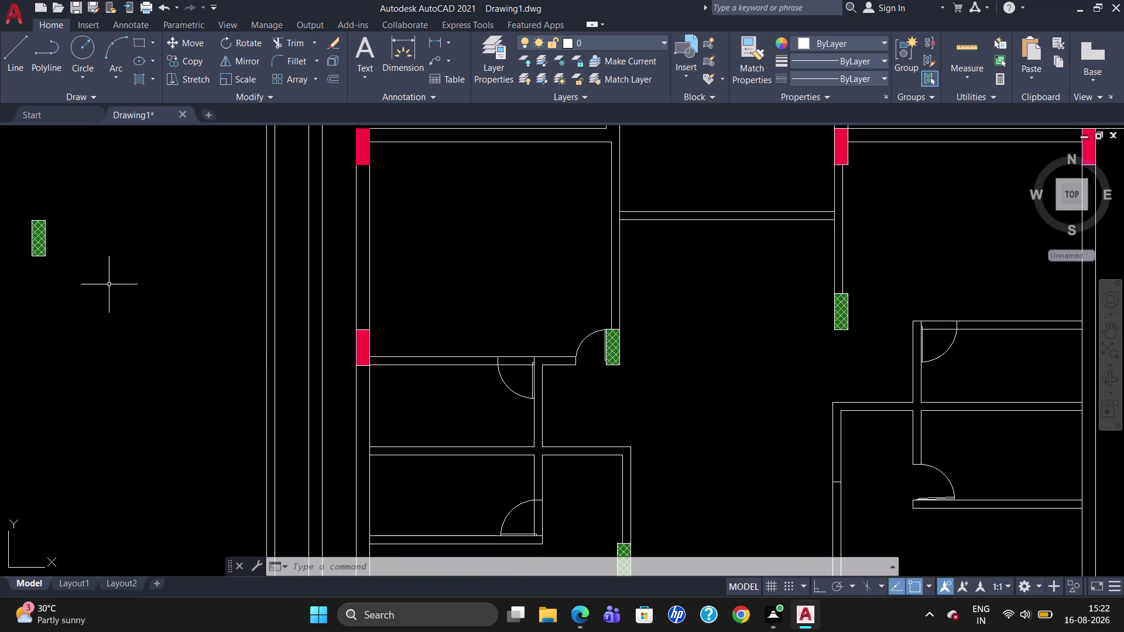
drag(57, 232, 0, 220)
click(34, 238)
text(CO)
key(Return)
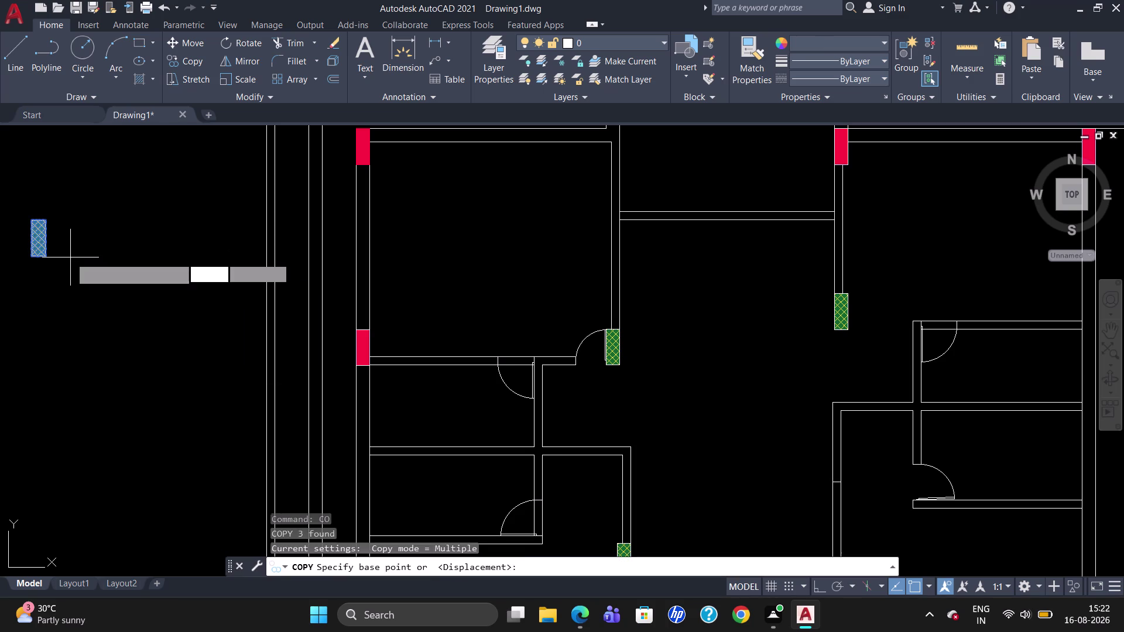
click(44, 221)
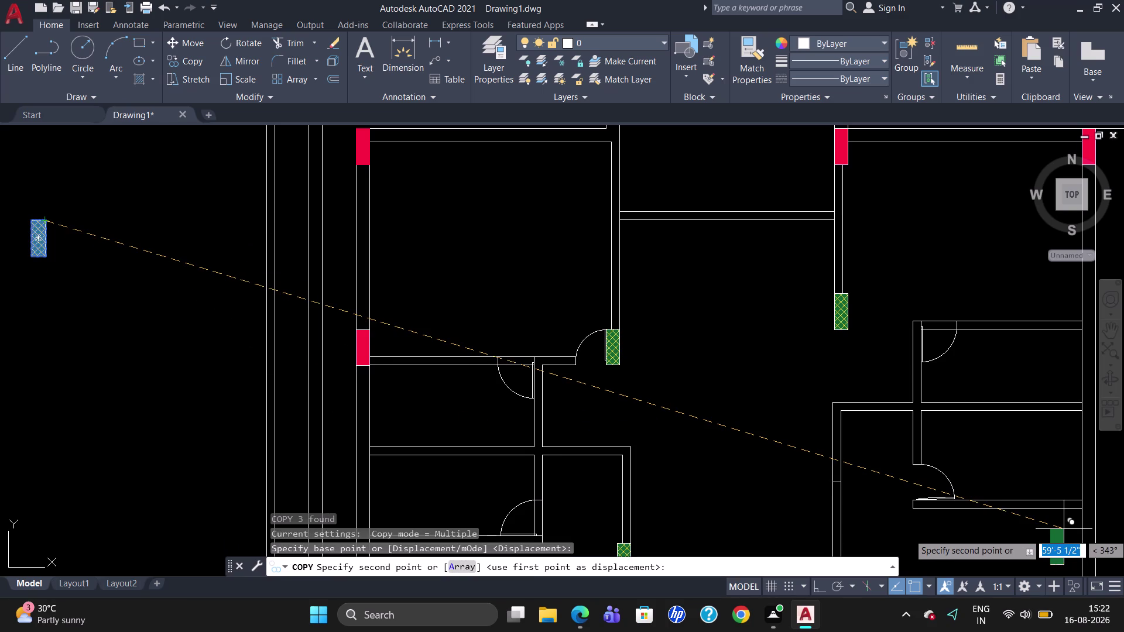
scroll(up, 3)
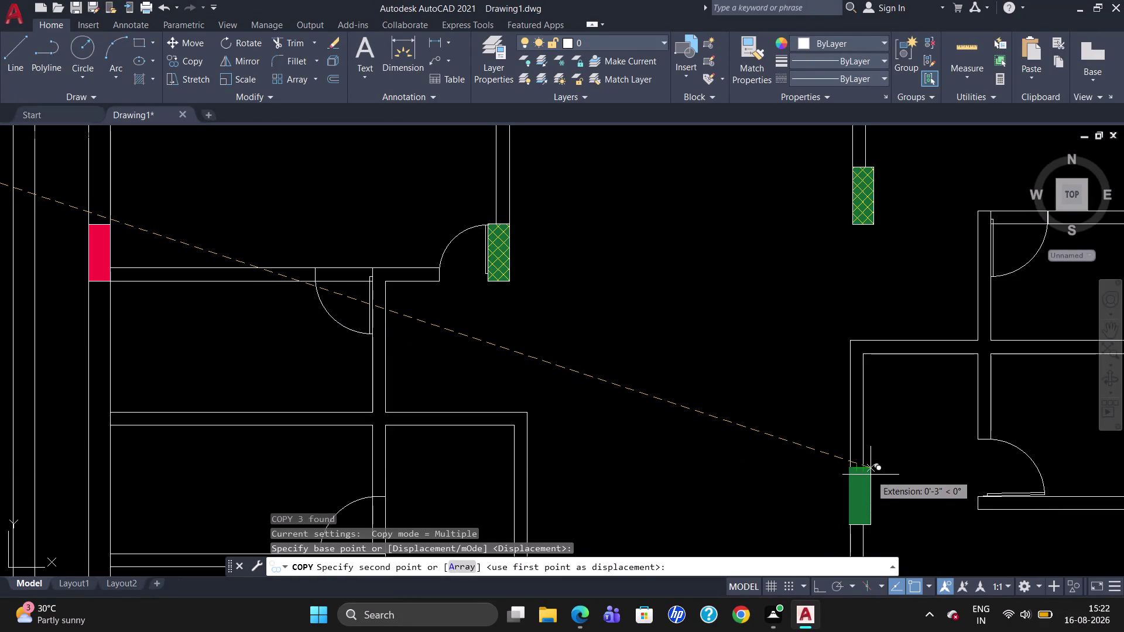
scroll(up, 3)
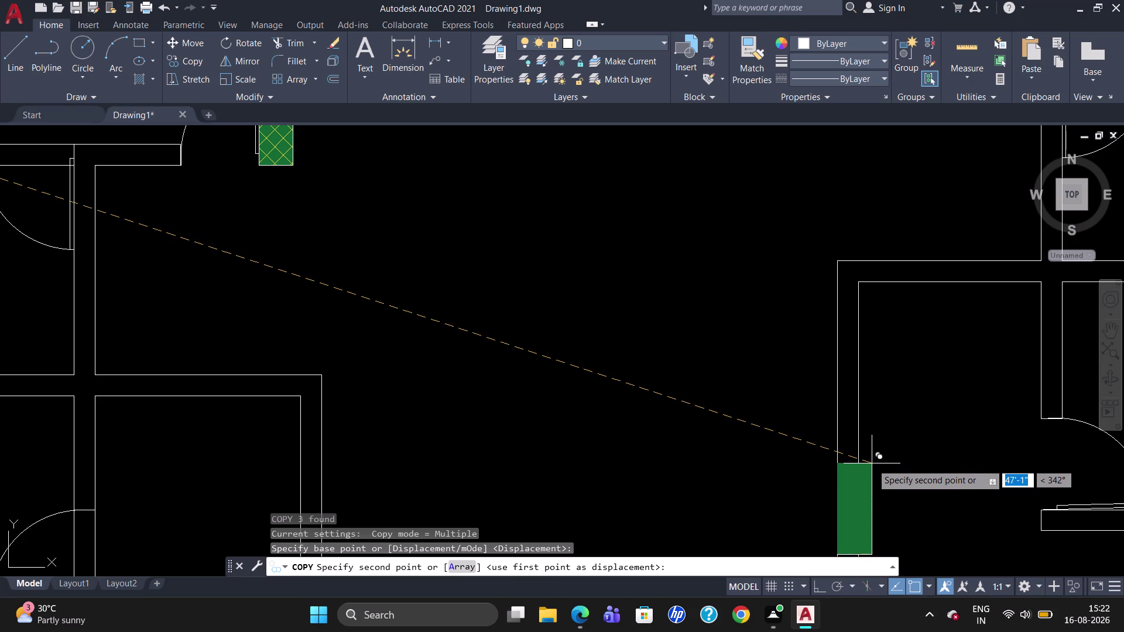
click(871, 464)
key(Escape)
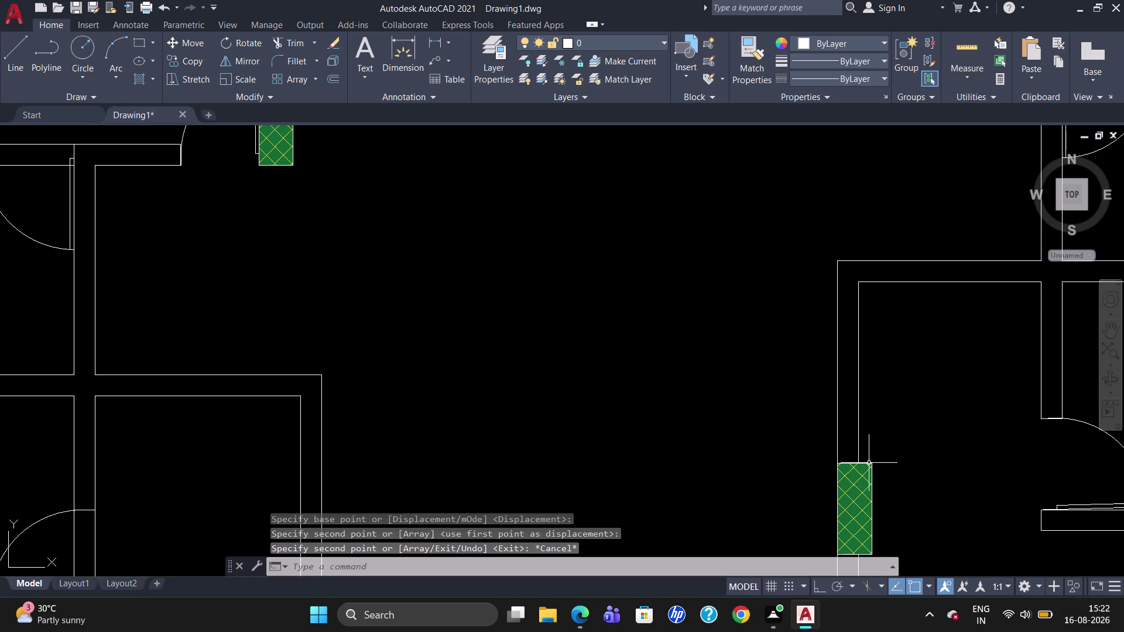
scroll(down, 3)
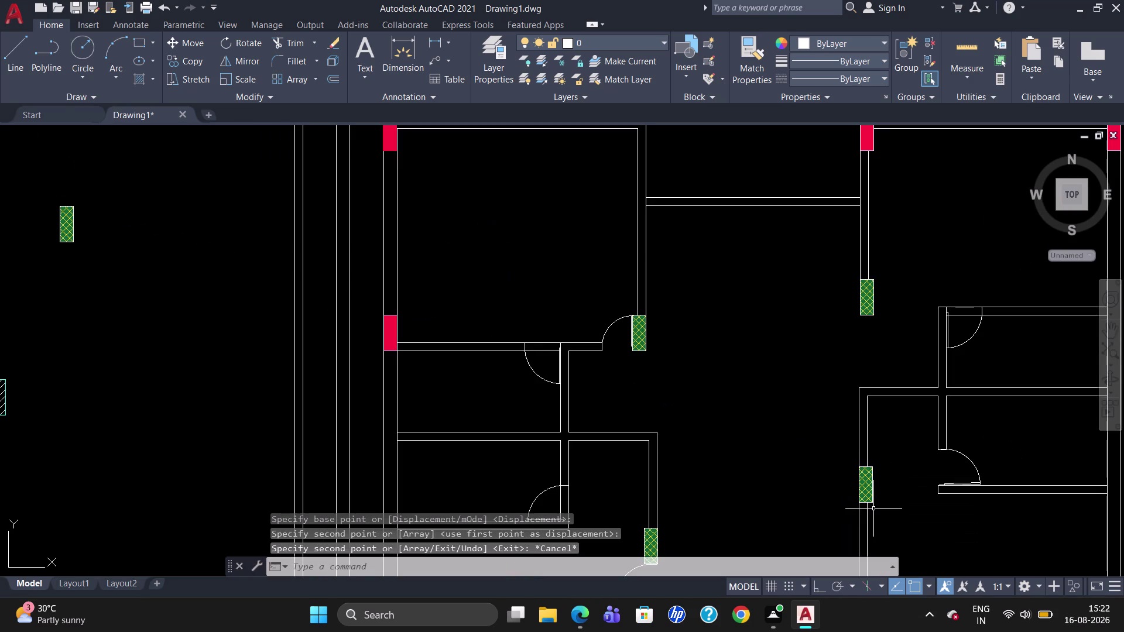
scroll(up, 3)
scroll(down, 3)
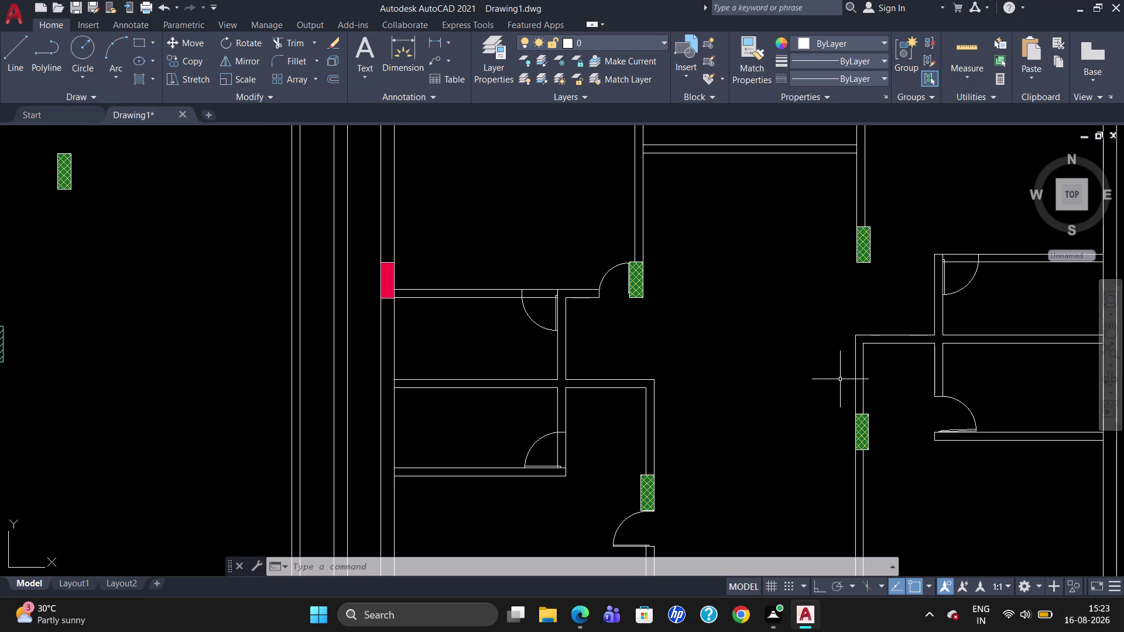
scroll(up, 3)
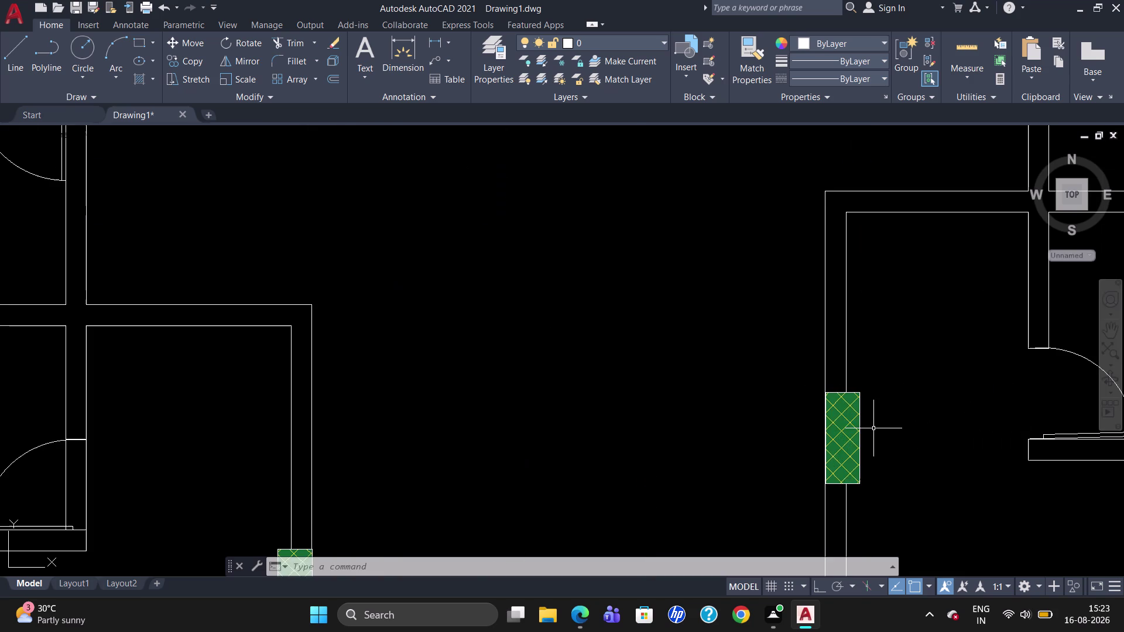
Explode the copied column's hatch to remove its boundary associativity.
click(832, 391)
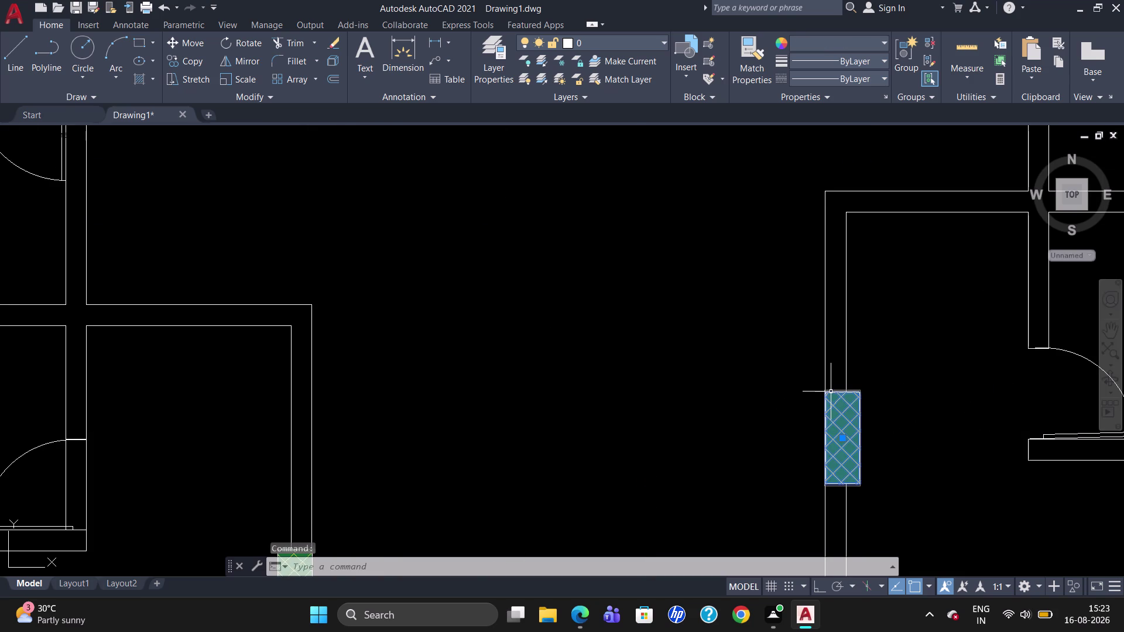
key(x)
key(Return)
click(834, 394)
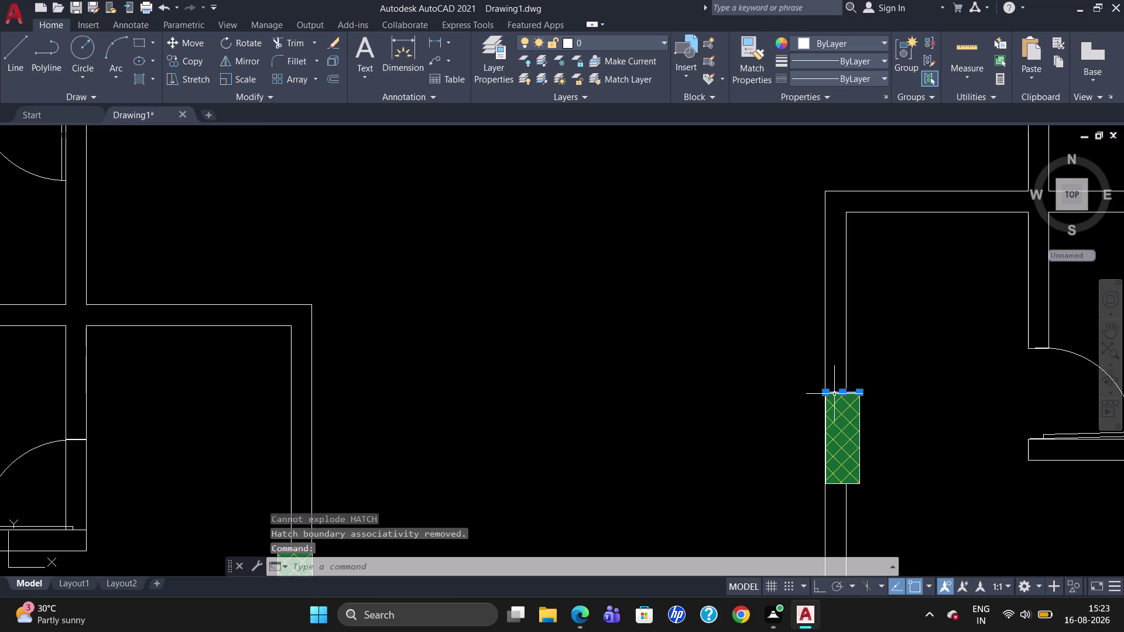
key(Escape)
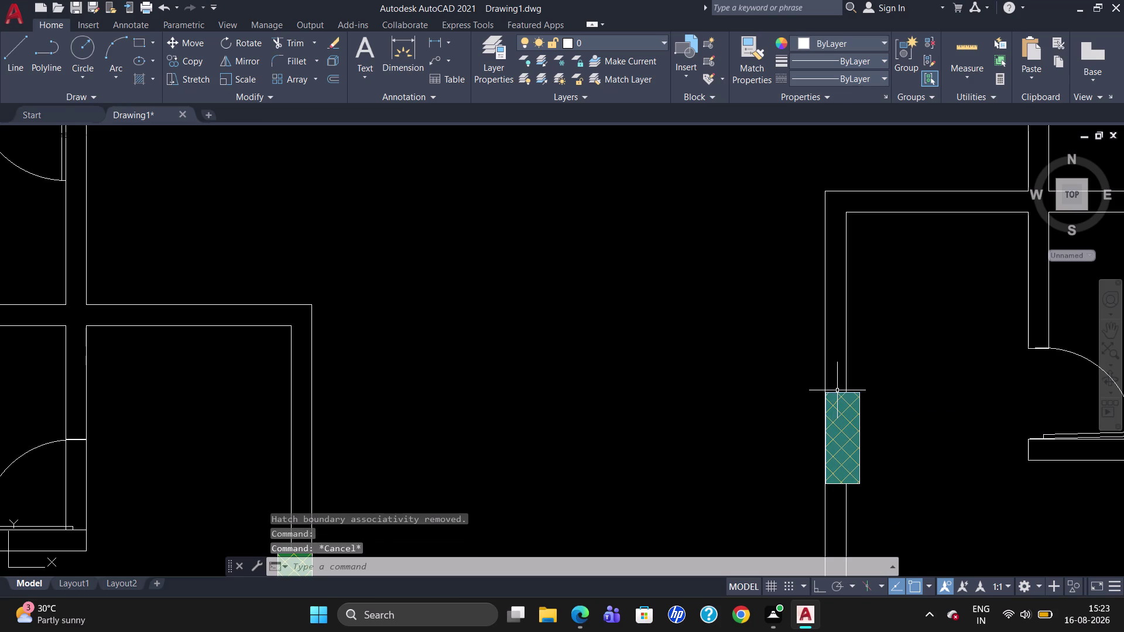
Attempt breaking the column's top edge at a point, cancel, and start an offset.
text(BR)
click(871, 436)
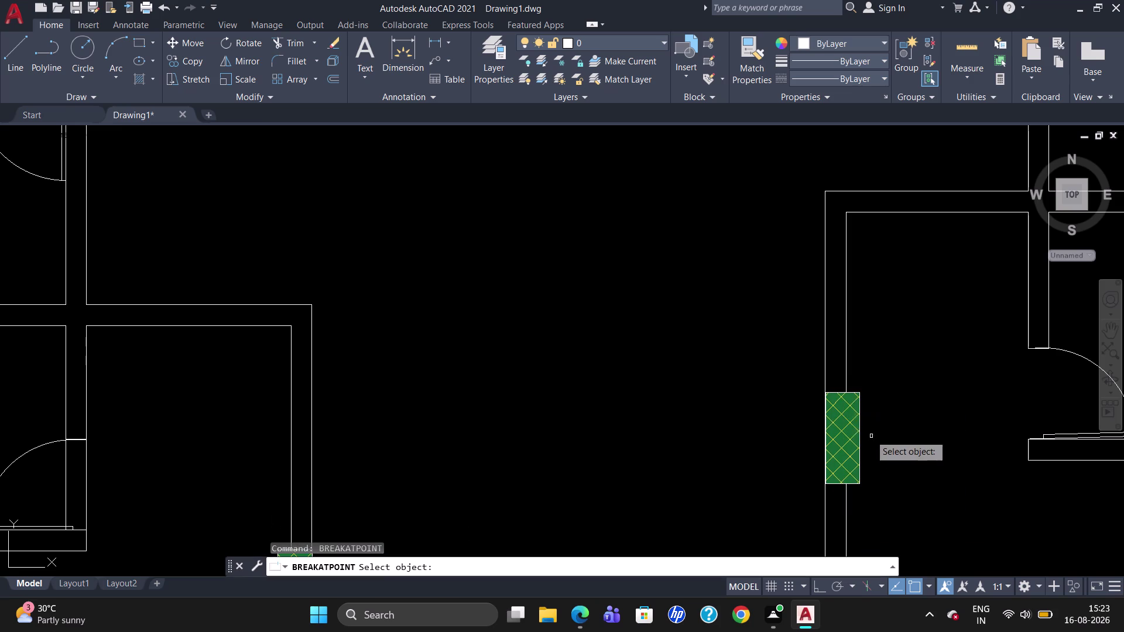
click(838, 391)
key(Return)
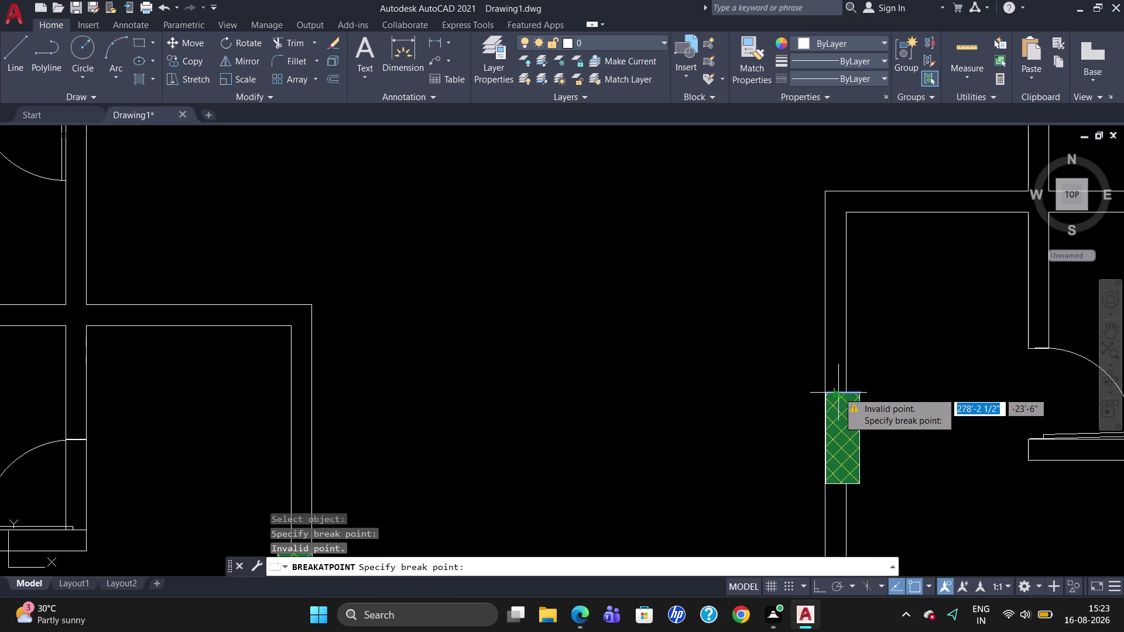
scroll(up, 3)
click(842, 394)
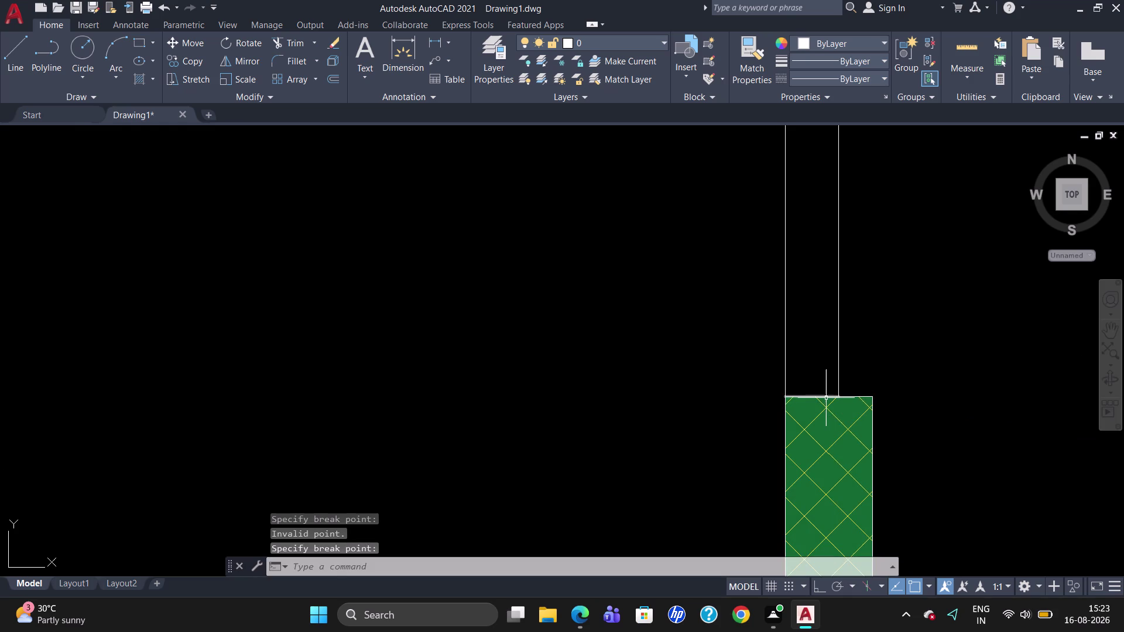
click(825, 397)
key(Escape)
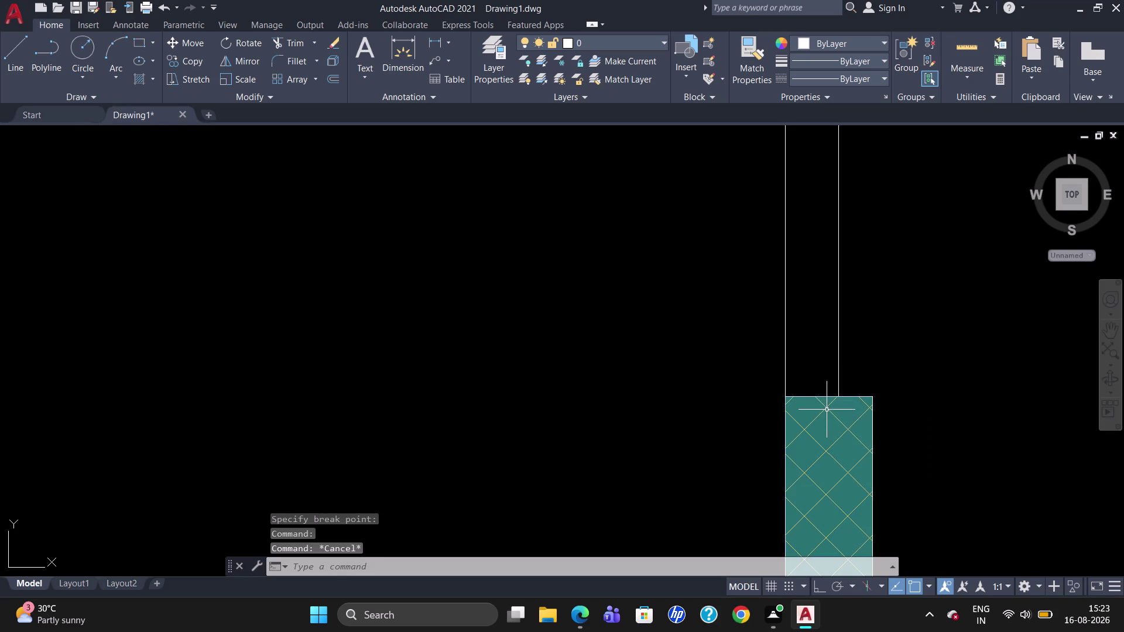
key(o)
key(Return)
Offset the column's top edge 5.5 inches inward.
text(5)
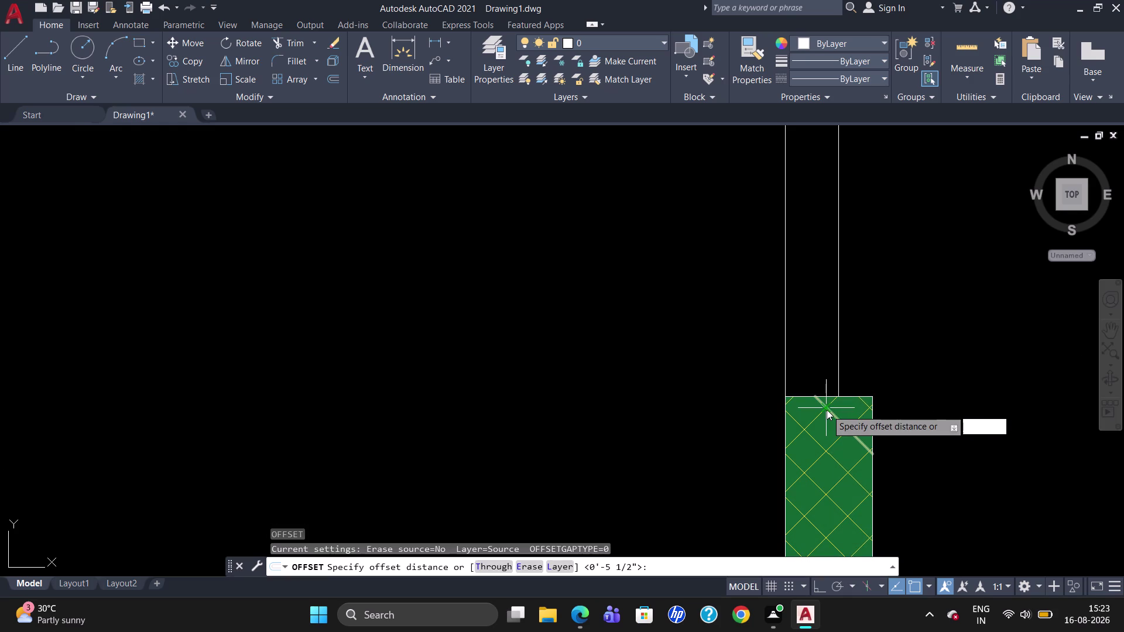
text(.5")
key(Return)
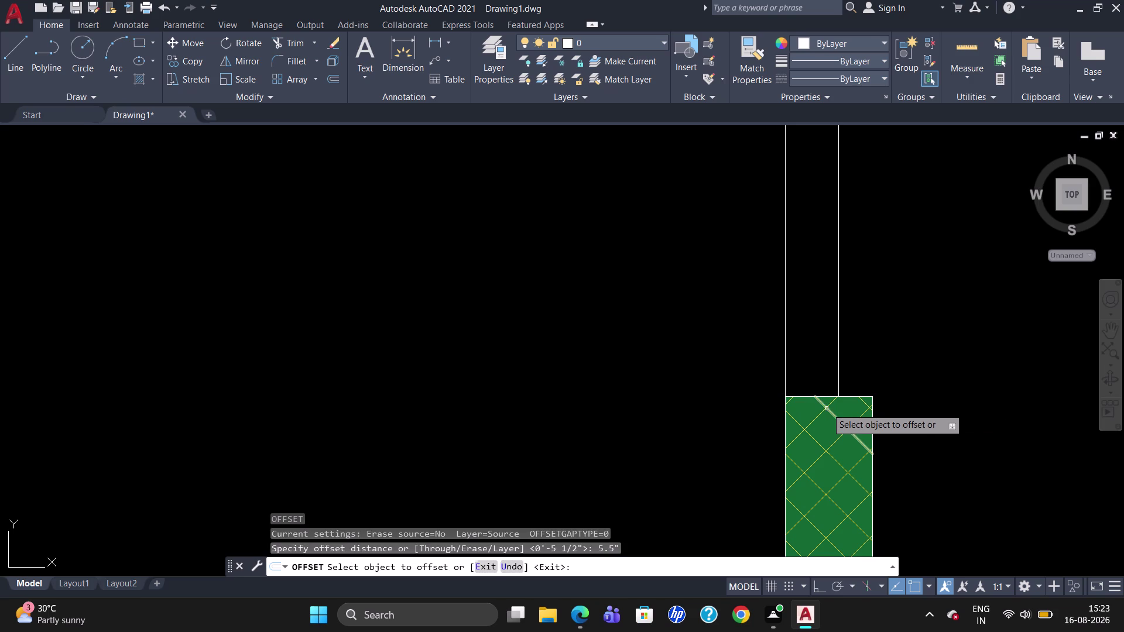
click(826, 398)
click(830, 435)
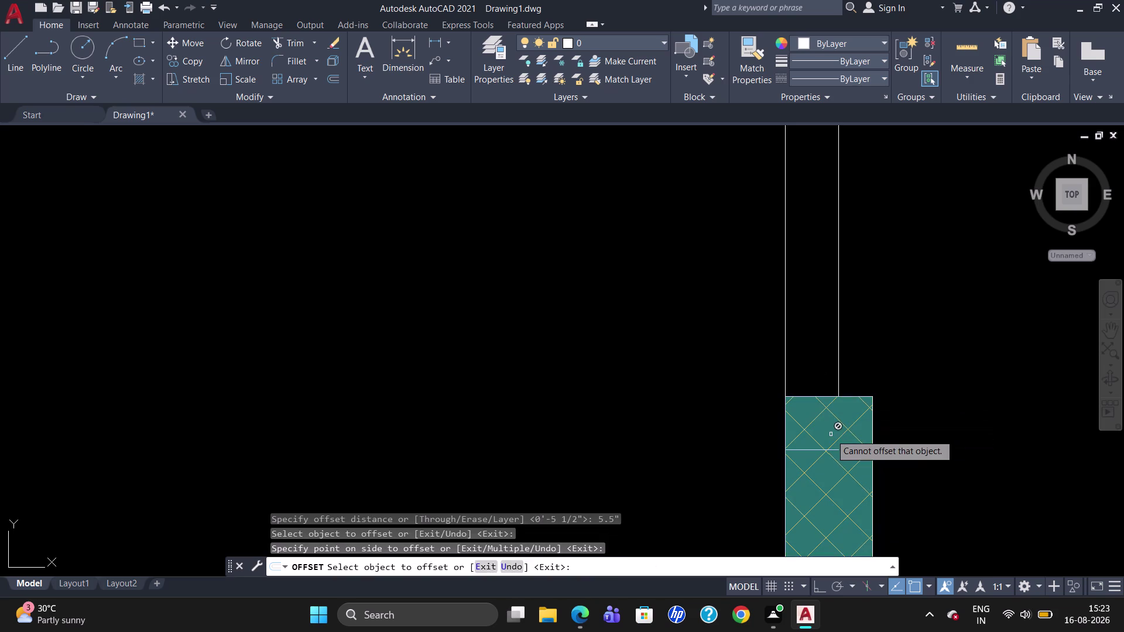
key(Escape)
Draw a vertical line inside the column up to its top edge.
key(l)
key(Return)
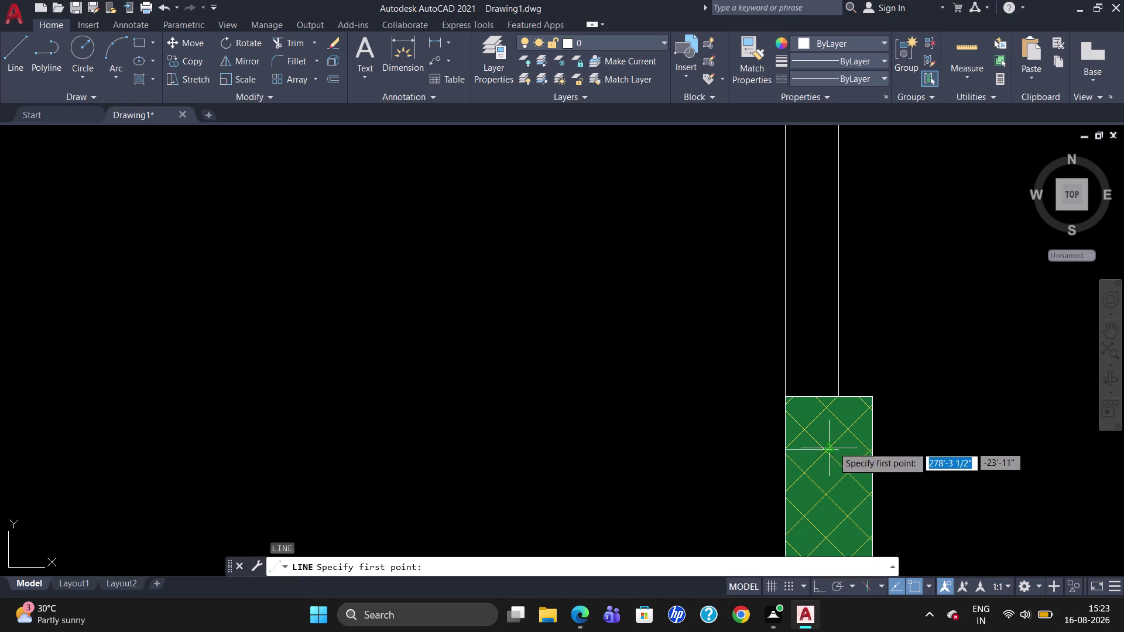
click(841, 447)
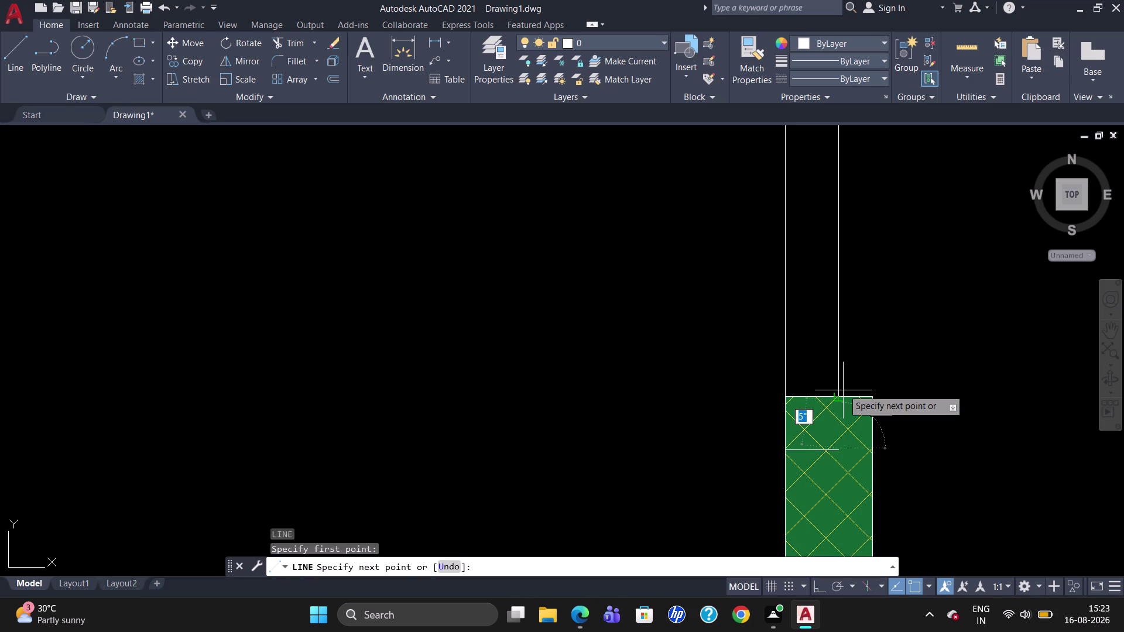
click(838, 381)
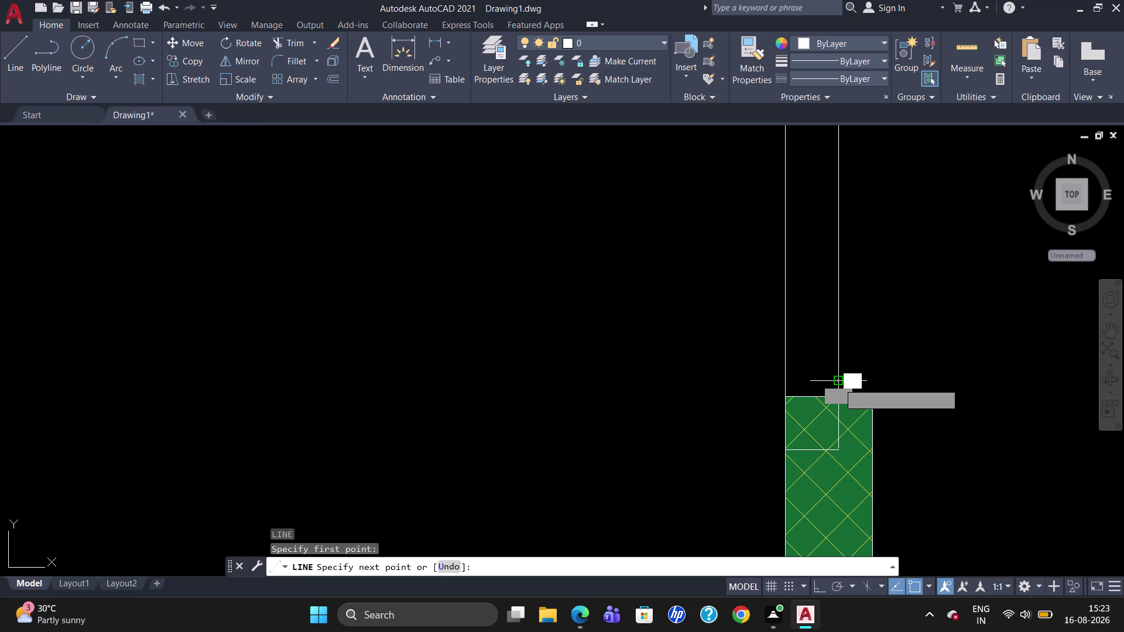
key(Escape)
scroll(up, 3)
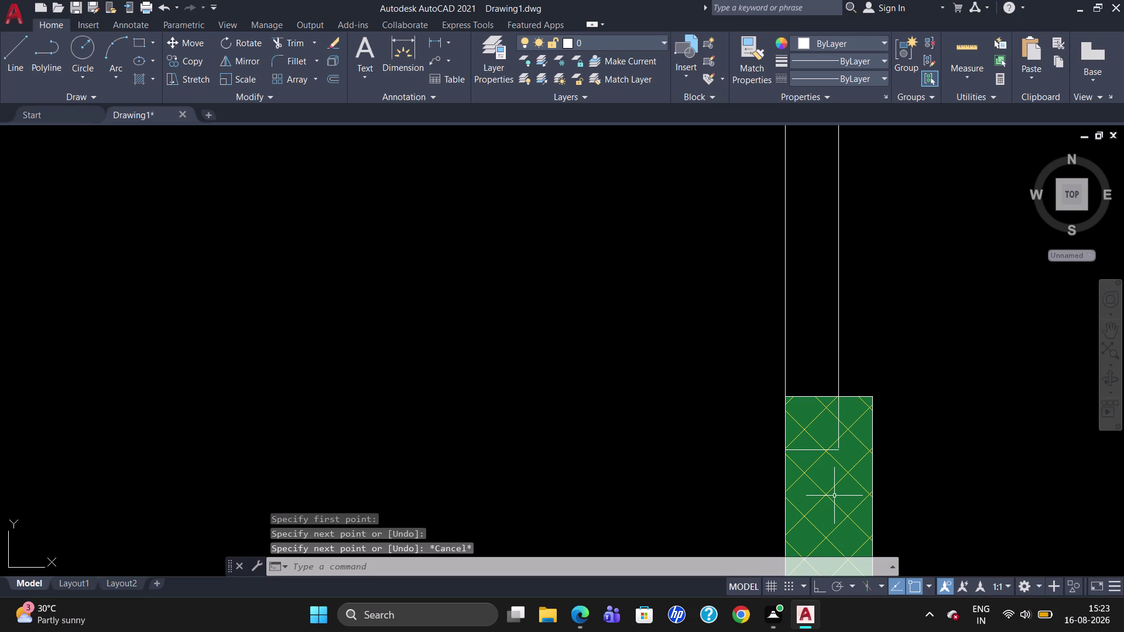
scroll(up, 3)
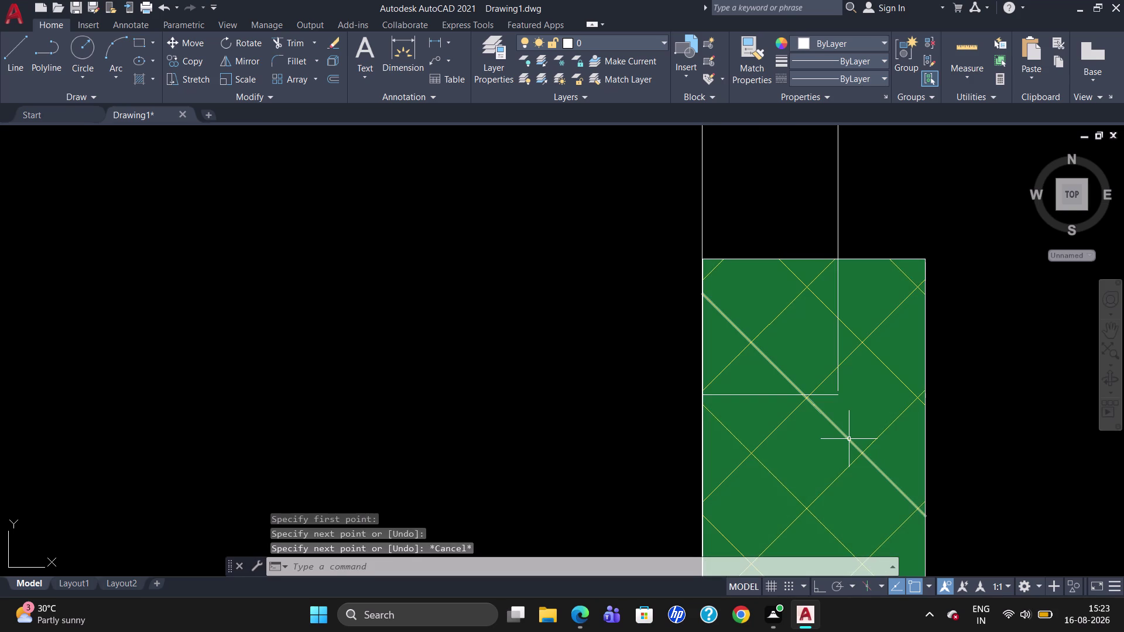
key(l)
key(Return)
key(Escape)
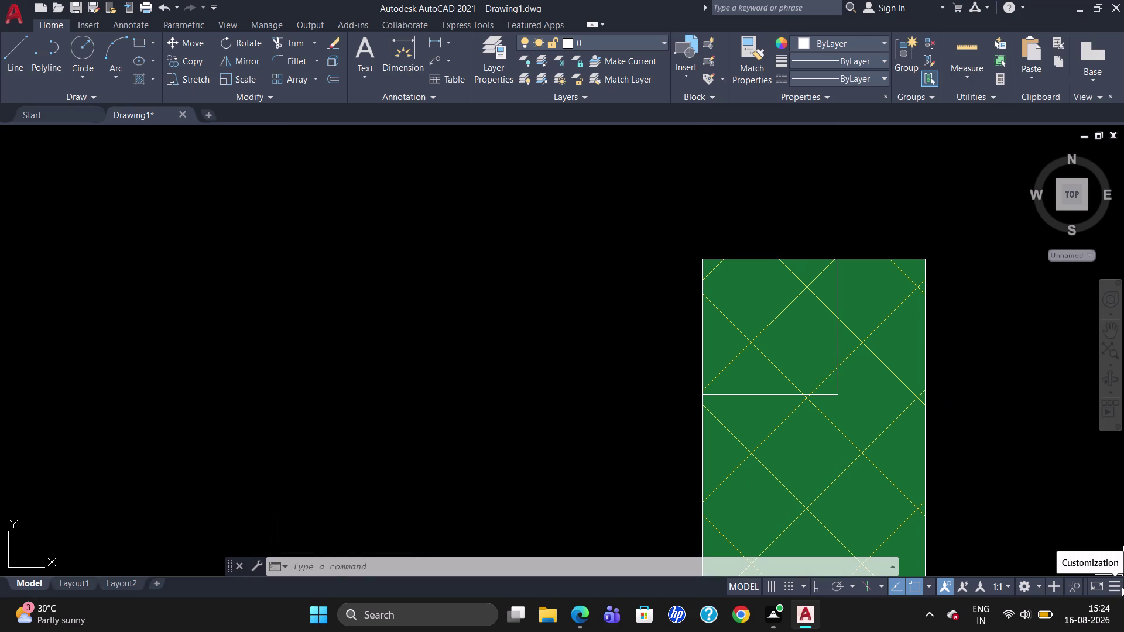
scroll(down, 3)
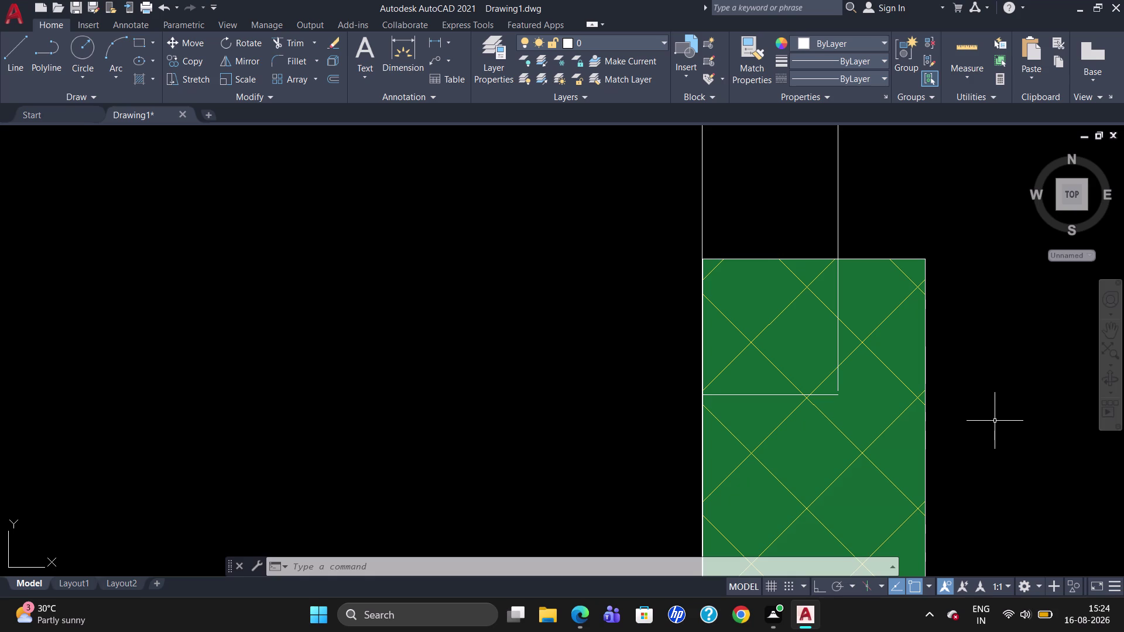
key(Escape)
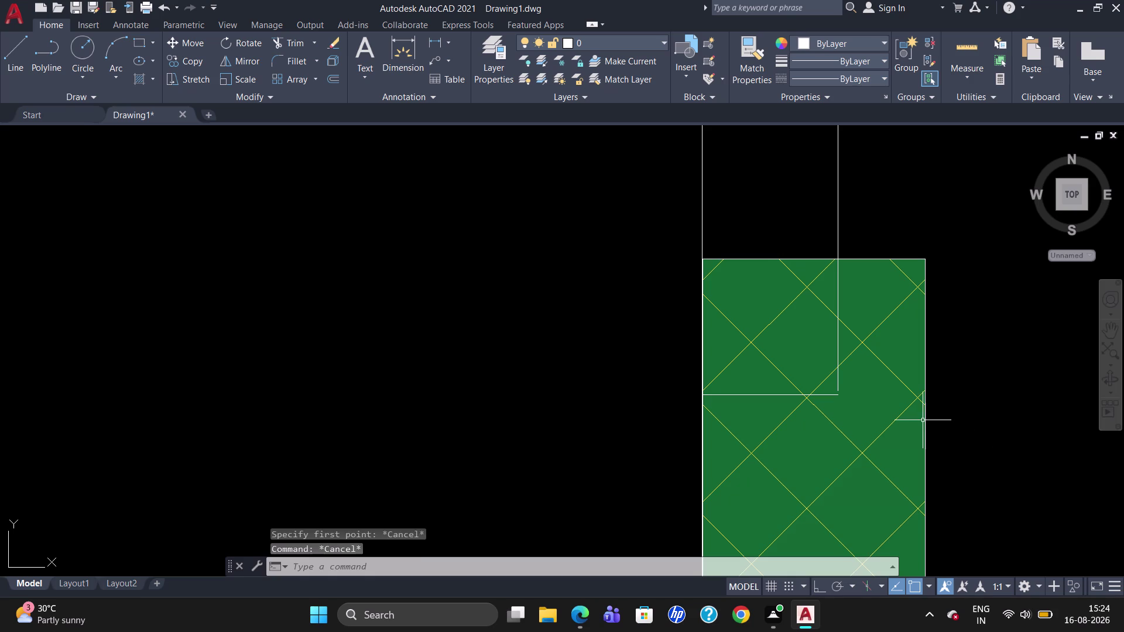
Draw a short horizontal line from the patch corner inside the column.
click(837, 354)
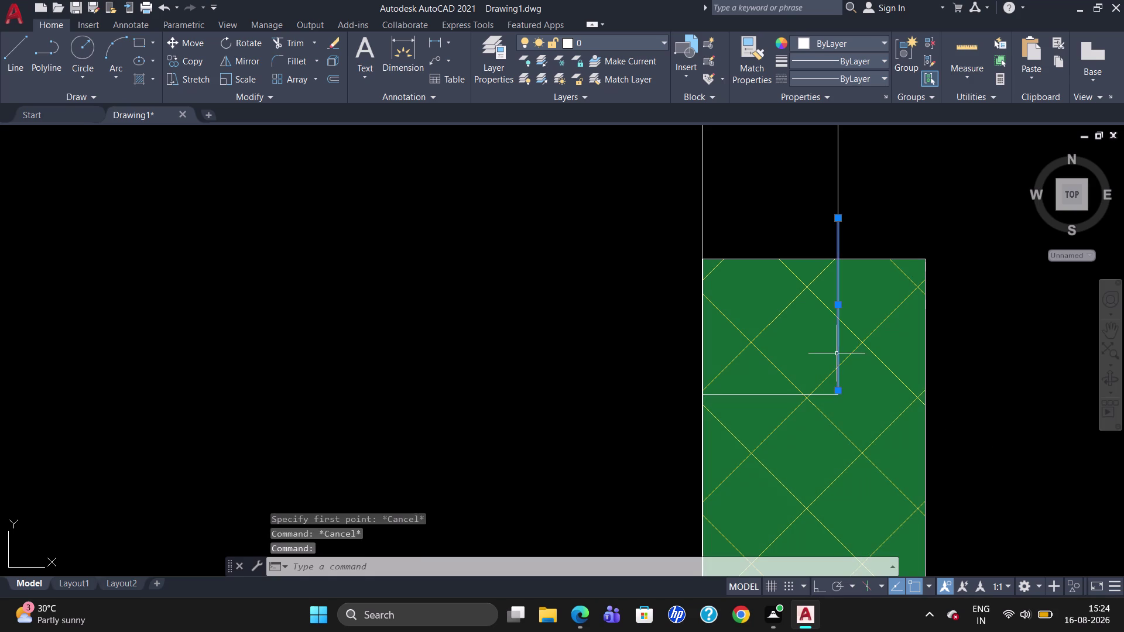
click(833, 394)
key(Escape)
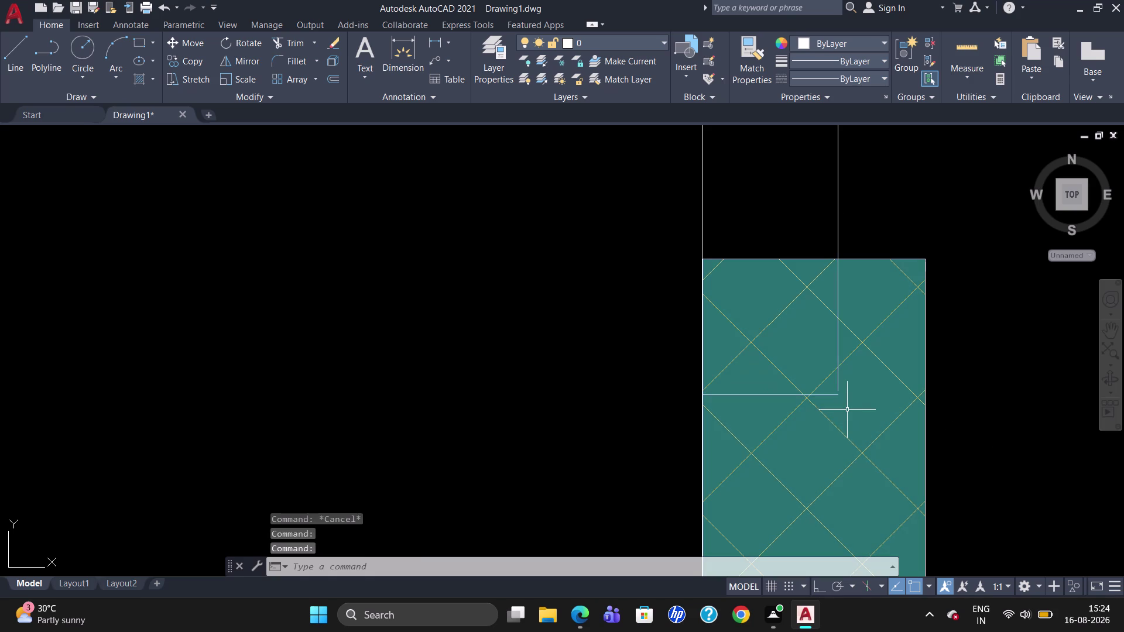
key(l)
key(Return)
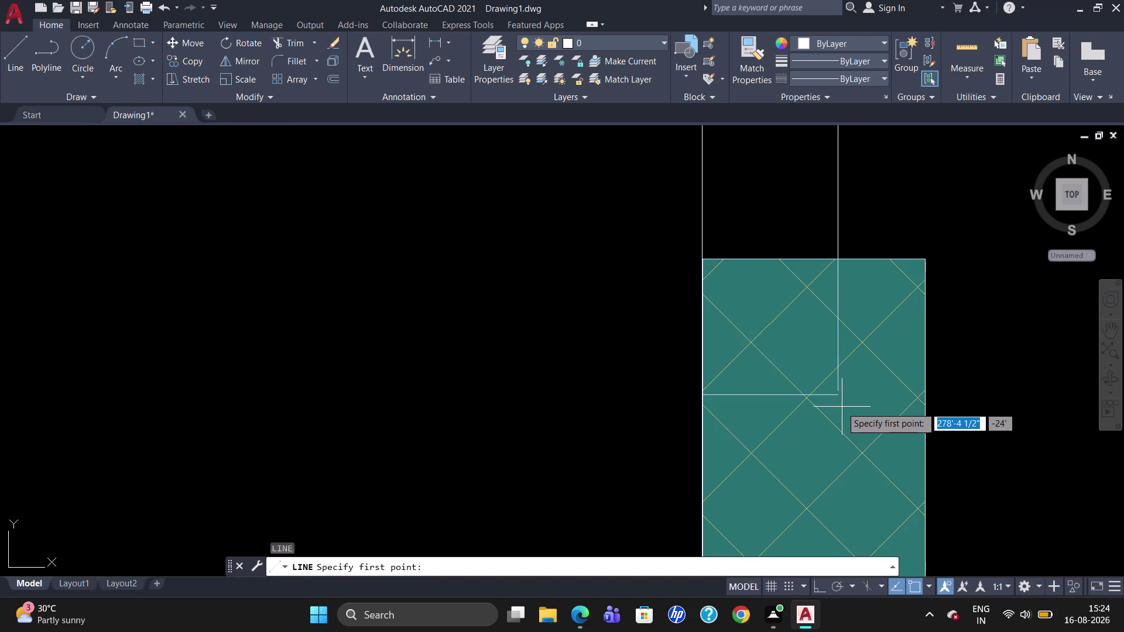
click(840, 396)
click(857, 394)
key(Escape)
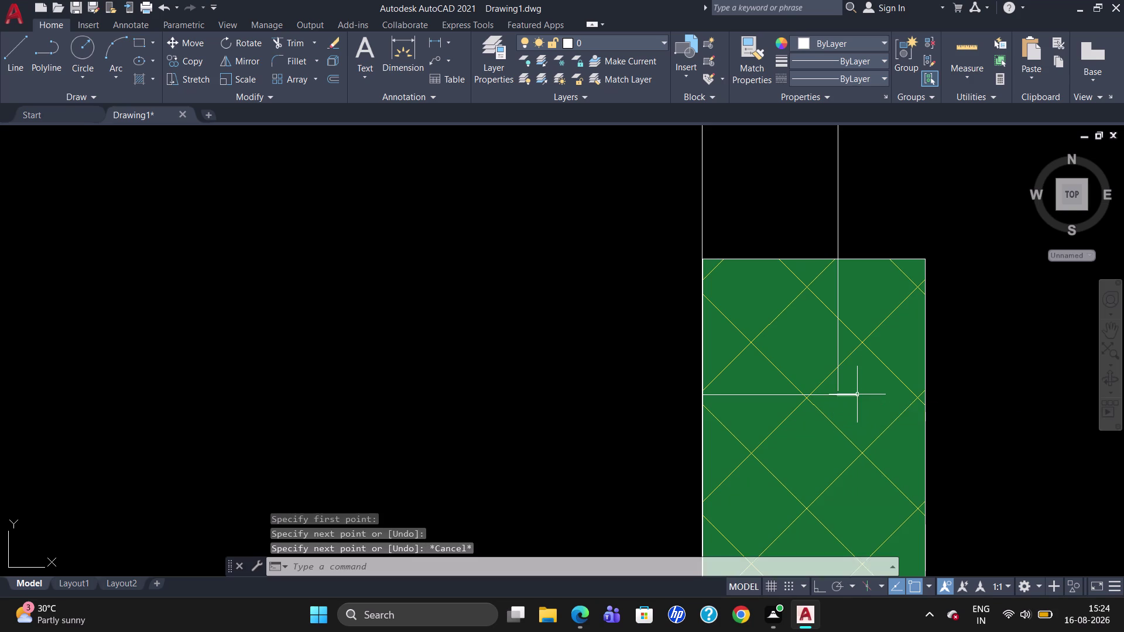
text(E)
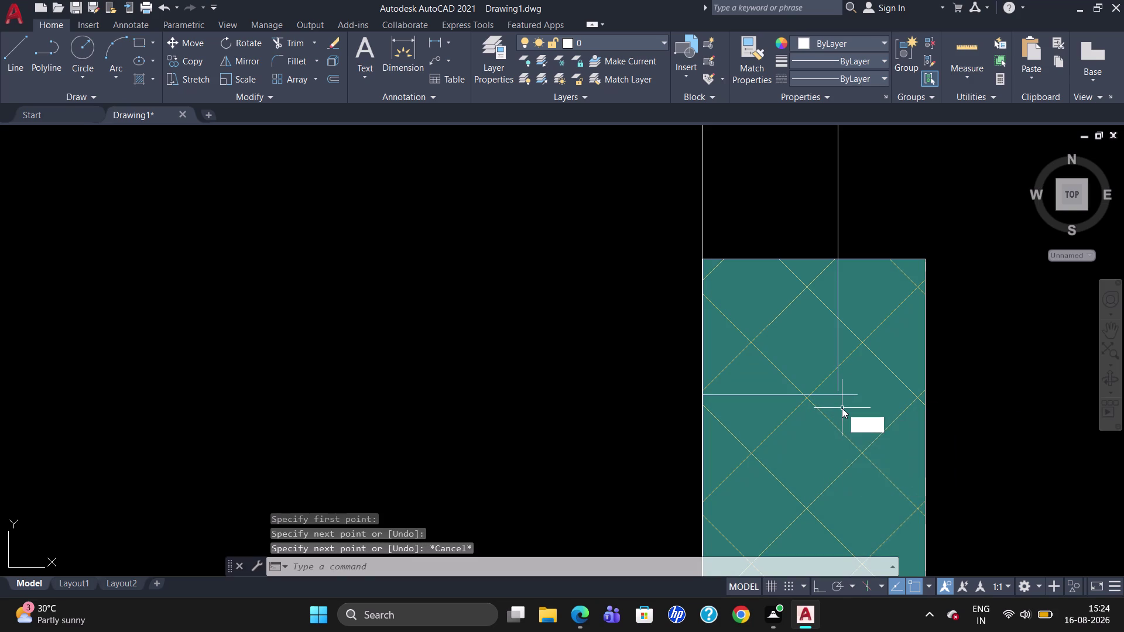
text(X)
key(Return)
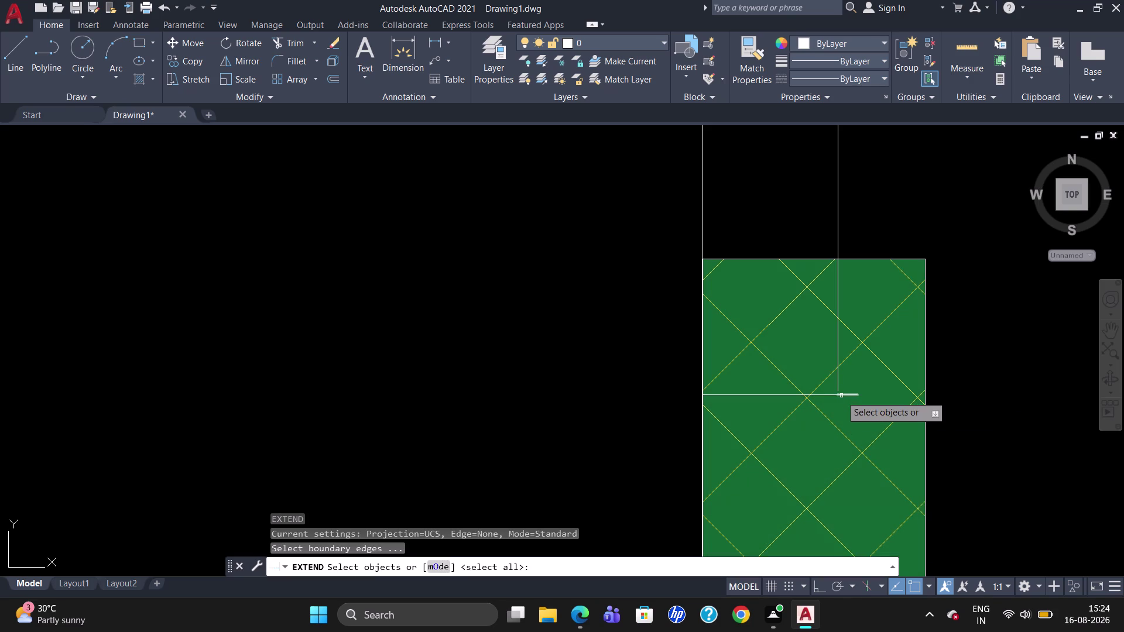
click(832, 395)
click(844, 395)
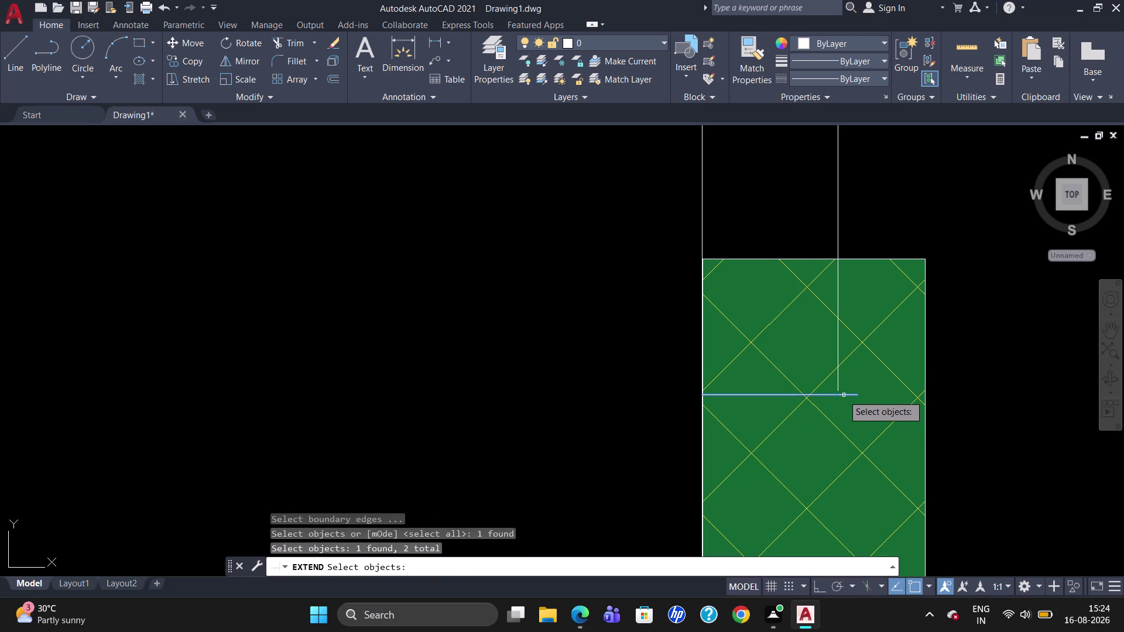
key(Return)
click(838, 381)
key(Escape)
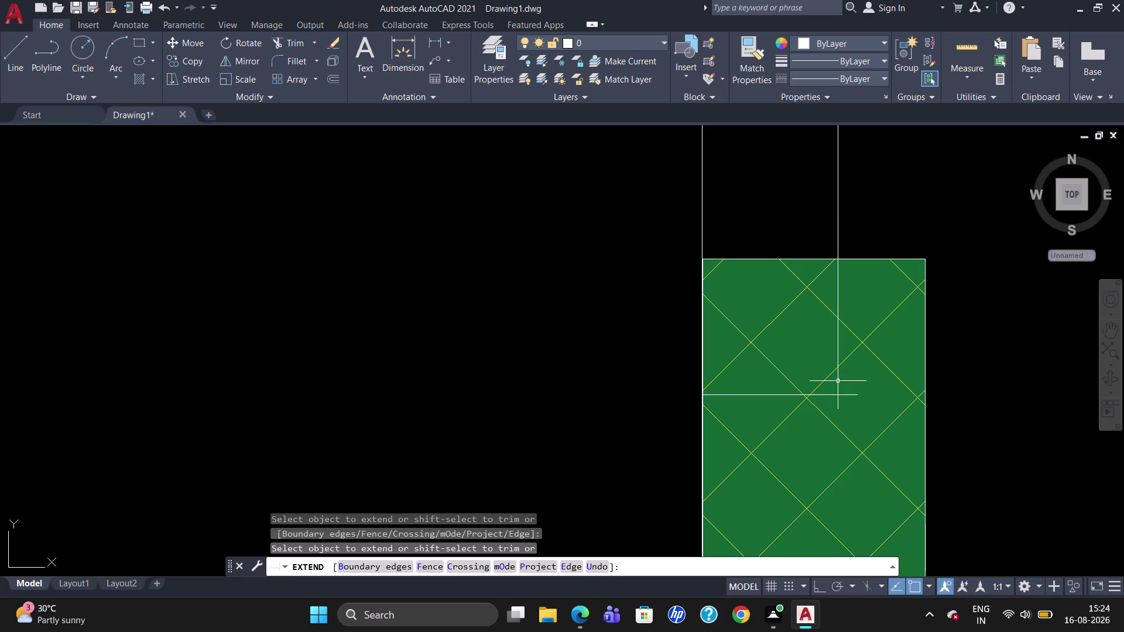
text(TR)
key(Return)
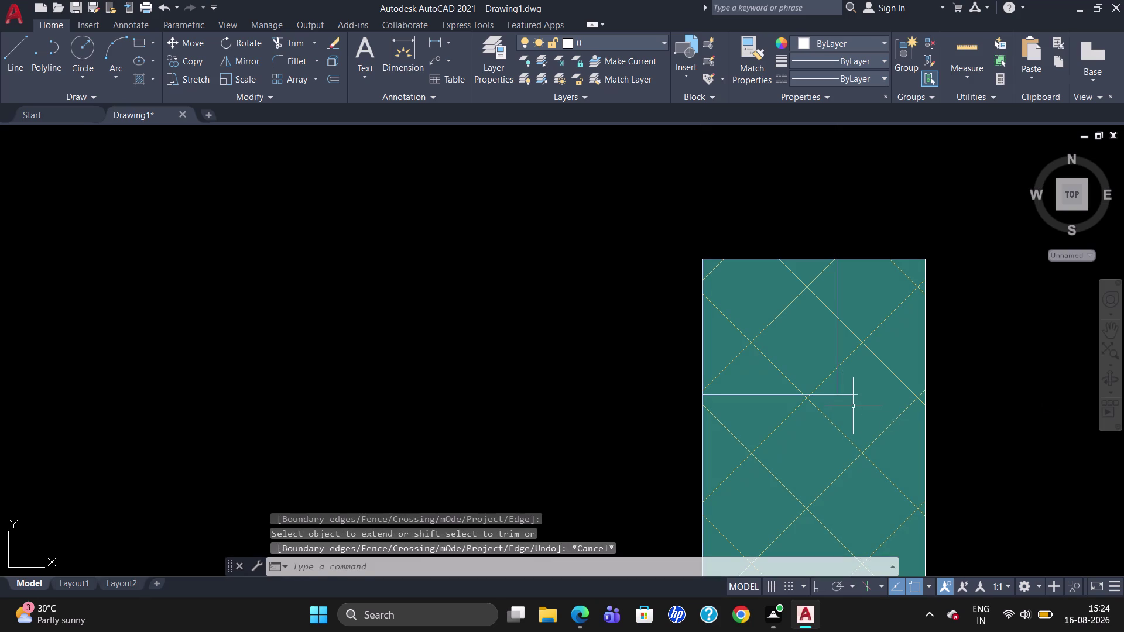
key(Return)
double_click(850, 395)
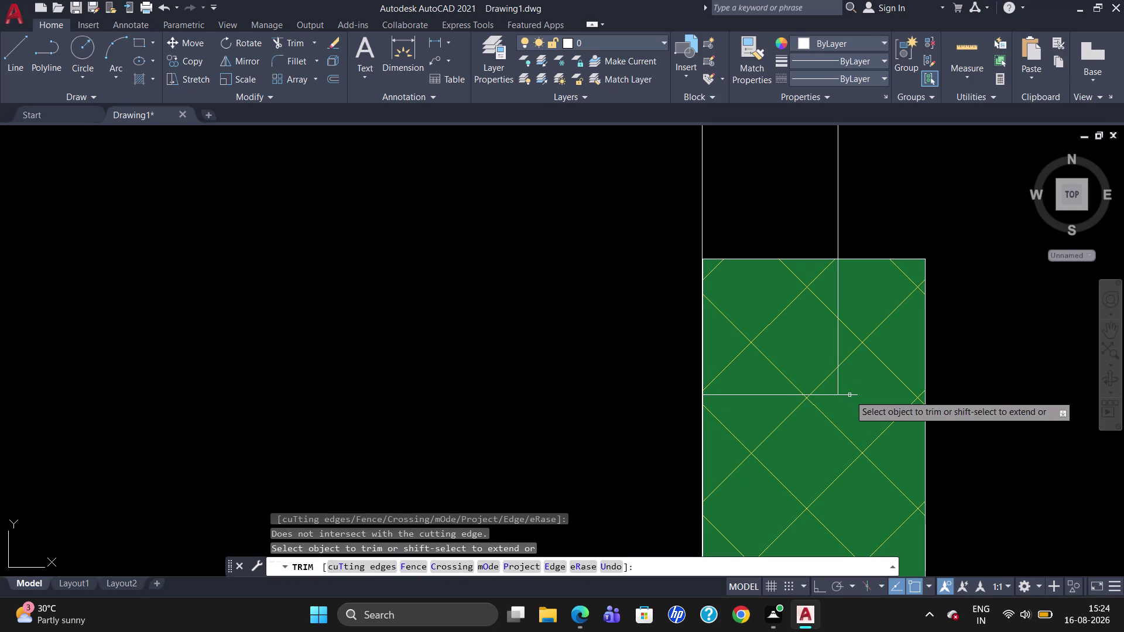
click(846, 394)
click(847, 394)
scroll(up, 3)
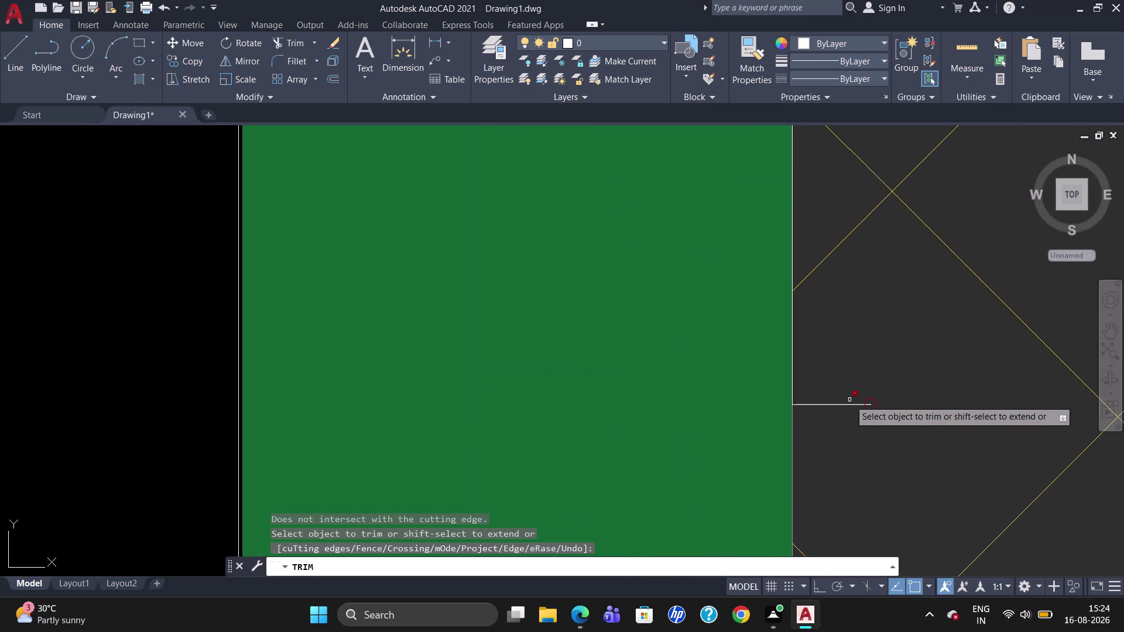
key(Escape)
scroll(down, 3)
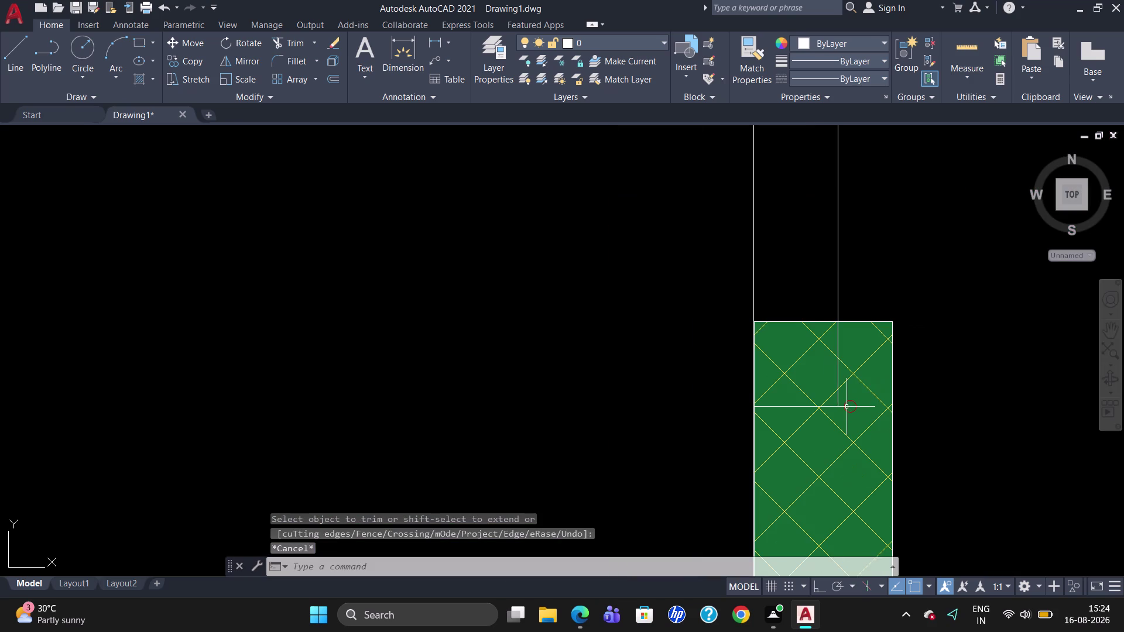
click(847, 406)
key(Delete)
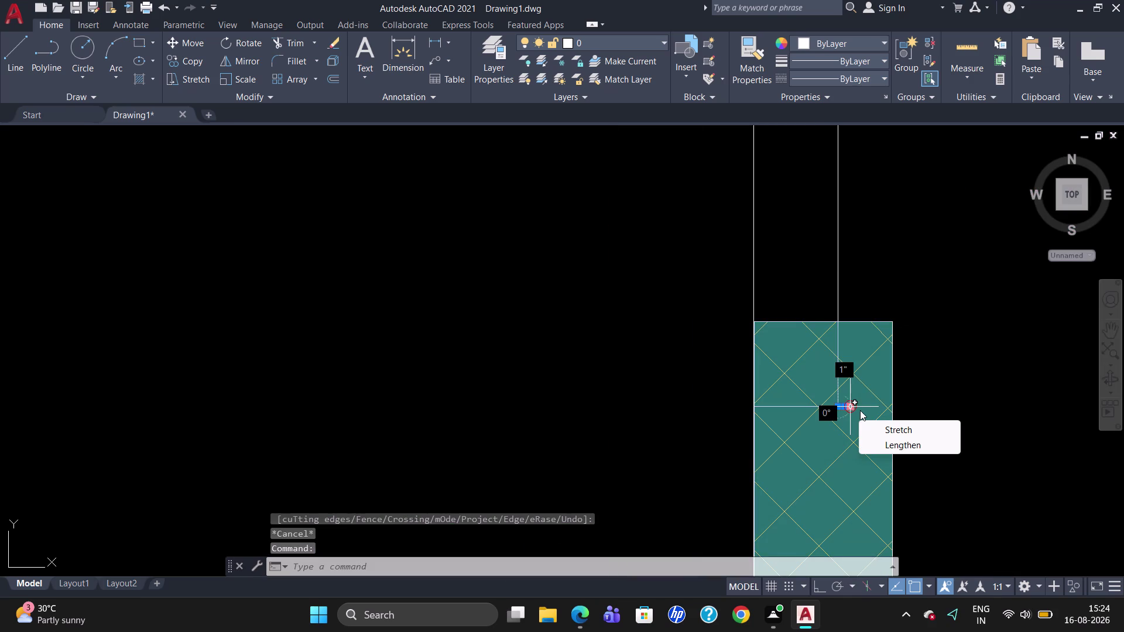
key(Delete)
key(Delete)
key(Delete)
key(Escape)
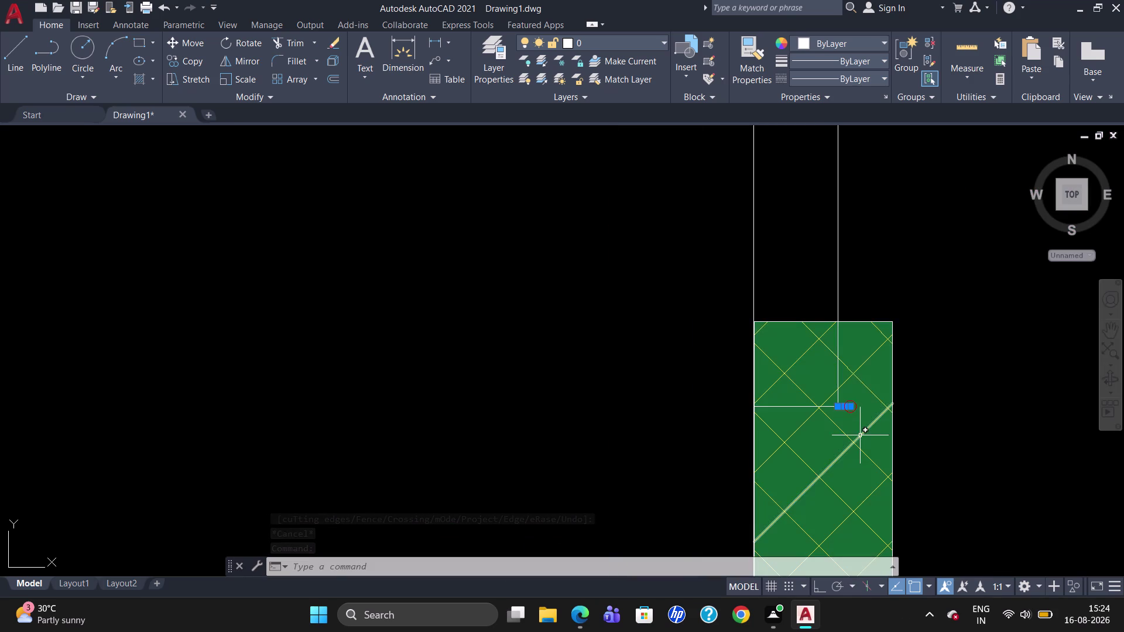
key(Delete)
scroll(down, 3)
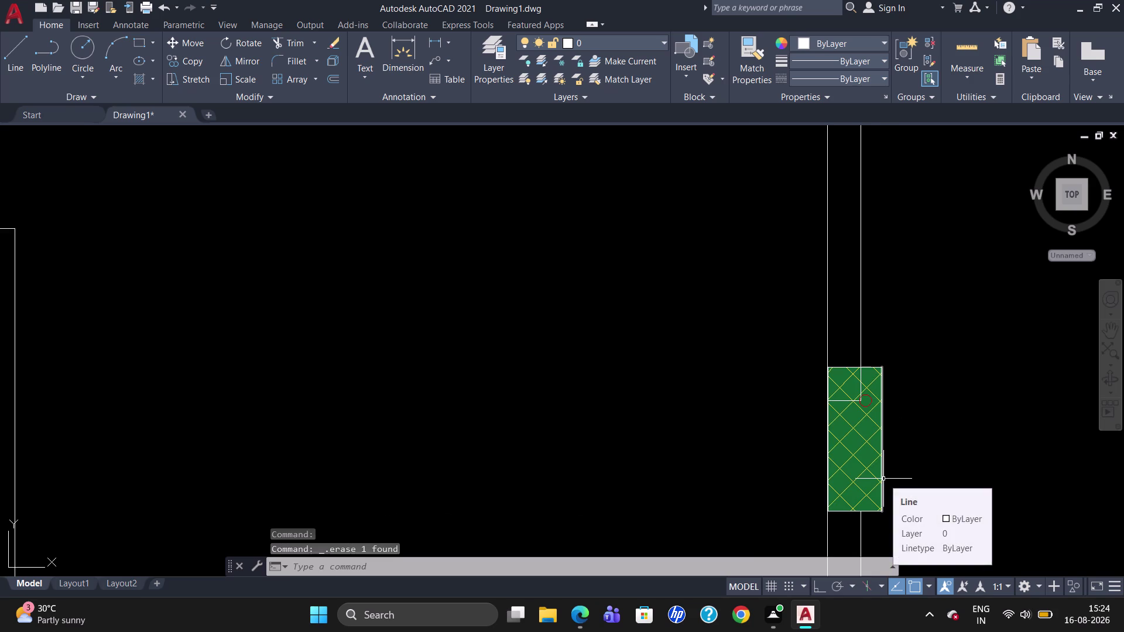
Erase the drawn line and the copied column's green hatch fill.
key(Escape)
click(869, 458)
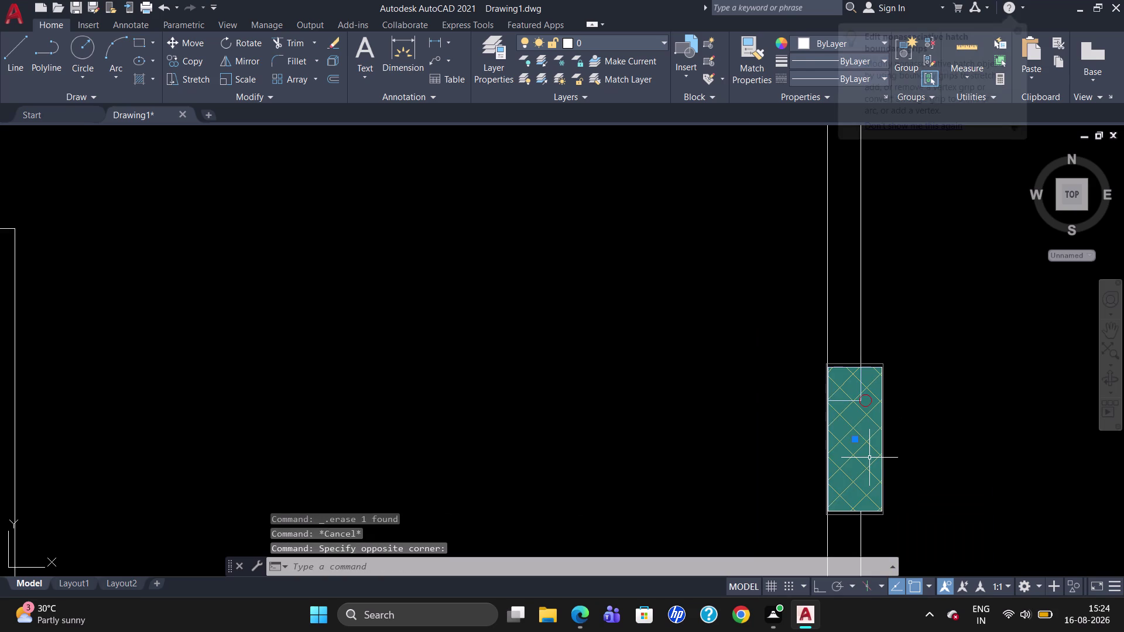
key(Delete)
click(867, 422)
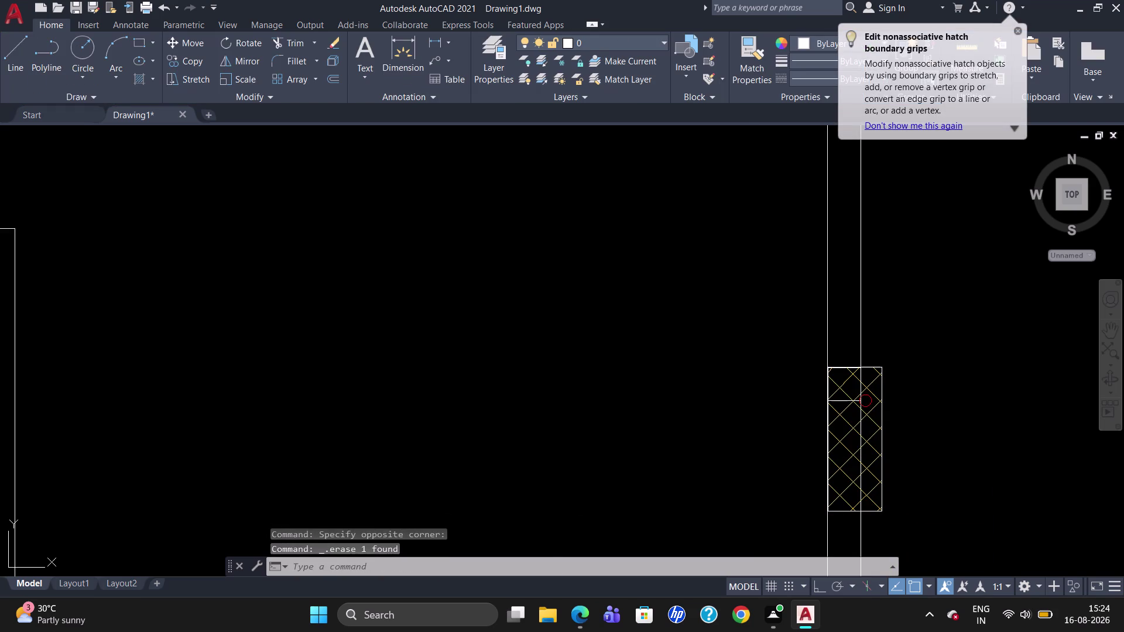
key(Delete)
drag(920, 443, 838, 437)
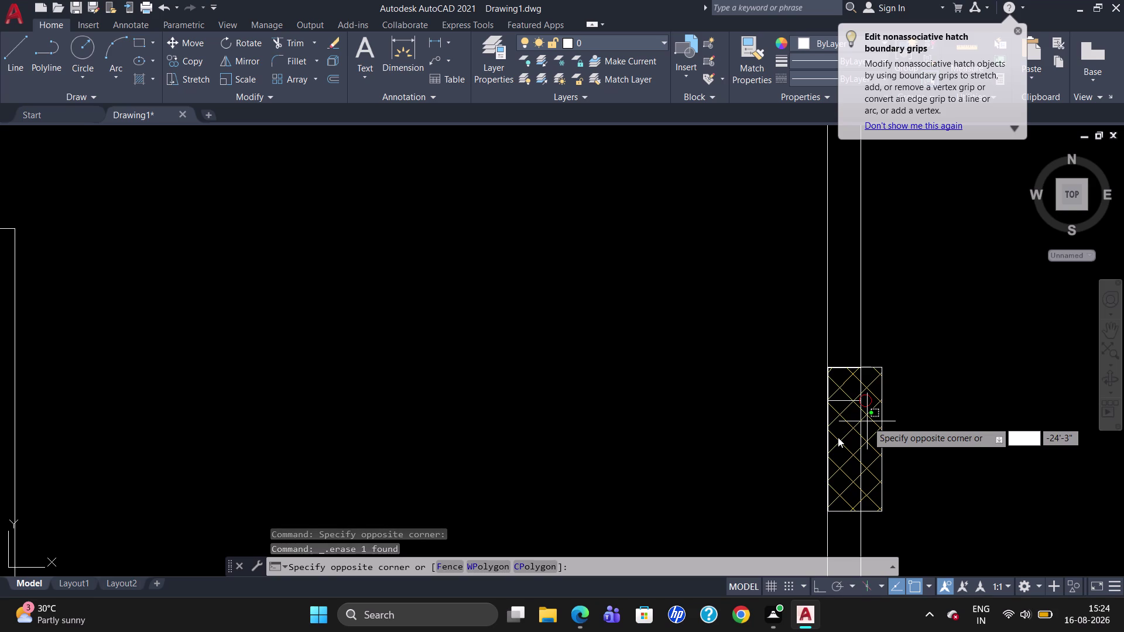
click(1020, 29)
Undo the erase, trim and extend edits with repeated U commands.
key(u)
key(Return)
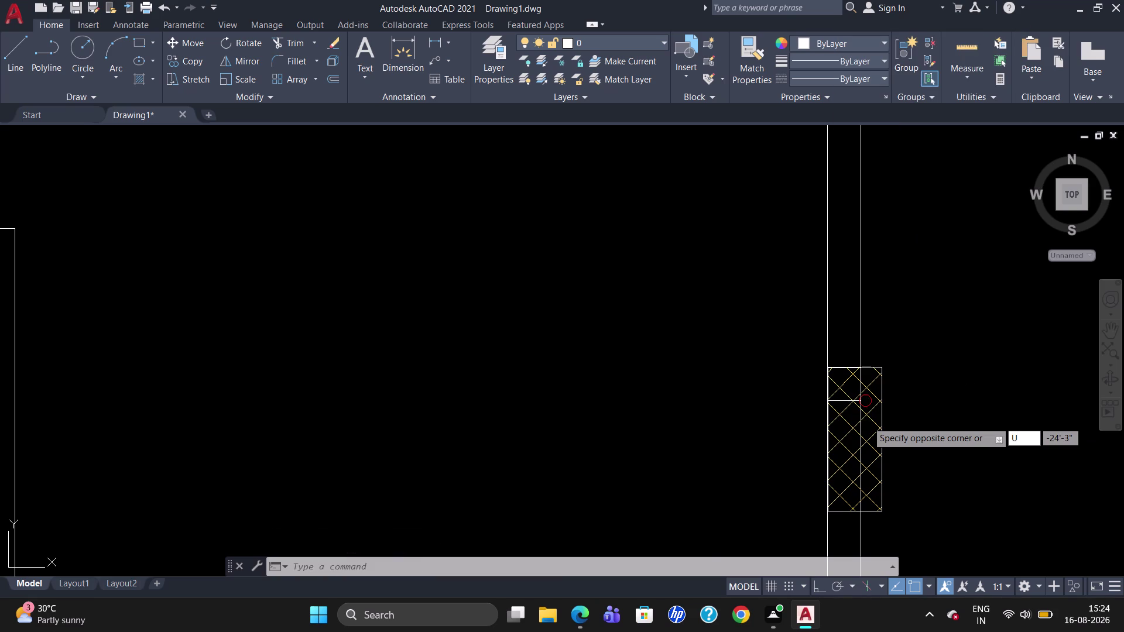
key(u)
key(Return)
key(u)
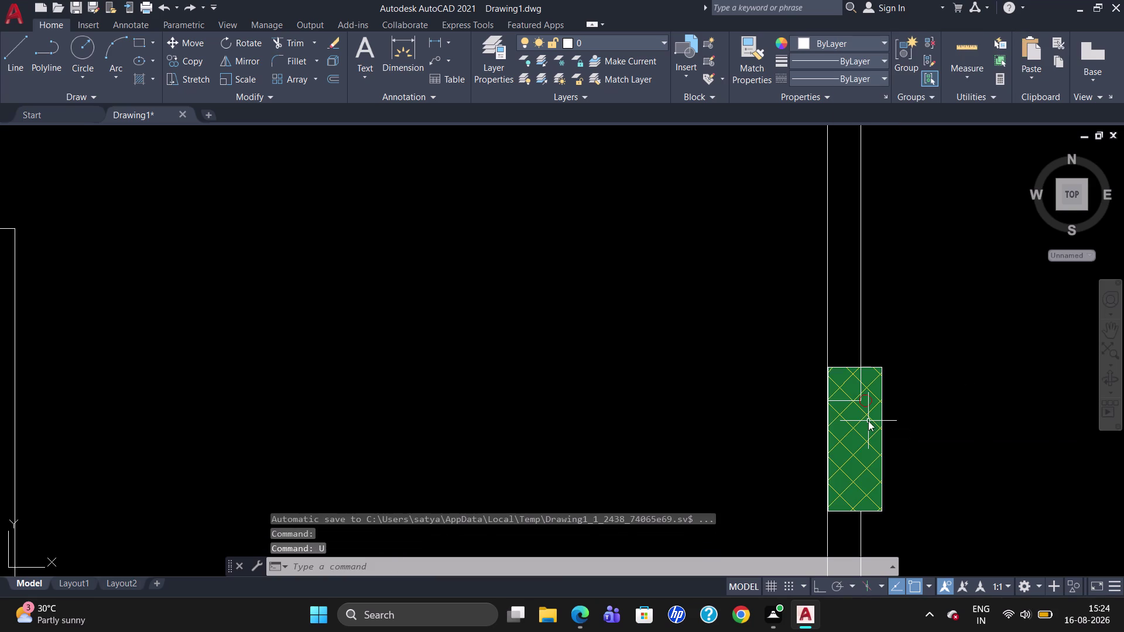
key(Return)
key(u)
key(Return)
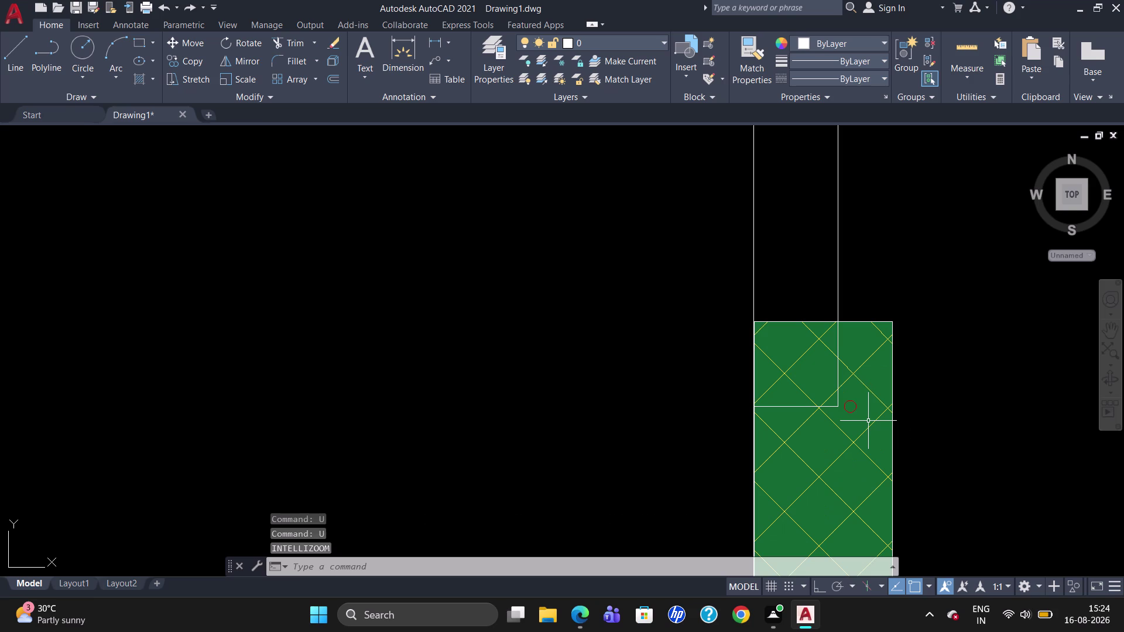
key(u)
key(Return)
key(u)
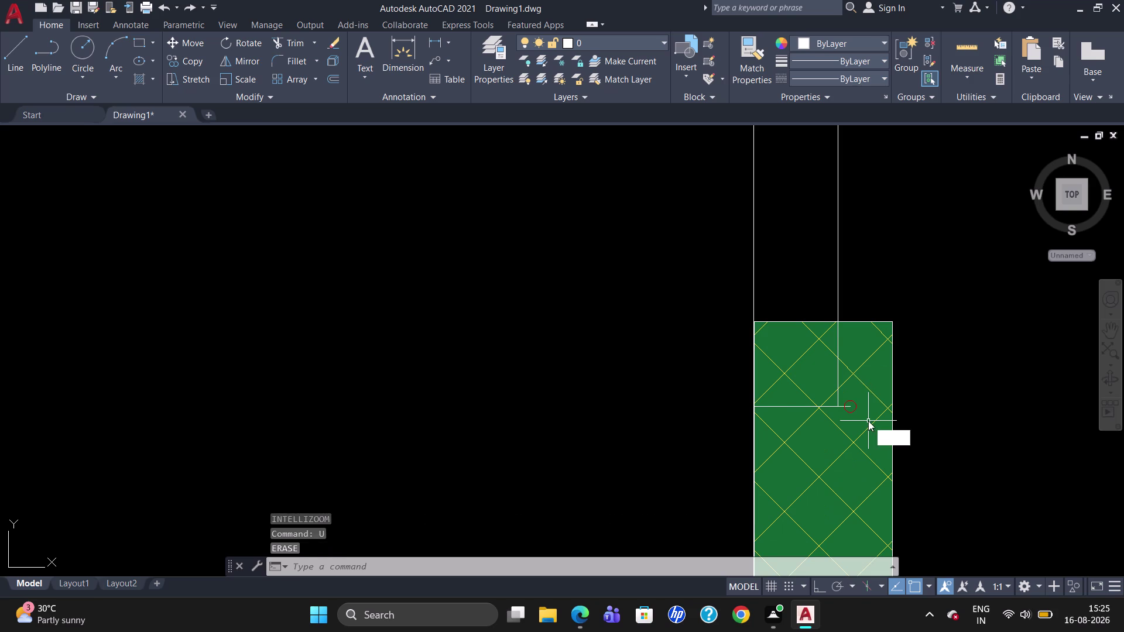
key(Return)
key(u)
key(Return)
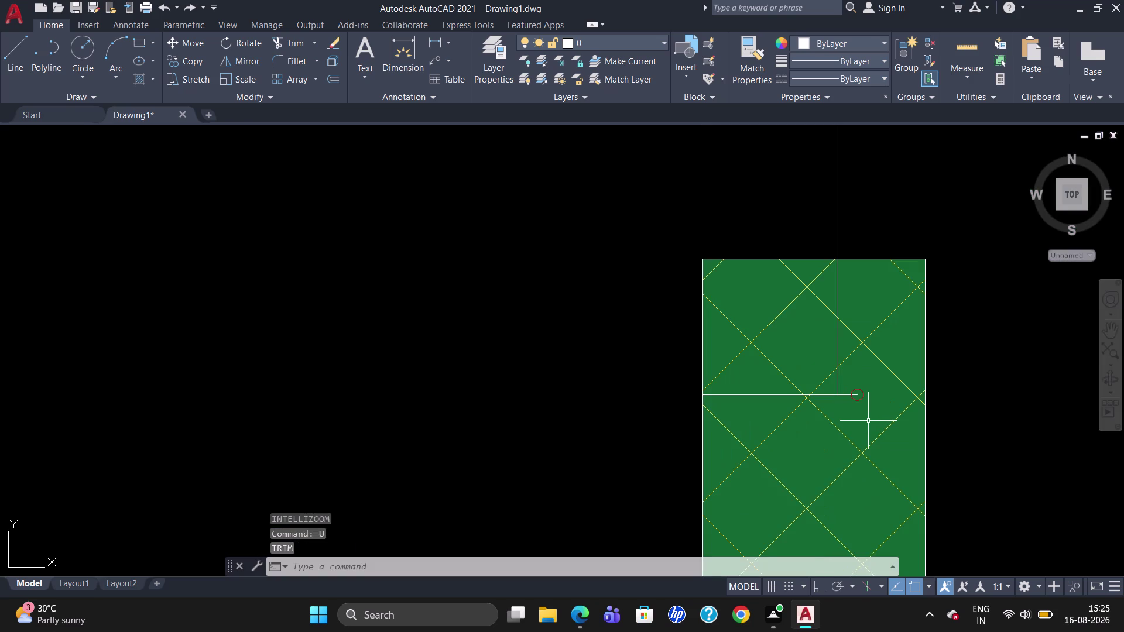
key(u)
key(Return)
key(u)
key(Return)
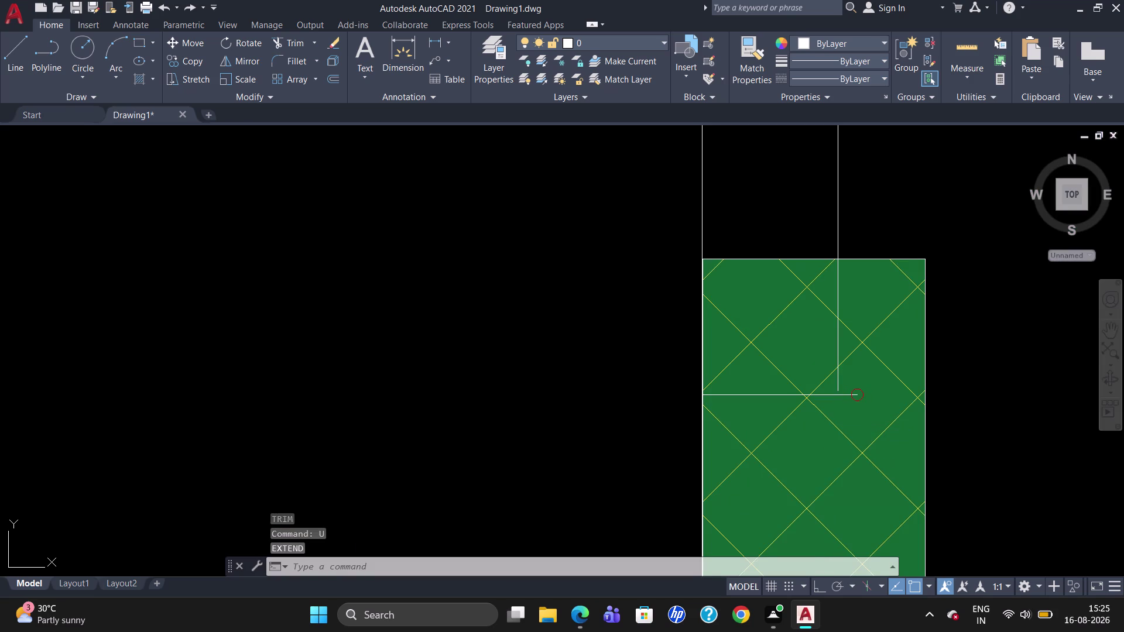
Undo the line, offset and explode edits, restoring the plain hatched column.
key(u)
key(Return)
key(u)
key(Return)
key(u)
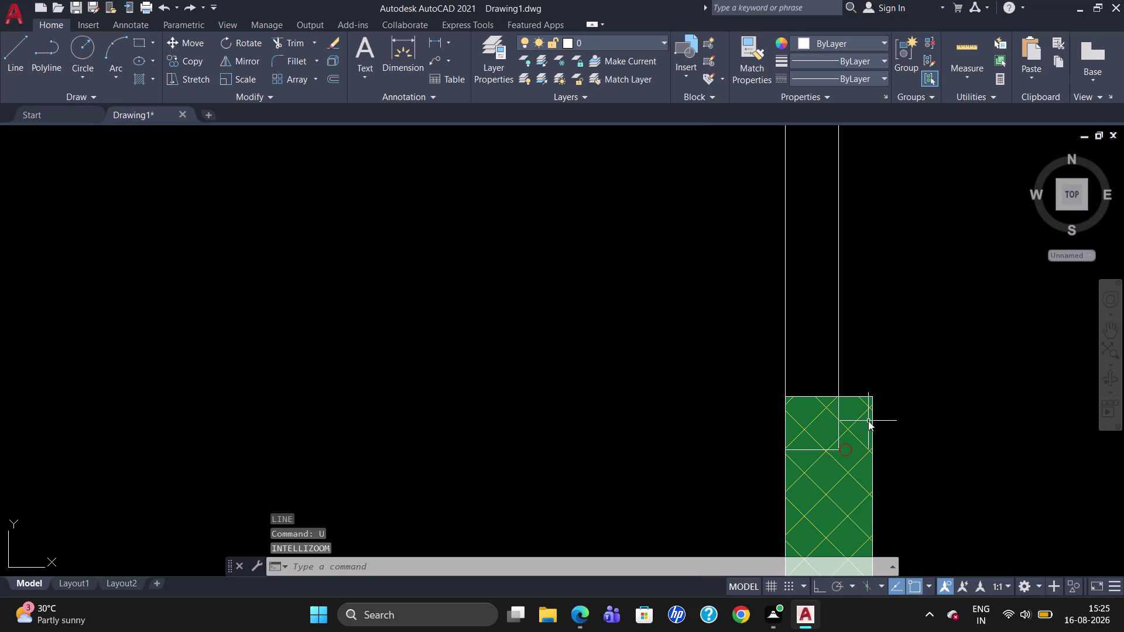
key(Return)
key(u)
key(Return)
key(u)
key(Return)
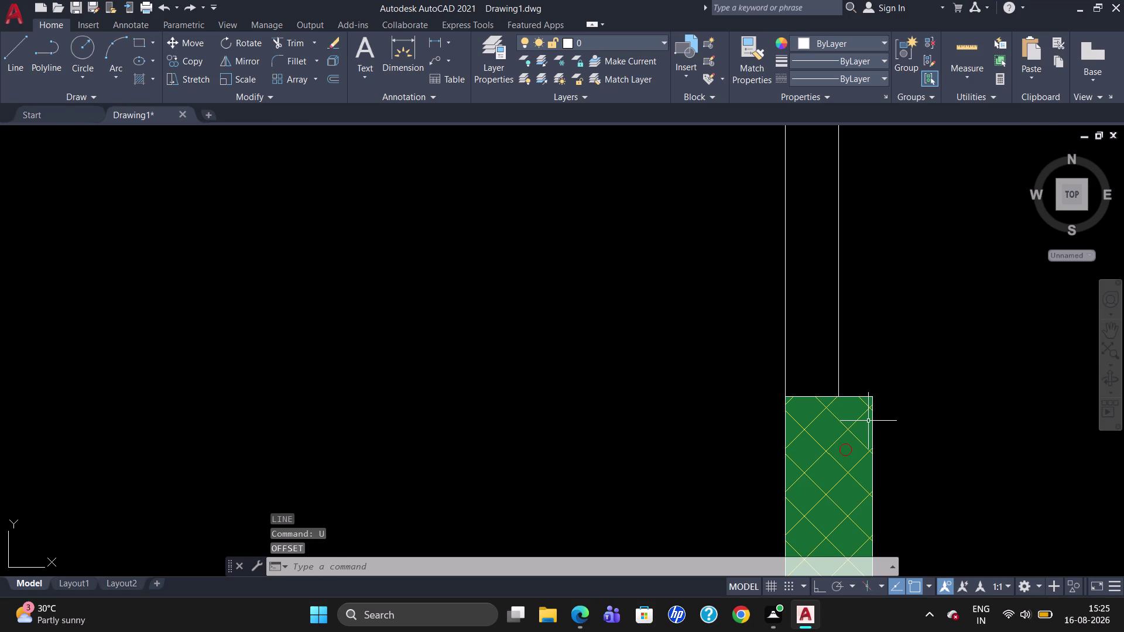
key(u)
key(Return)
key(u)
key(Return)
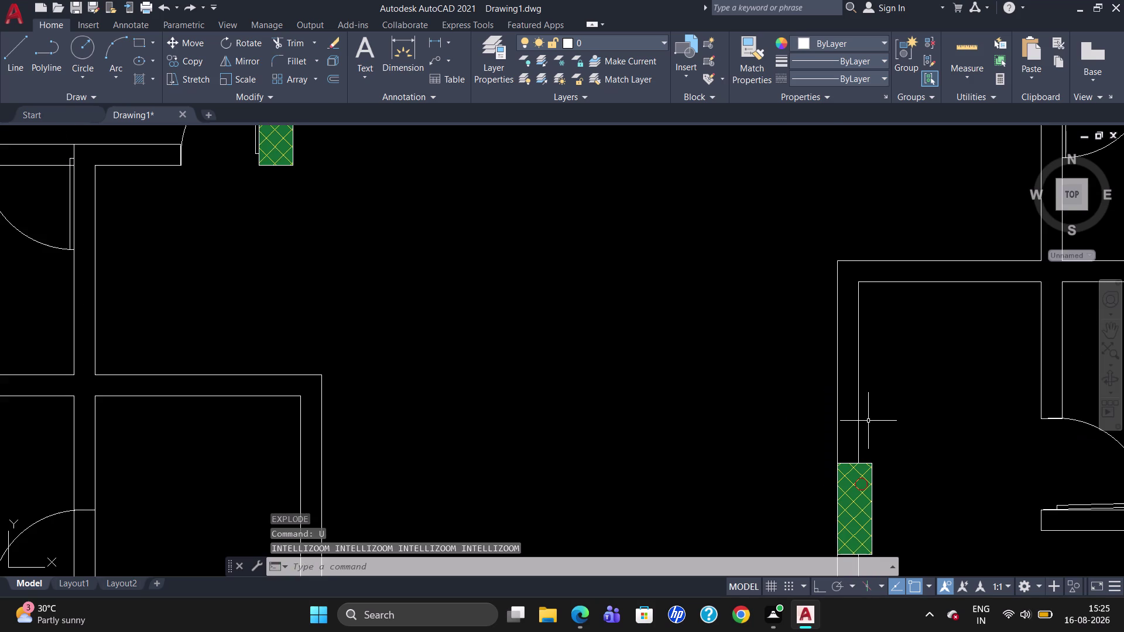
Undo the two most recent edits, zooming in and out to check the plan.
key(u)
key(Return)
key(u)
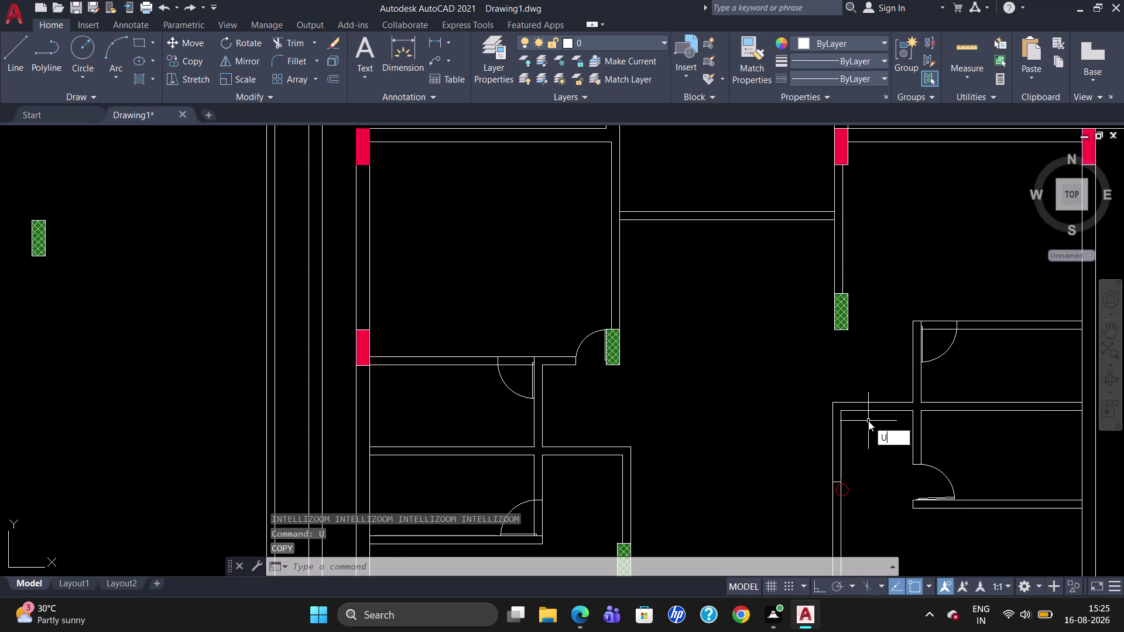
key(Return)
scroll(down, 3)
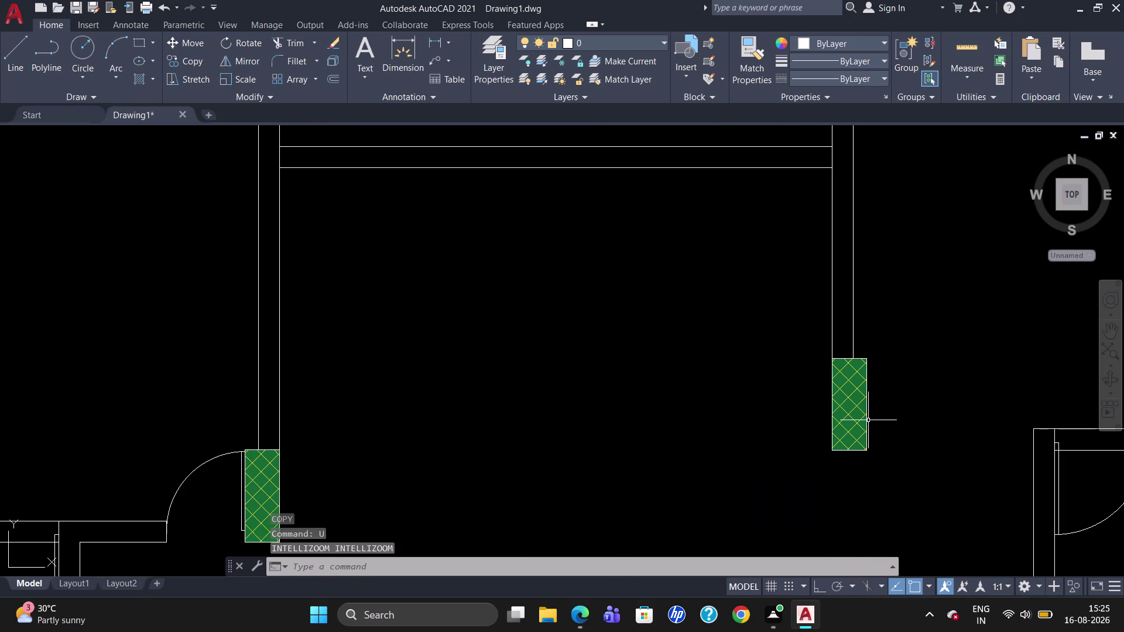
scroll(down, 3)
scroll(up, 3)
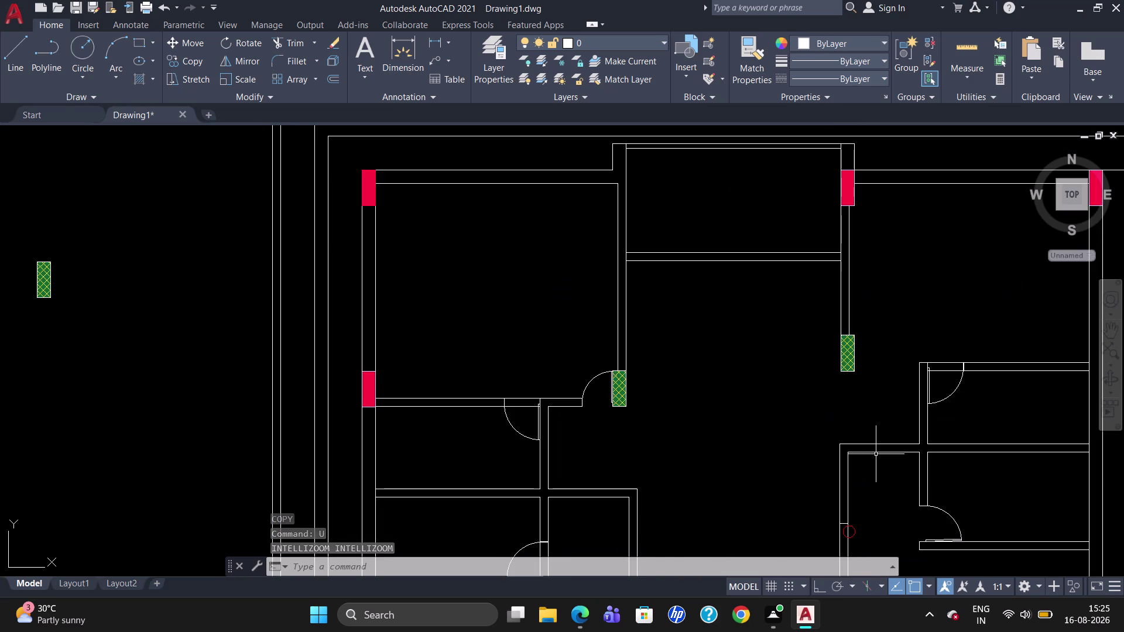
scroll(down, 3)
Start selection windows on the plan and cancel them.
click(870, 482)
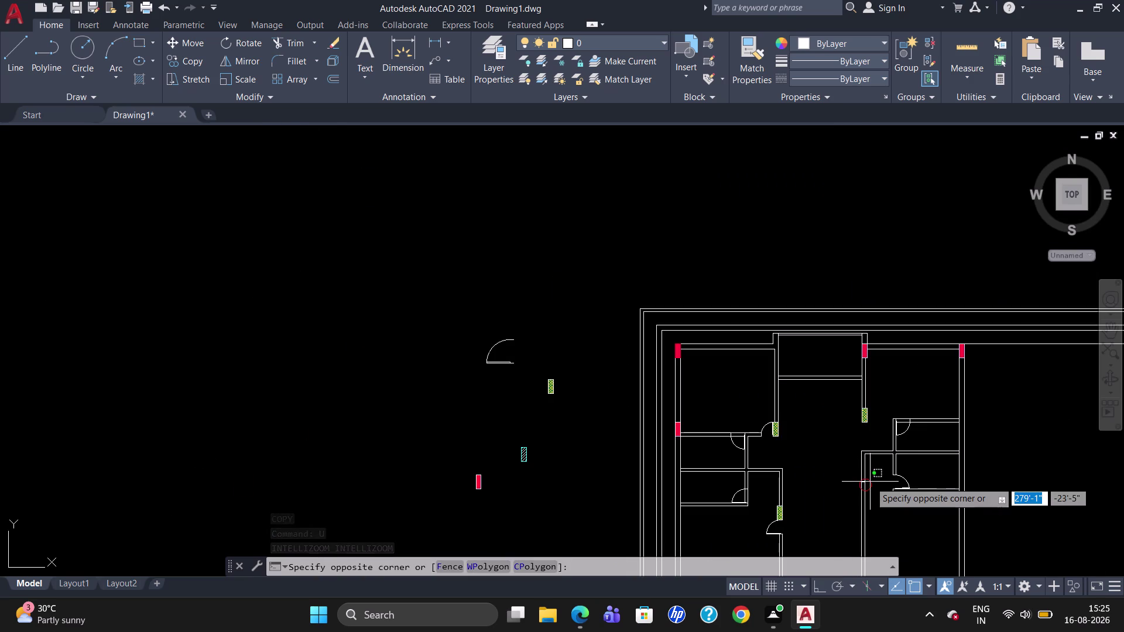
scroll(up, 3)
scroll(down, 3)
scroll(up, 3)
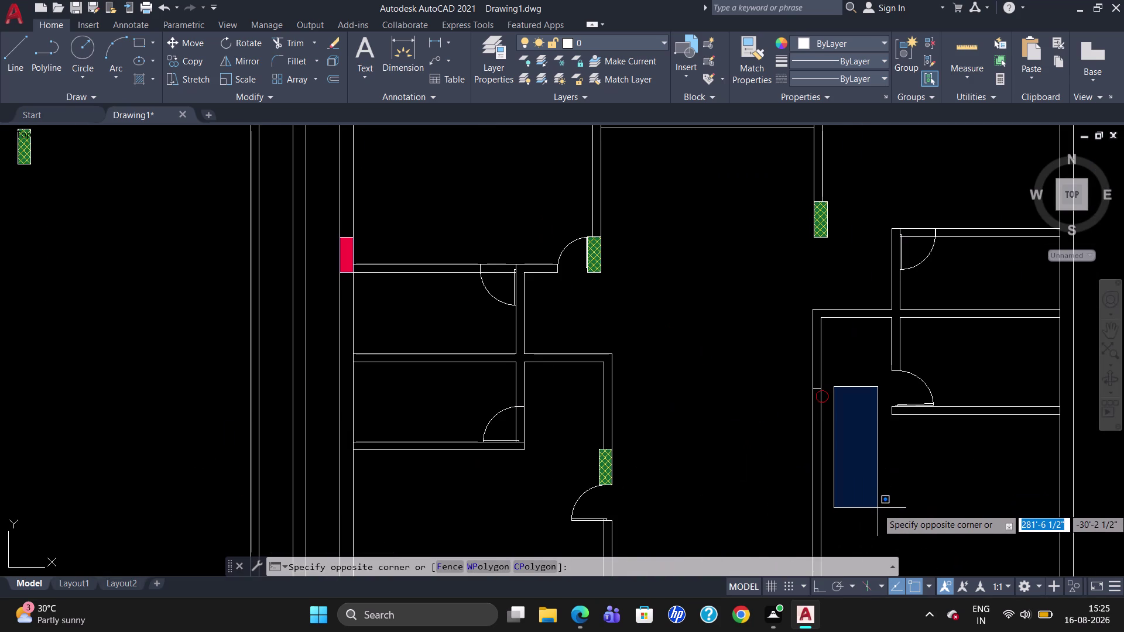
key(Escape)
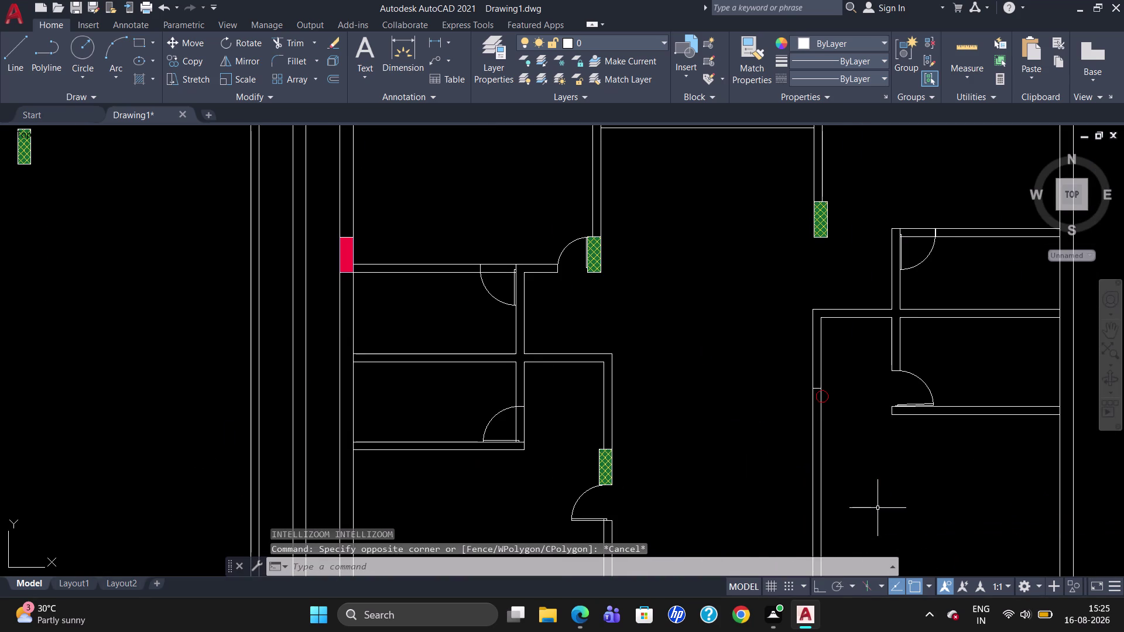
click(827, 394)
click(826, 395)
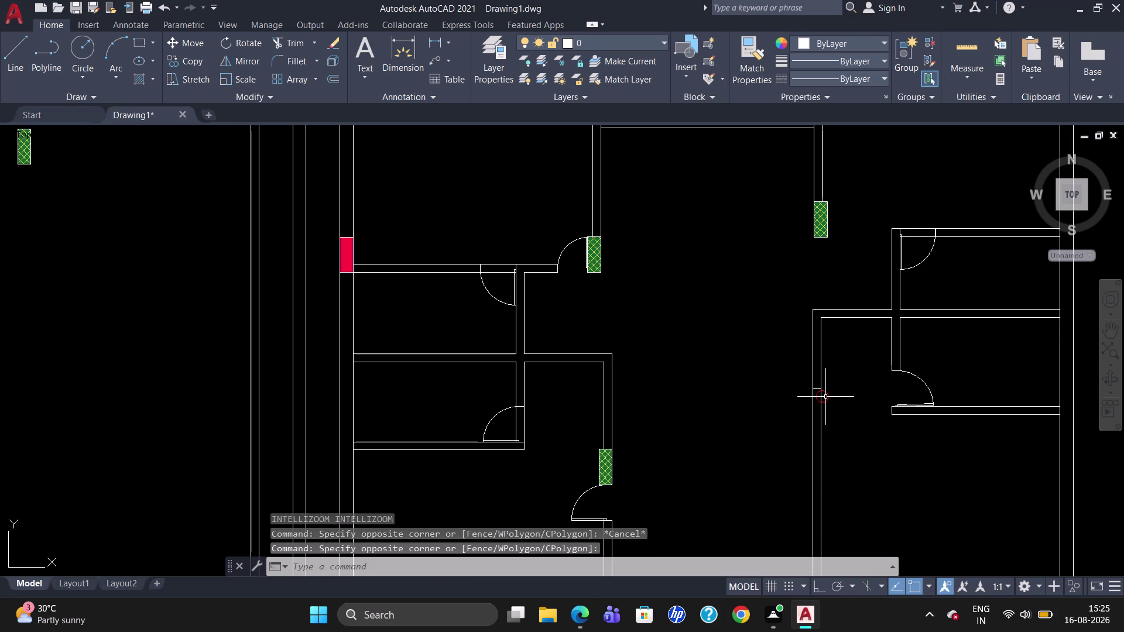
Undo four more steps, reversing the erase and ungroup on the green column.
key(u)
key(Return)
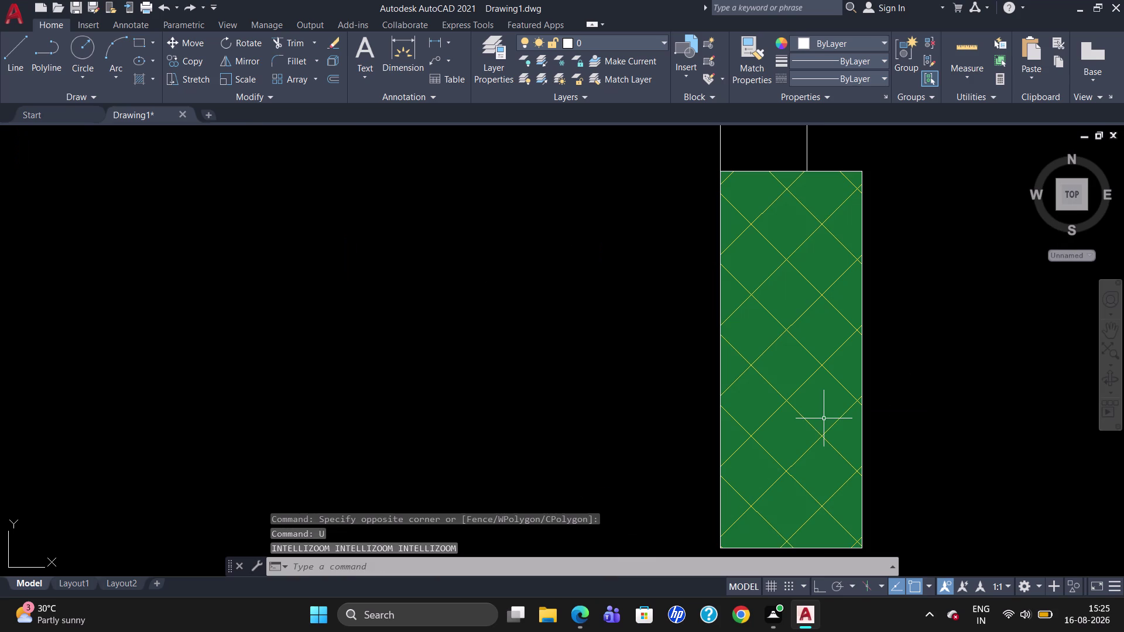
scroll(down, 3)
scroll(down, 3)
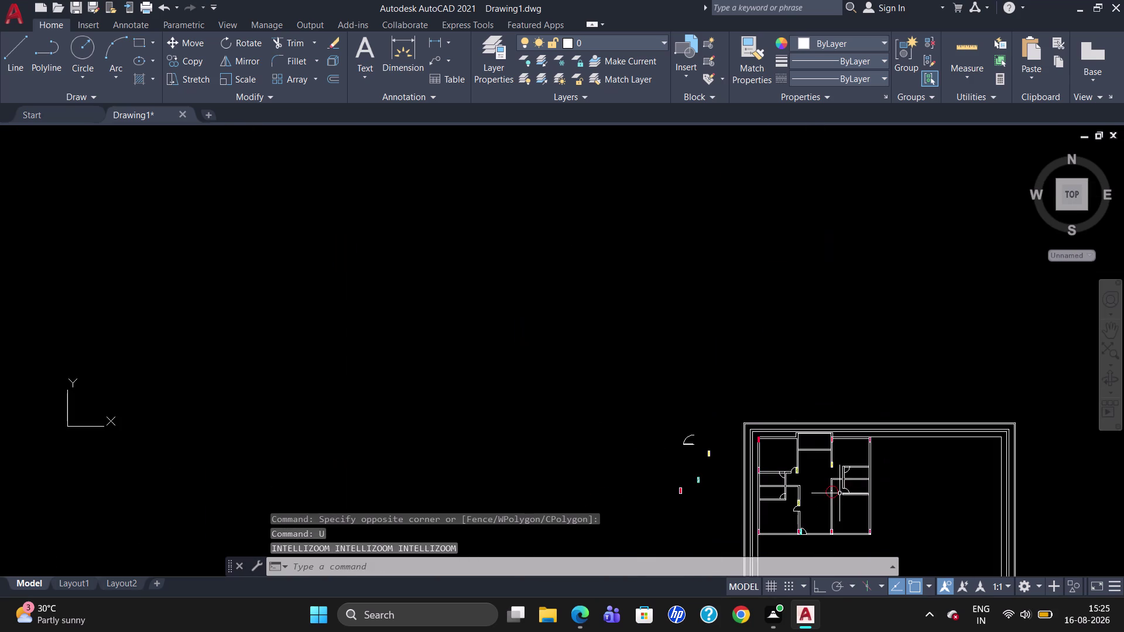
scroll(up, 3)
key(u)
key(Return)
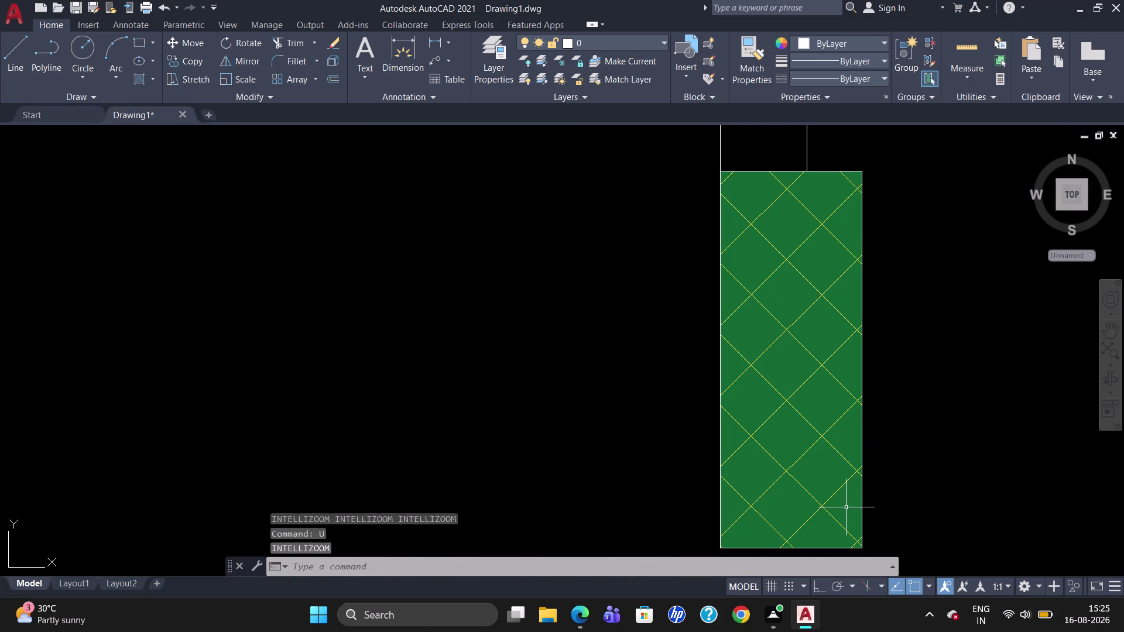
key(u)
key(Return)
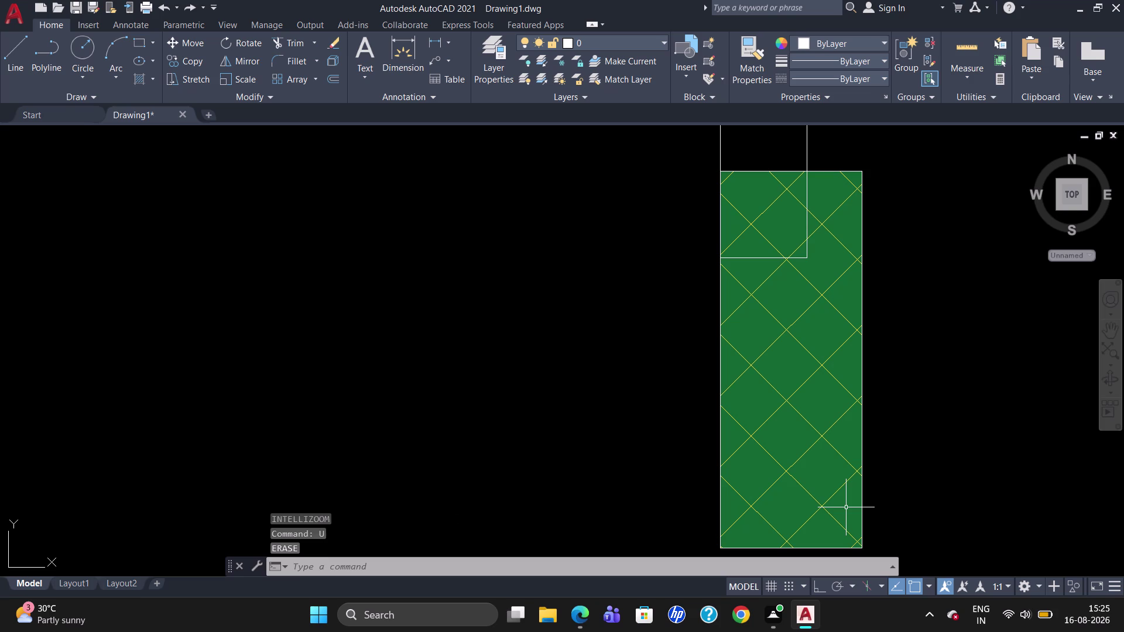
key(u)
key(Return)
Zoom around the plan to view the restored corner outline on the green column.
scroll(down, 3)
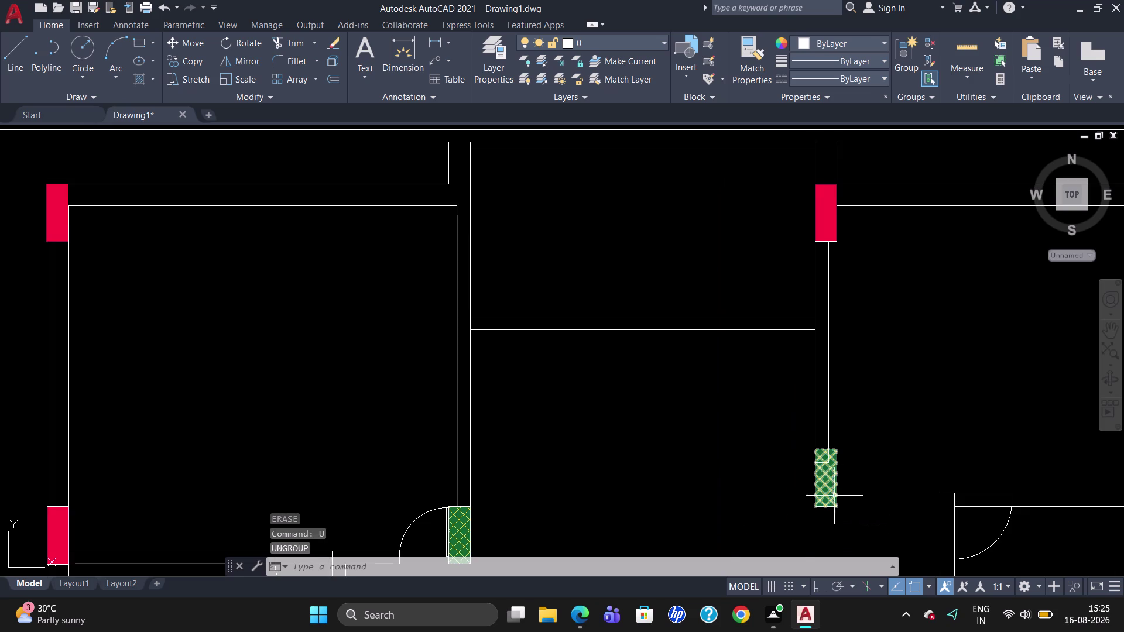
scroll(down, 3)
scroll(up, 3)
scroll(down, 3)
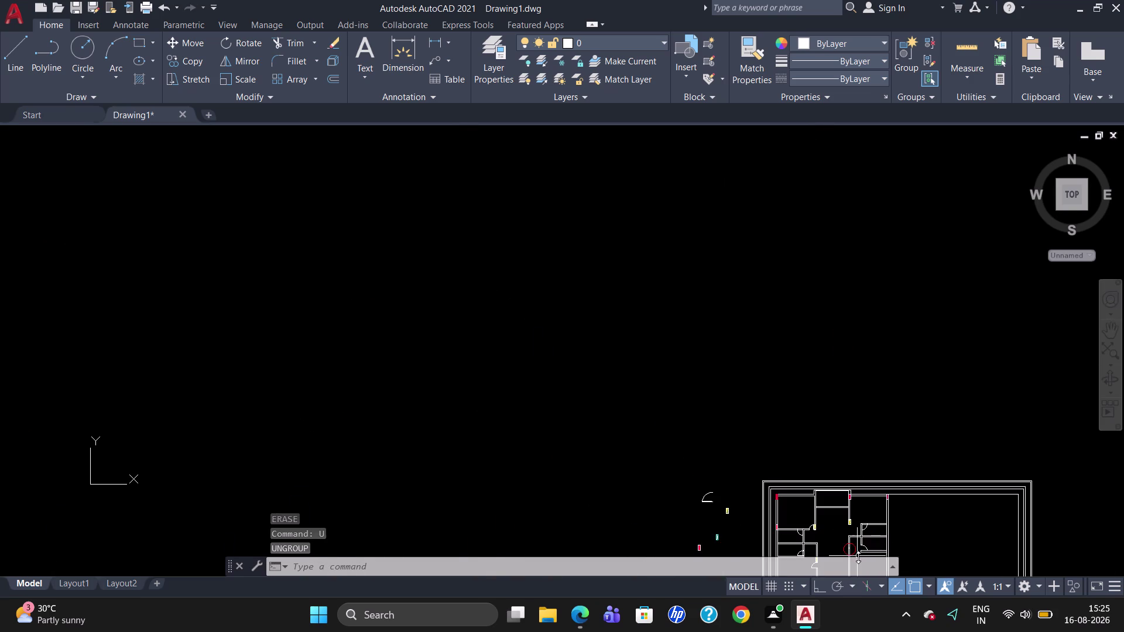
scroll(up, 3)
scroll(up, 3)
scroll(down, 3)
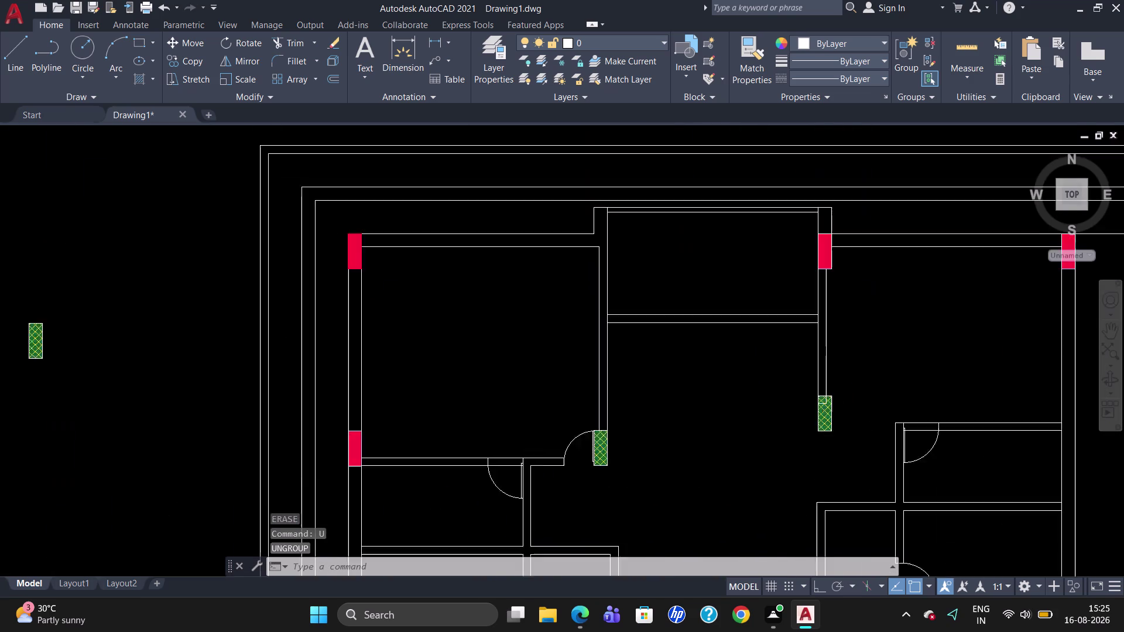
scroll(down, 3)
scroll(up, 3)
scroll(up, 3)
scroll(down, 3)
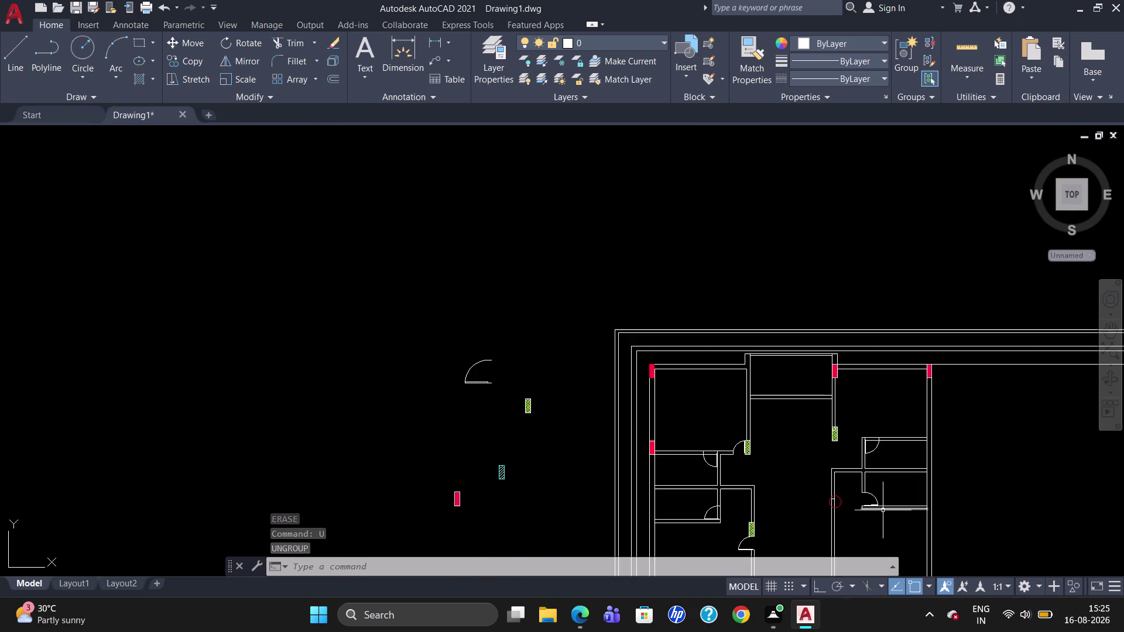
scroll(up, 3)
scroll(down, 3)
scroll(up, 3)
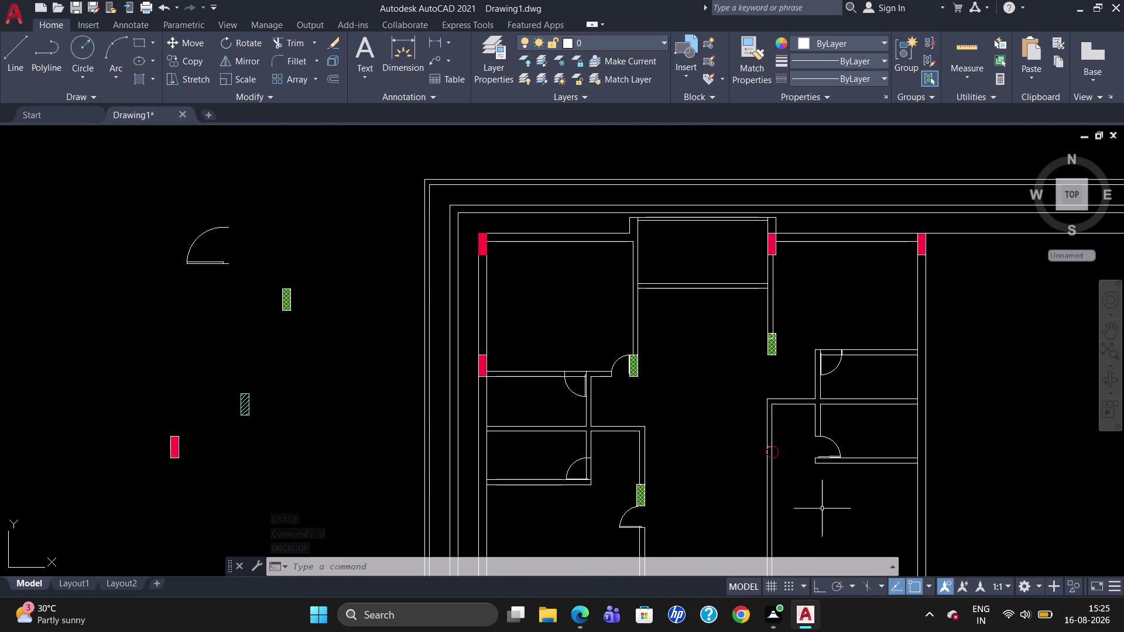
scroll(up, 3)
click(763, 426)
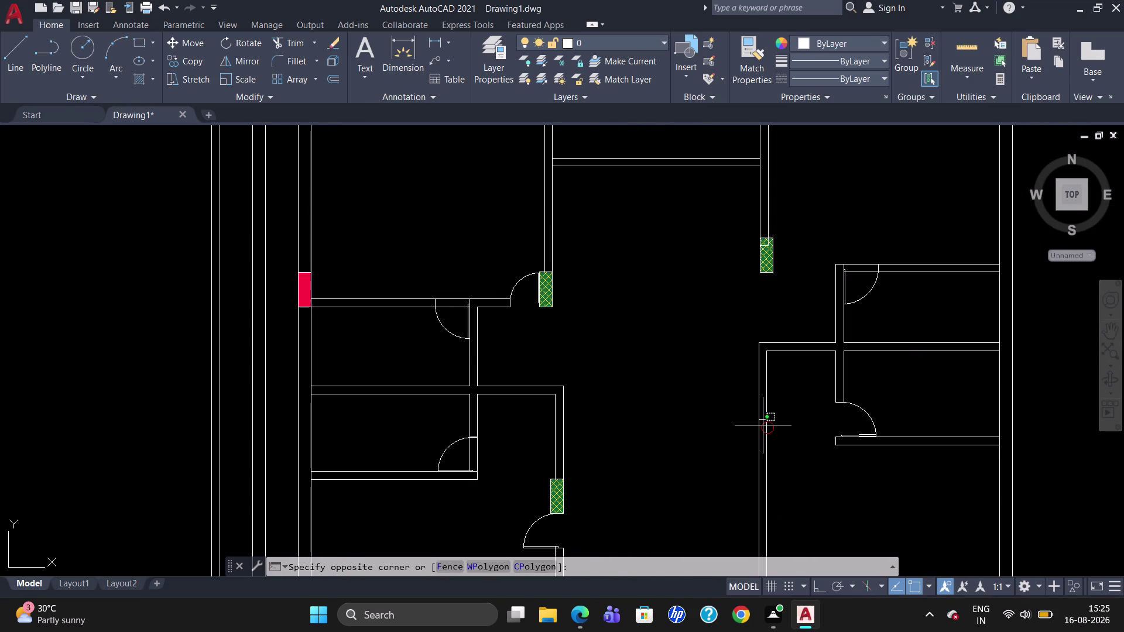
double_click(774, 431)
click(774, 429)
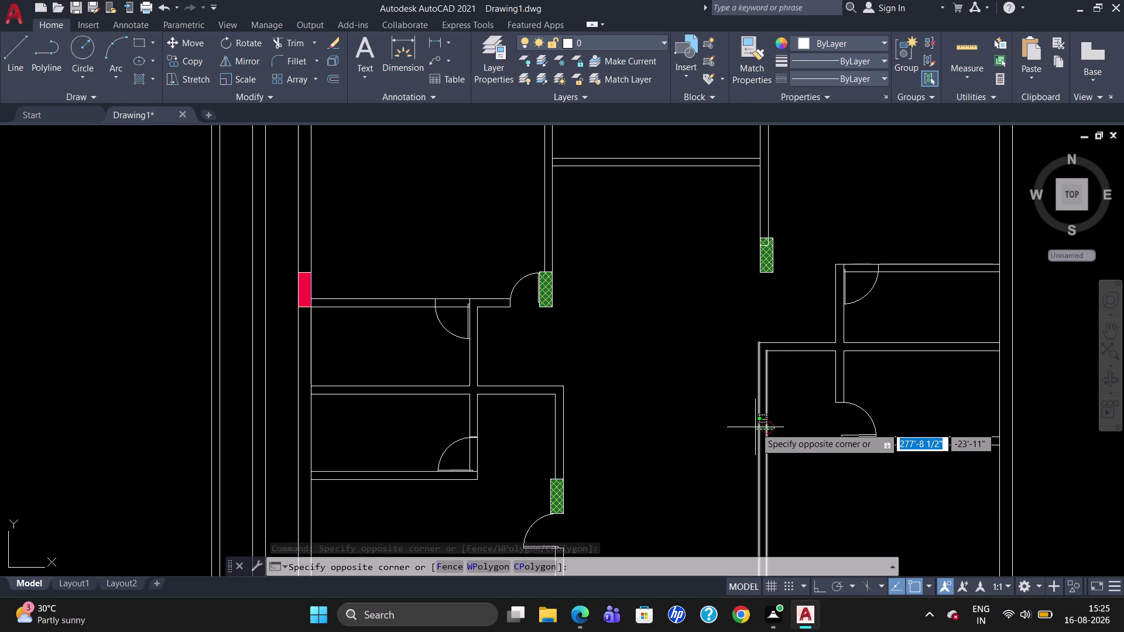
key(Delete)
key(Delete)
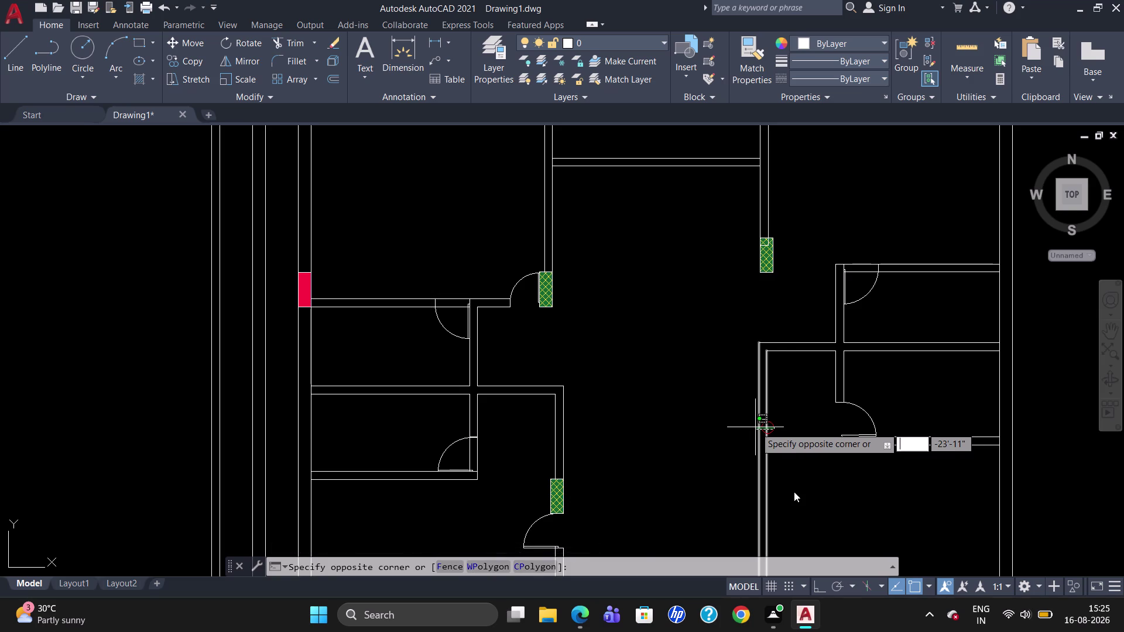
key(Escape)
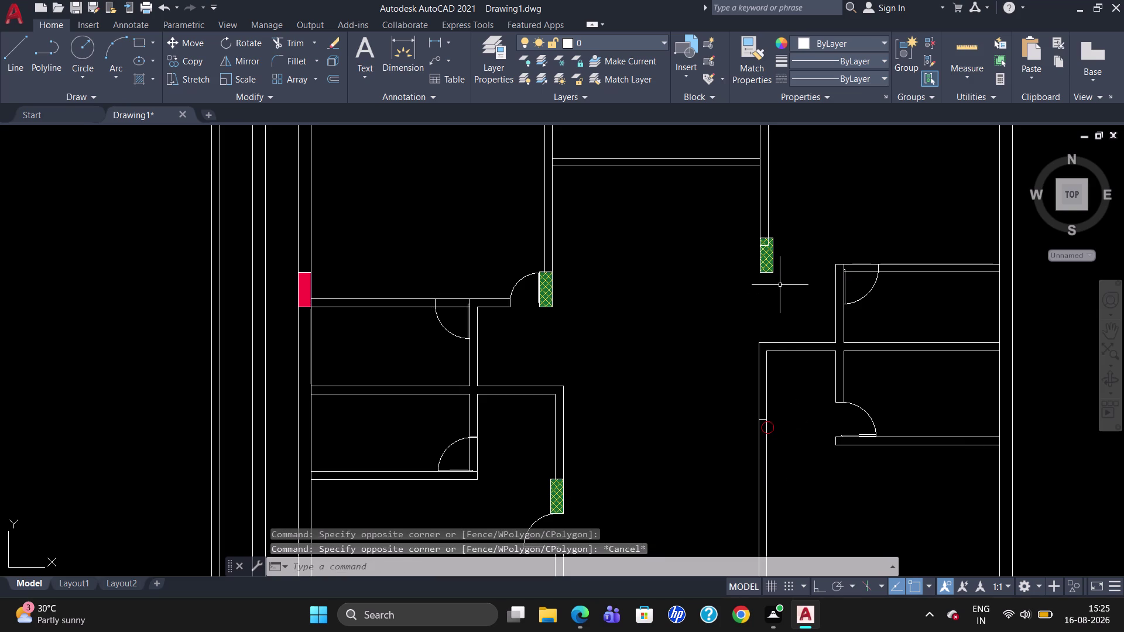
scroll(up, 3)
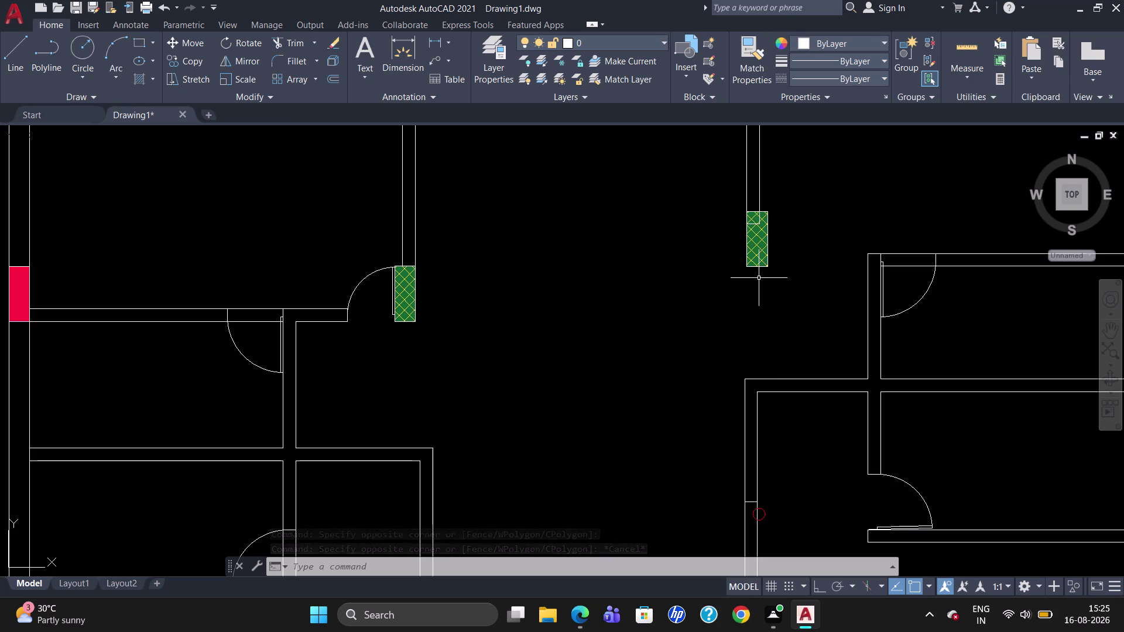
scroll(down, 3)
scroll(up, 3)
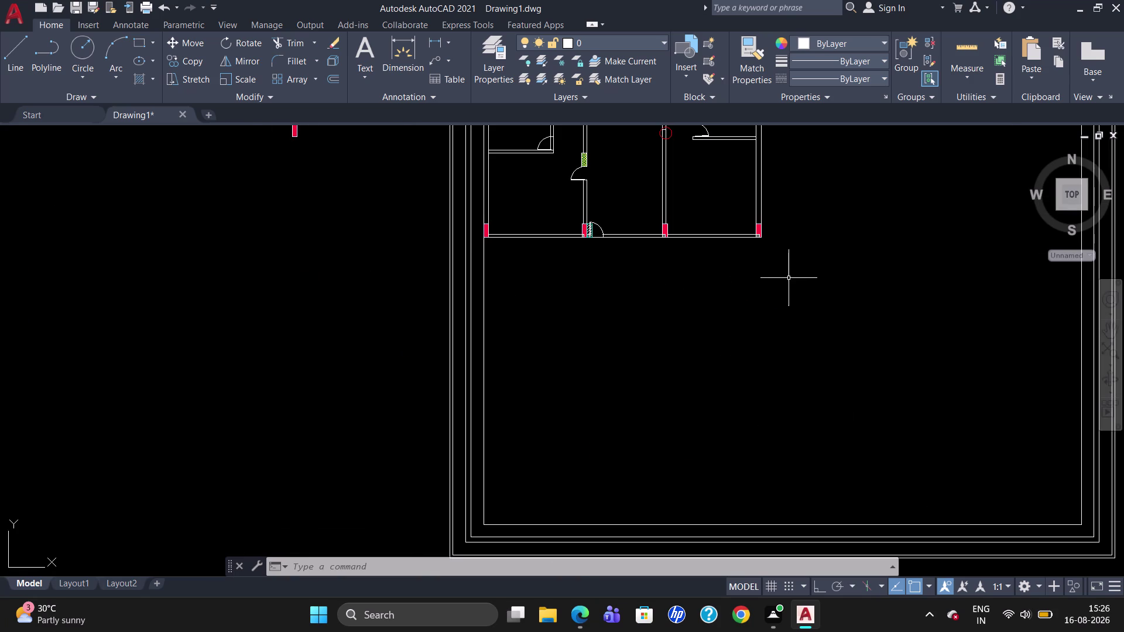
scroll(up, 3)
scroll(down, 3)
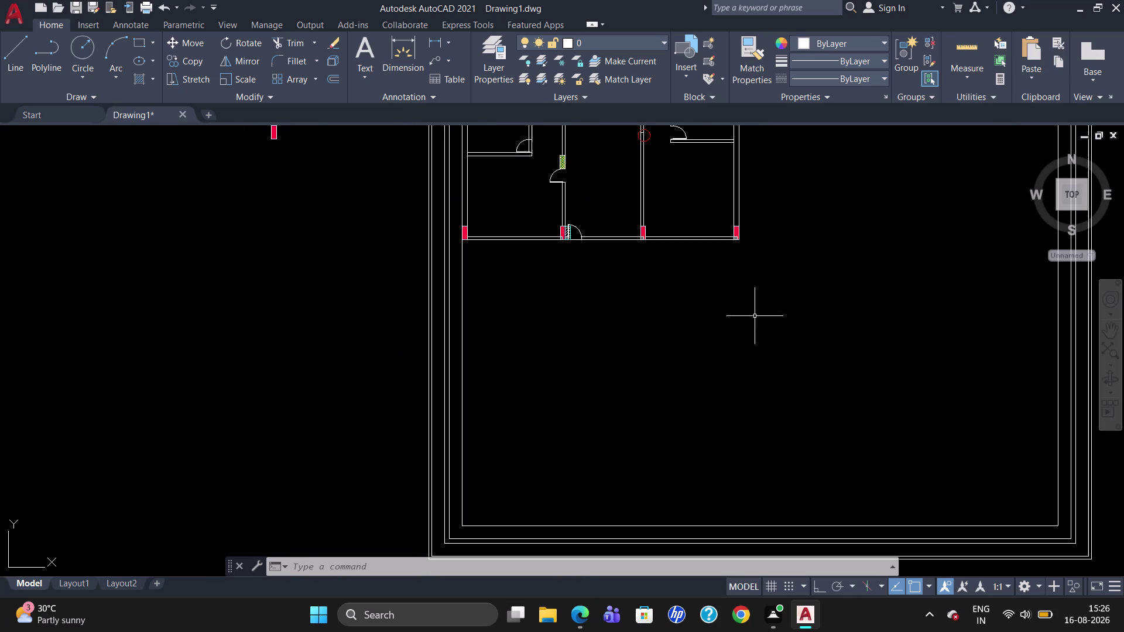
scroll(up, 3)
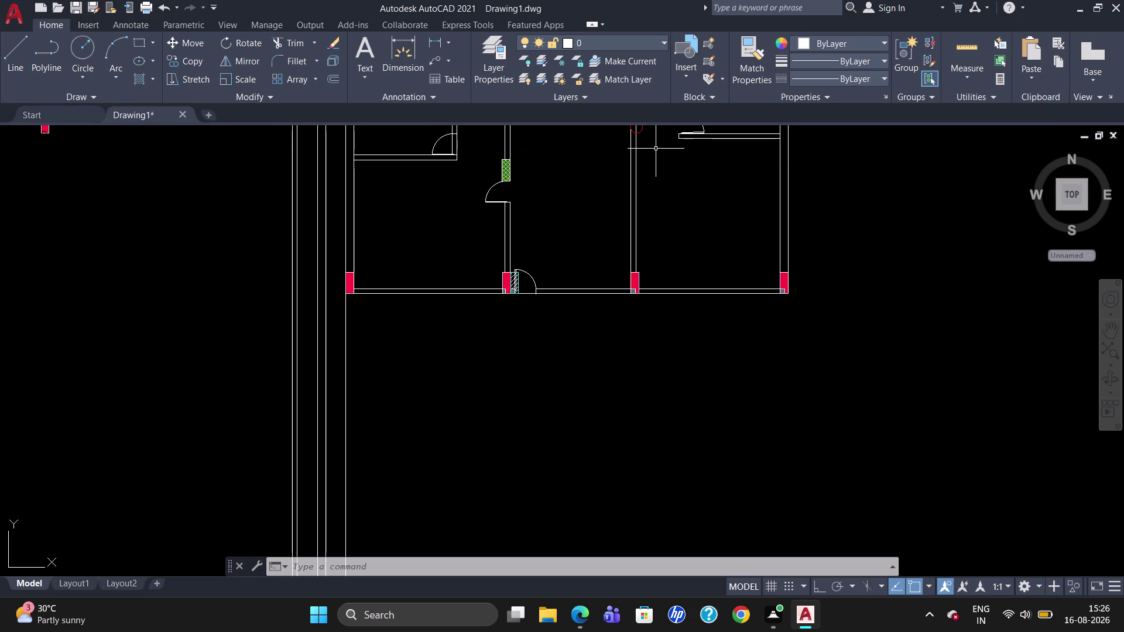
scroll(down, 3)
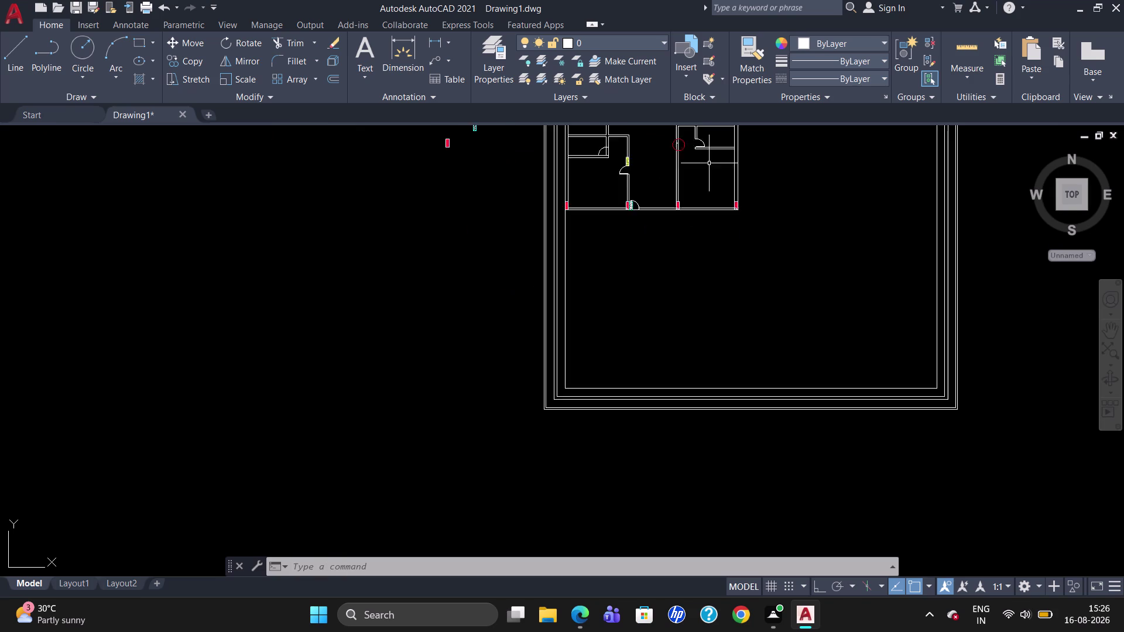
scroll(down, 3)
scroll(up, 3)
scroll(down, 3)
scroll(up, 3)
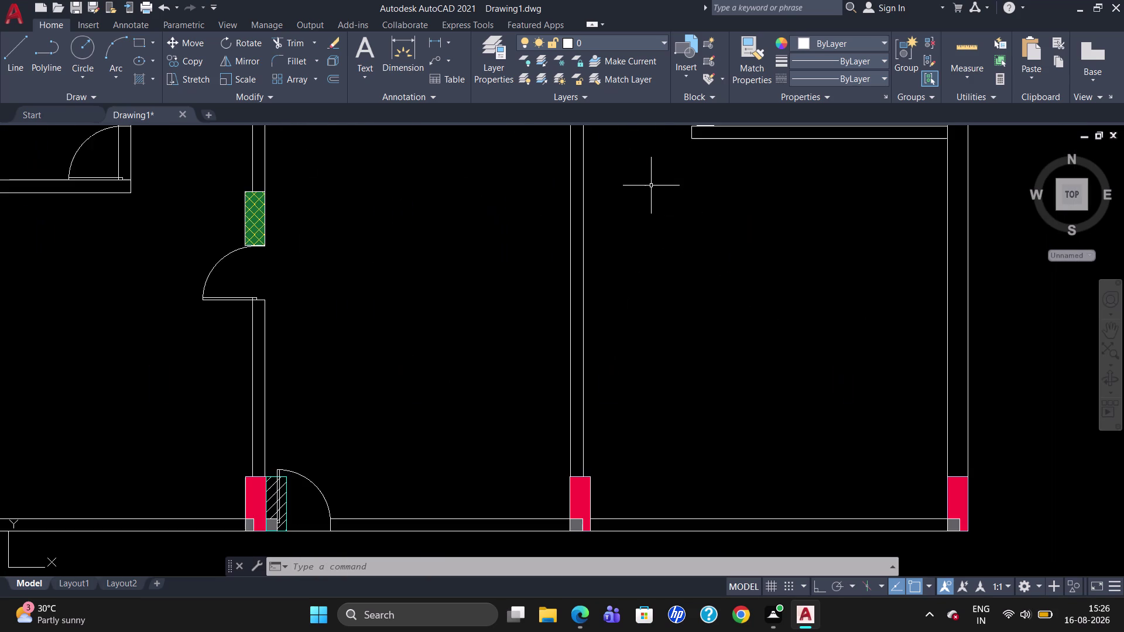
scroll(down, 3)
scroll(up, 3)
scroll(down, 3)
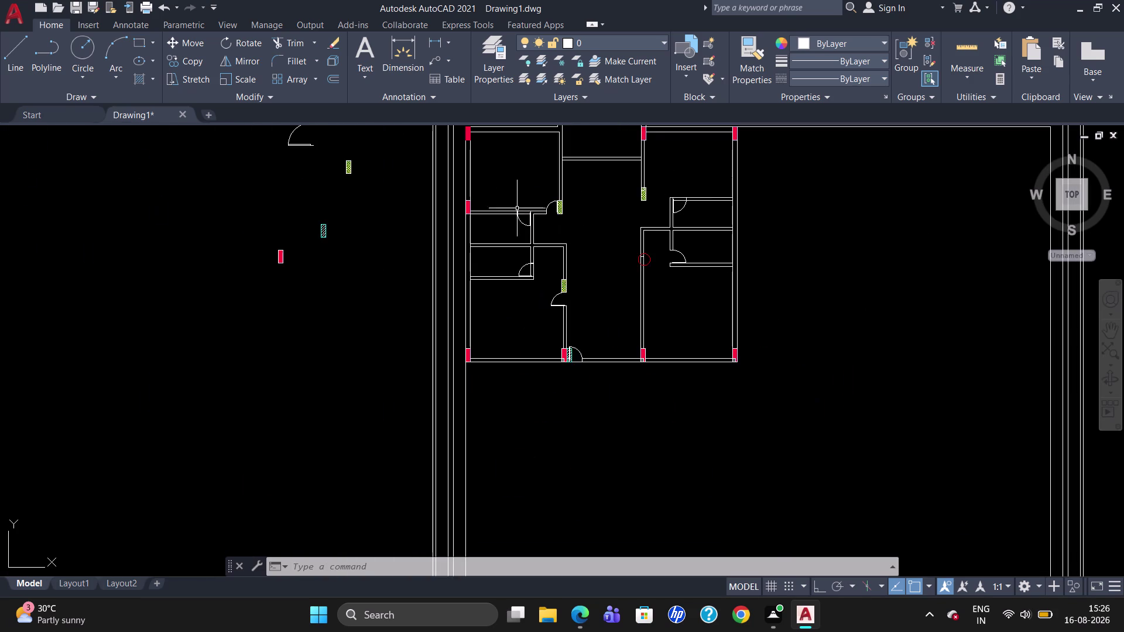
scroll(up, 3)
click(723, 291)
Window-select objects near the central wall, then undo two edits.
click(723, 292)
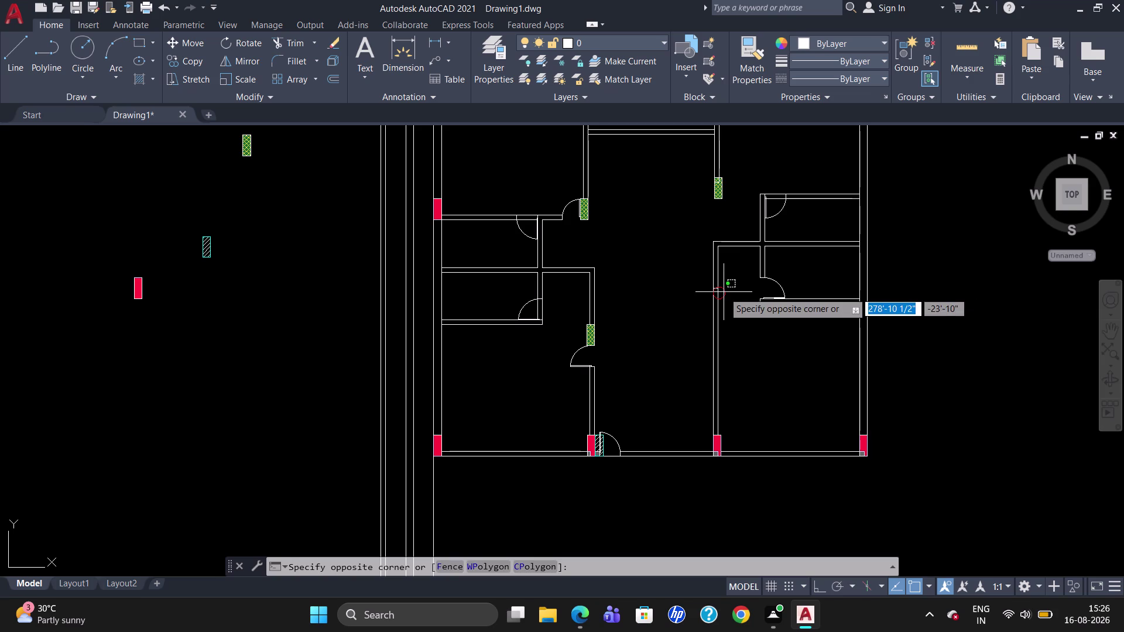
drag(729, 302, 708, 287)
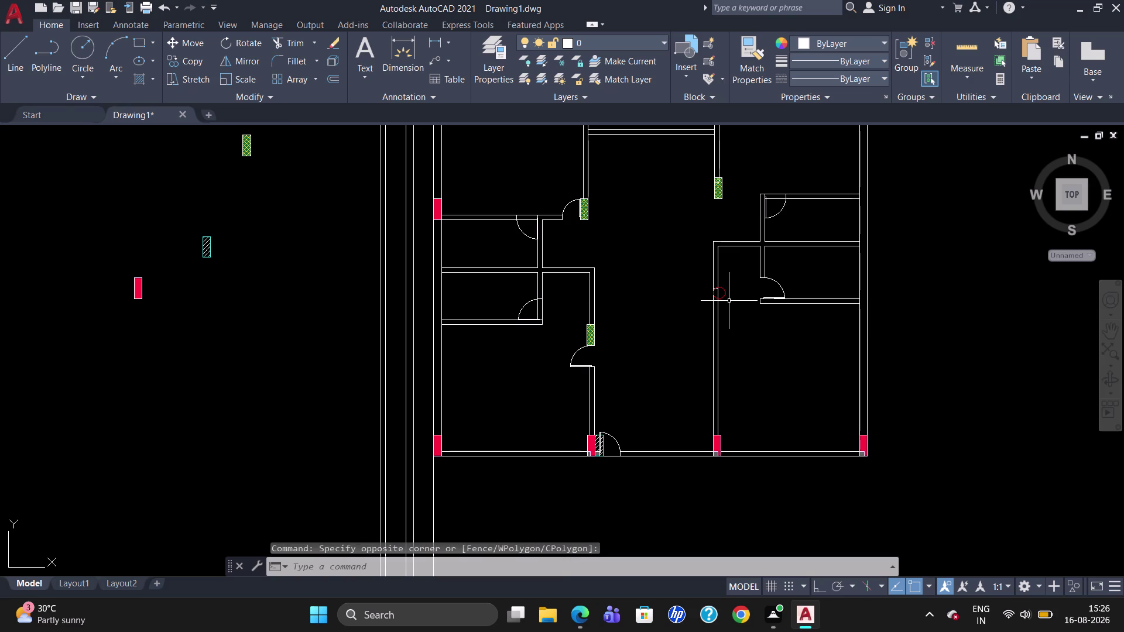
key(u)
key(Return)
key(u)
key(Return)
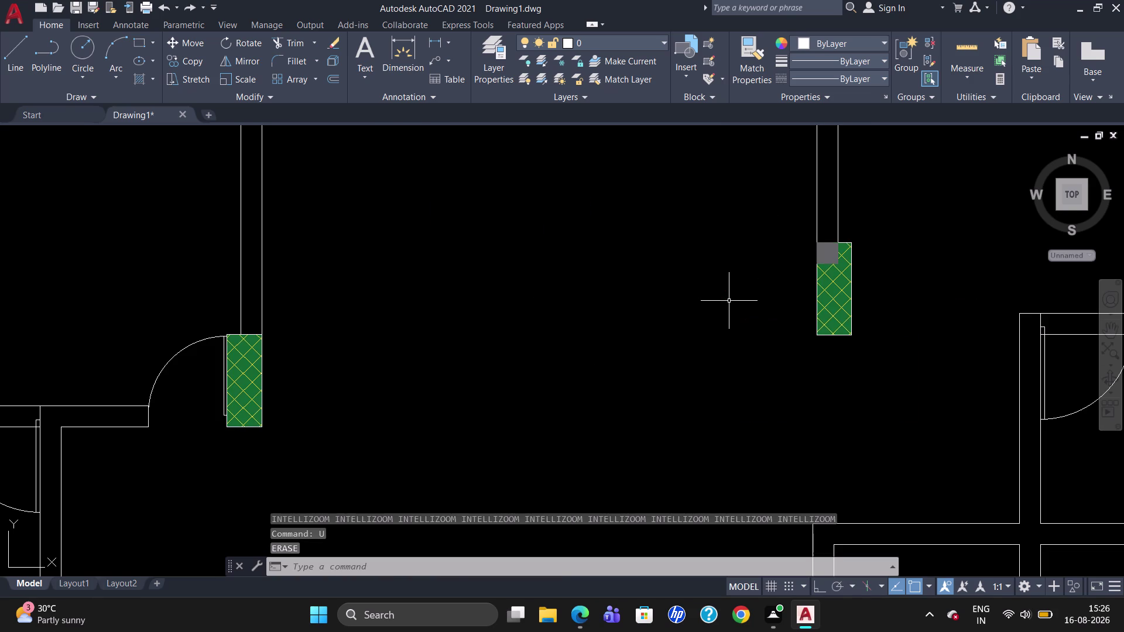
Undo four more wall edits while zooming to check the door area.
scroll(down, 3)
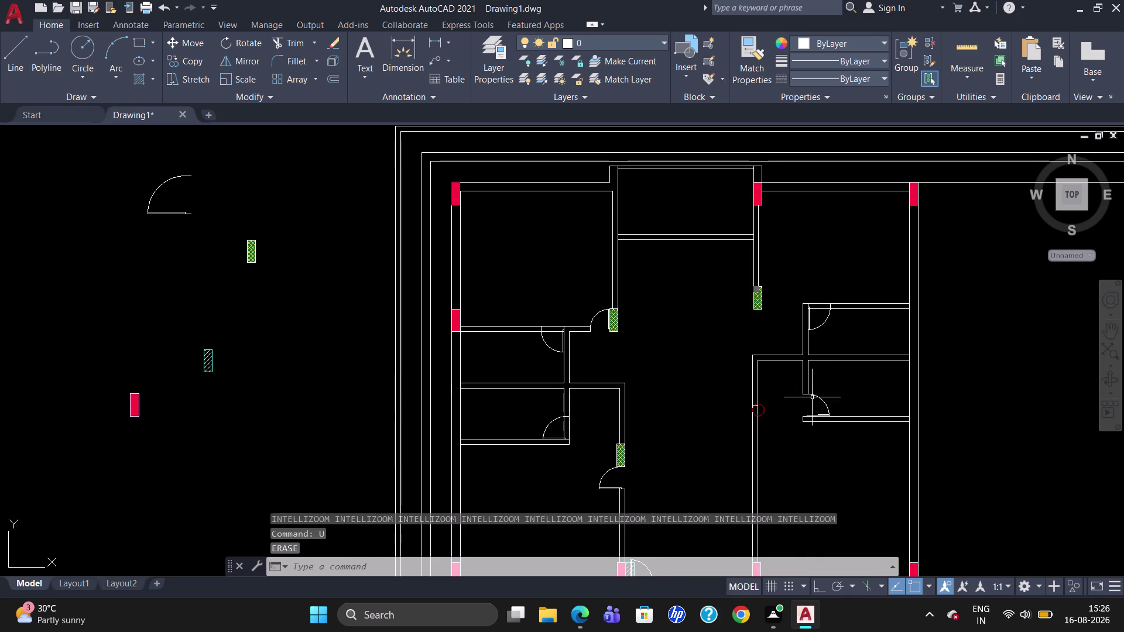
scroll(down, 3)
scroll(up, 3)
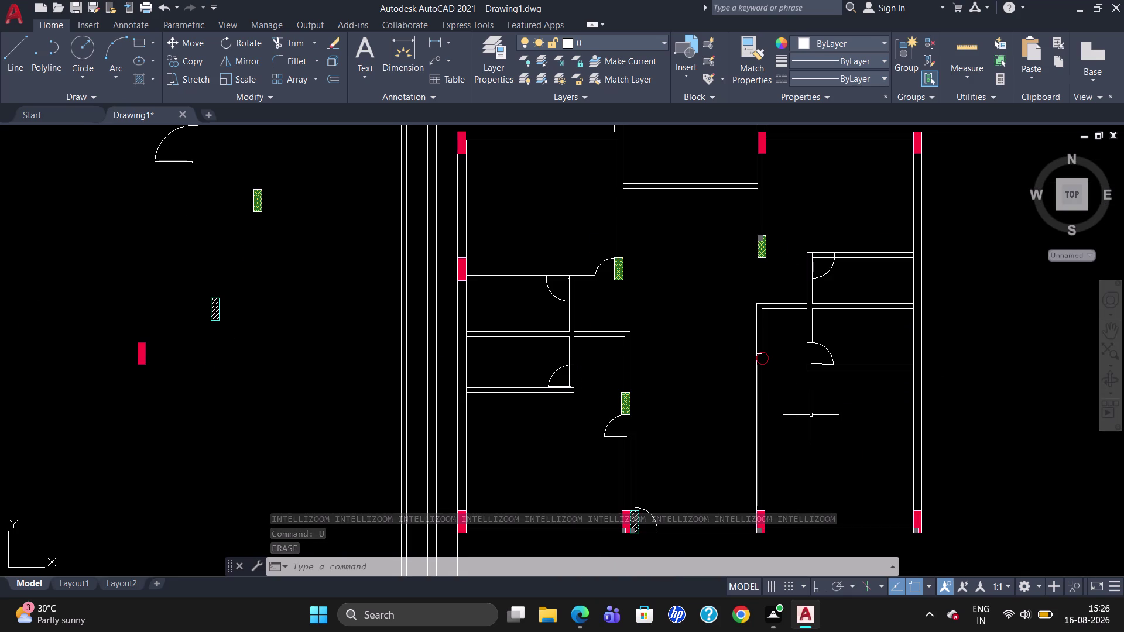
key(u)
key(Return)
key(u)
key(Return)
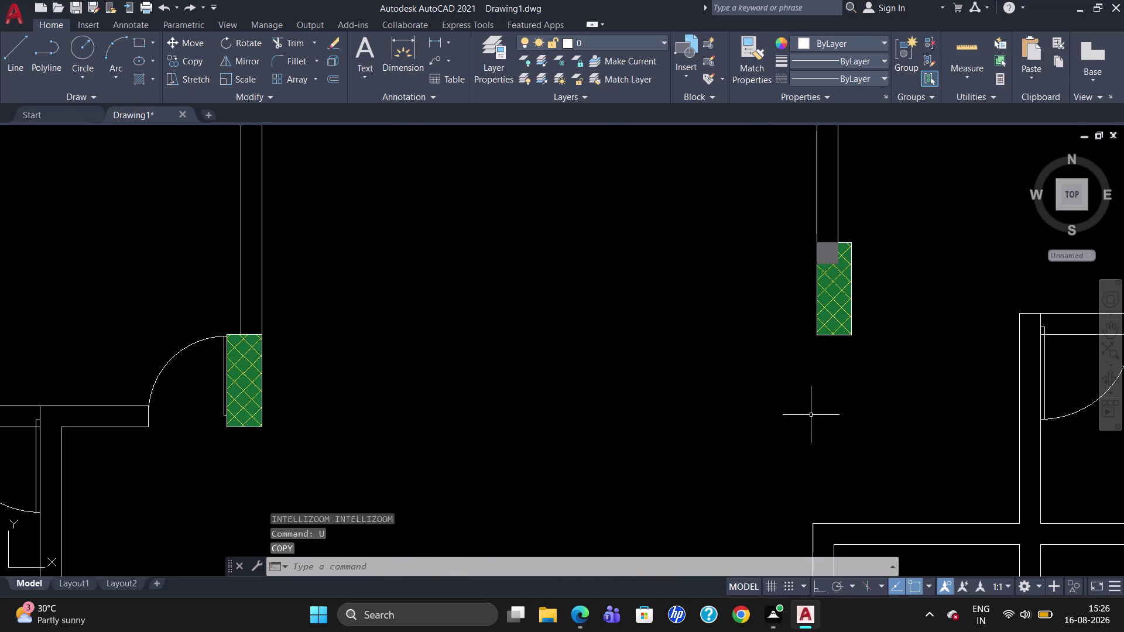
scroll(down, 3)
key(u)
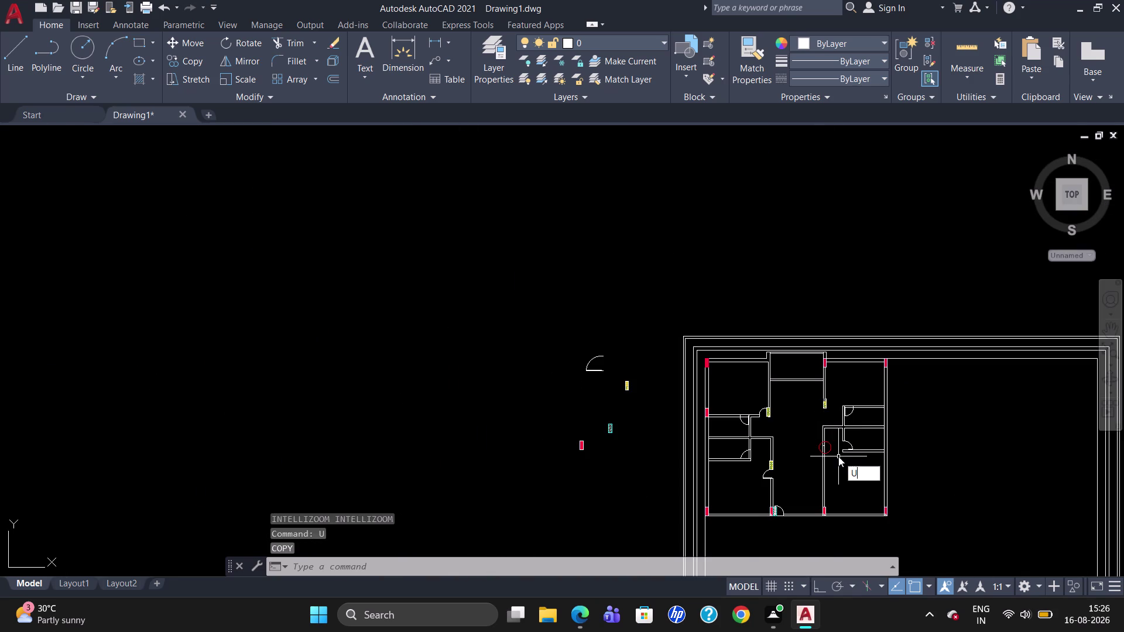
key(Return)
key(u)
key(Return)
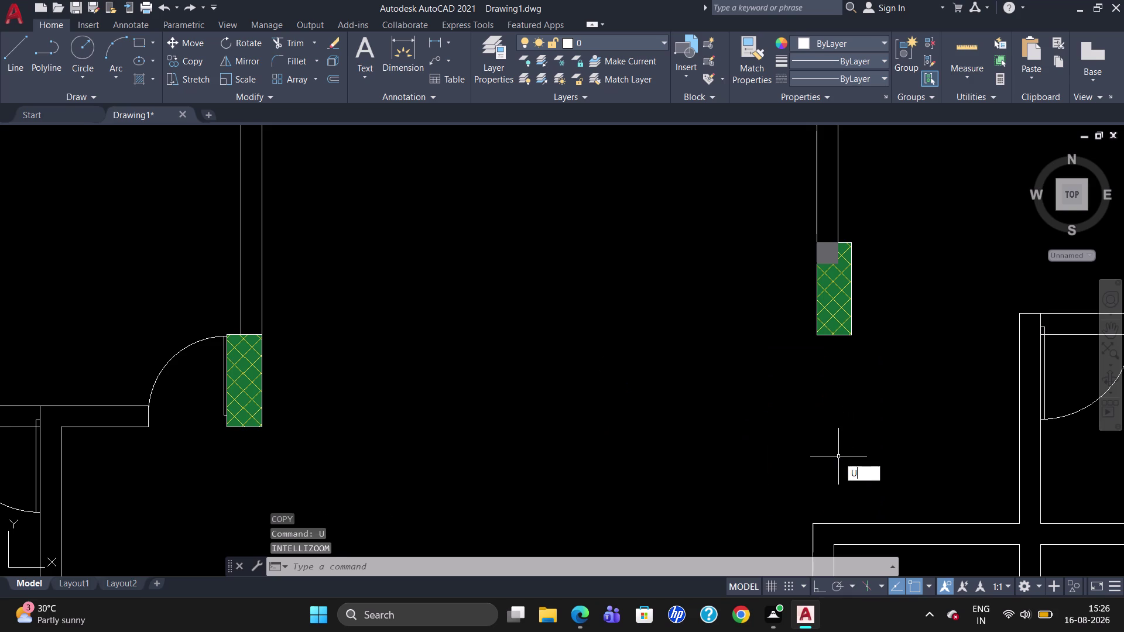
Undo six further trims around the door openings.
scroll(down, 3)
key(u)
key(Return)
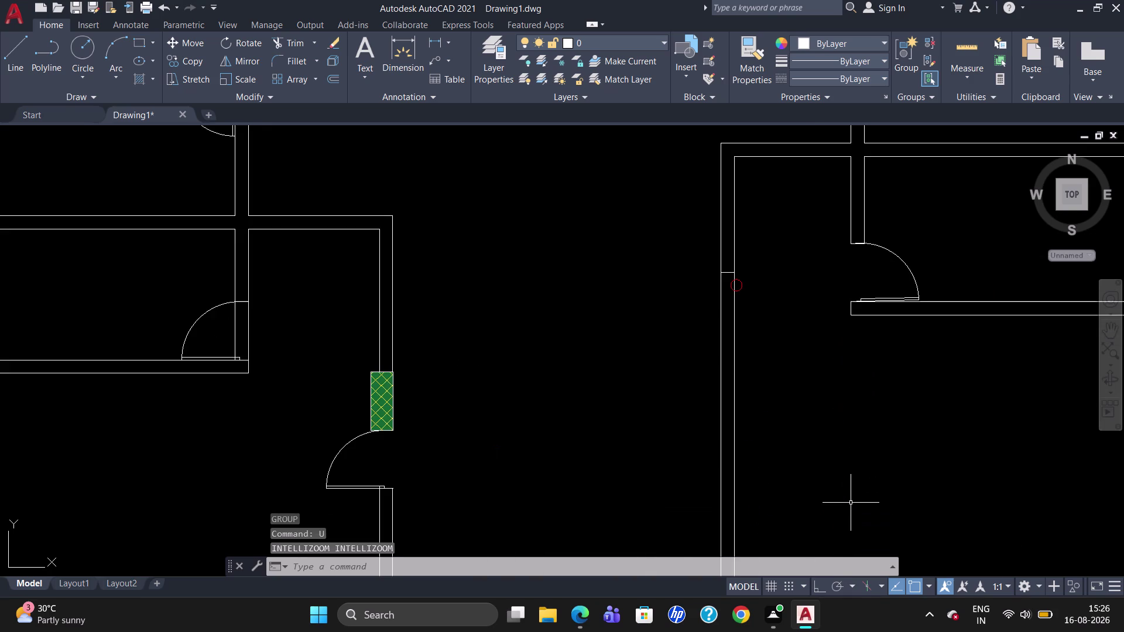
key(u)
key(Return)
key(u)
key(Return)
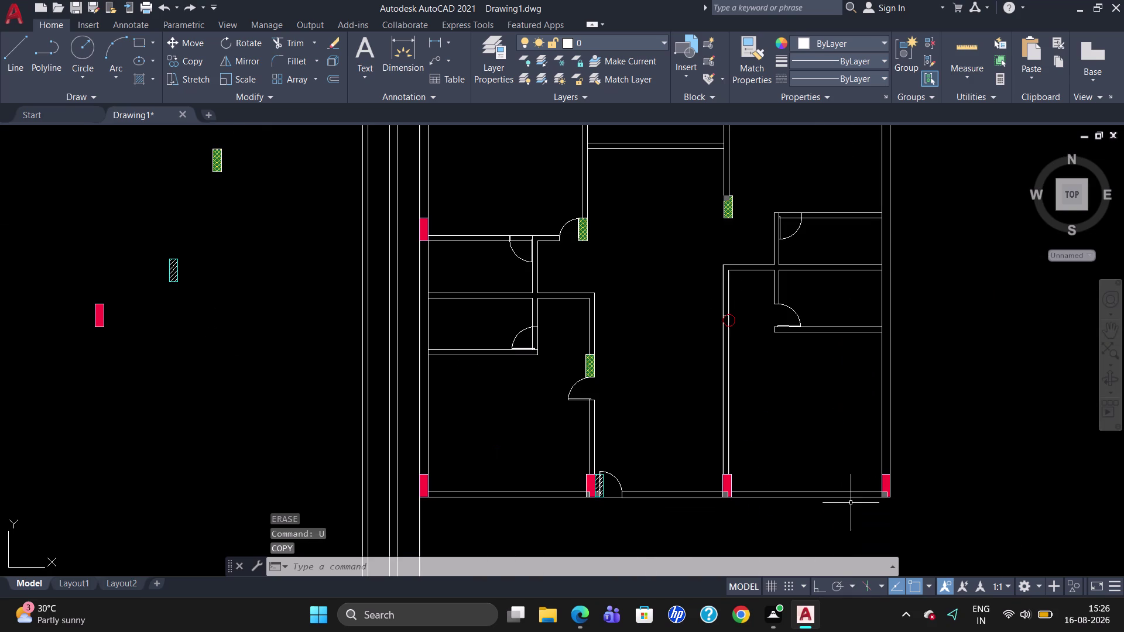
key(u)
key(Return)
key(u)
key(Return)
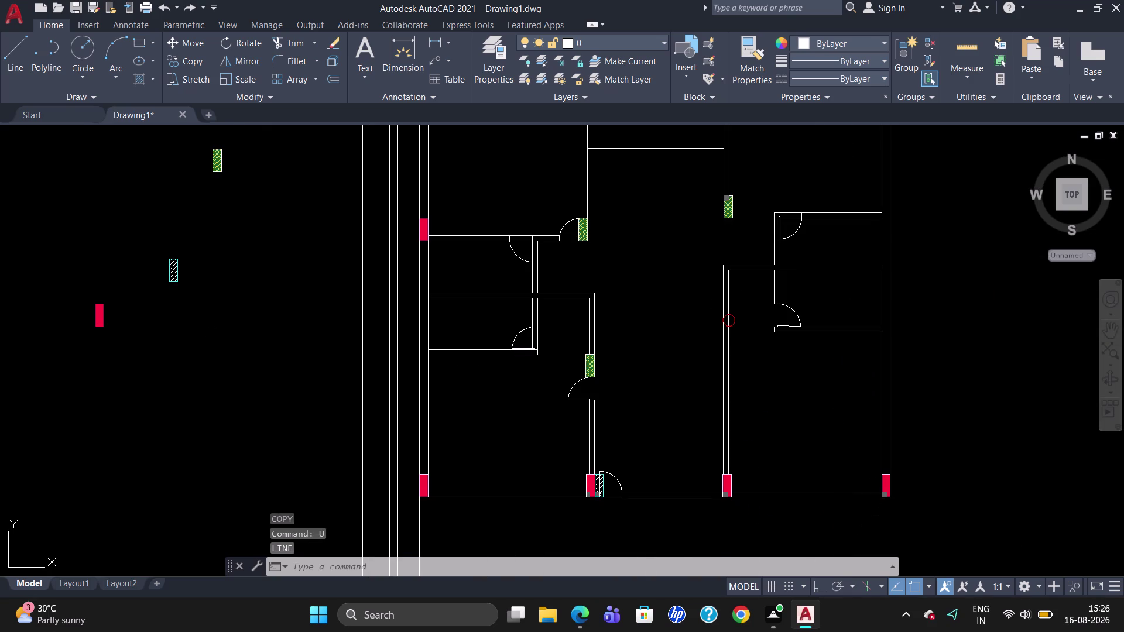
key(u)
key(Return)
Undo three more changes, zooming out between them.
scroll(down, 3)
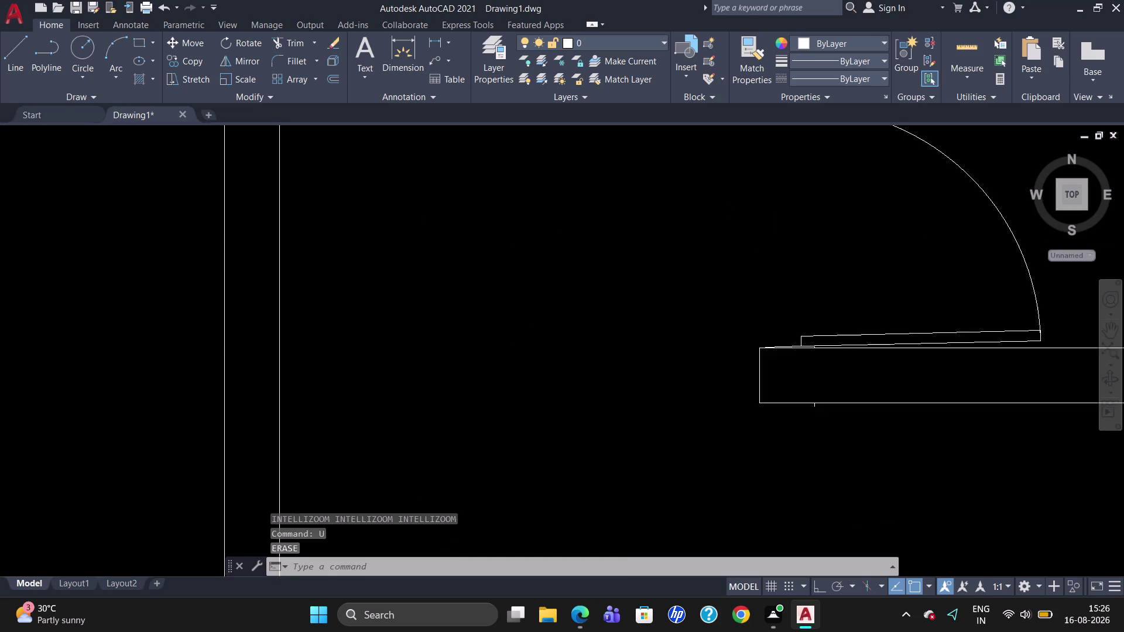
scroll(down, 3)
key(u)
key(Return)
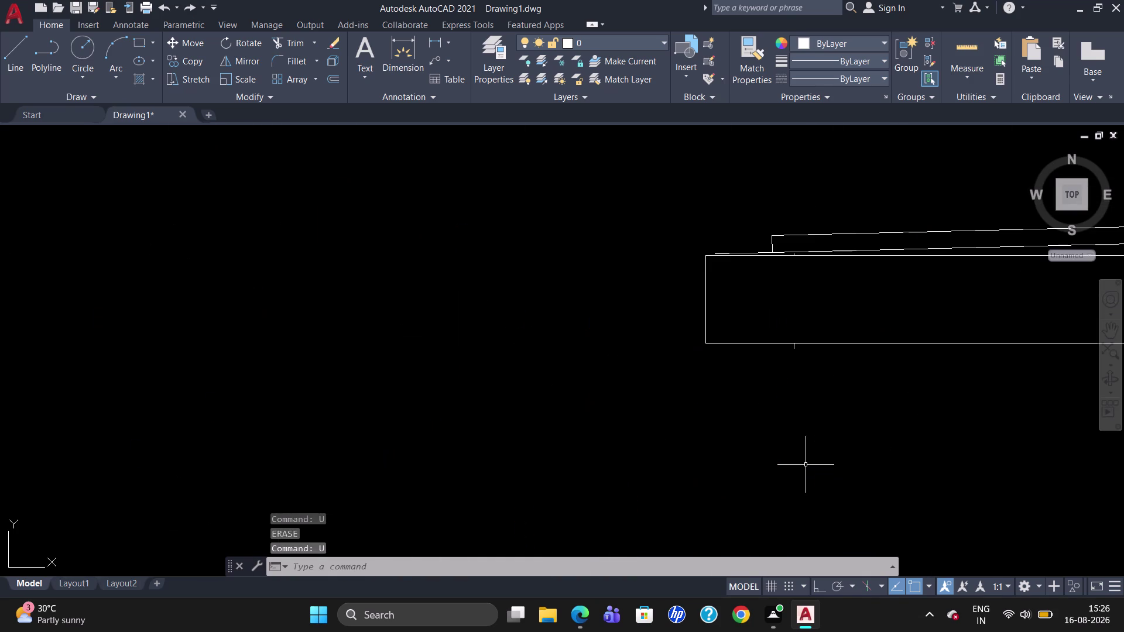
key(u)
key(Return)
scroll(down, 3)
scroll(down, 3)
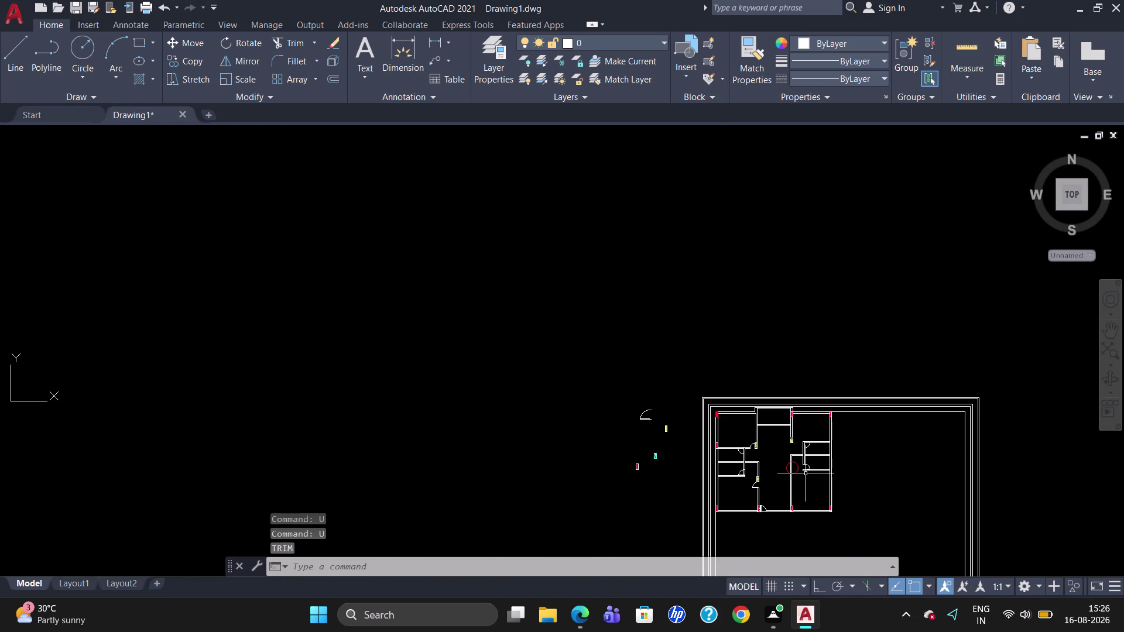
key(u)
key(Return)
scroll(down, 3)
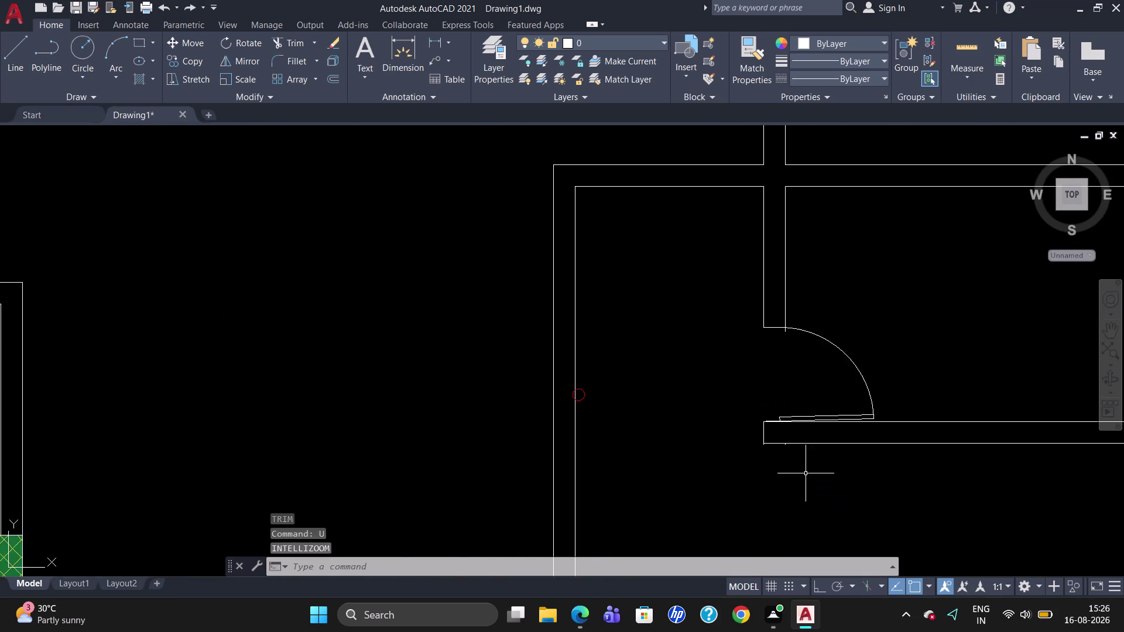
scroll(down, 3)
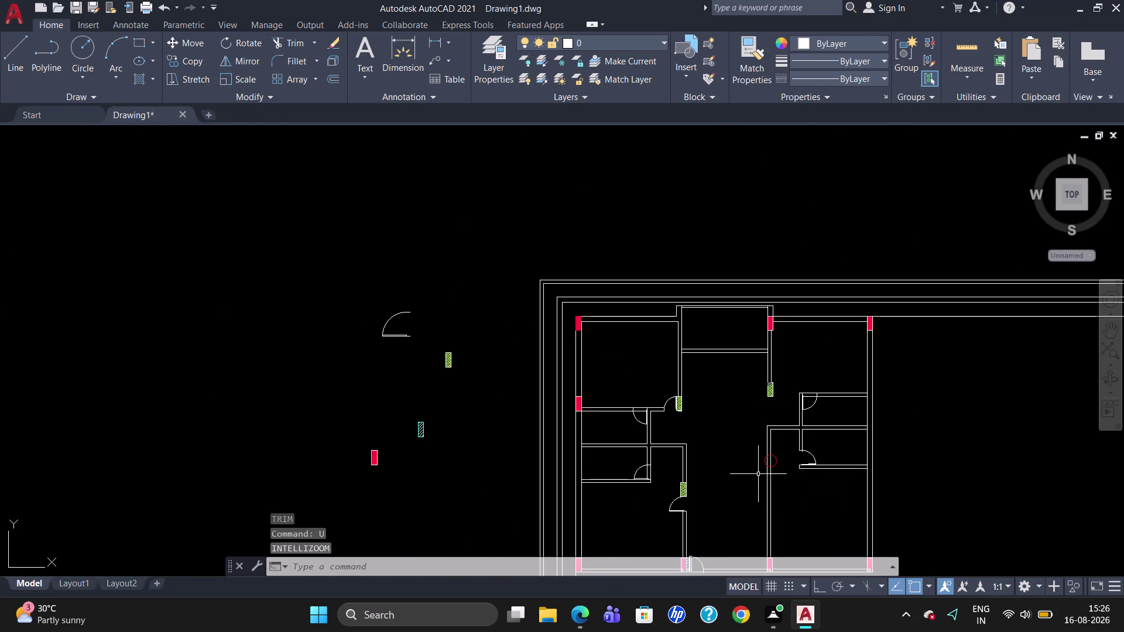
Undo another three earlier changes to the walls.
click(775, 461)
key(u)
key(Return)
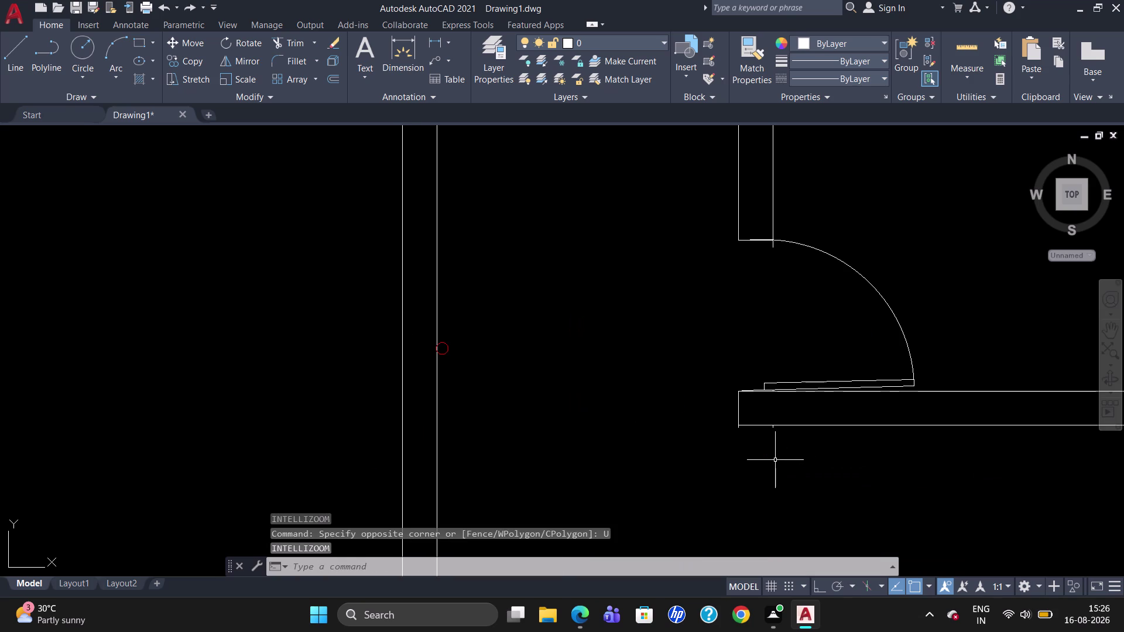
key(u)
key(Return)
key(Return)
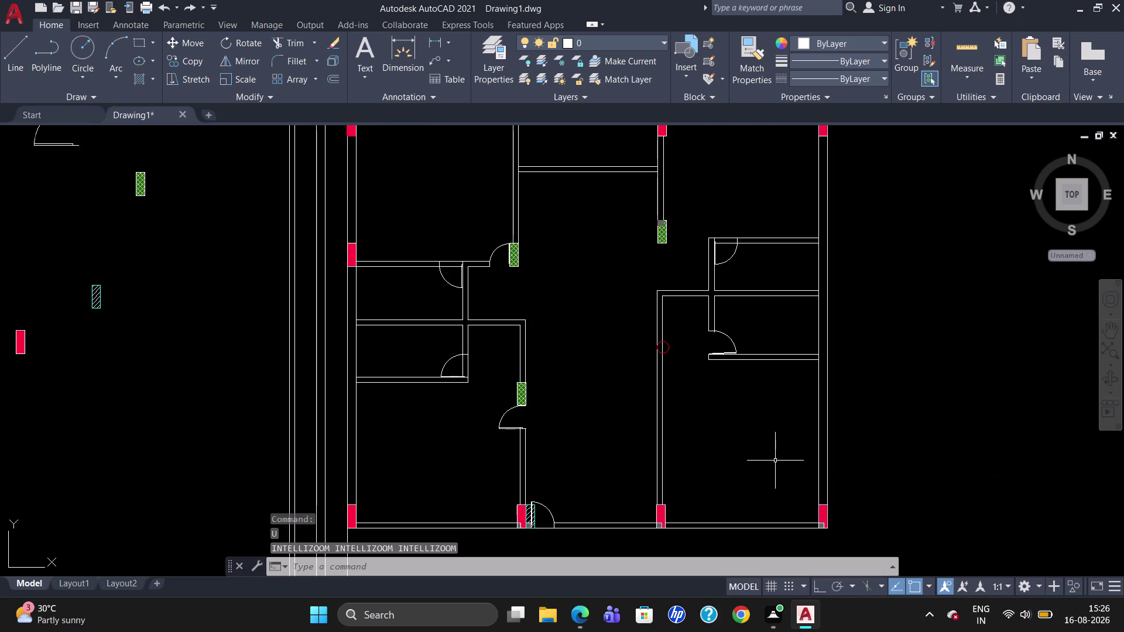
key(u)
key(Return)
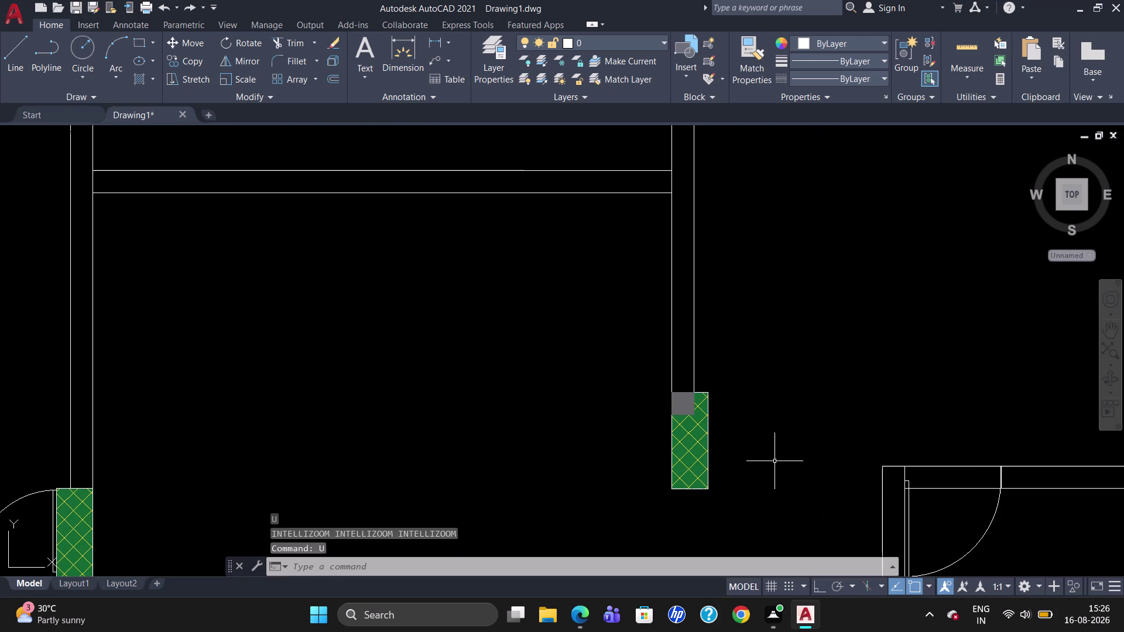
Zoom to inspect the wall near the door and cancel a pending selection.
scroll(down, 3)
scroll(down, 3)
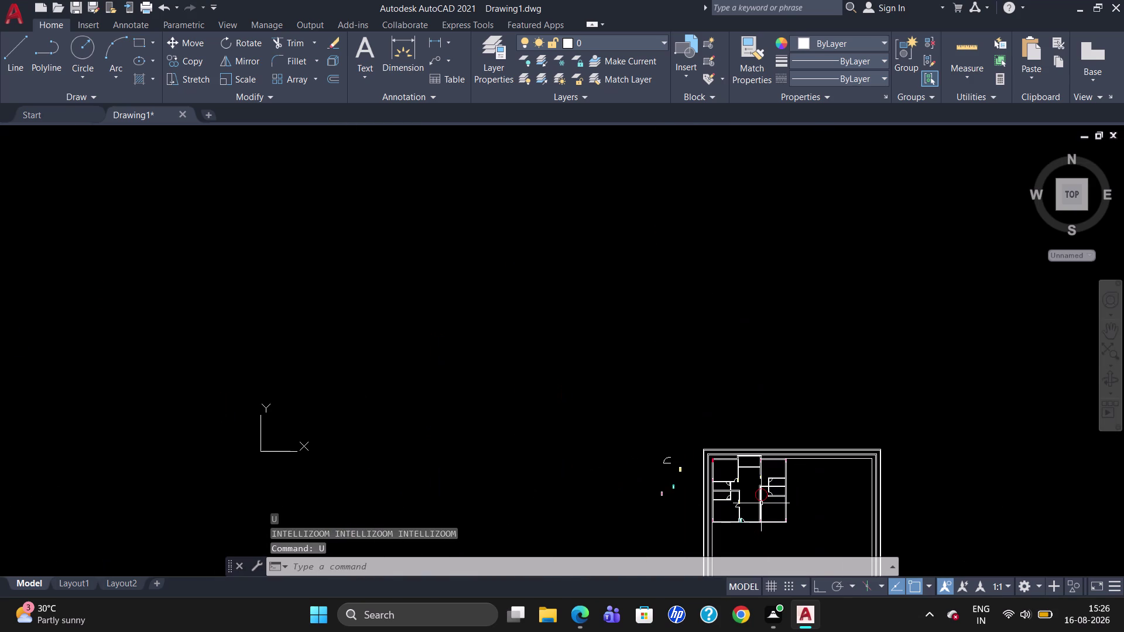
scroll(up, 3)
scroll(down, 3)
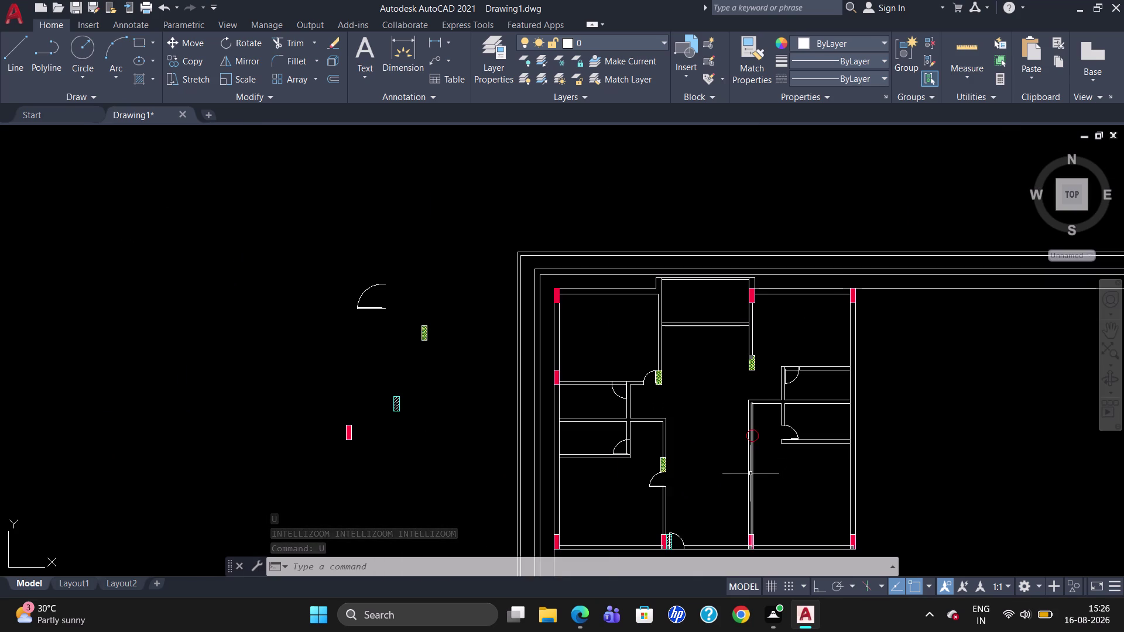
scroll(up, 3)
scroll(down, 3)
scroll(up, 3)
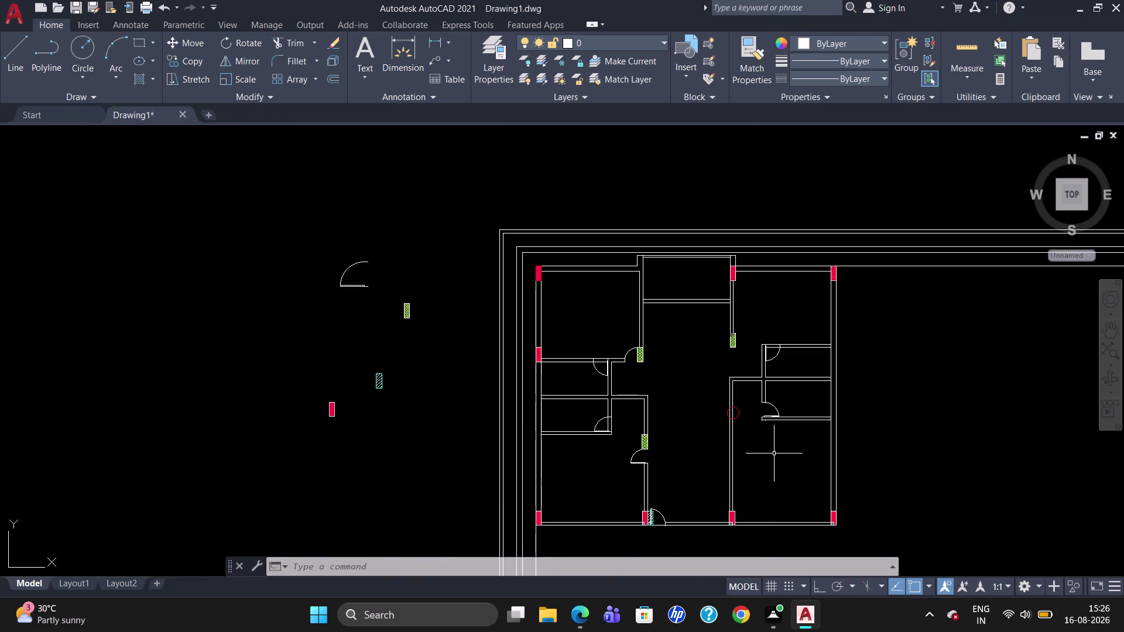
scroll(up, 3)
scroll(up, 3)
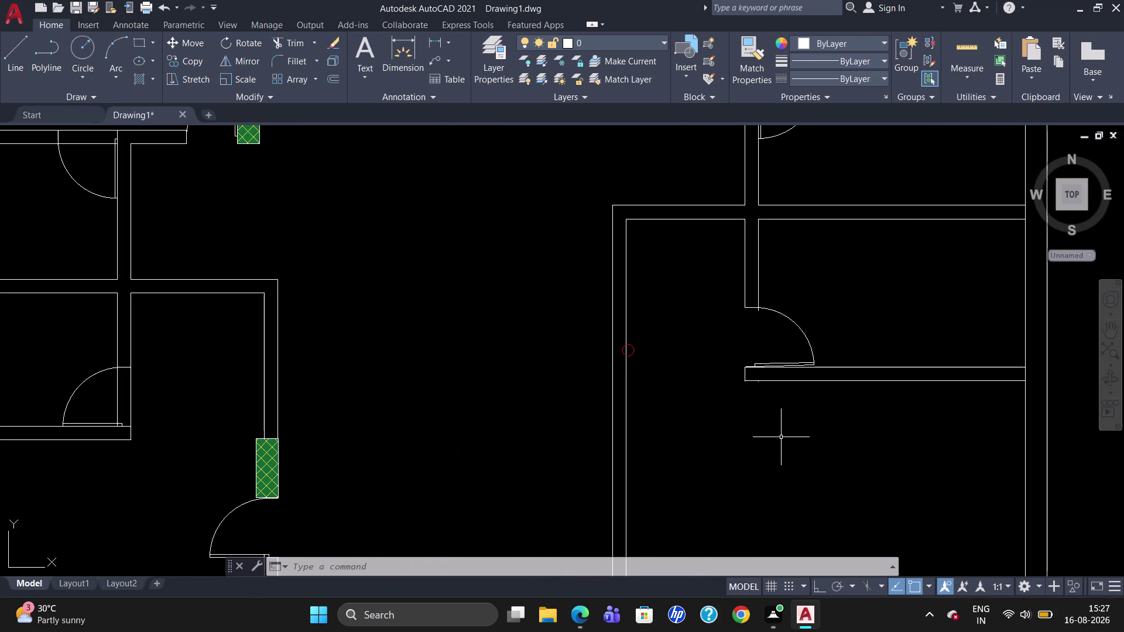
scroll(up, 3)
scroll(up, 3)
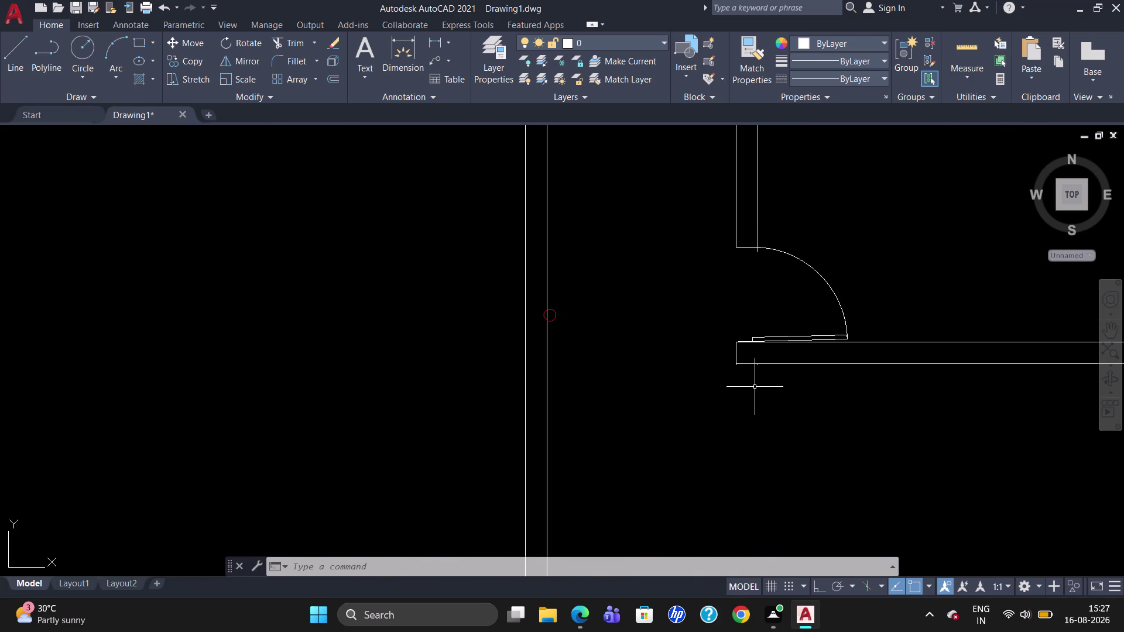
click(553, 311)
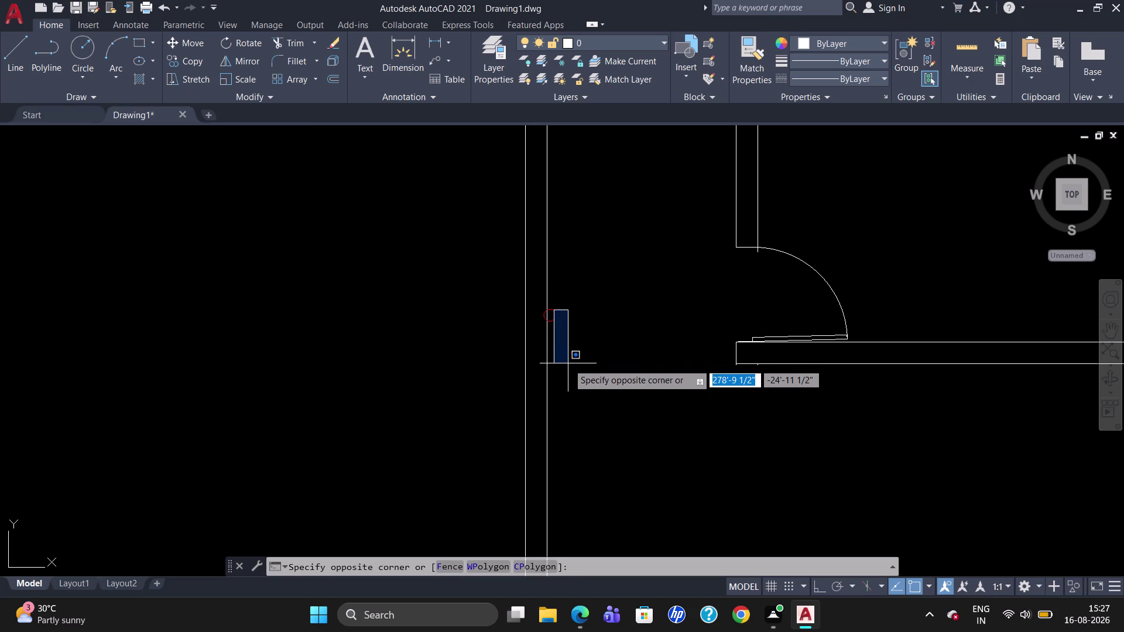
key(Escape)
scroll(down, 3)
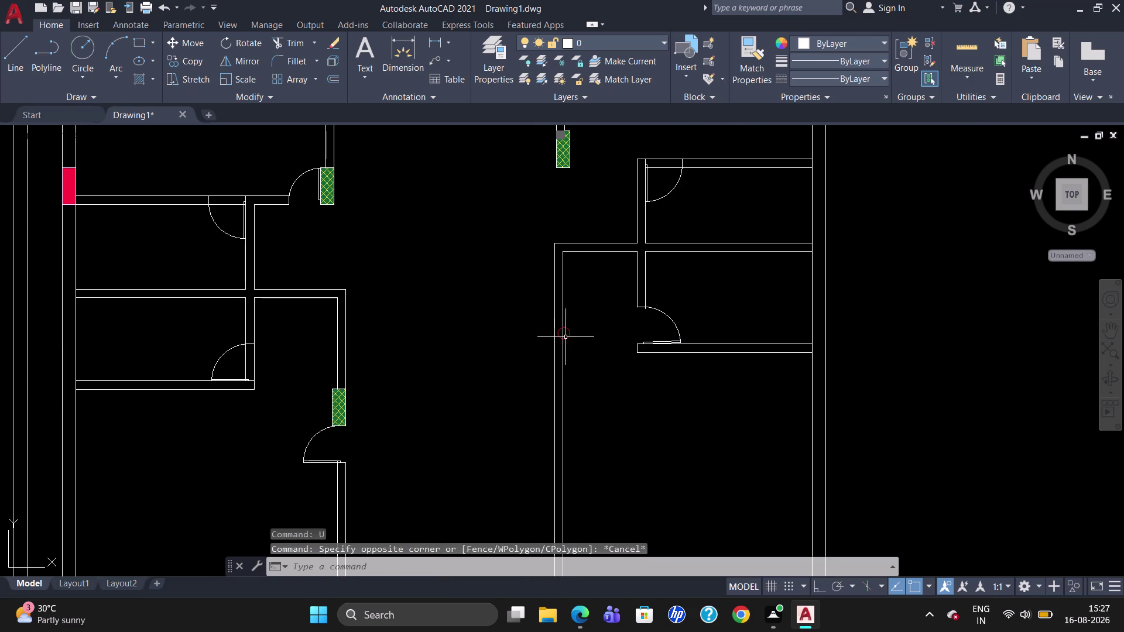
scroll(up, 3)
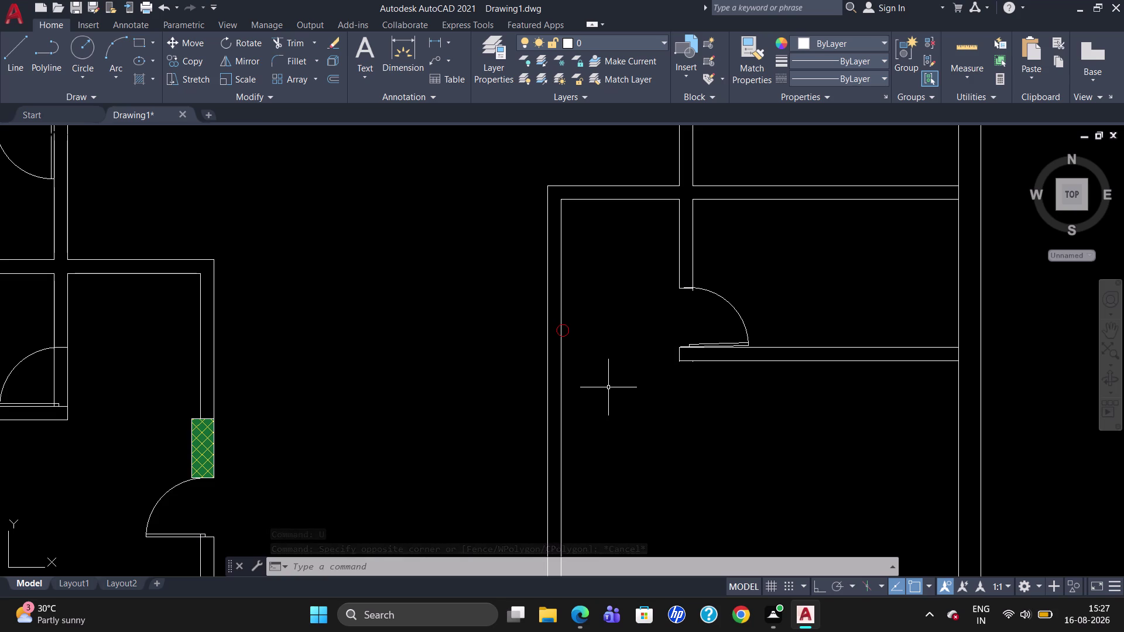
Draw a short line across the wall end to the outer wall edge.
key(l)
key(Return)
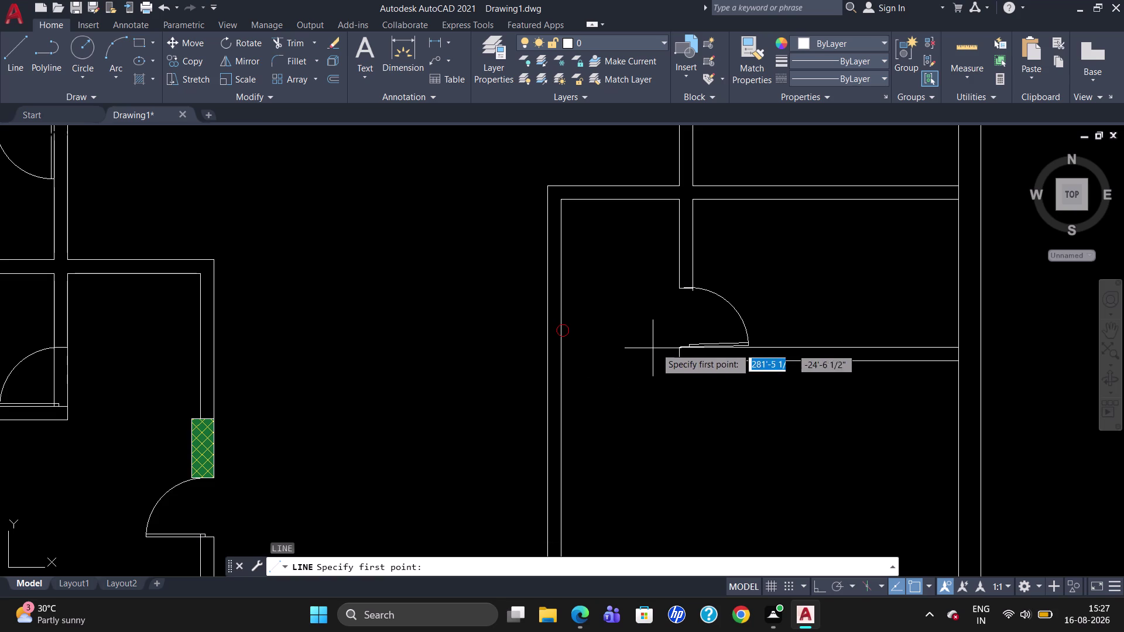
click(558, 344)
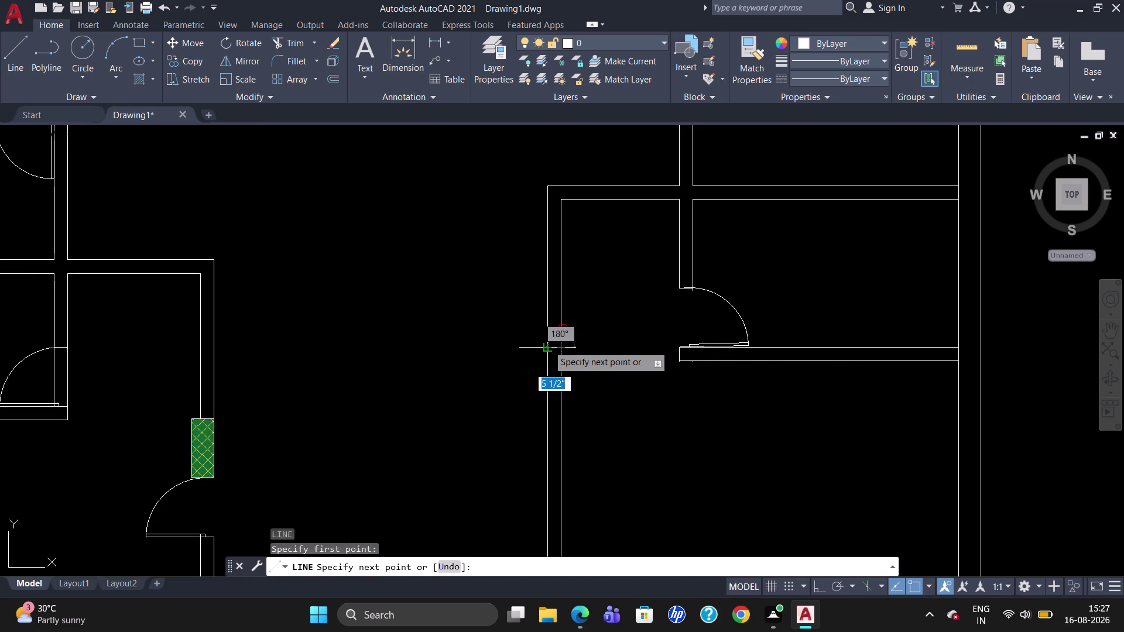
click(547, 345)
key(Escape)
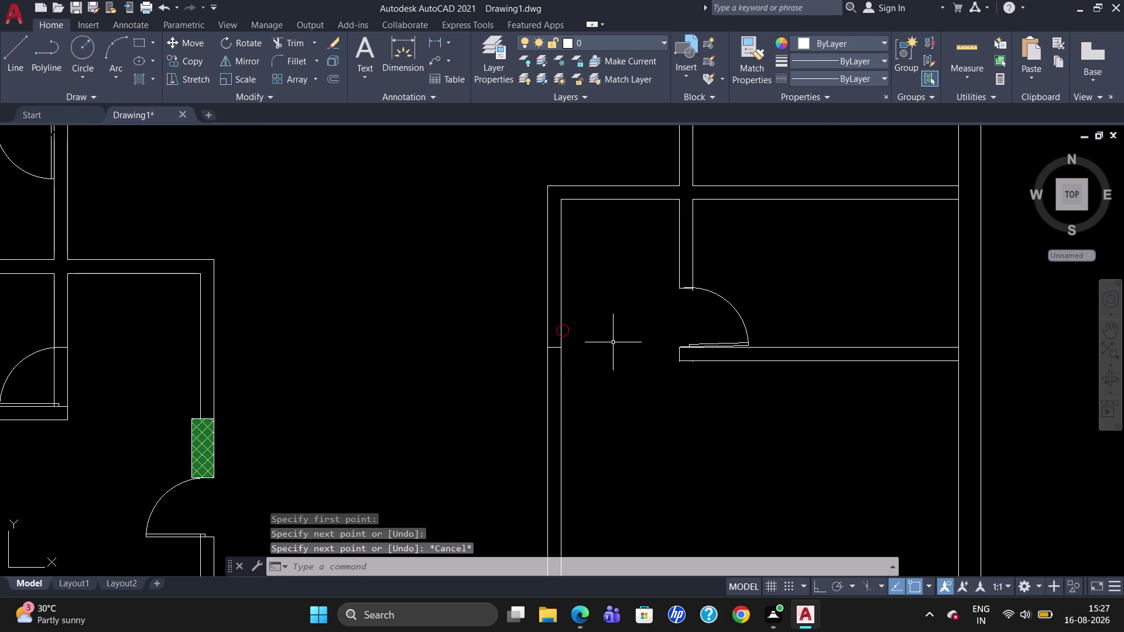
Select and delete the stray wall lines beside the right-hand rooms.
scroll(down, 3)
click(603, 269)
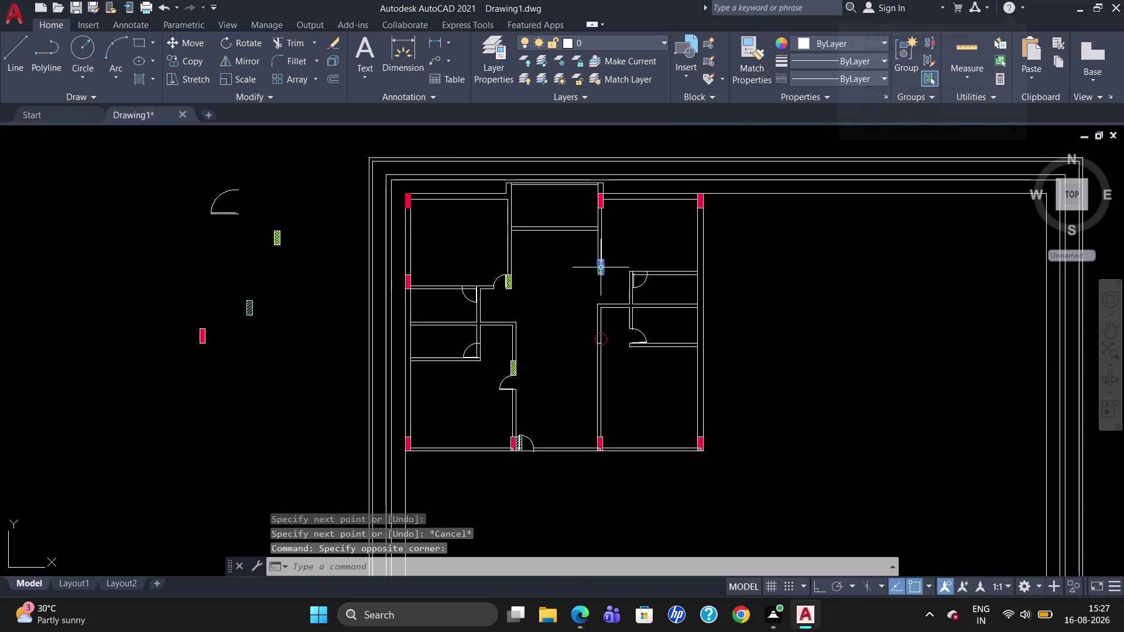
key(Delete)
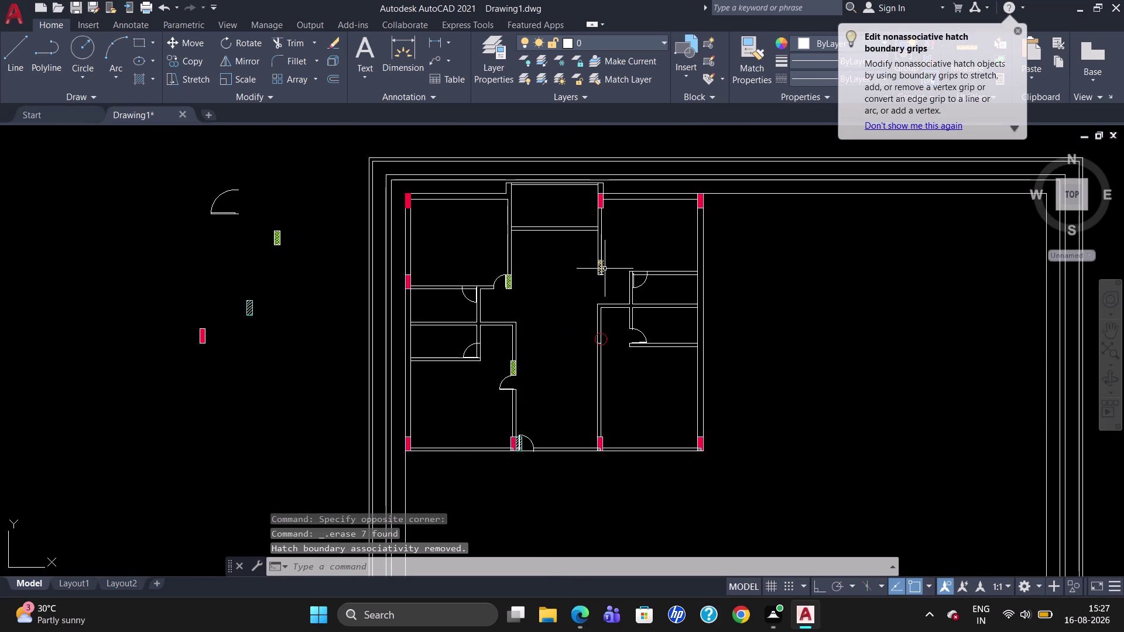
click(602, 268)
key(Delete)
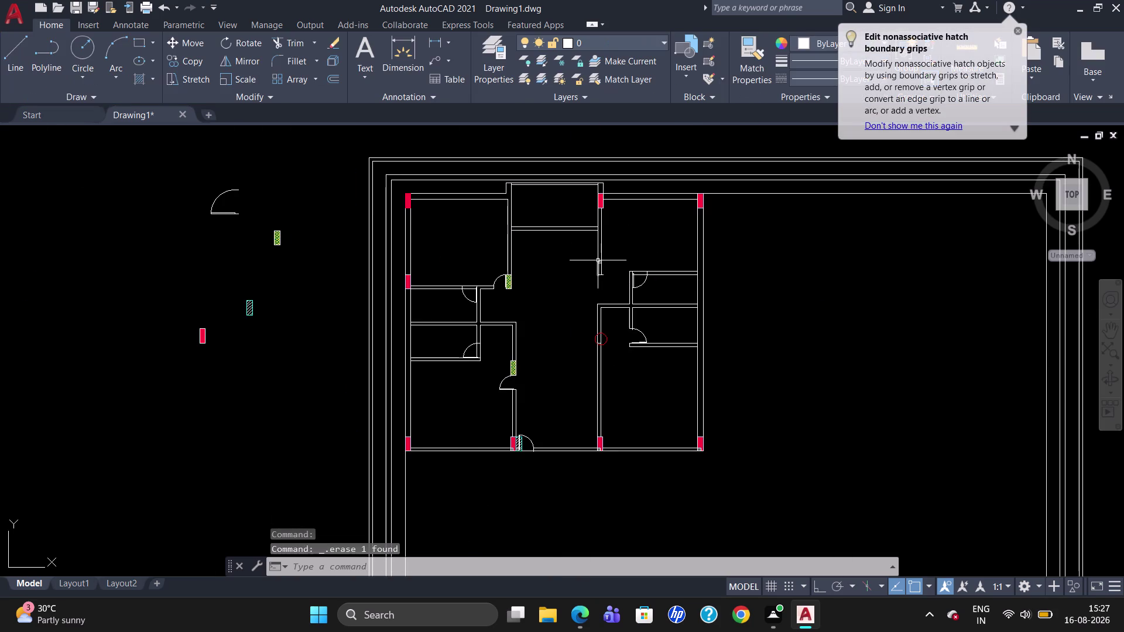
click(600, 263)
key(Delete)
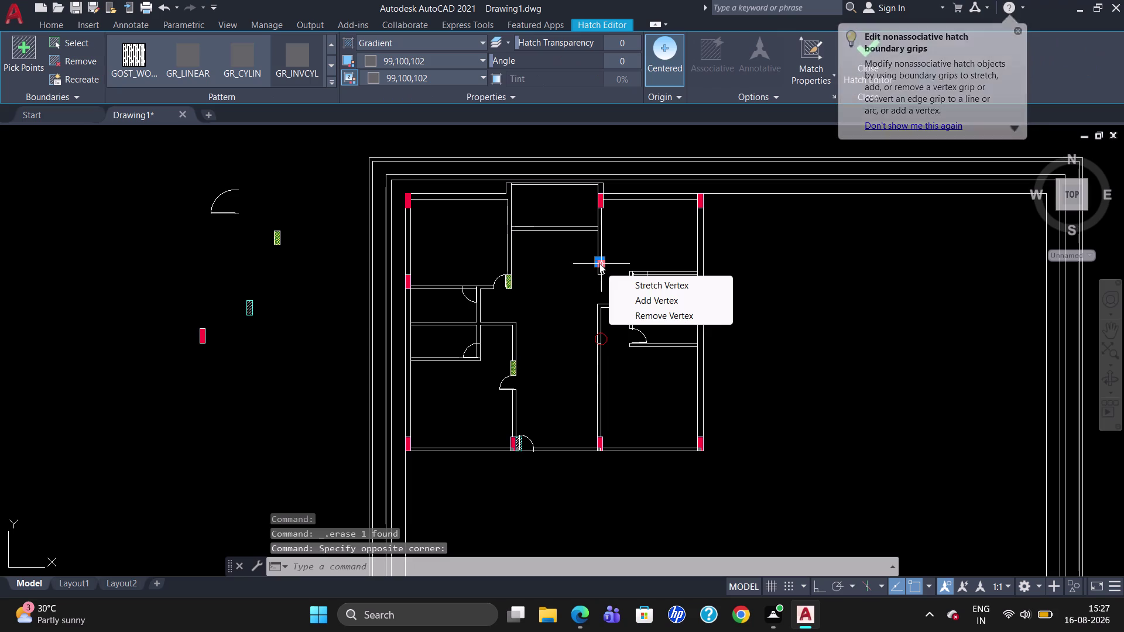
key(Delete)
key(Delete)
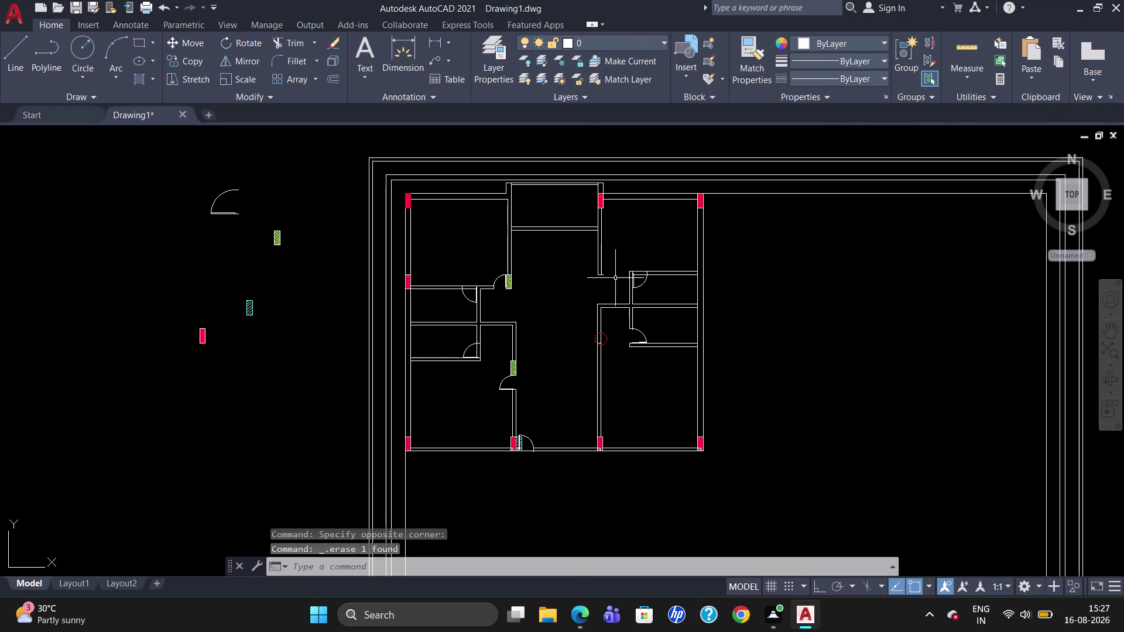
Try trimming the short stub at the wall end, then delete it.
scroll(up, 3)
text(T)
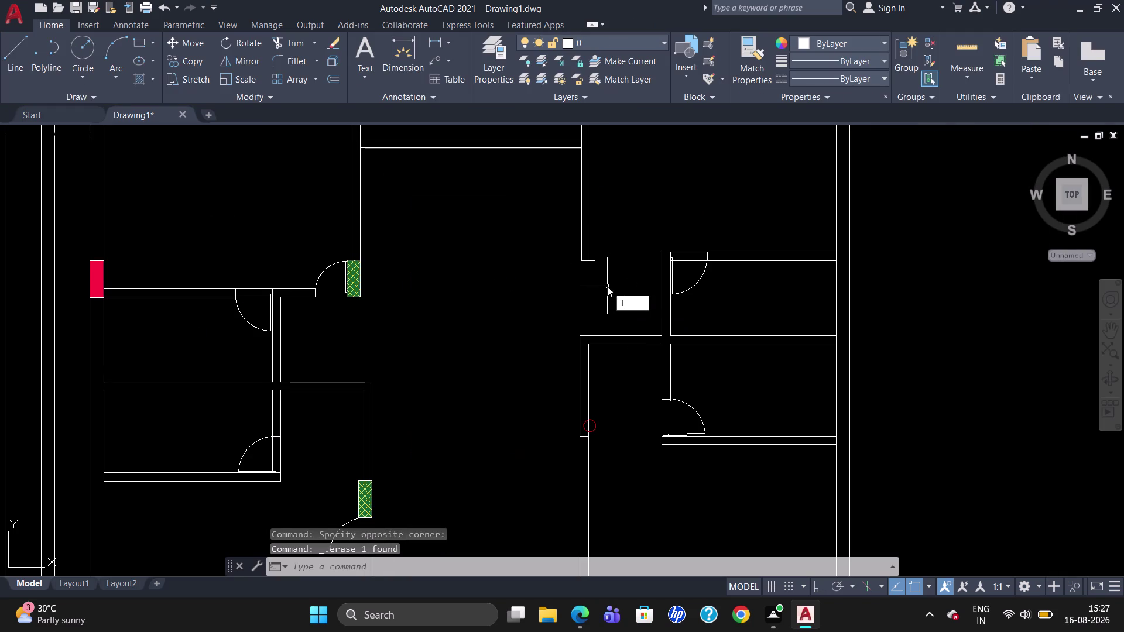
text(R)
key(Return)
key(Return)
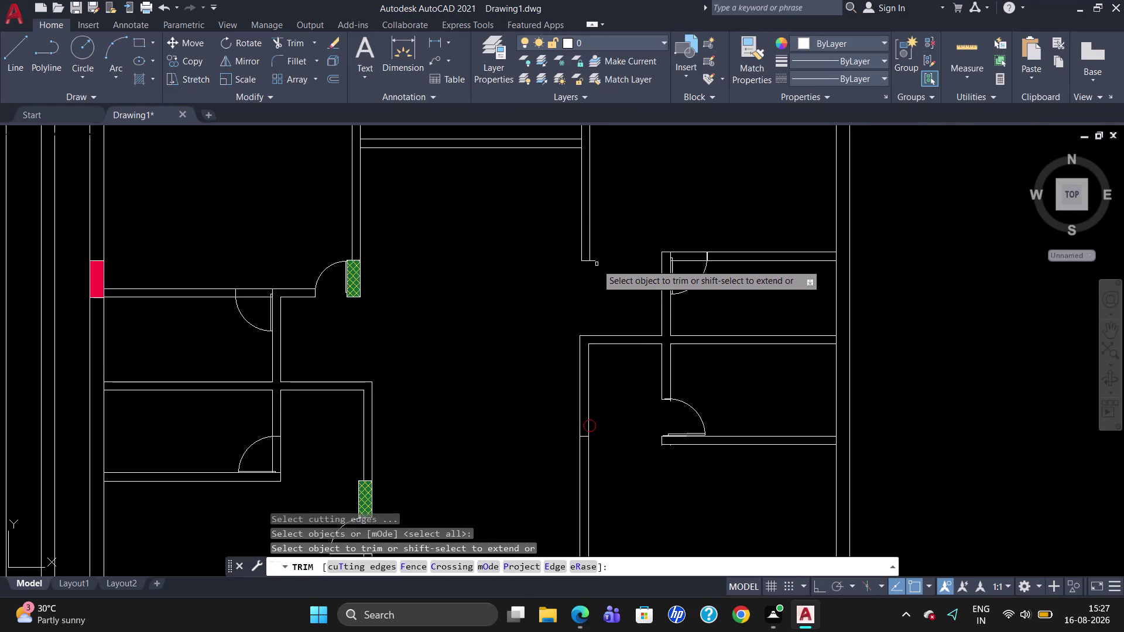
double_click(594, 262)
key(Escape)
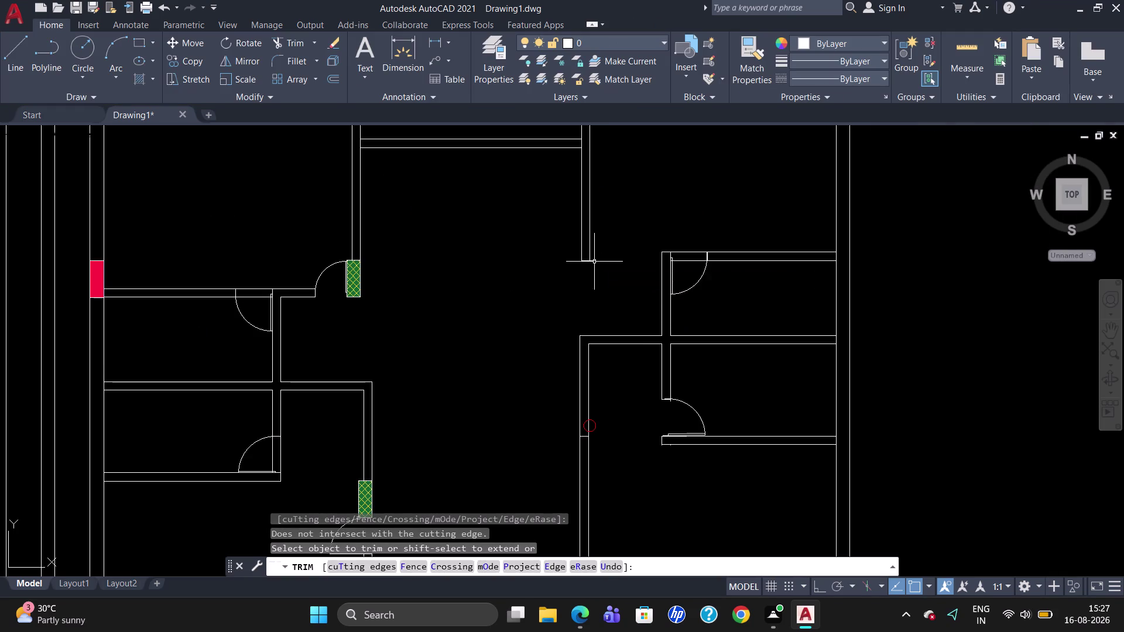
click(594, 261)
key(Delete)
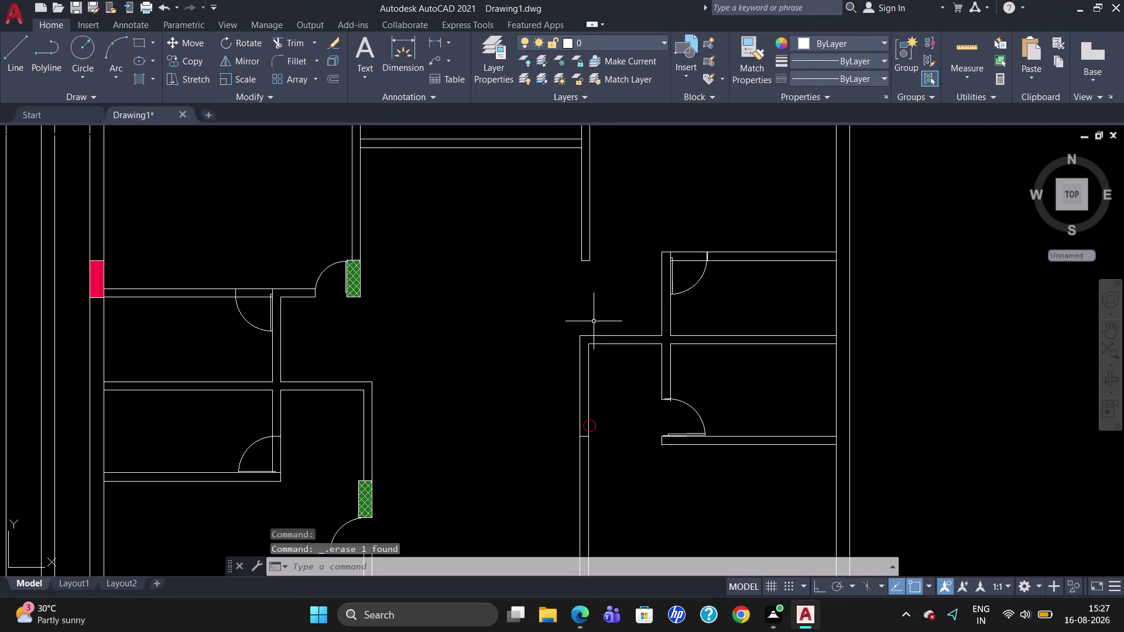
Zoom back out and select the green hatched column.
scroll(down, 3)
scroll(up, 3)
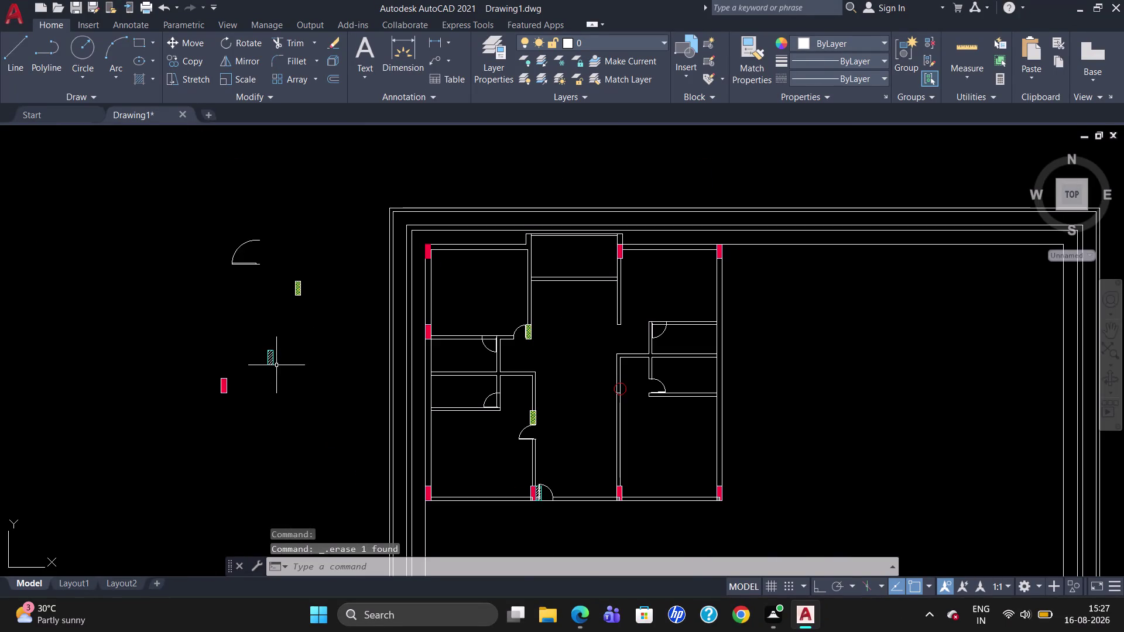
scroll(up, 3)
click(306, 249)
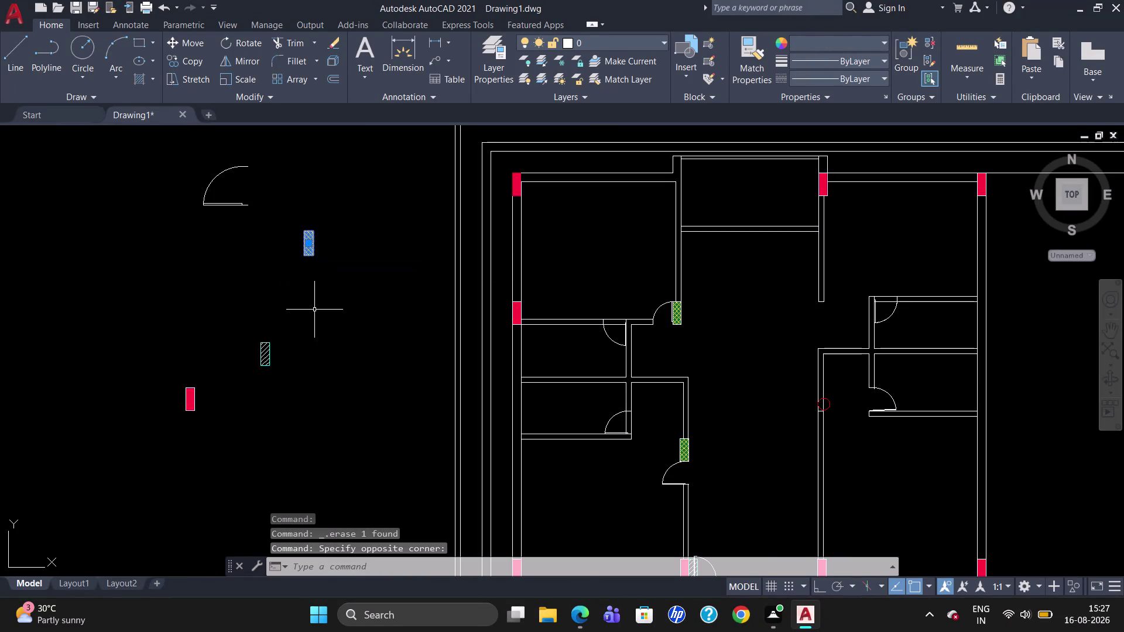
Copy the green hatched column into the wall opening with CO.
text(CO)
key(Return)
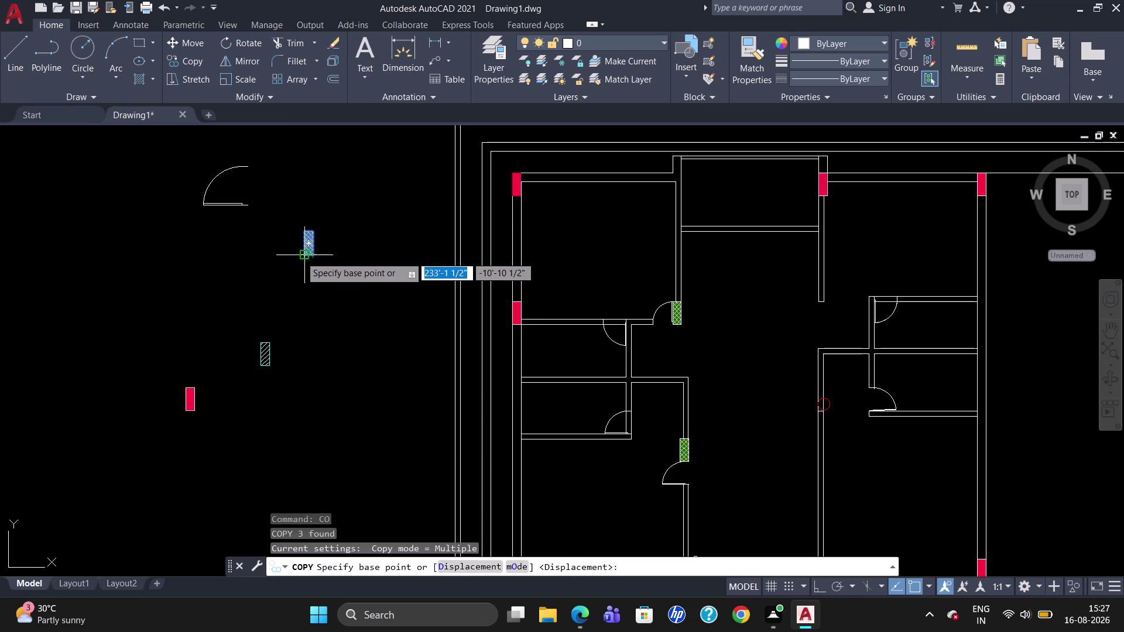
click(299, 254)
scroll(up, 3)
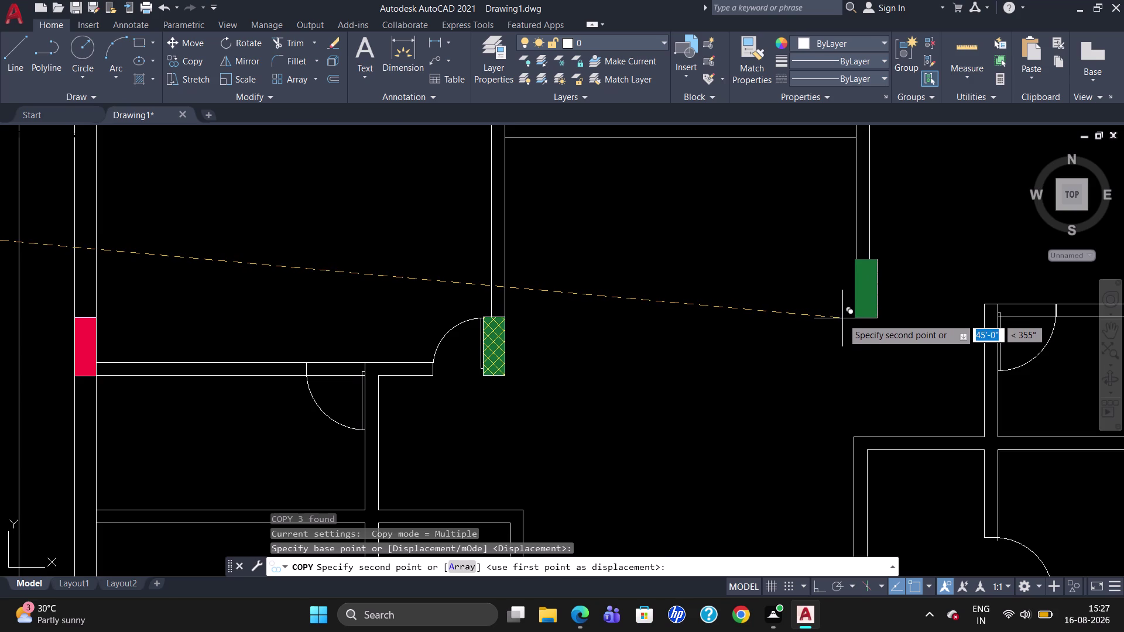
click(842, 318)
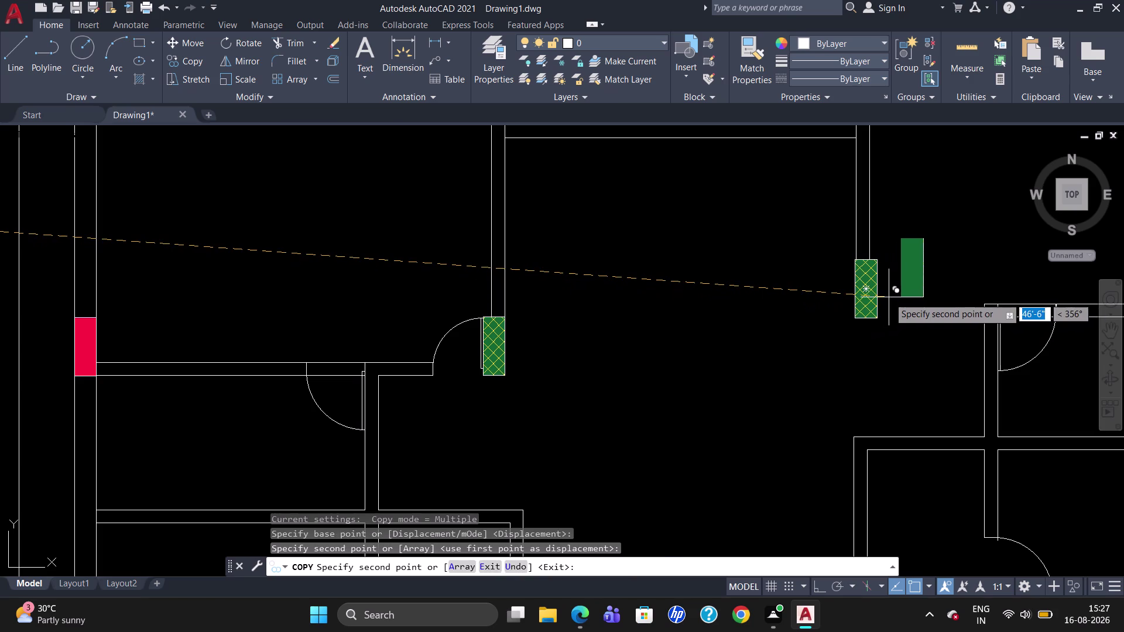
key(Escape)
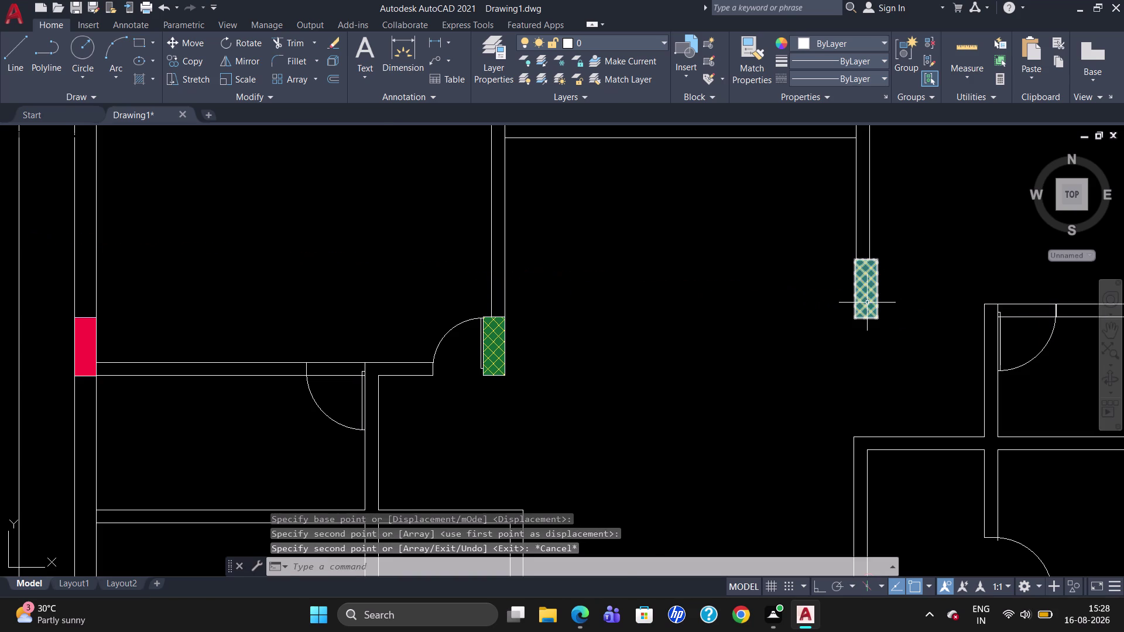
scroll(down, 3)
scroll(up, 3)
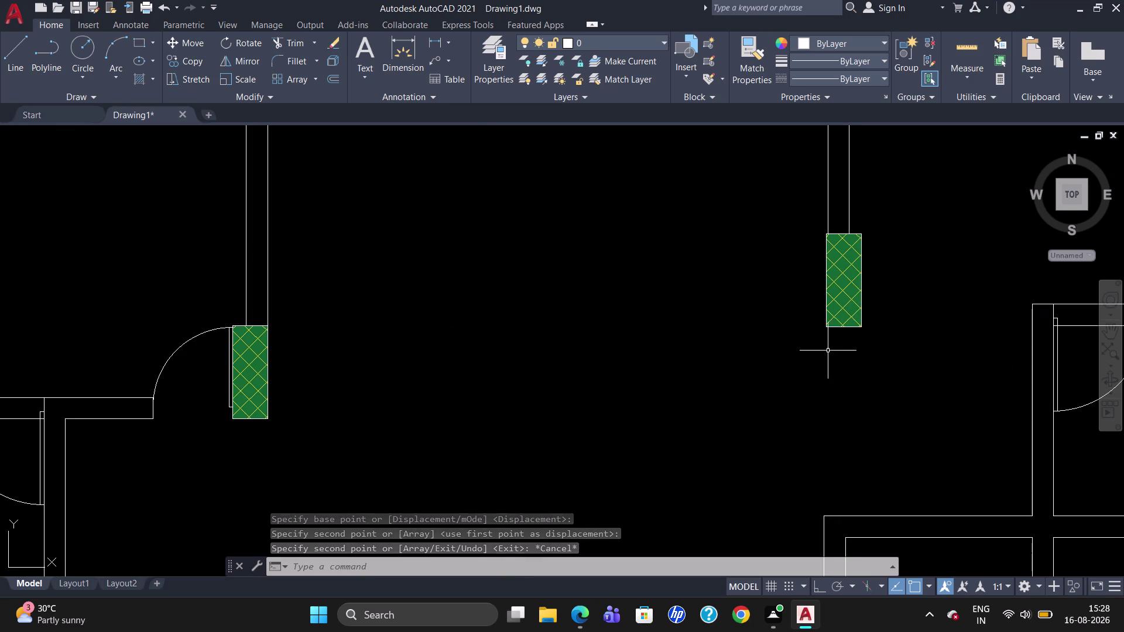
scroll(up, 3)
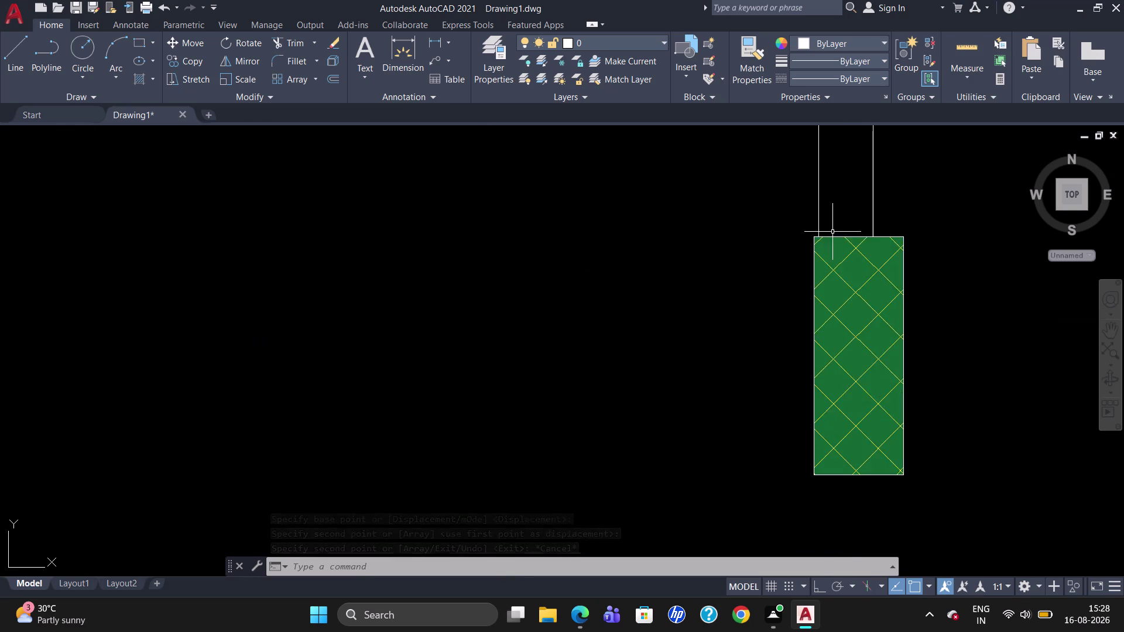
Move the copied column so its top-left corner meets the wall line's endpoint.
click(825, 243)
key(m)
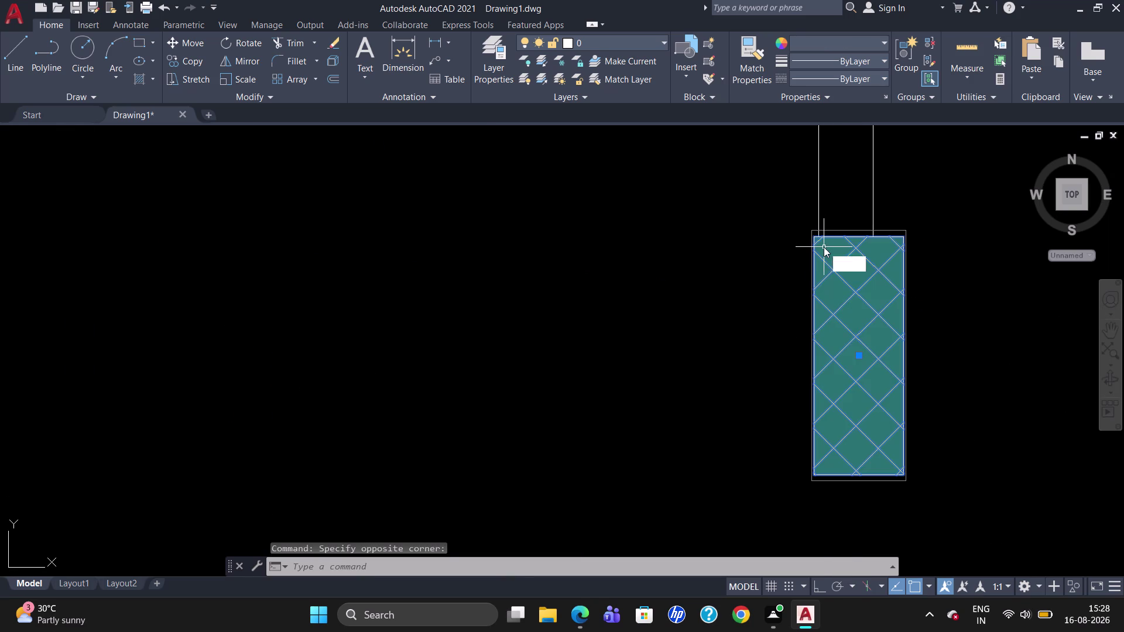
key(Return)
click(811, 233)
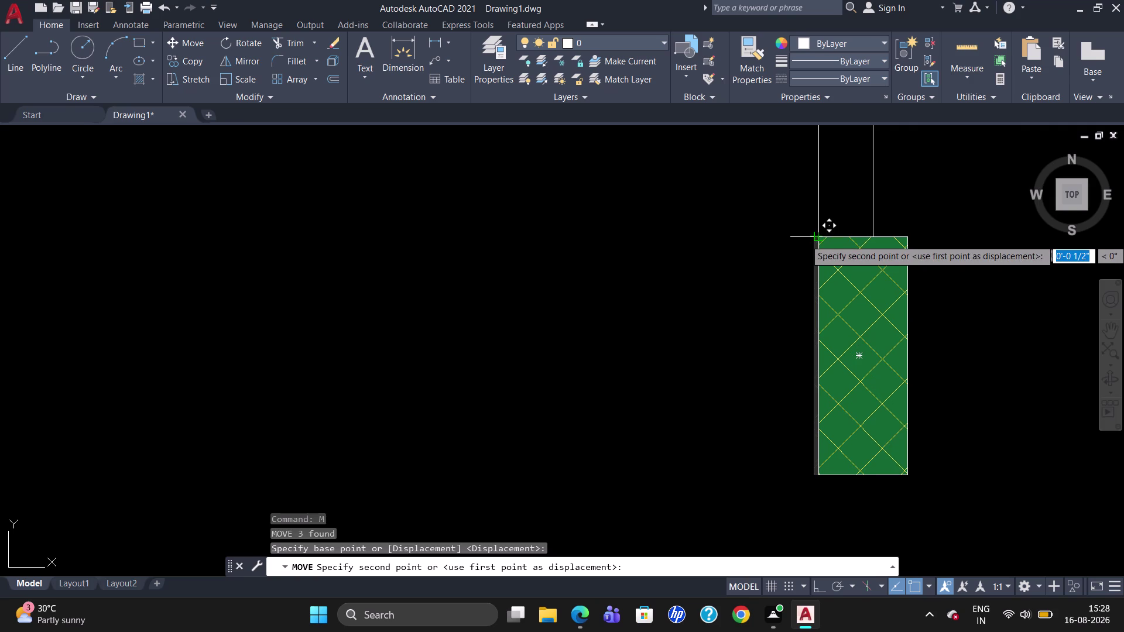
click(817, 236)
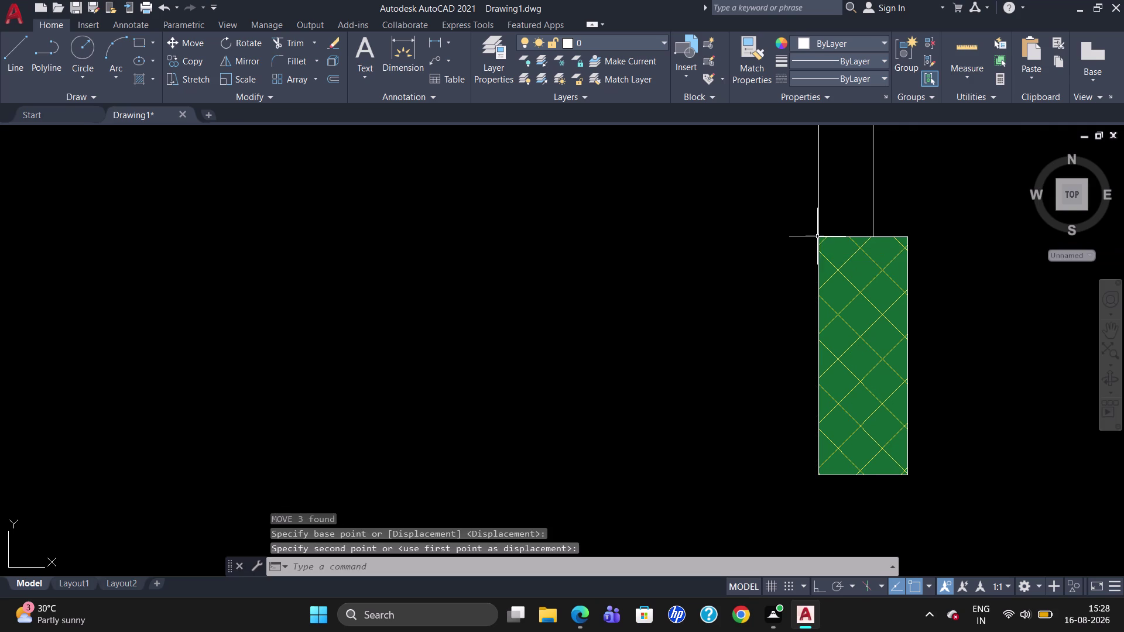
scroll(down, 3)
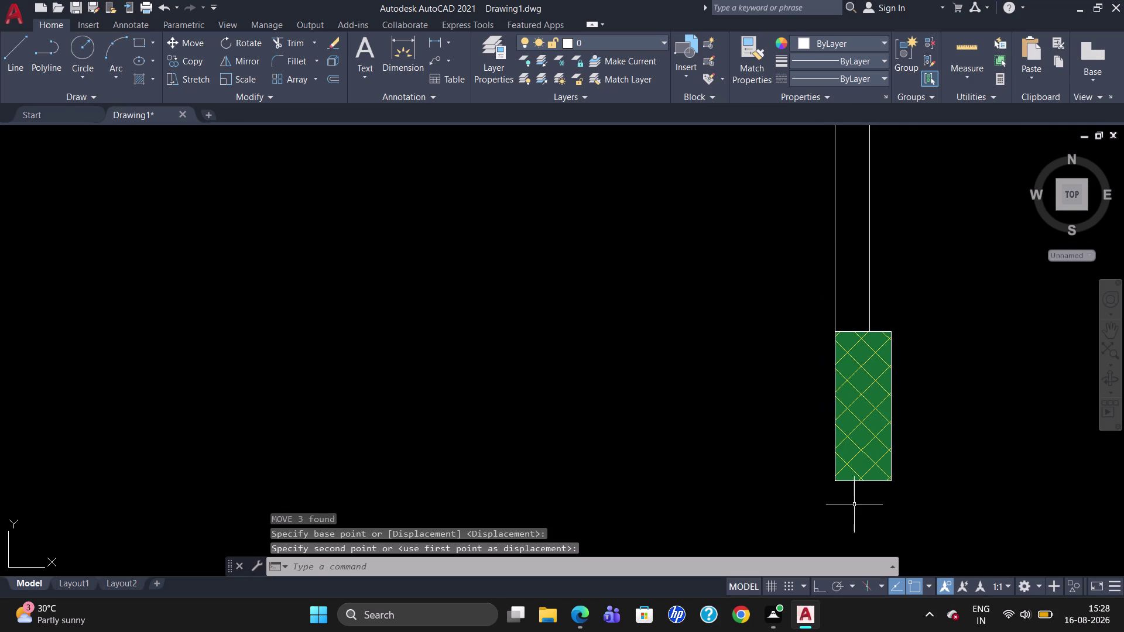
scroll(up, 3)
scroll(down, 3)
scroll(up, 3)
scroll(down, 3)
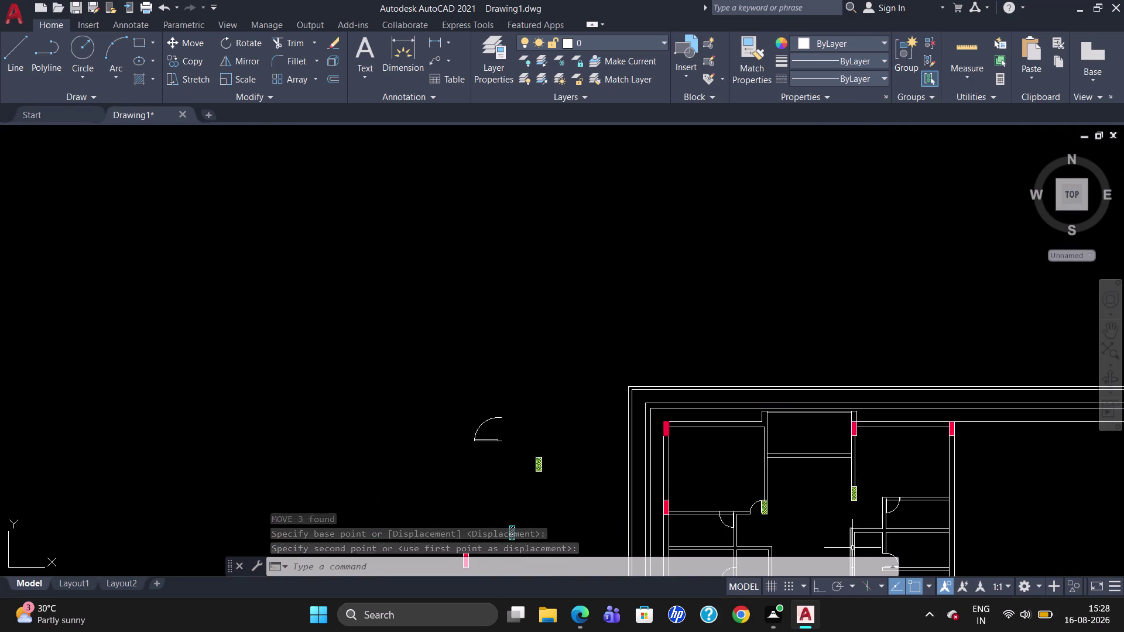
scroll(up, 3)
scroll(down, 3)
scroll(up, 3)
scroll(up, 3)
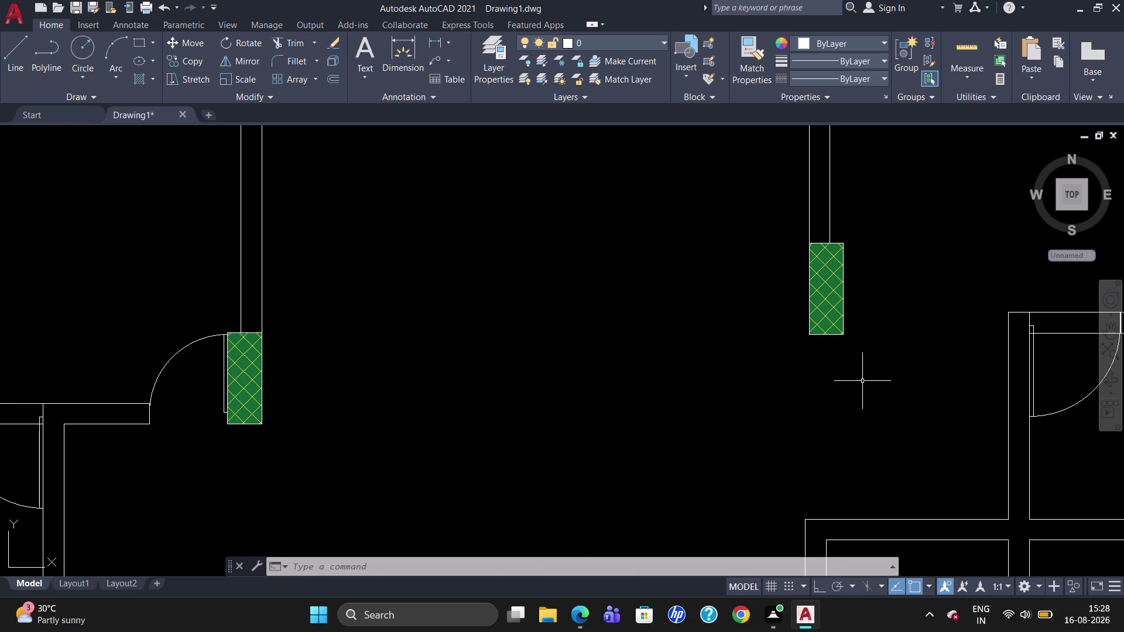
click(824, 336)
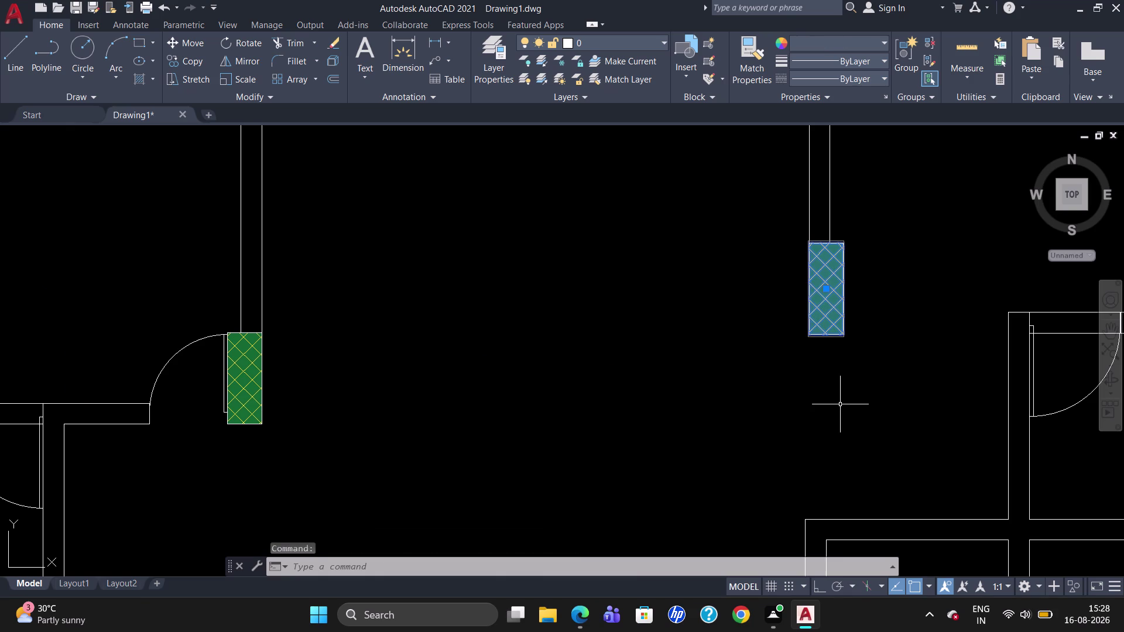
Explode the green column and attempt a break at point, then cancel.
key(x)
key(Return)
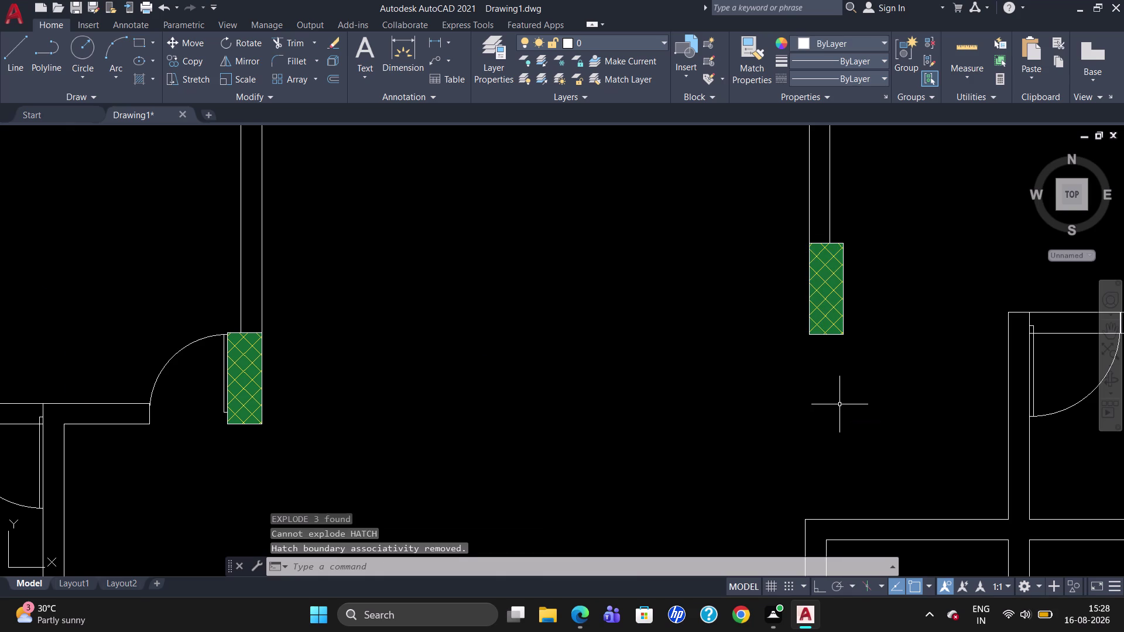
text(BR)
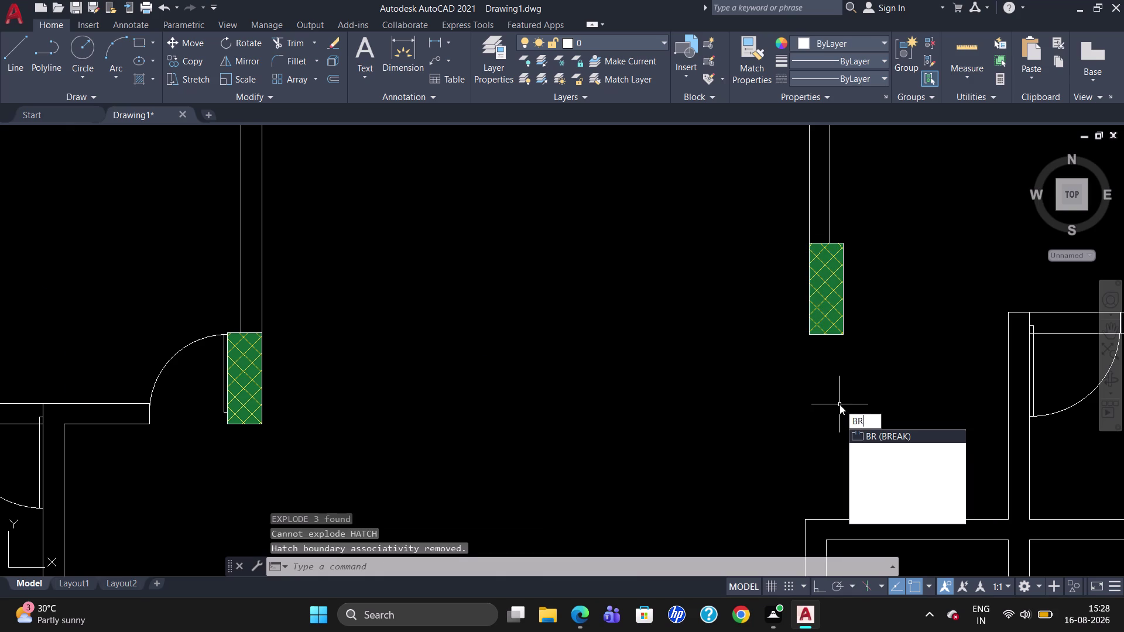
click(876, 450)
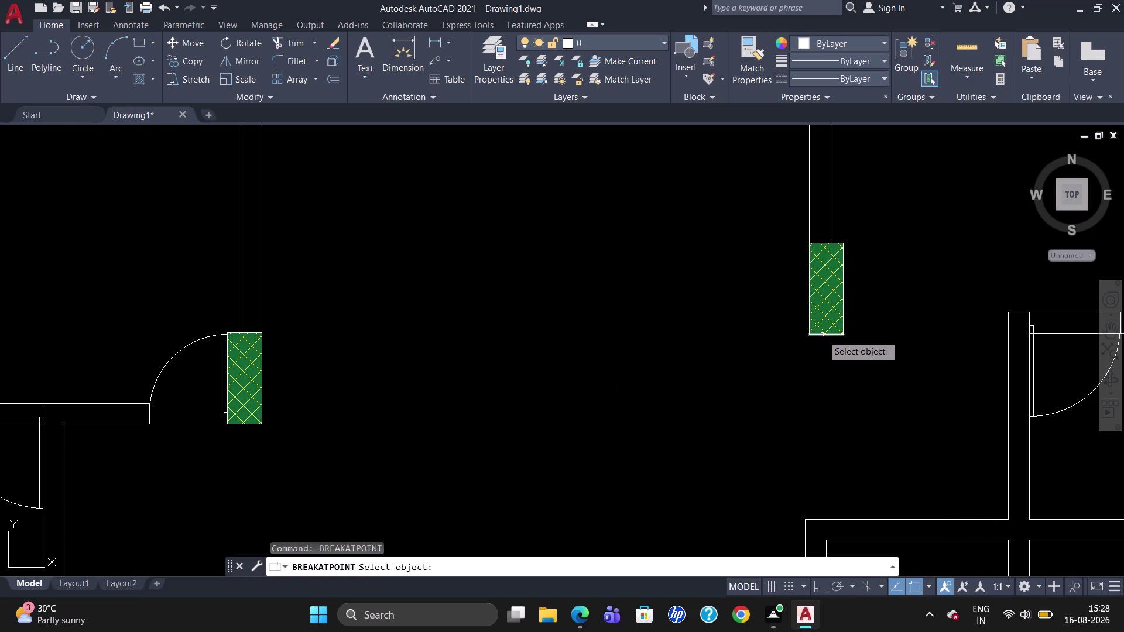
click(822, 335)
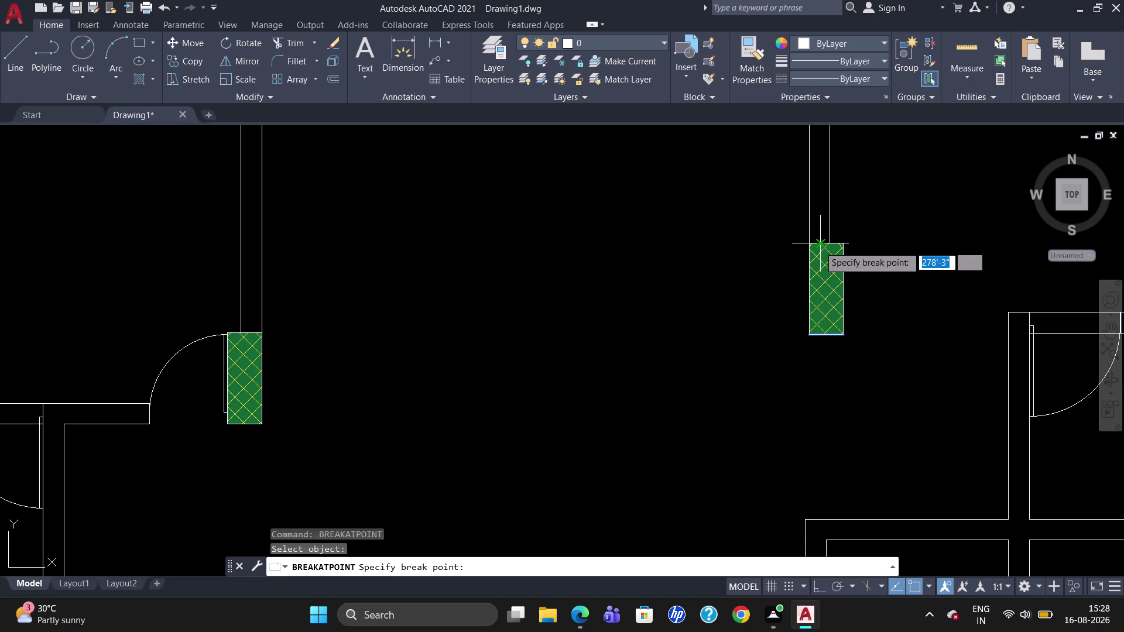
key(Escape)
Break the column's top edge at a point.
text(B)
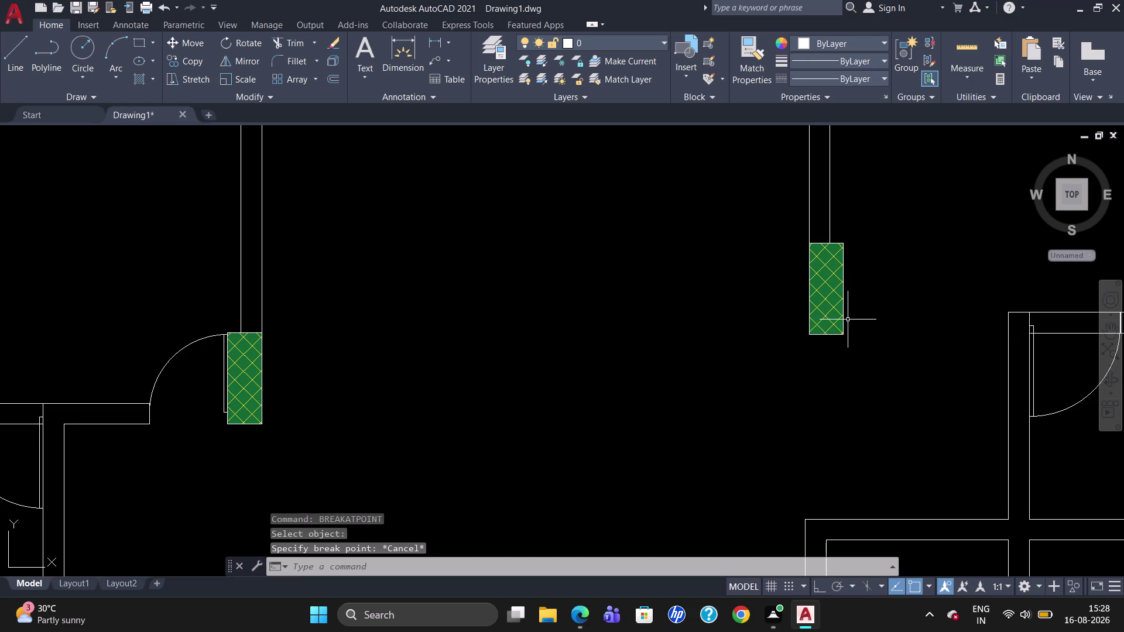
text(R)
click(881, 364)
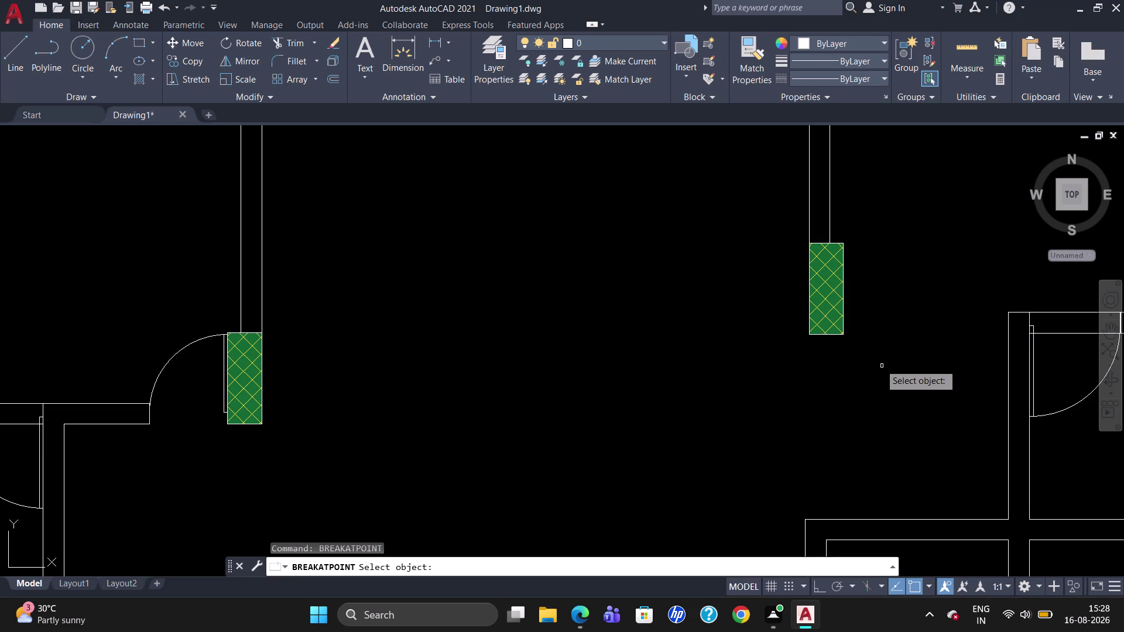
click(824, 243)
click(829, 243)
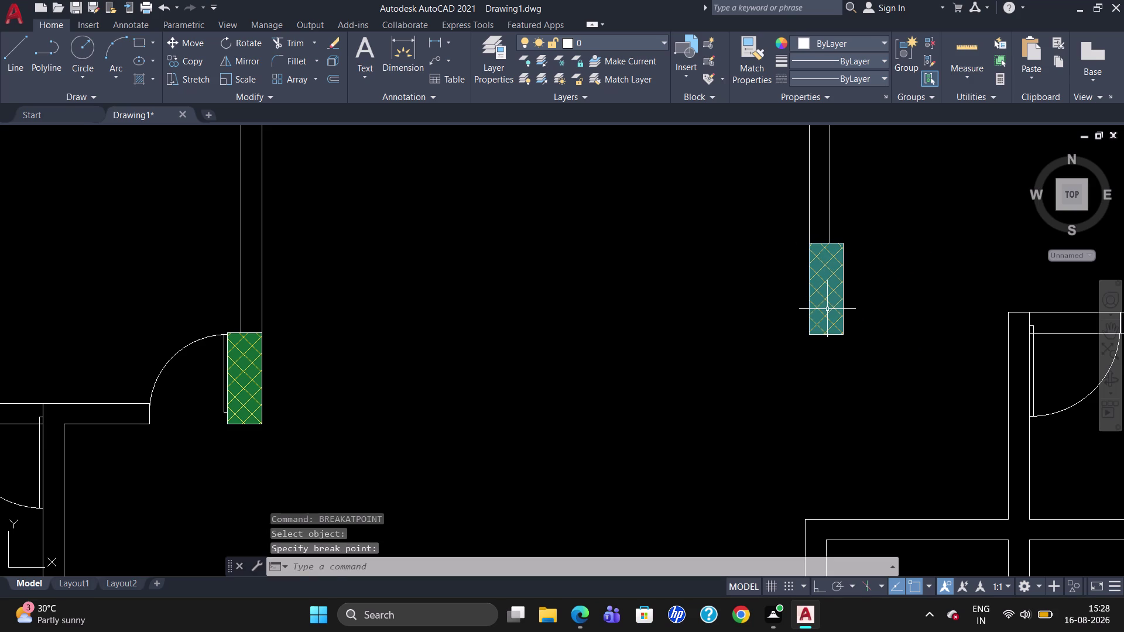
Try offsetting a column edge by 2 feet, then cancel the offset.
key(o)
key(Return)
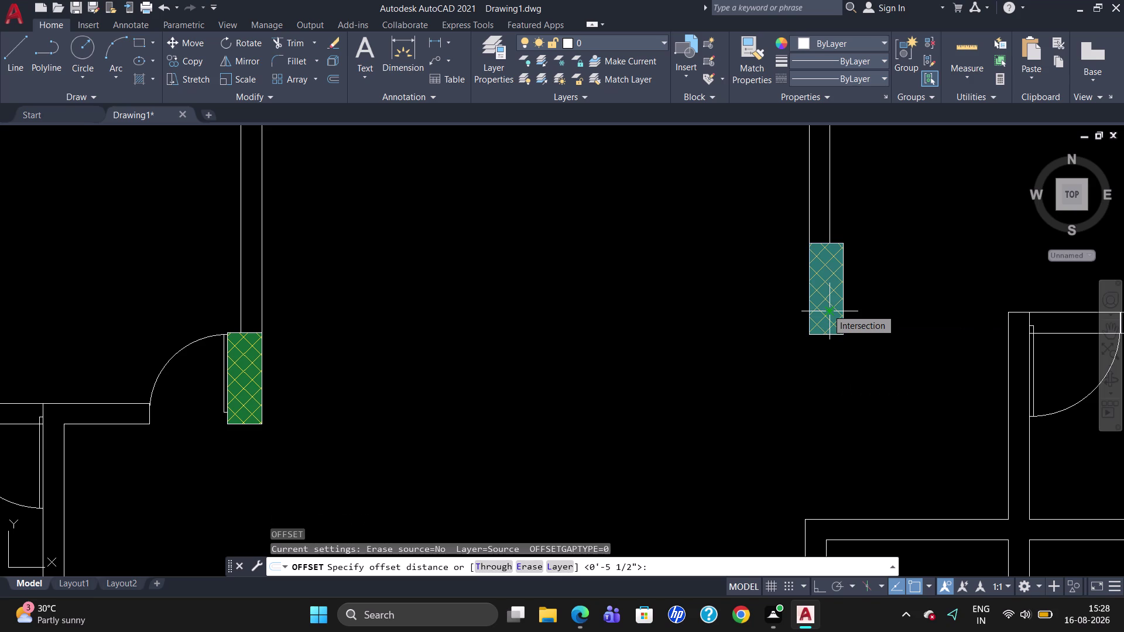
text(2)
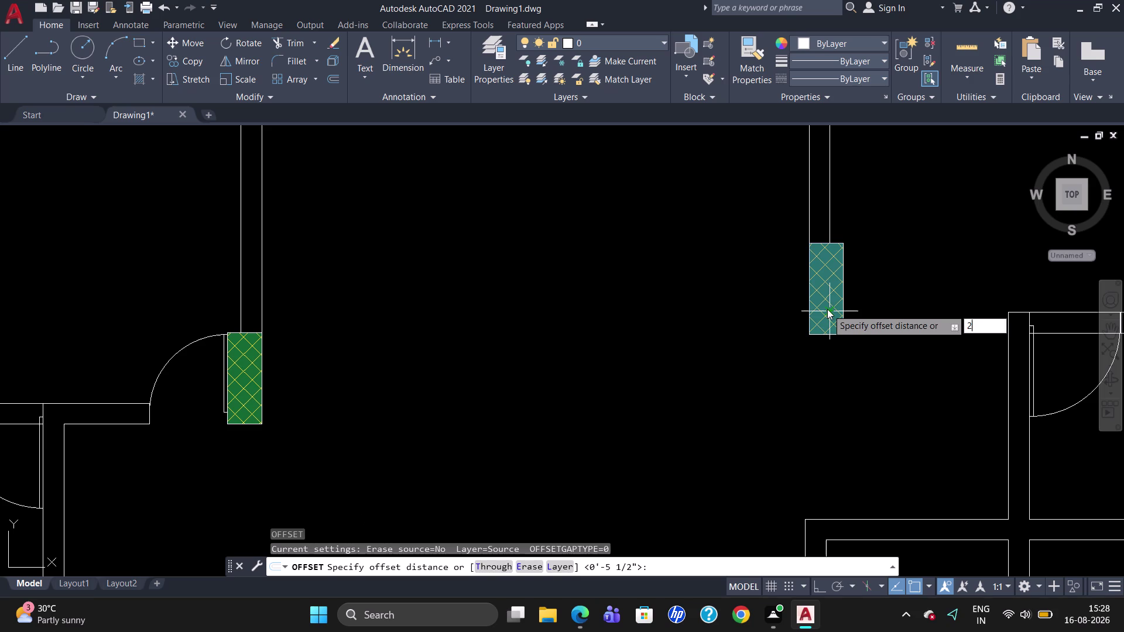
text('1)
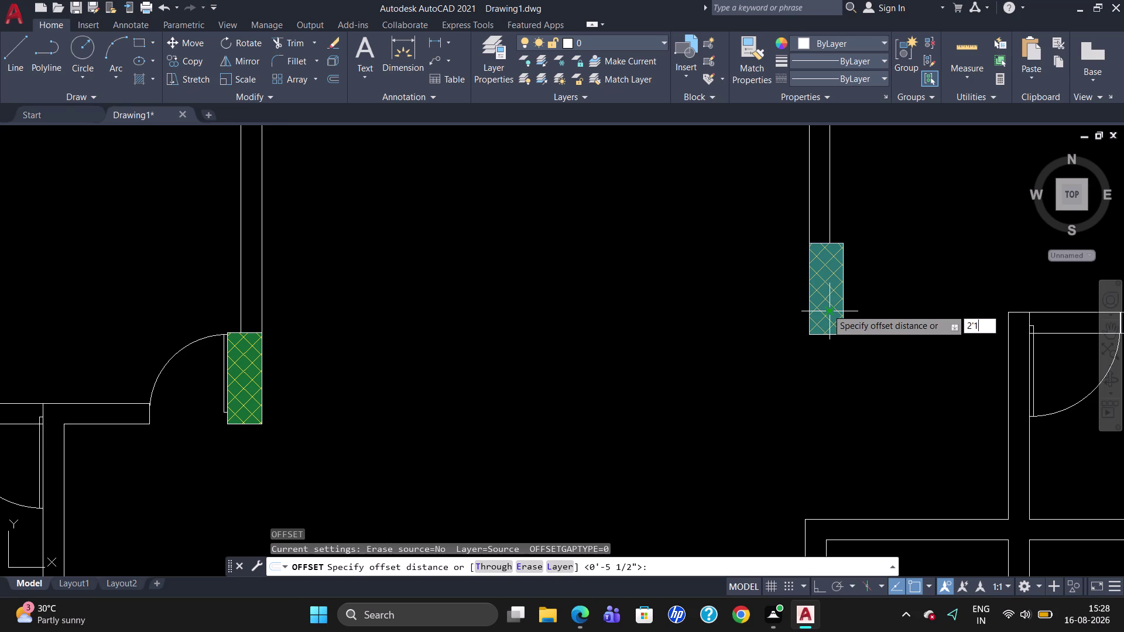
key(BackSpace)
key(Return)
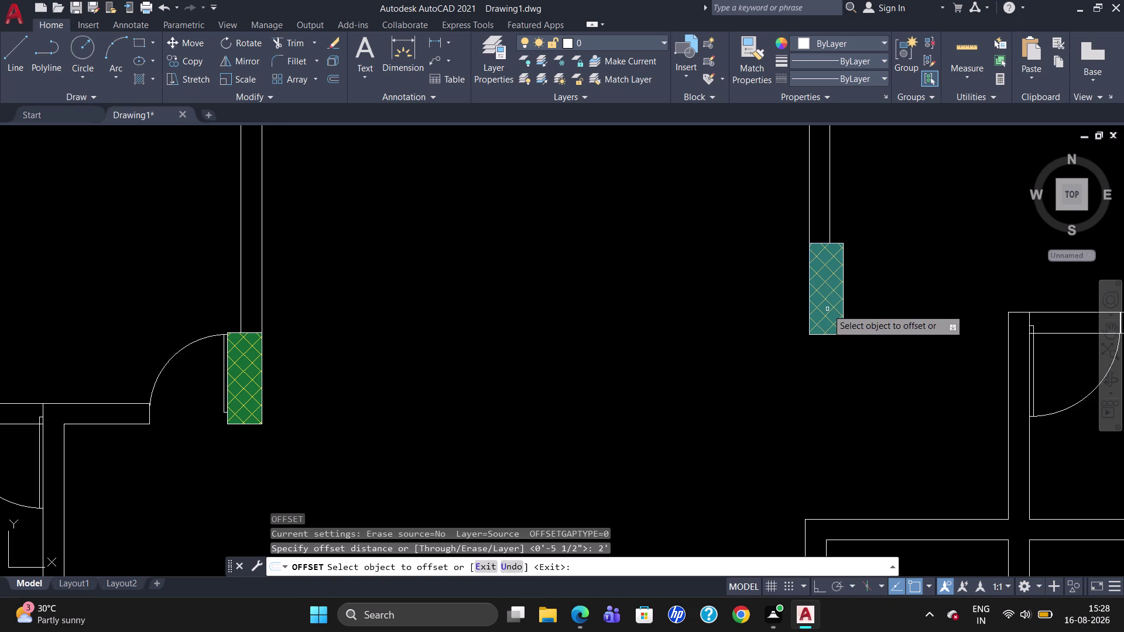
click(820, 335)
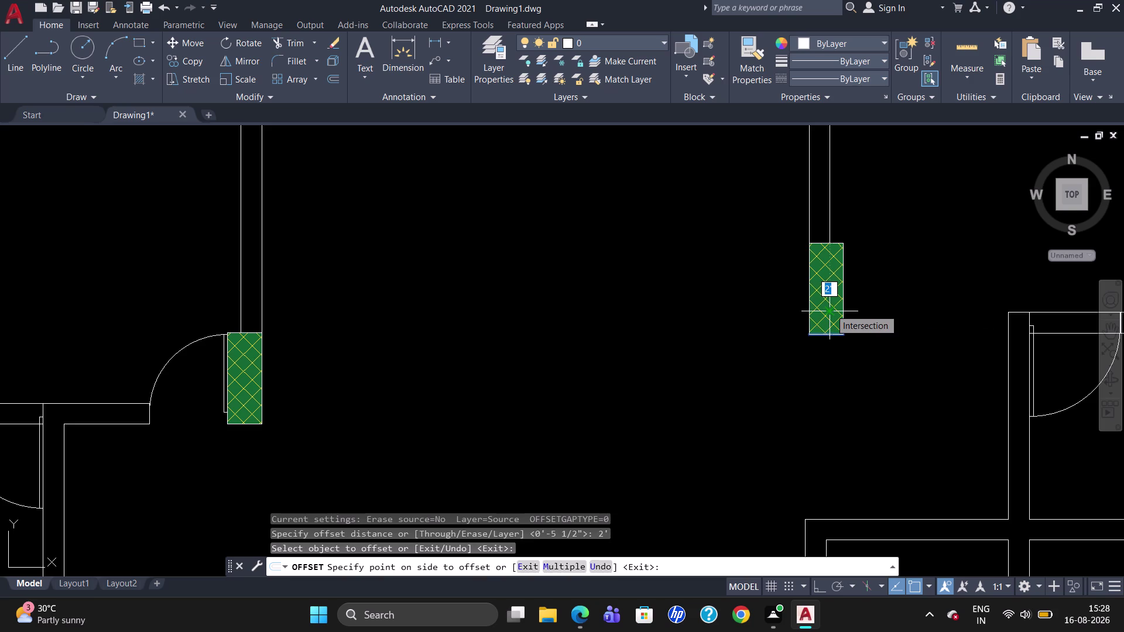
key(Escape)
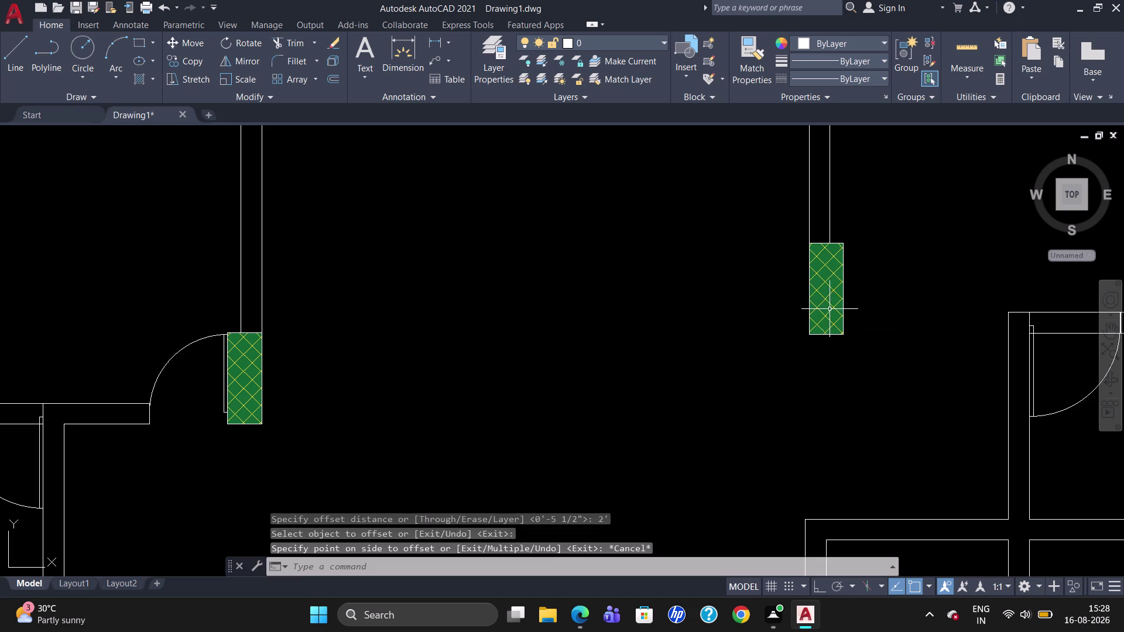
Delete the selected column, then undo the deletion with U.
click(819, 332)
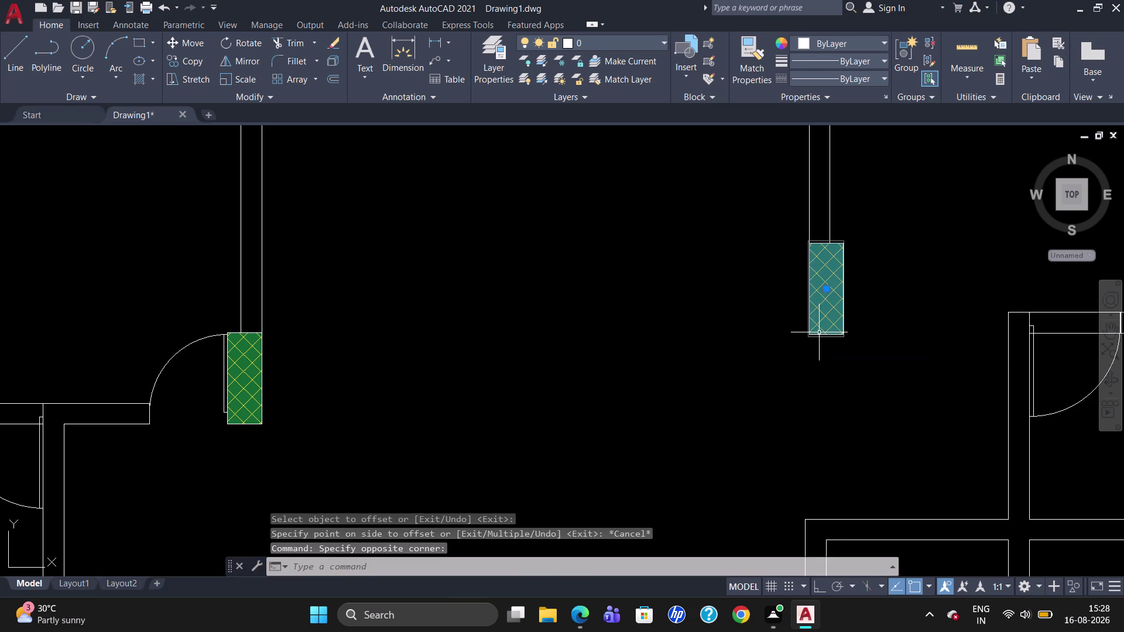
scroll(up, 3)
click(819, 334)
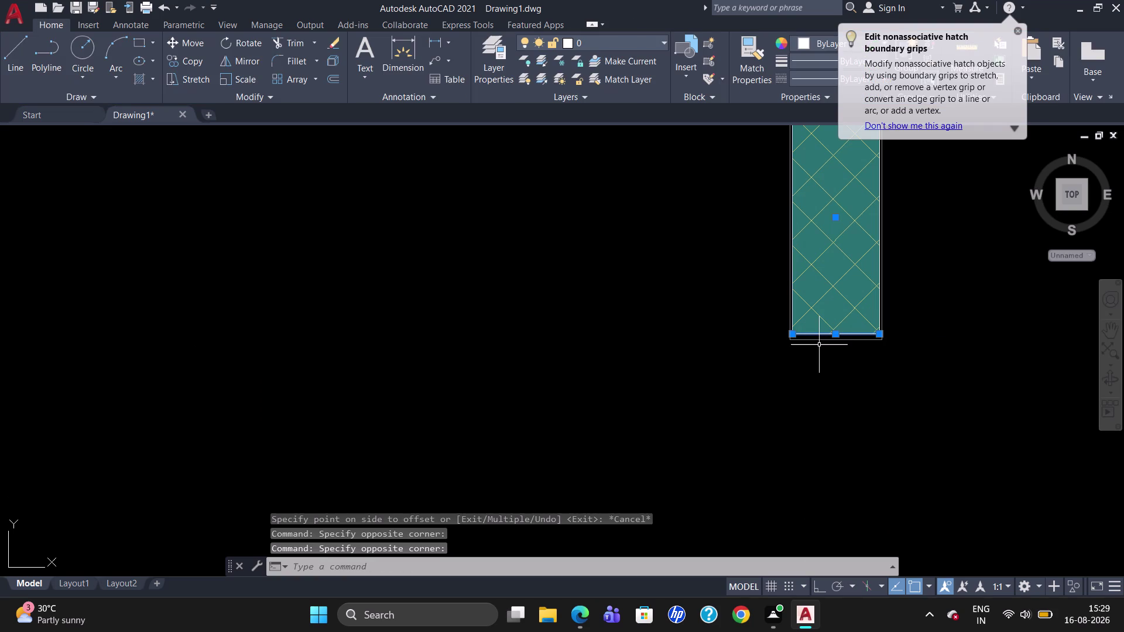
key(Delete)
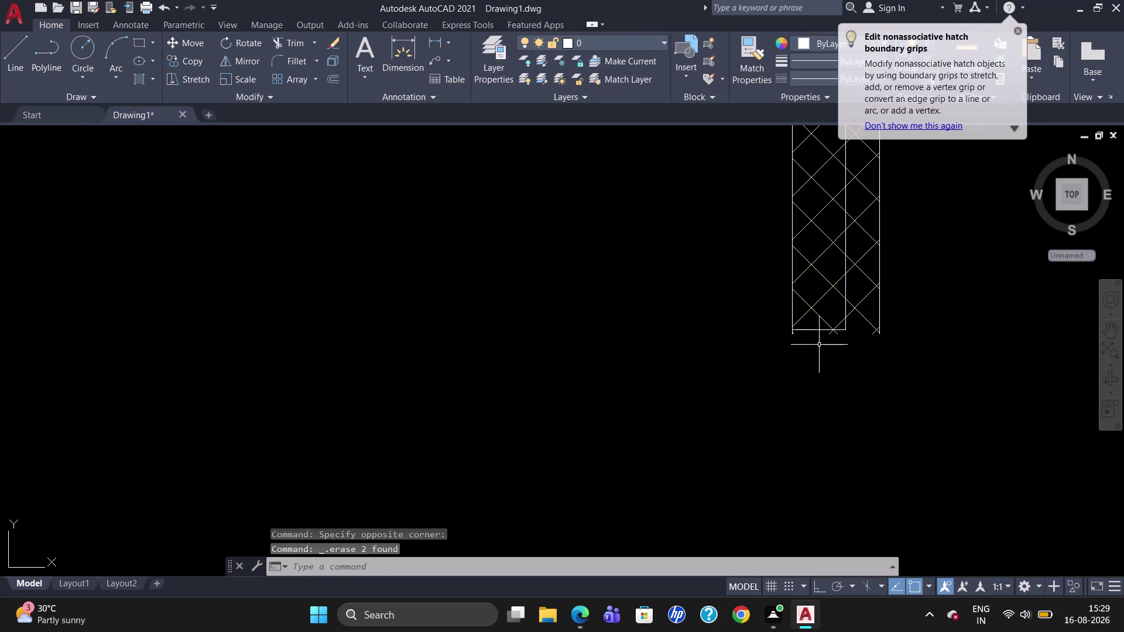
key(i)
key(BackSpace)
key(u)
key(Return)
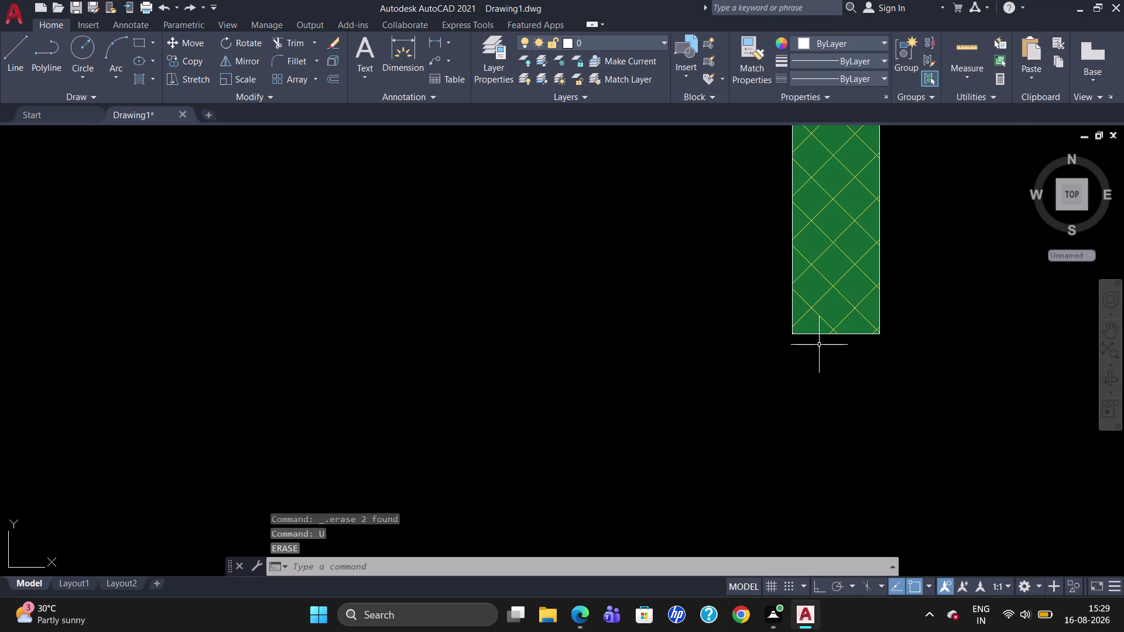
scroll(down, 3)
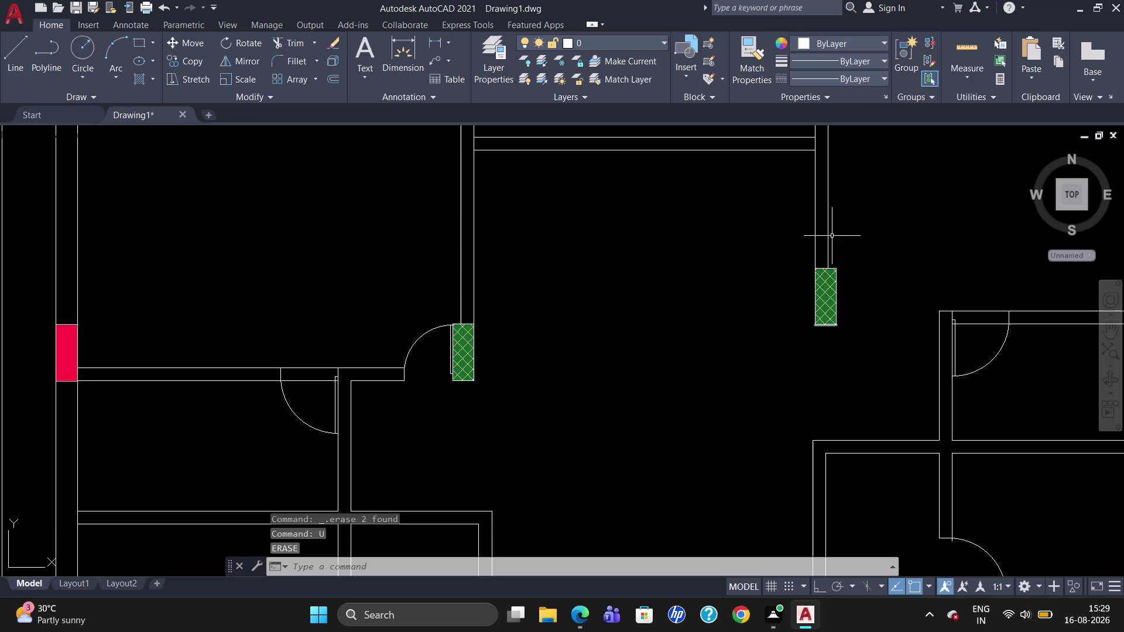
Draw a trial line in the column's lower part, then delete it.
scroll(up, 3)
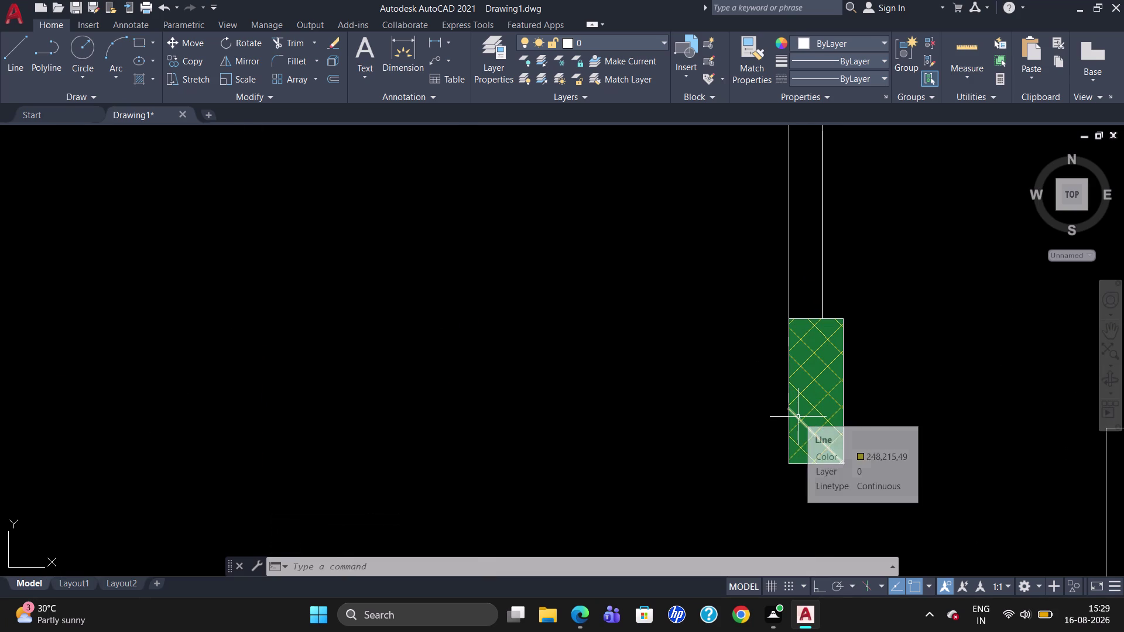
key(l)
key(Return)
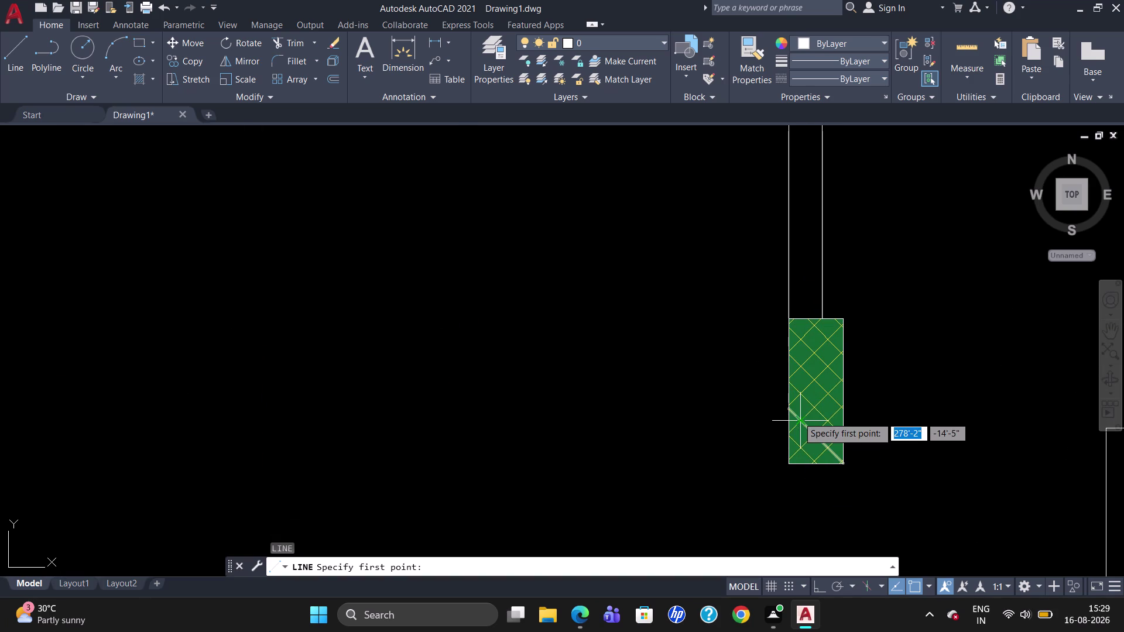
click(822, 318)
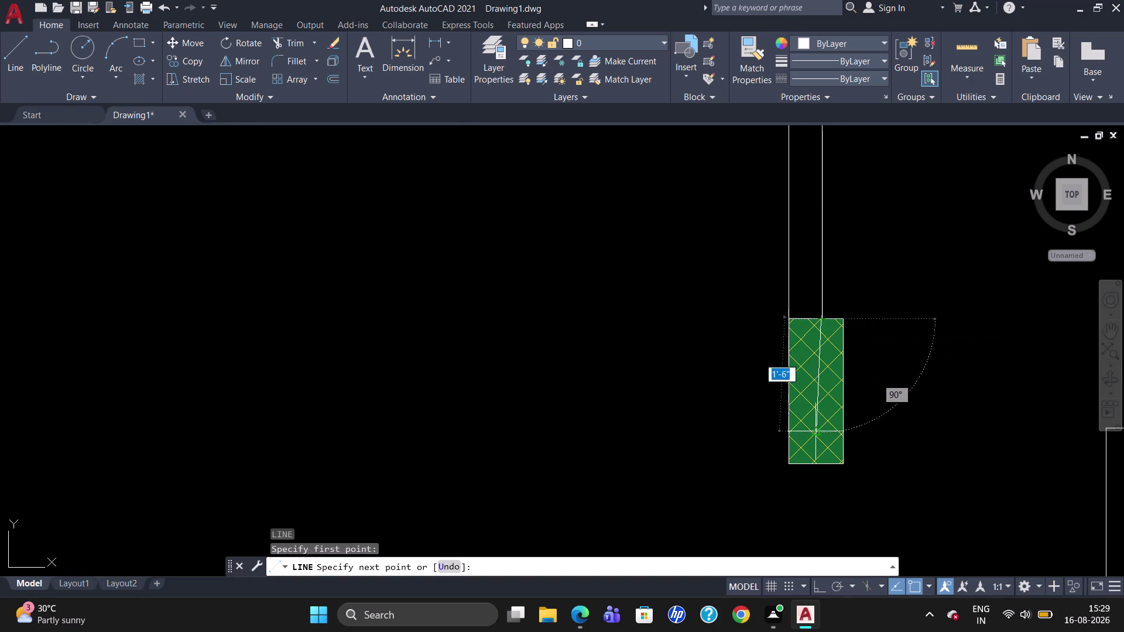
click(817, 461)
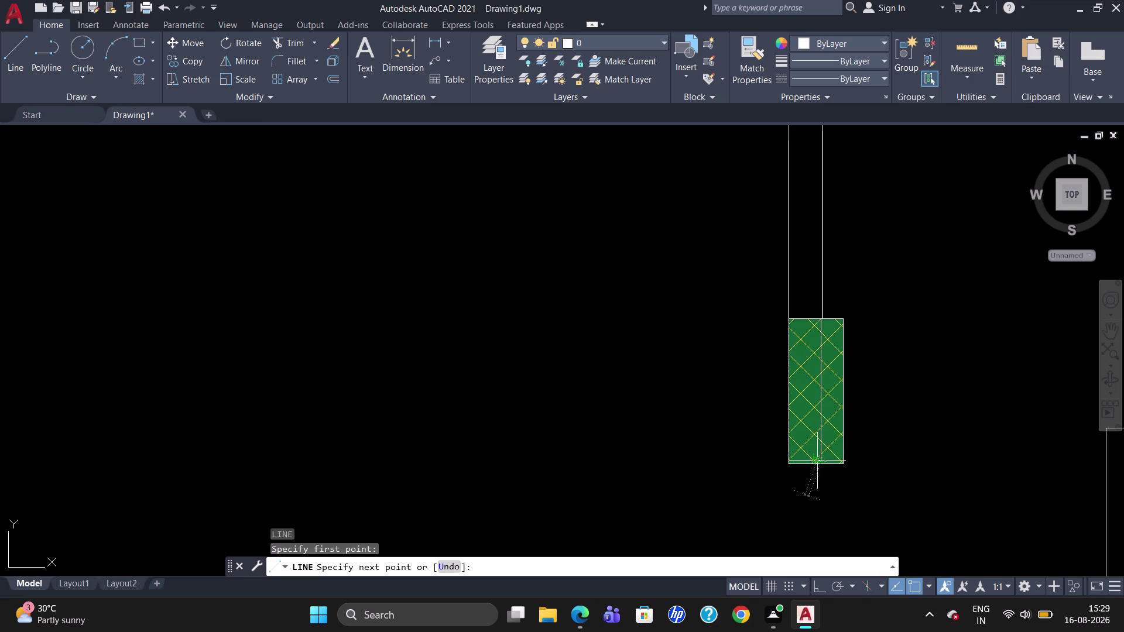
key(Escape)
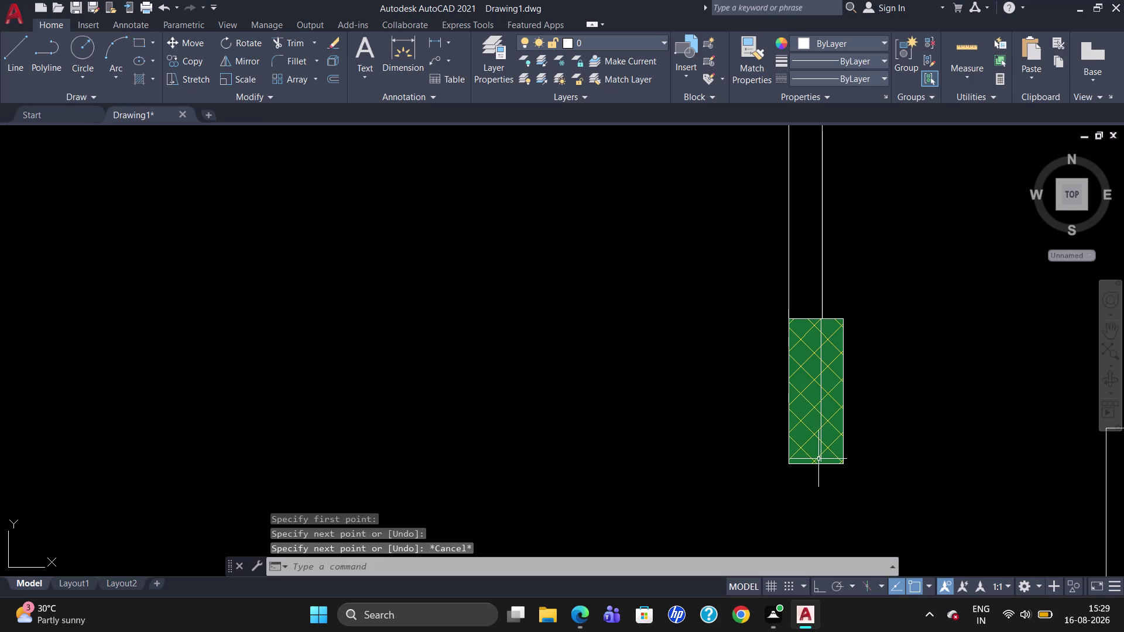
click(822, 419)
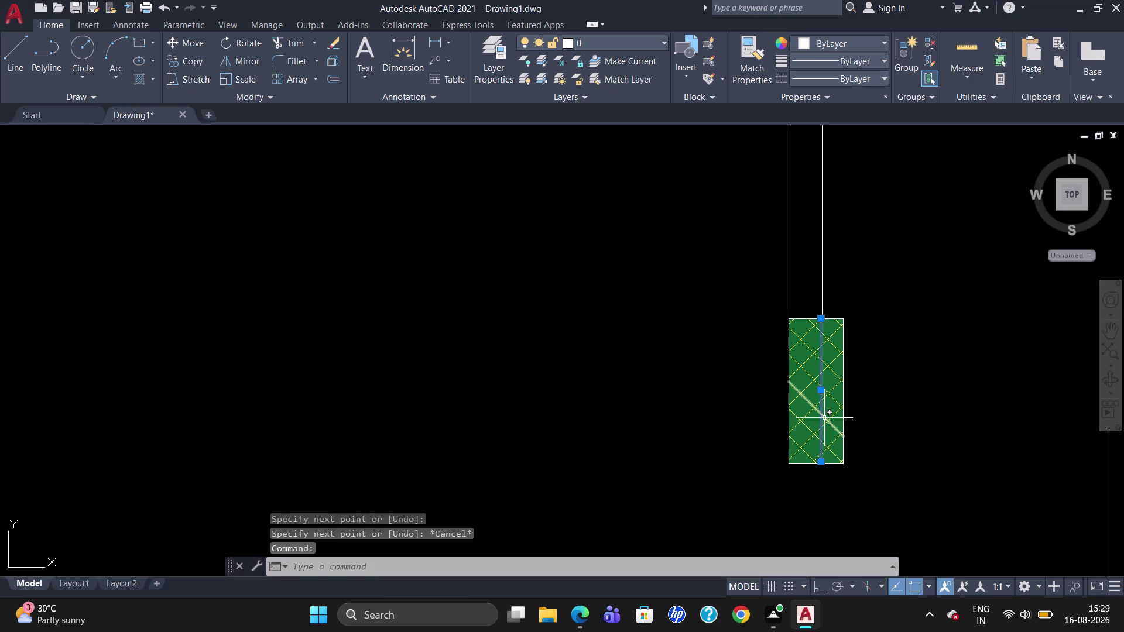
key(Delete)
Draw a vertical line from the column's top edge to its bottom edge.
key(l)
key(Return)
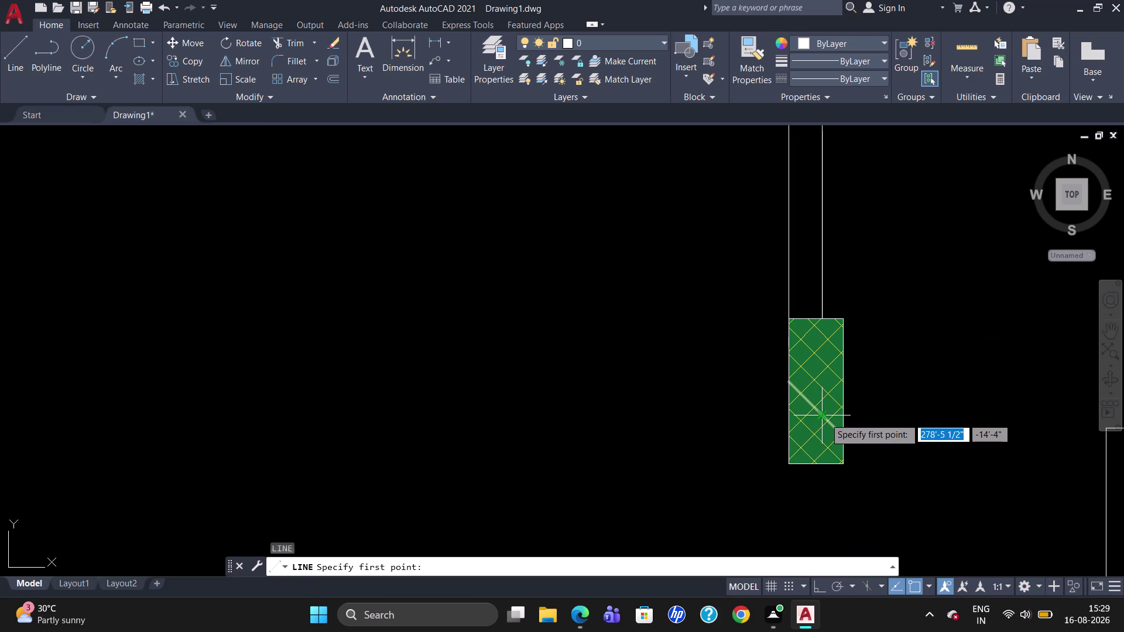
scroll(up, 3)
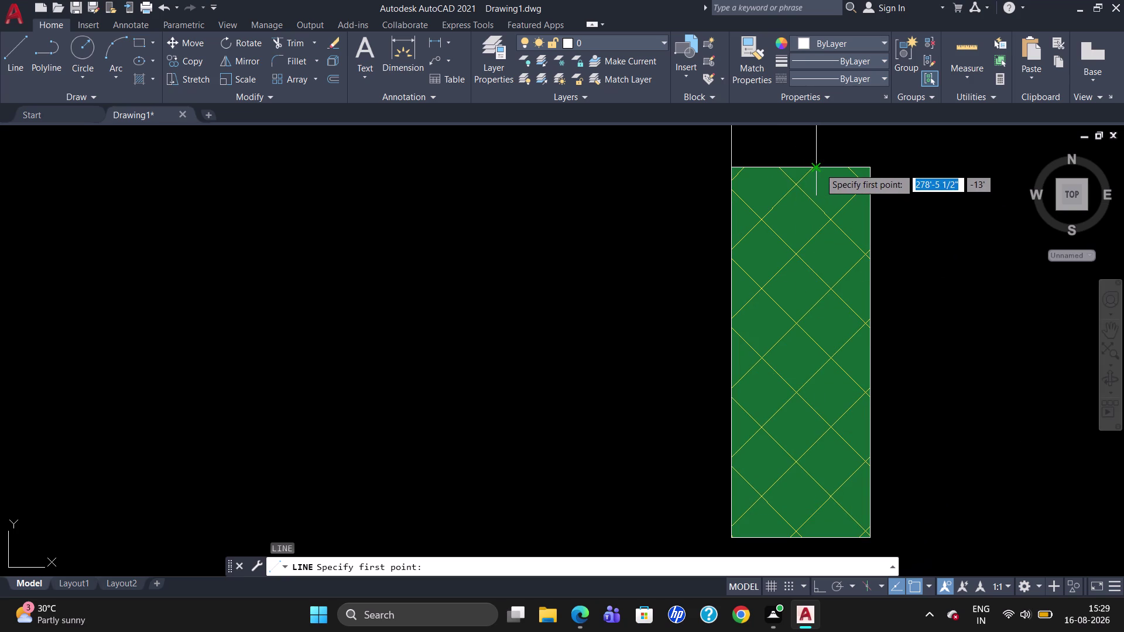
click(817, 169)
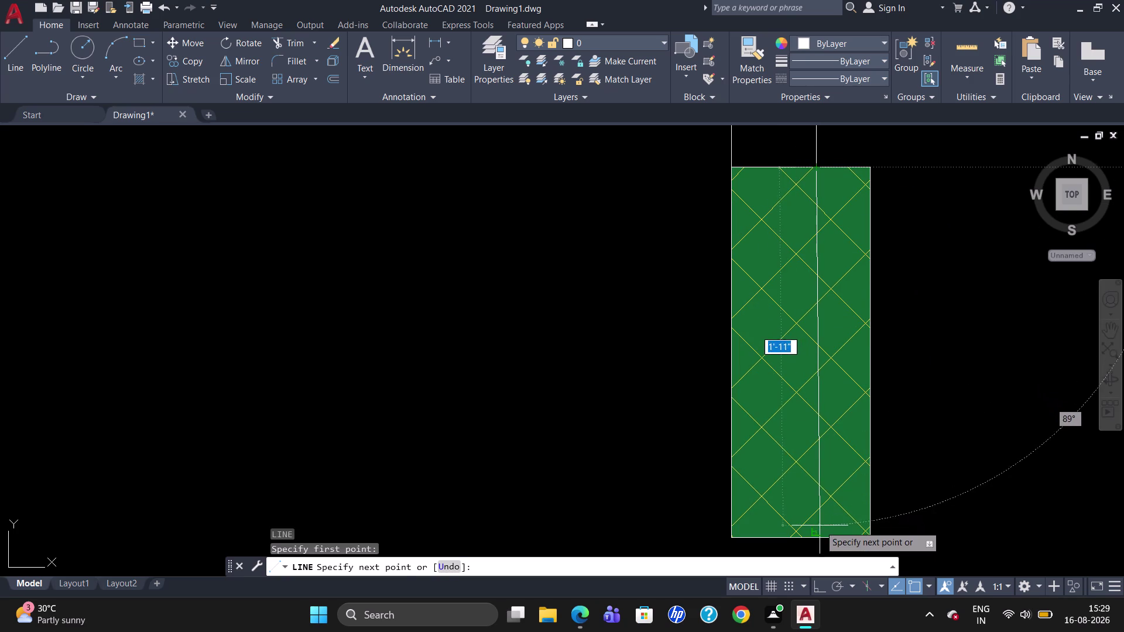
click(820, 537)
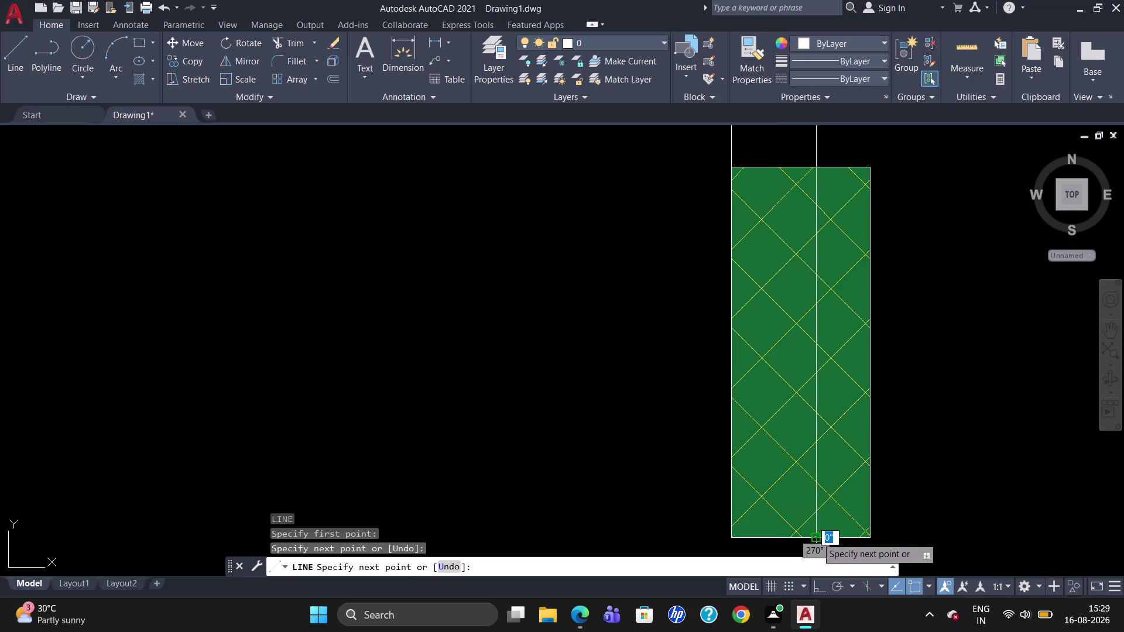
key(Escape)
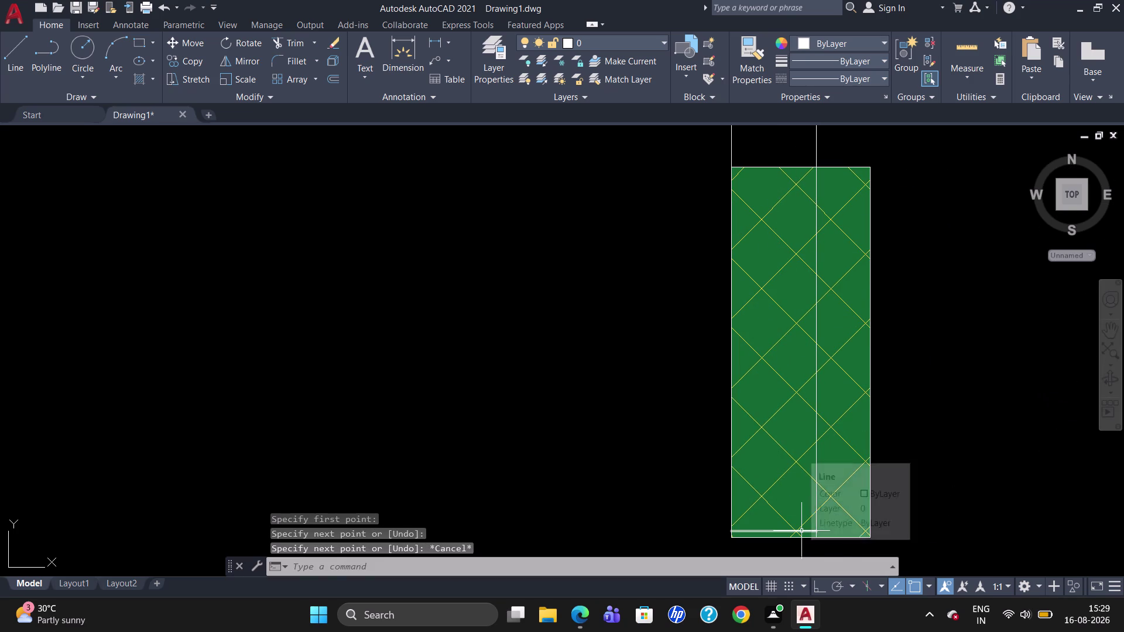
Break the column's bottom edge at the vertical line.
text(BR)
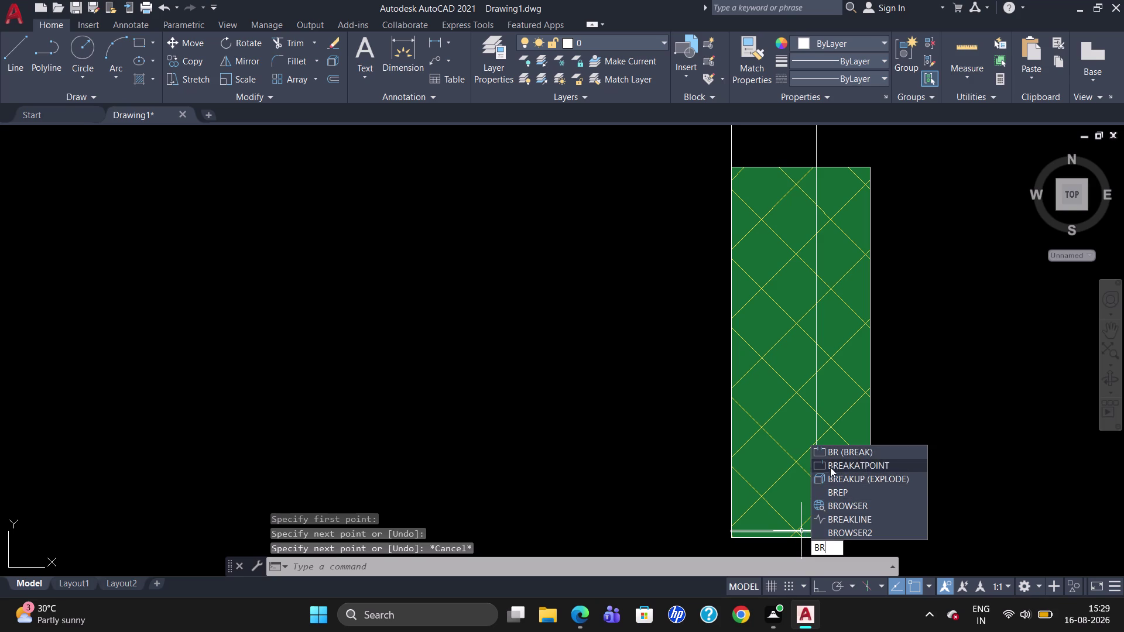
click(830, 467)
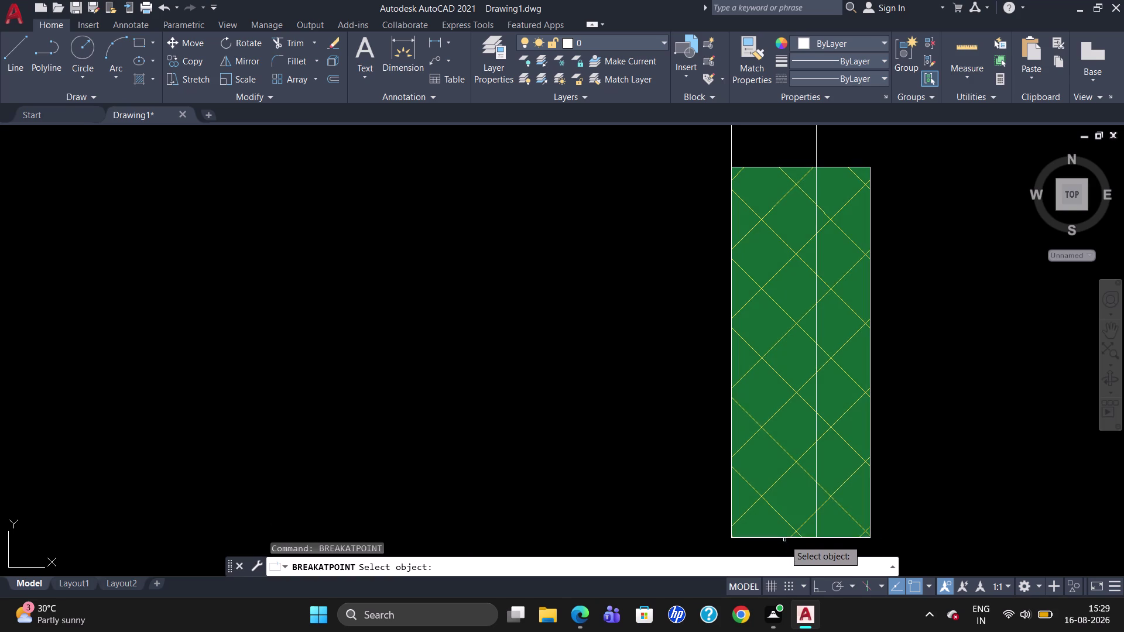
click(785, 538)
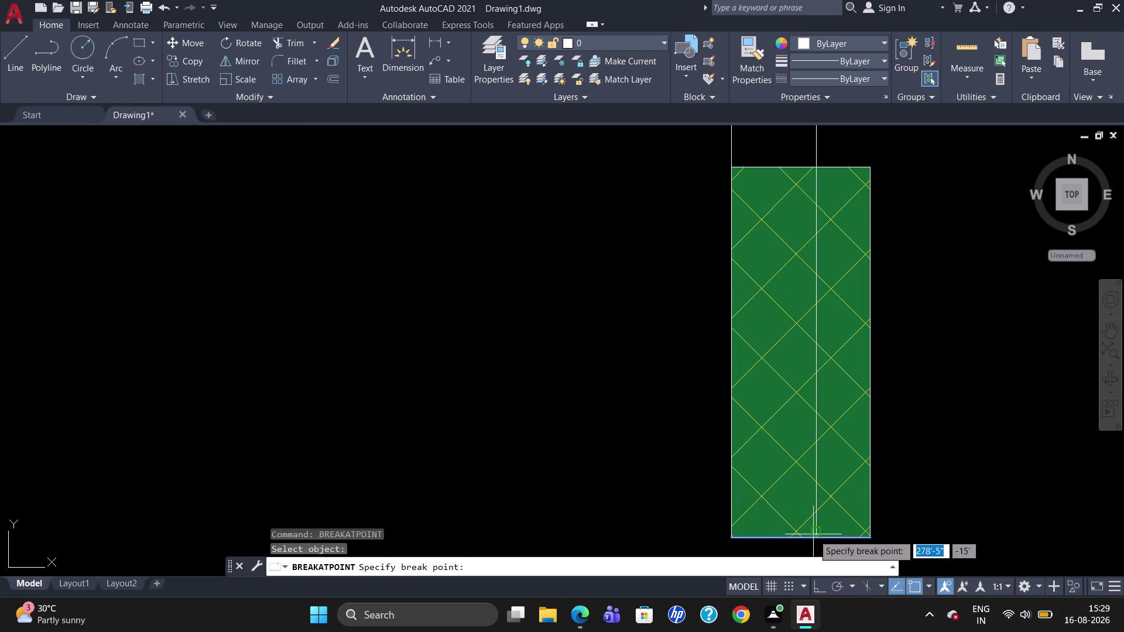
click(818, 543)
scroll(up, 3)
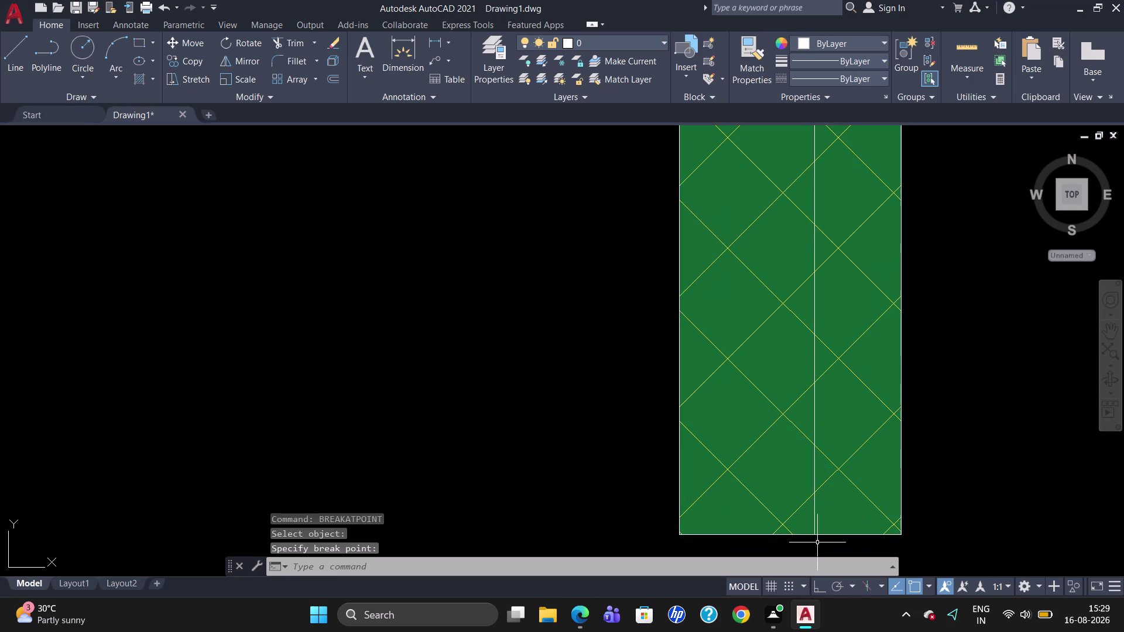
click(803, 535)
key(Escape)
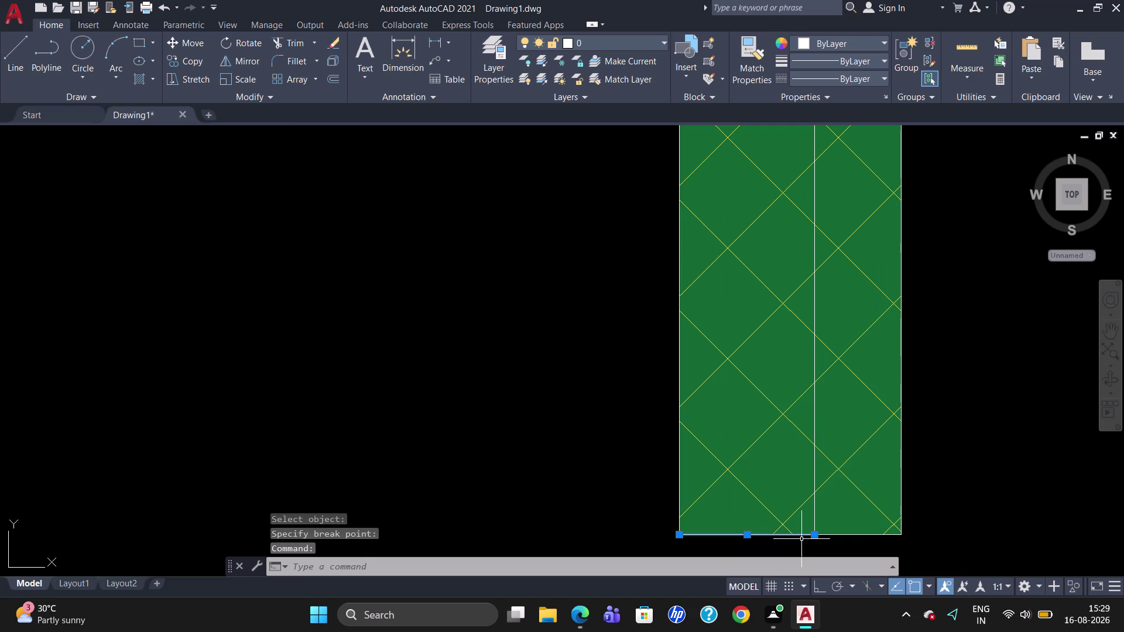
Attempt a 5.5" offset of the bottom edge, then cancel it.
key(o)
key(Return)
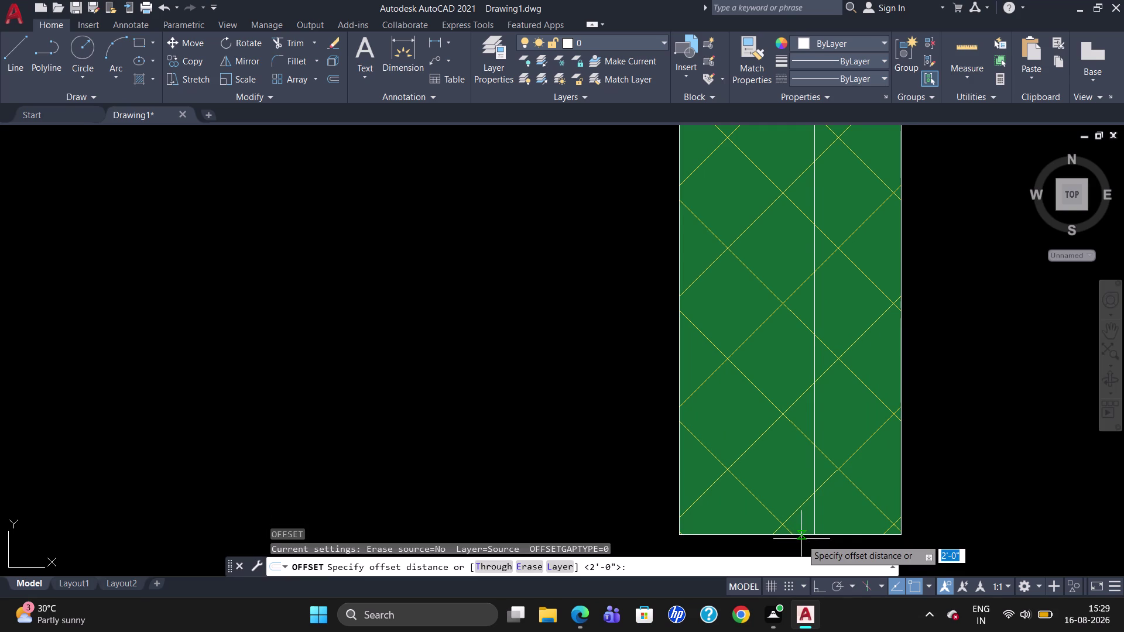
text(5.5")
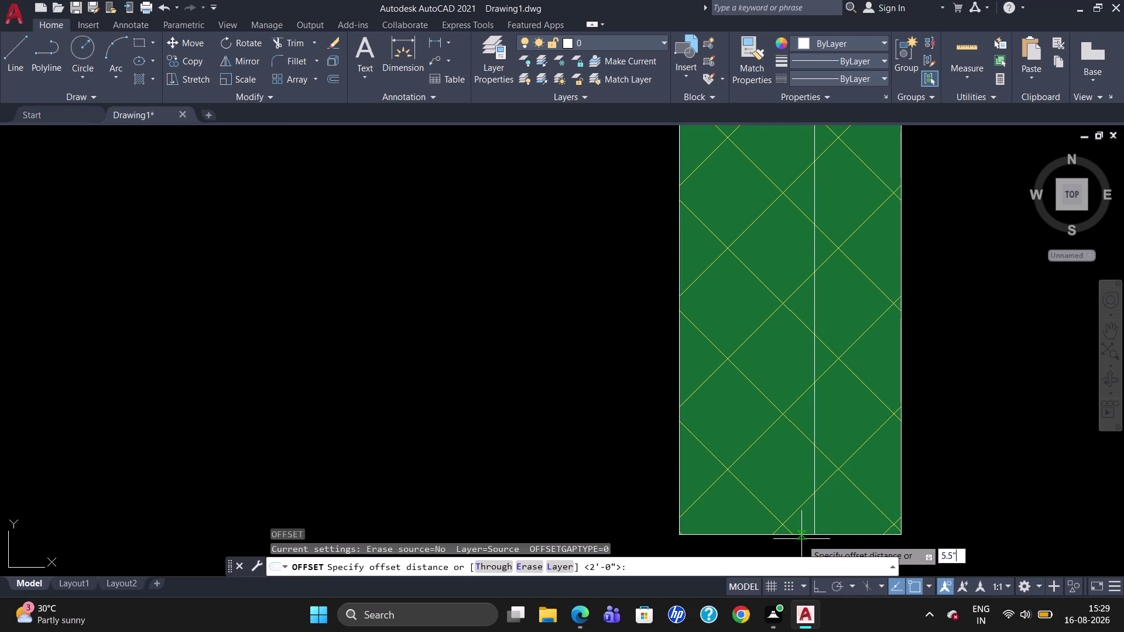
key(Return)
click(802, 532)
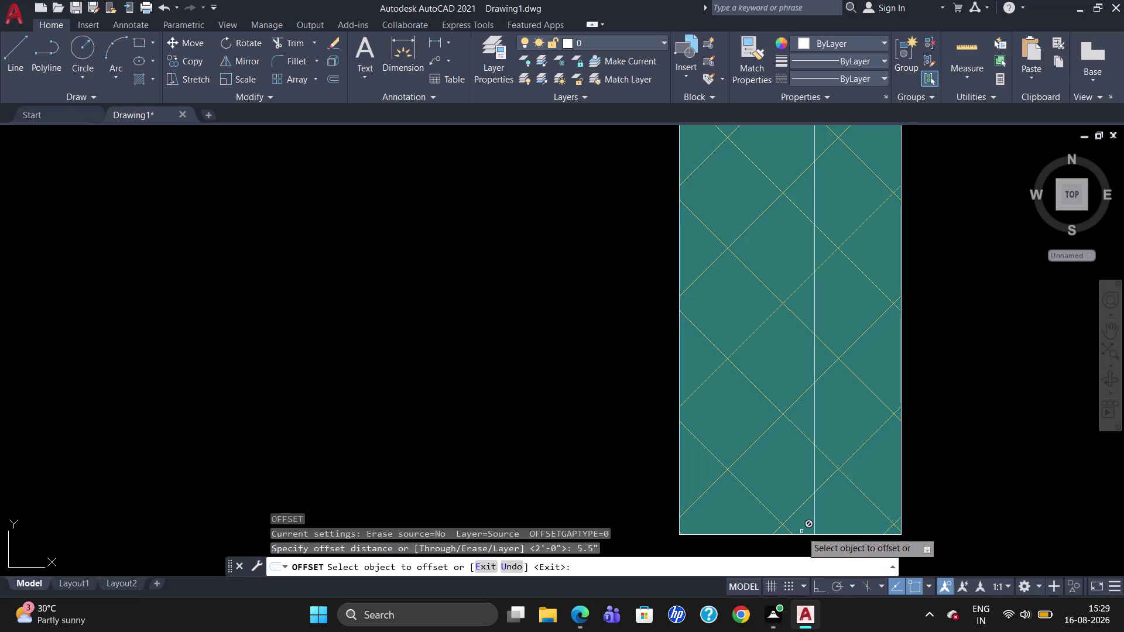
scroll(up, 3)
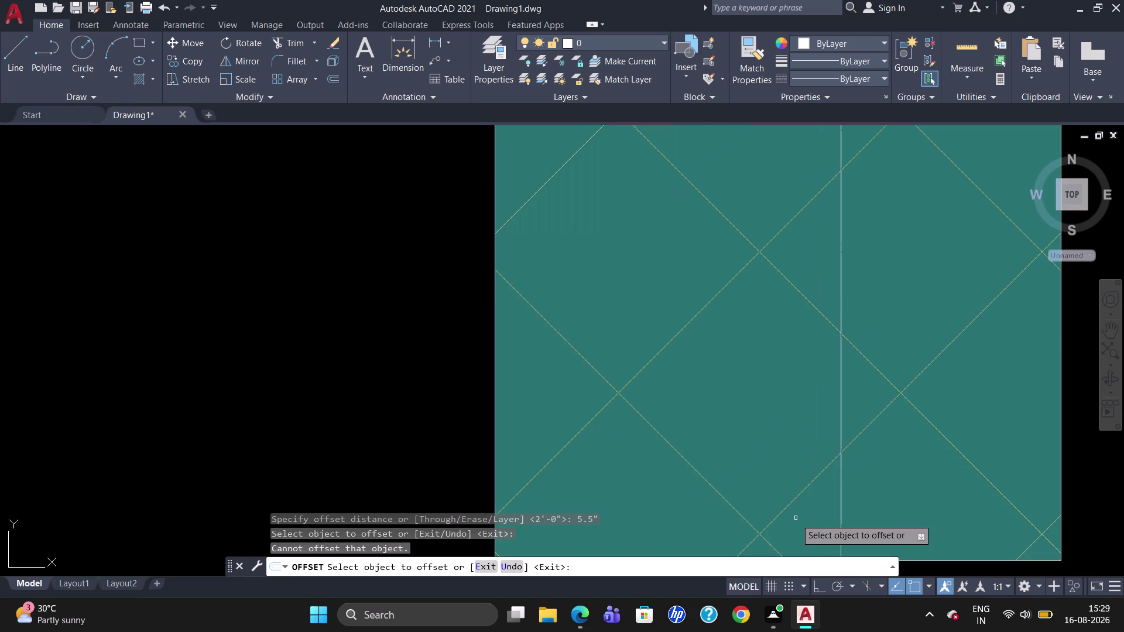
scroll(down, 3)
key(Escape)
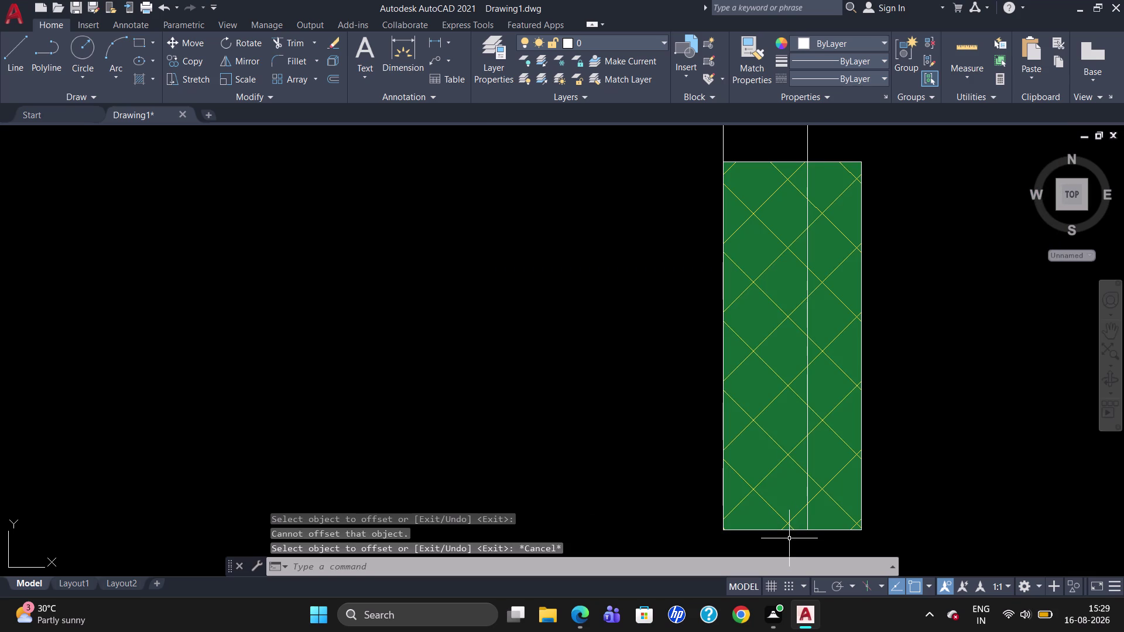
Offset the left bottom-edge segment 5.5" upward into the column.
click(773, 530)
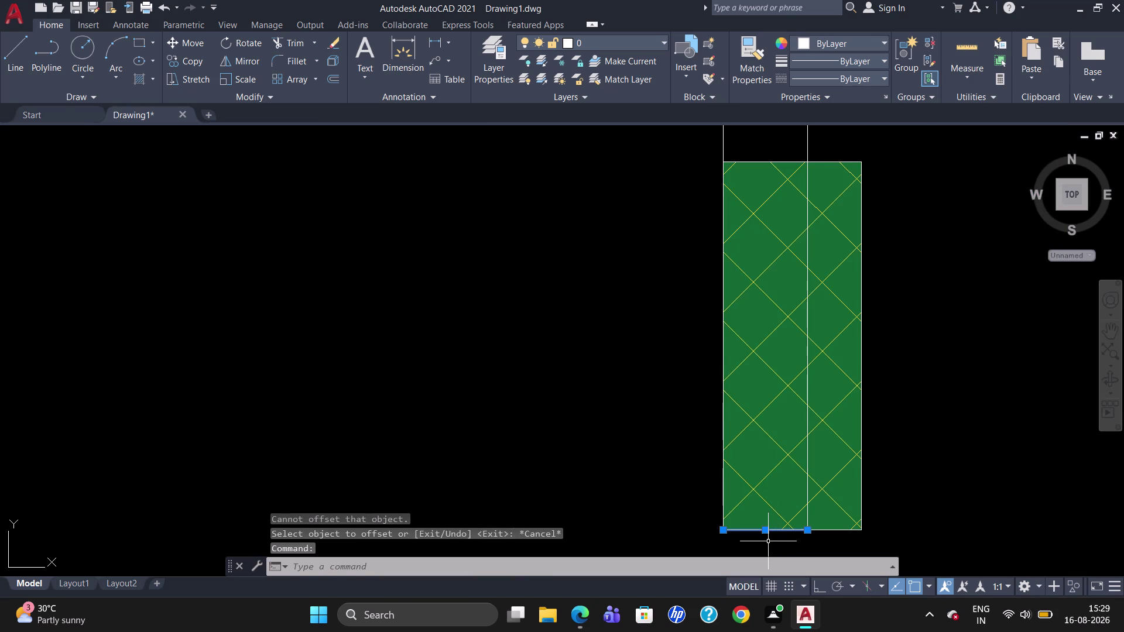
key(Escape)
key(o)
key(Return)
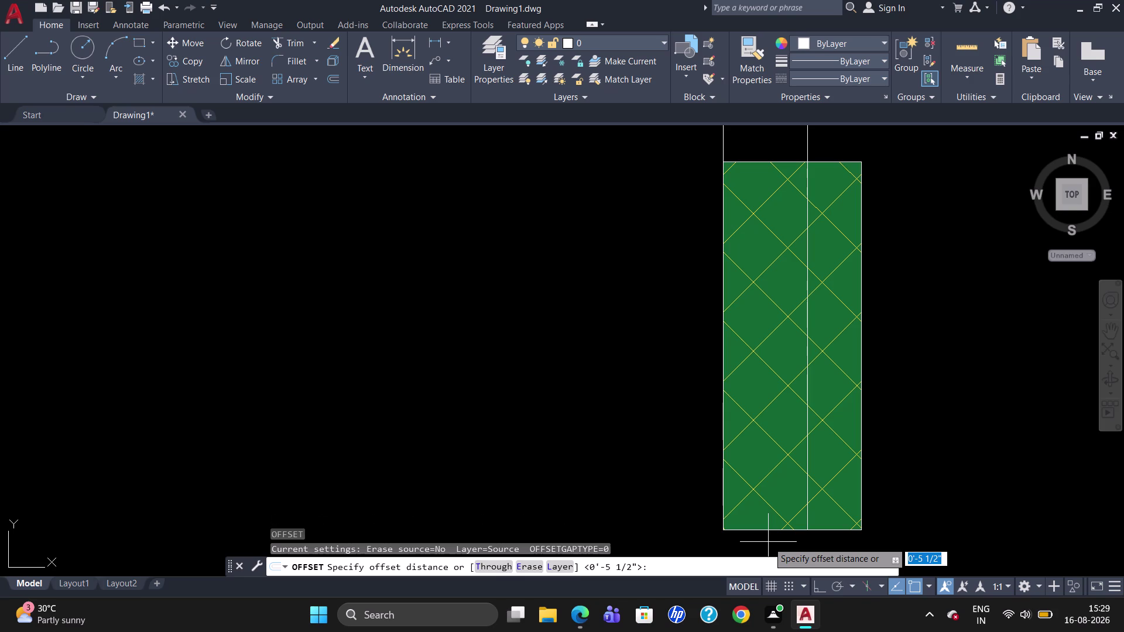
text(5.5)
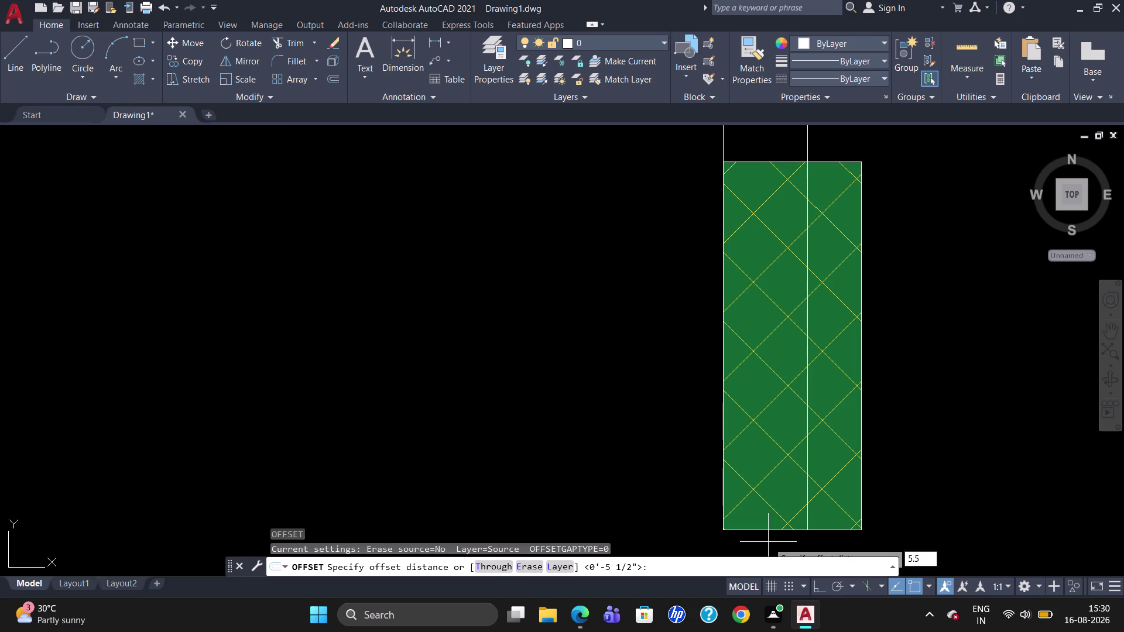
key(shift+quotedbl)
key(Return)
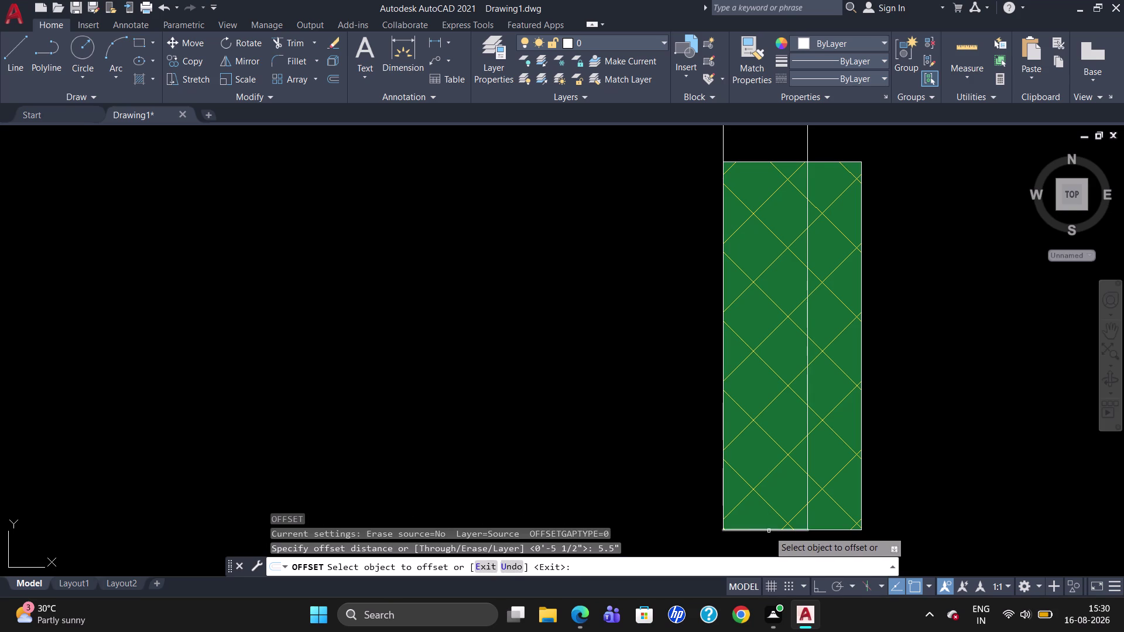
click(768, 531)
click(770, 483)
key(Escape)
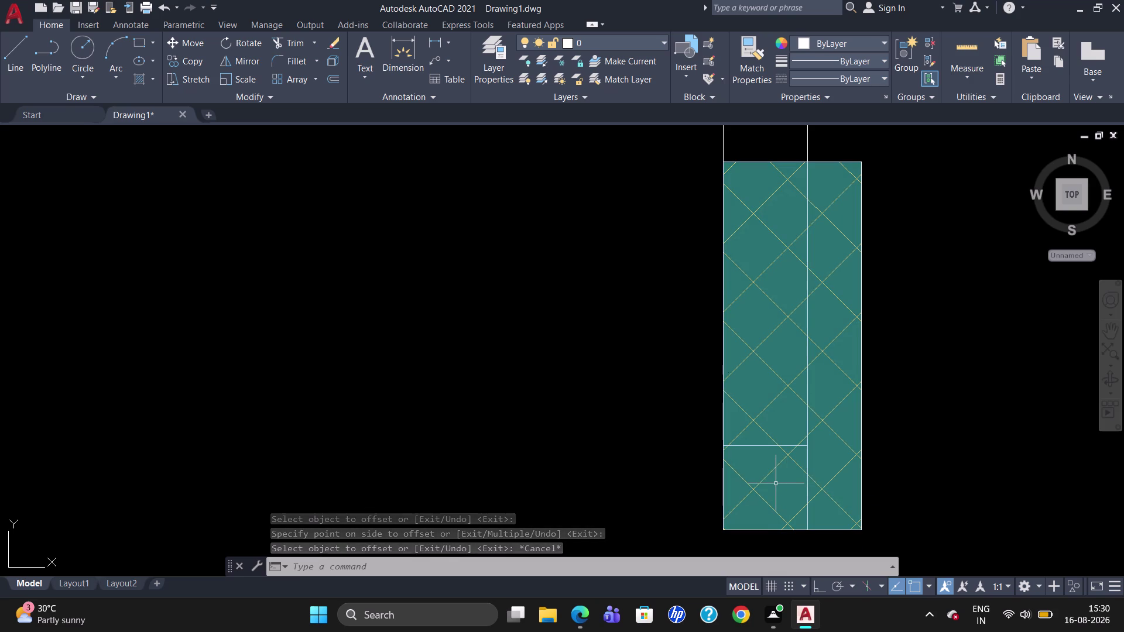
Break the vertical line at the offset line and delete its upper piece.
key(b)
key(r)
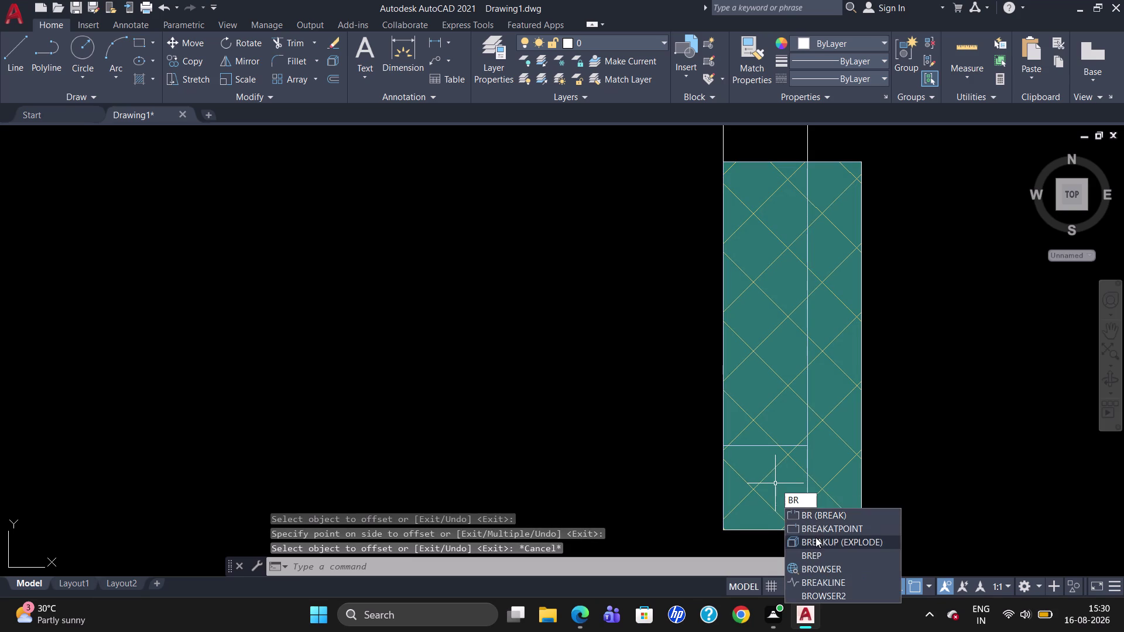
click(816, 527)
click(806, 425)
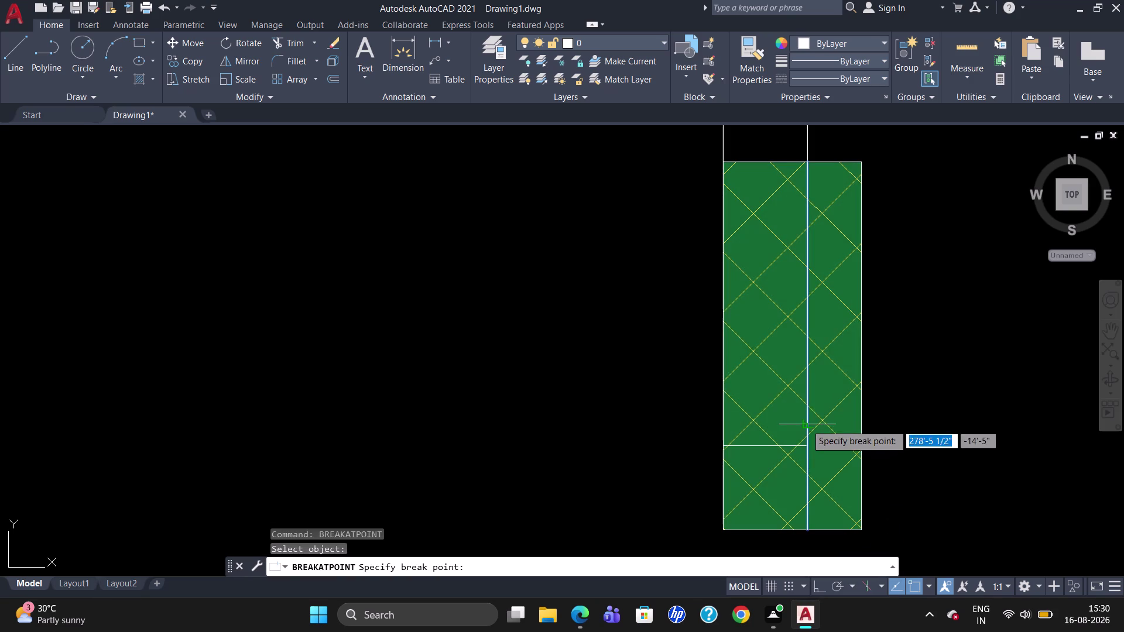
click(808, 451)
key(Escape)
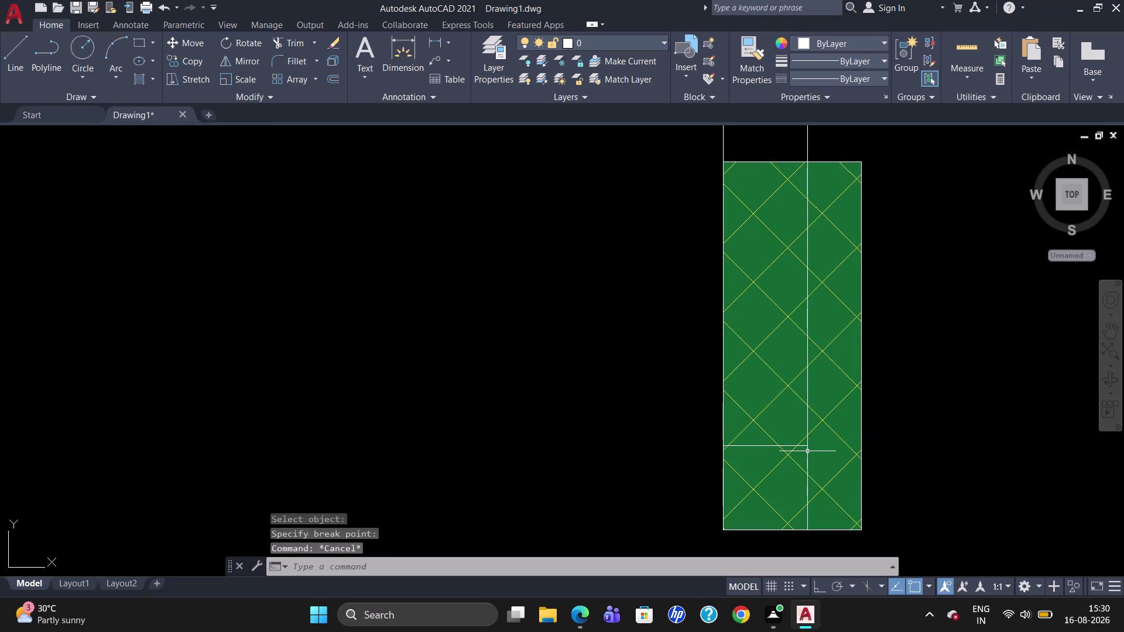
click(805, 401)
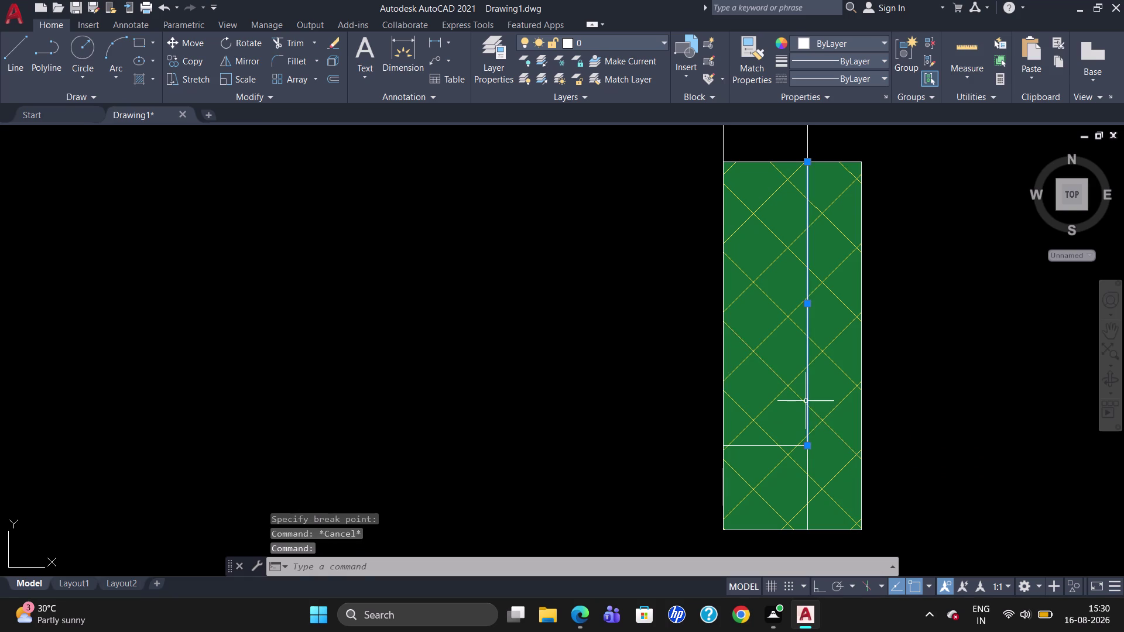
key(Delete)
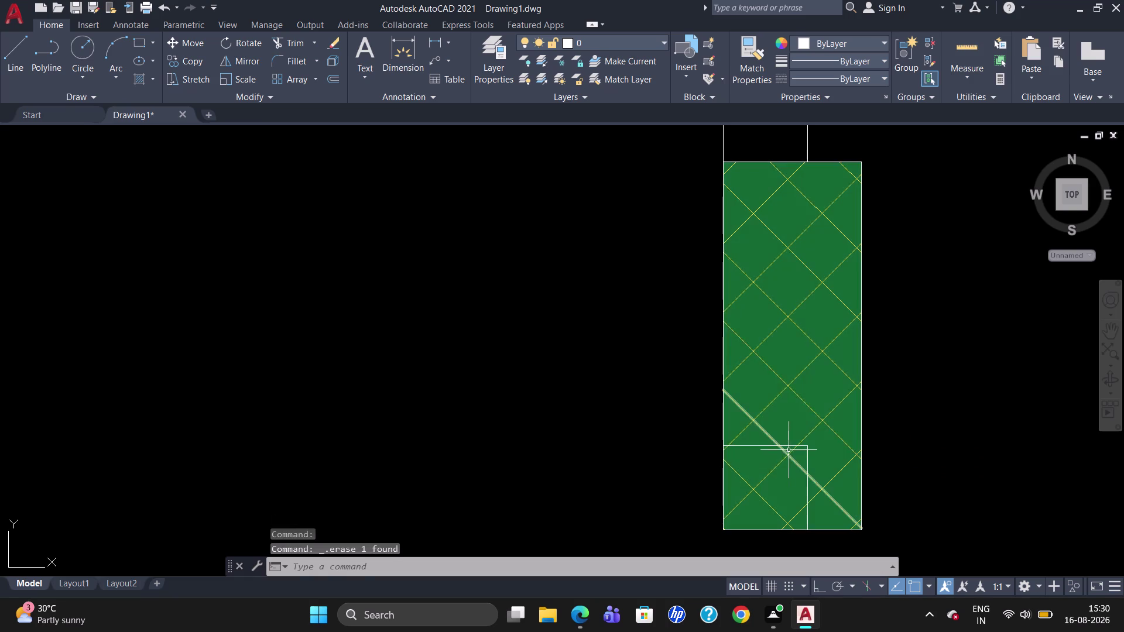
click(724, 470)
key(Escape)
Break the column's left edge at the offset line and select the four corner lines.
key(b)
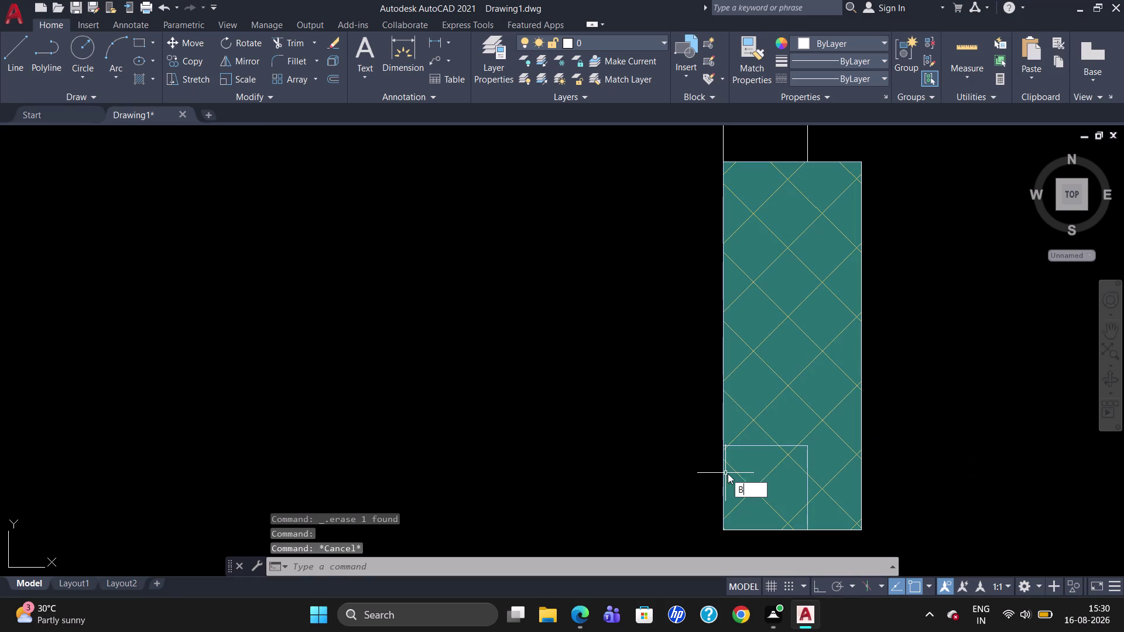
key(r)
click(772, 516)
click(727, 405)
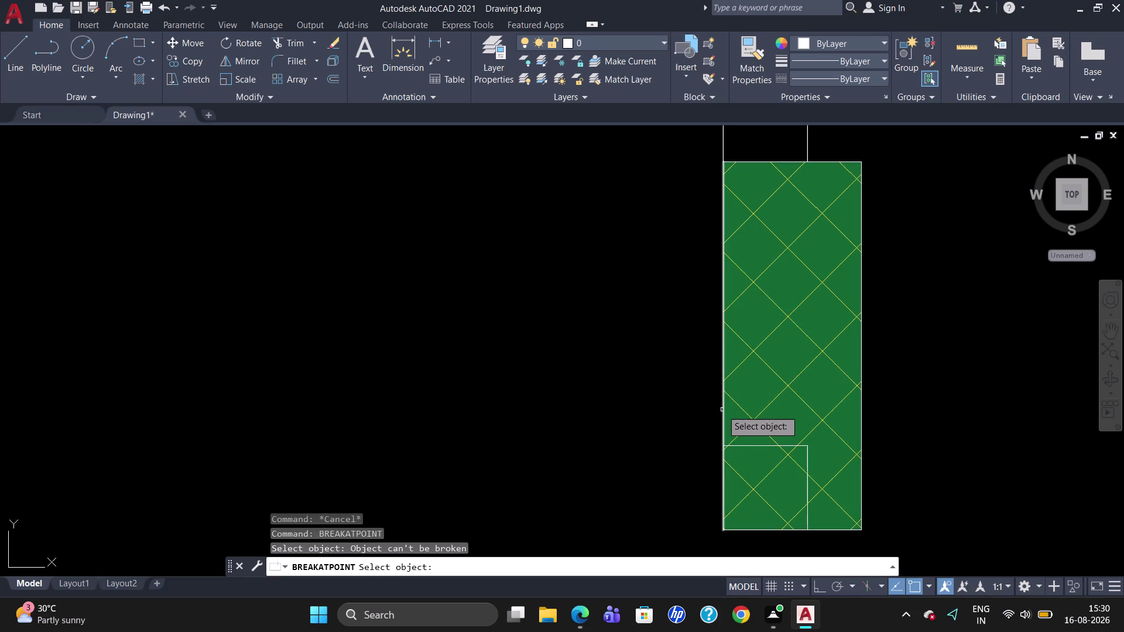
click(722, 409)
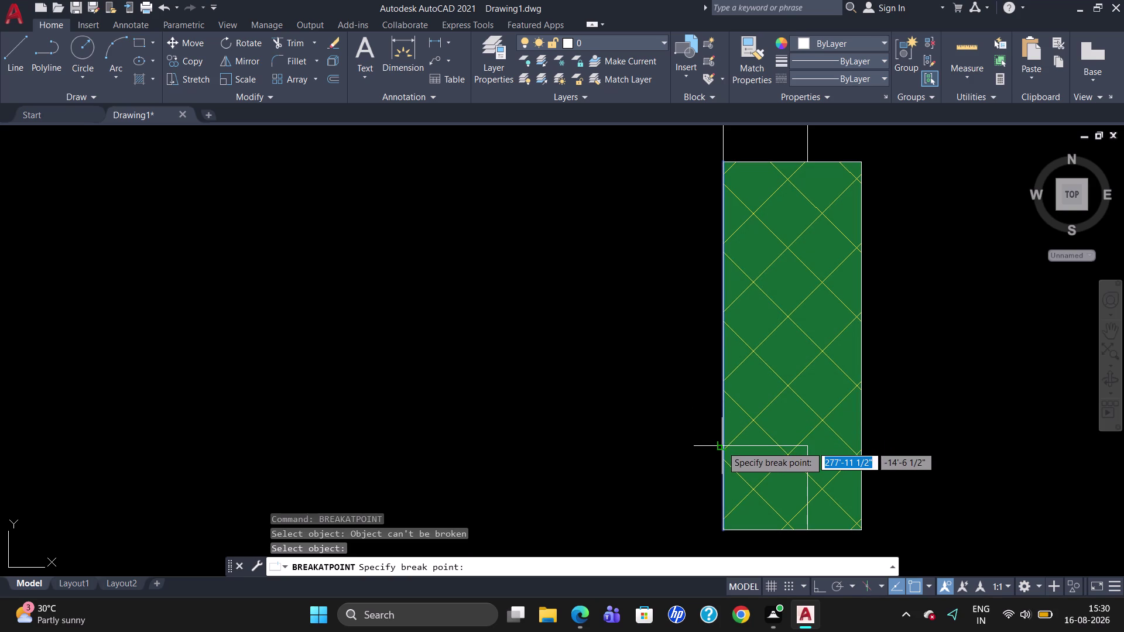
click(722, 446)
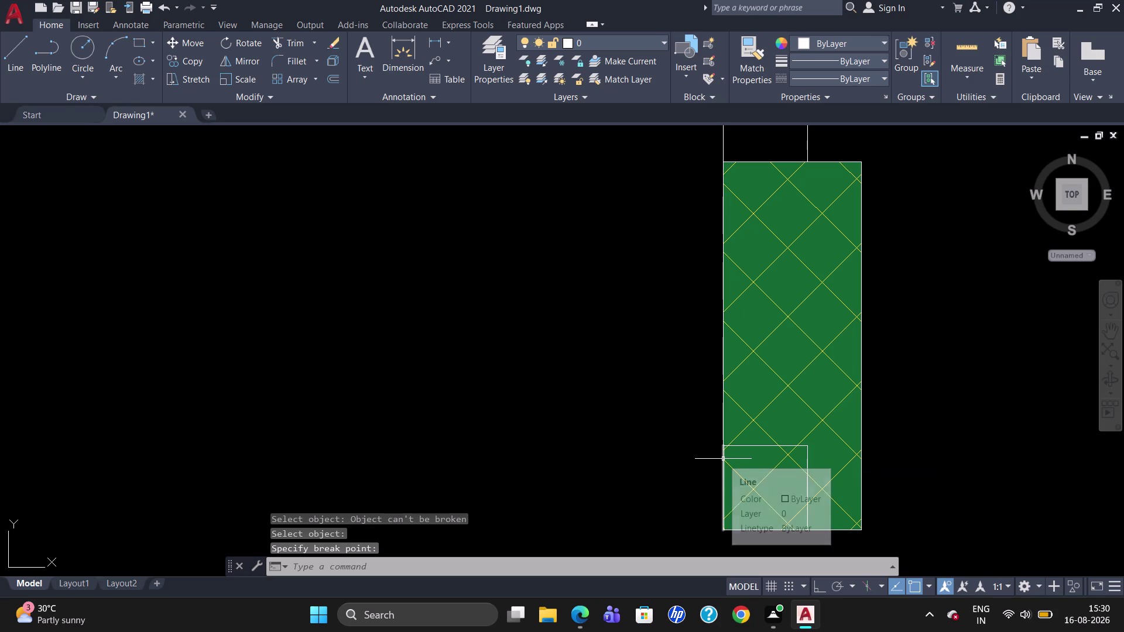
click(723, 459)
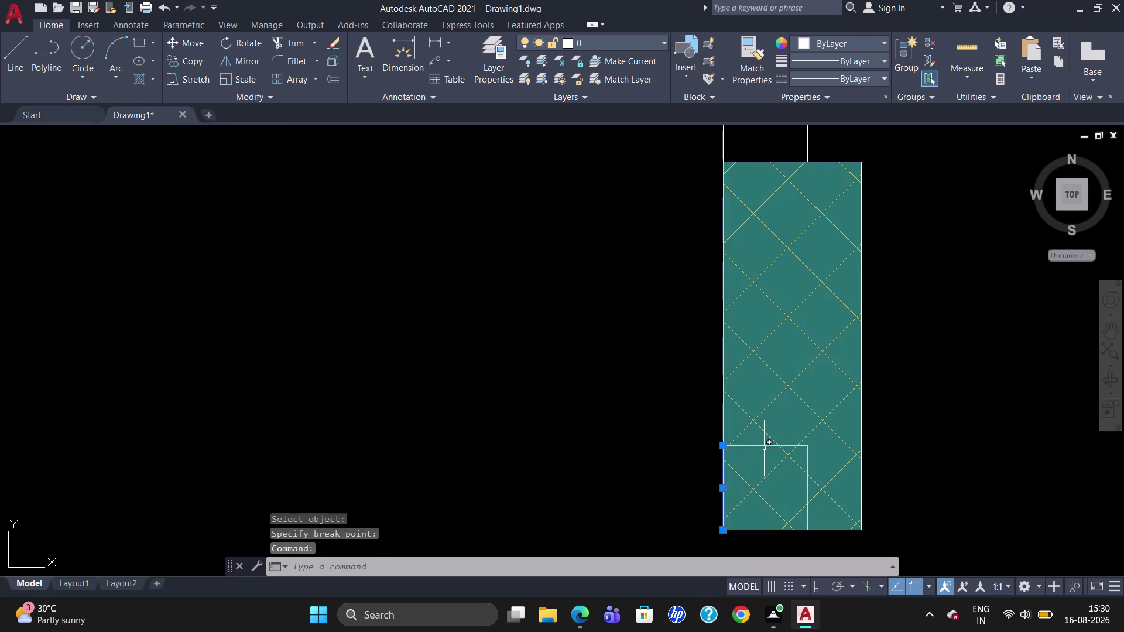
click(765, 446)
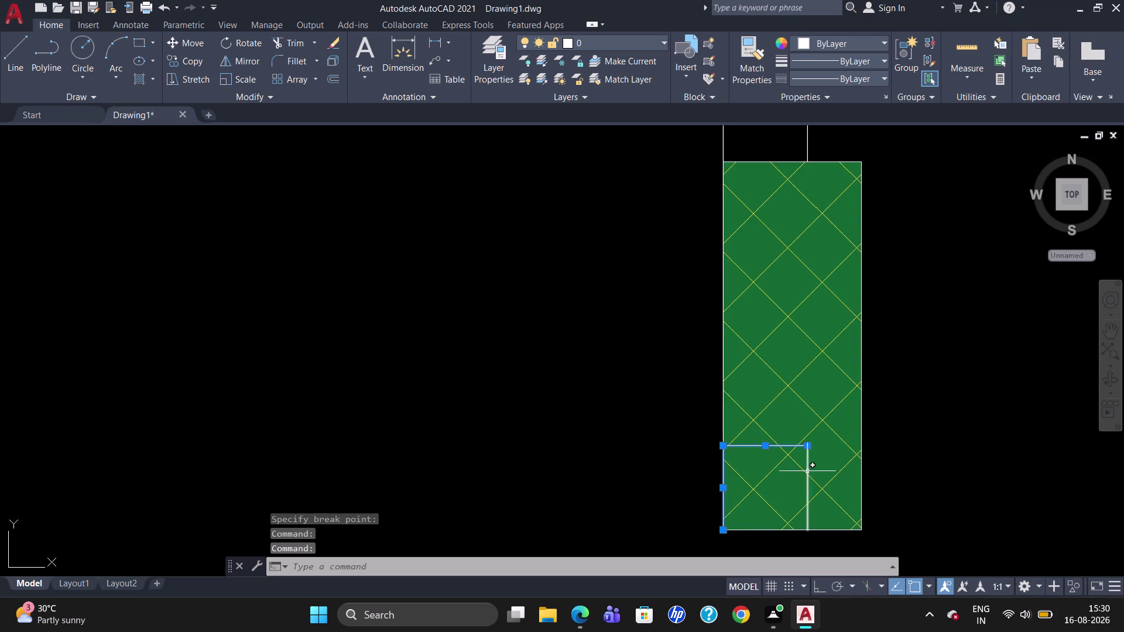
click(807, 472)
click(775, 532)
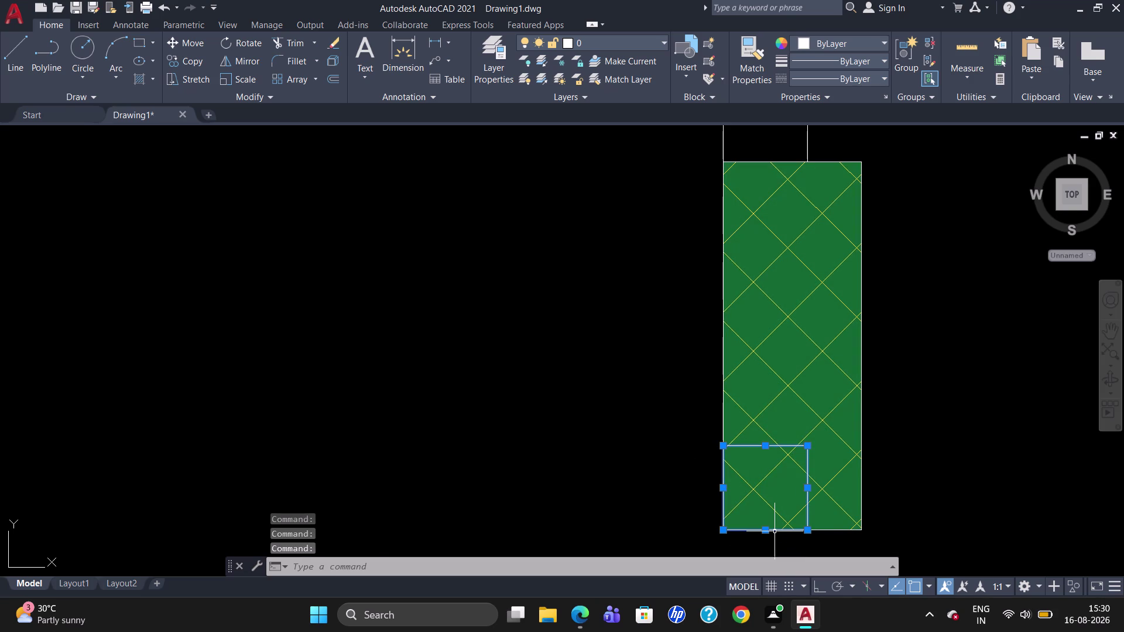
Join the corner lines into one outline and preview a gradient fill inside it.
key(j)
key(Return)
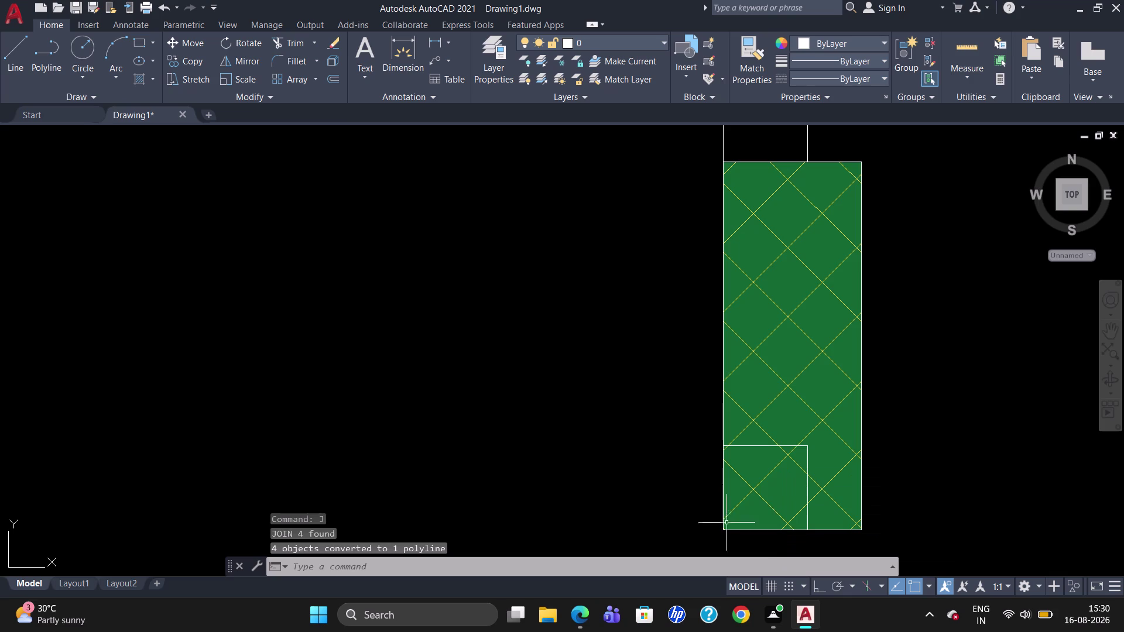
click(136, 75)
click(423, 44)
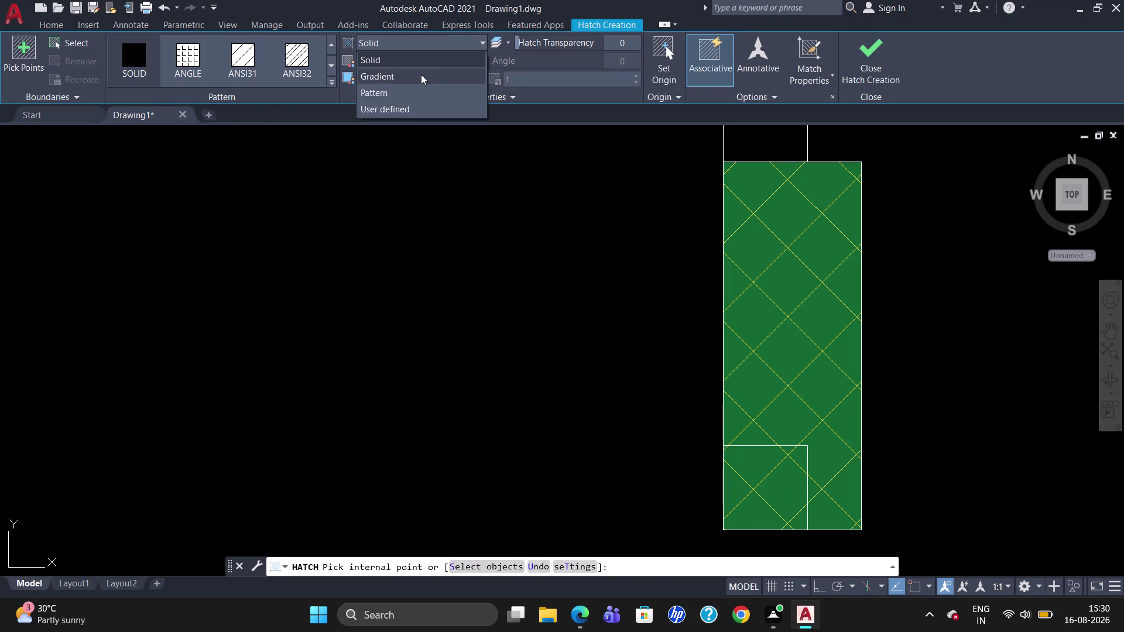
click(422, 78)
click(753, 486)
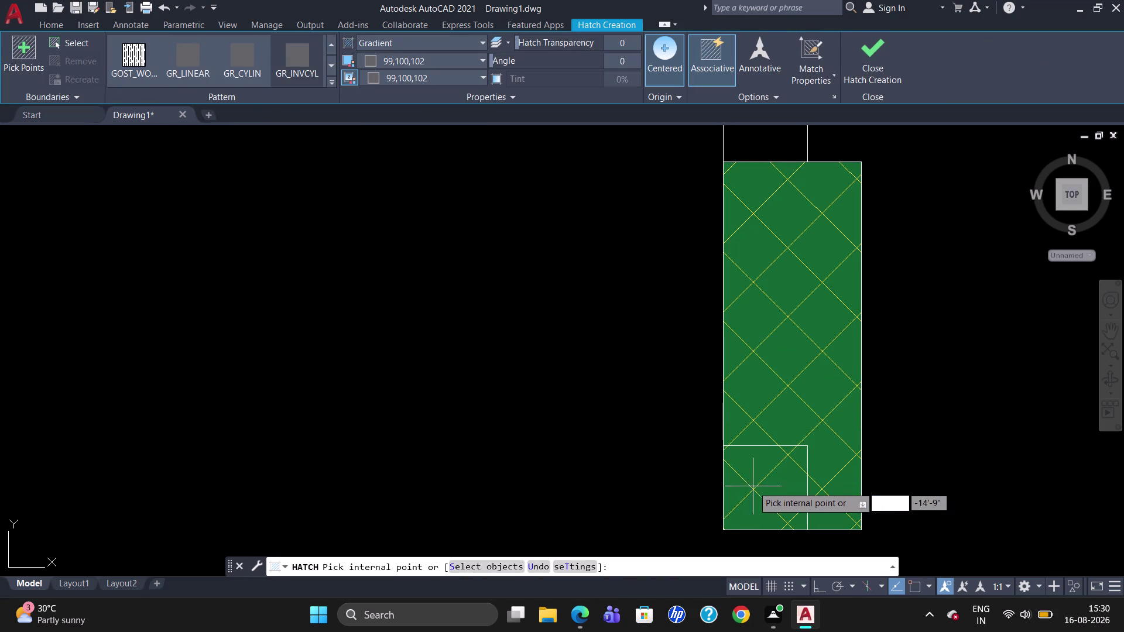
click(764, 495)
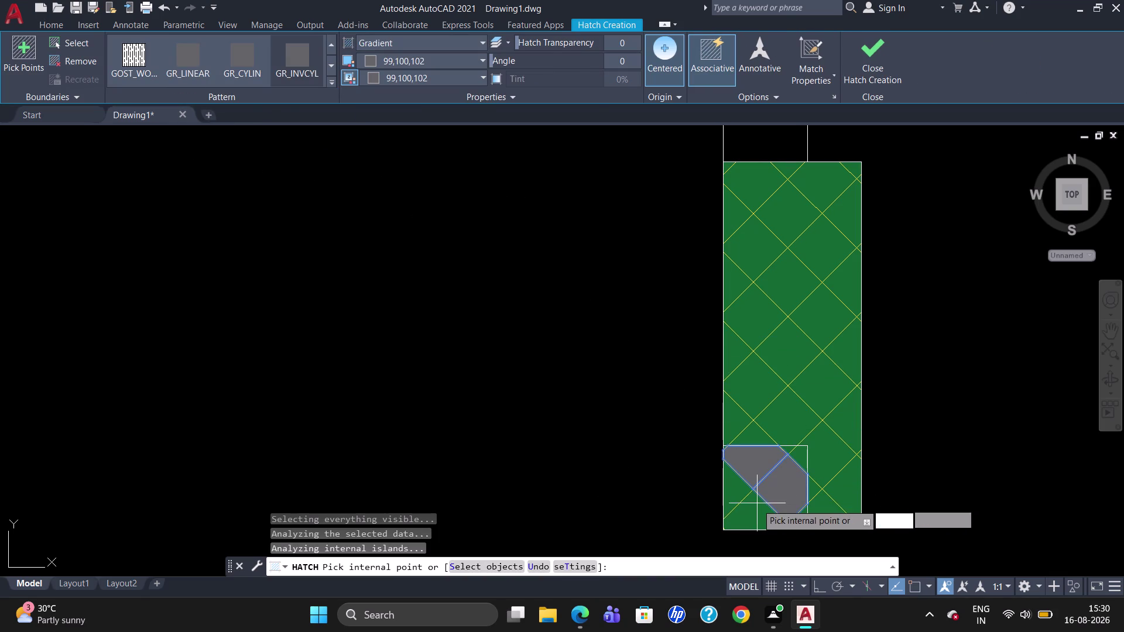
scroll(up, 3)
click(757, 502)
scroll(down, 3)
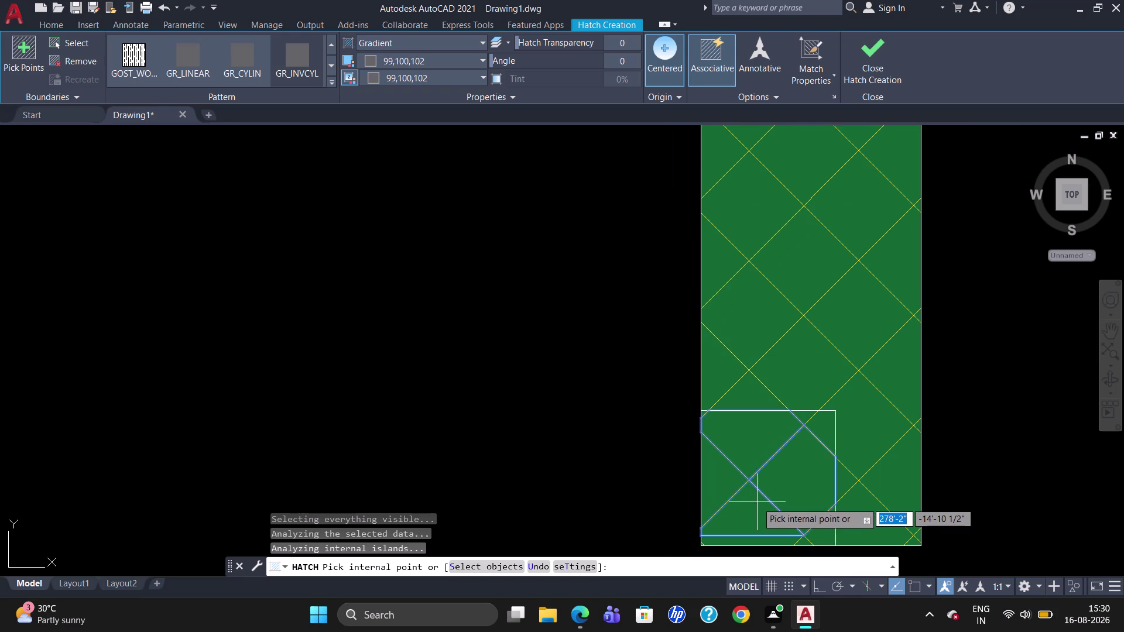
Cancel the gradient fill preview and undo the last change.
key(Escape)
scroll(down, 3)
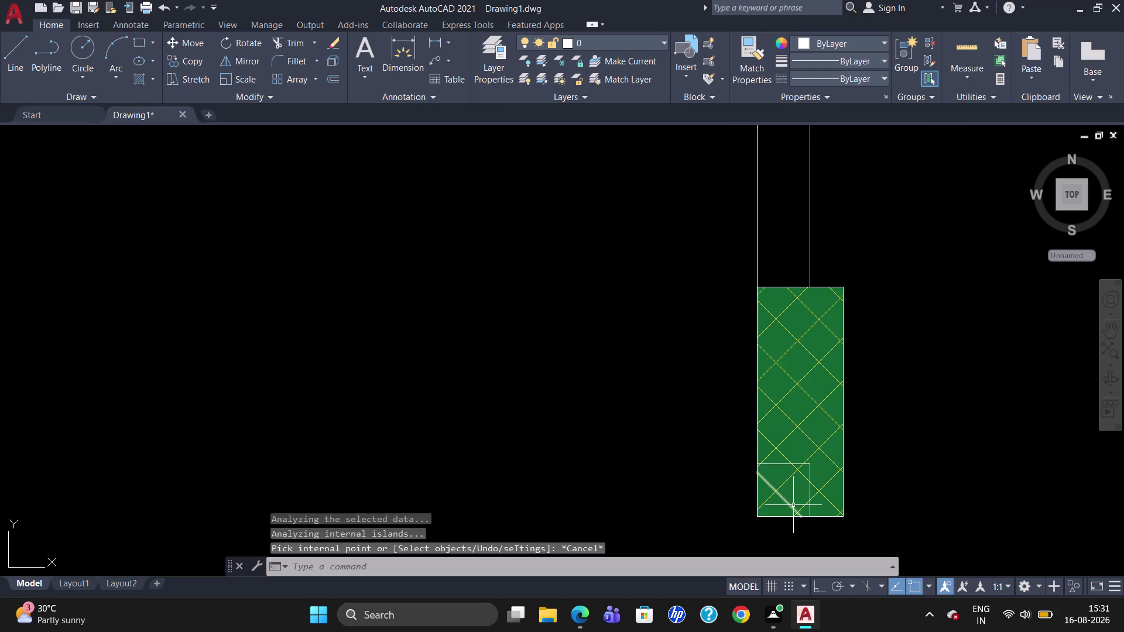
scroll(up, 3)
scroll(down, 3)
key(Escape)
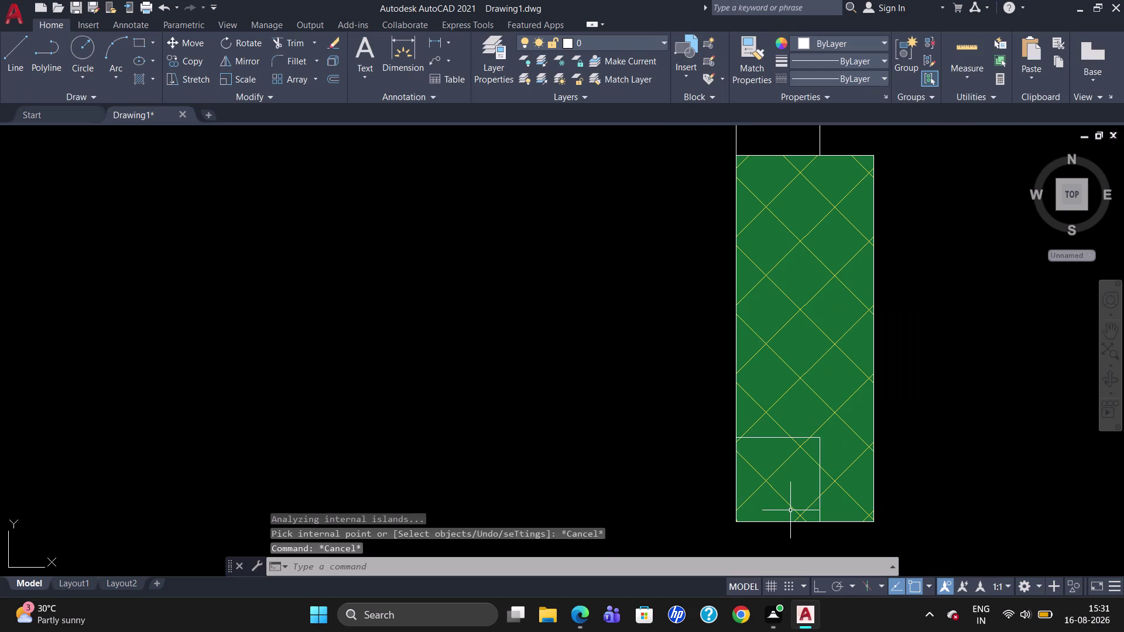
key(Escape)
key(Escape)
key(Escape)
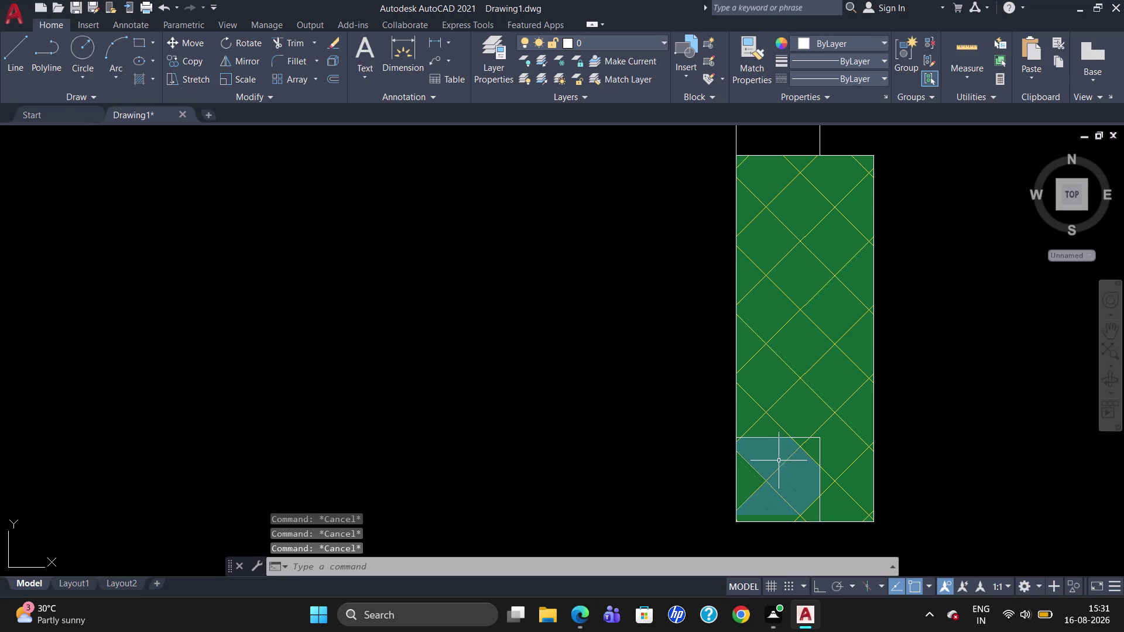
key(u)
key(Return)
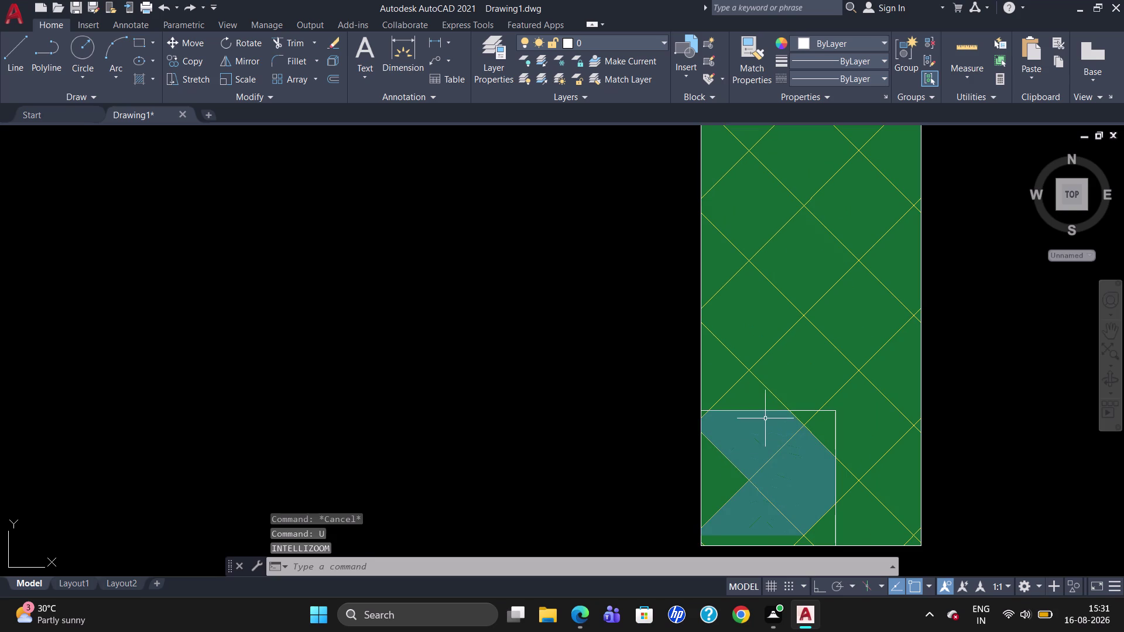
Select and deselect the column hatch, then begin a new hatch fill.
click(768, 410)
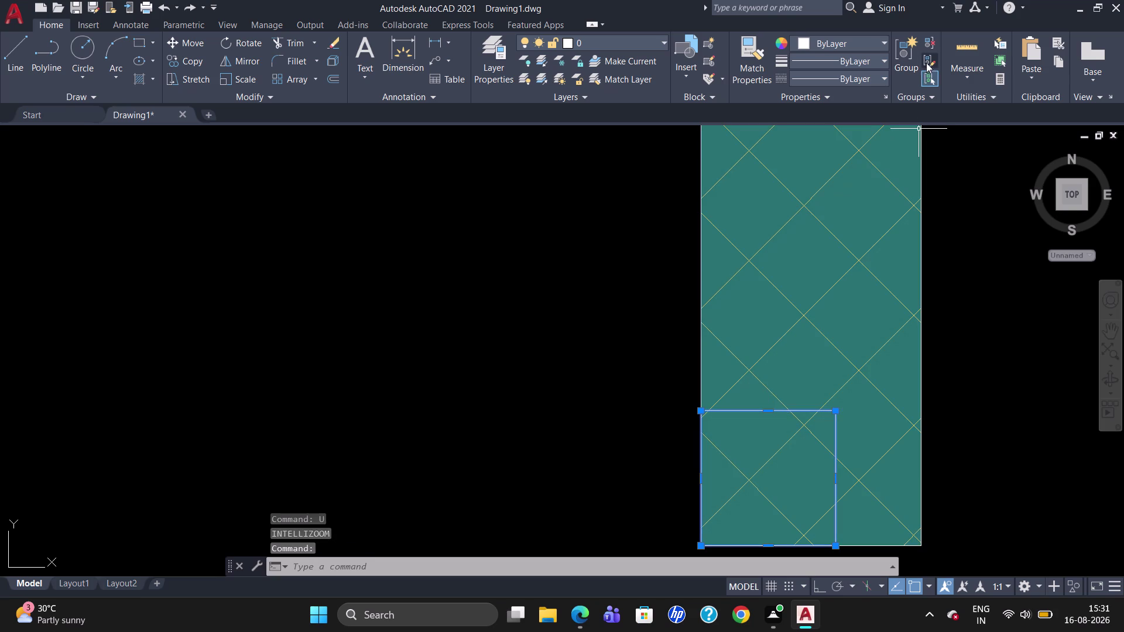
click(901, 70)
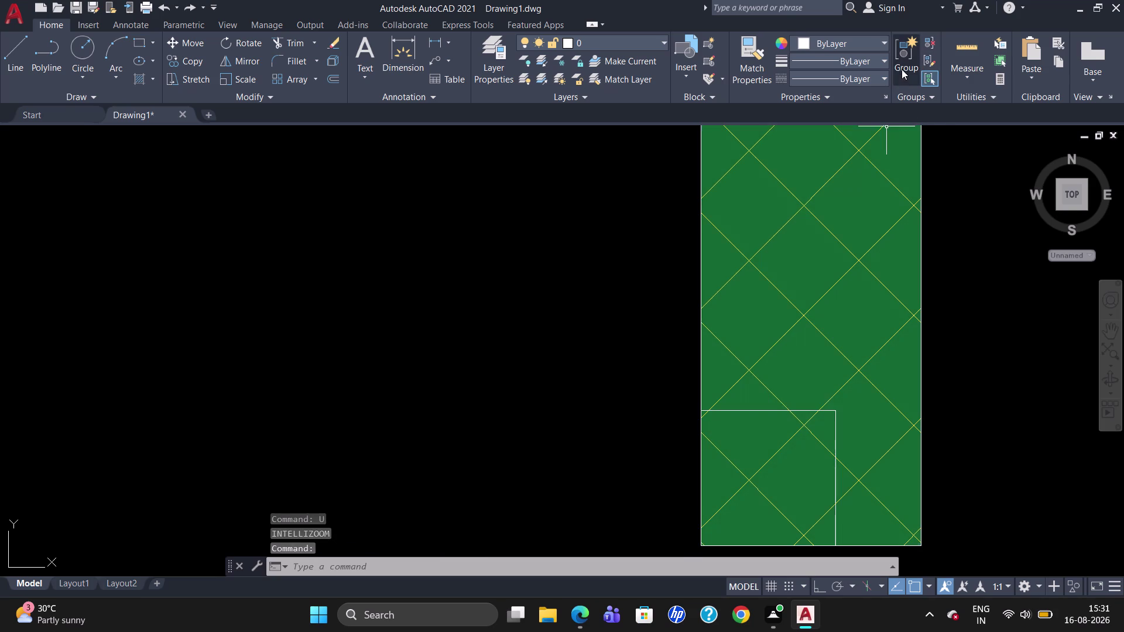
click(144, 79)
click(385, 45)
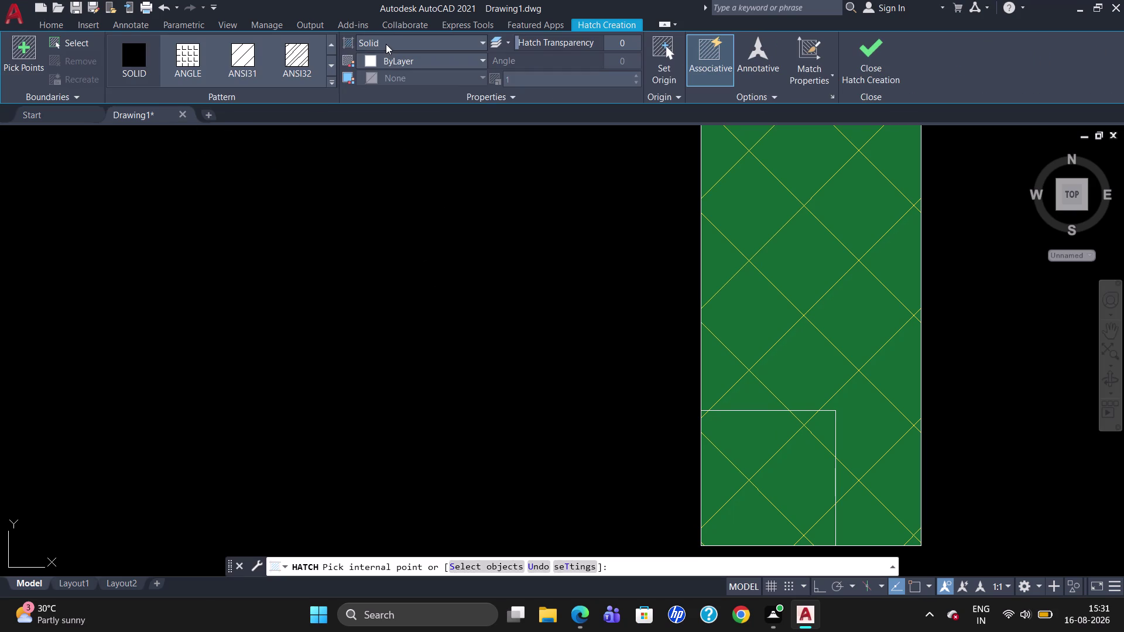
Switch the hatch to Gradient and pick each region of the corner square for a grey fill.
click(386, 71)
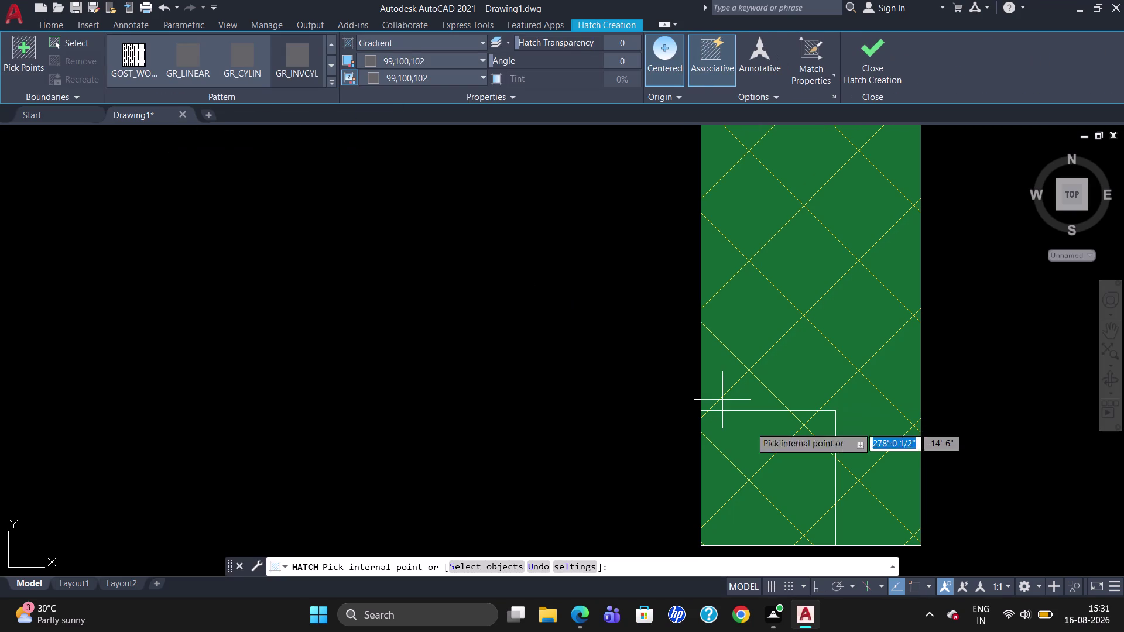
click(735, 476)
click(757, 461)
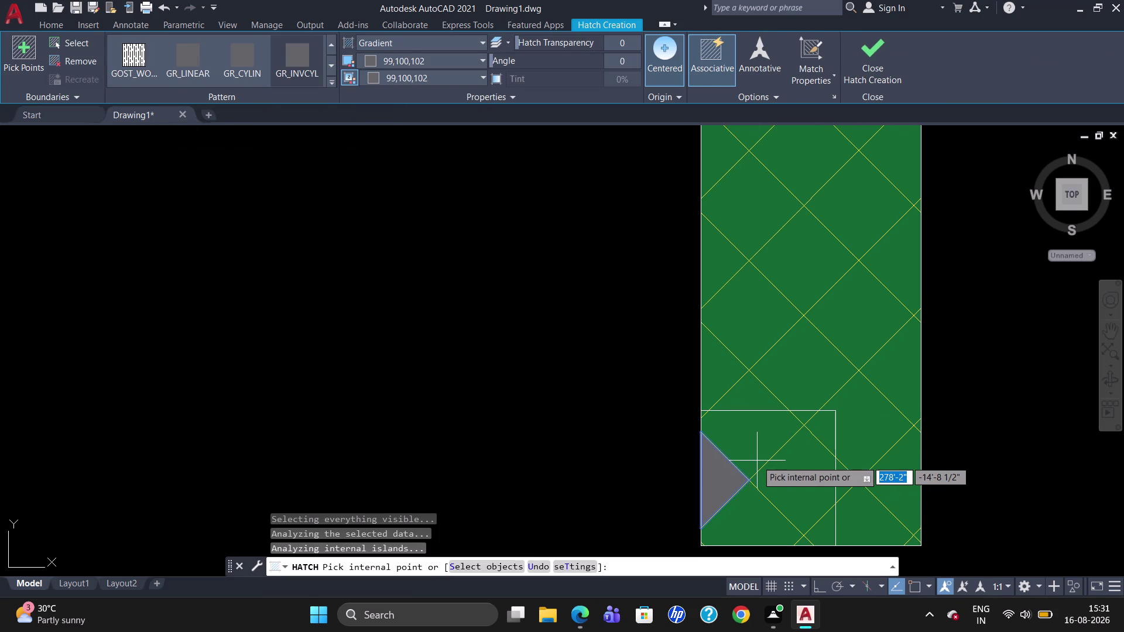
click(761, 498)
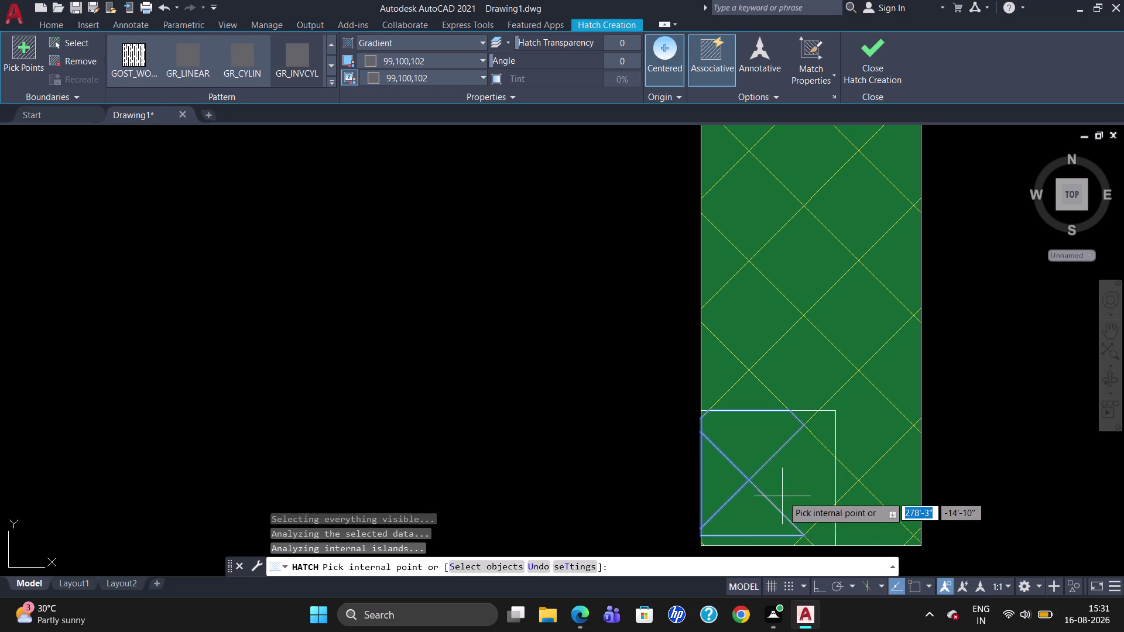
triple_click(784, 496)
click(785, 495)
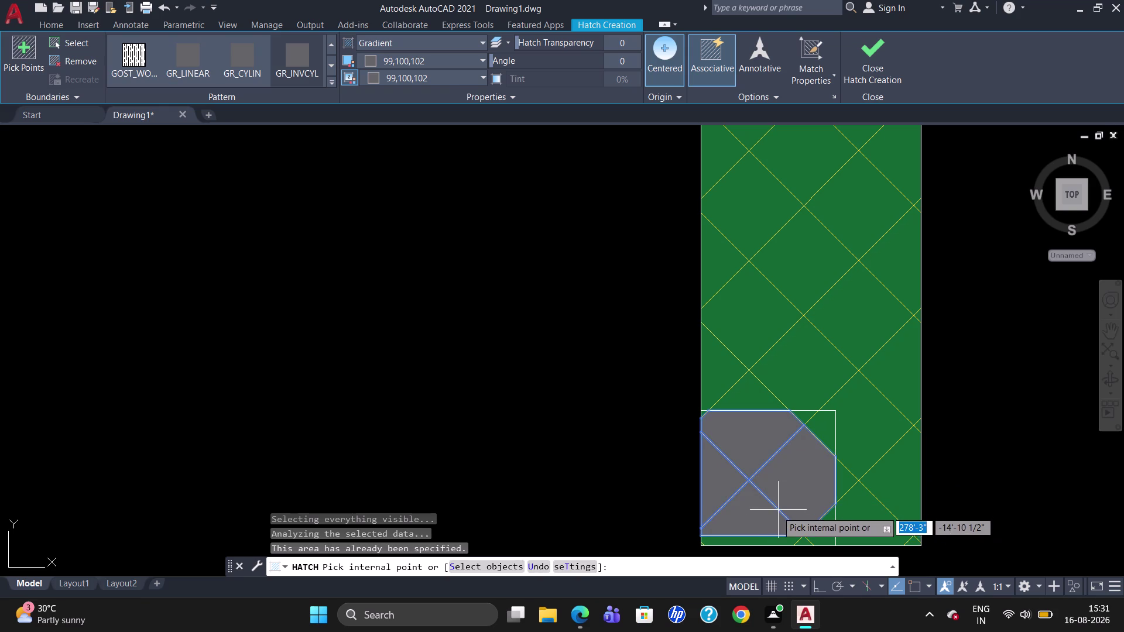
click(825, 434)
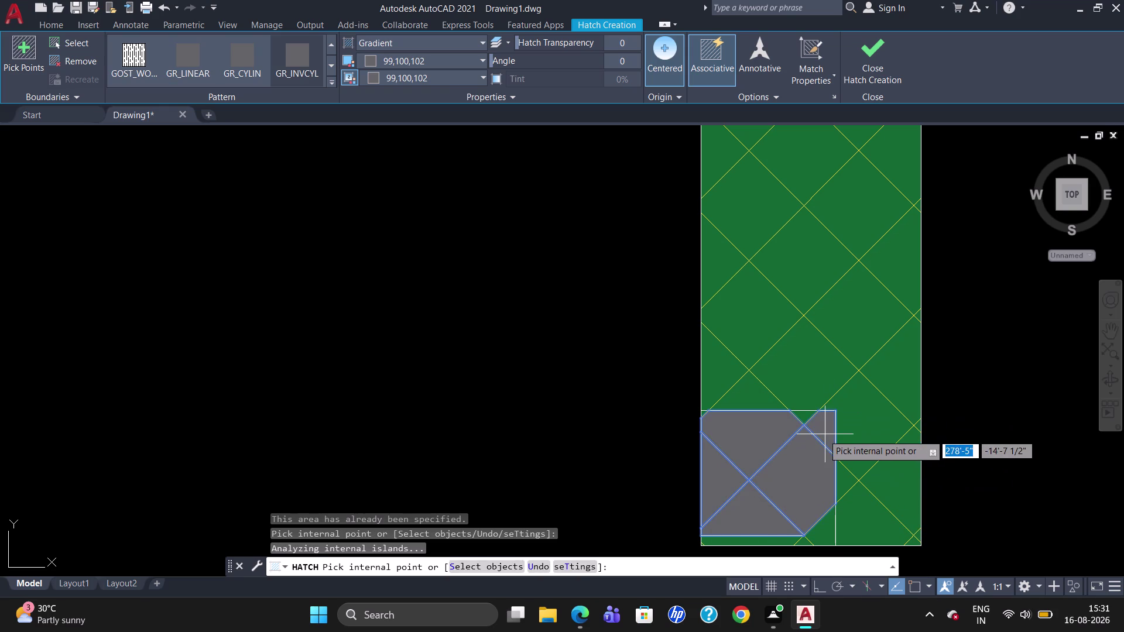
click(804, 418)
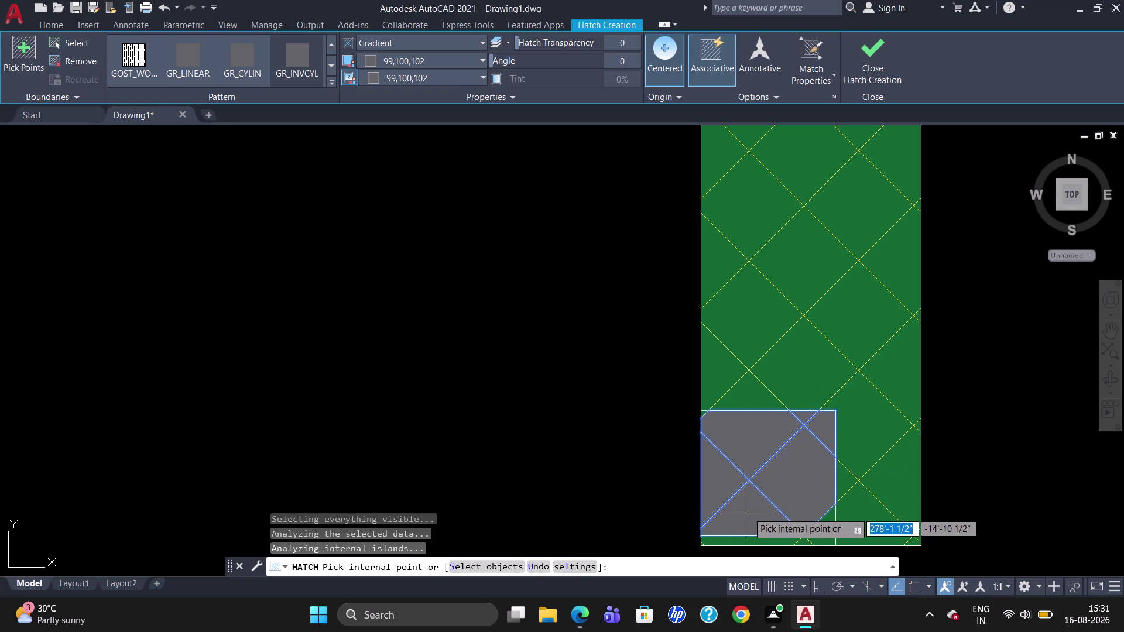
click(757, 538)
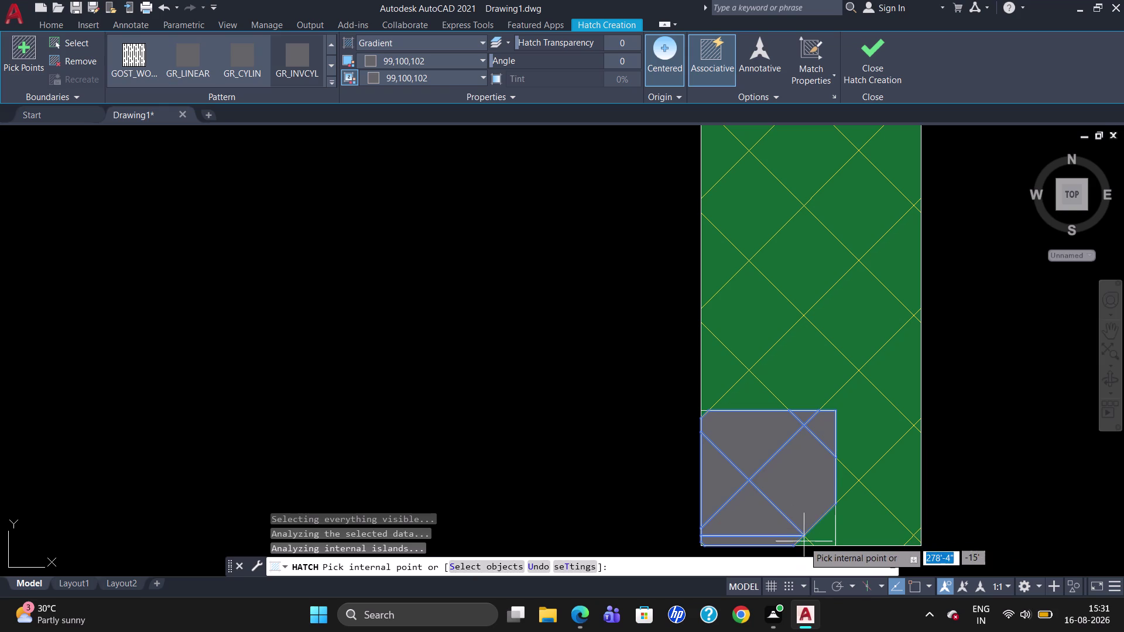
click(806, 543)
click(777, 508)
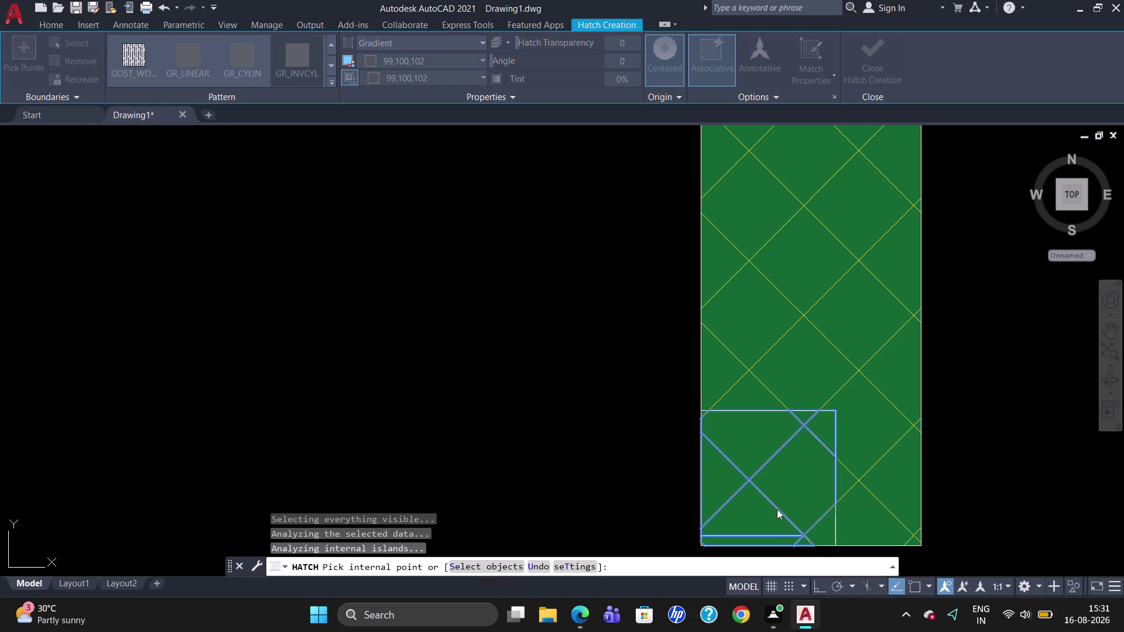
key(Escape)
key(Escape)
Erase the short diagonal line inside the green column's corner square.
scroll(down, 3)
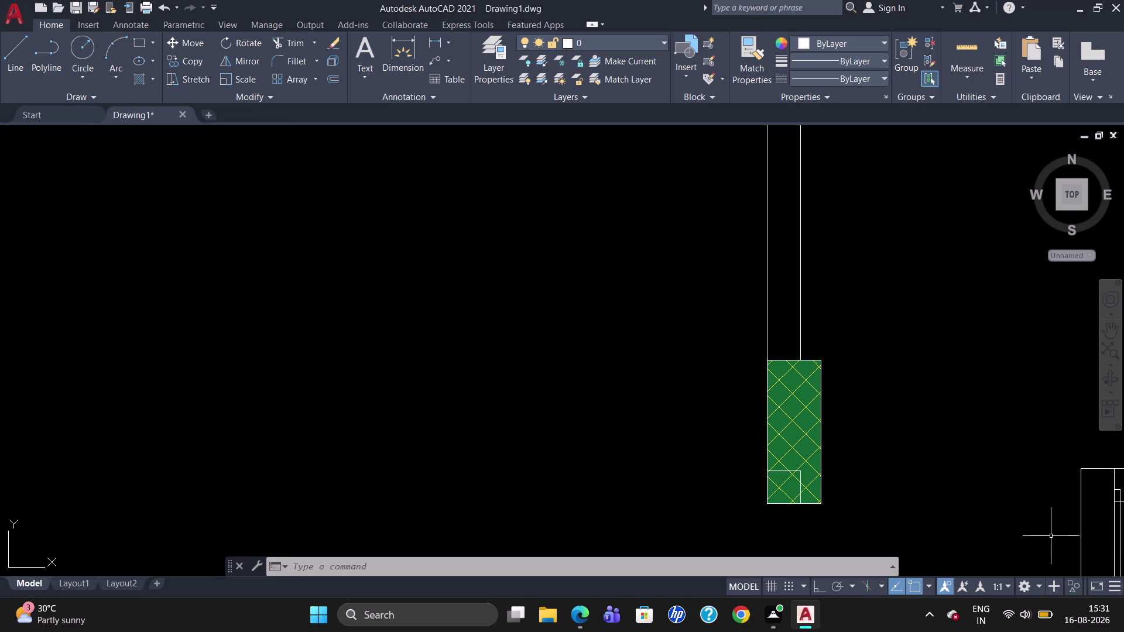
click(784, 385)
key(Escape)
click(781, 490)
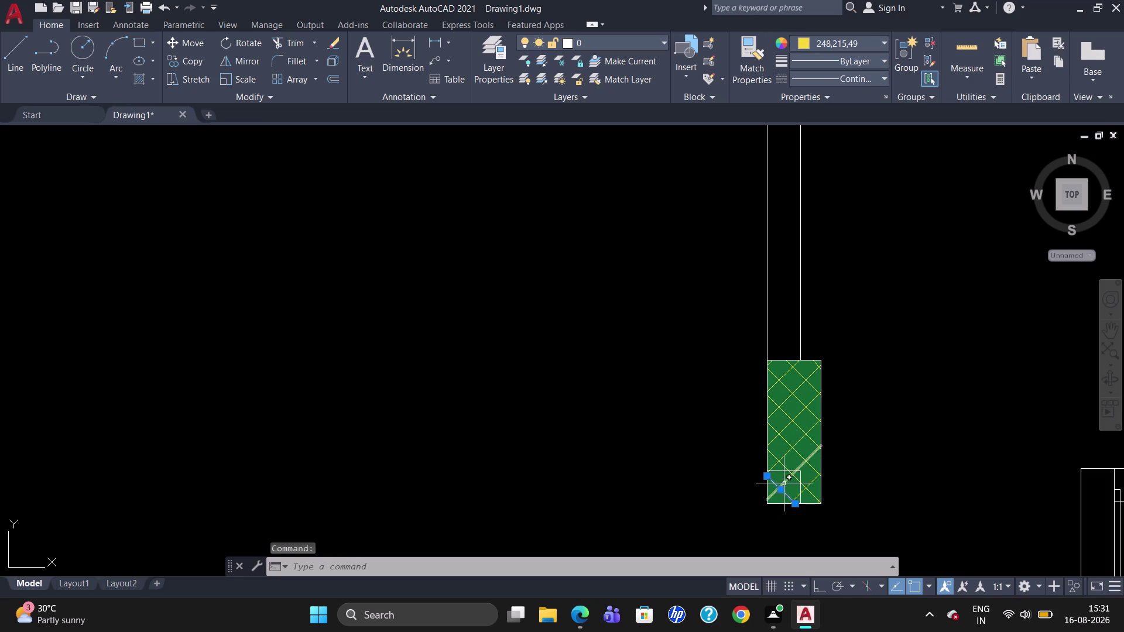
key(Delete)
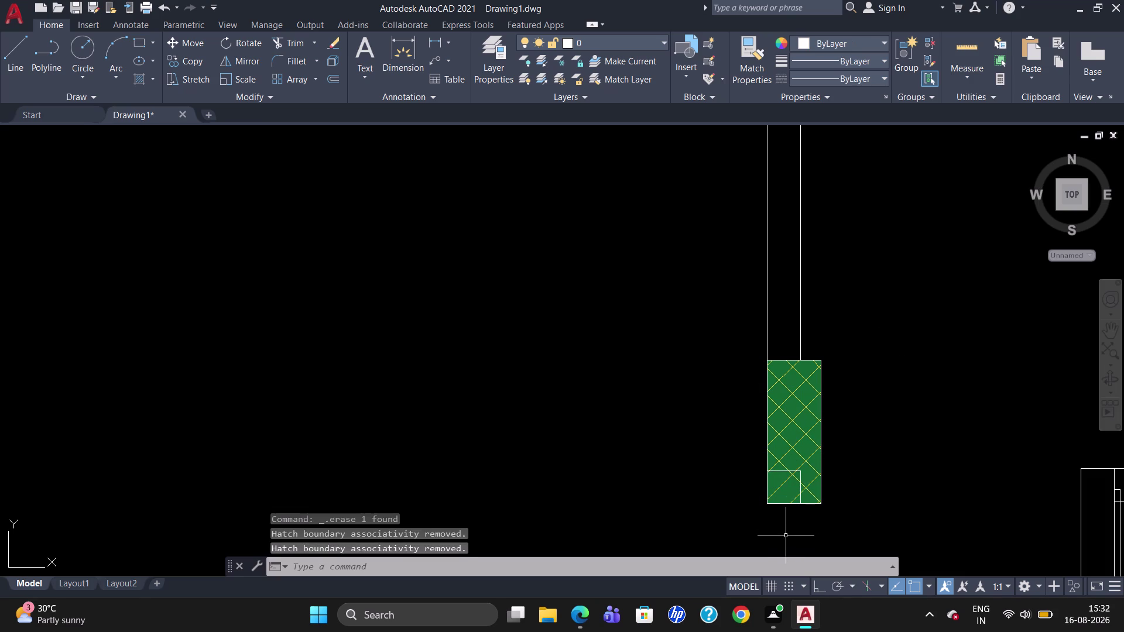
text(TR)
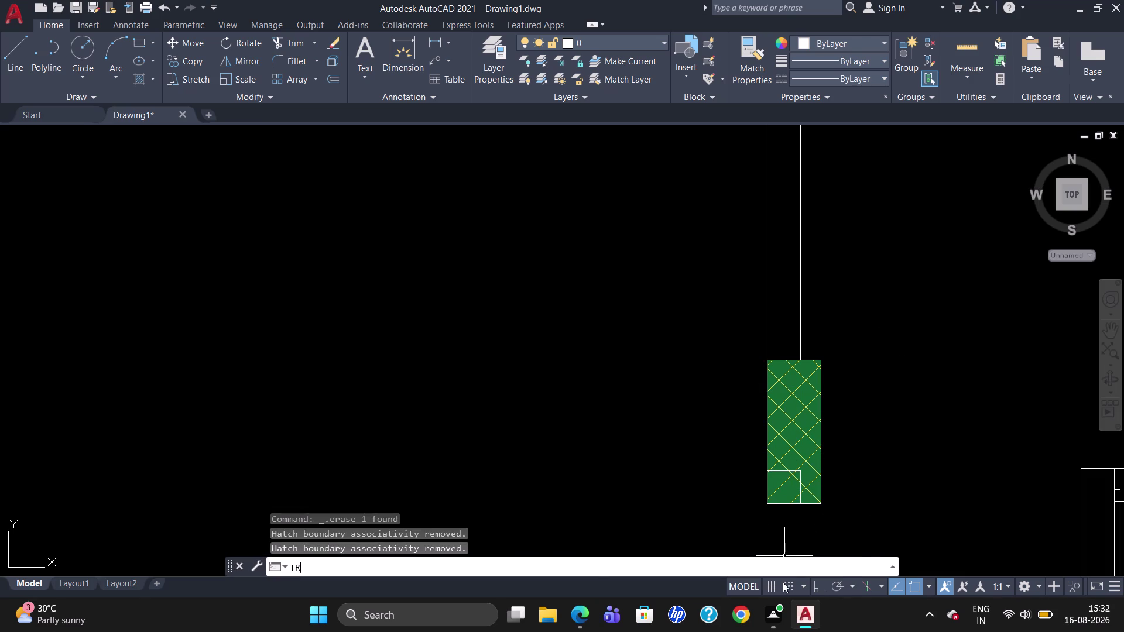
key(Return)
key(Return)
scroll(up, 3)
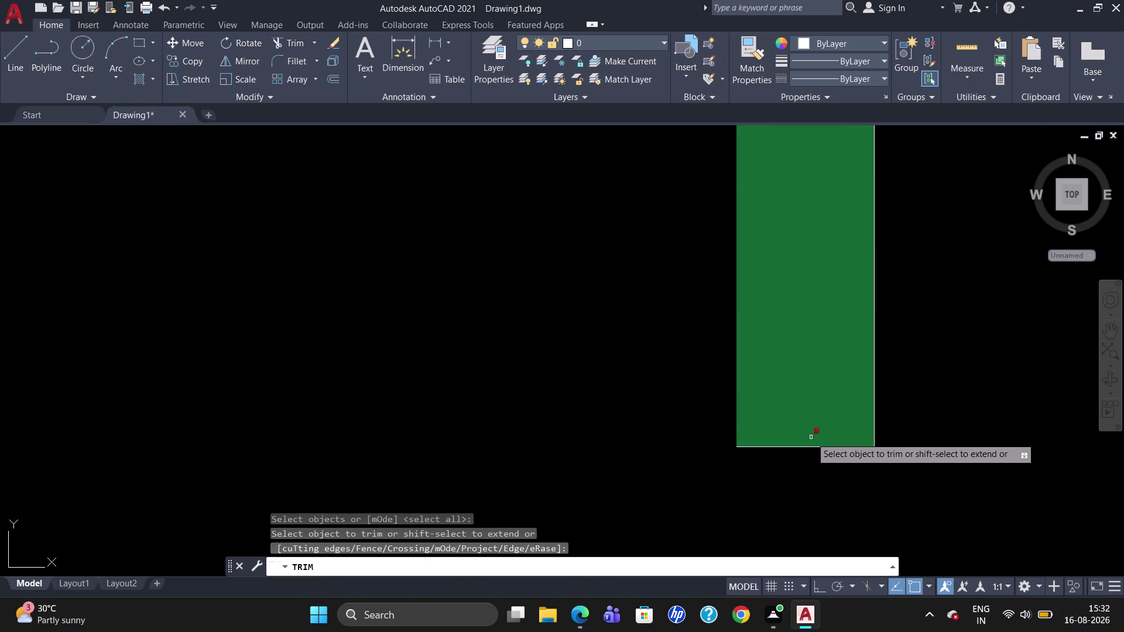
click(805, 440)
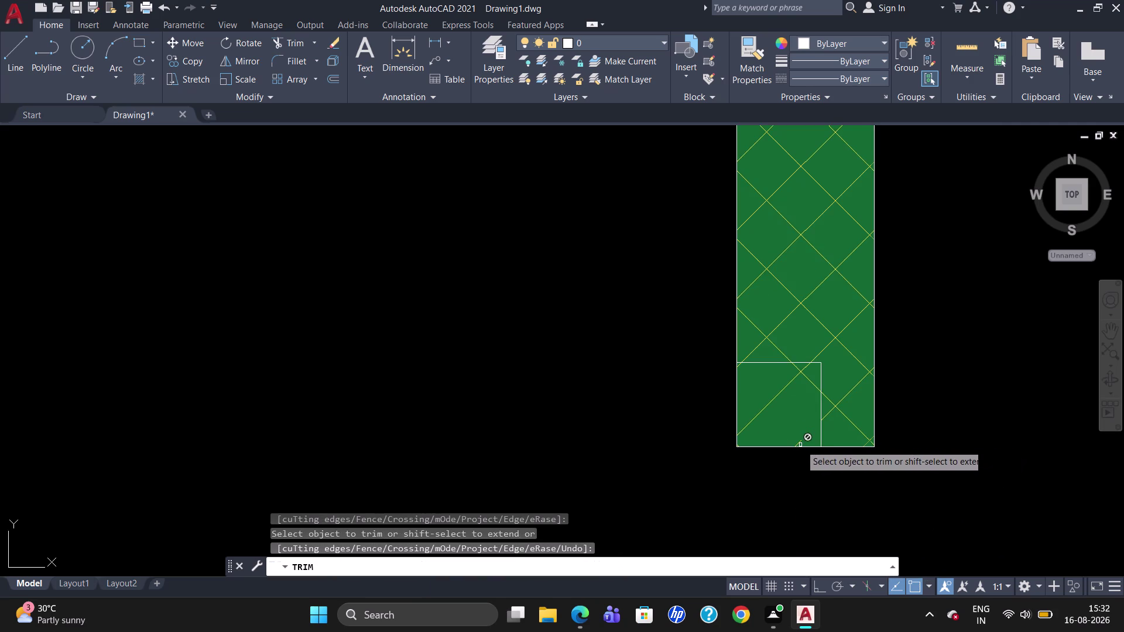
click(799, 444)
click(799, 444)
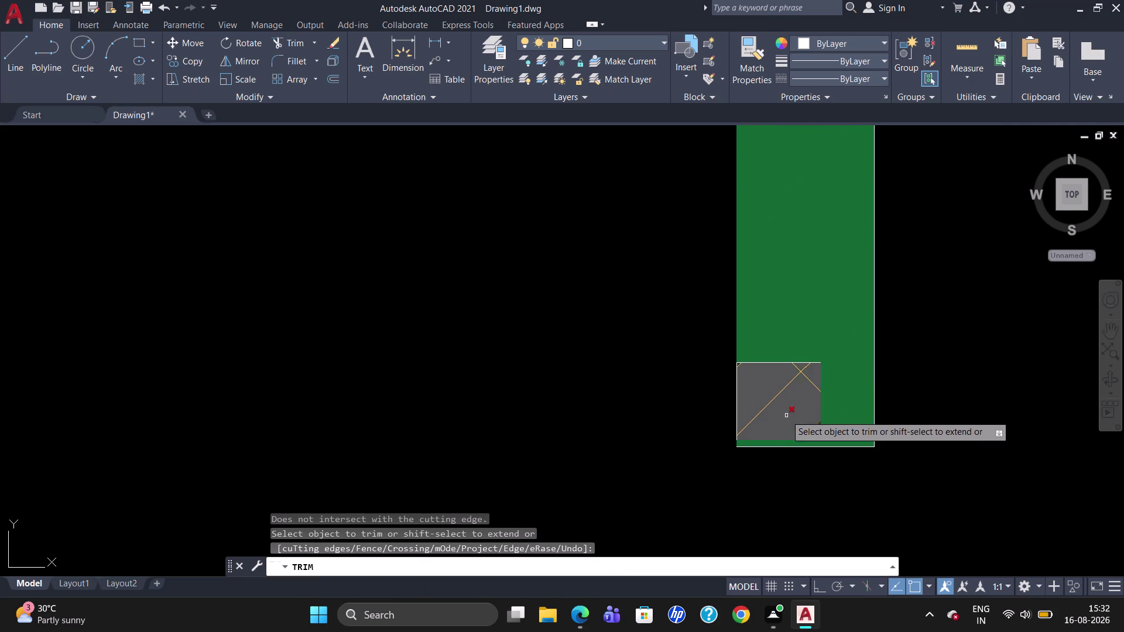
click(771, 401)
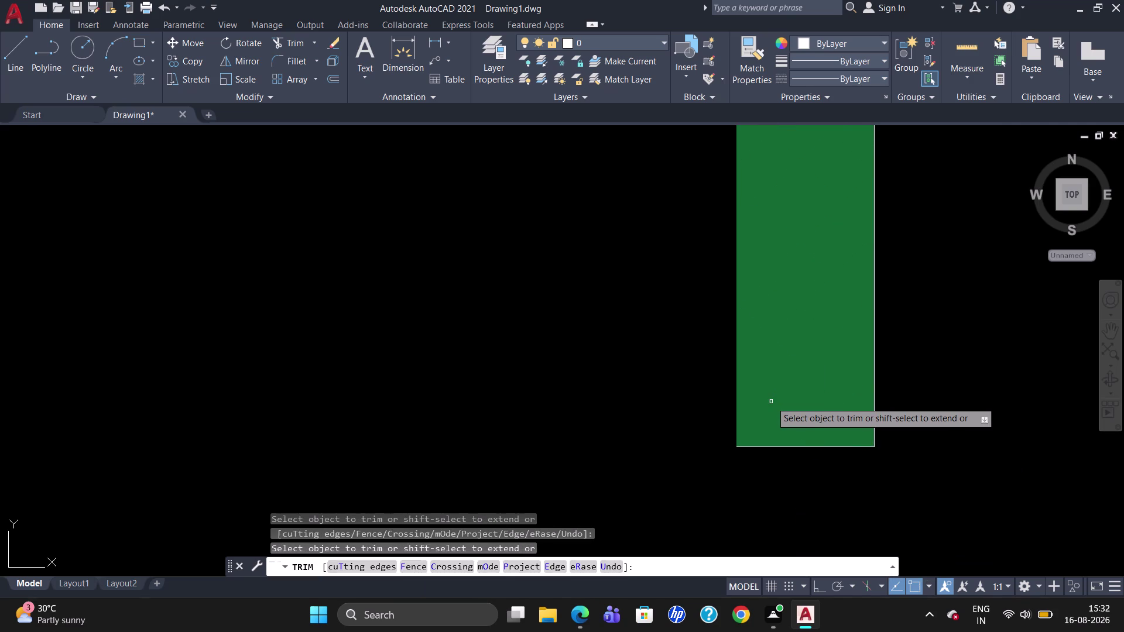
key(Escape)
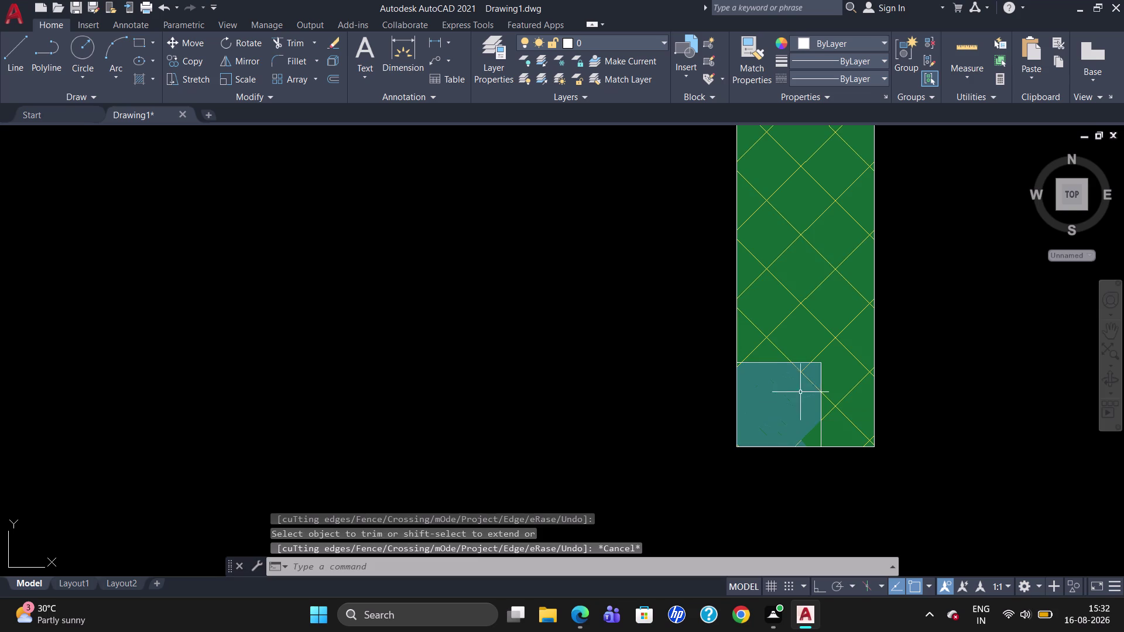
key(Escape)
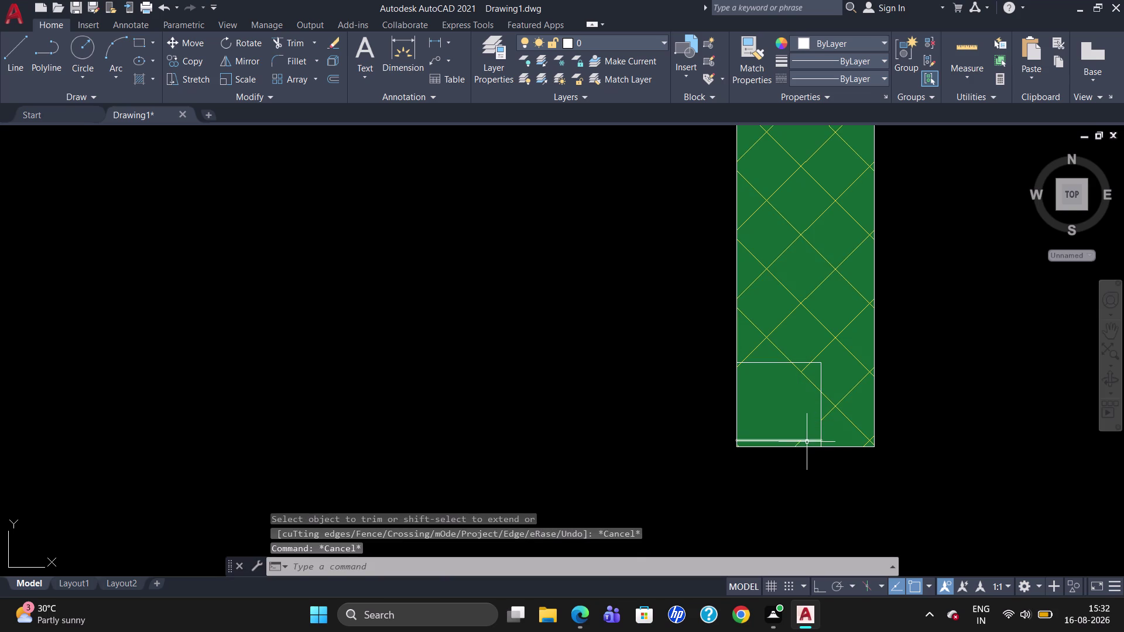
click(797, 444)
key(Delete)
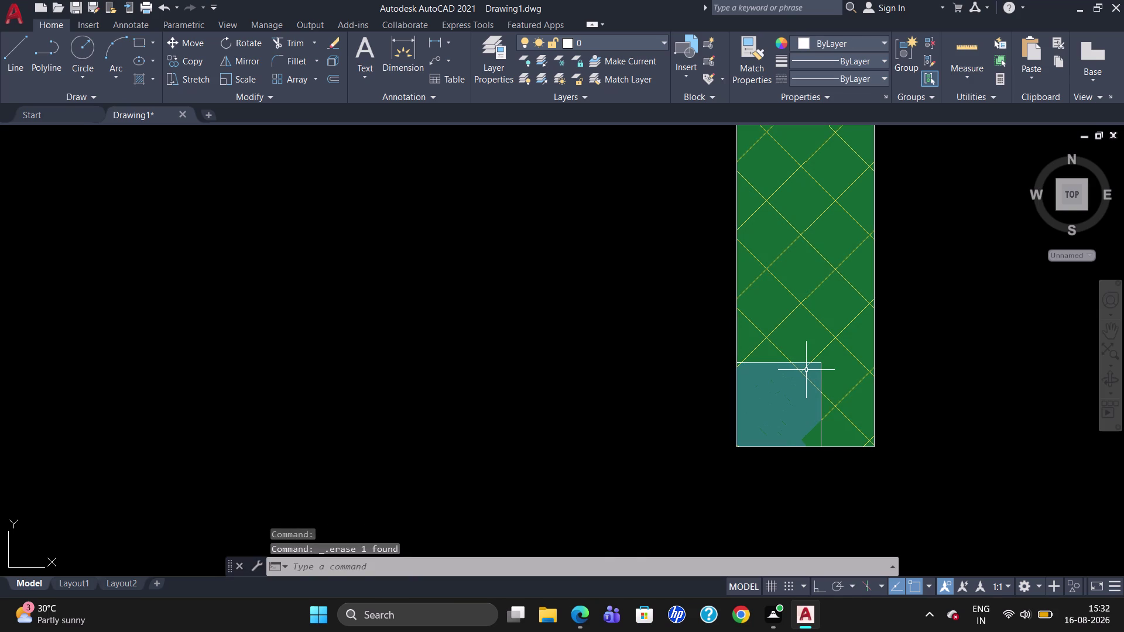
text(TR)
key(Return)
key(Return)
click(813, 385)
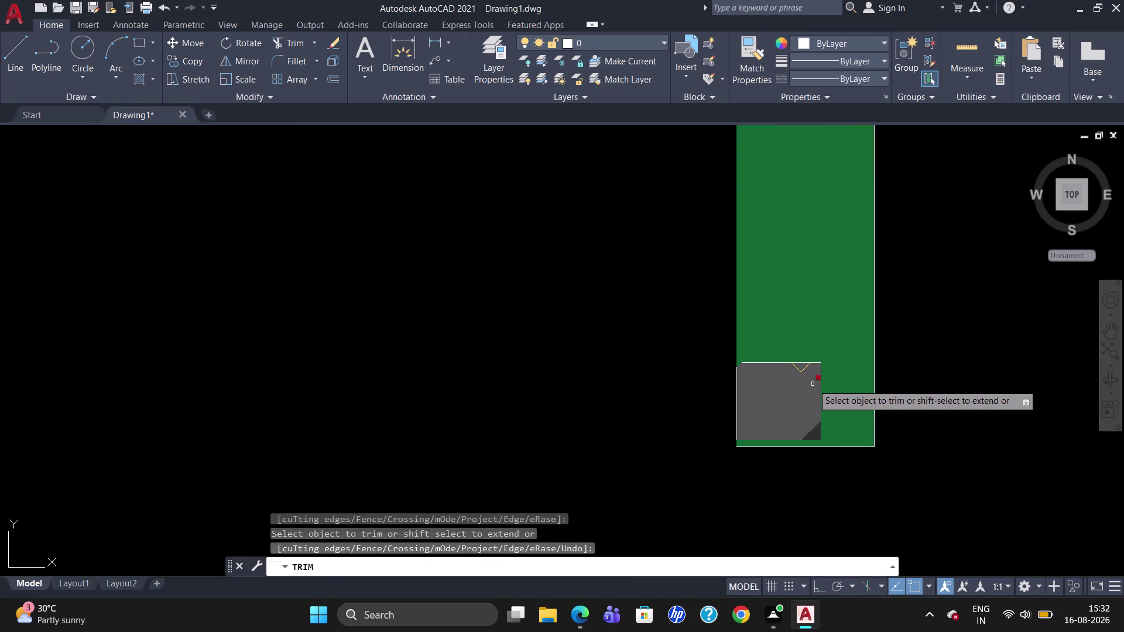
click(803, 368)
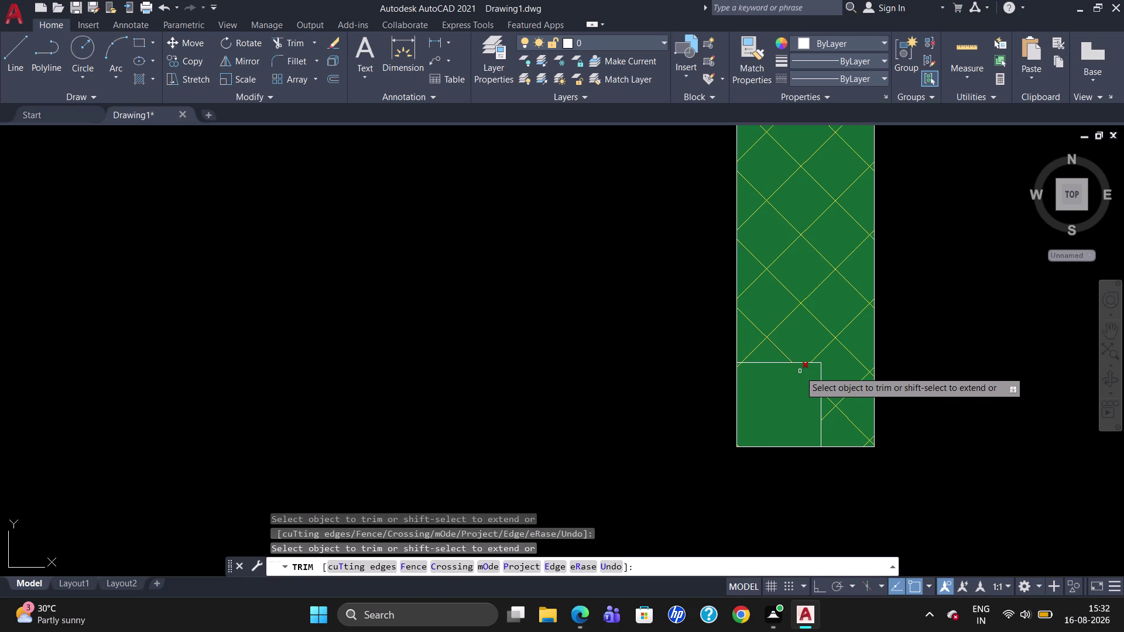
click(799, 371)
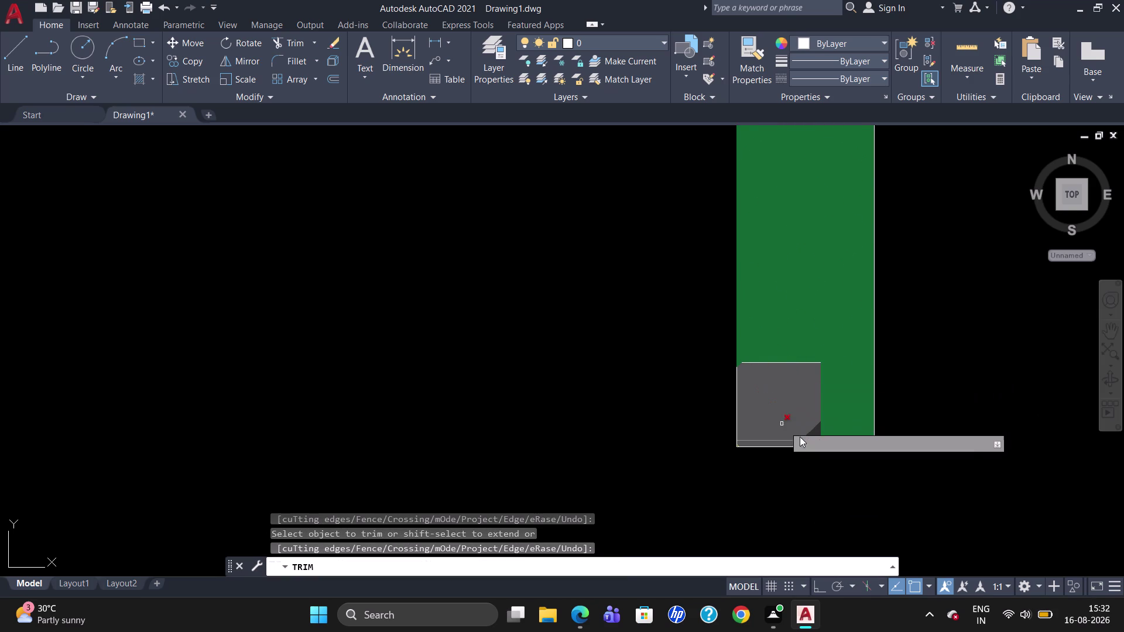
key(Escape)
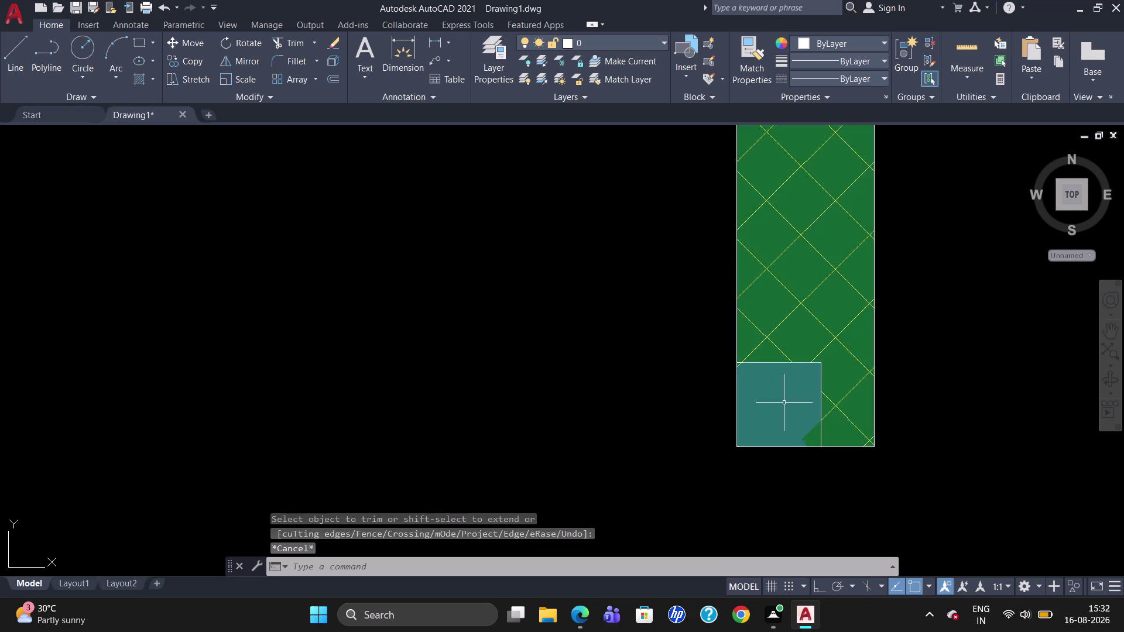
scroll(up, 3)
text(TR)
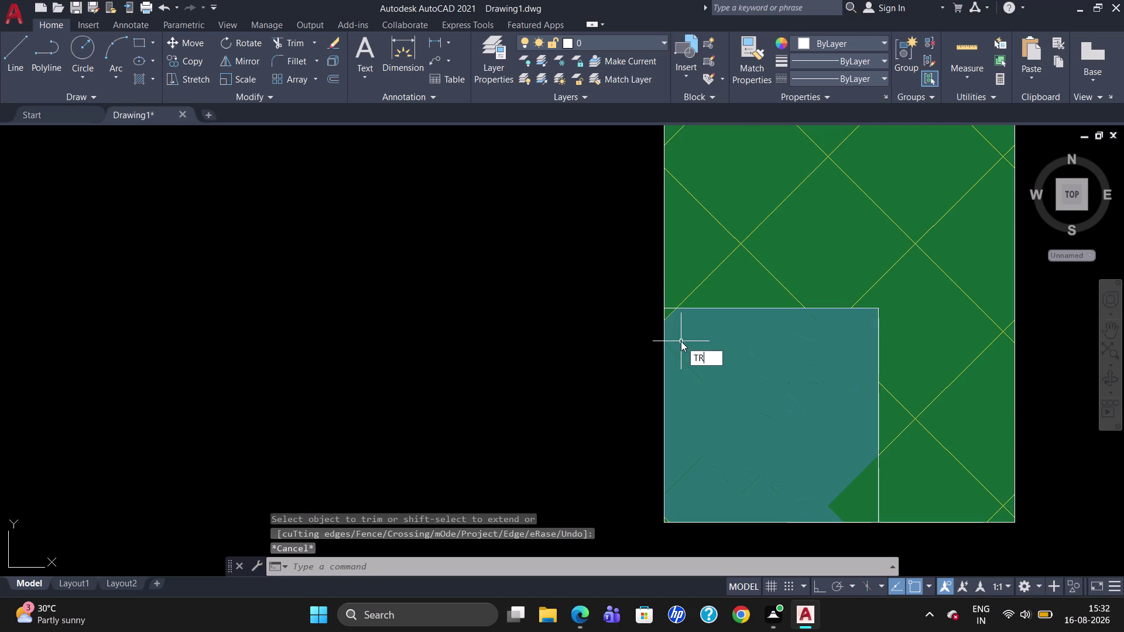
key(Return)
key(Return)
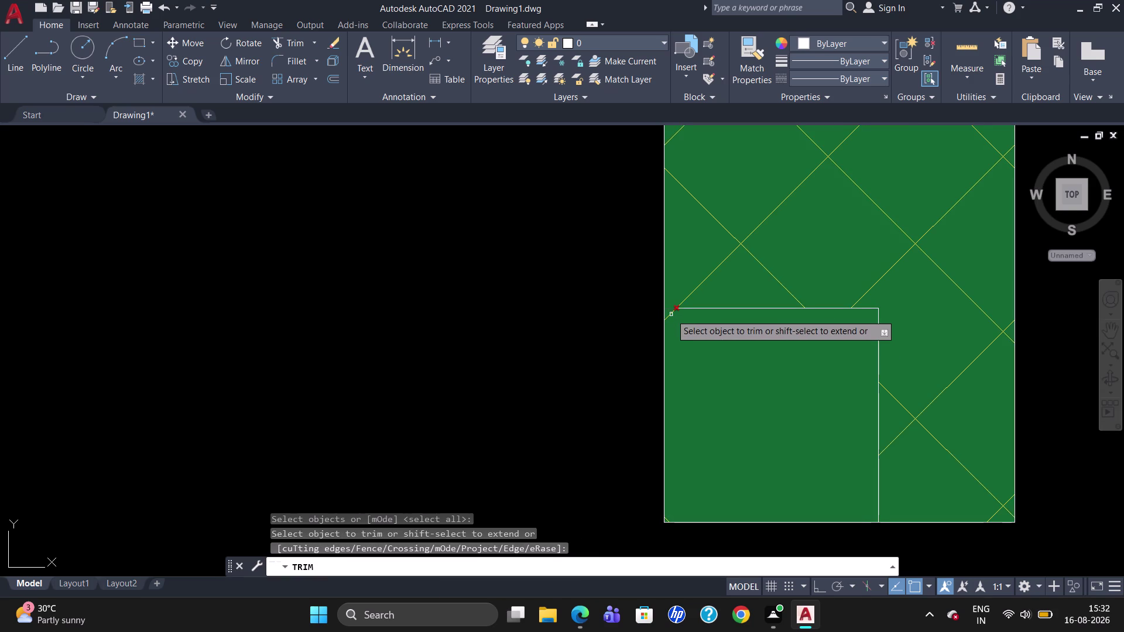
click(671, 314)
key(Escape)
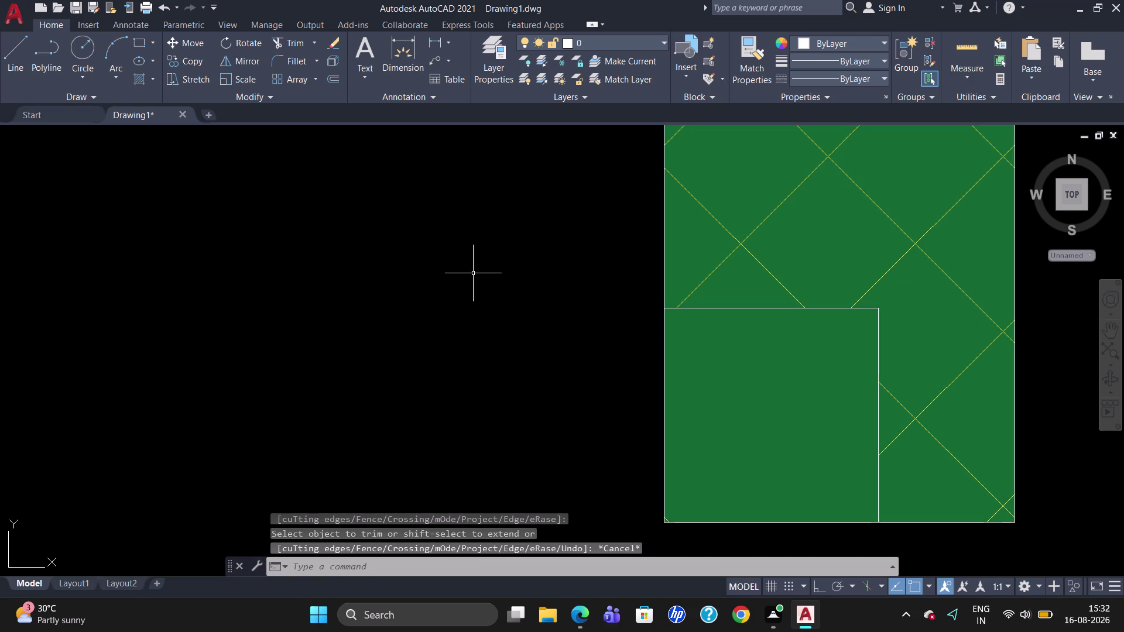
key(Escape)
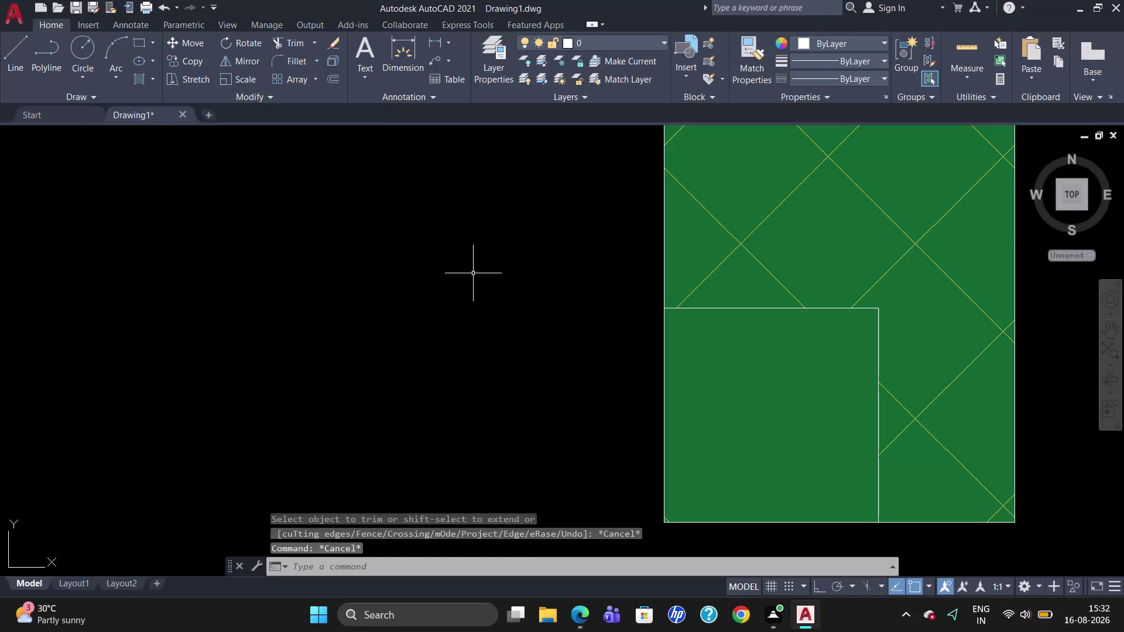
click(149, 79)
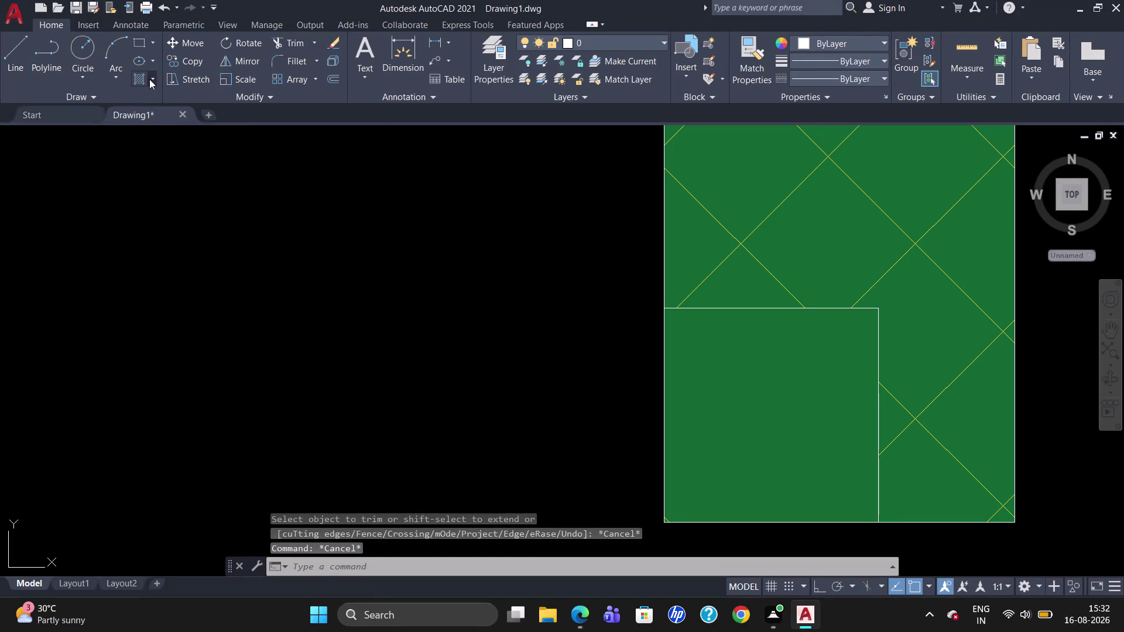
Attempt a Gradient fill inside the corner square, then cancel it.
click(159, 127)
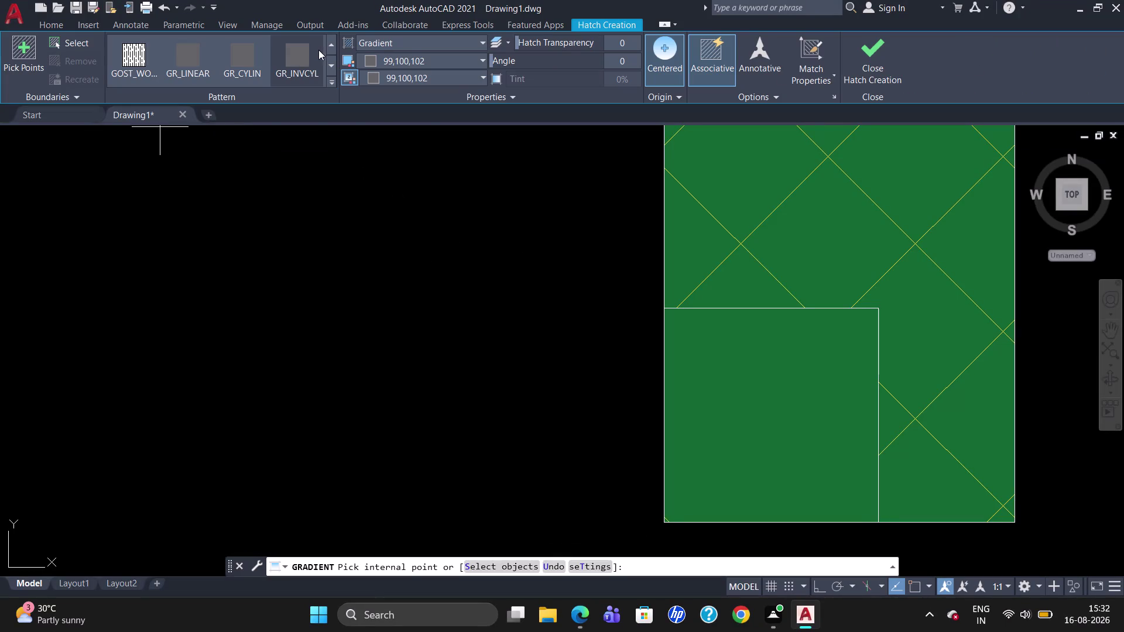
click(307, 60)
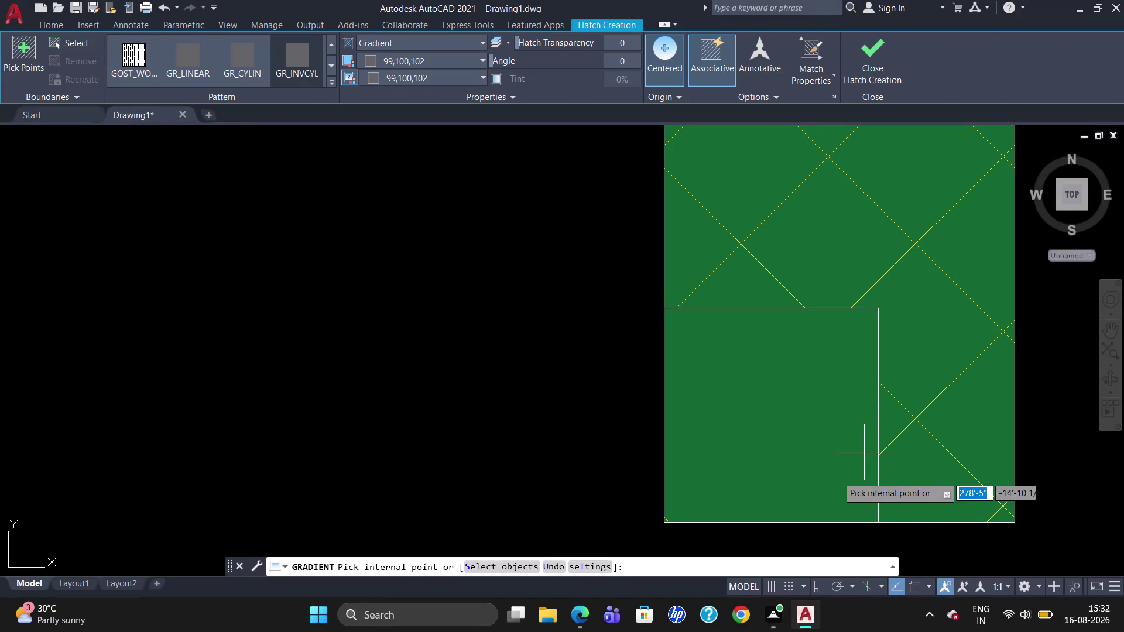
click(749, 433)
click(748, 432)
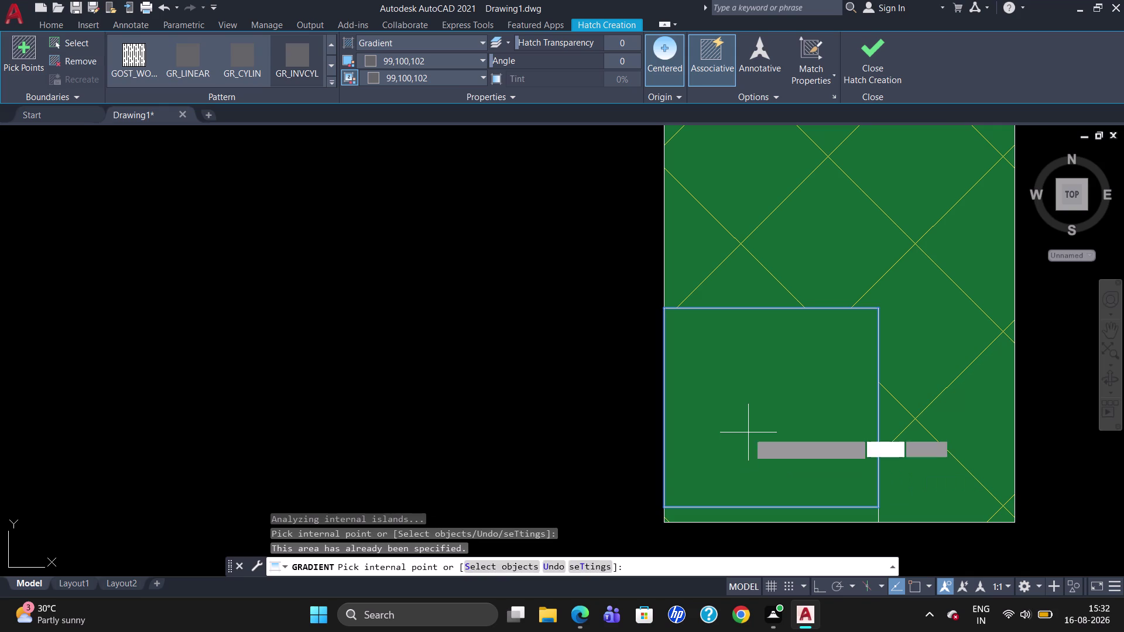
click(748, 433)
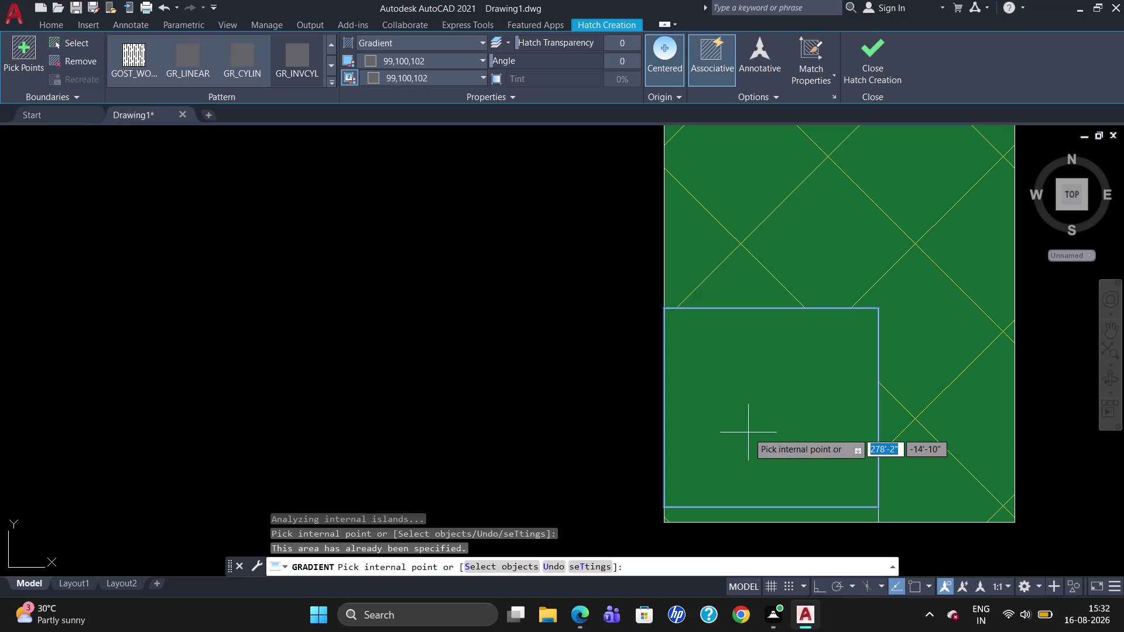
click(748, 432)
key(Escape)
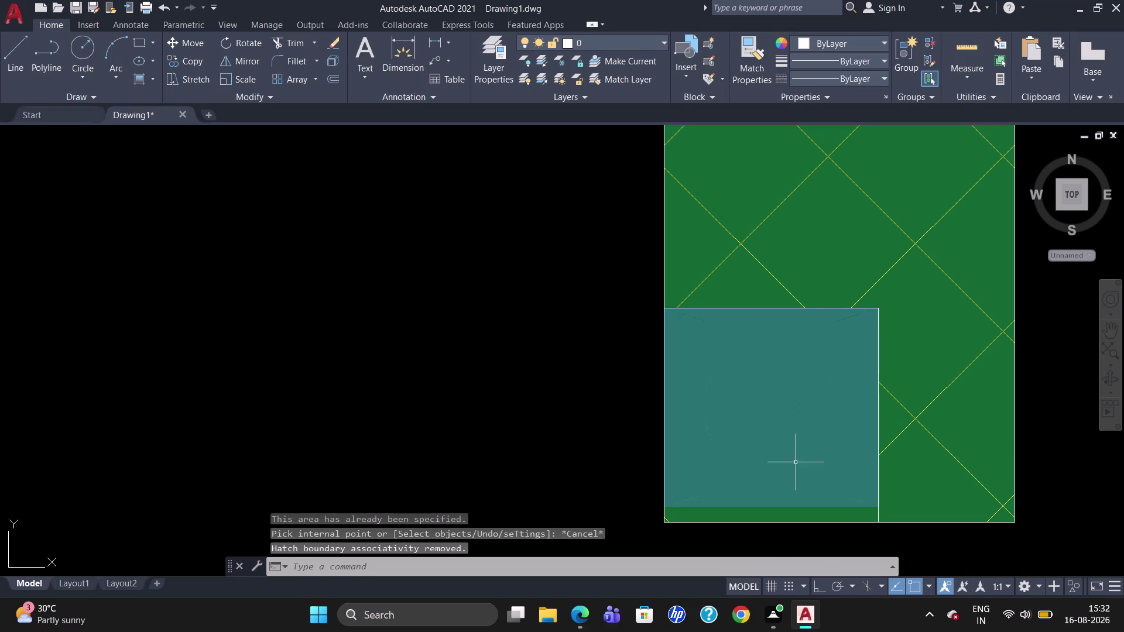
key(Escape)
Zoom out and select the copied column with nearby wall lines, then clear the selection.
scroll(down, 3)
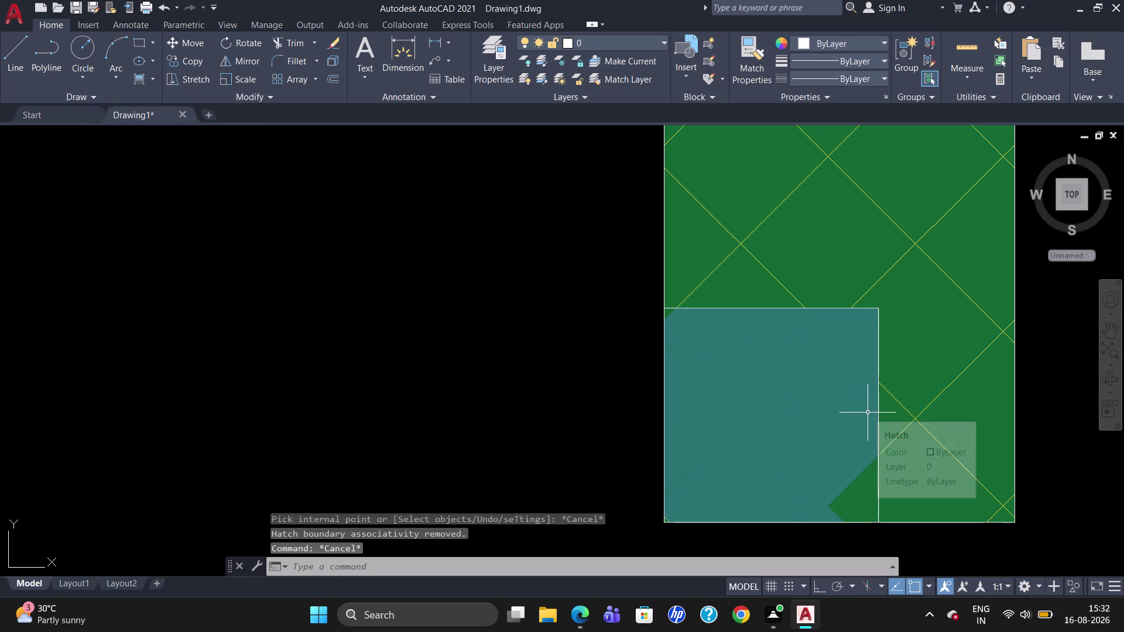
scroll(down, 3)
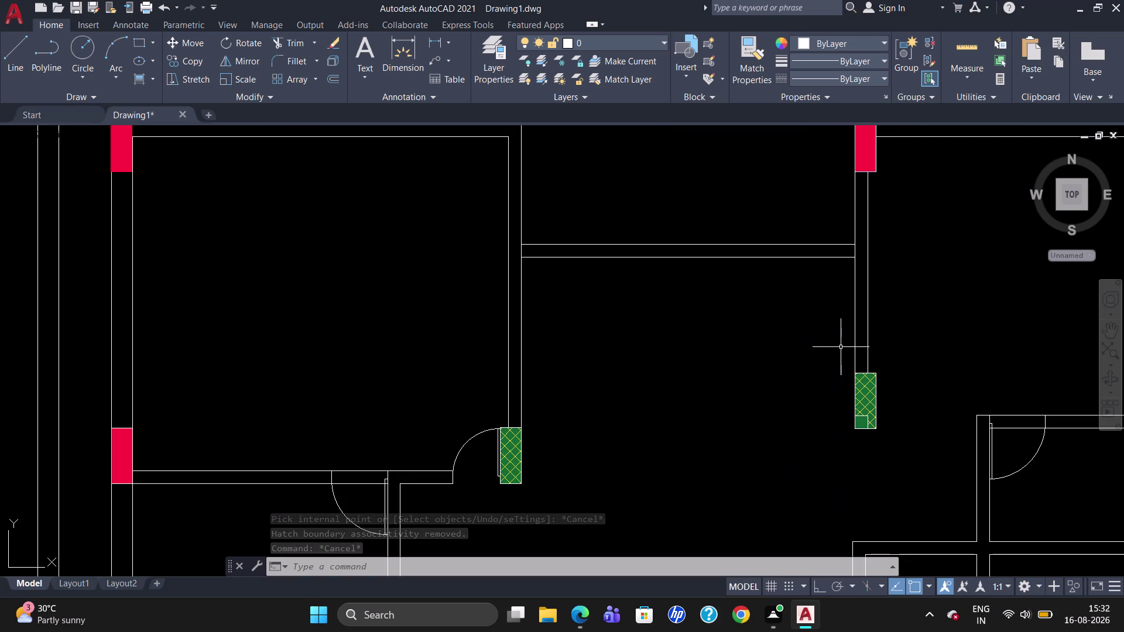
drag(911, 415, 818, 411)
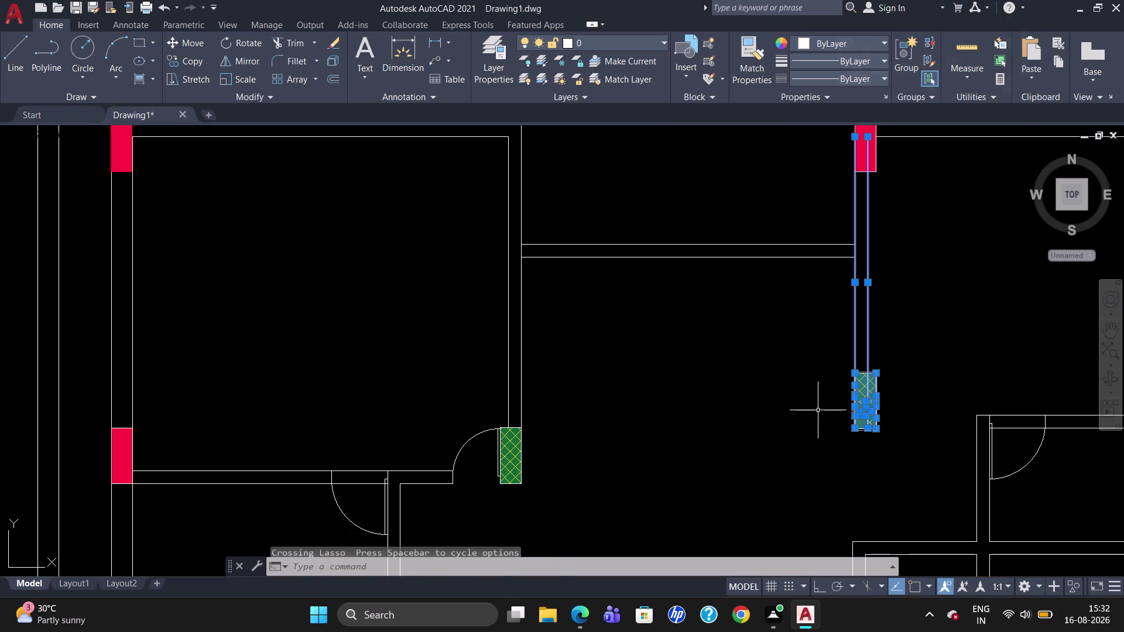
key(Escape)
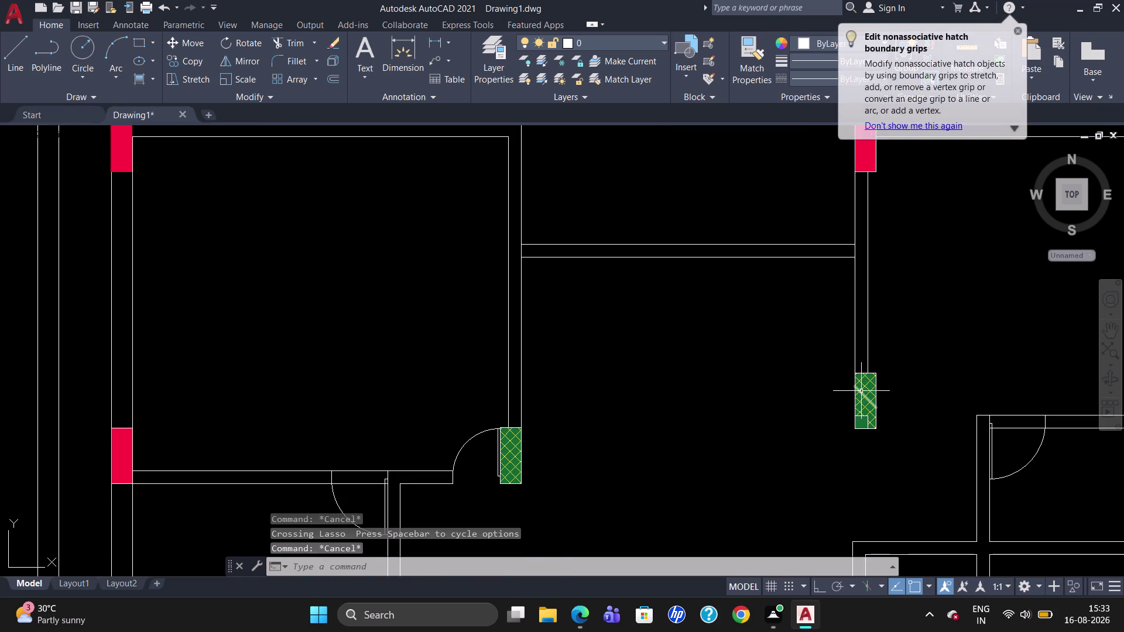
Delete the copied column's hatch and the diagonal line inside it.
click(861, 390)
click(867, 390)
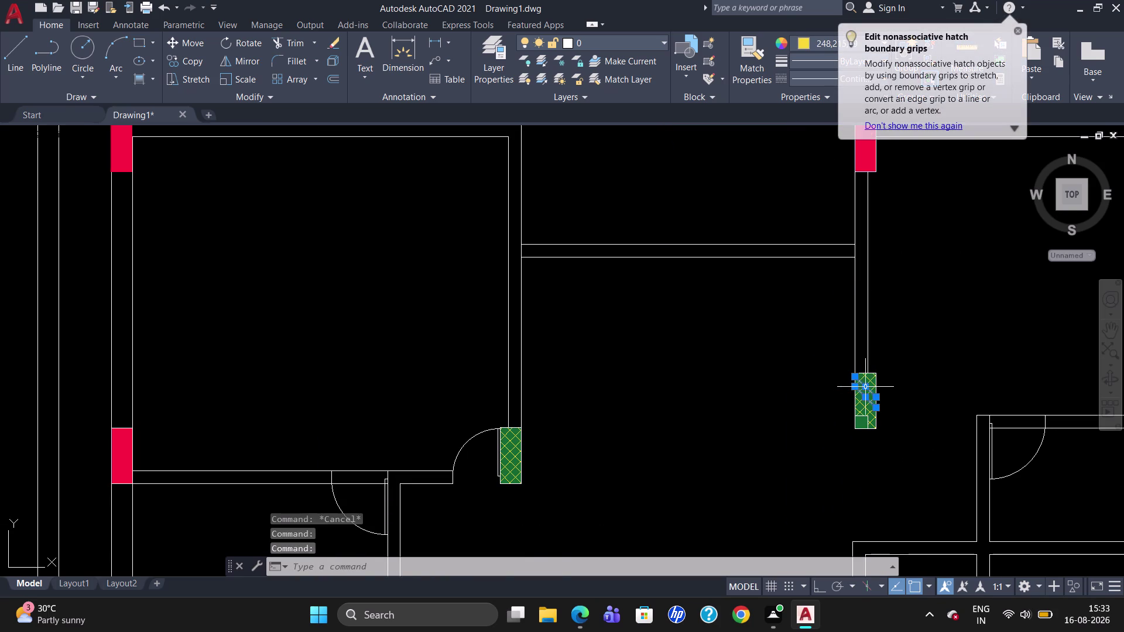
click(872, 381)
click(859, 415)
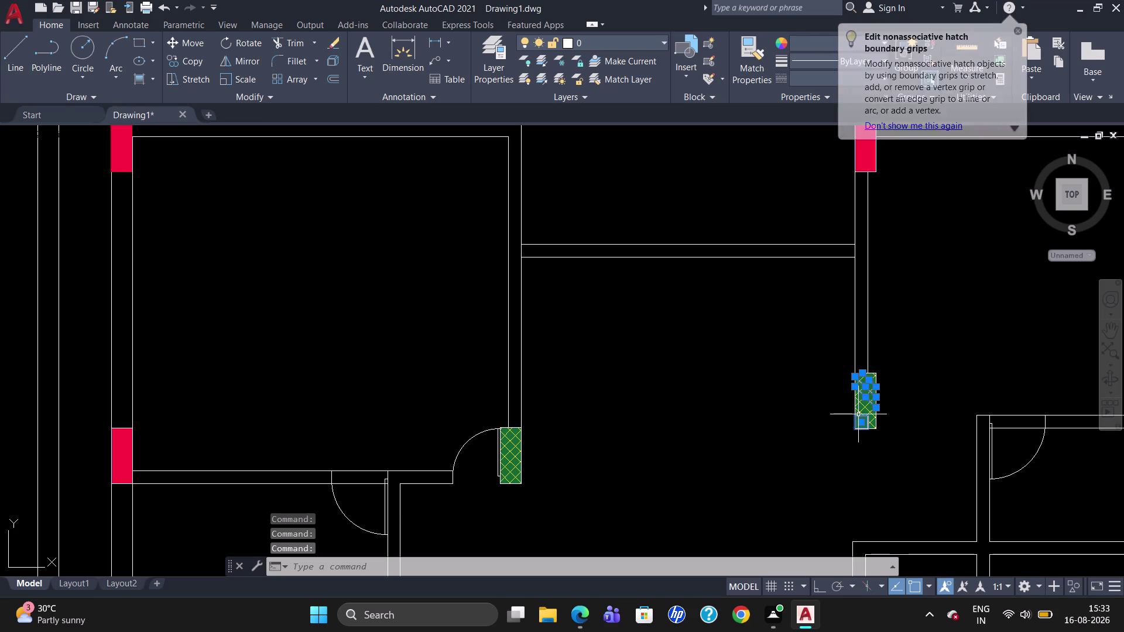
key(Delete)
click(869, 401)
key(Delete)
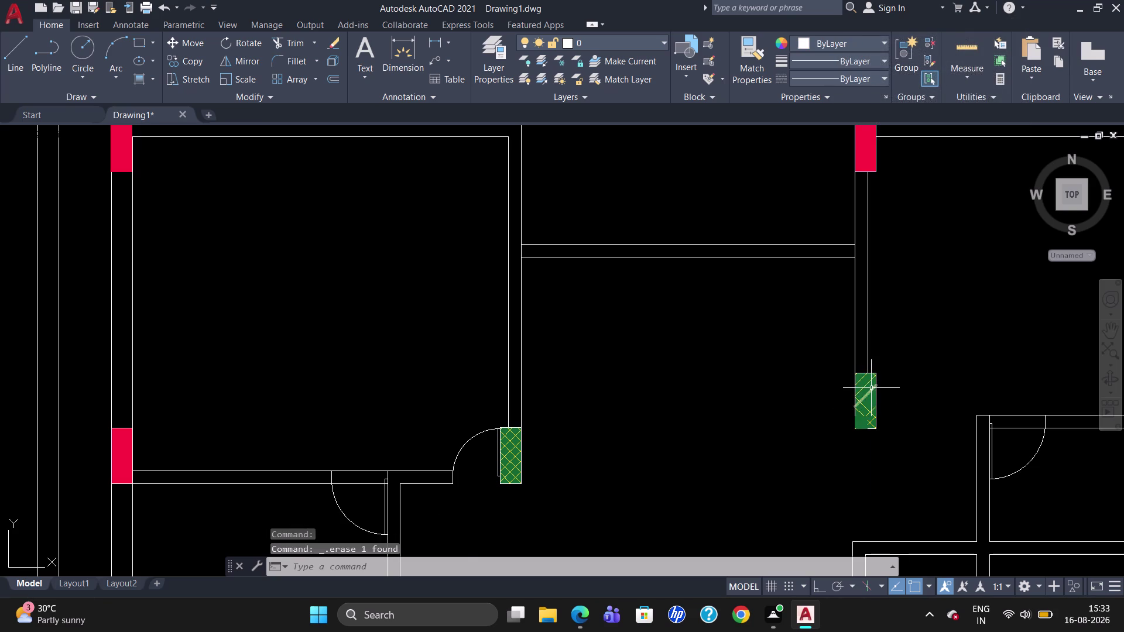
double_click(871, 388)
key(Delete)
Erase the remaining column pieces and leftover column lines.
click(873, 417)
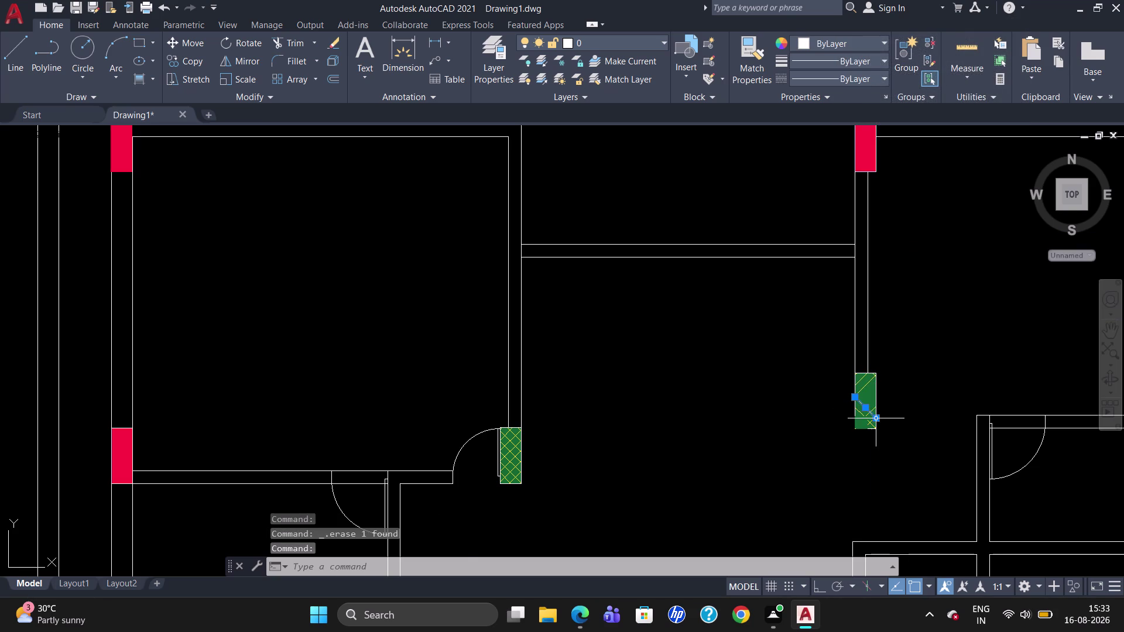
key(Delete)
click(864, 383)
click(865, 395)
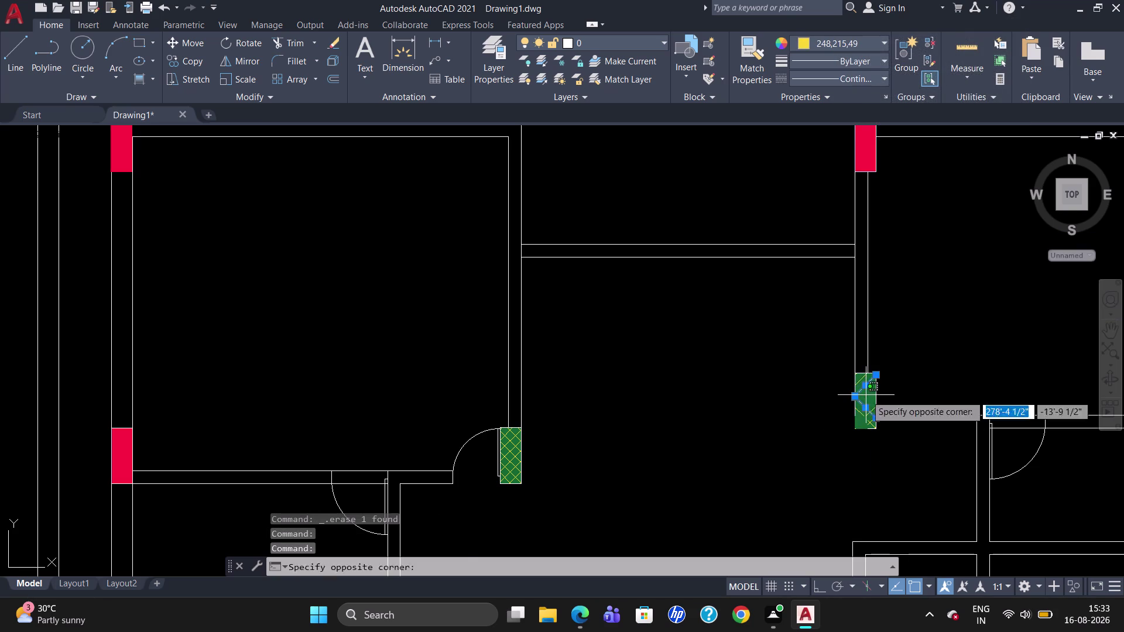
key(Delete)
click(871, 419)
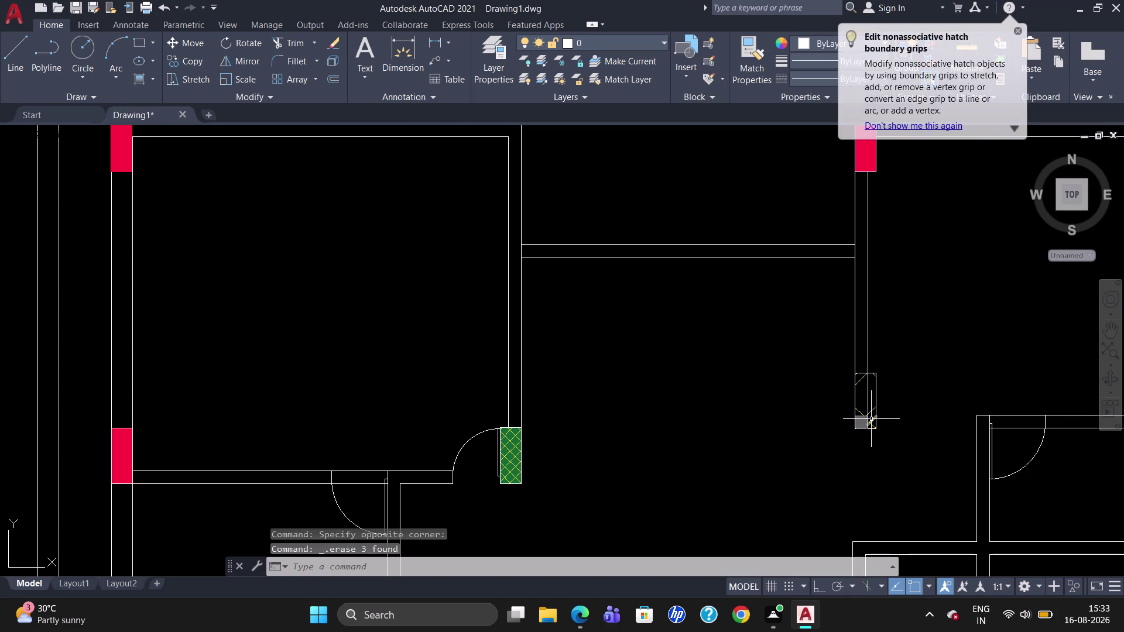
click(873, 410)
key(Delete)
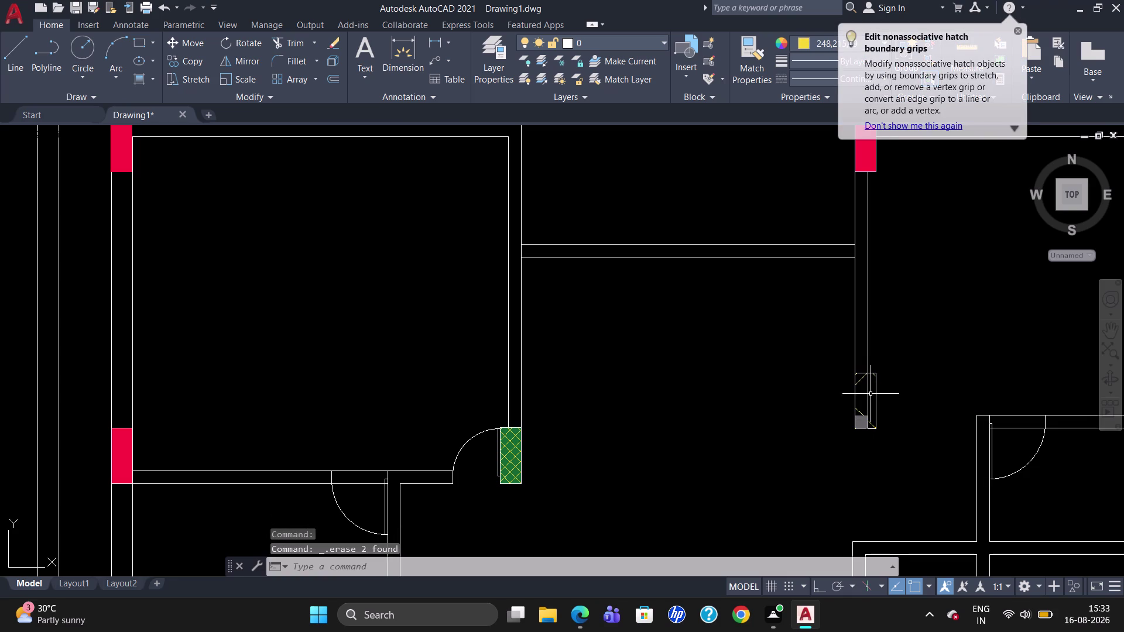
click(872, 376)
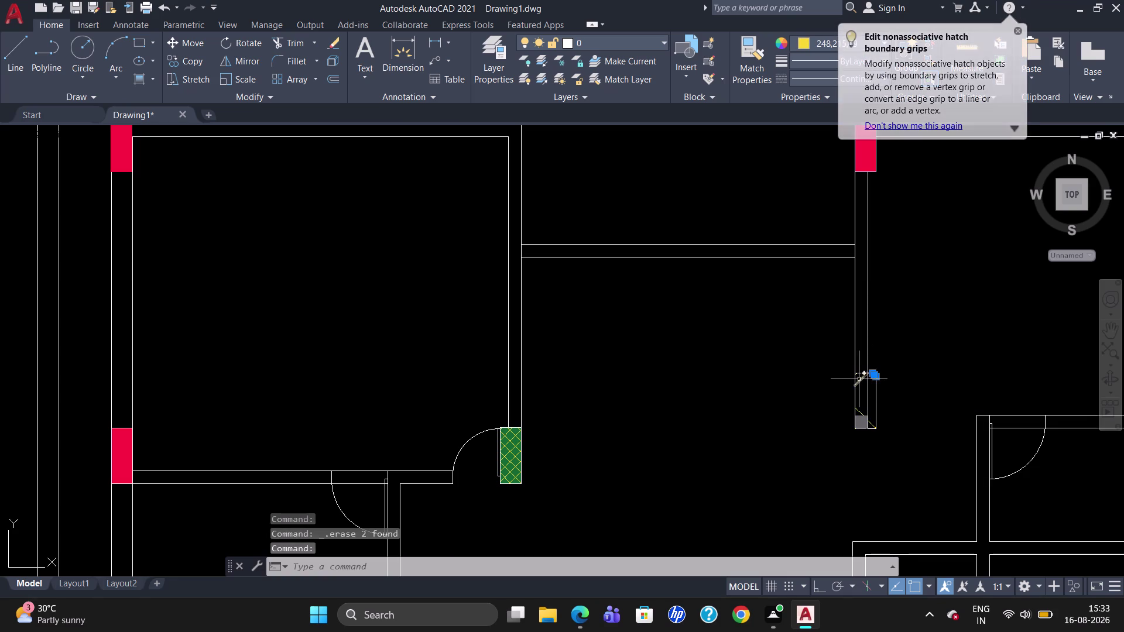
click(859, 379)
key(Delete)
Erase the column's top edge and the last stray lines around the grey patch.
click(861, 373)
key(Delete)
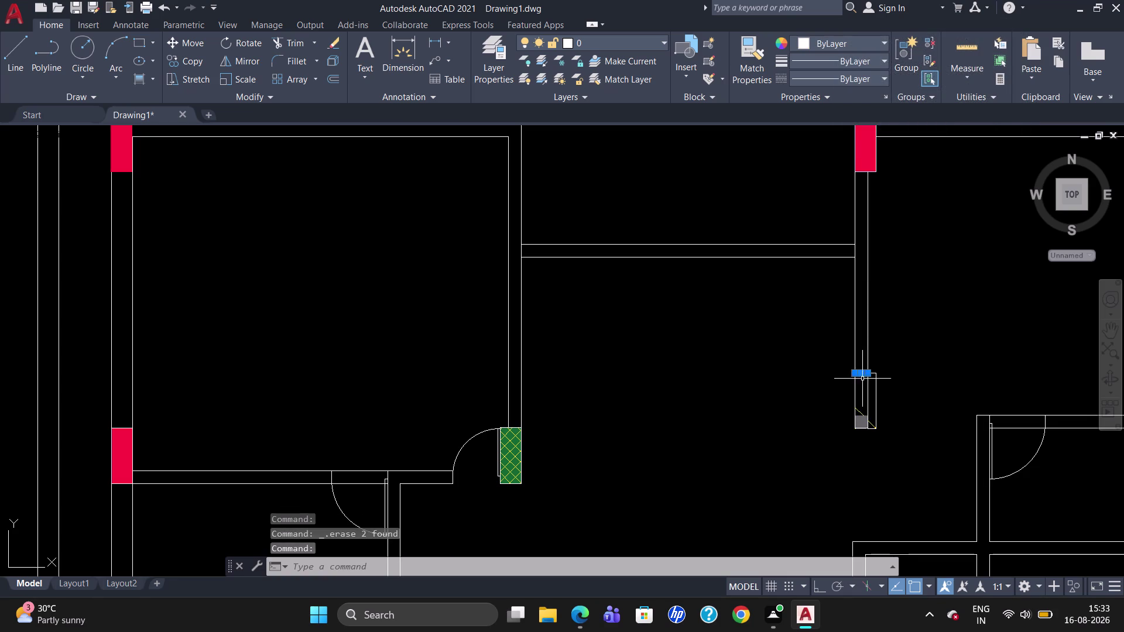
click(877, 397)
key(Delete)
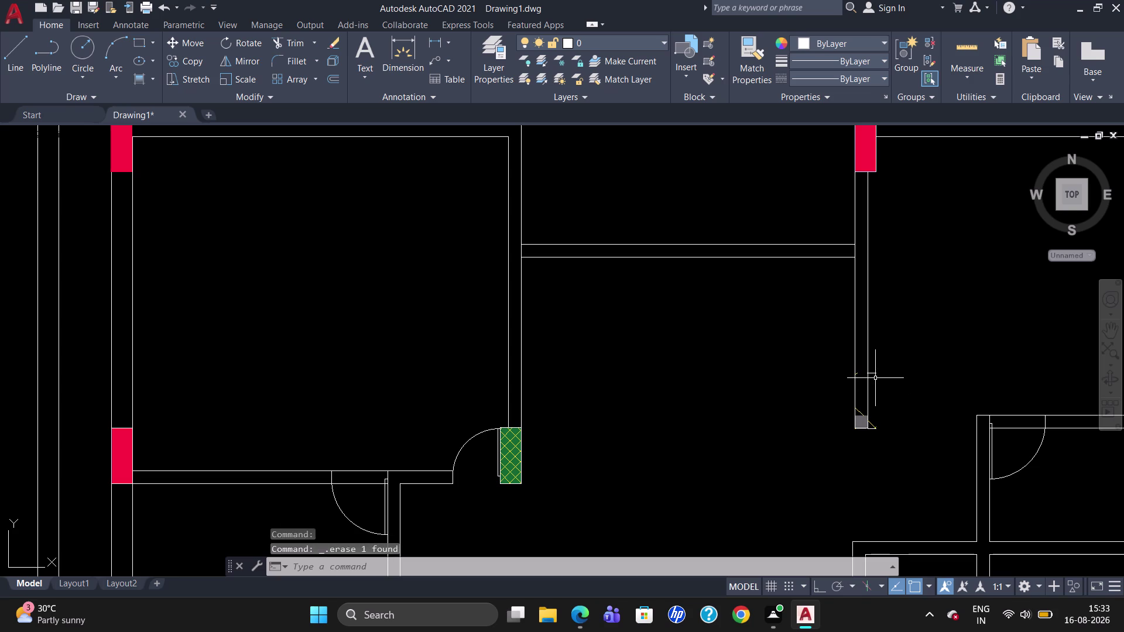
click(872, 373)
key(Delete)
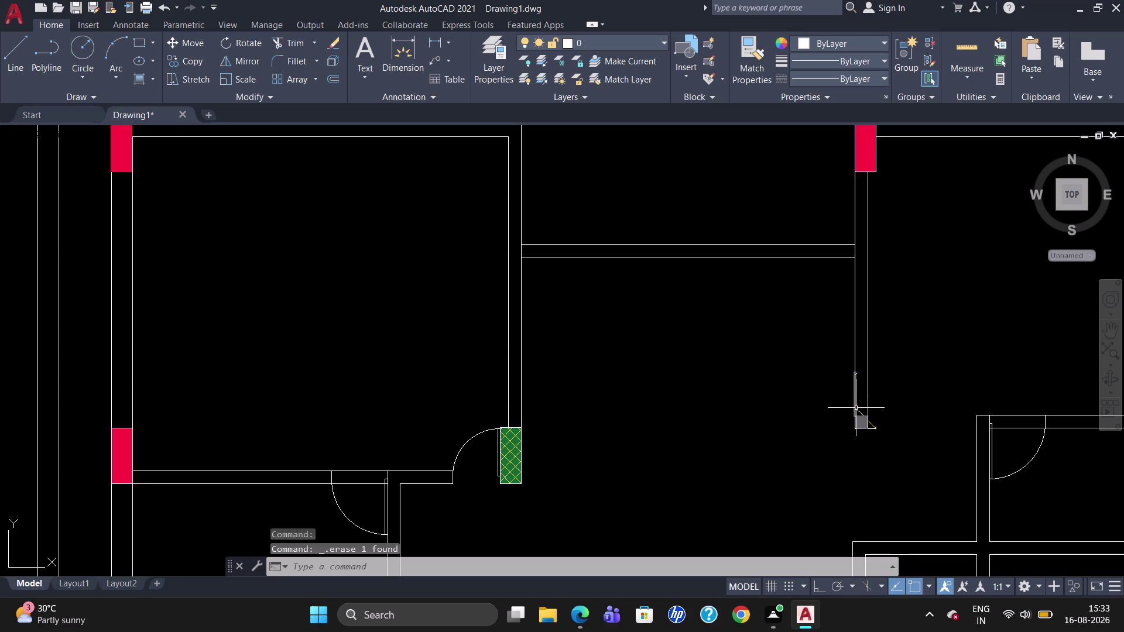
click(861, 413)
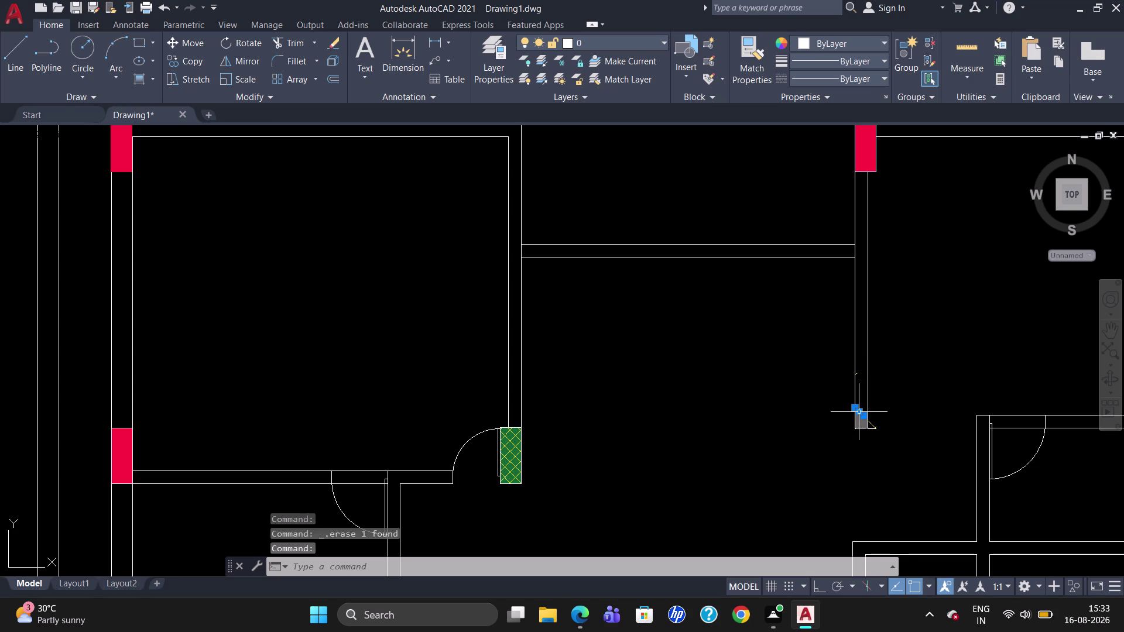
key(Delete)
click(874, 426)
key(Delete)
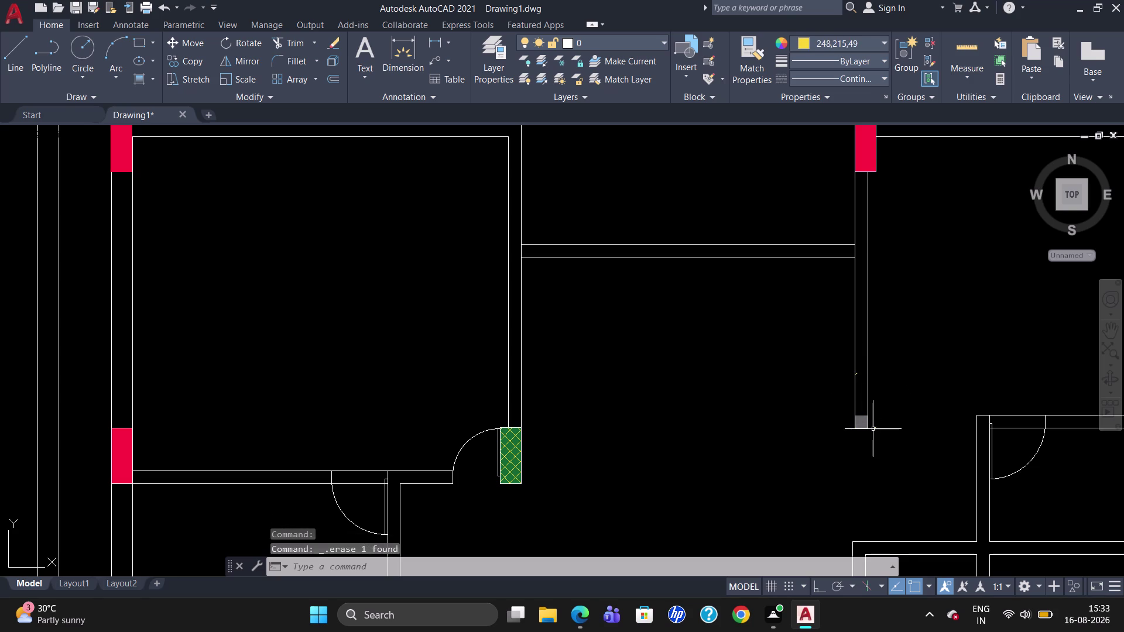
click(872, 429)
key(Delete)
click(876, 426)
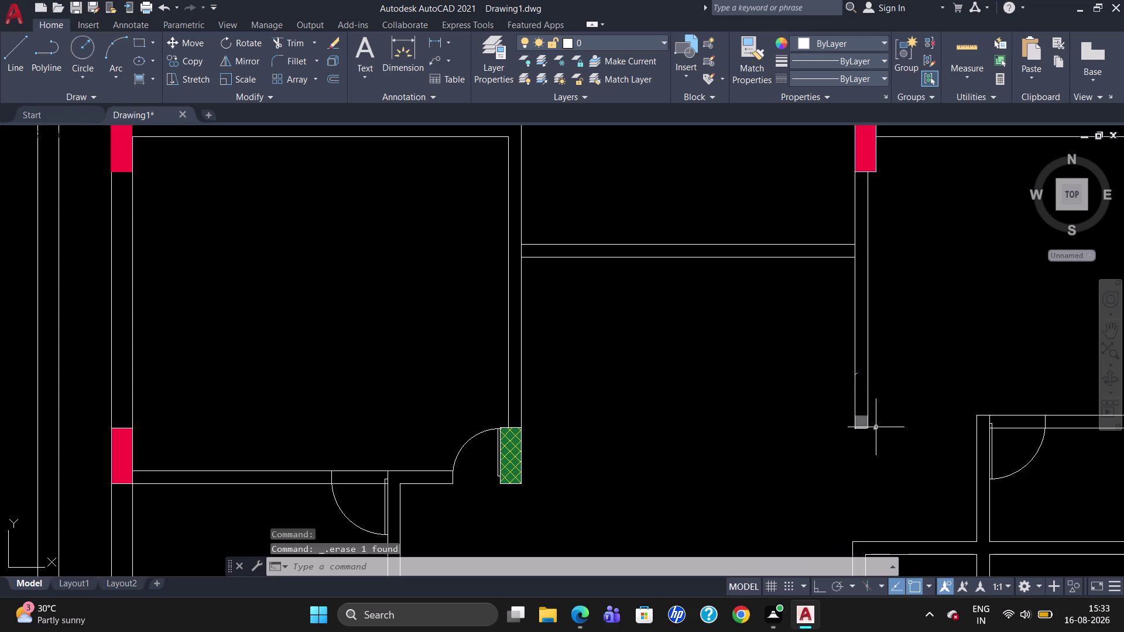
key(Delete)
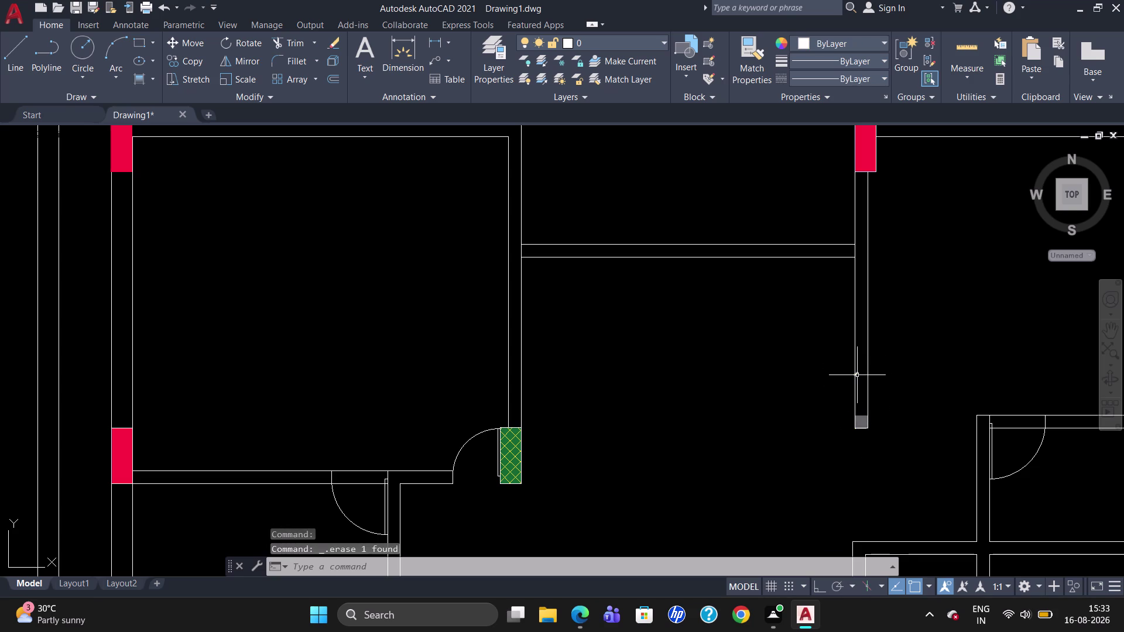
click(857, 375)
key(Delete)
scroll(up, 3)
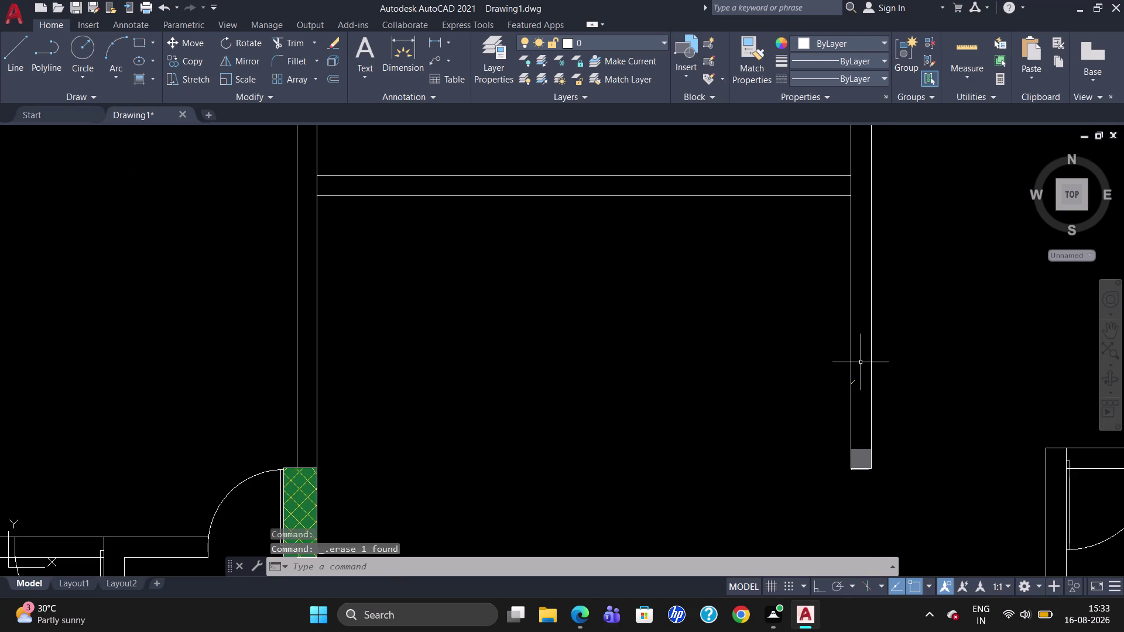
click(854, 380)
key(Delete)
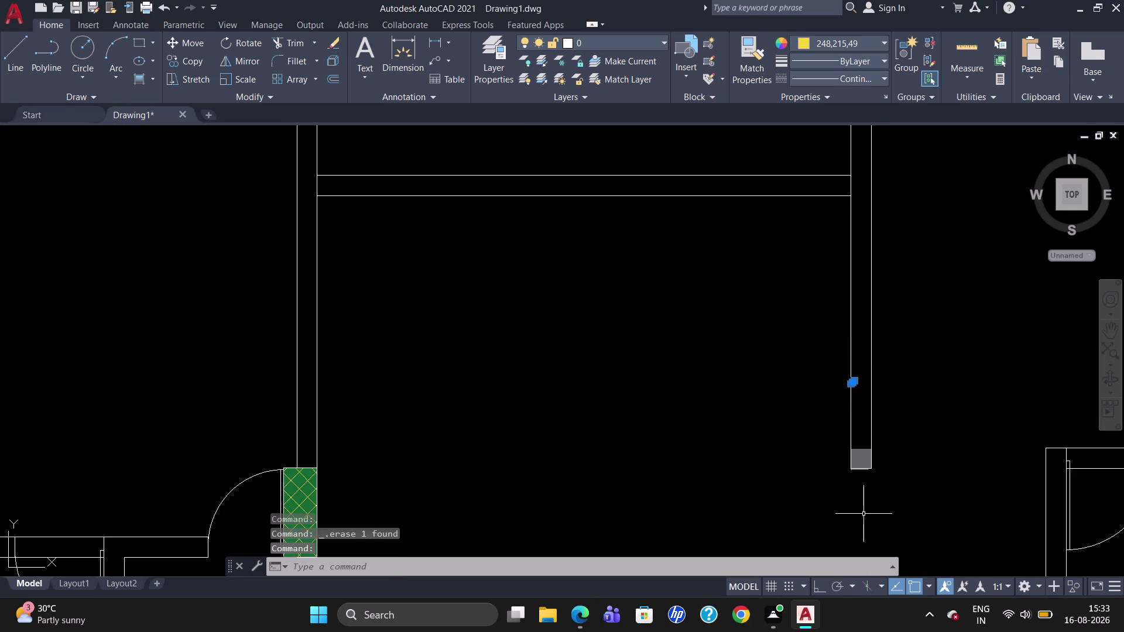
key(Delete)
scroll(up, 3)
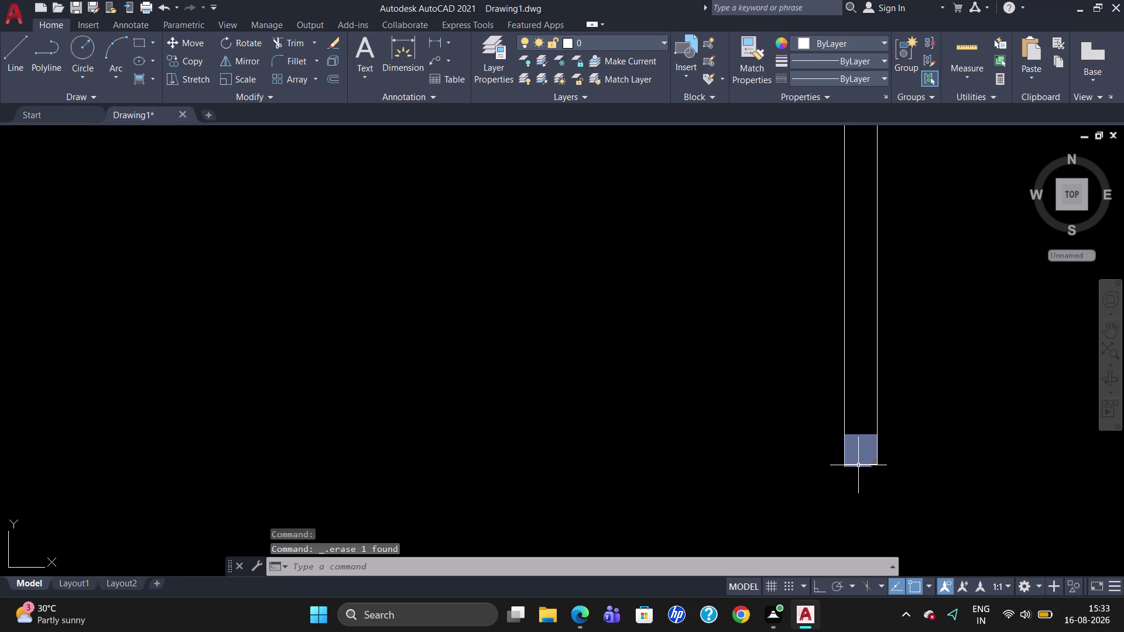
click(857, 466)
key(Delete)
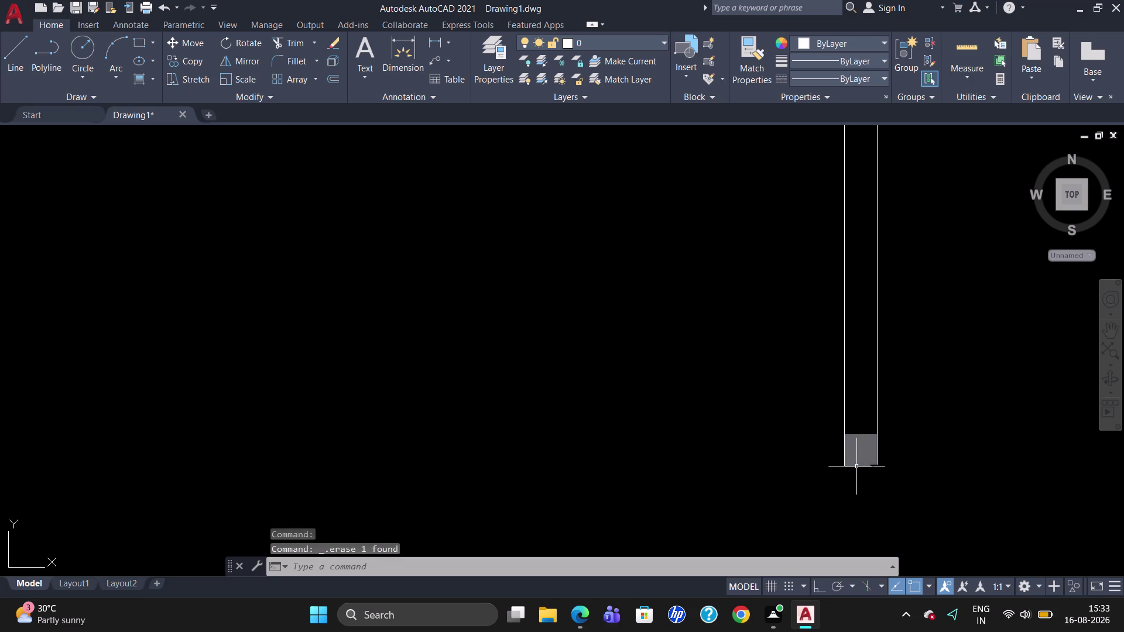
click(858, 468)
key(Delete)
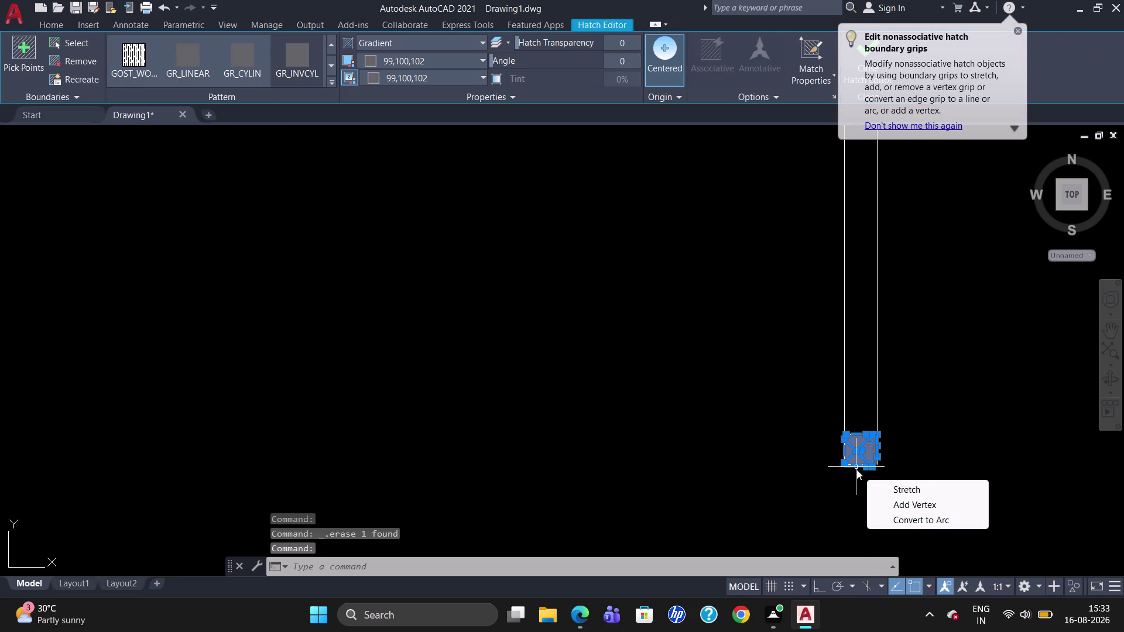
key(Delete)
key(Delete)
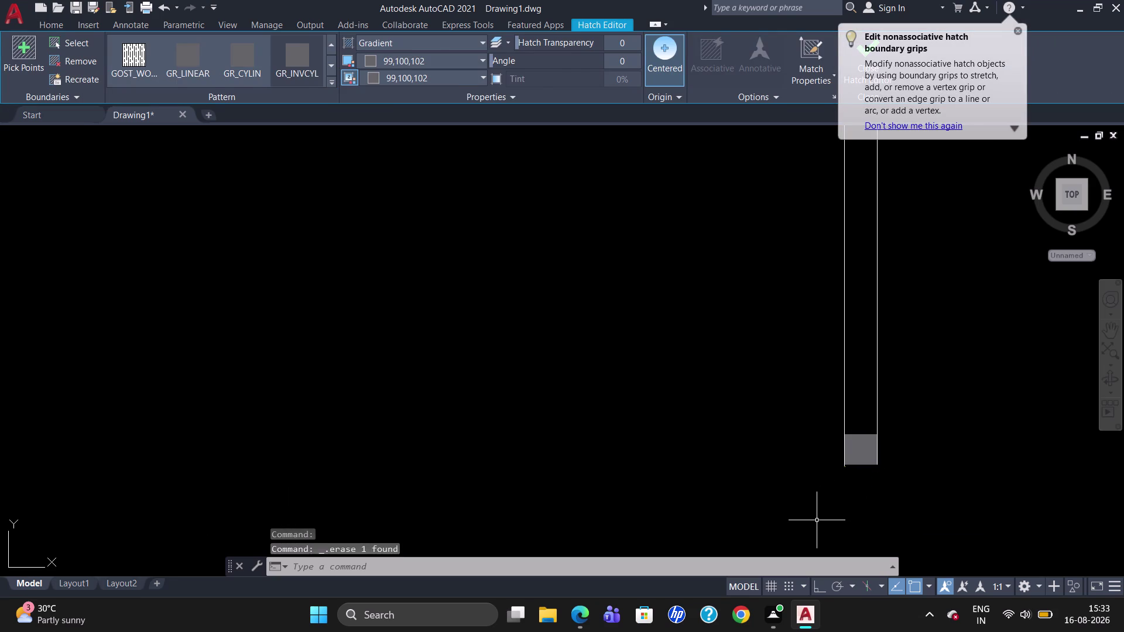
scroll(up, 3)
scroll(up, 3)
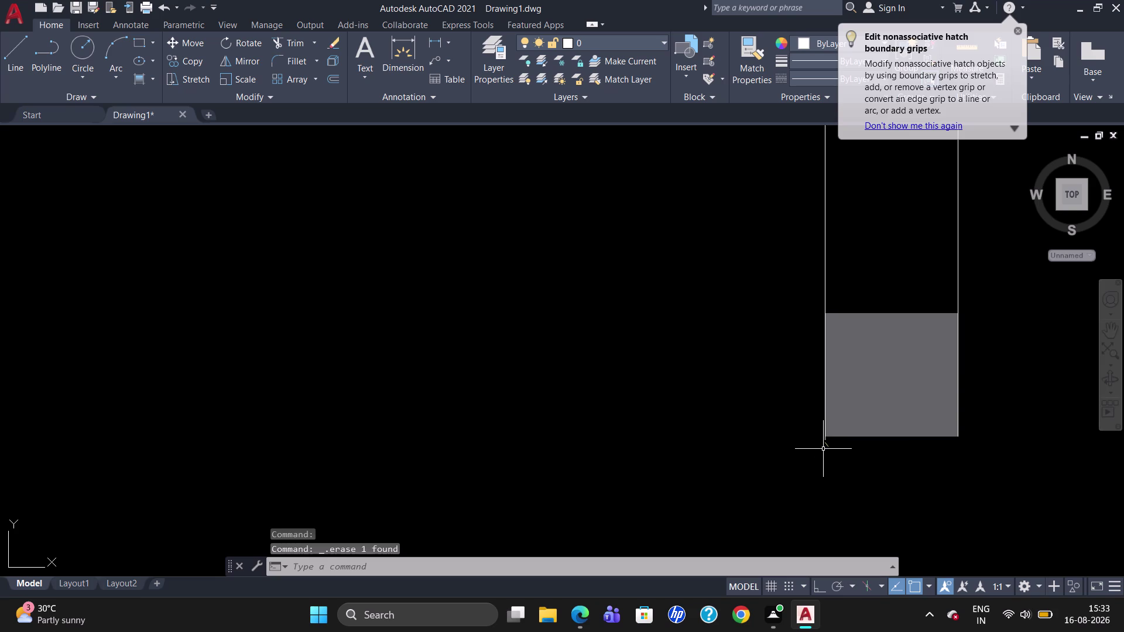
click(827, 445)
key(Delete)
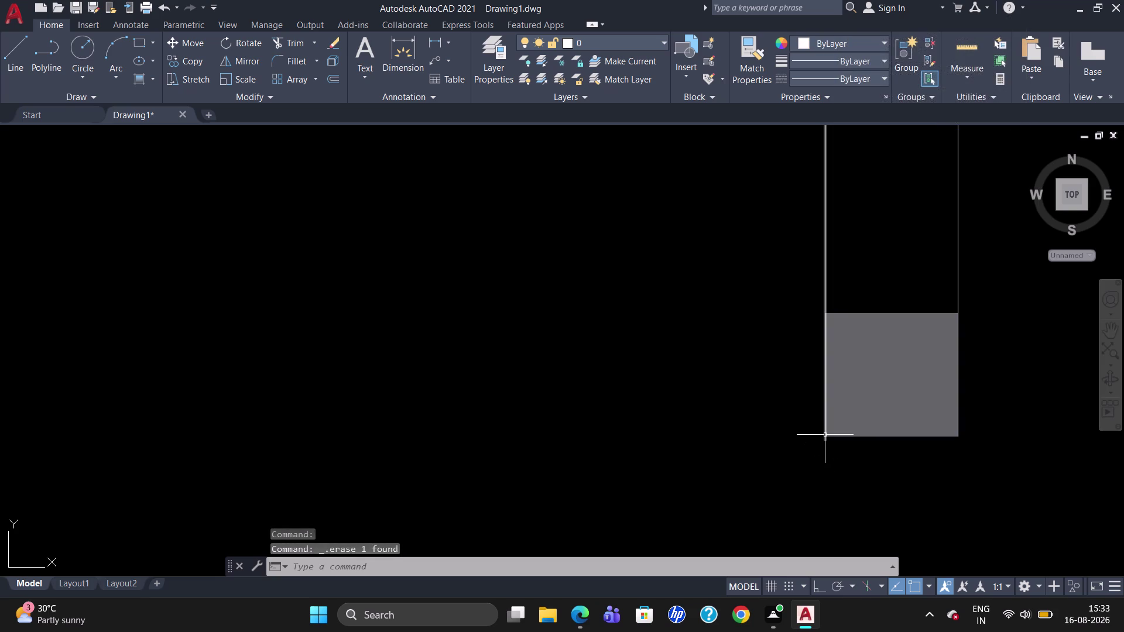
click(823, 435)
key(Delete)
scroll(down, 3)
scroll(down, 3)
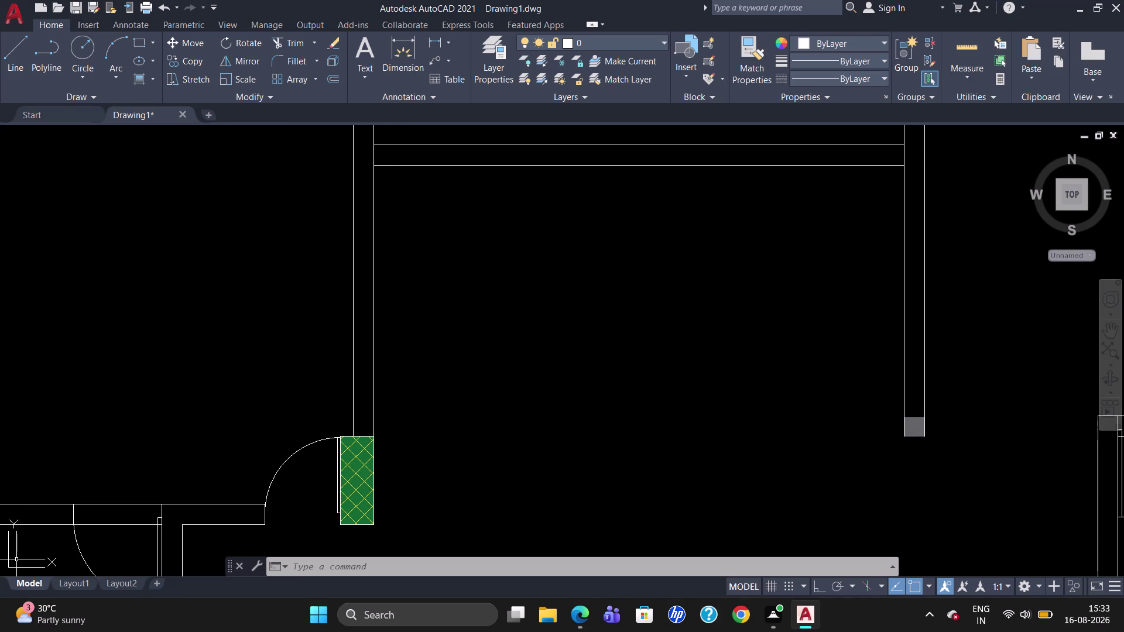
Copy the green hatched column (CO) from its corner into the right wall opening.
click(366, 480)
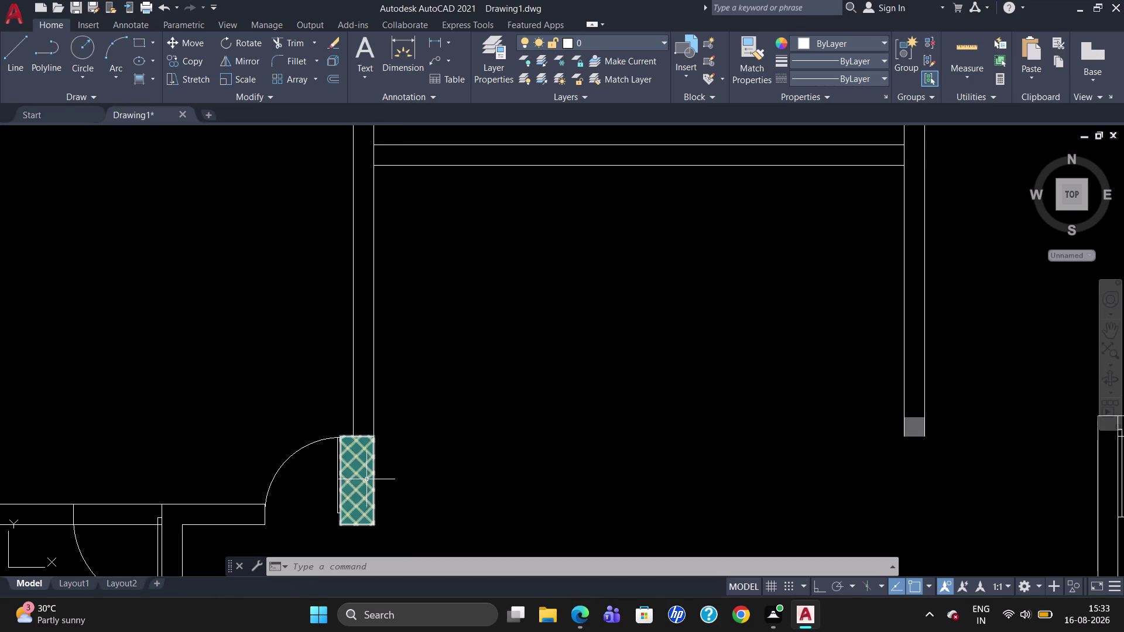
text(CO)
key(Return)
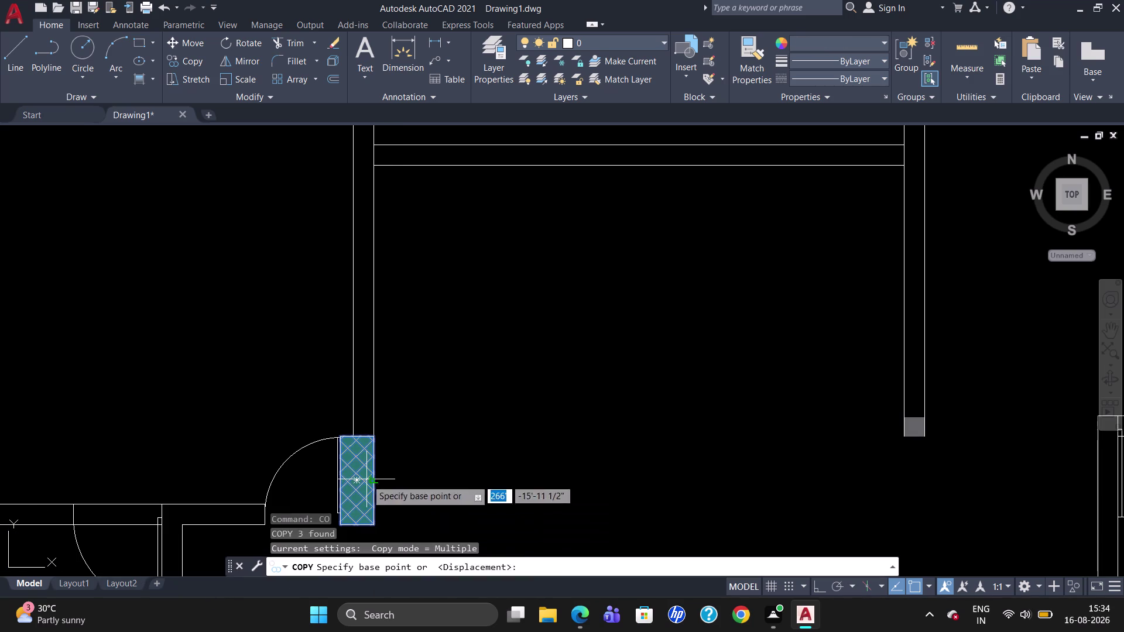
click(378, 526)
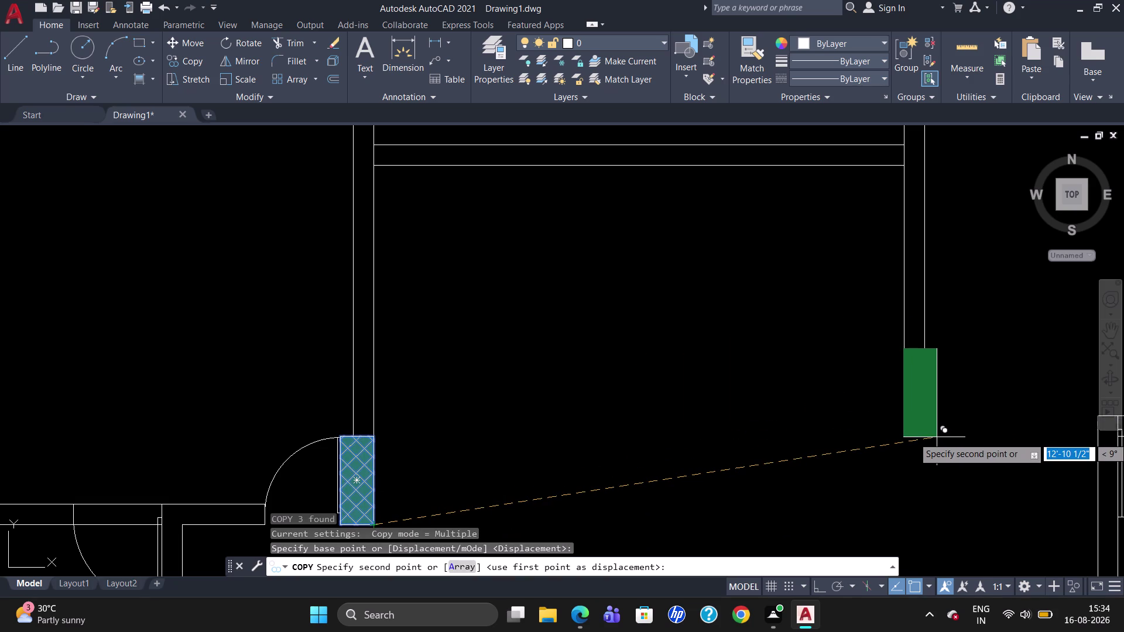
click(936, 437)
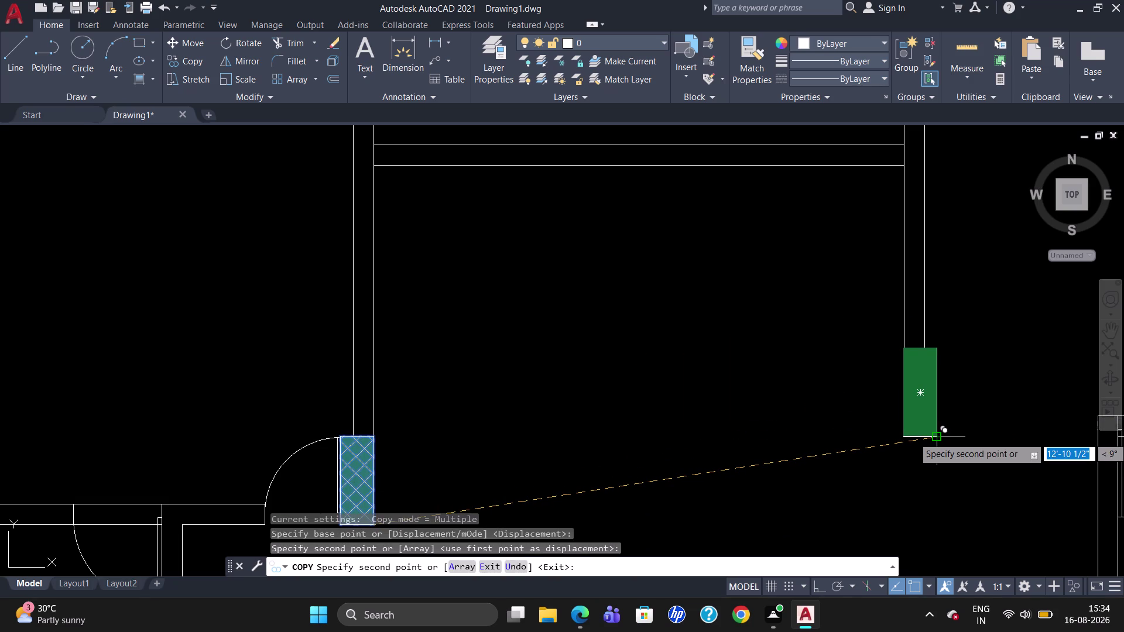
key(Escape)
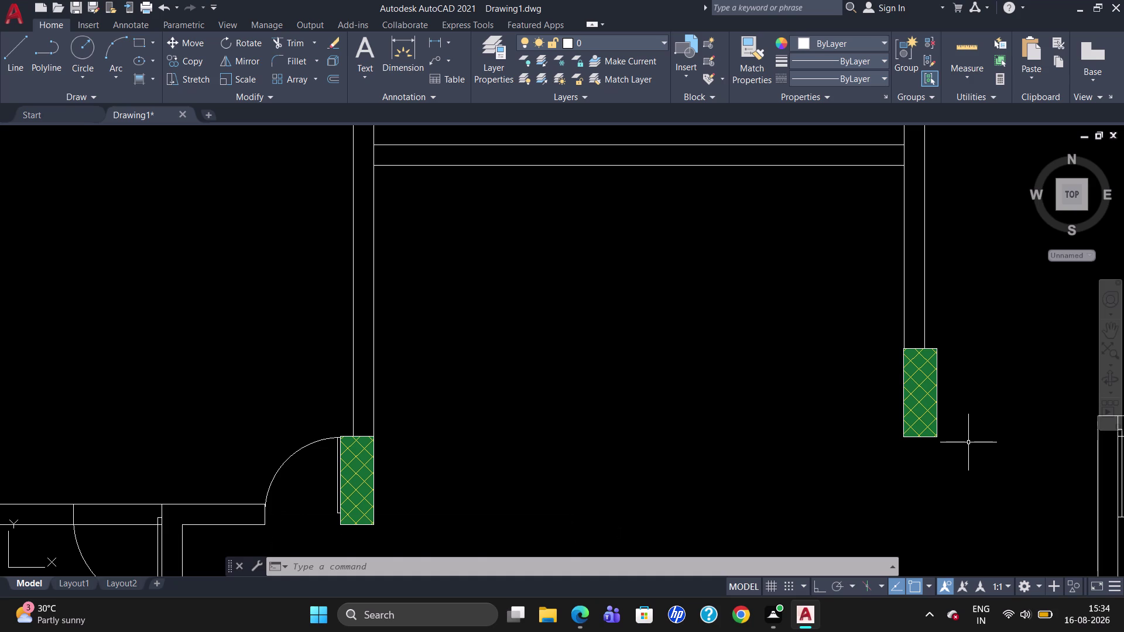
scroll(up, 3)
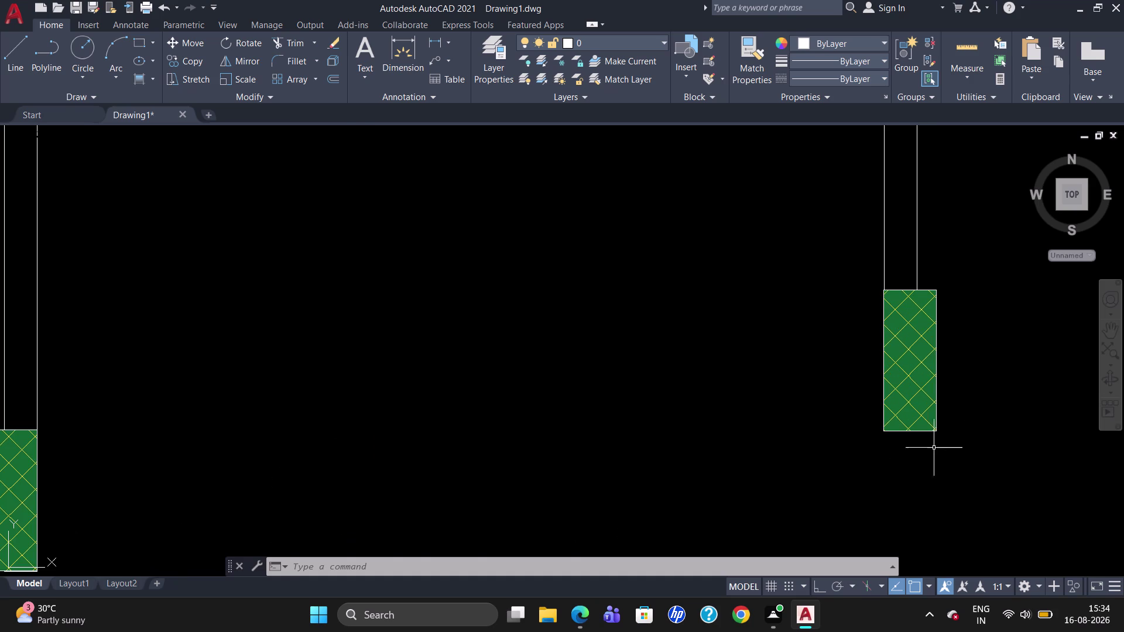
Ungroup the copied green column with UNG and select its grey corner patch.
scroll(up, 3)
click(912, 348)
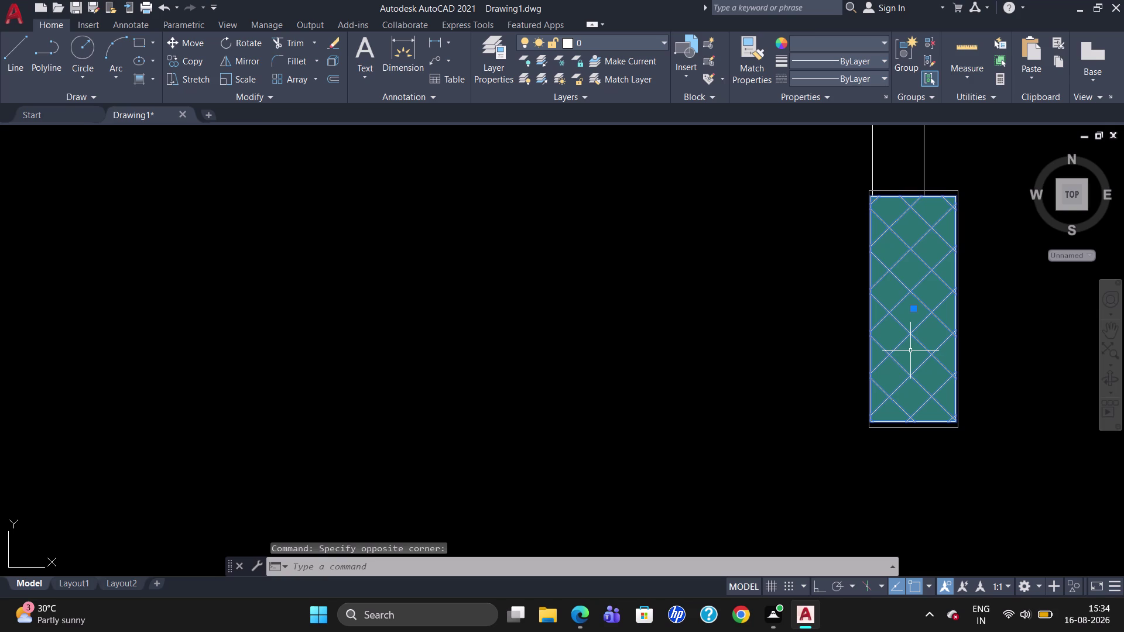
text(UNG)
key(Return)
click(912, 387)
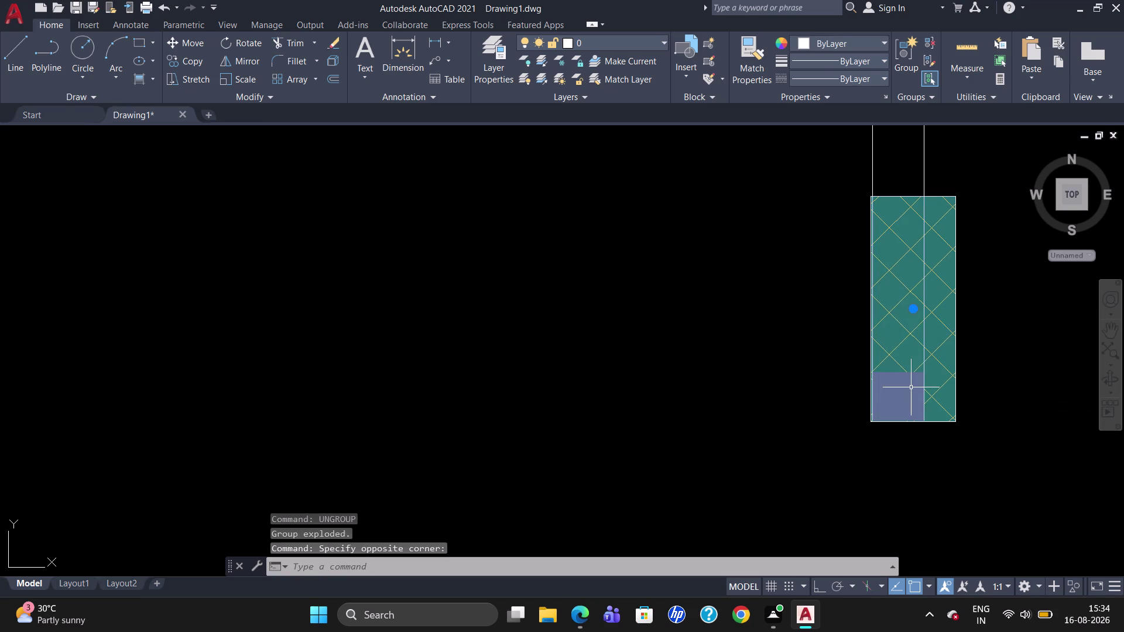
key(Escape)
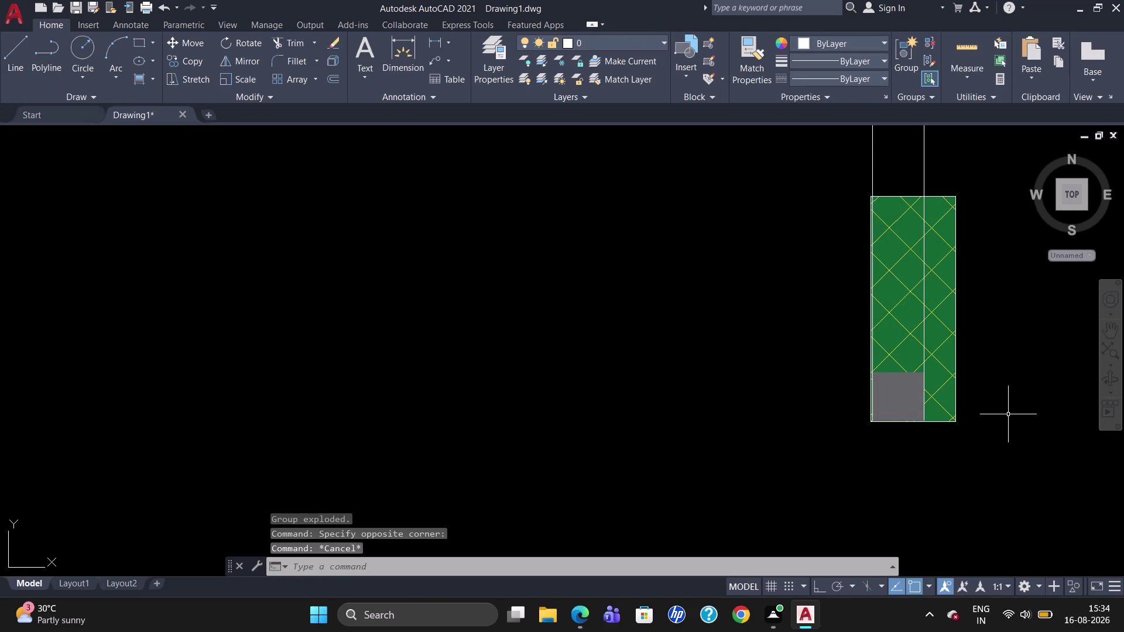
scroll(down, 3)
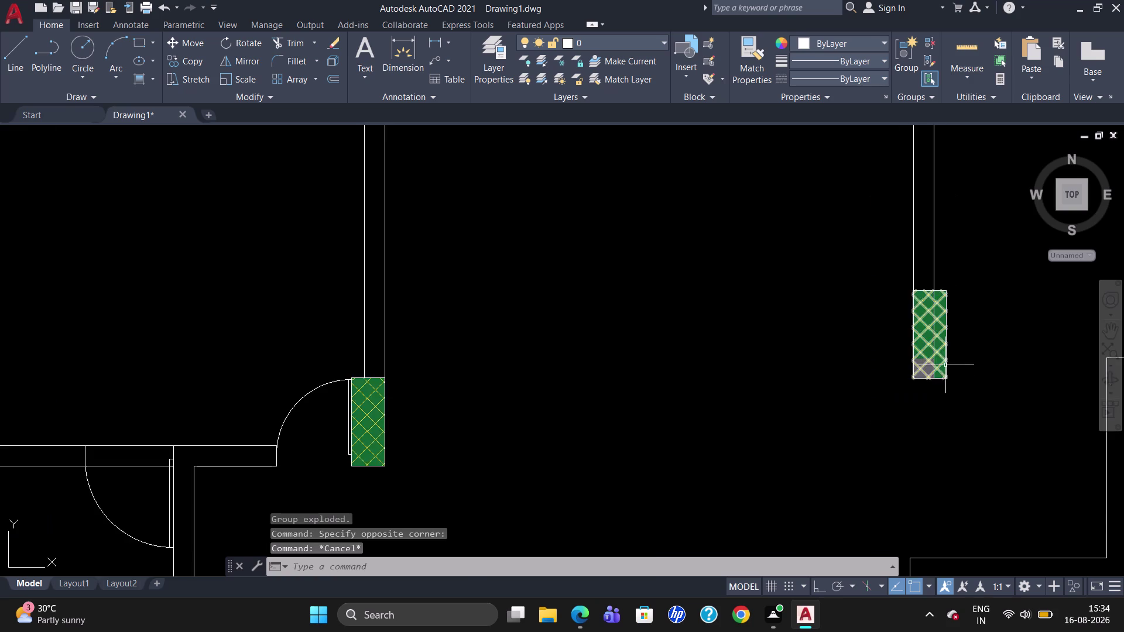
scroll(down, 3)
scroll(up, 3)
scroll(down, 3)
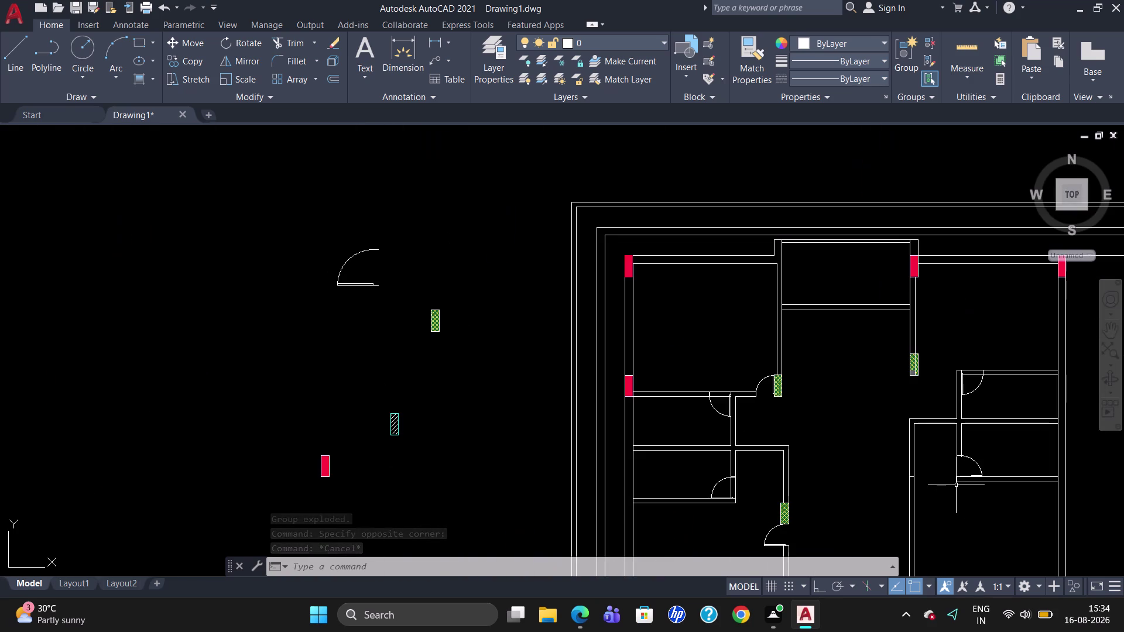
scroll(up, 3)
scroll(down, 3)
scroll(up, 3)
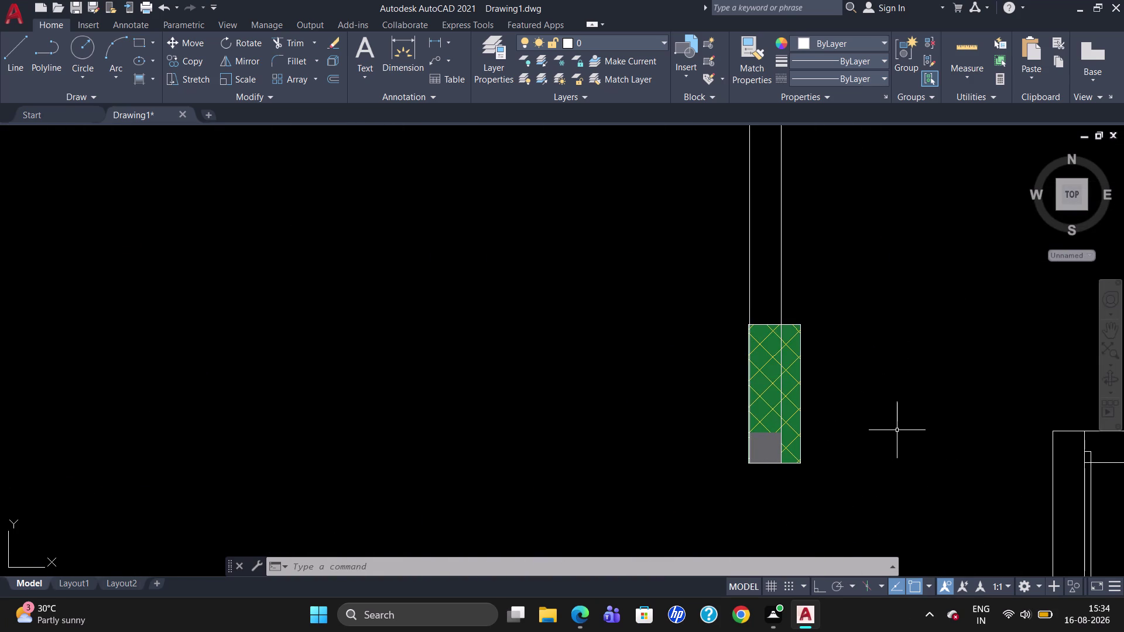
text(BR)
key(Return)
key(Return)
key(Escape)
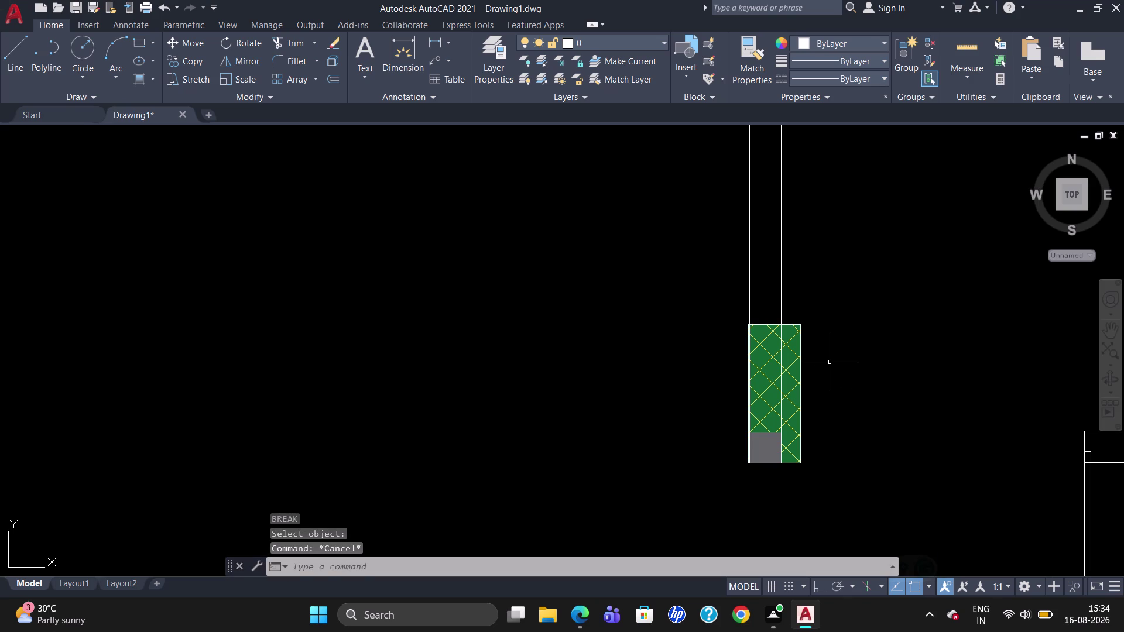
text(BE)
key(BackSpace)
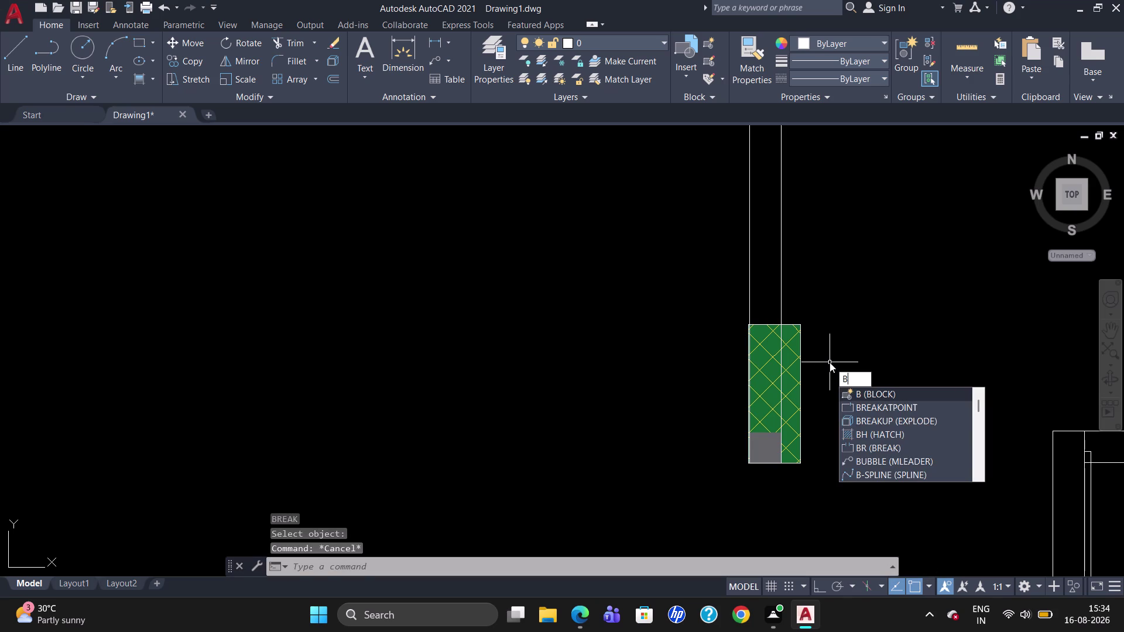
key(Escape)
text(TR)
key(Return)
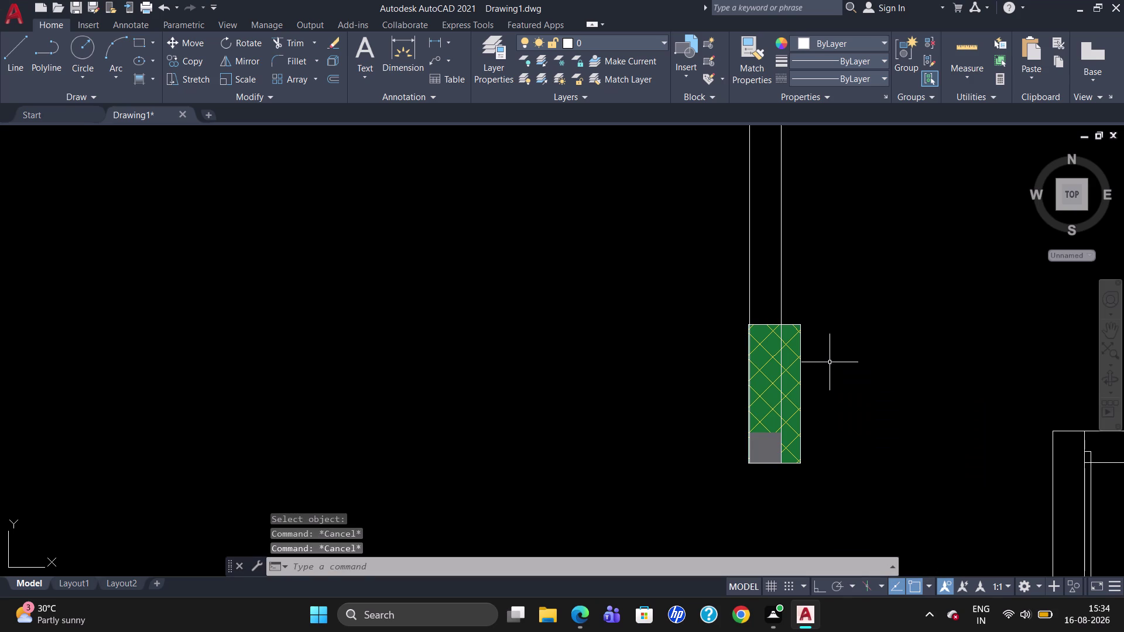
key(Return)
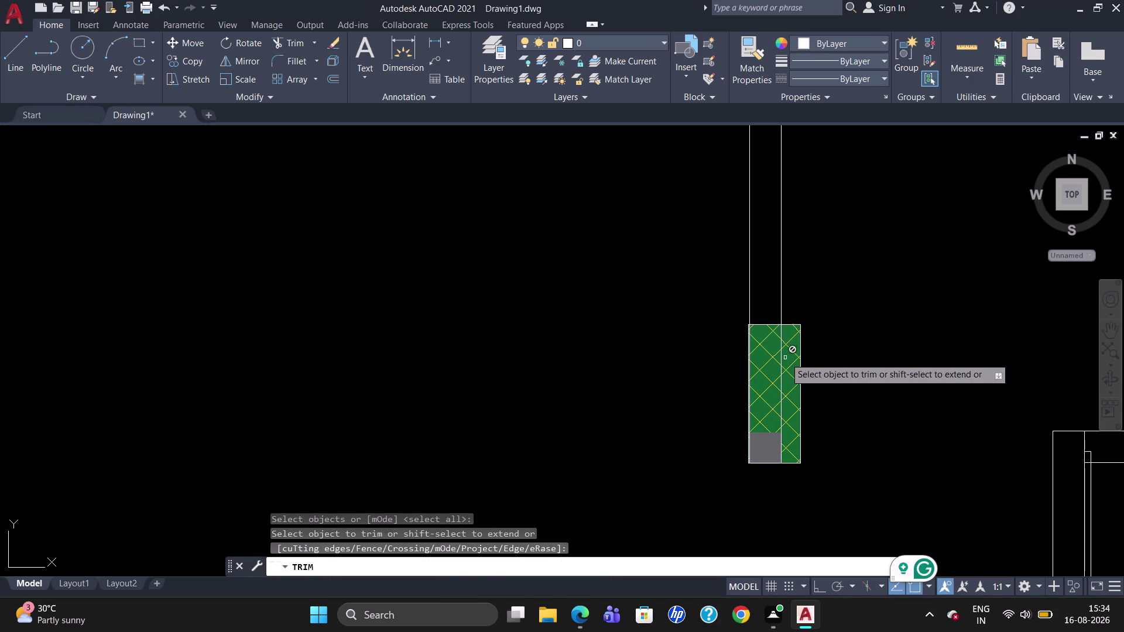
click(781, 358)
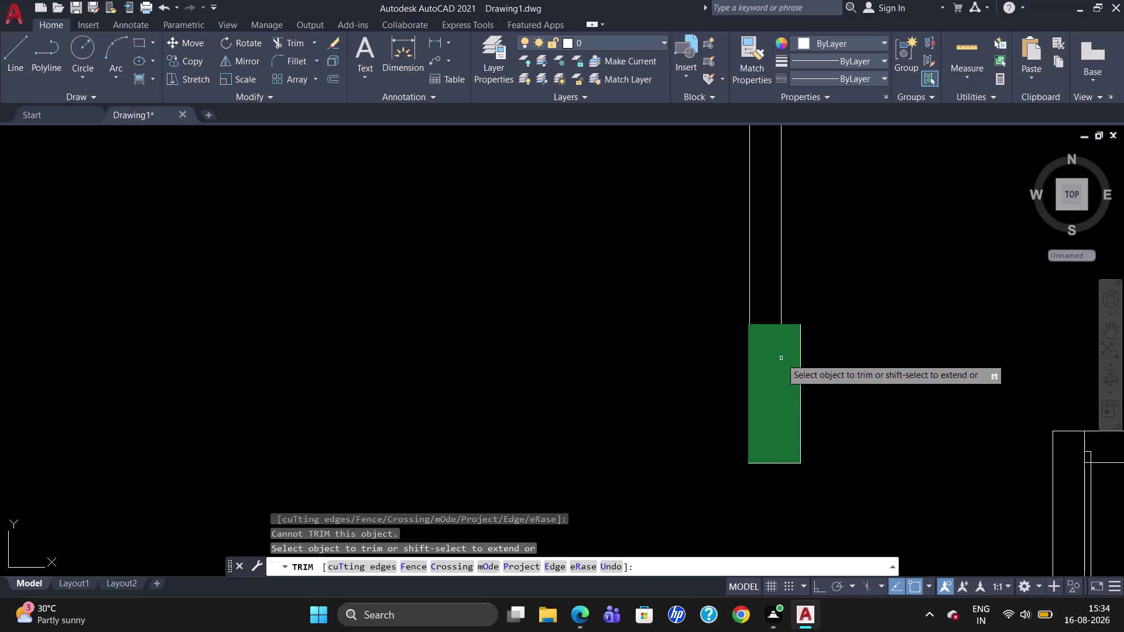
key(Escape)
scroll(up, 3)
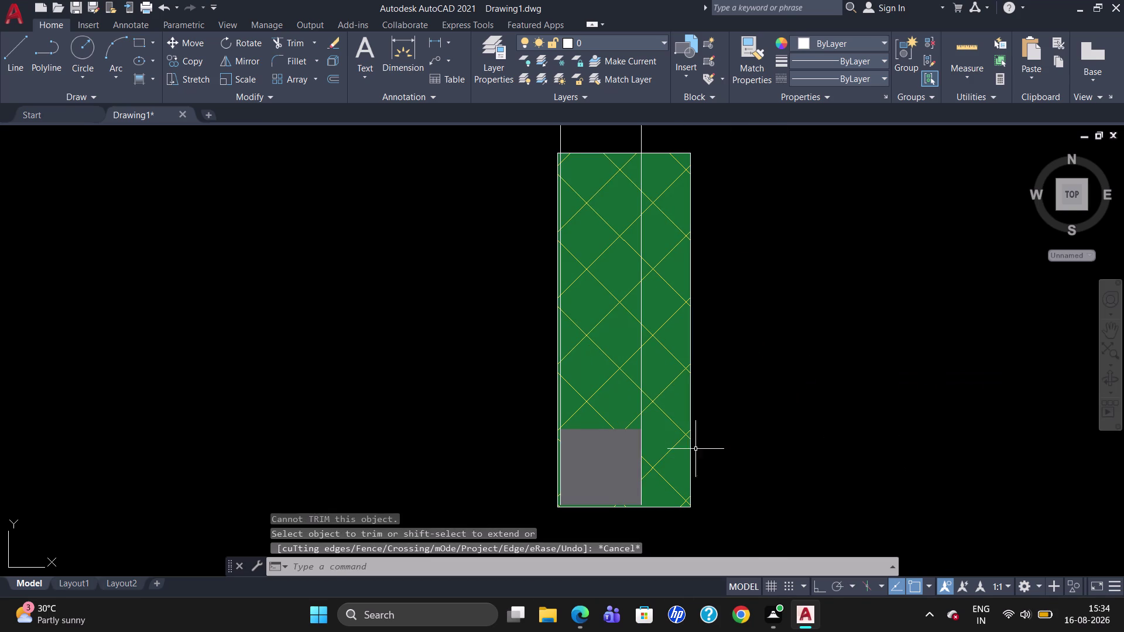